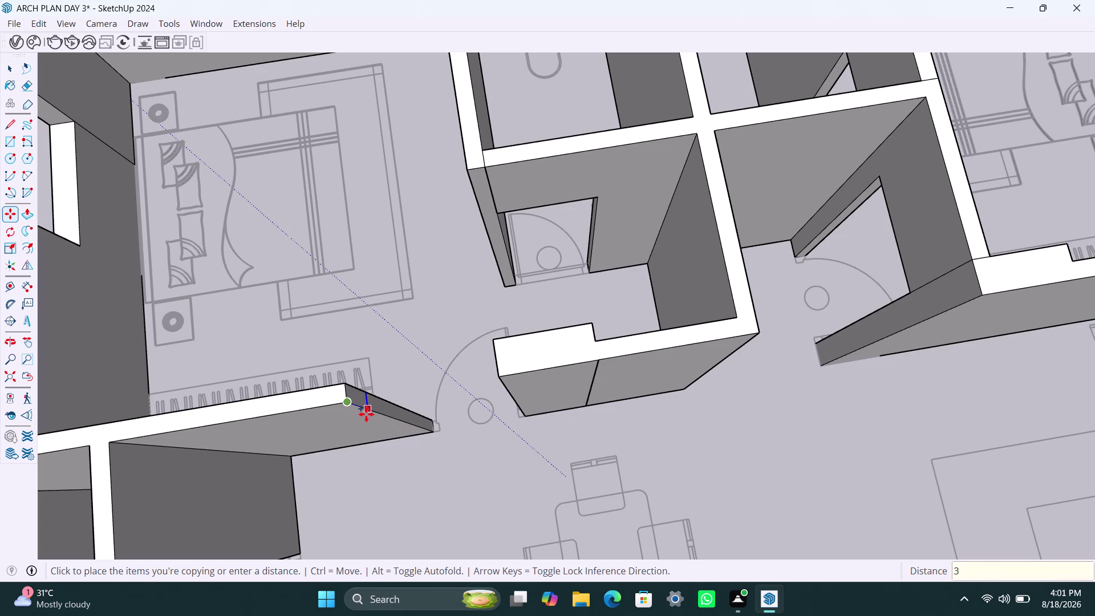
Confirm the 3' end-edge copy and pull the new end face to the neighbouring wall.
key(Return)
key(space)
click(368, 405)
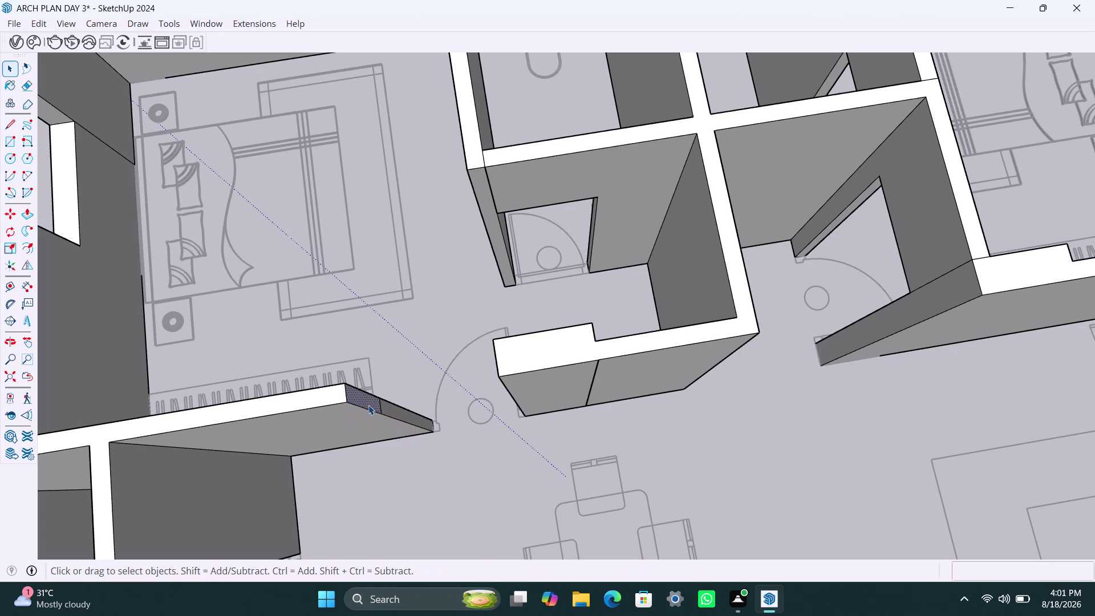
key(p)
click(368, 405)
click(502, 374)
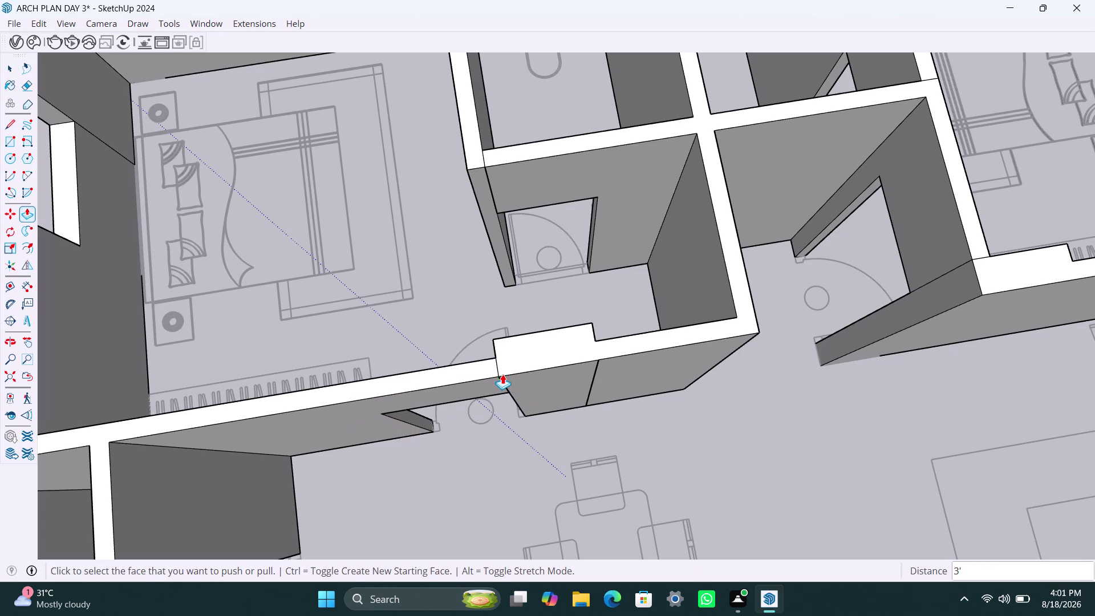
Zoom and orbit around to inspect the joined wall.
scroll(down, 3)
middle_drag(463, 400, 528, 312)
scroll(up, 3)
scroll(down, 3)
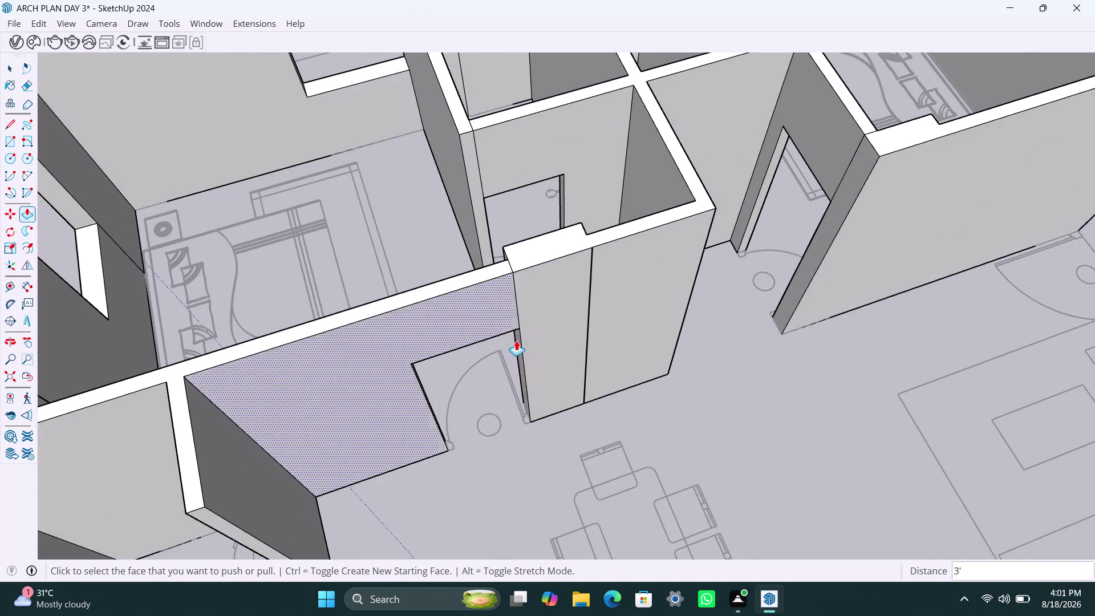
scroll(down, 3)
scroll(down, 3)
scroll(up, 3)
scroll(up, 3)
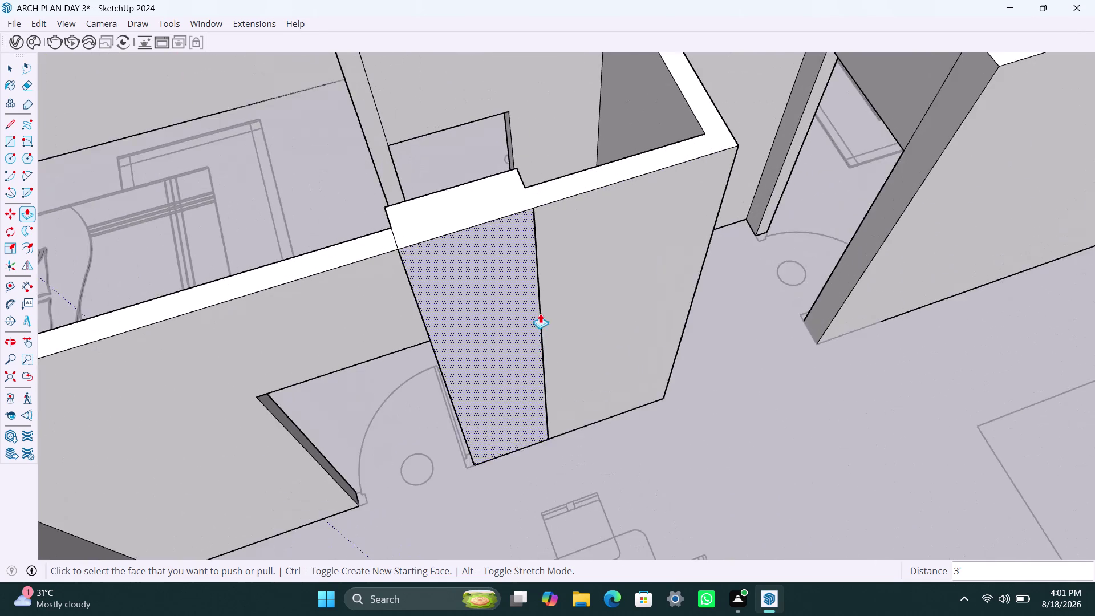
scroll(up, 3)
scroll(down, 3)
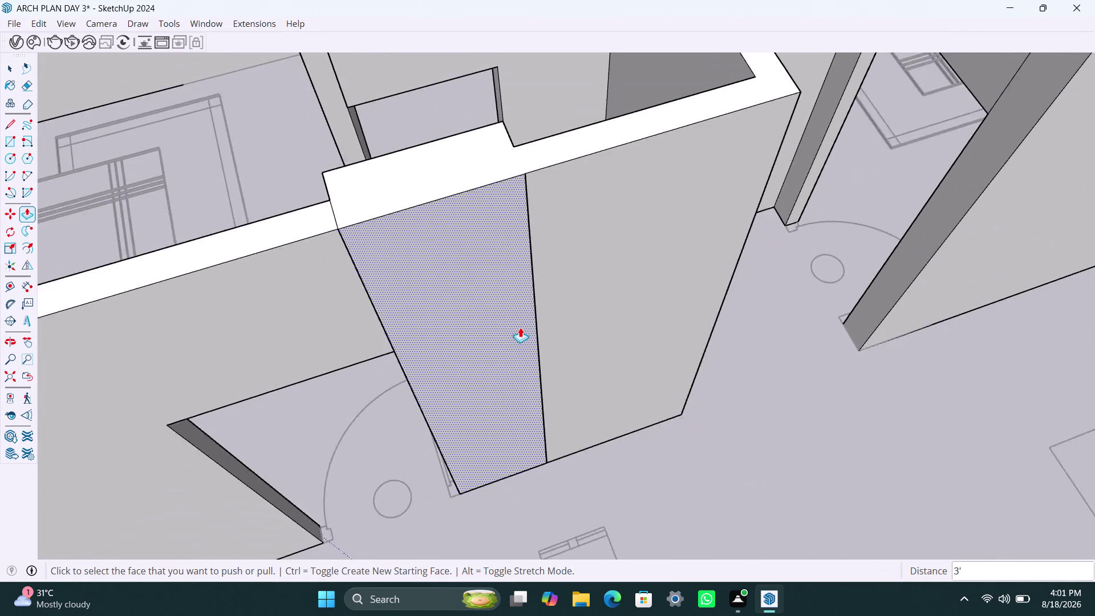
scroll(down, 3)
key(space)
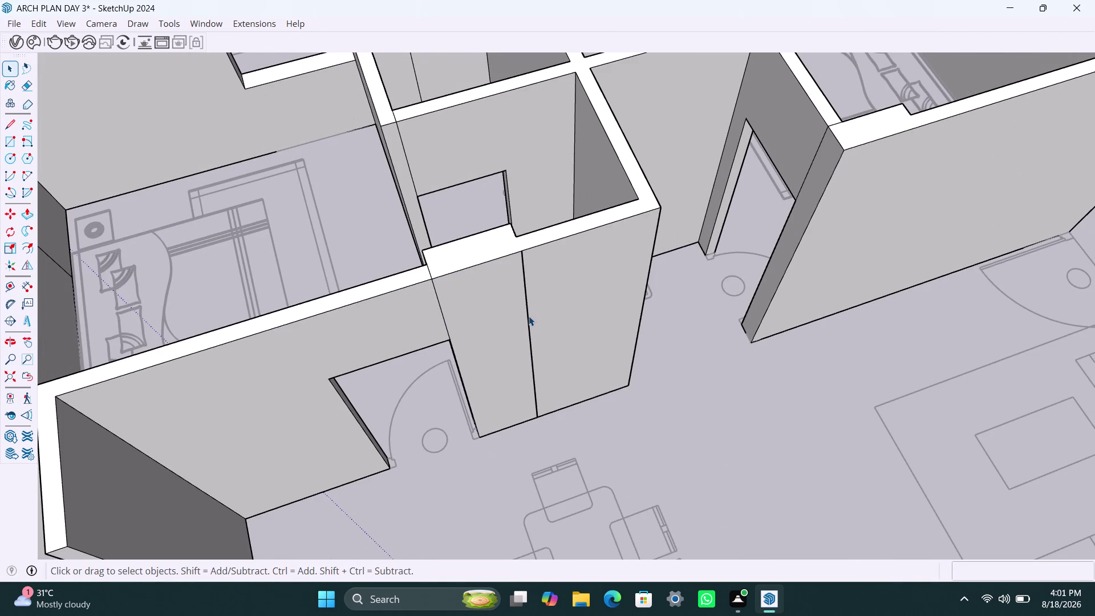
Try deleting the extended wall's narrow face, undo it, and zoom in on the joint.
click(529, 316)
key(Delete)
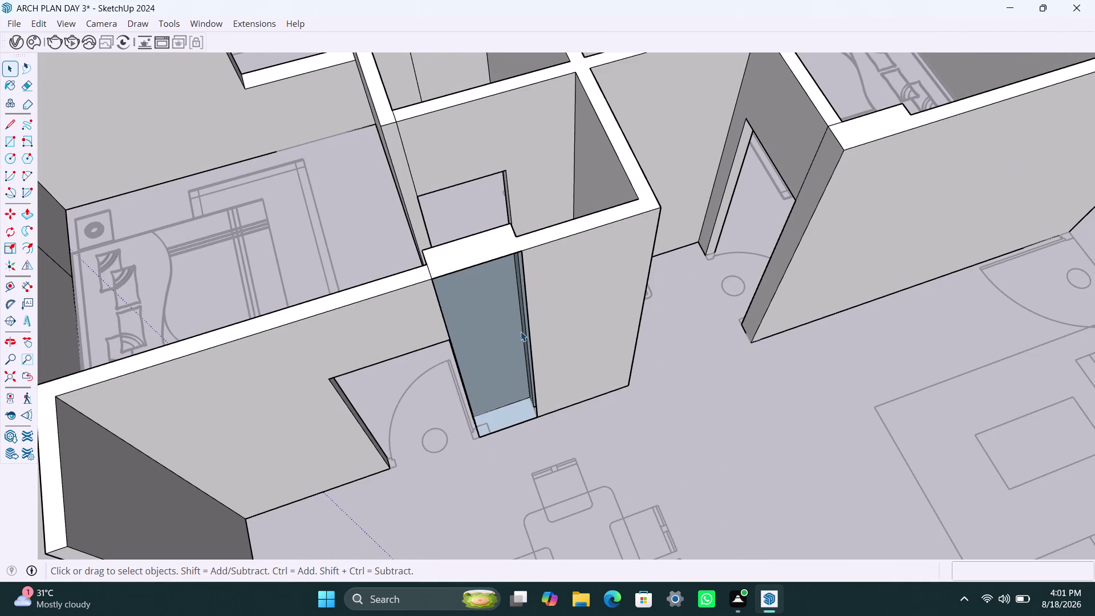
key(ctrl+z)
scroll(up, 3)
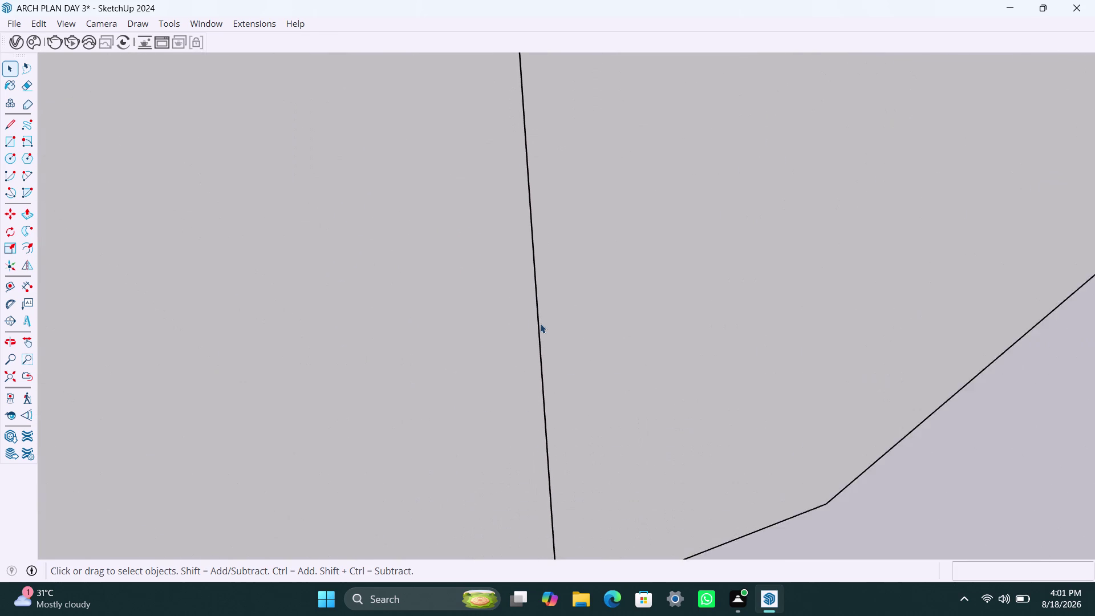
scroll(up, 3)
scroll(up, 3)
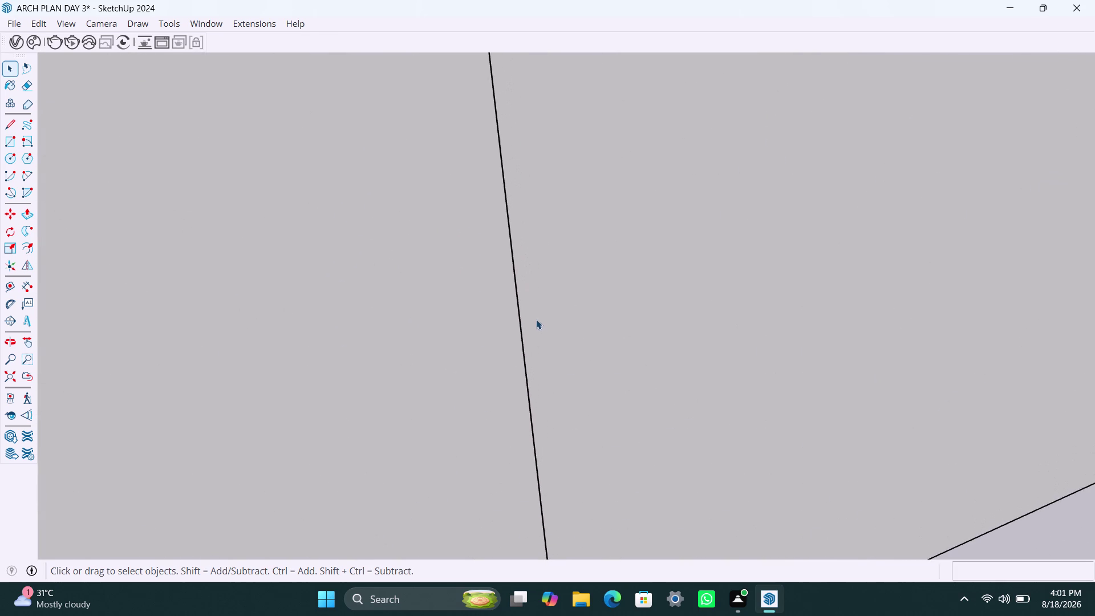
scroll(up, 3)
middle_drag(530, 322, 484, 341)
scroll(up, 3)
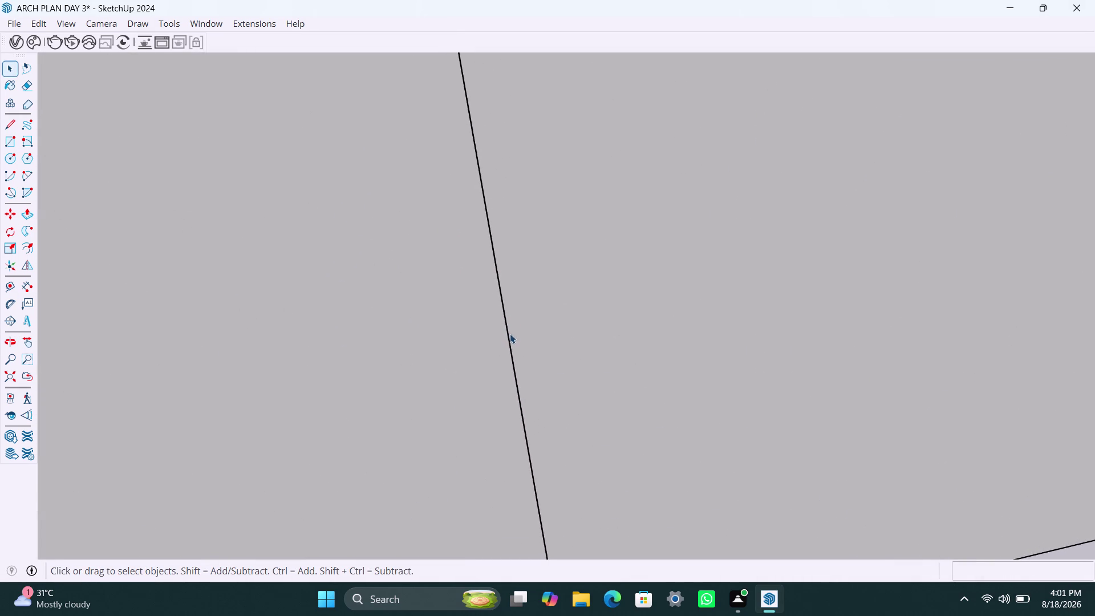
scroll(up, 3)
scroll(down, 3)
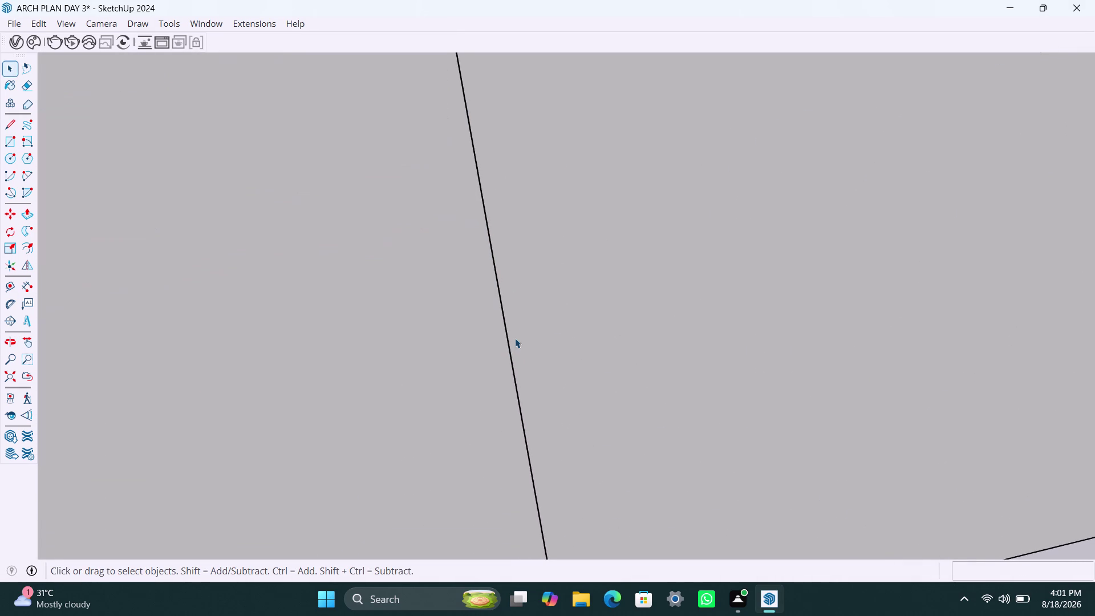
scroll(down, 3)
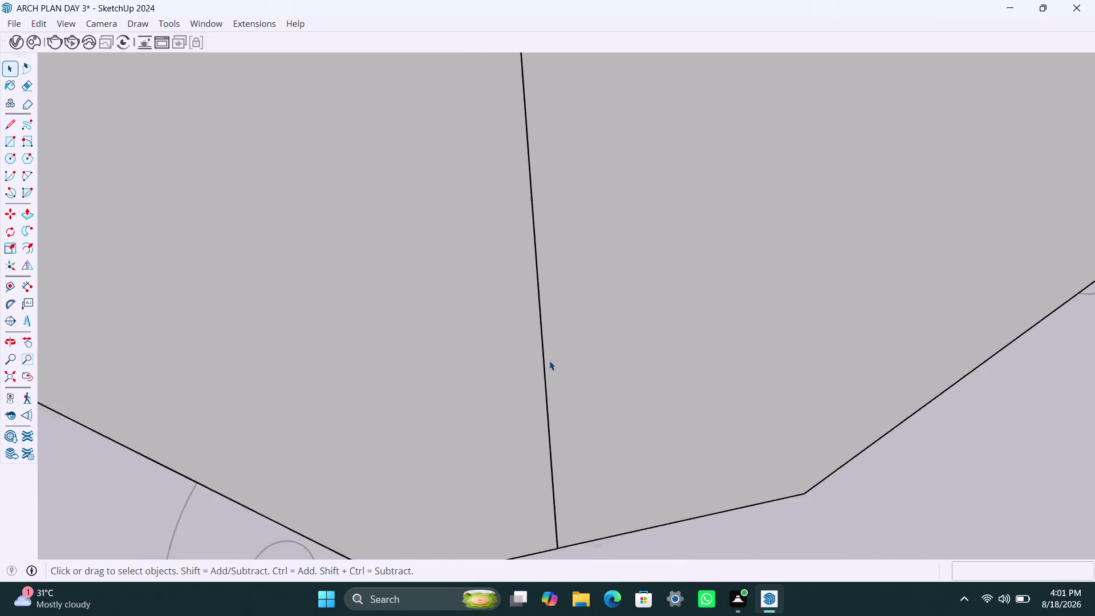
scroll(down, 3)
scroll(up, 3)
scroll(up, 3)
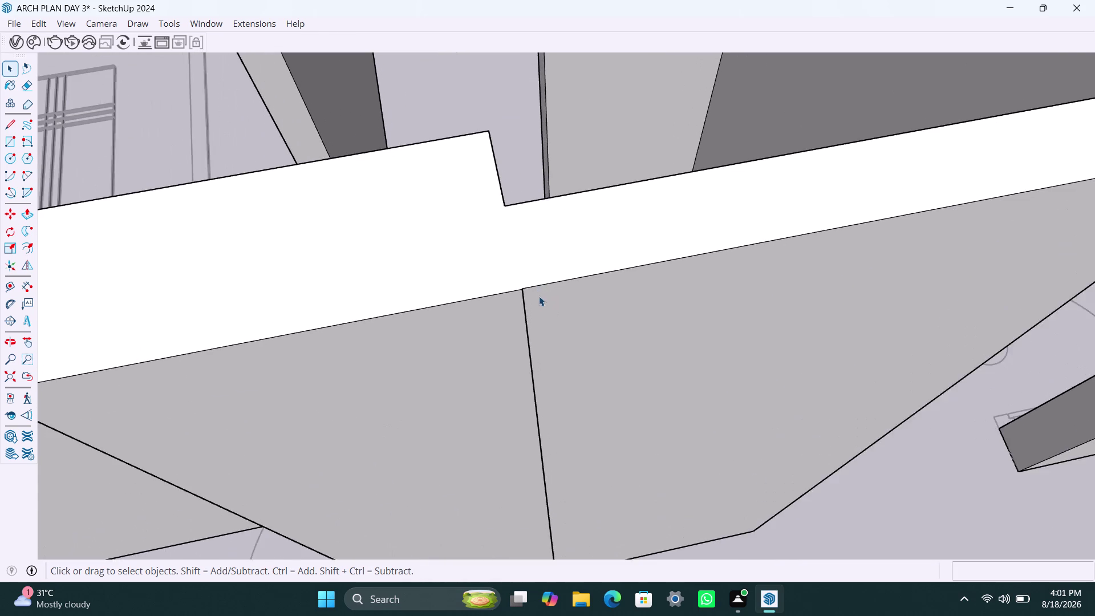
scroll(up, 3)
Push/Pull the face at the joint, then delete the first leftover seam line.
click(534, 294)
key(p)
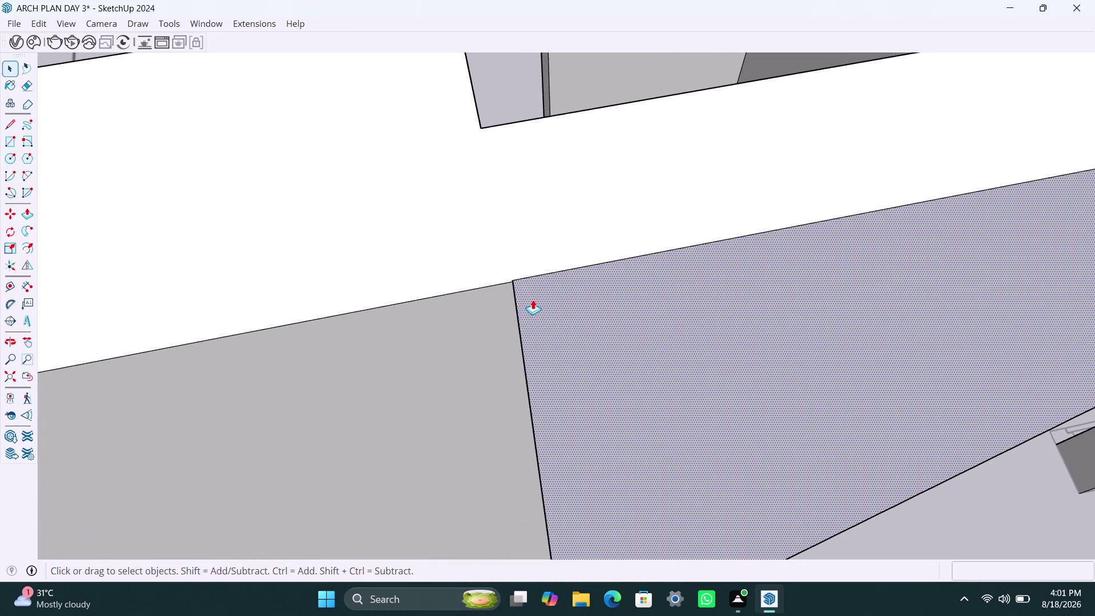
click(533, 300)
click(498, 314)
key(space)
click(519, 311)
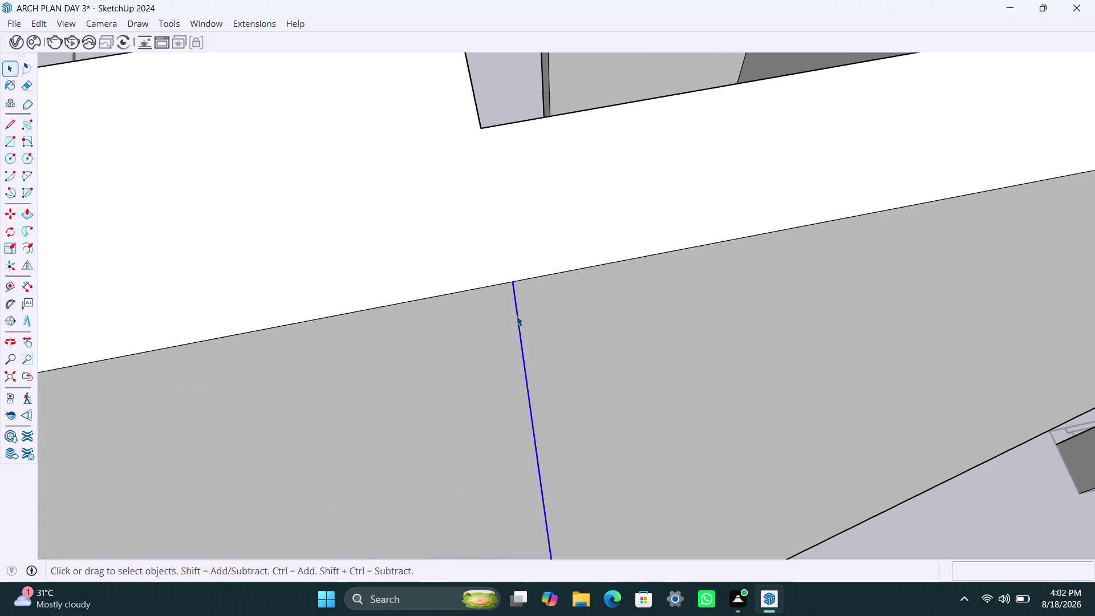
key(Delete)
Orbit to the joint's other side, try deleting the adjoining faces, then undo.
scroll(down, 3)
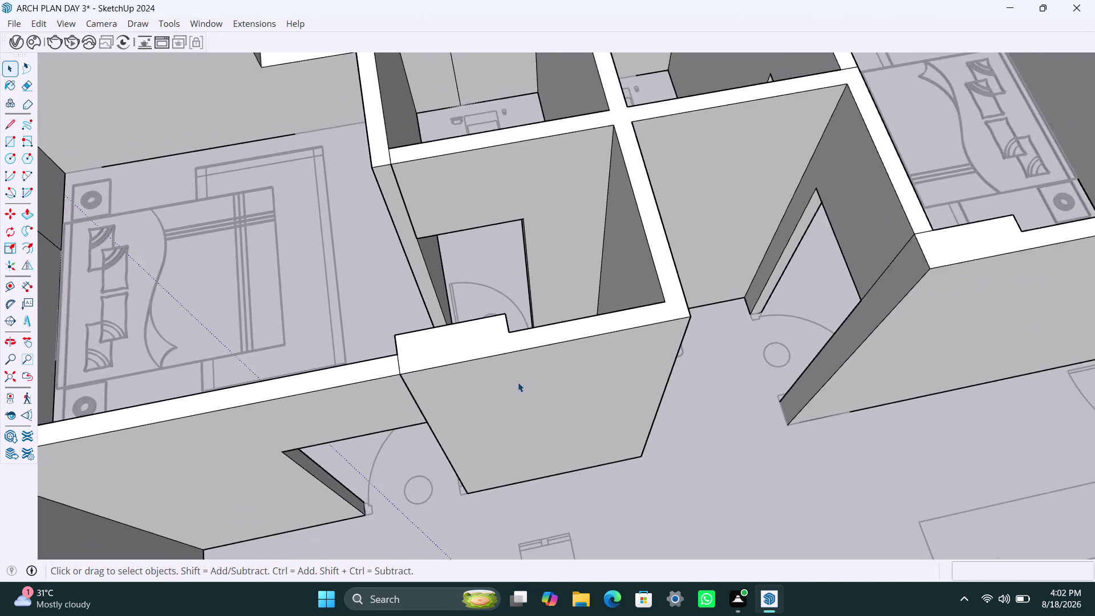
scroll(down, 3)
middle_drag(476, 397, 518, 369)
scroll(up, 3)
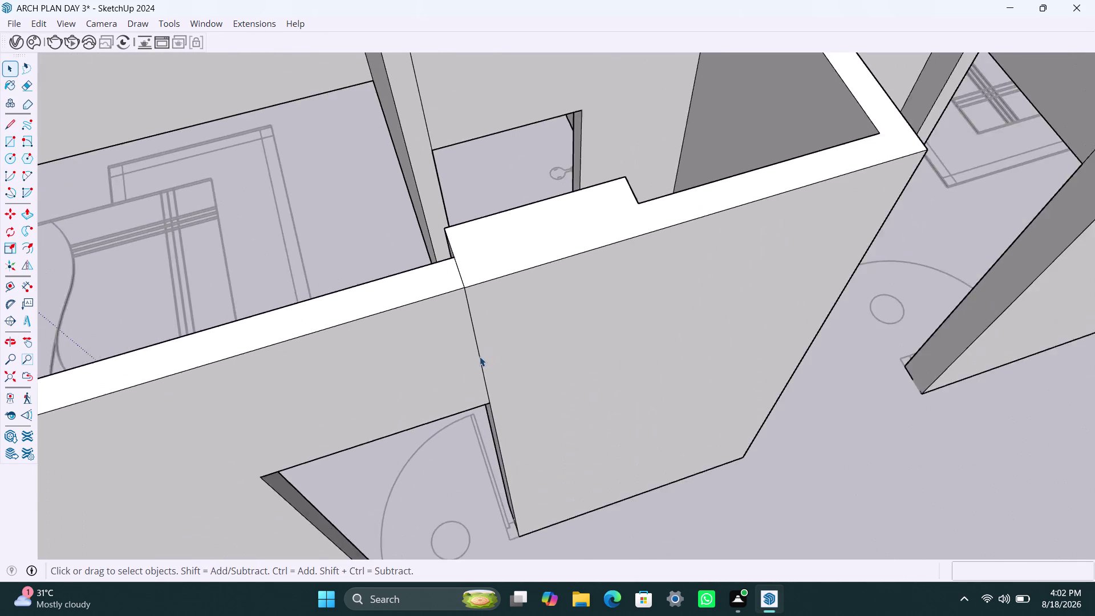
scroll(up, 3)
click(478, 348)
key(Delete)
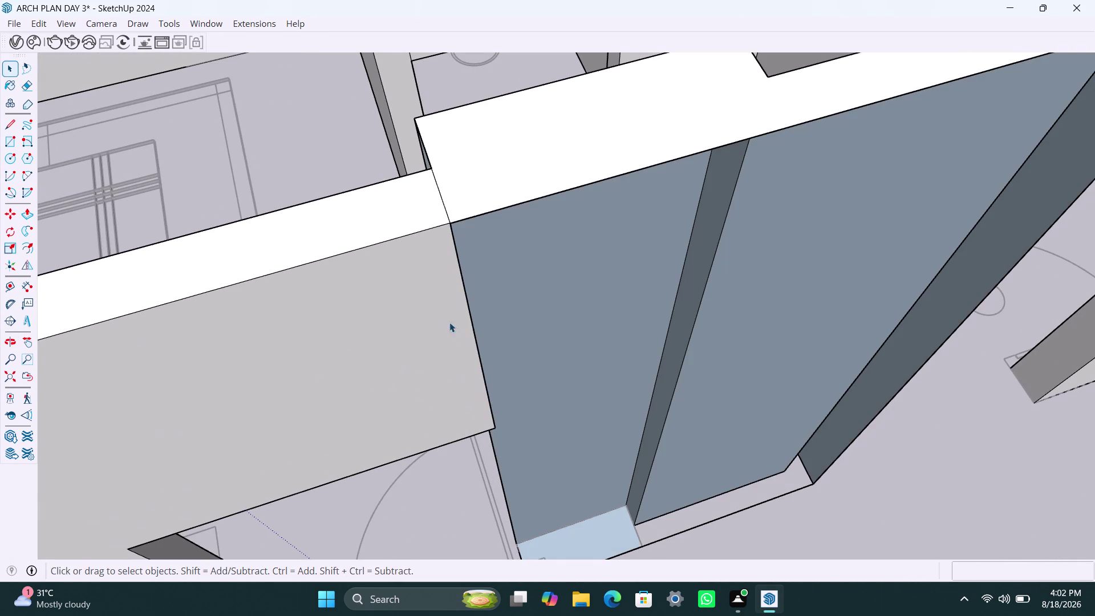
key(ctrl+z)
Push/Pull the second joint face and delete the second leftover seam line.
click(511, 335)
key(p)
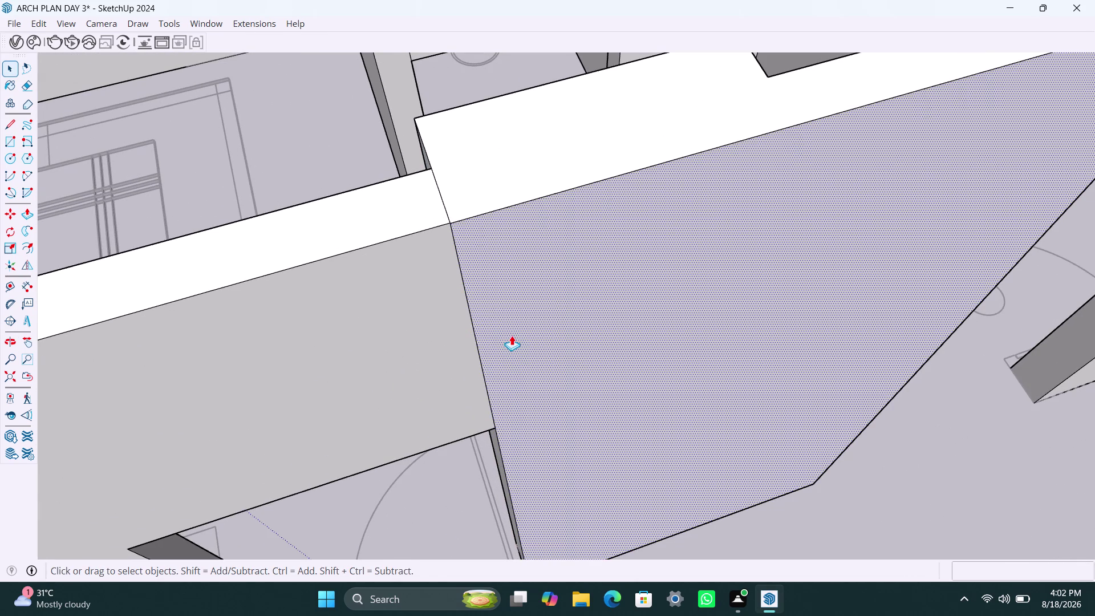
click(512, 335)
click(448, 348)
key(space)
click(459, 265)
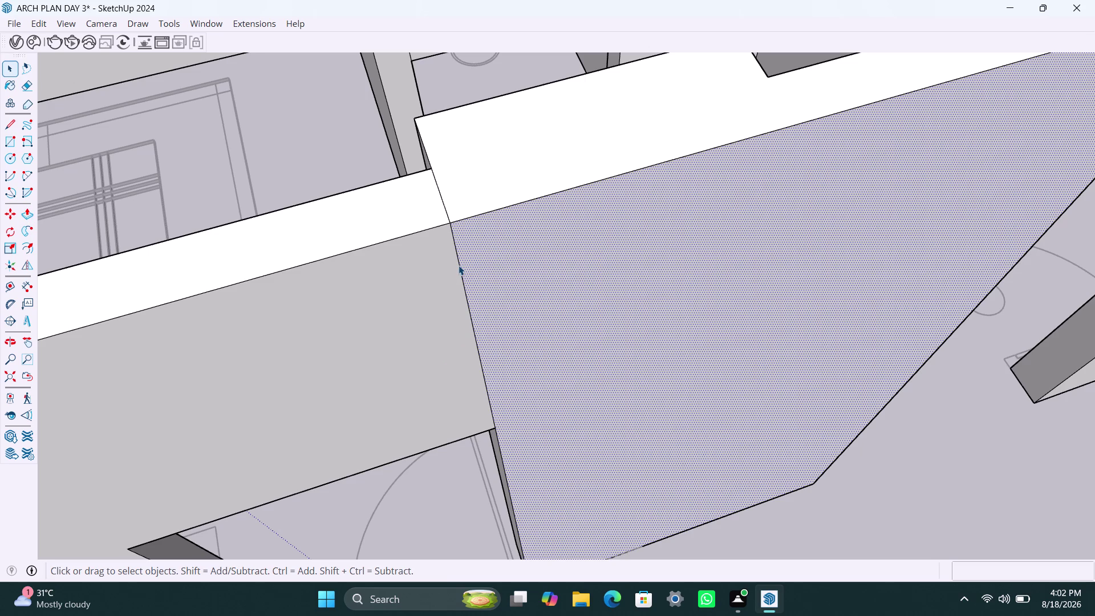
key(Delete)
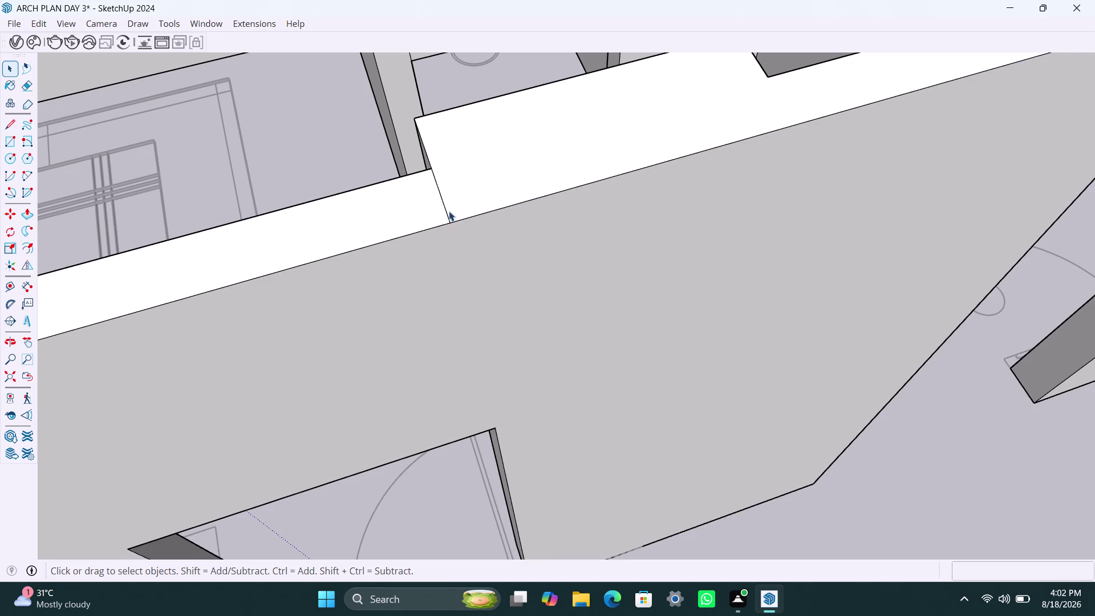
click(446, 212)
key(Delete)
scroll(down, 3)
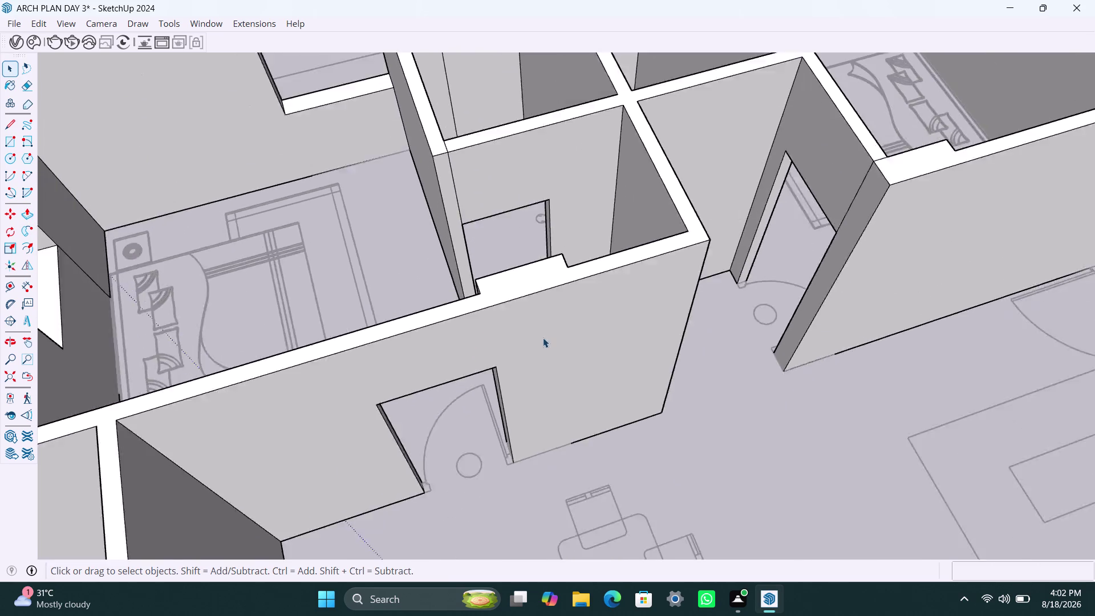
Orbit and pan to centre the view on the two wall ends above the dining area.
scroll(down, 3)
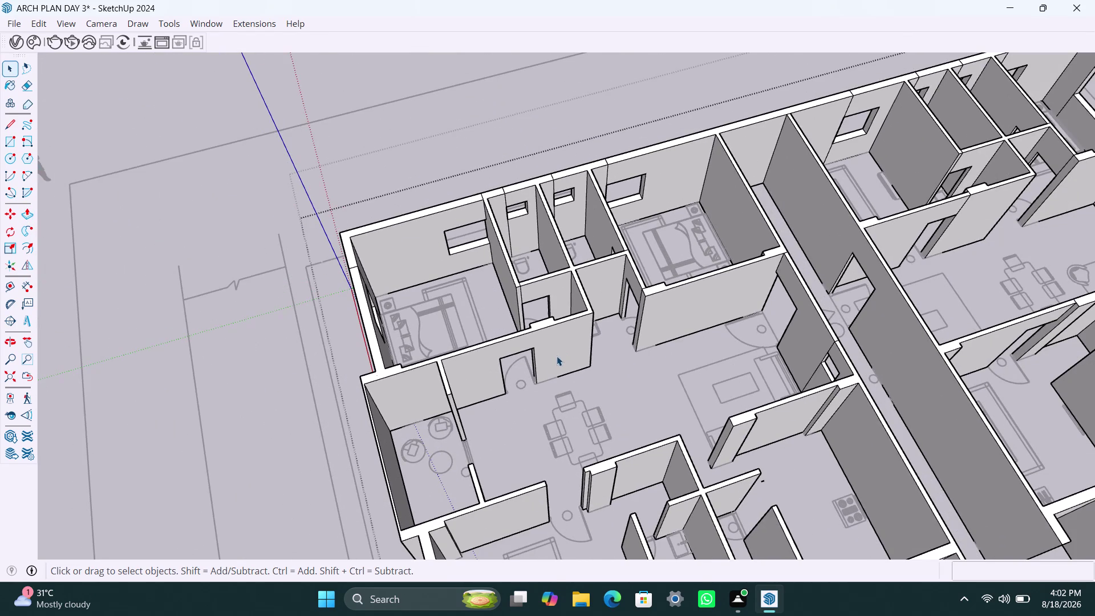
scroll(down, 3)
middle_drag(568, 373, 543, 351)
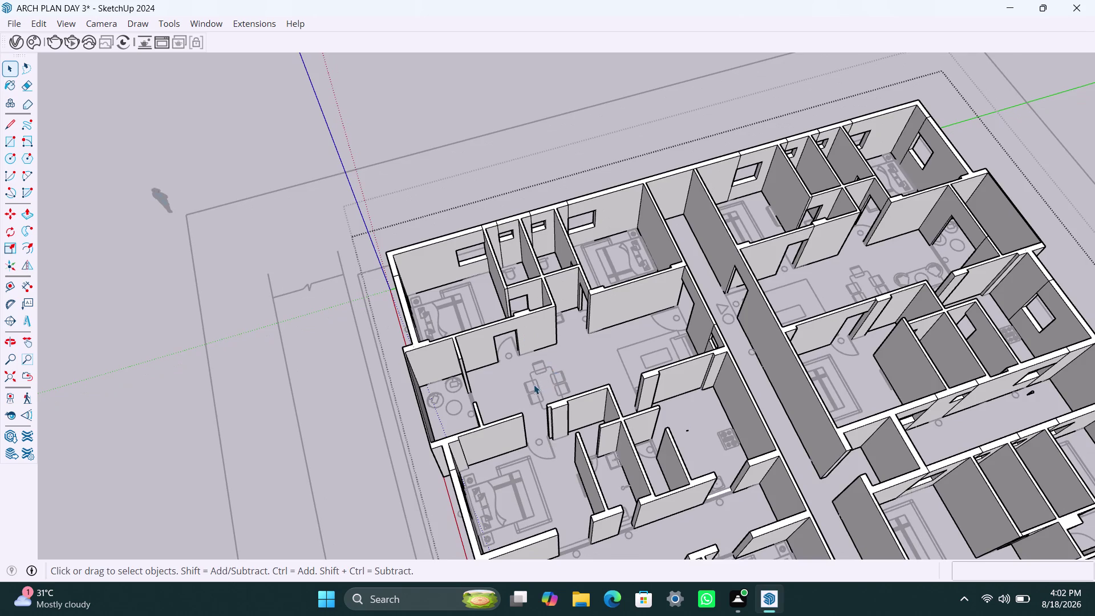
middle_drag(539, 388, 304, 406)
scroll(up, 3)
middle_drag(502, 350, 343, 371)
scroll(down, 3)
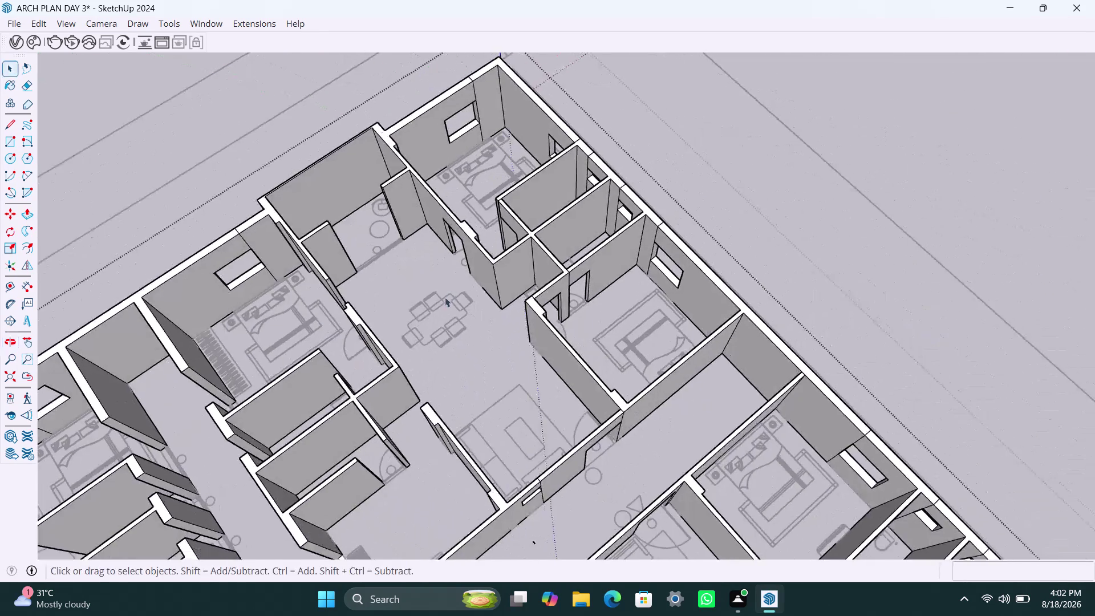
scroll(down, 3)
middle_drag(433, 301, 332, 334)
scroll(up, 3)
middle_drag(428, 223, 347, 287)
scroll(up, 3)
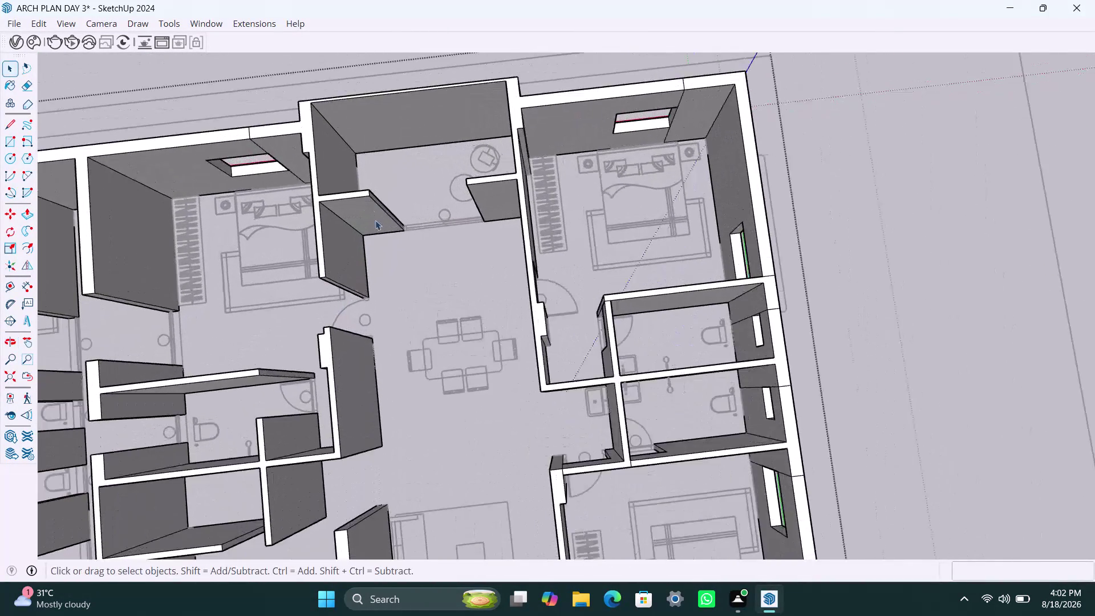
middle_drag(382, 233, 345, 243)
scroll(up, 3)
Copy the left wall's end edge 3' with Move.
click(372, 198)
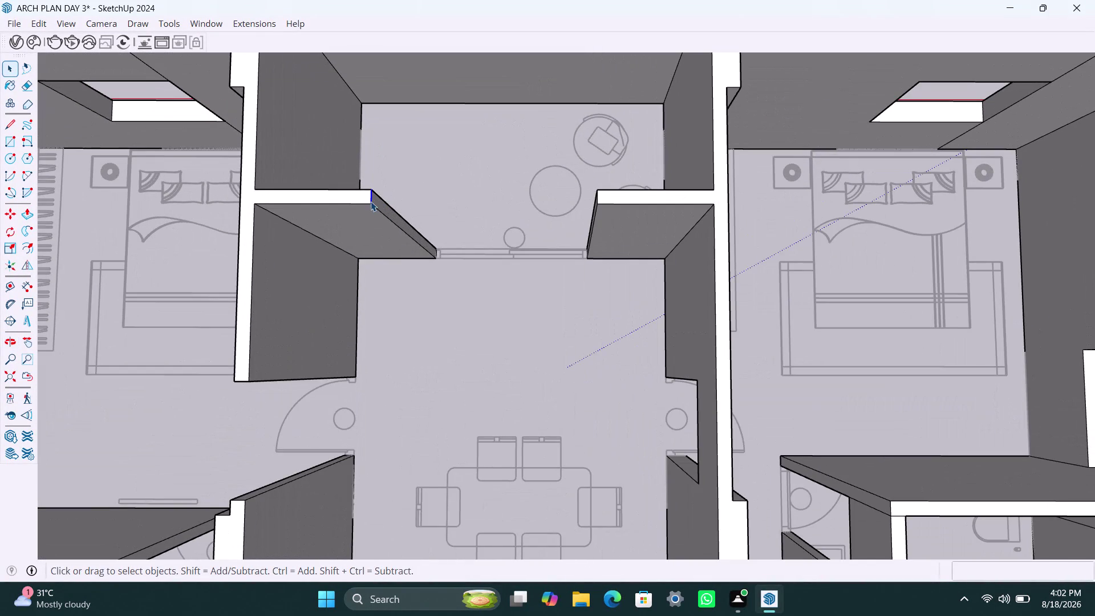
key(m)
click(375, 205)
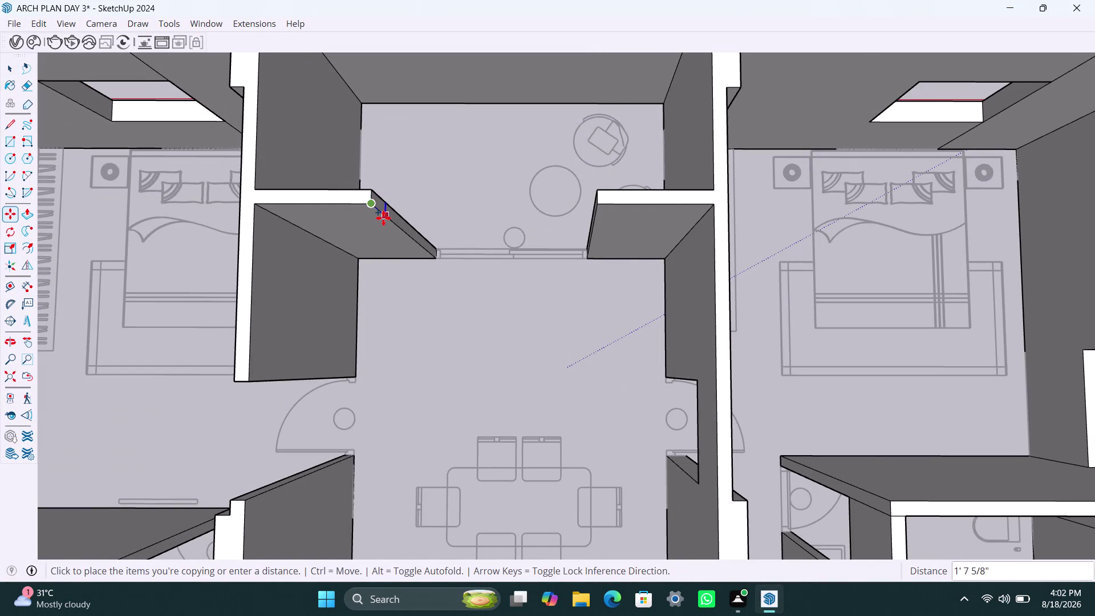
text(3')
key(Return)
Push/Pull the new end face across the gap to the opposite wall.
key(space)
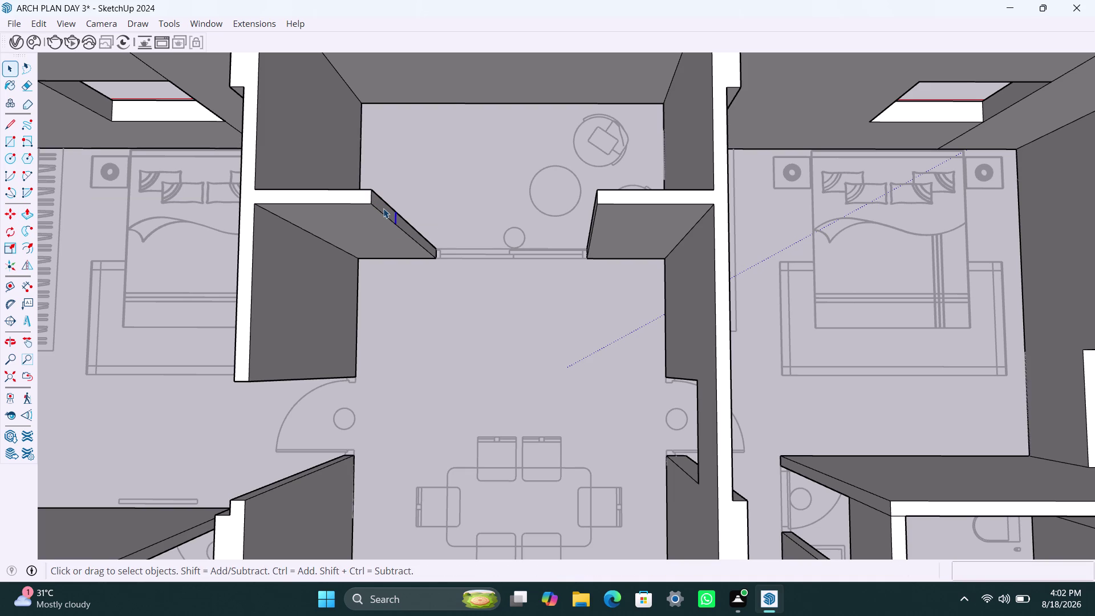
click(383, 208)
key(p)
click(384, 208)
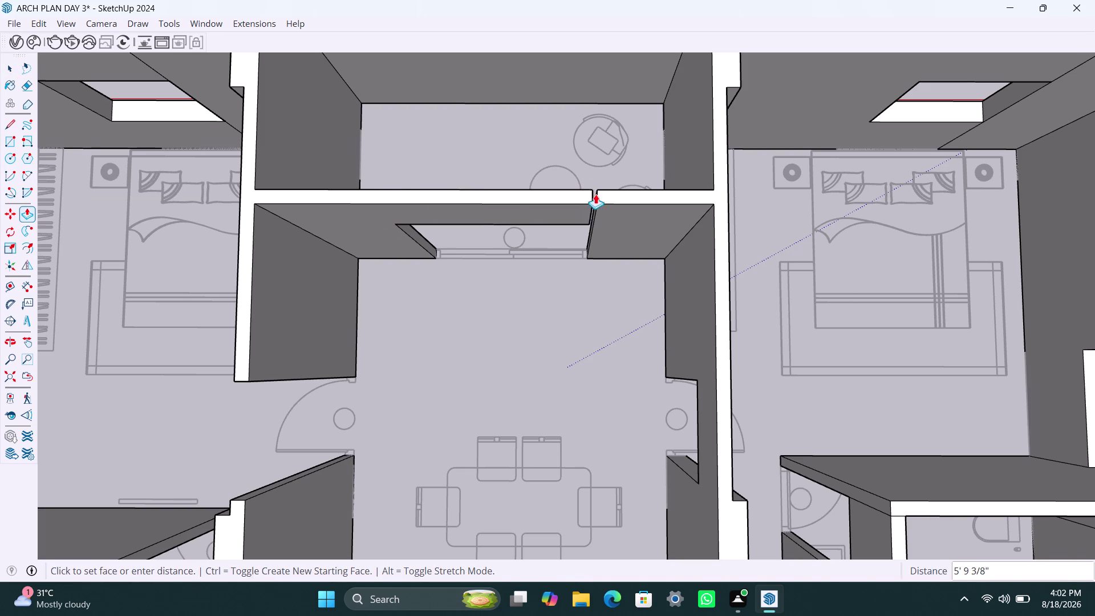
click(597, 199)
scroll(down, 3)
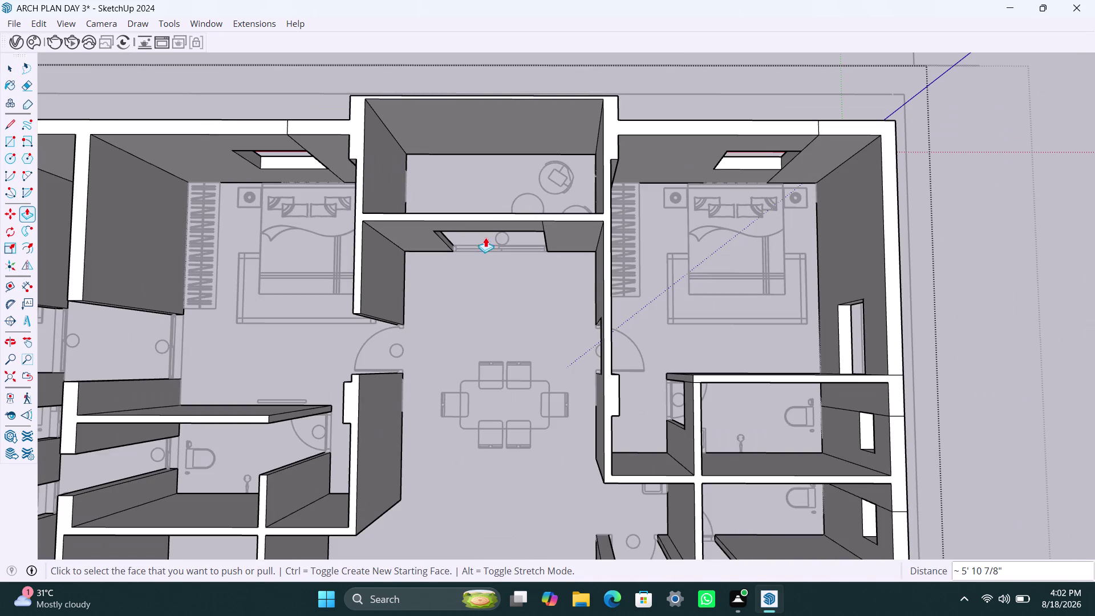
scroll(down, 3)
middle_drag(509, 241, 398, 312)
Orbit around the plan to the building's left end and along the exterior wall.
middle_drag(397, 312, 396, 303)
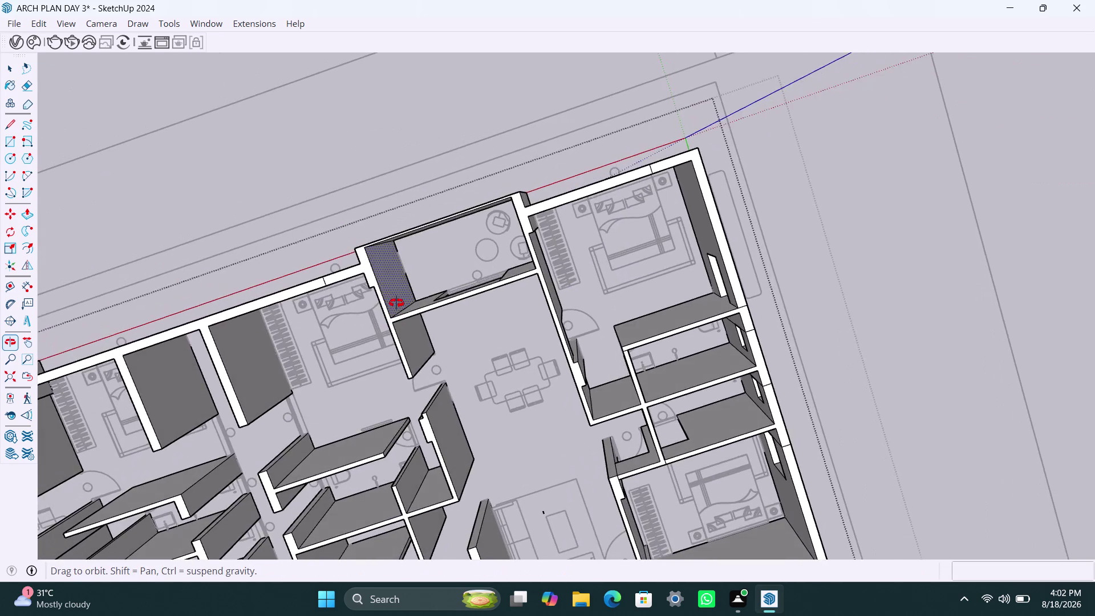
middle_drag(396, 303, 514, 229)
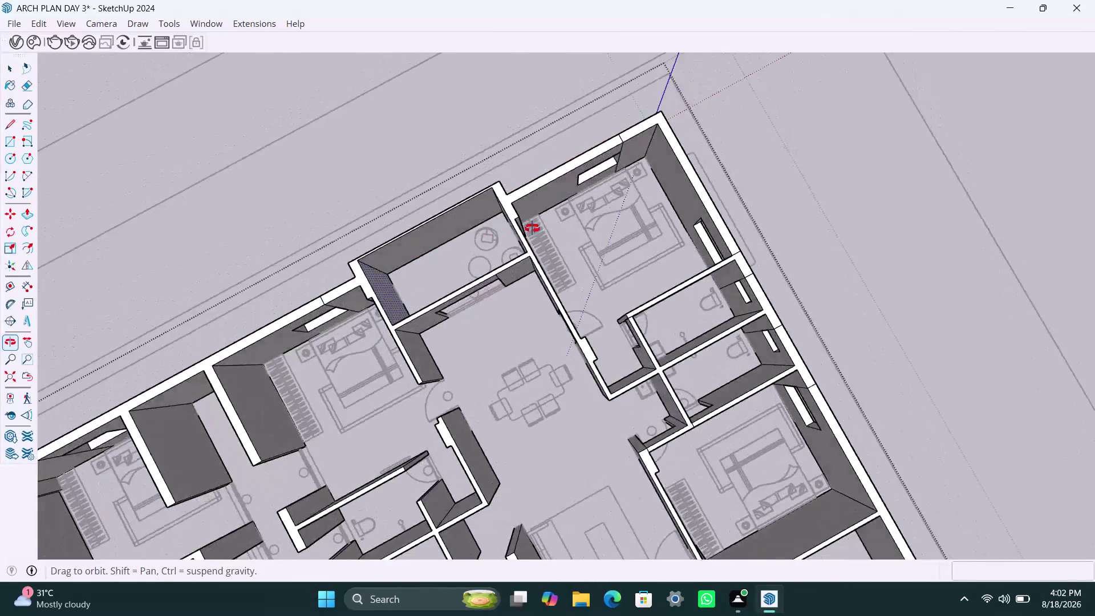
middle_drag(514, 228, 255, 289)
scroll(down, 3)
middle_drag(461, 348, 355, 371)
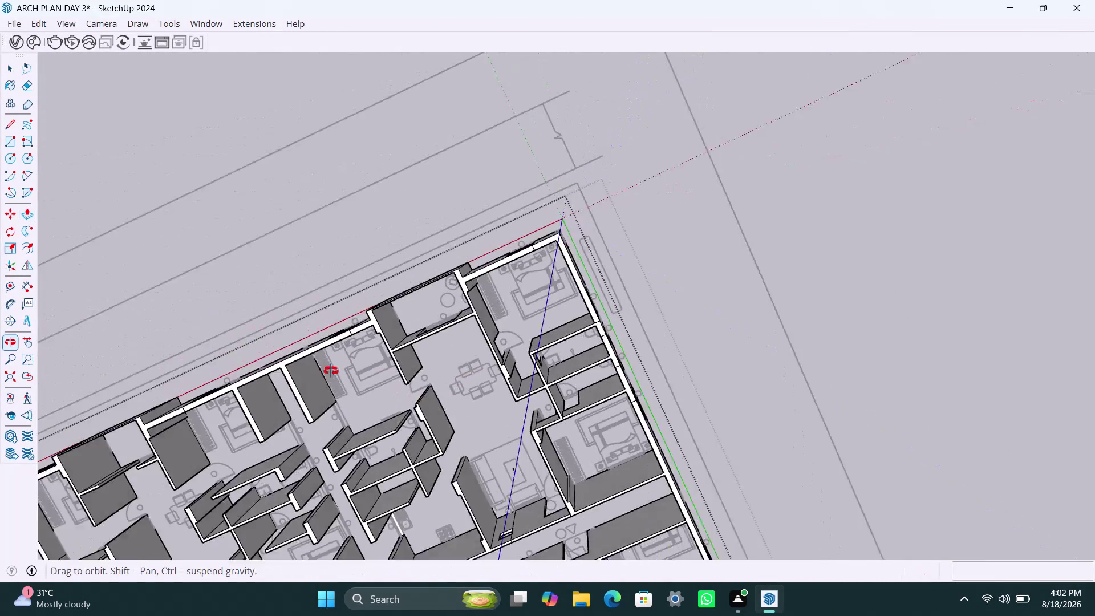
middle_drag(355, 371, 791, 294)
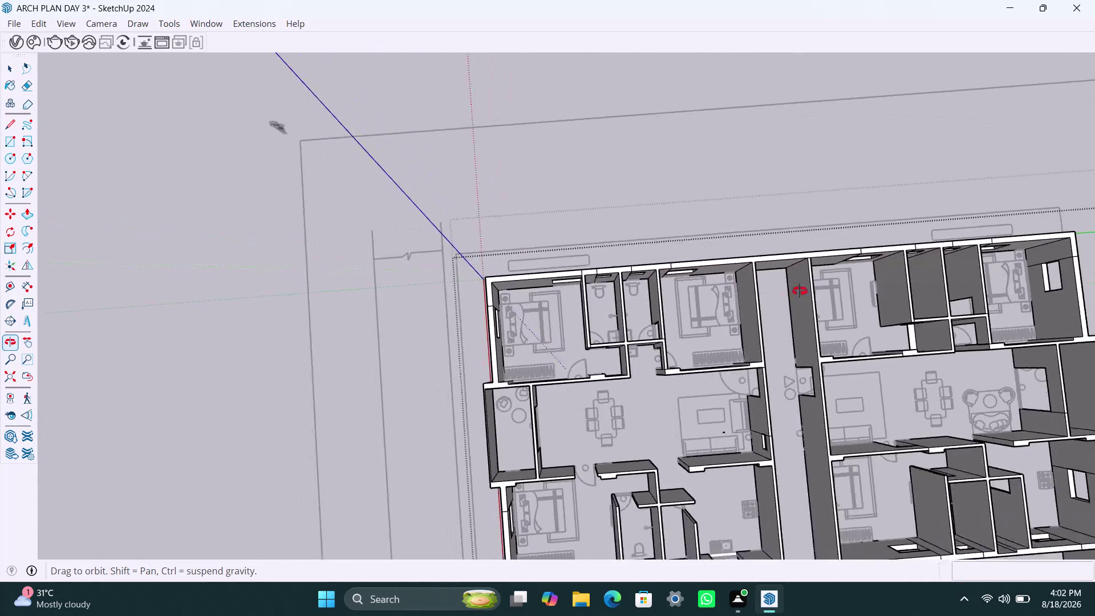
middle_drag(791, 294, 885, 269)
scroll(down, 3)
middle_drag(596, 378, 942, 315)
scroll(up, 3)
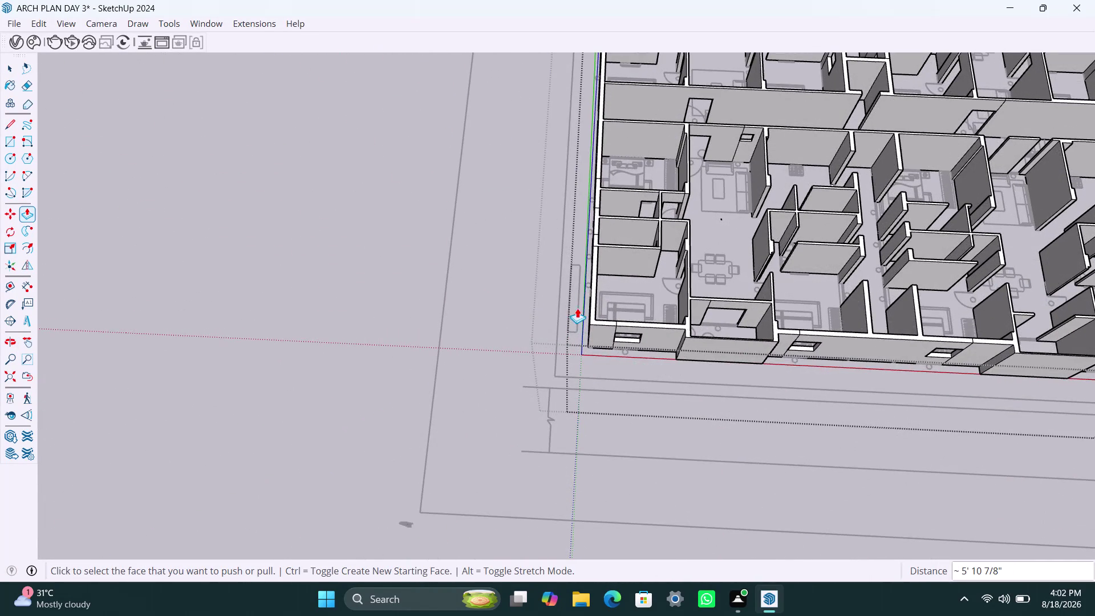
middle_drag(594, 280, 435, 324)
scroll(up, 3)
Zoom in over the corridor and bathroom walls to the interior wall end.
middle_drag(563, 327, 916, 280)
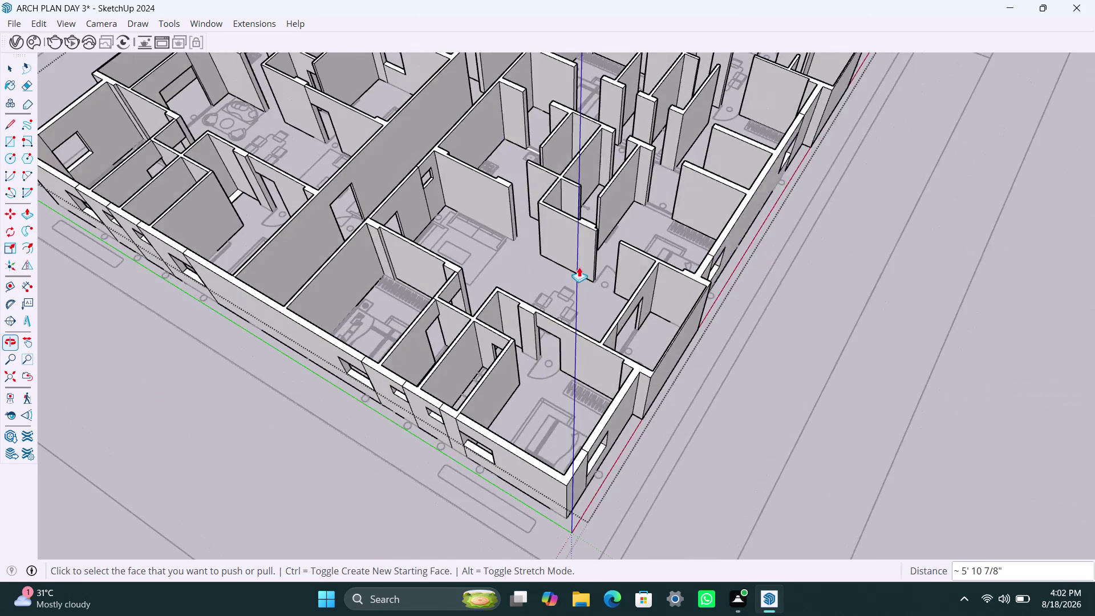
scroll(up, 3)
middle_drag(470, 279, 676, 268)
middle_drag(518, 238, 334, 337)
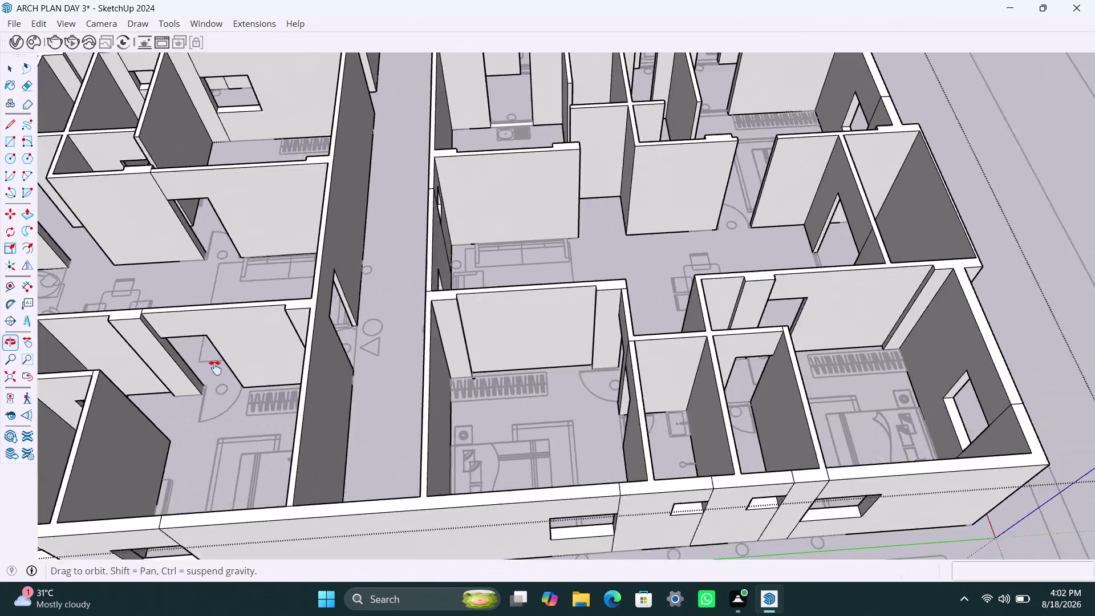
middle_drag(334, 337, 130, 375)
scroll(up, 3)
key(space)
scroll(up, 3)
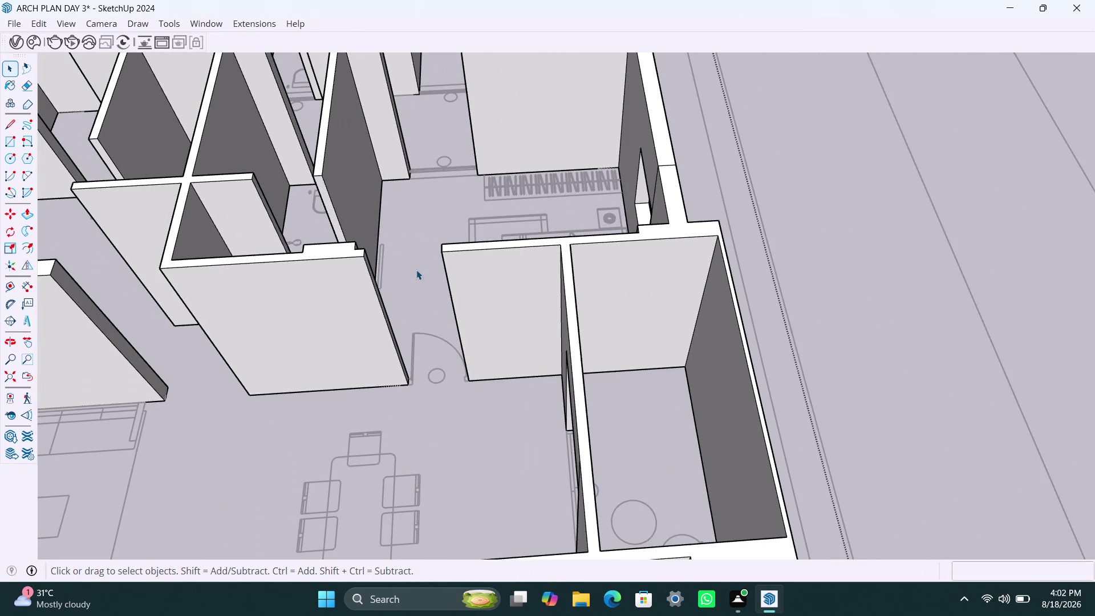
middle_drag(433, 269, 506, 264)
scroll(up, 3)
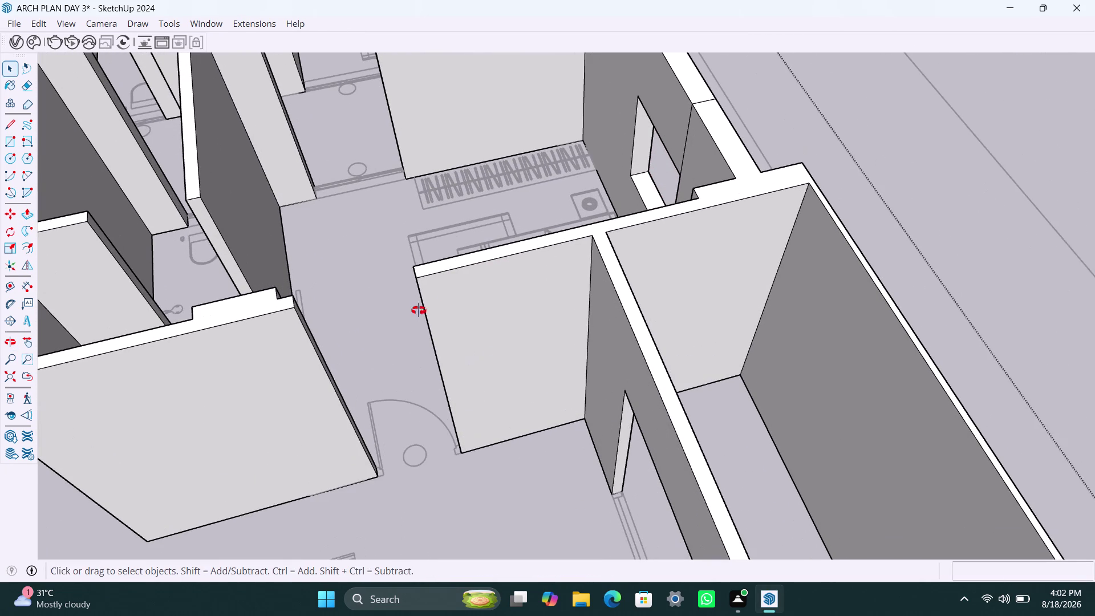
middle_drag(419, 310, 547, 261)
scroll(up, 3)
Copy the wall end's top edge 3' down with Move.
click(438, 290)
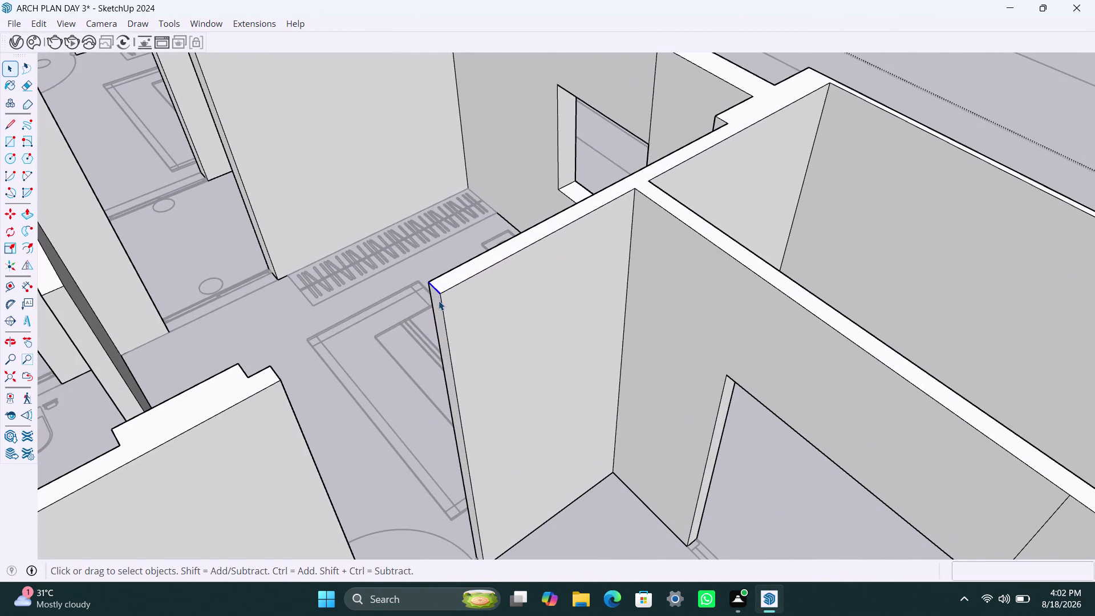
key(m)
click(443, 298)
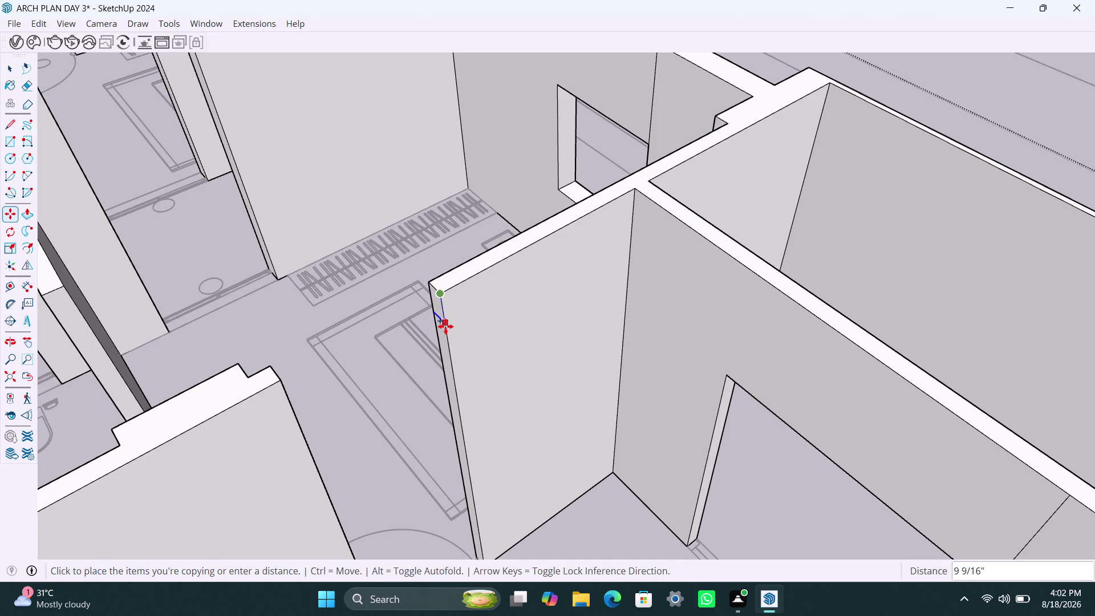
text(3')
key(Return)
Push/Pull the upper wall-end face across the gap to the neighbouring wall.
key(space)
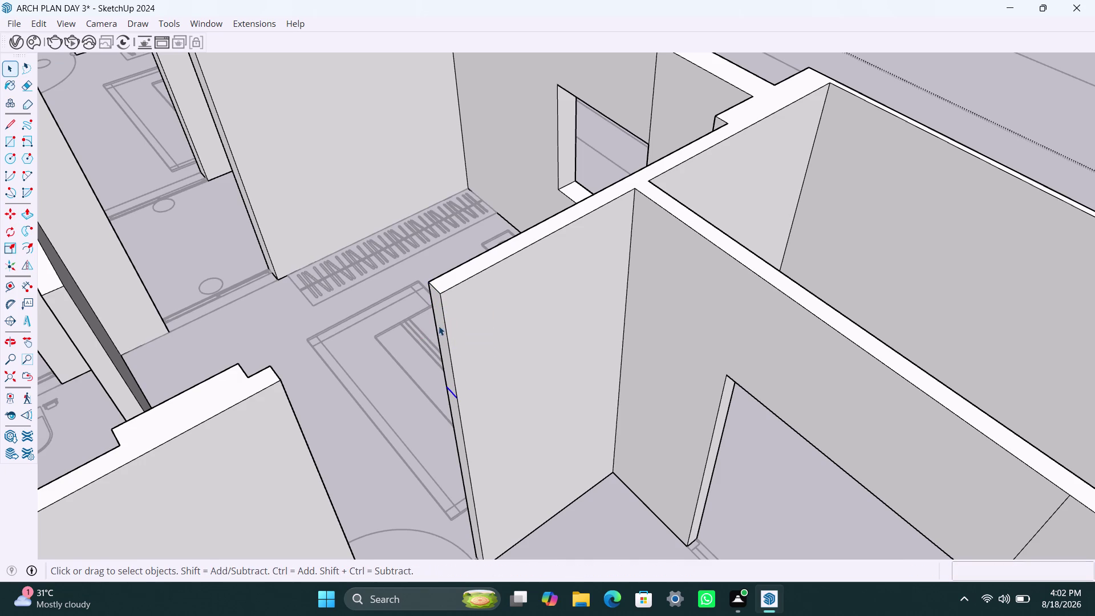
click(439, 325)
key(p)
click(441, 326)
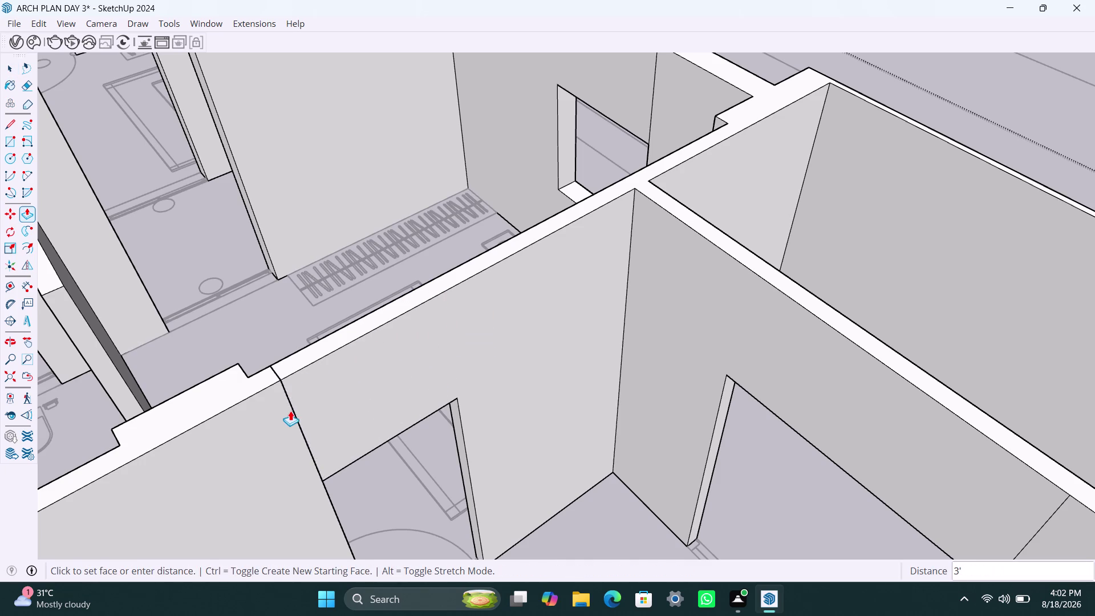
click(295, 418)
Orbit out to check the new wall section, then move to the next wall end.
scroll(down, 3)
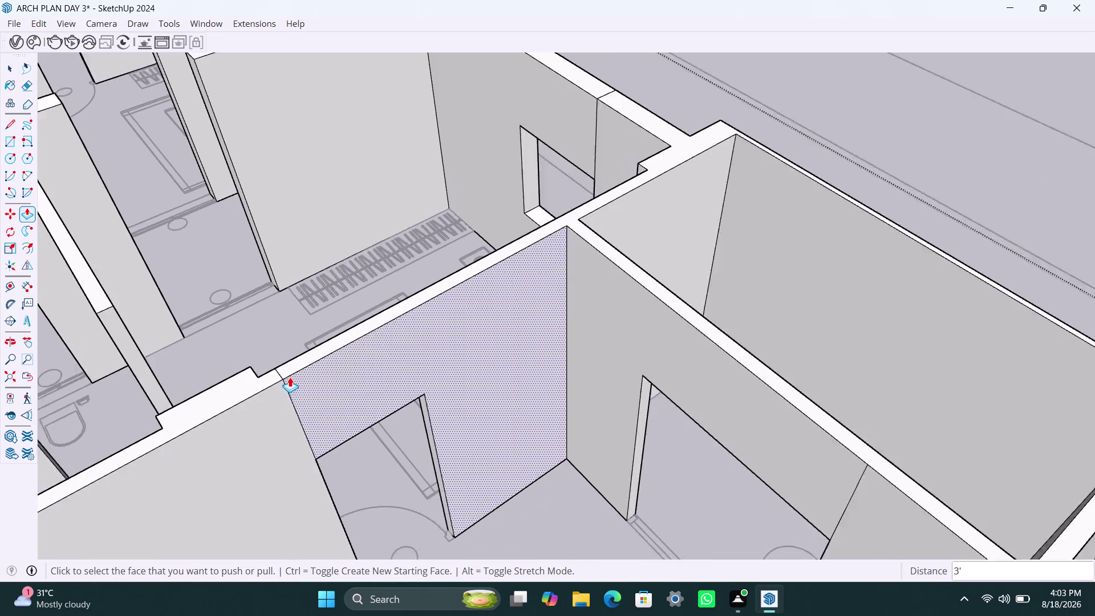
scroll(down, 3)
scroll(down, 3)
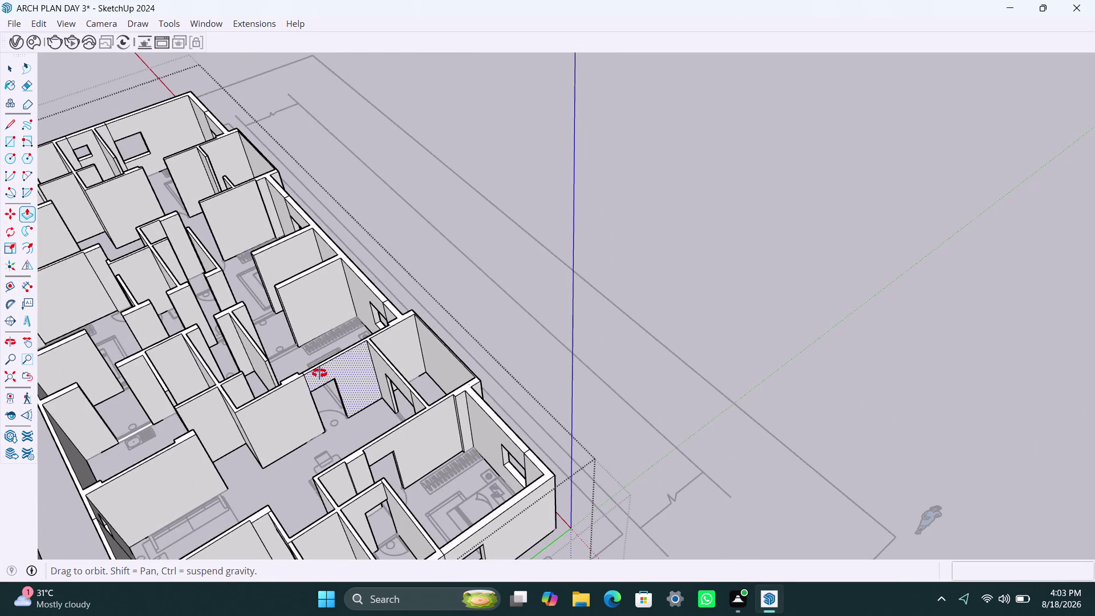
scroll(up, 3)
middle_drag(317, 377, 290, 393)
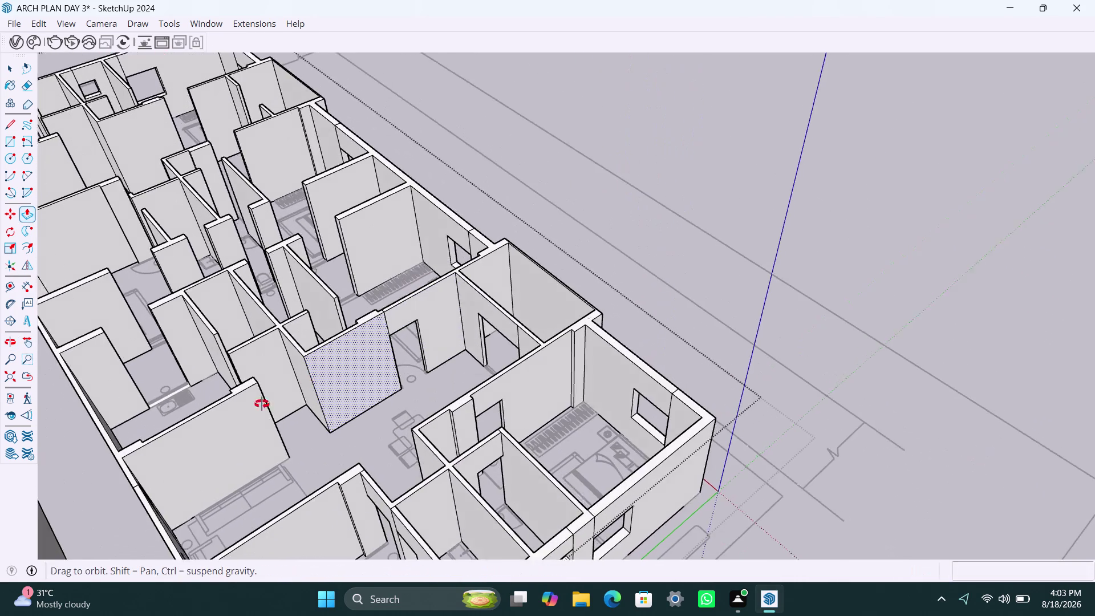
middle_drag(290, 394, 68, 449)
scroll(up, 3)
middle_drag(187, 291, 180, 380)
scroll(up, 3)
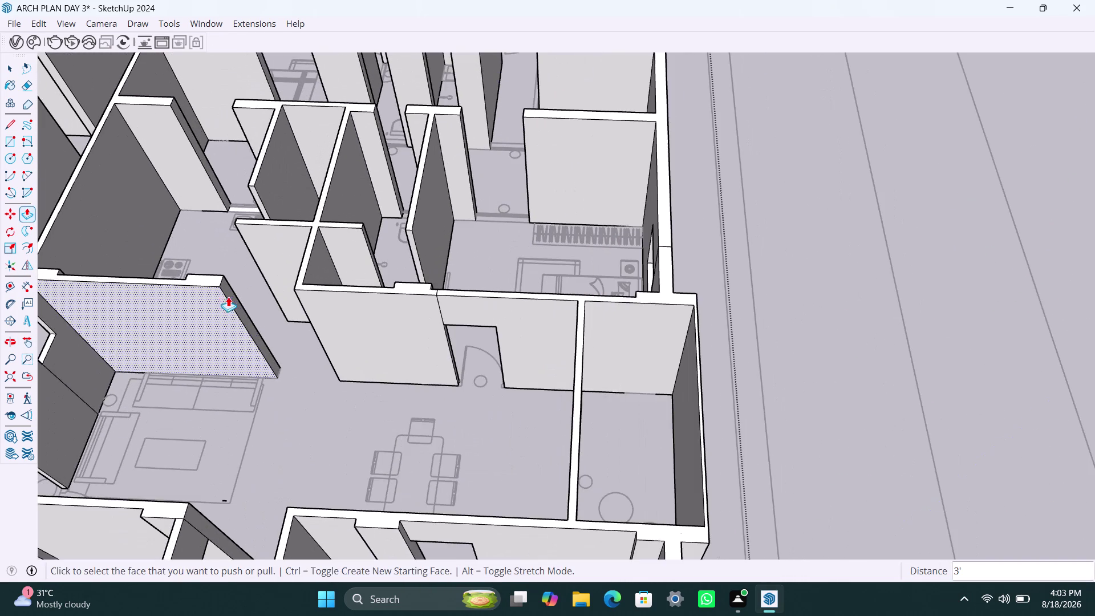
middle_drag(229, 297, 481, 278)
scroll(down, 3)
middle_drag(124, 393, 231, 346)
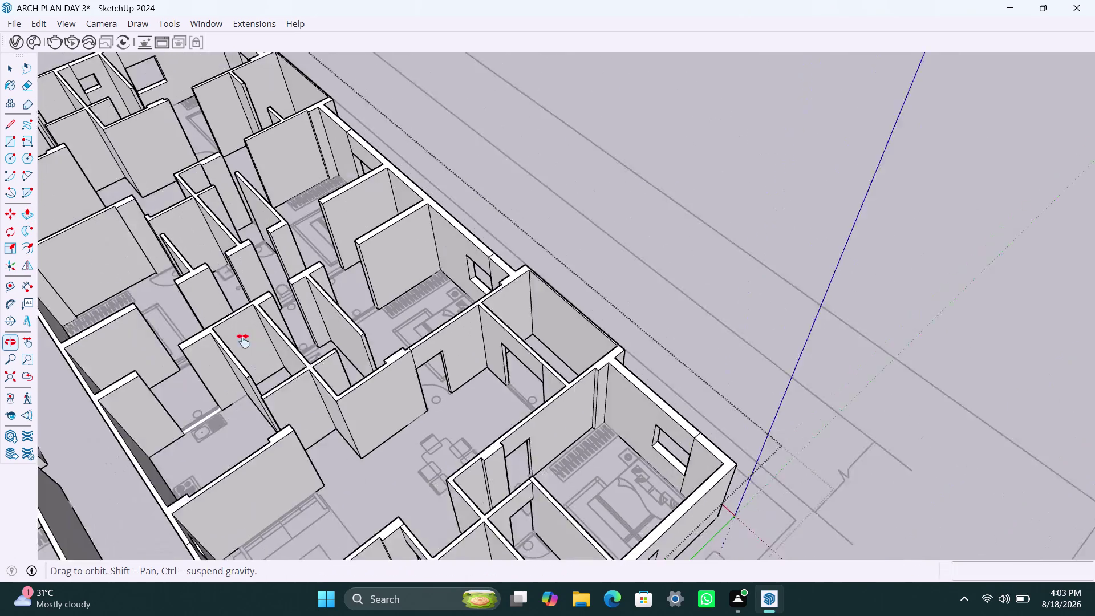
middle_drag(230, 346, 297, 326)
scroll(up, 3)
key(space)
Copy the wall end's top edge down 3' and 4' to mark its sections.
scroll(up, 3)
click(306, 288)
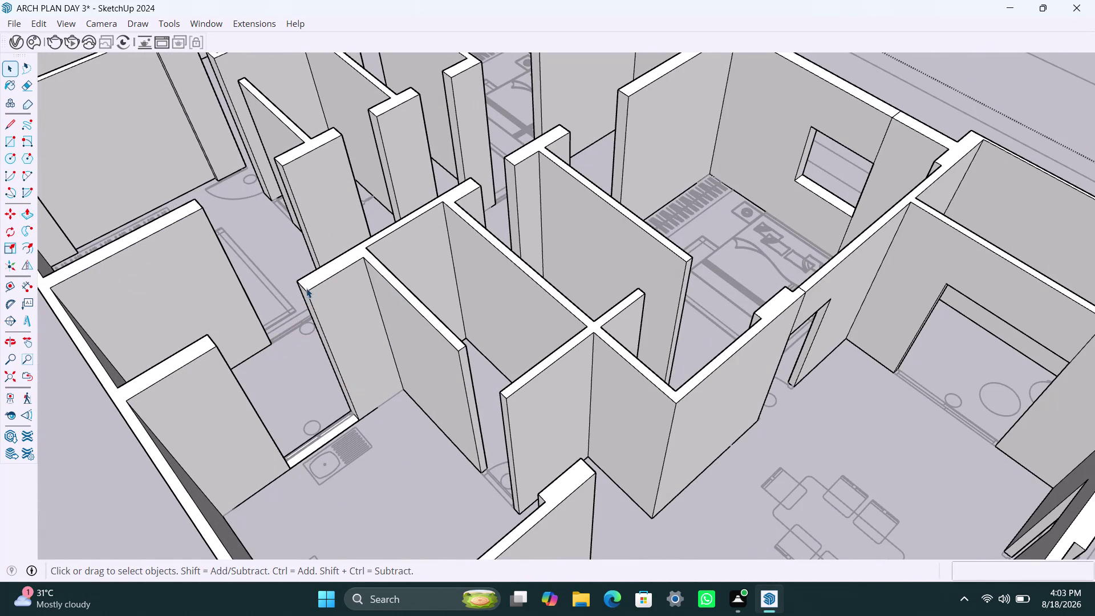
key(m)
click(306, 295)
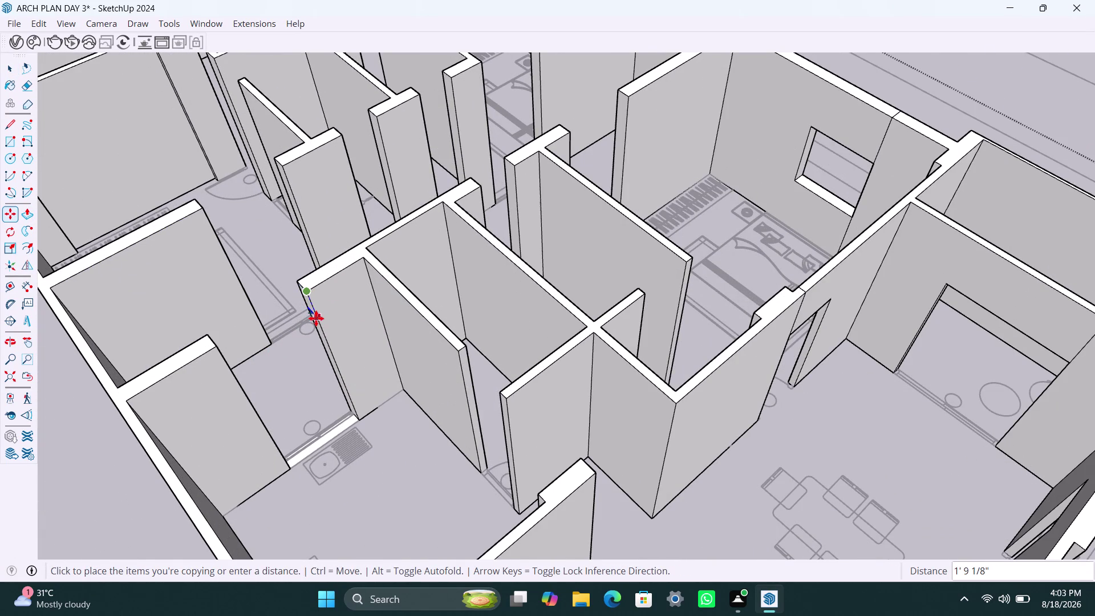
text(3')
key(Return)
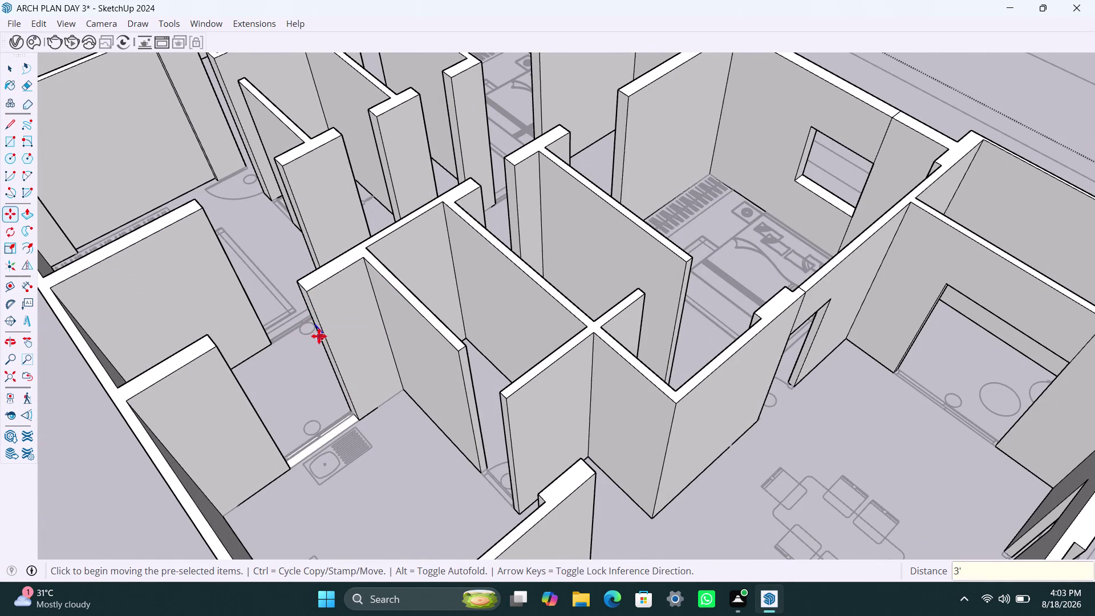
key(m)
click(323, 334)
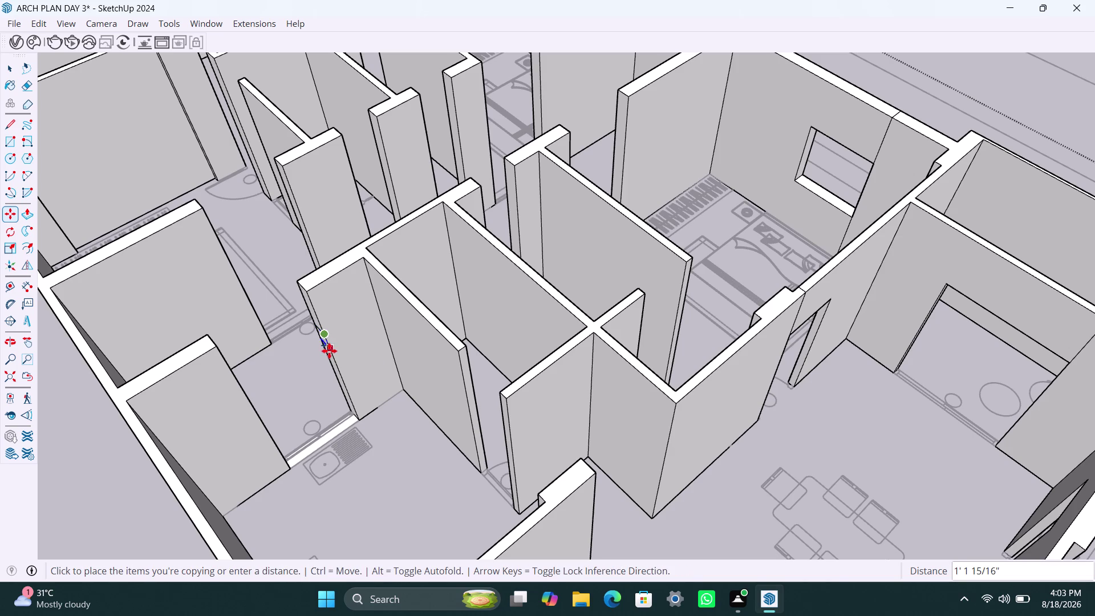
text(4')
key(Return)
key(space)
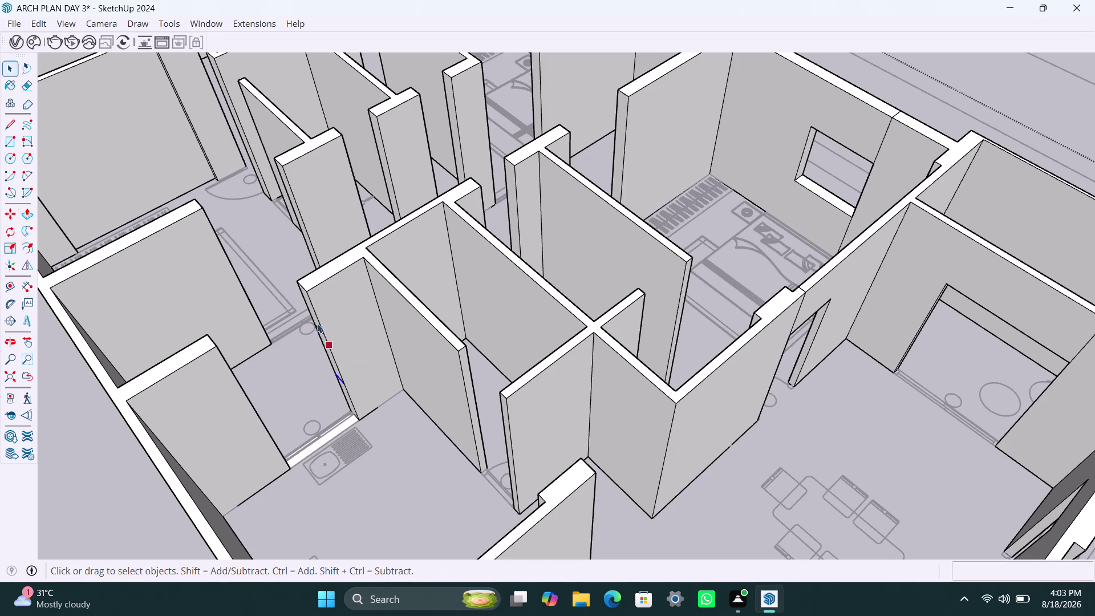
Push the marked wall-end sections across the doorway gap.
click(313, 316)
scroll(up, 3)
click(315, 318)
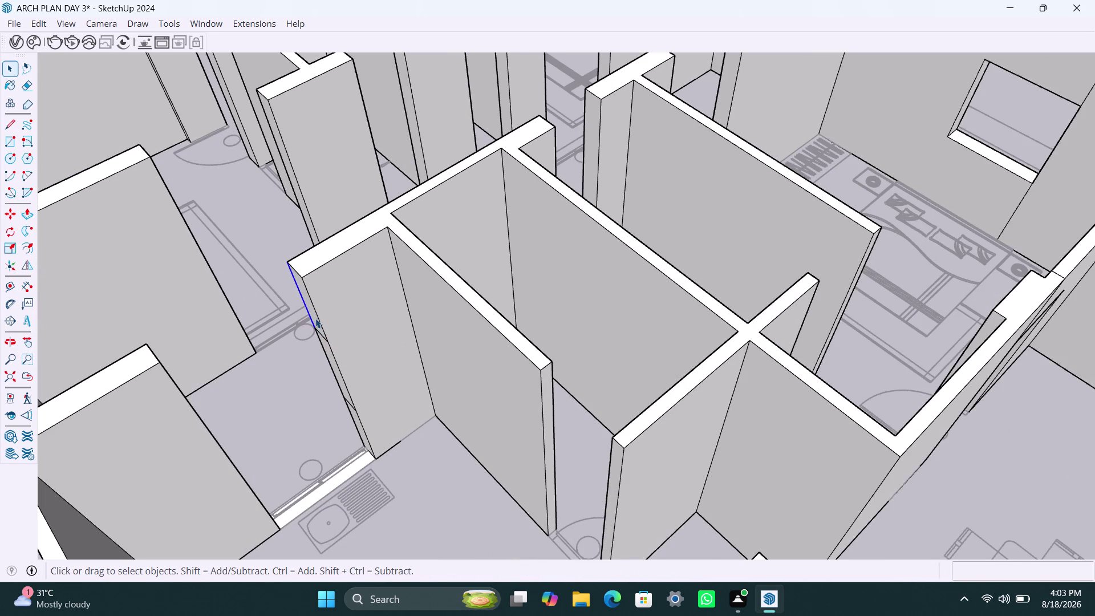
key(p)
click(315, 320)
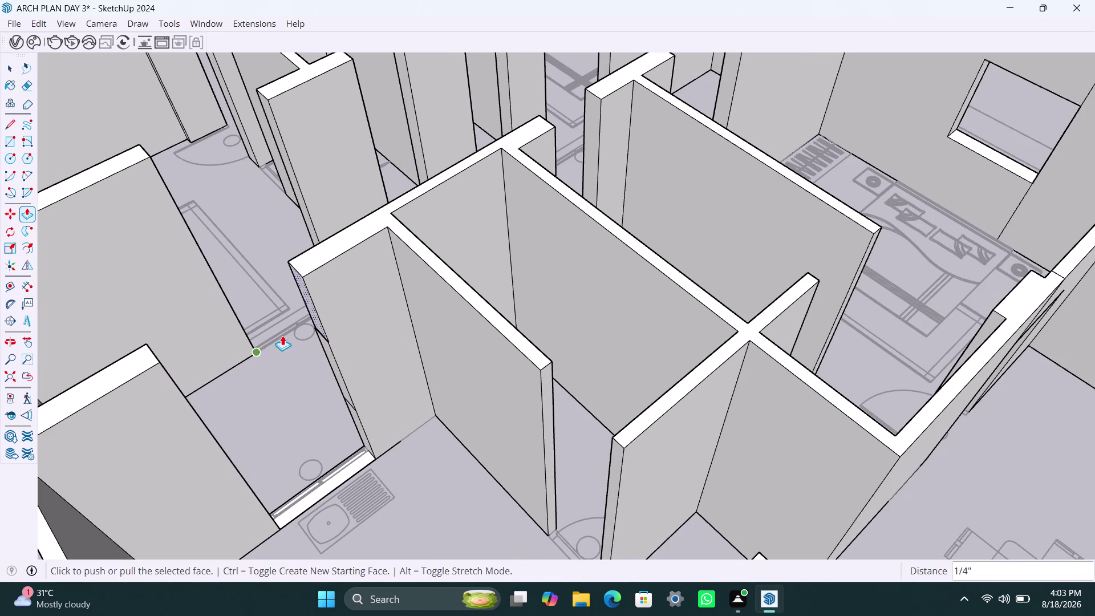
click(321, 321)
click(174, 386)
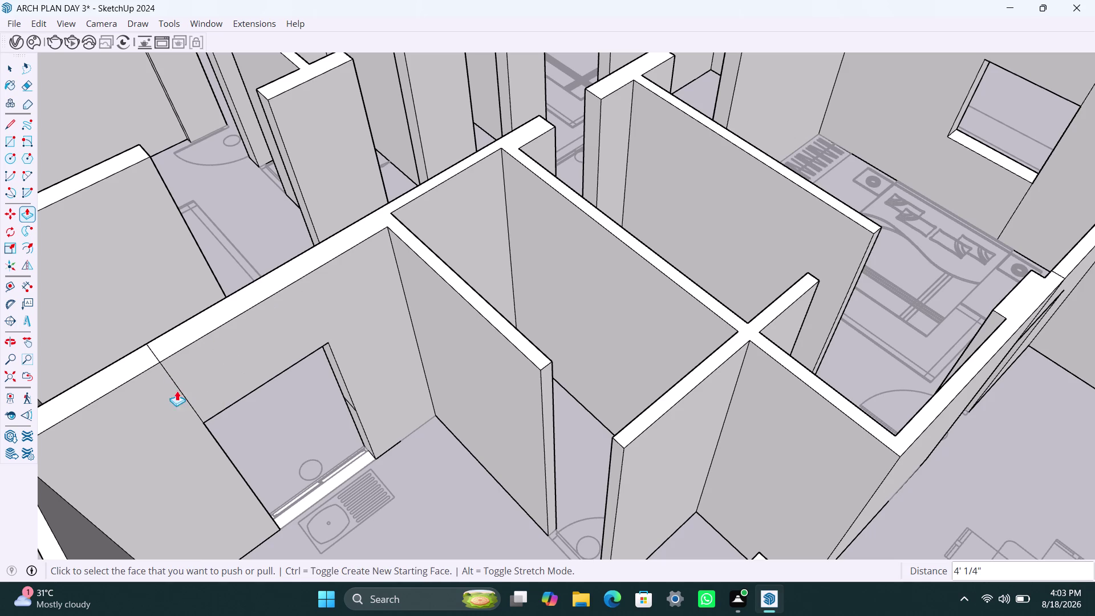
double_click(360, 422)
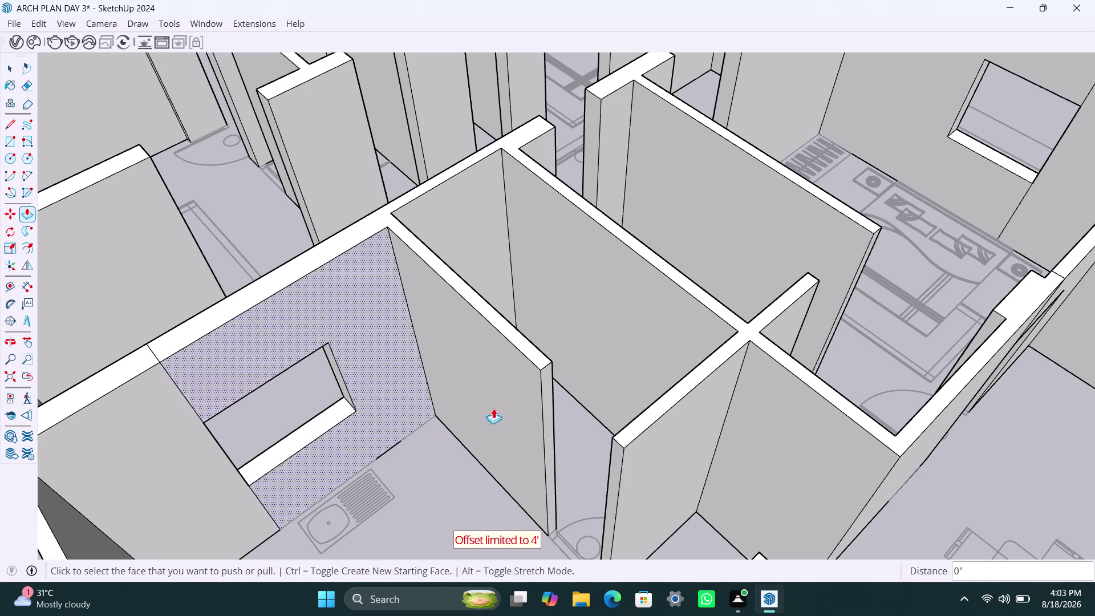
scroll(down, 3)
middle_drag(420, 436, 458, 434)
scroll(up, 3)
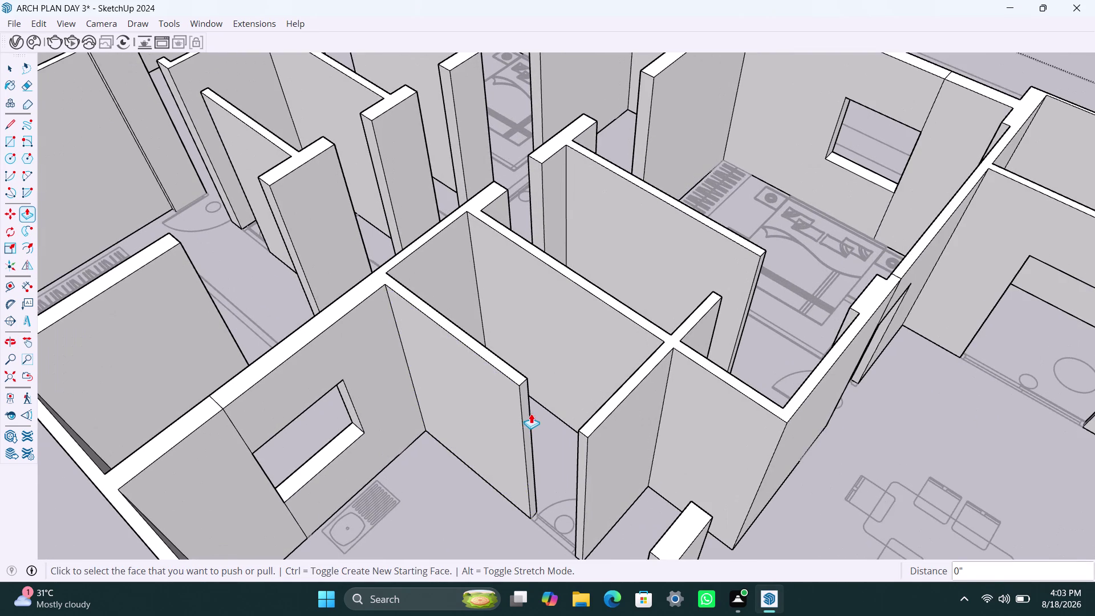
Copy another wall end's top edge 3' downward.
key(space)
click(525, 379)
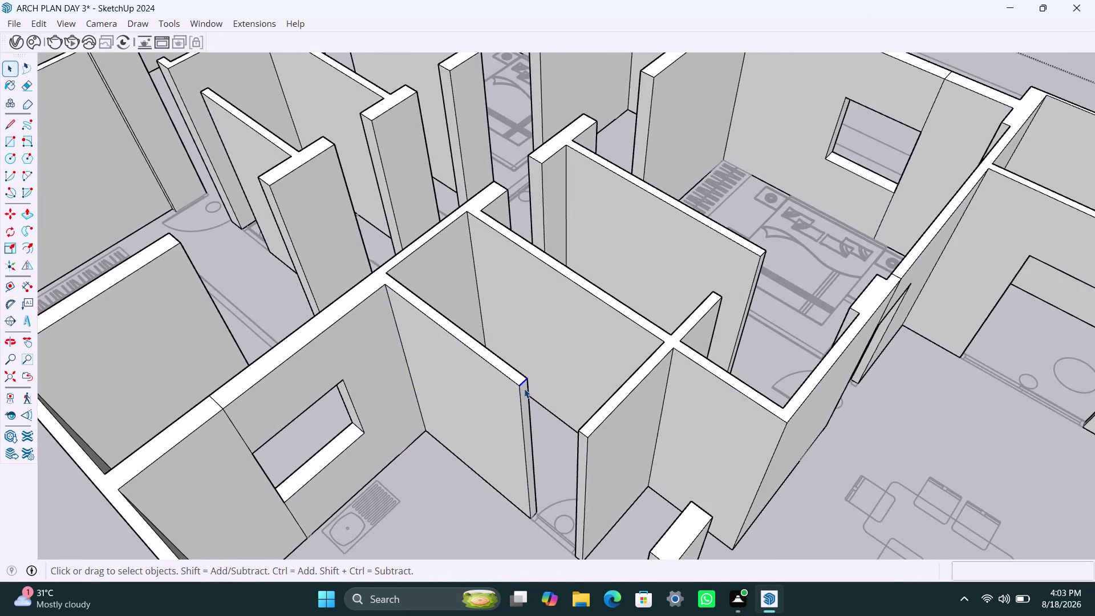
key(m)
click(520, 389)
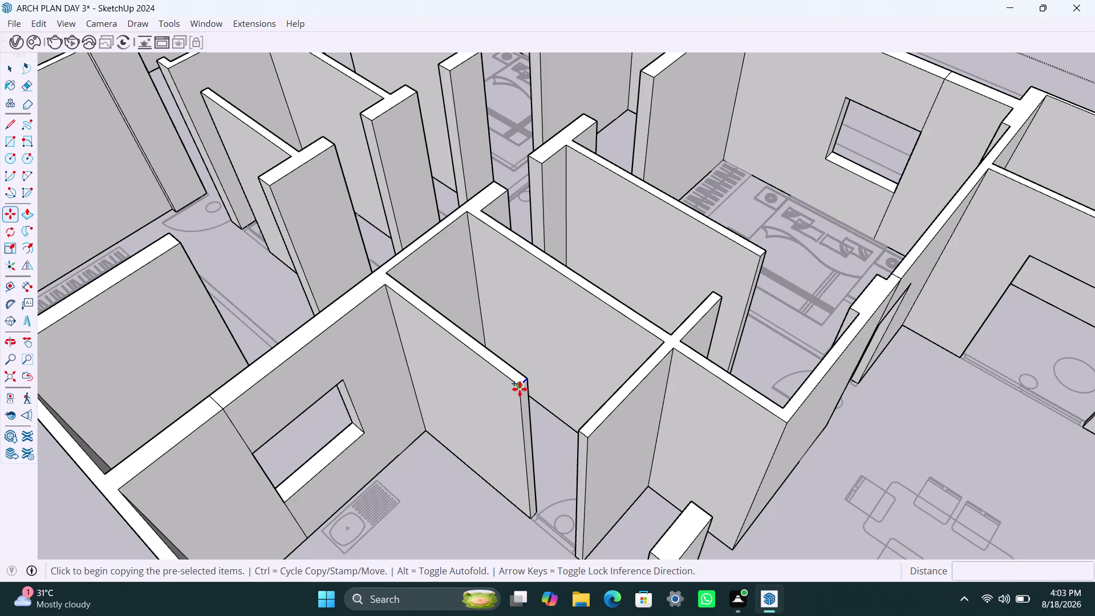
text(3')
key(Return)
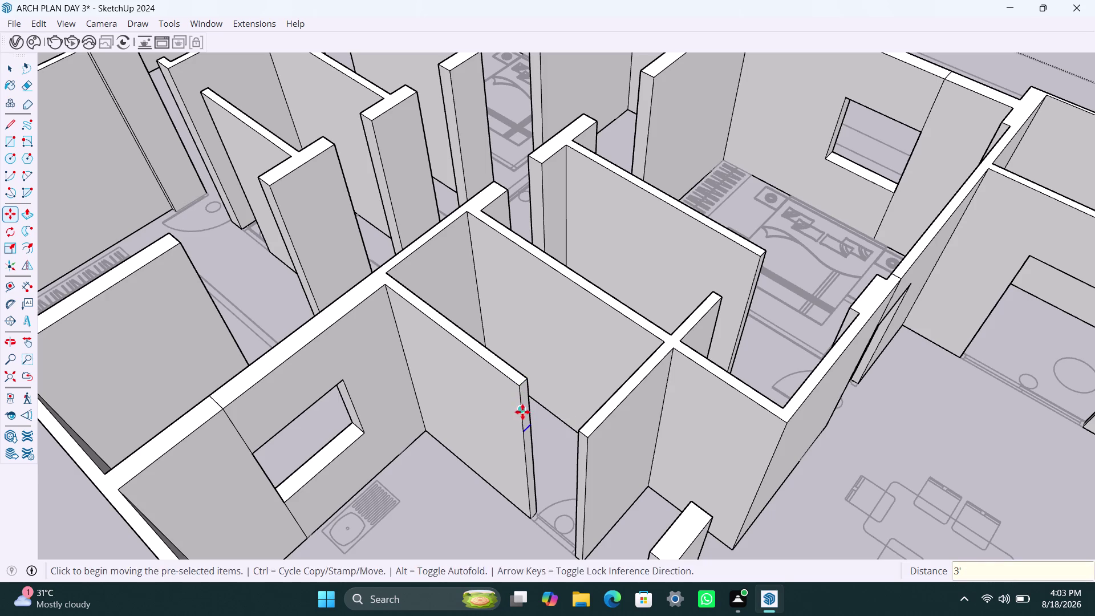
Push that wall end's upper face across to the opposite wall.
key(space)
click(524, 408)
key(p)
click(523, 408)
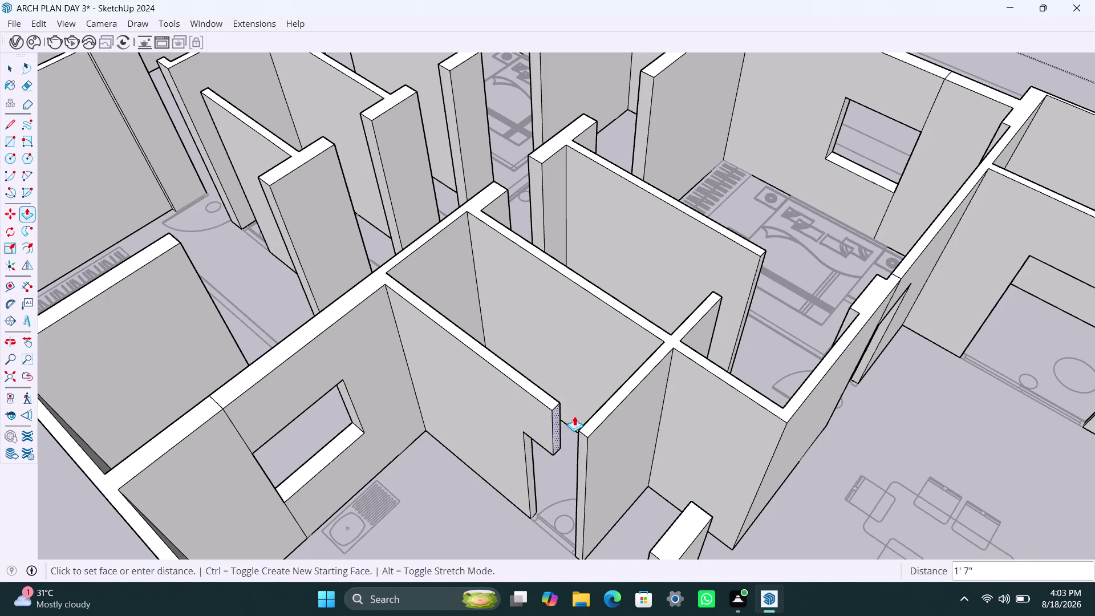
click(581, 444)
scroll(down, 3)
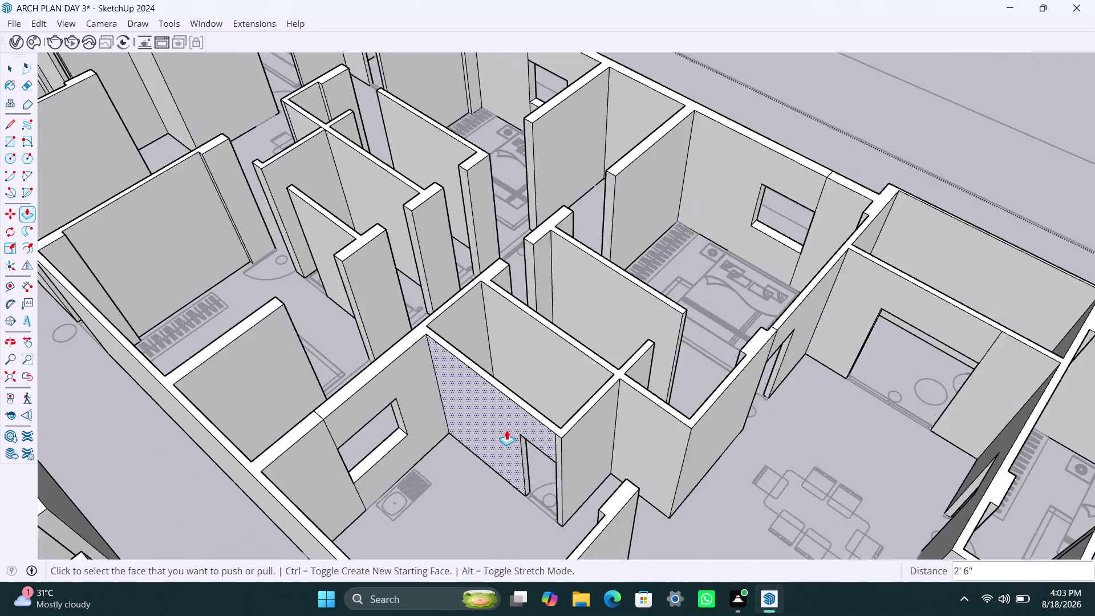
scroll(down, 3)
scroll(down, 3)
Copy the vertical bathroom wall edge twice at a 2' offset.
middle_drag(549, 411, 319, 432)
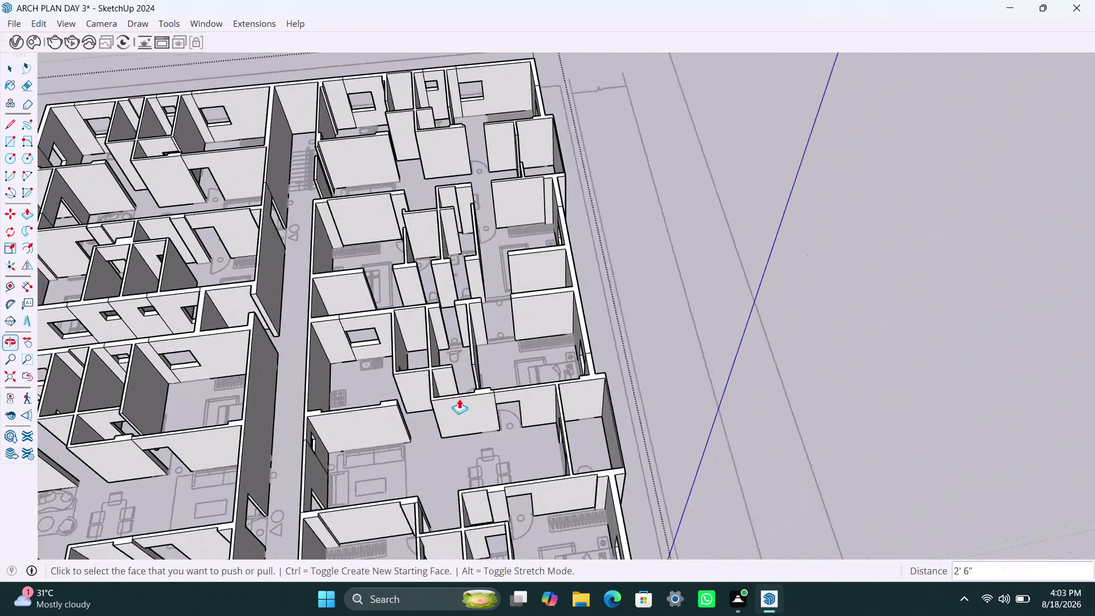
scroll(up, 3)
middle_drag(470, 382, 393, 389)
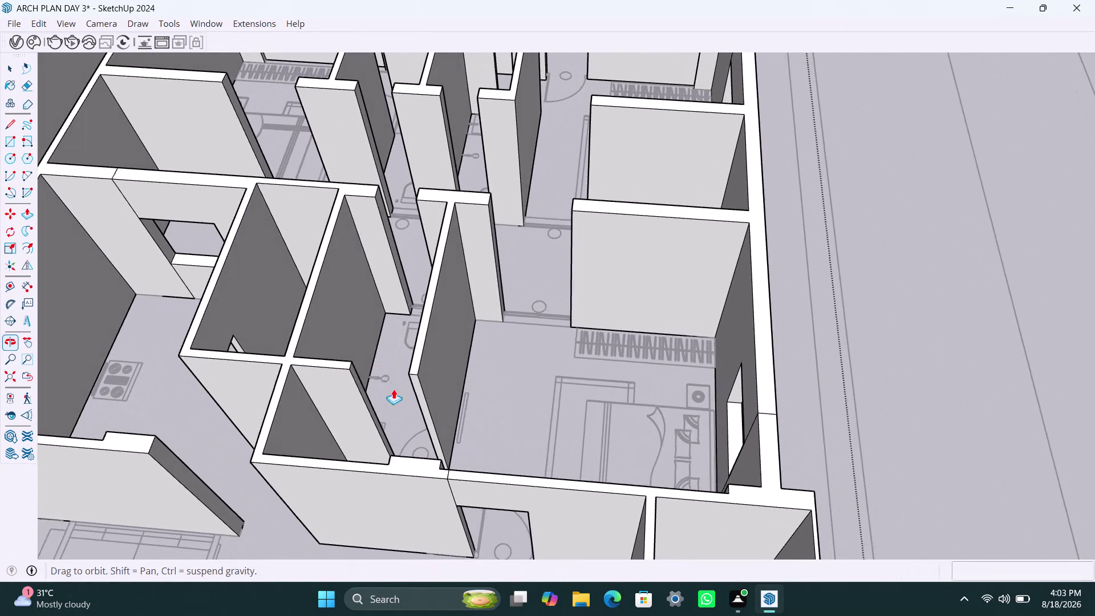
key(space)
click(377, 191)
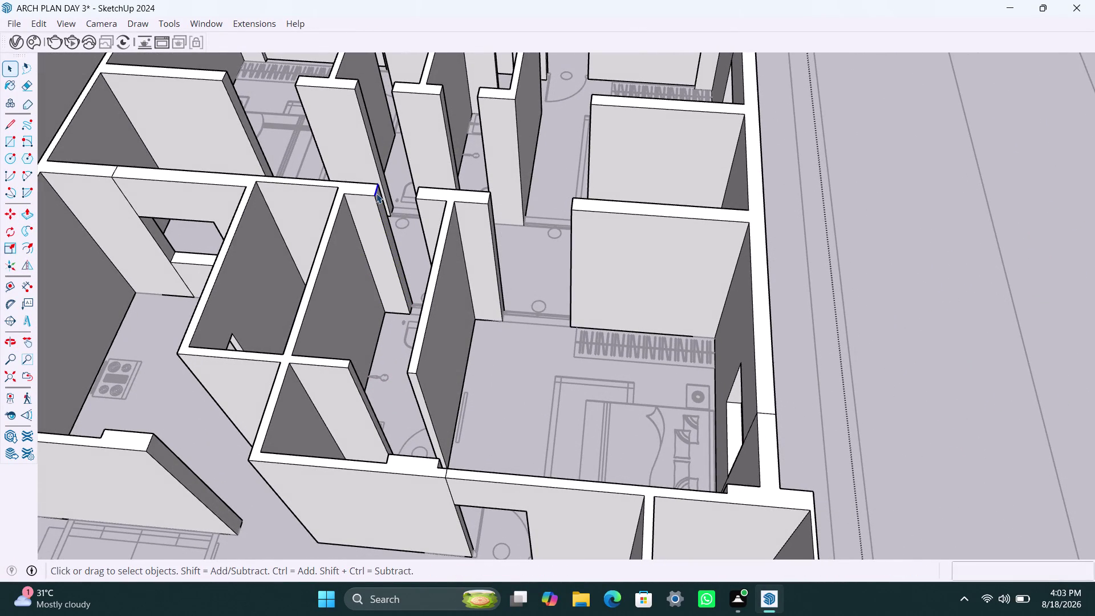
key(m)
click(374, 201)
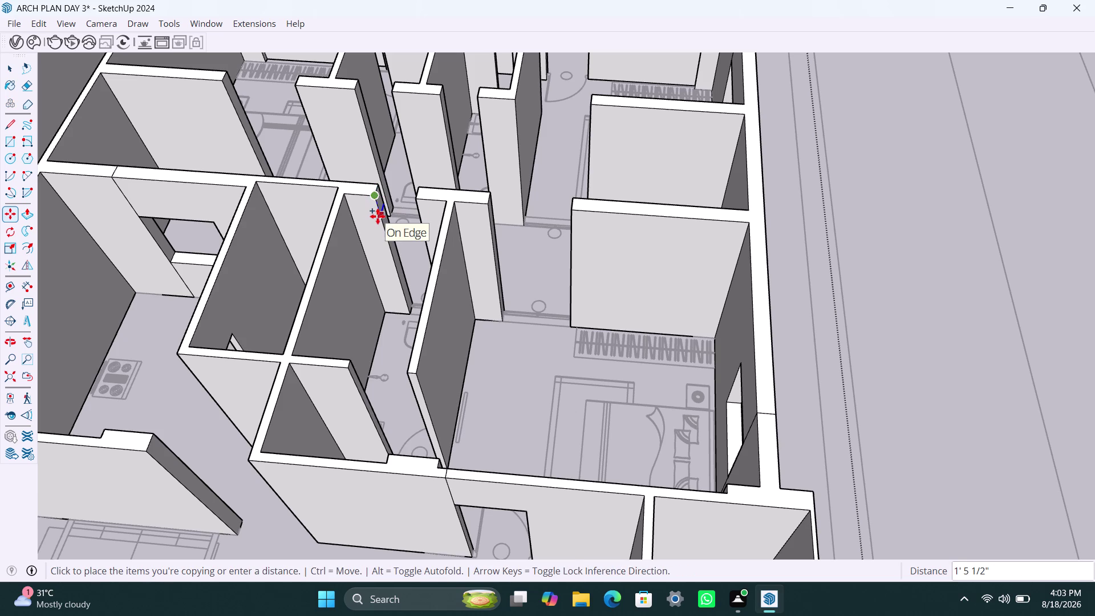
key(2)
key(apostrophe)
key(Return)
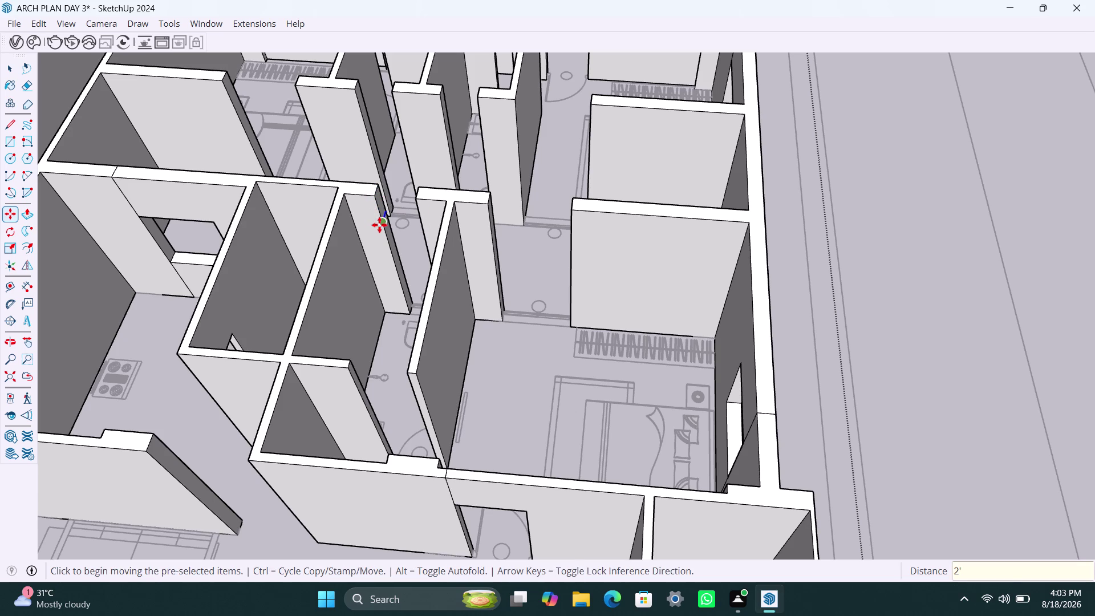
key(m)
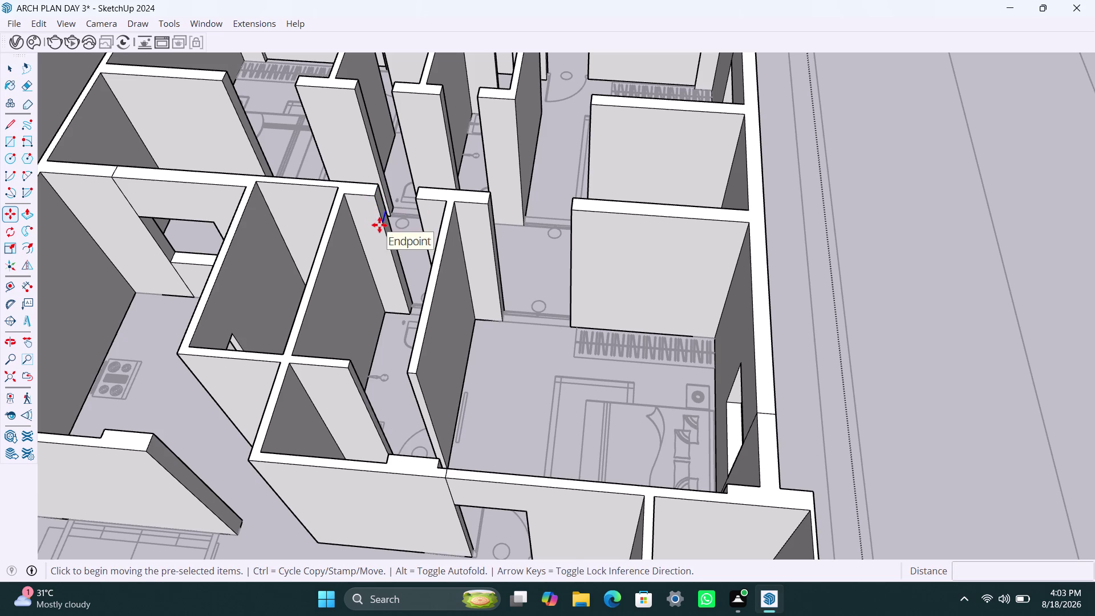
click(381, 228)
text(2')
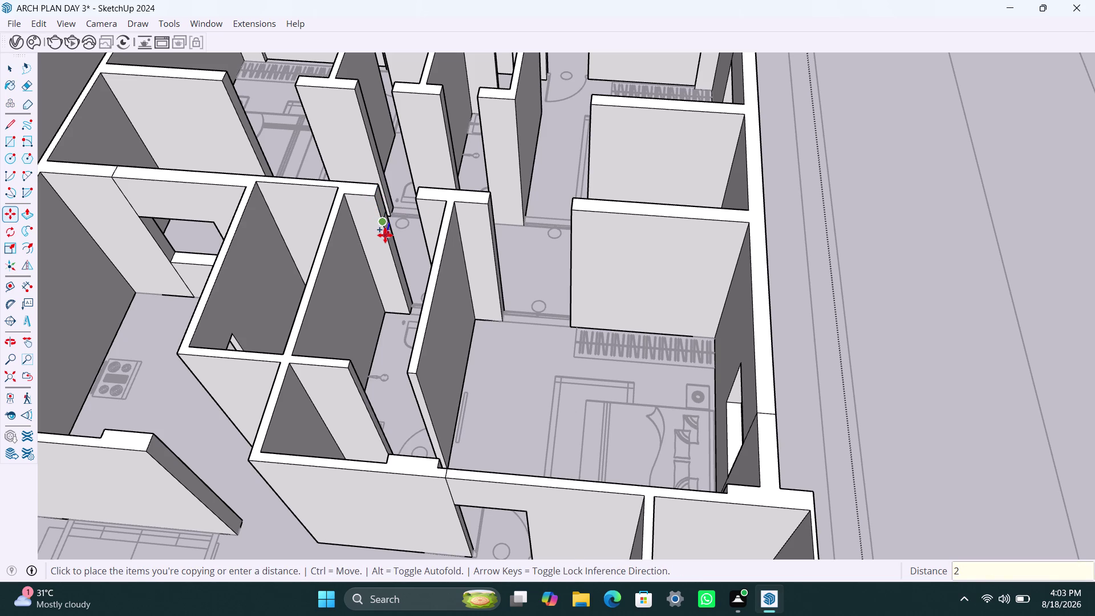
key(Return)
Push the 2' strip through the wall, repeating on the adjacent faces.
key(space)
scroll(up, 3)
click(381, 208)
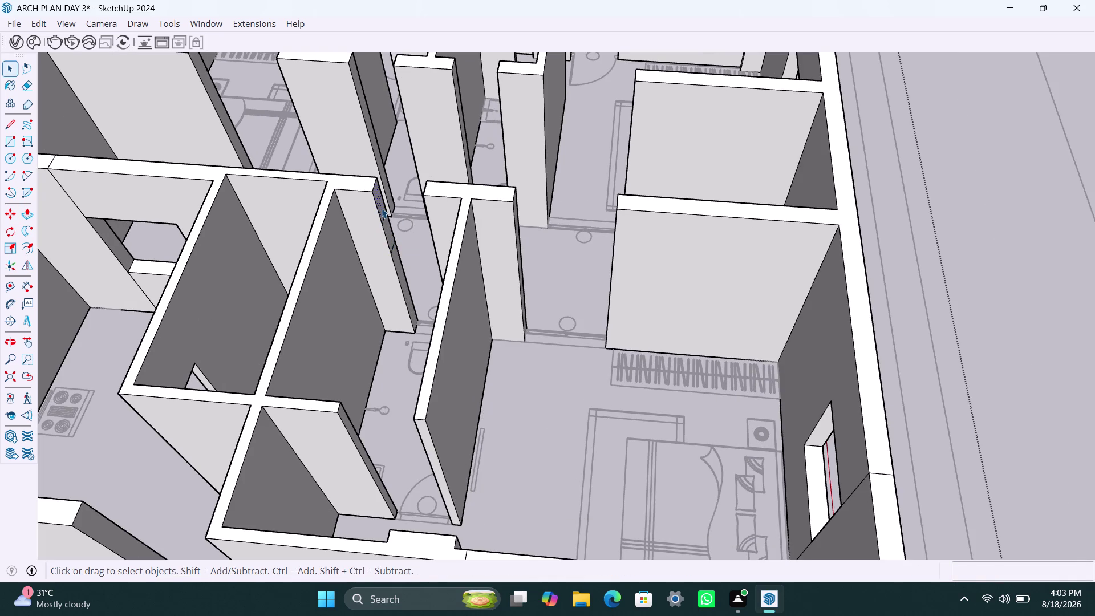
key(p)
click(381, 208)
click(431, 206)
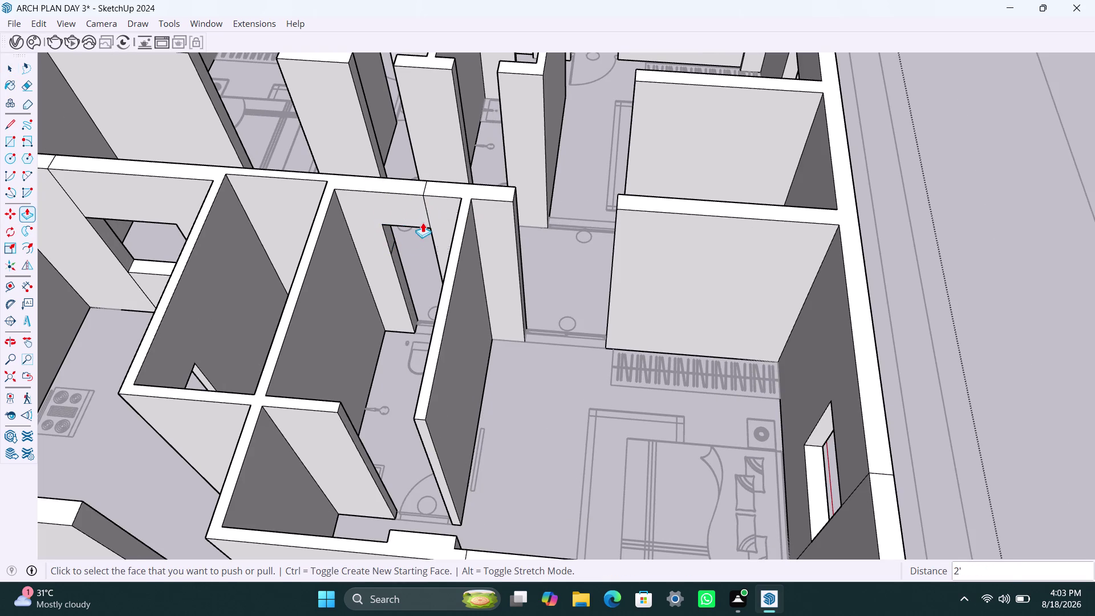
double_click(406, 277)
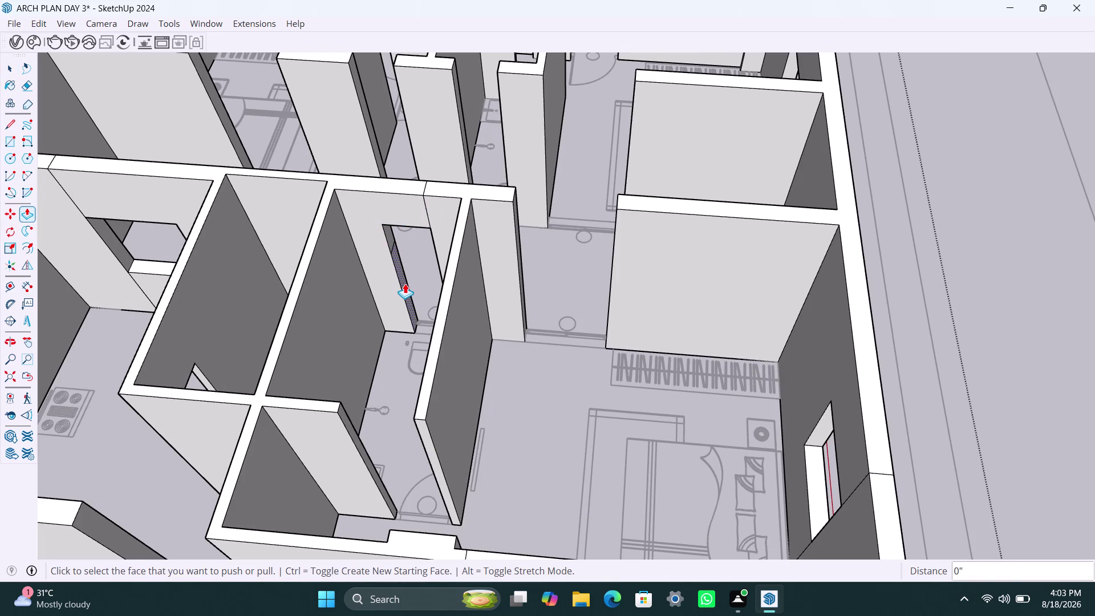
double_click(405, 283)
scroll(down, 3)
middle_drag(380, 283, 255, 285)
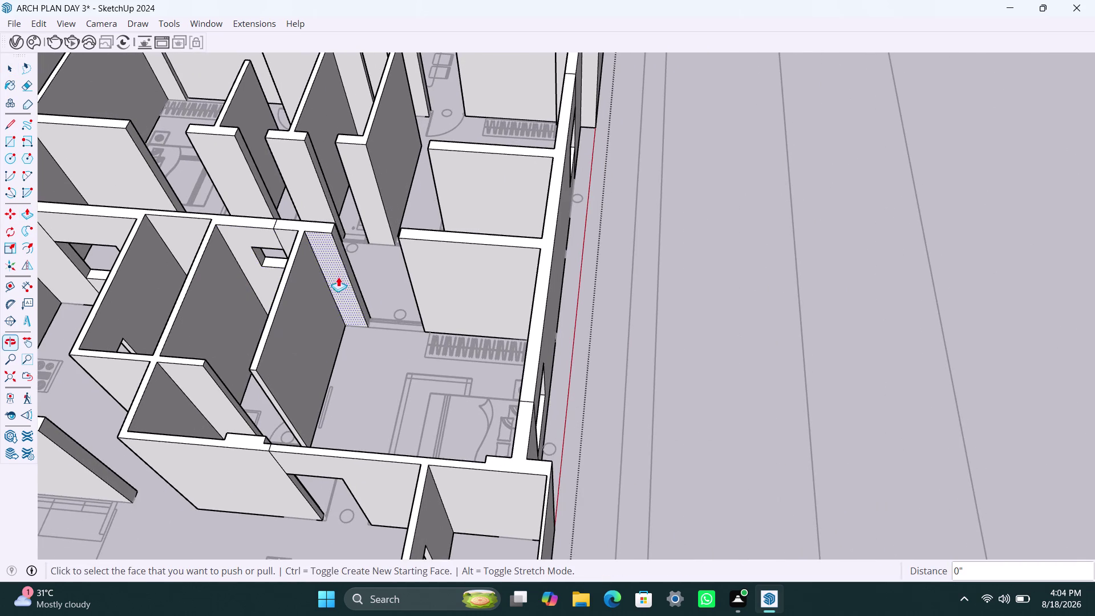
Copy the bathroom-bedroom wall edge down at 3' and 4' offsets.
key(space)
click(335, 230)
key(m)
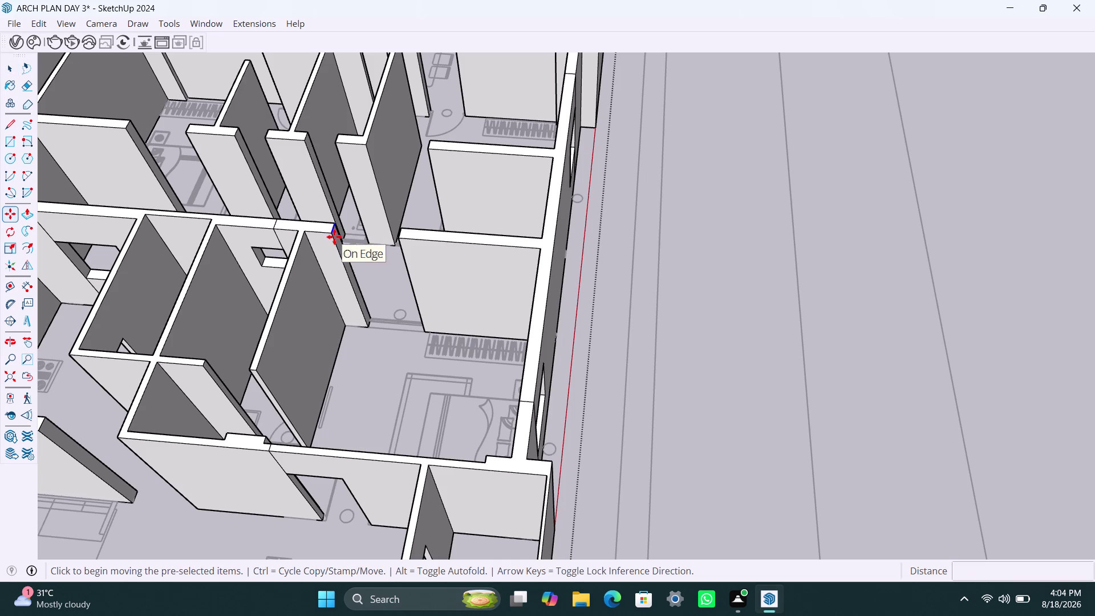
click(334, 237)
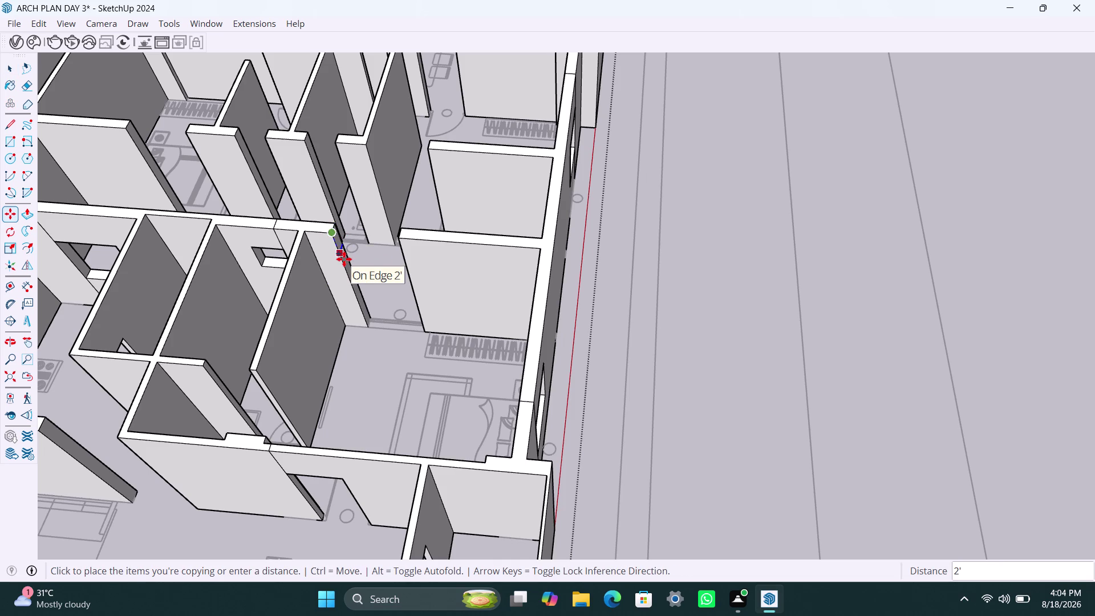
text(3')
key(Return)
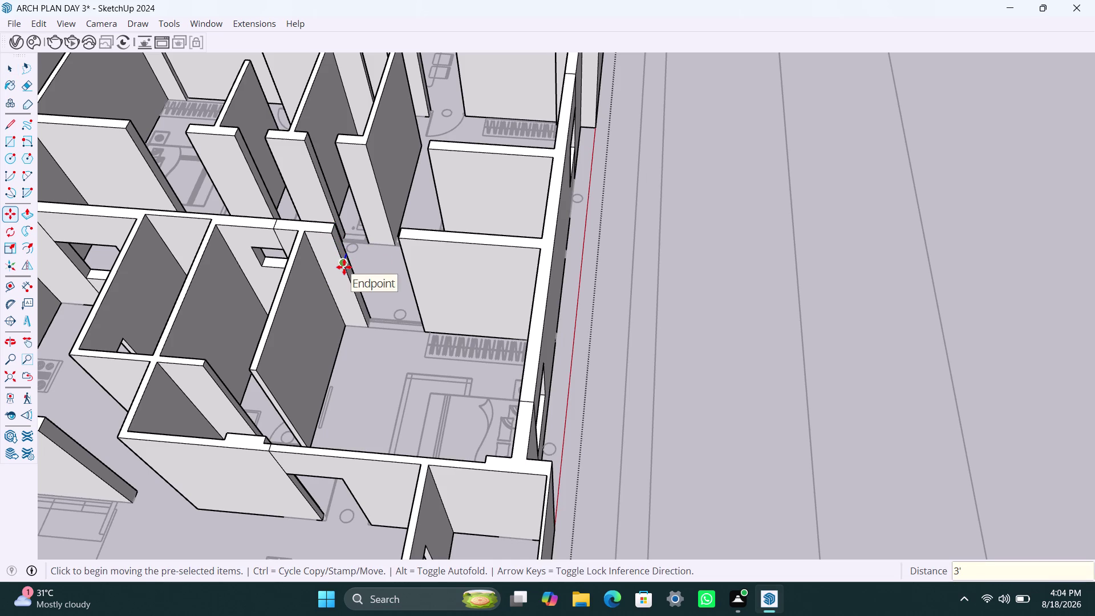
key(m)
click(342, 273)
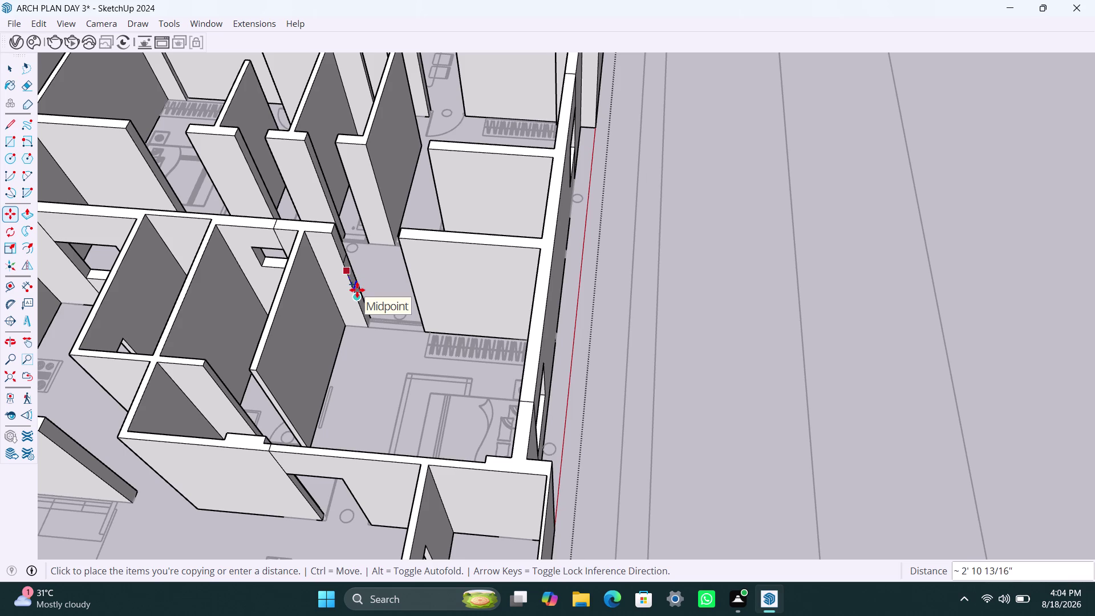
text(4')
key(Return)
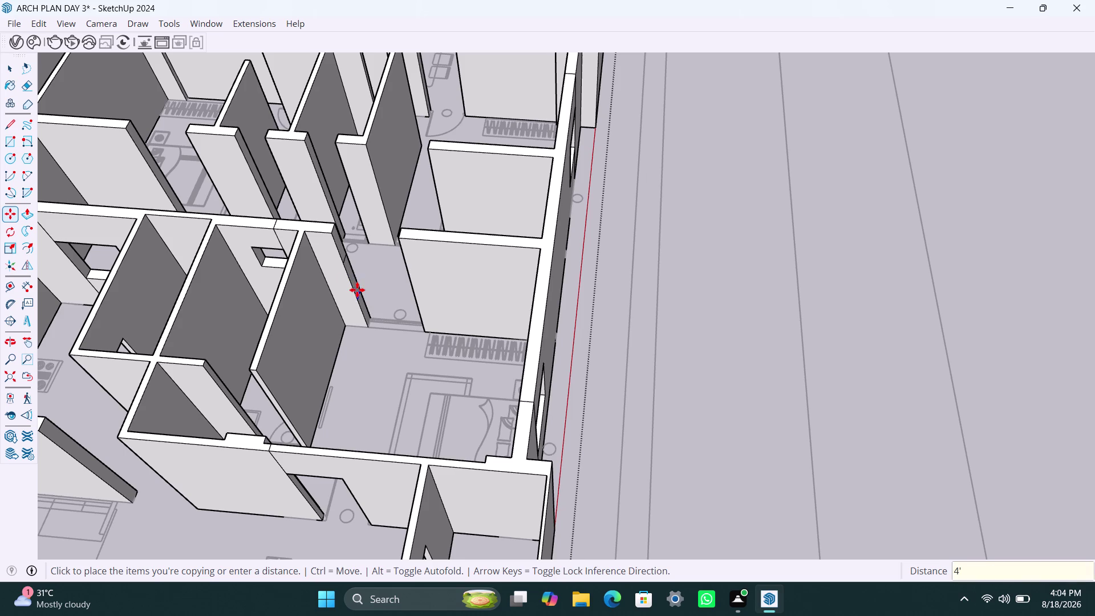
Push the outlined wall face 4' across the gap, repeating on the remaining face.
key(space)
click(340, 247)
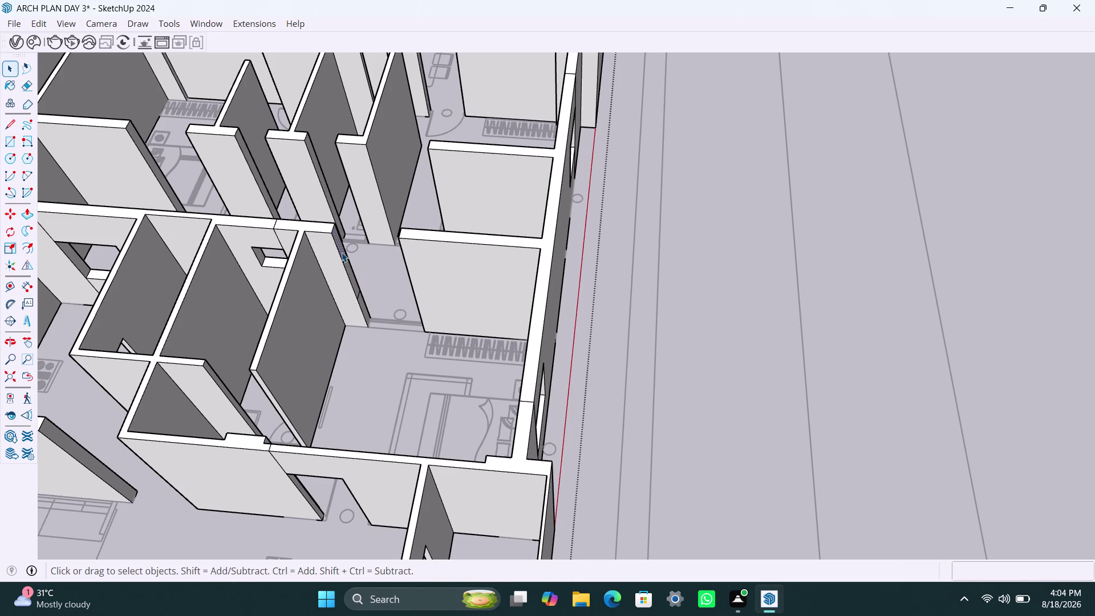
key(p)
click(341, 252)
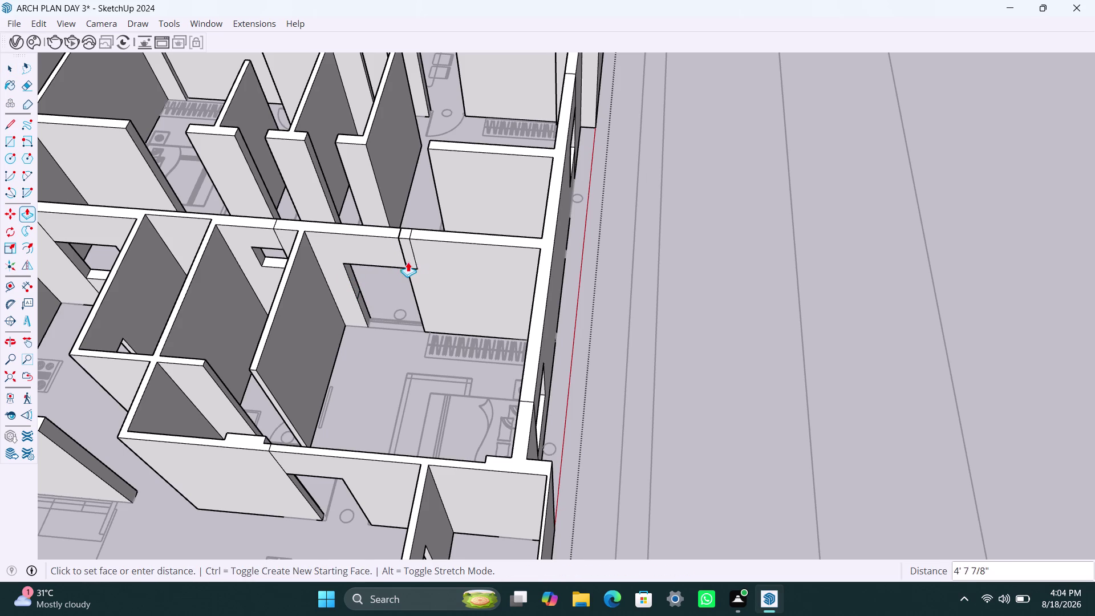
click(404, 263)
scroll(up, 3)
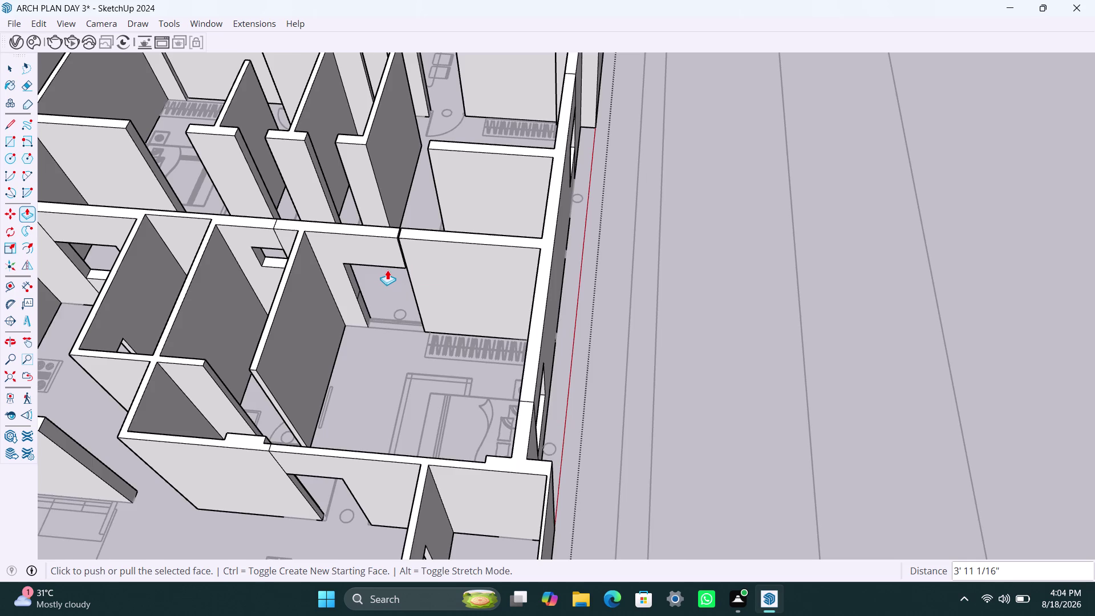
key(ctrl+z)
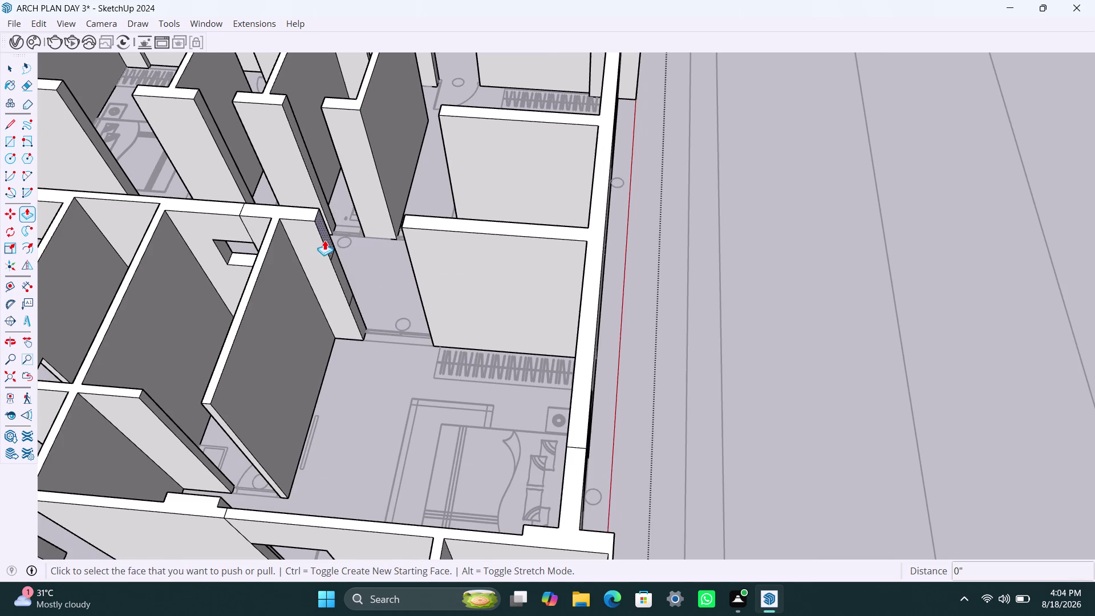
click(326, 240)
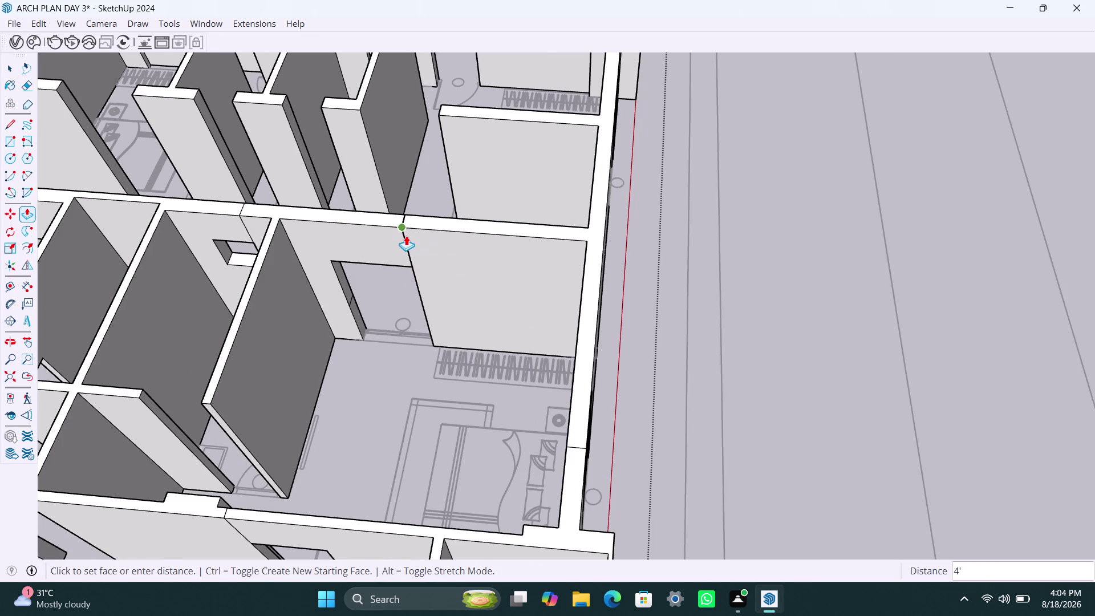
scroll(up, 3)
click(410, 250)
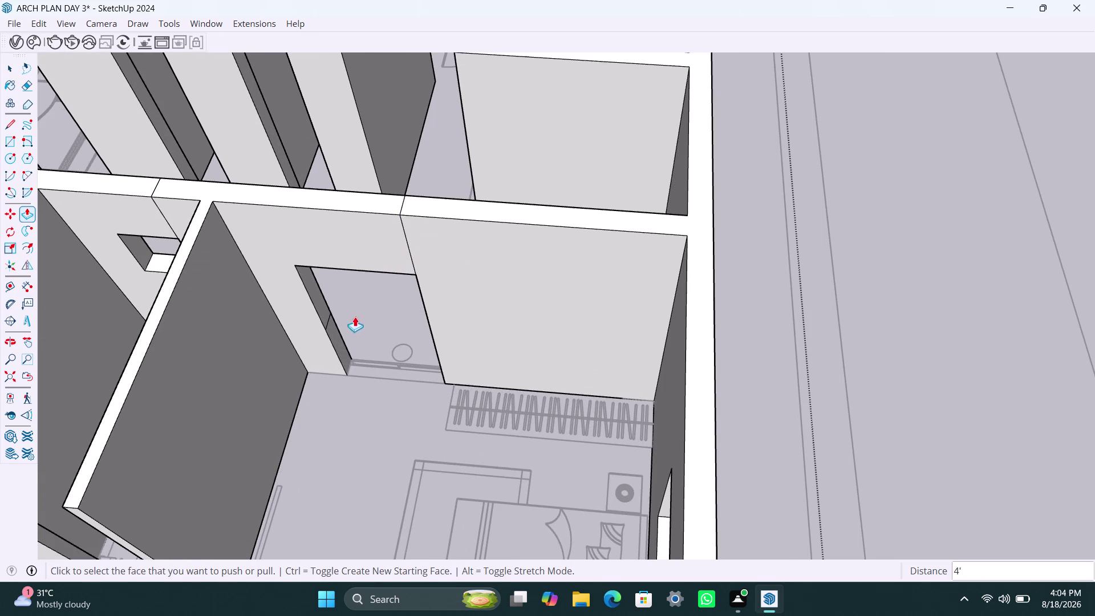
double_click(338, 337)
scroll(down, 3)
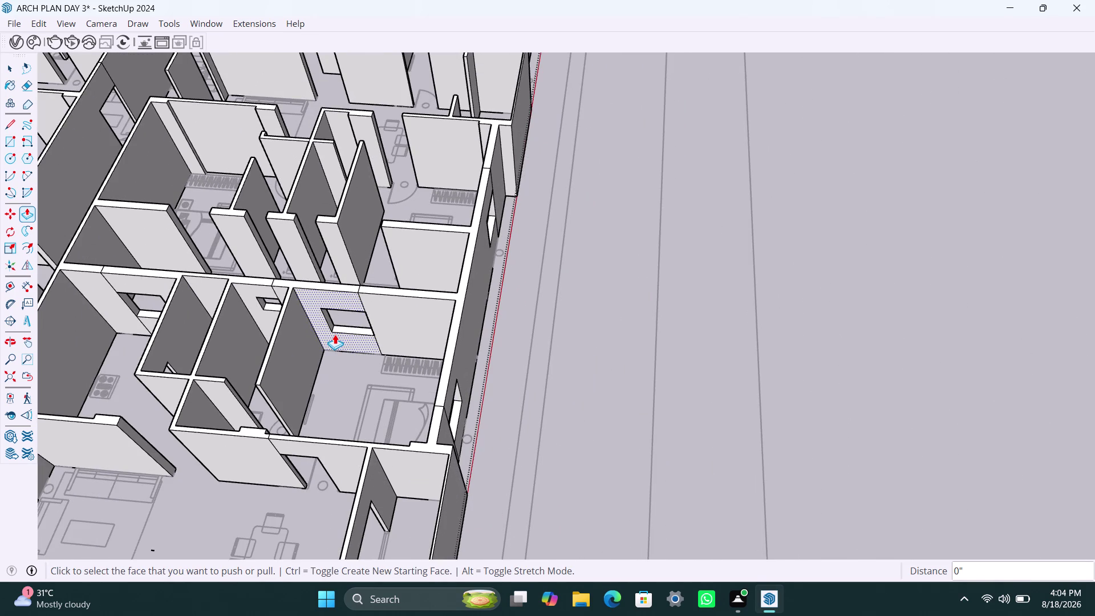
middle_drag(335, 334, 464, 258)
Copy the bathroom wall edge down 3'.
scroll(up, 3)
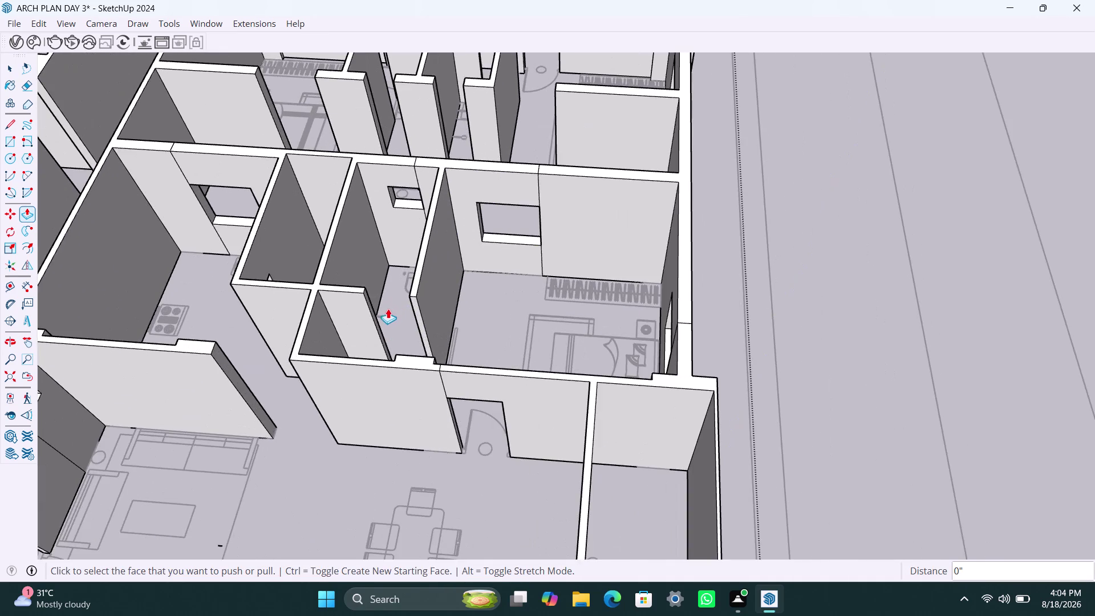
scroll(up, 3)
key(space)
click(353, 283)
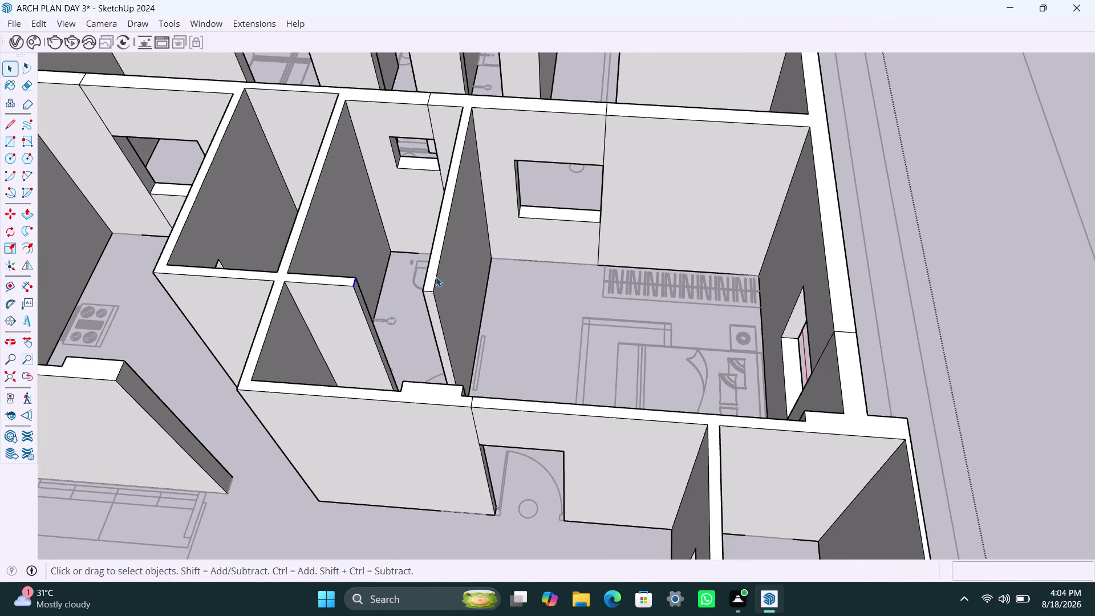
key(m)
click(353, 289)
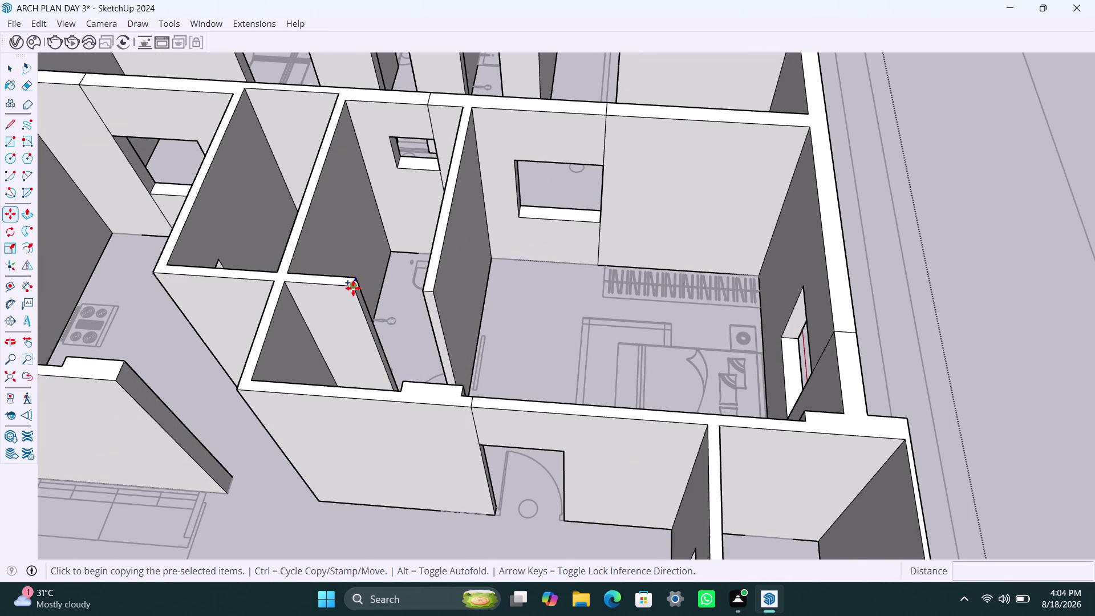
key(3)
key(apostrophe)
key(Return)
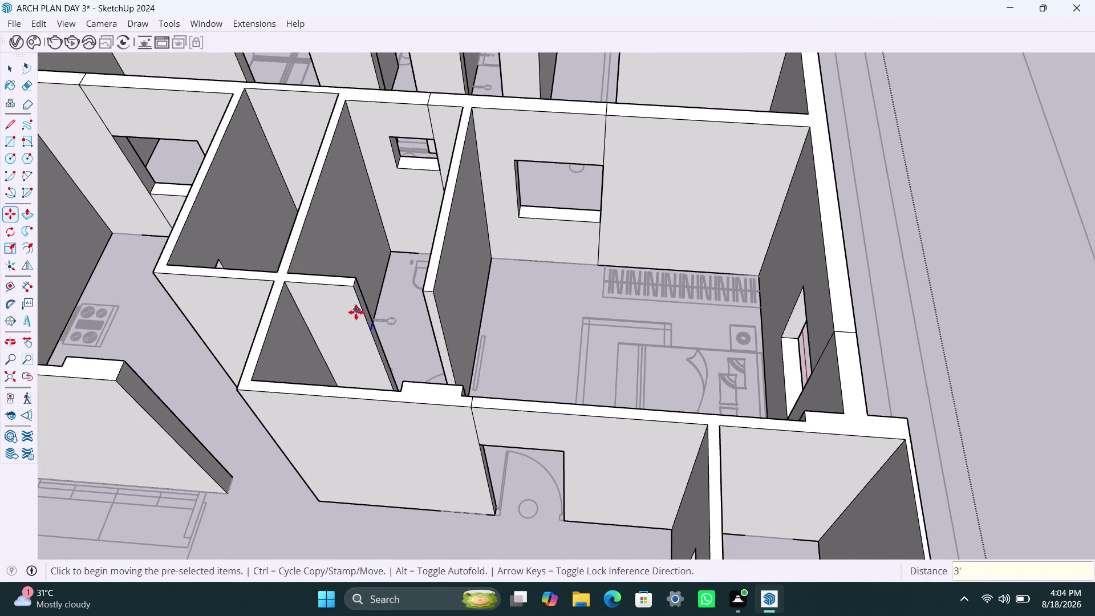
Push the new bathroom wall face 2'6" across the gap.
scroll(up, 3)
key(space)
scroll(up, 3)
click(360, 306)
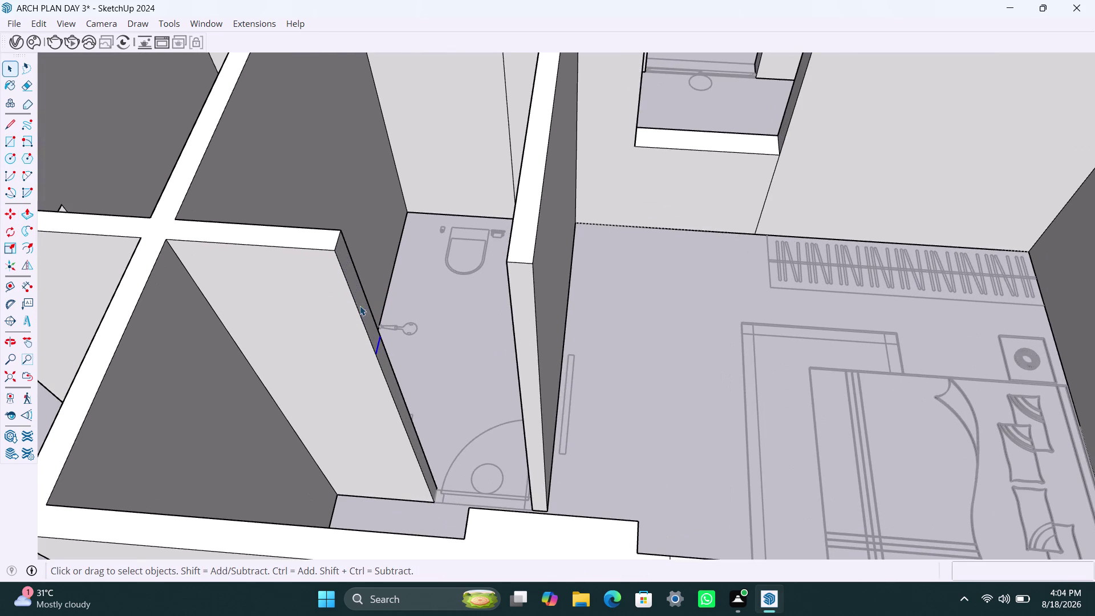
key(p)
click(362, 304)
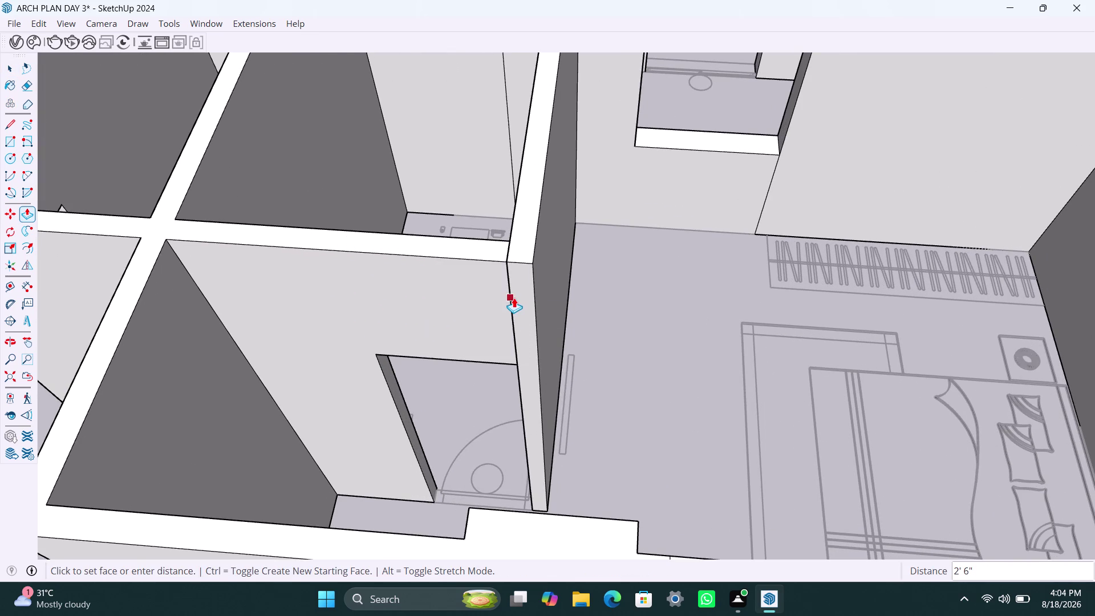
click(513, 298)
scroll(down, 3)
scroll(down, 3)
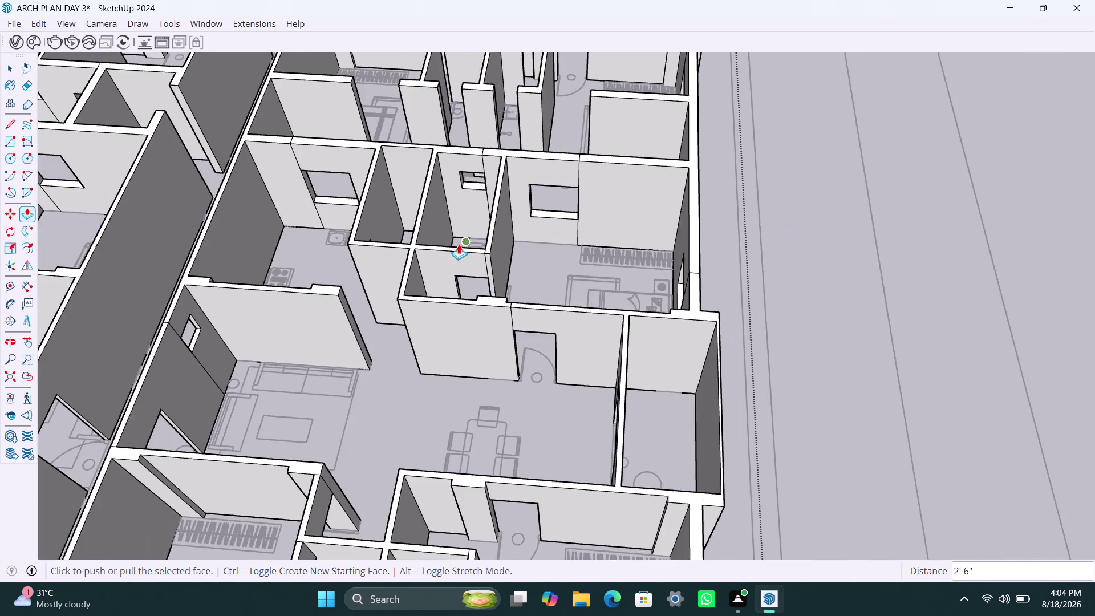
scroll(down, 3)
Orbit over to the corridor walls and select the next wall face.
middle_drag(479, 212, 474, 258)
scroll(up, 3)
middle_drag(481, 232, 456, 312)
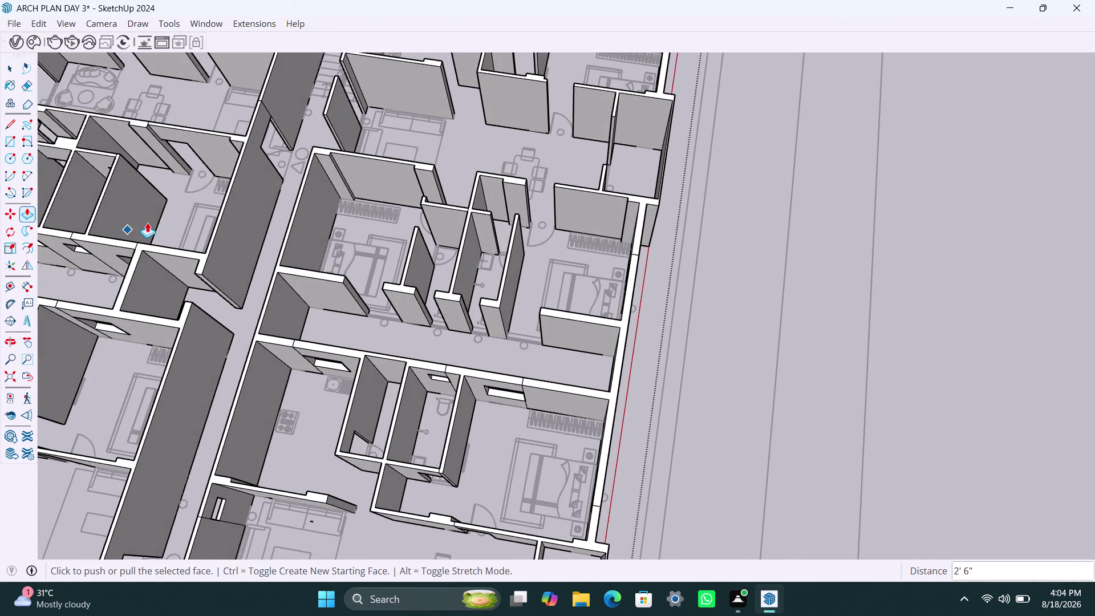
key(space)
scroll(up, 3)
middle_drag(336, 282, 301, 302)
scroll(up, 3)
click(353, 209)
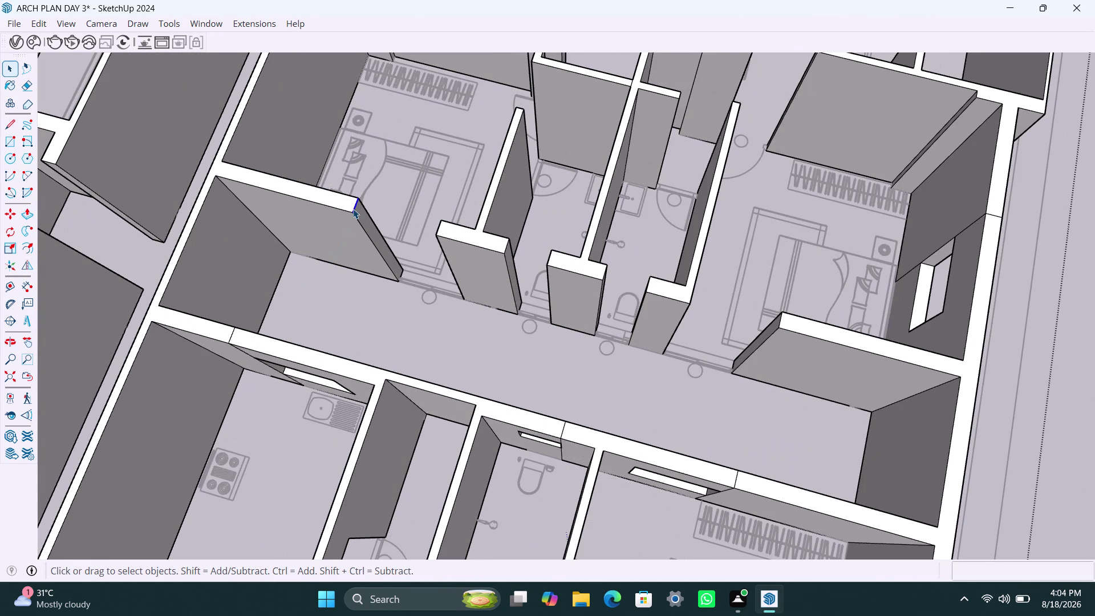
Copy the corridor wall edge at 3', then 4' along the wall.
scroll(down, 3)
key(m)
click(353, 213)
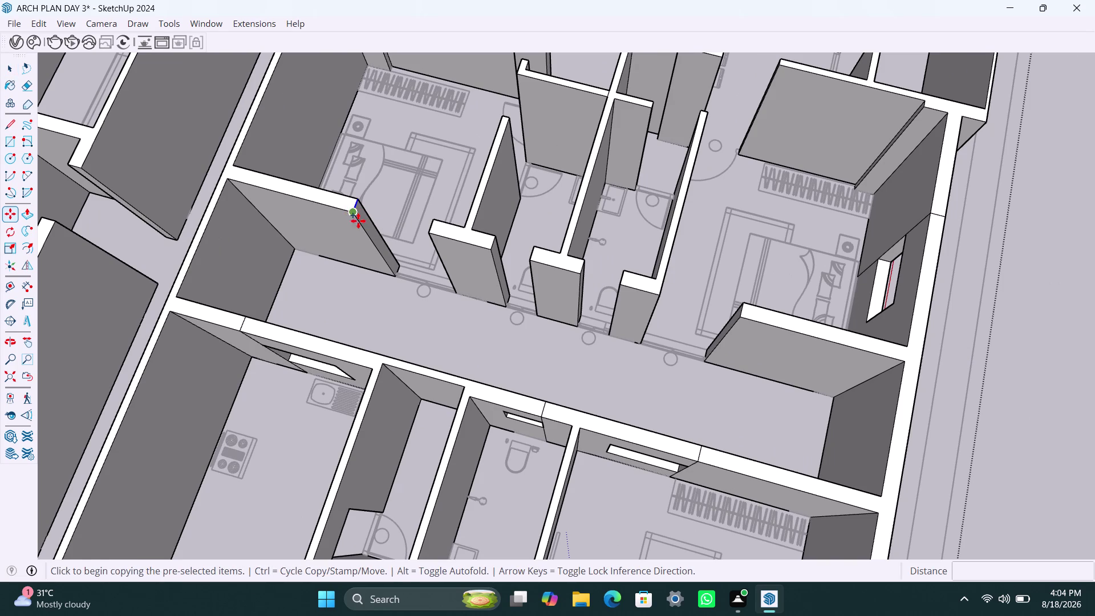
key(3)
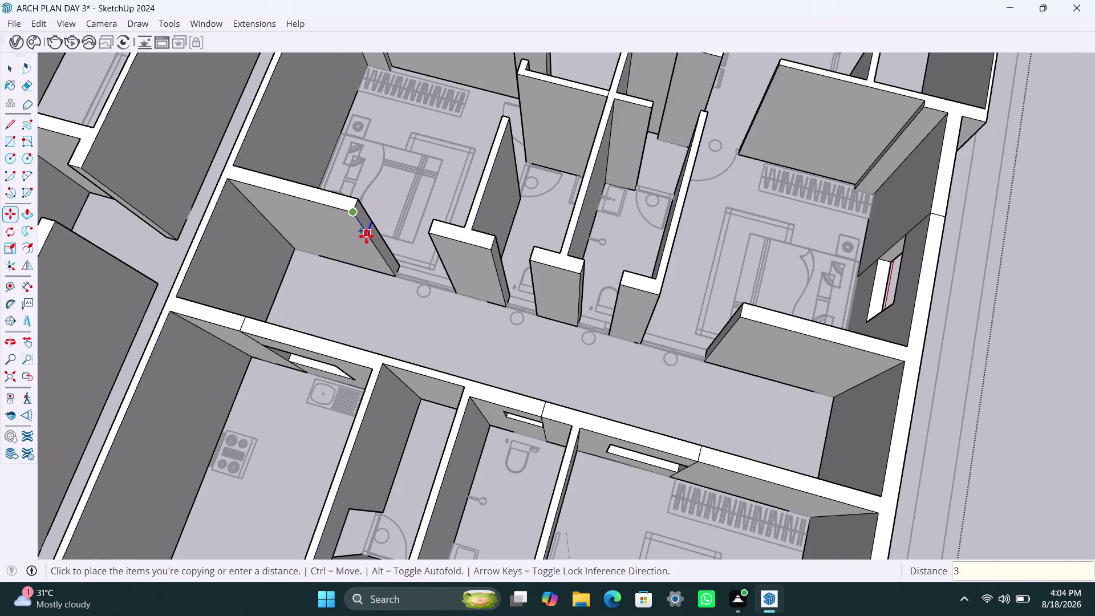
key(apostrophe)
key(Return)
key(m)
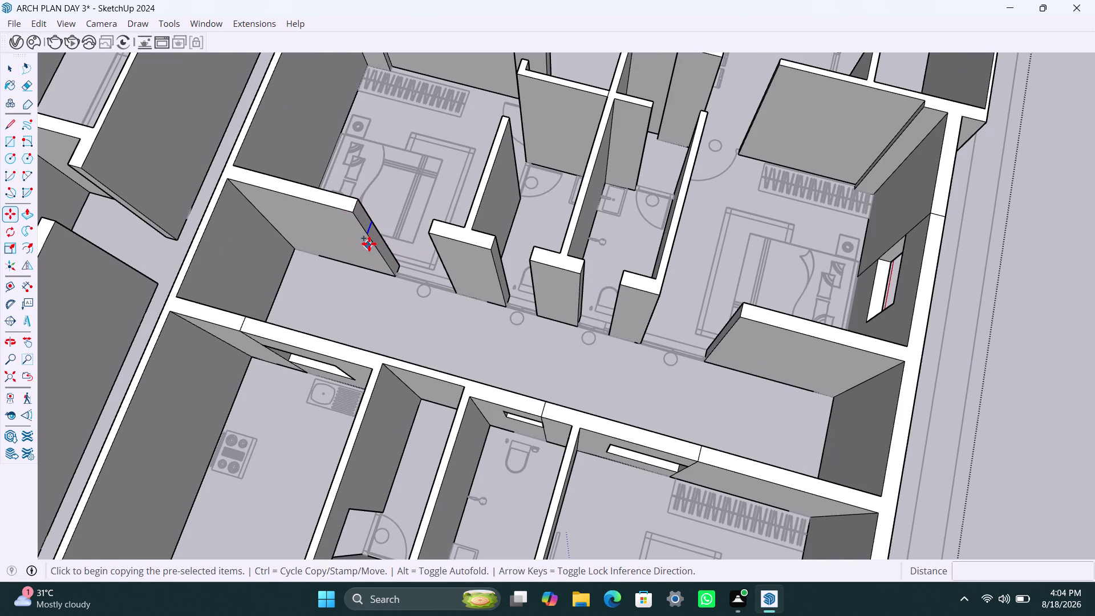
click(371, 235)
text(4)
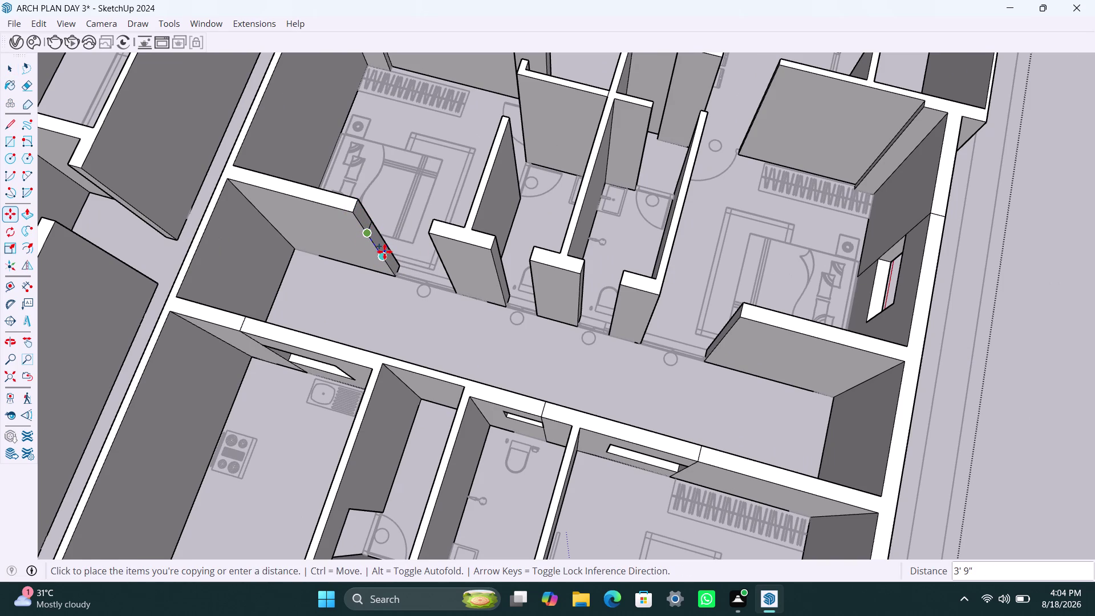
text(')
key(Return)
Push the window face between the lines fully through the wall.
key(space)
click(358, 215)
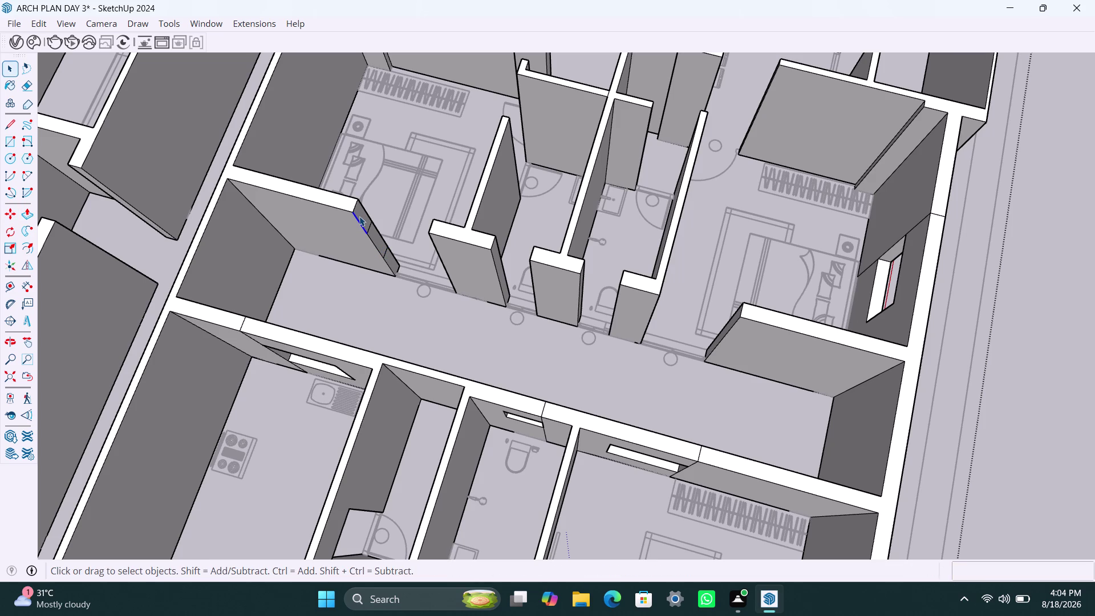
click(360, 216)
key(p)
click(360, 216)
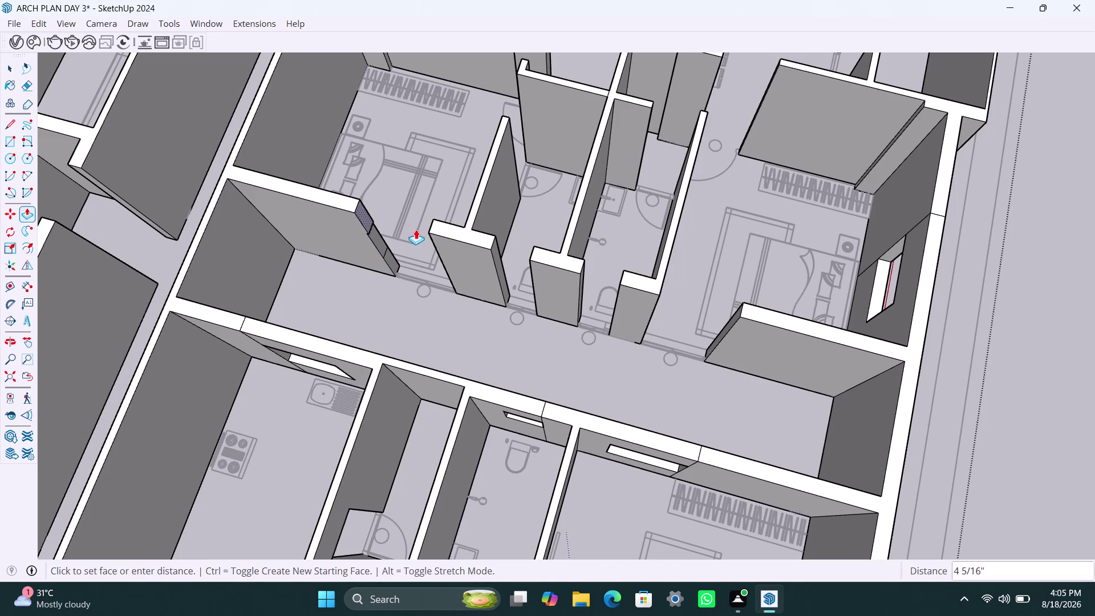
click(435, 247)
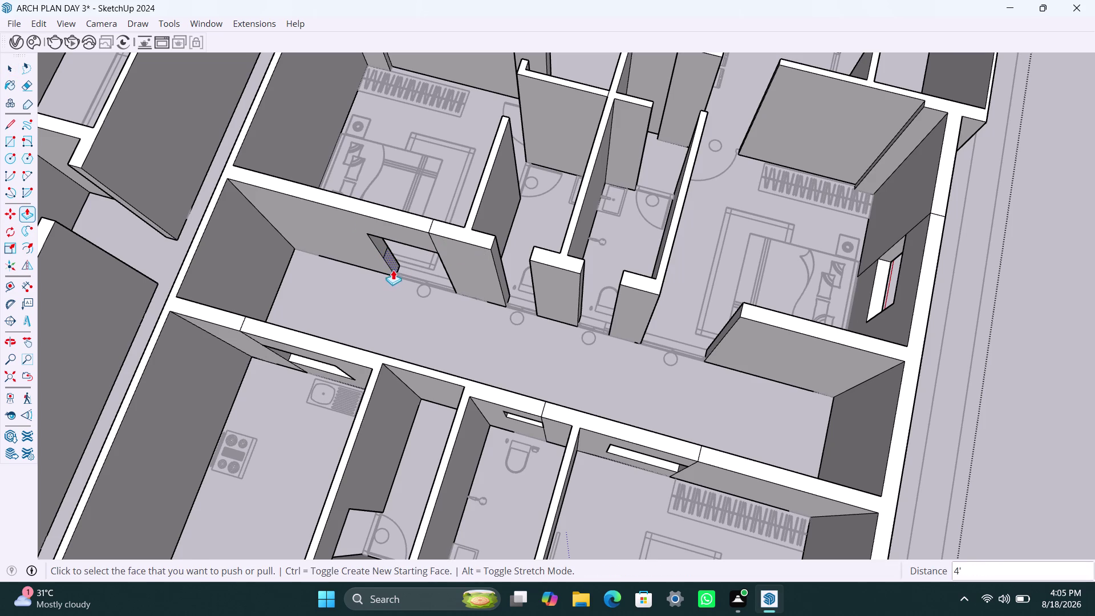
double_click(393, 266)
scroll(down, 3)
middle_drag(434, 305, 362, 327)
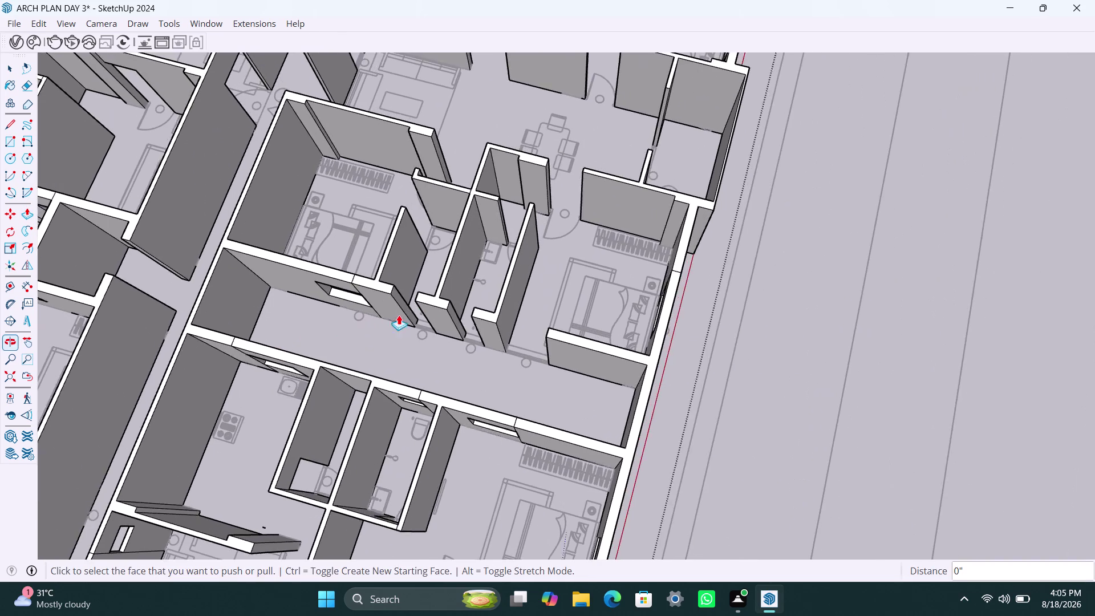
Copy the next wall section's edge 2' along to mark the second window opening.
scroll(up, 3)
scroll(up, 3)
key(space)
click(372, 288)
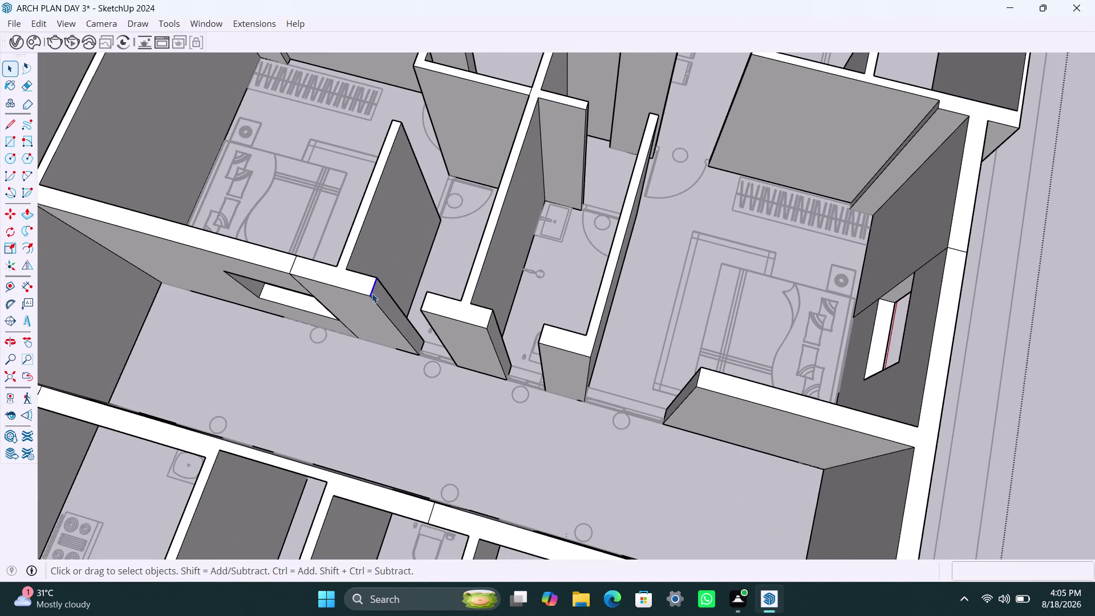
key(m)
click(373, 296)
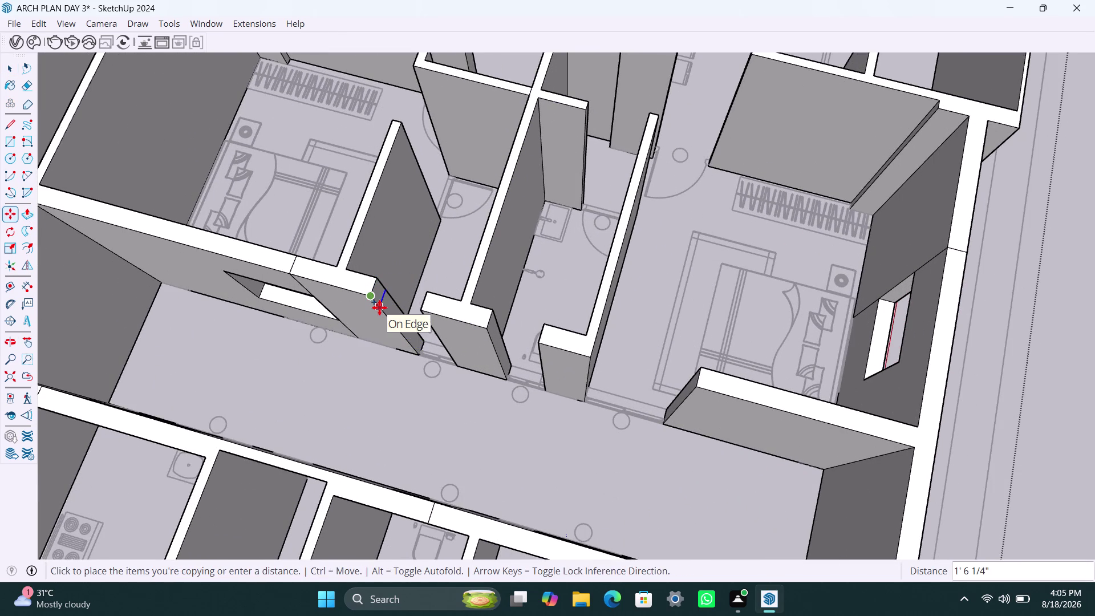
key(2)
key(apostrophe)
key(Return)
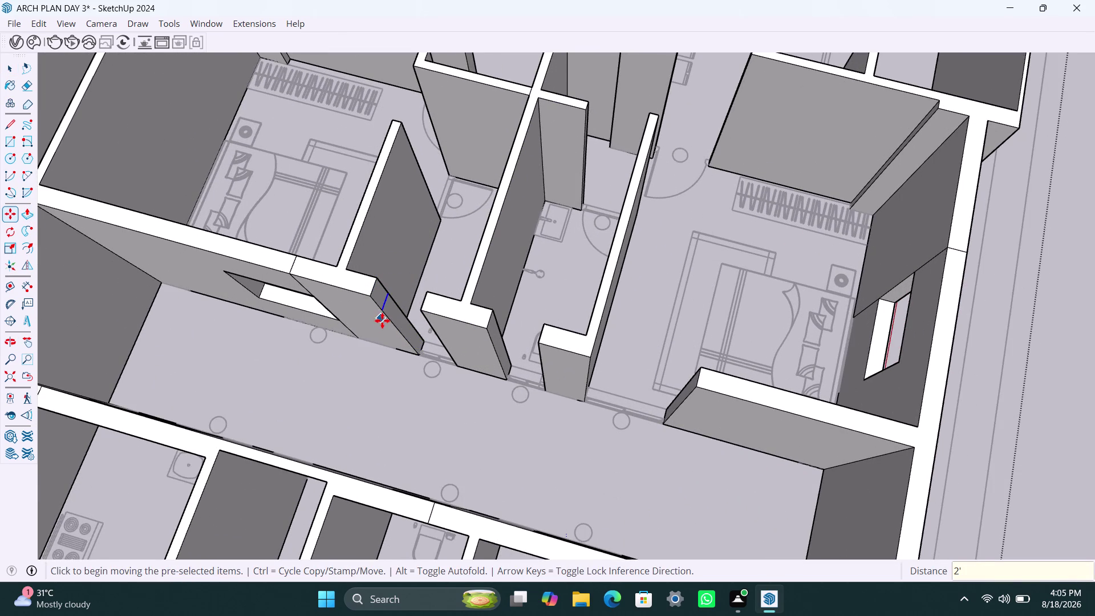
key(n)
key(BackSpace)
key(m)
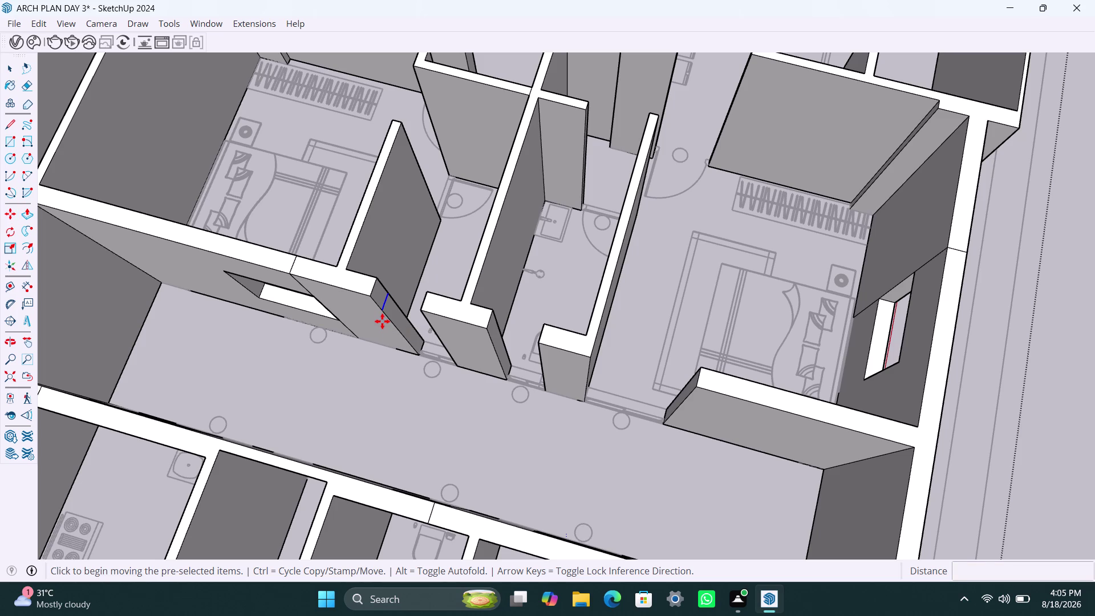
click(383, 311)
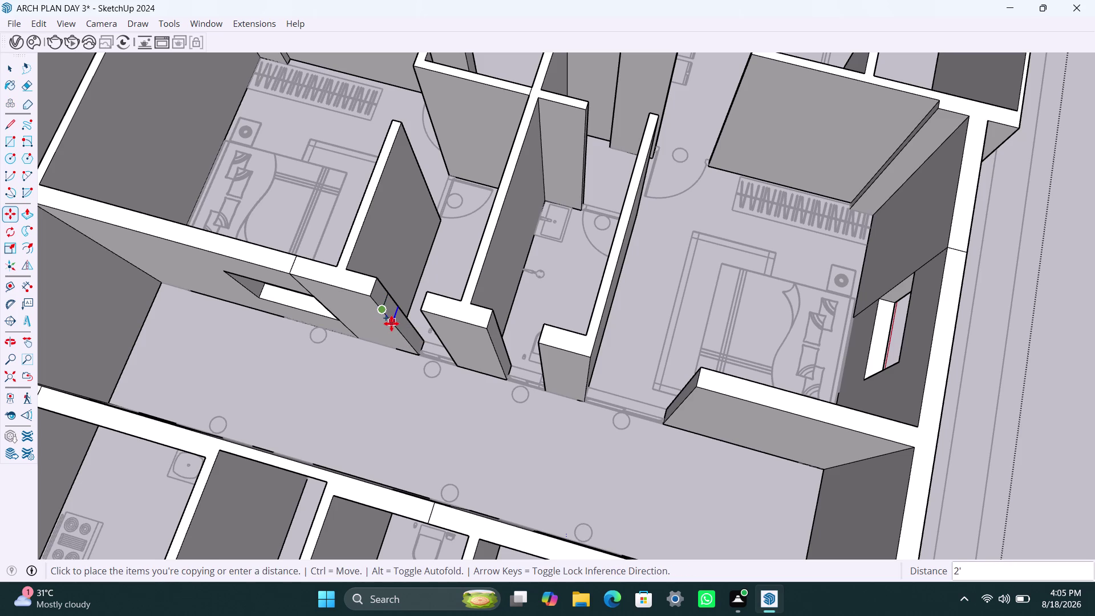
text(2')
key(Return)
key(space)
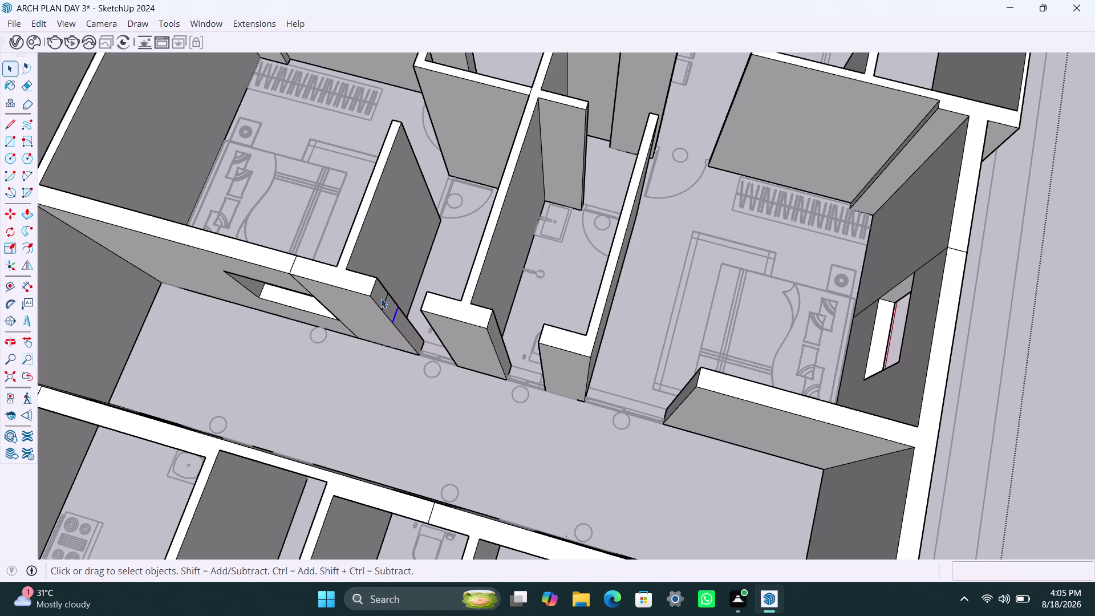
click(380, 298)
Push/Pull the marked face through the wall to cut the second window opening.
key(p)
click(380, 300)
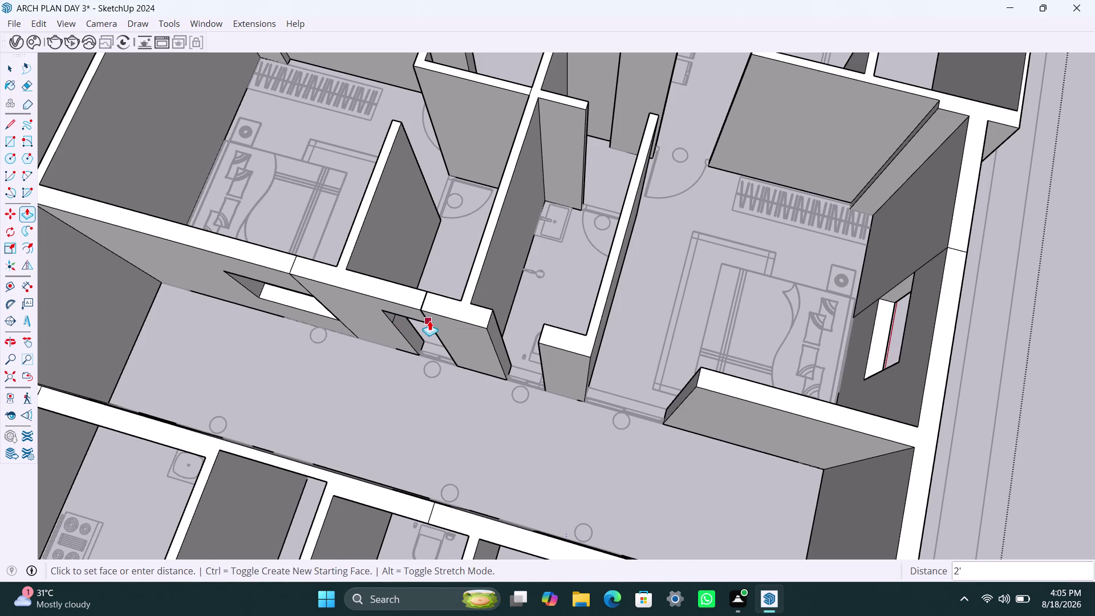
click(429, 320)
double_click(412, 336)
Copy the third wall section's edge 2' along to mark the third window opening.
scroll(down, 3)
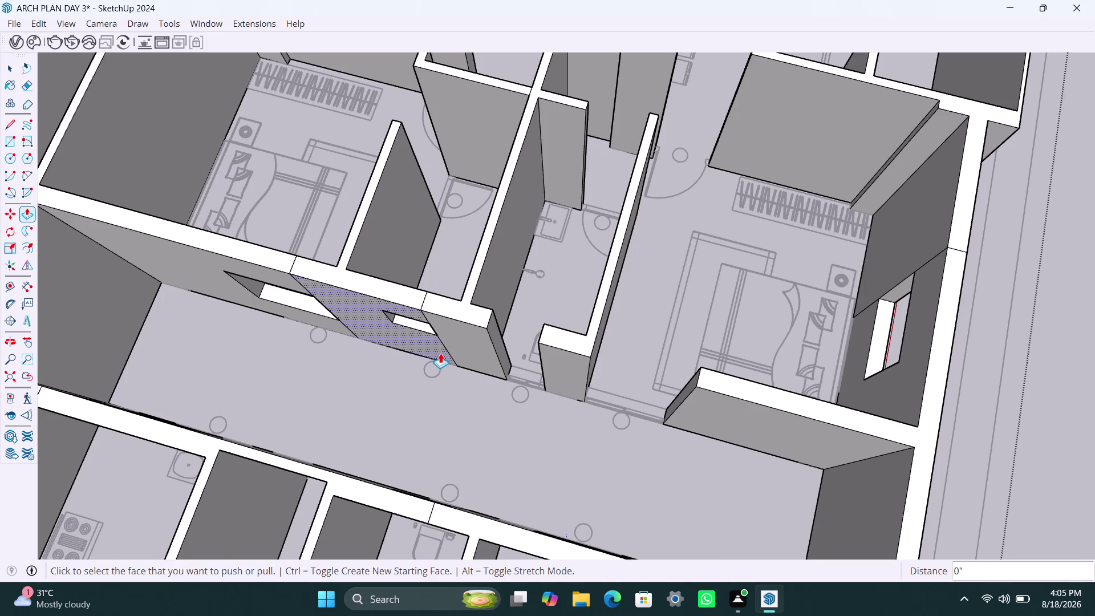
middle_drag(426, 354, 364, 366)
scroll(up, 3)
key(space)
click(408, 339)
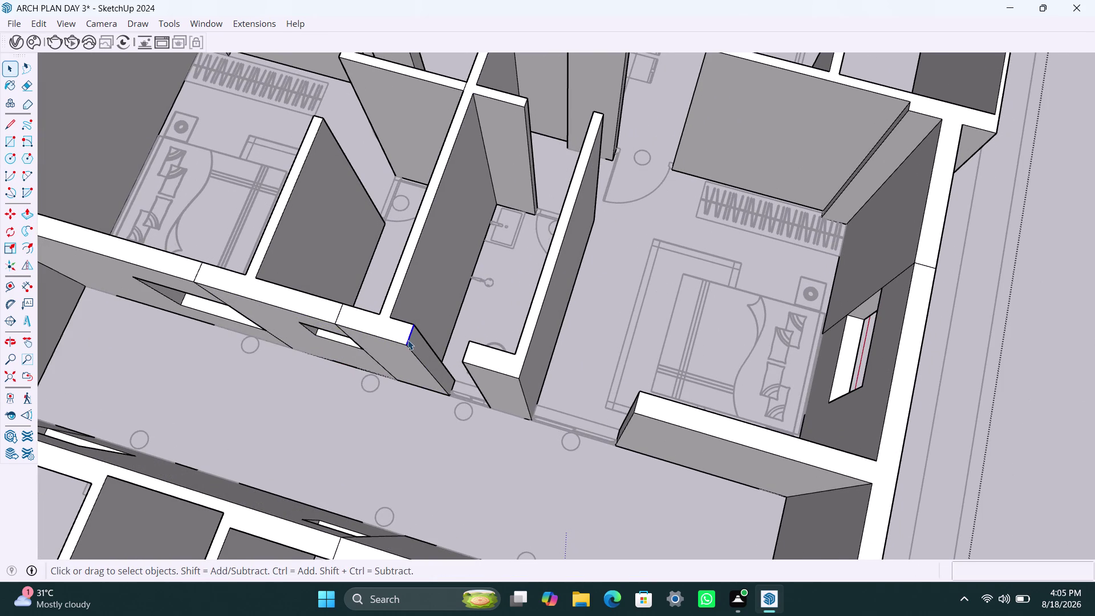
key(m)
click(409, 348)
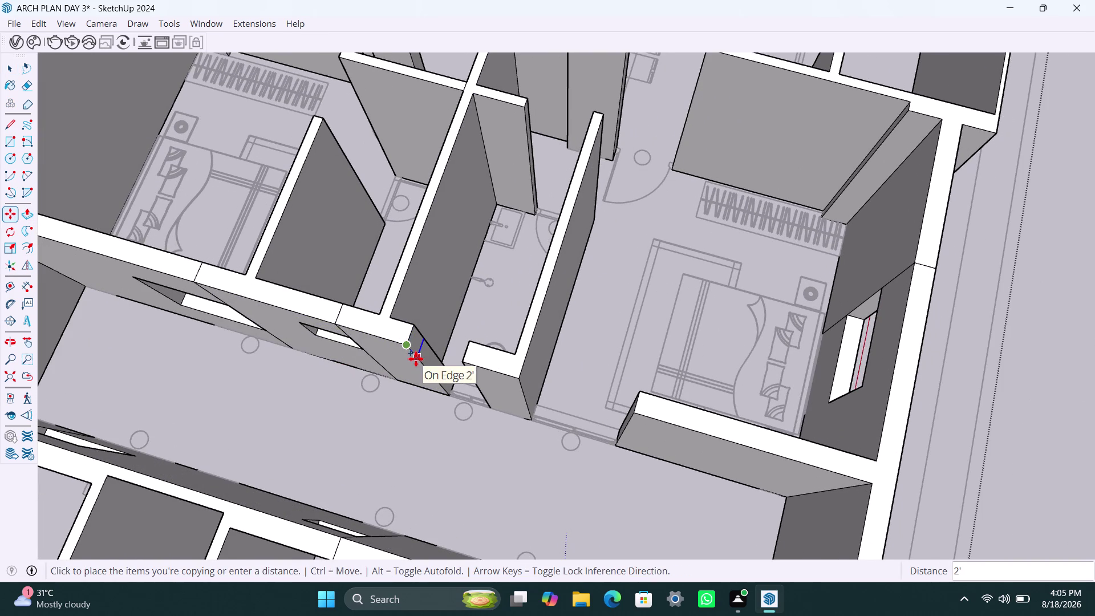
key(2)
key(apostrophe)
key(Return)
key(m)
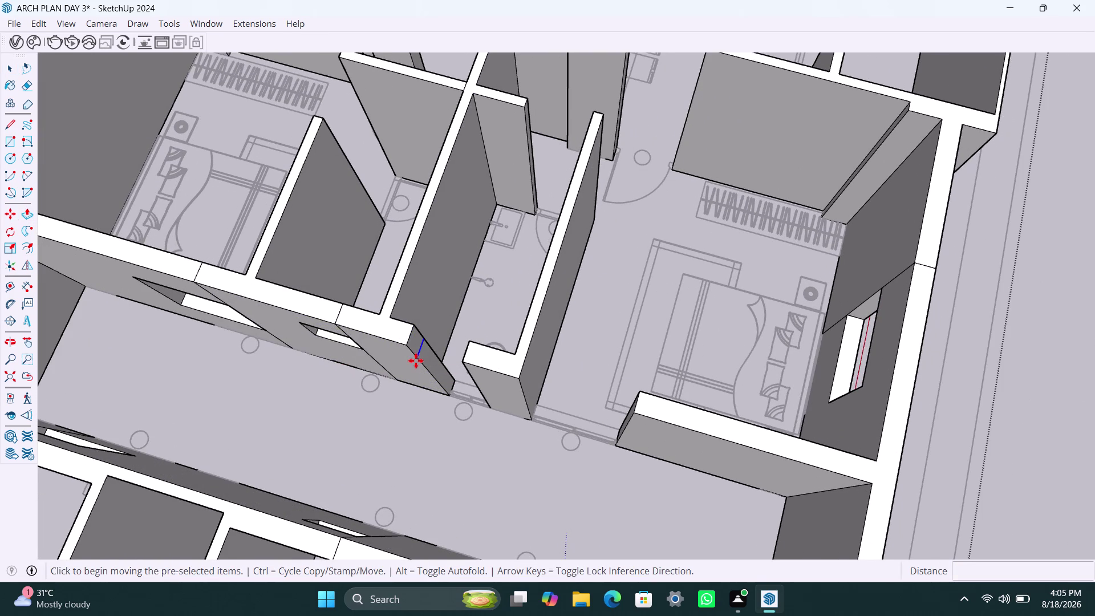
click(416, 362)
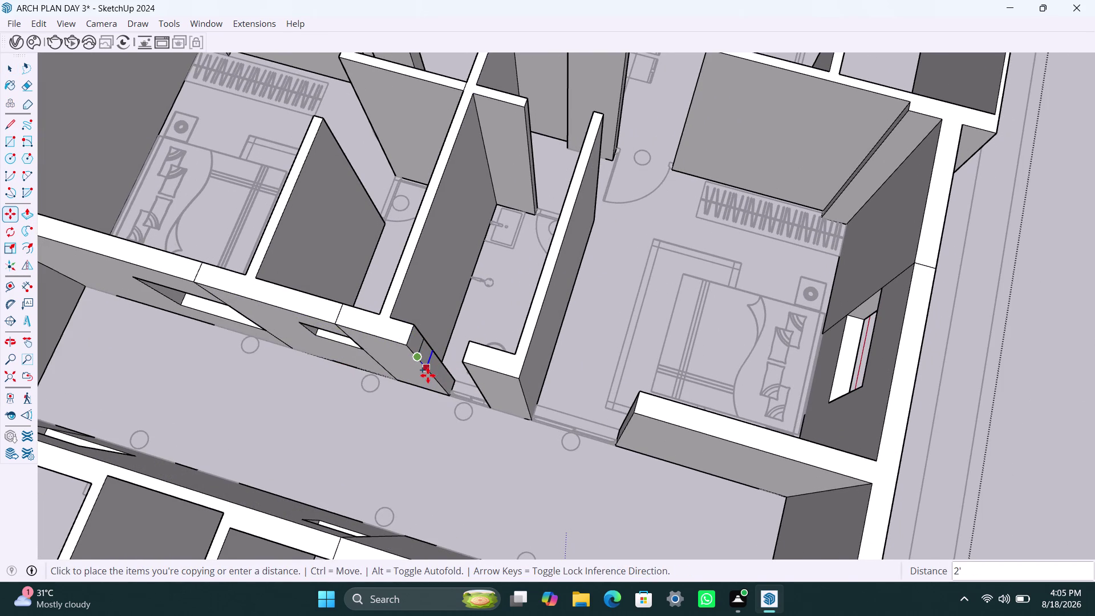
text(2')
key(Return)
Start pushing the third window face with Push/Pull.
key(space)
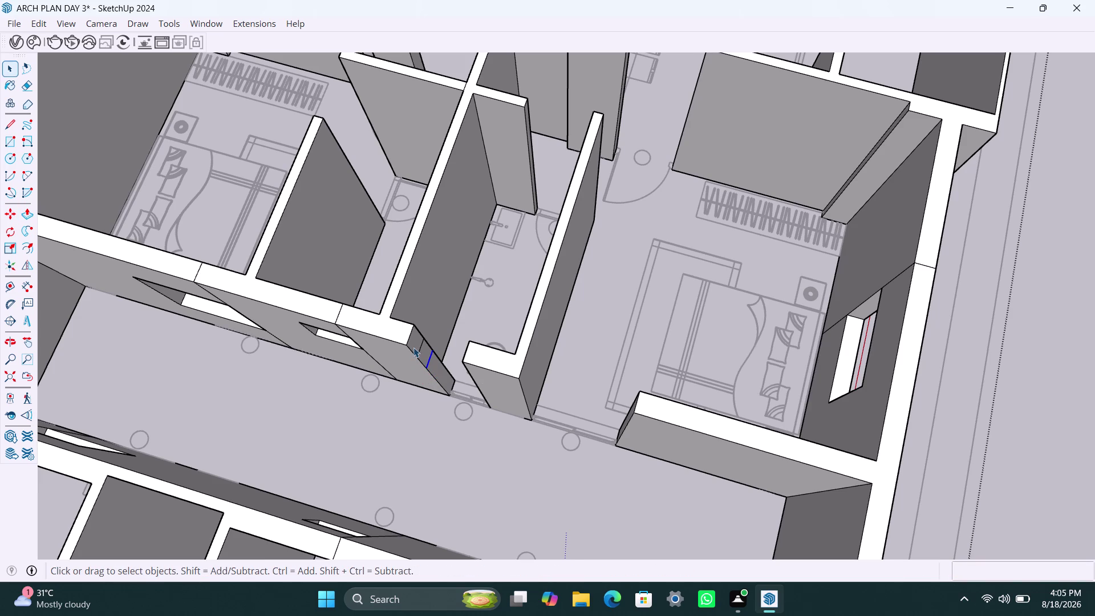
click(414, 348)
key(p)
click(414, 348)
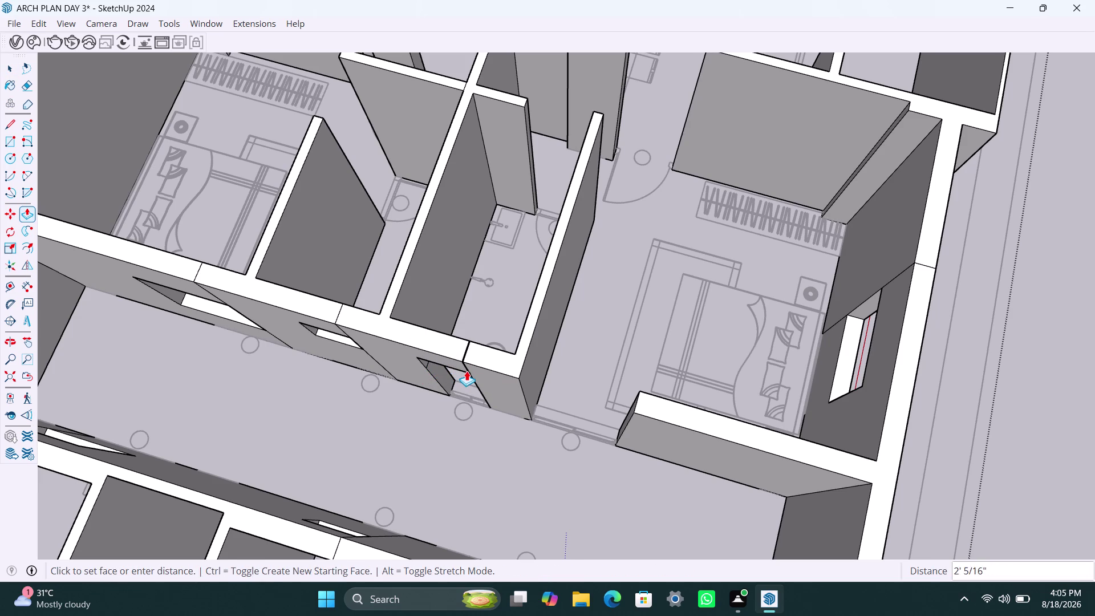
Push the third window face through the wall to cut the third opening.
scroll(up, 3)
middle_drag(470, 373, 506, 293)
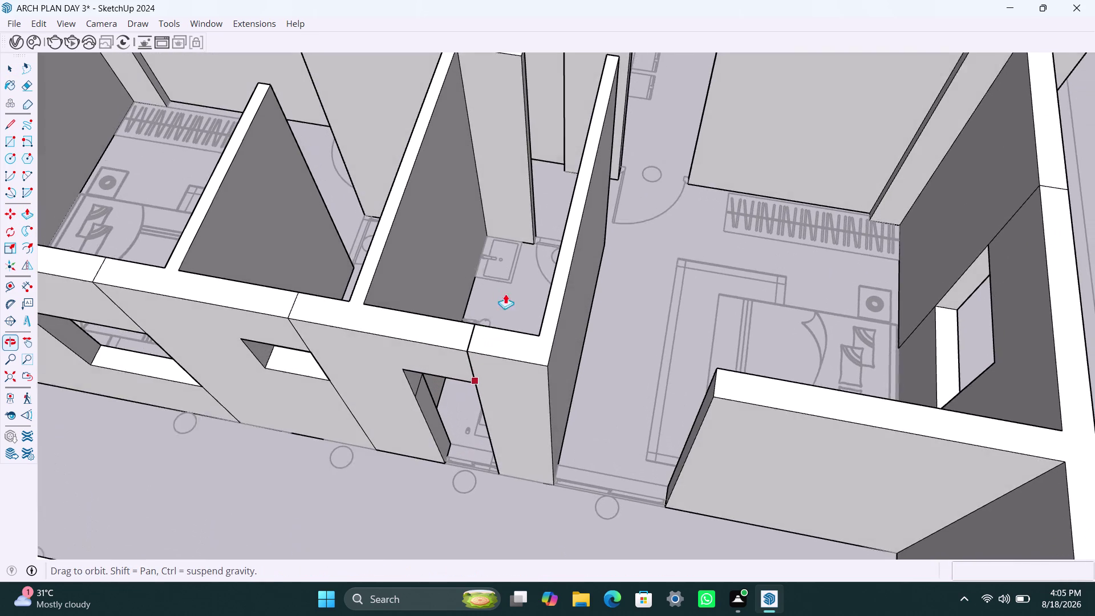
click(474, 369)
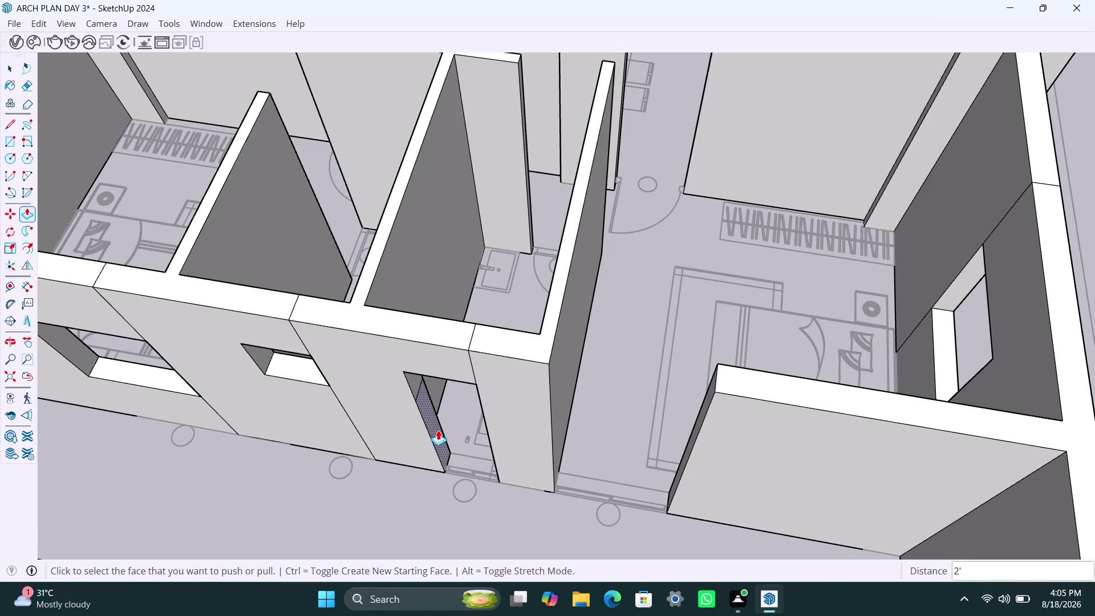
double_click(438, 430)
scroll(down, 3)
middle_drag(439, 433, 396, 435)
Copy the bedroom wall's end edge 4' along to mark its window opening.
key(space)
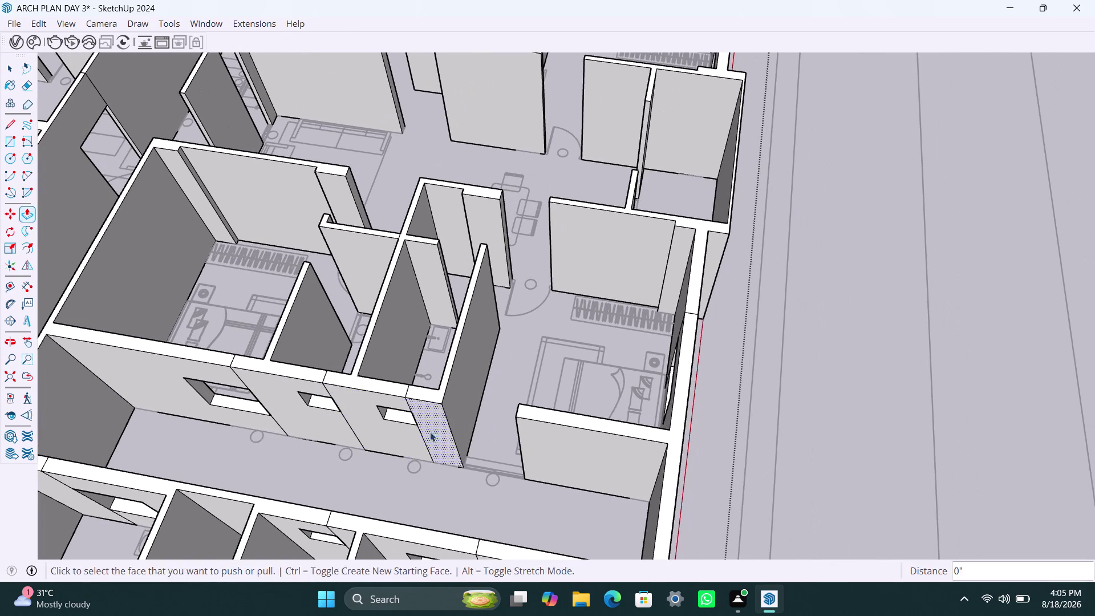
scroll(up, 3)
middle_drag(478, 460, 580, 449)
click(765, 332)
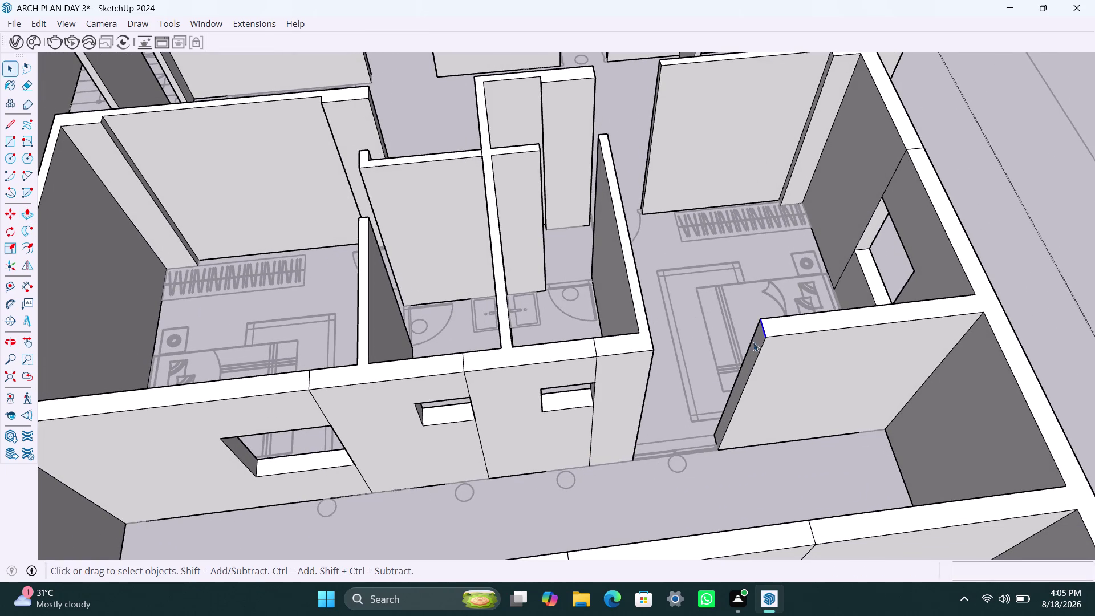
key(m)
click(768, 342)
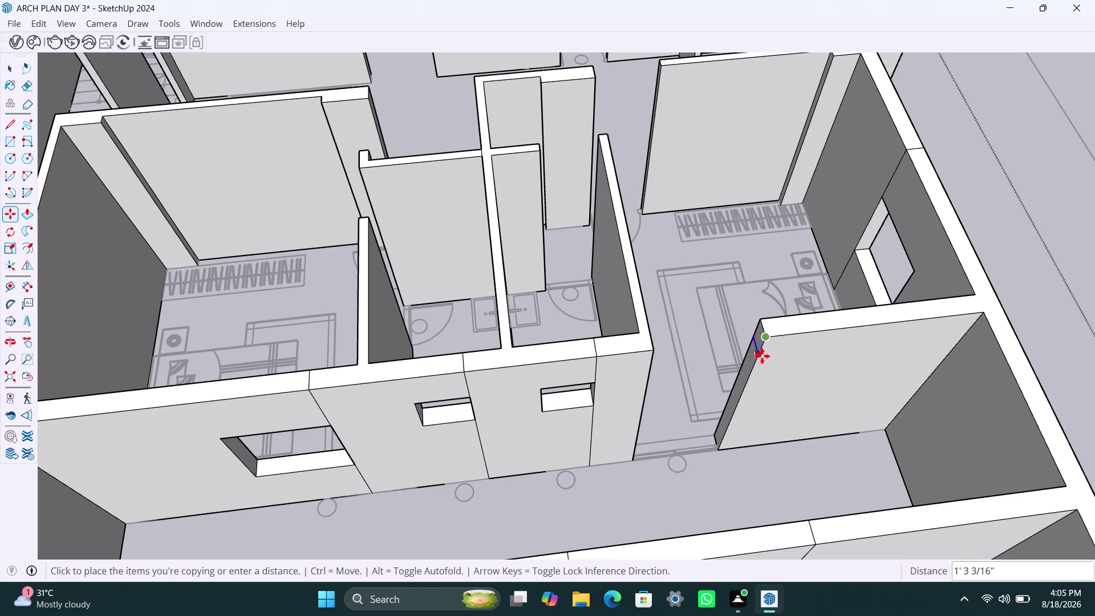
key(3)
key(apostrophe)
key(Return)
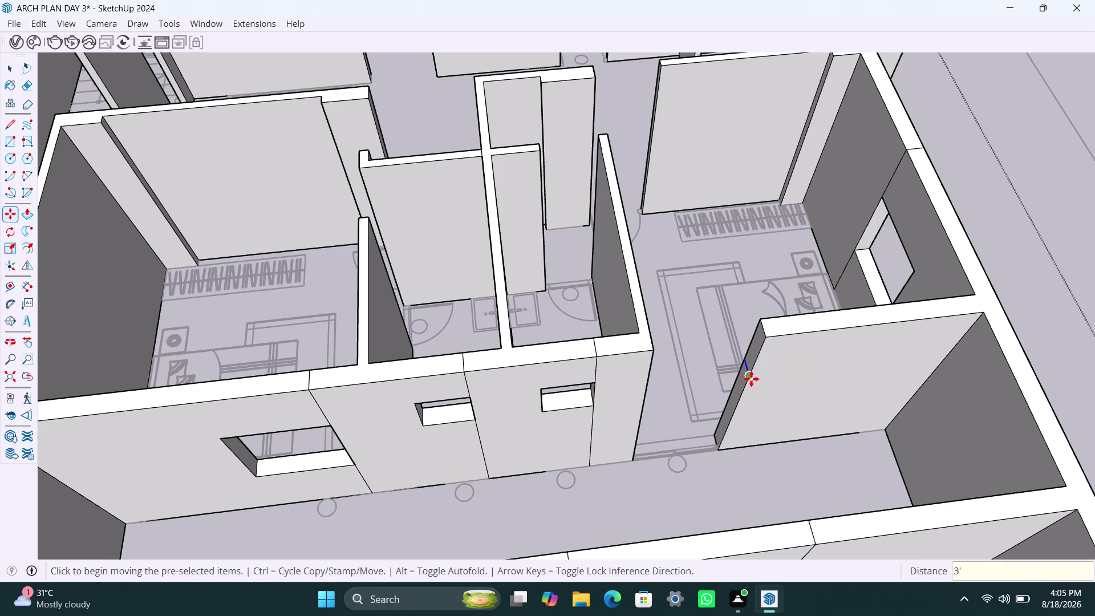
key(m)
click(751, 378)
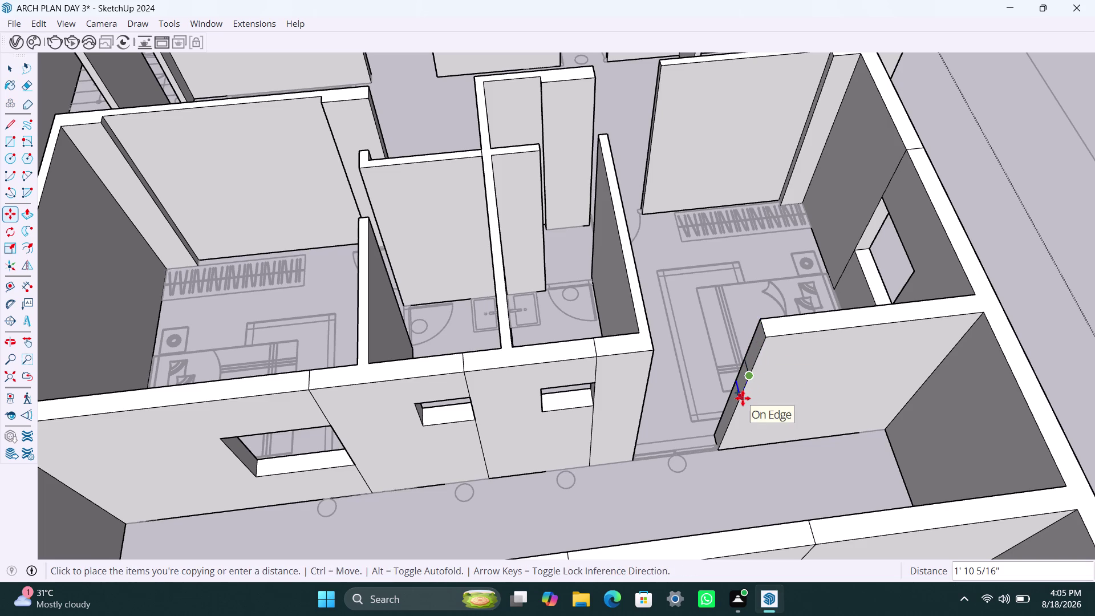
text(4')
key(Return)
key(space)
click(756, 352)
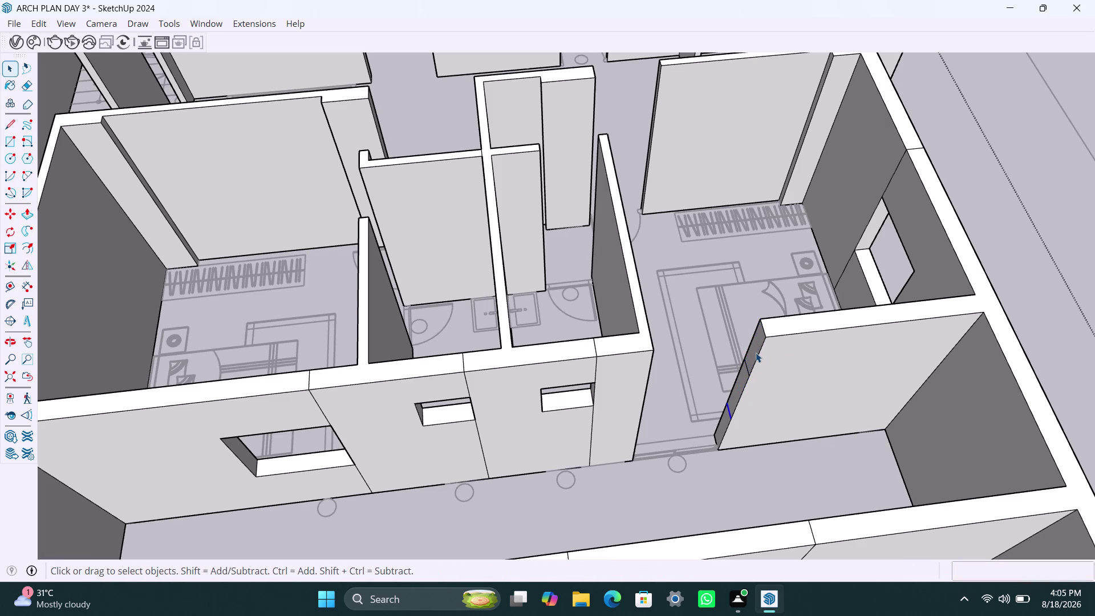
Push the remaining opening face through, repeating the previous depth.
key(p)
click(756, 352)
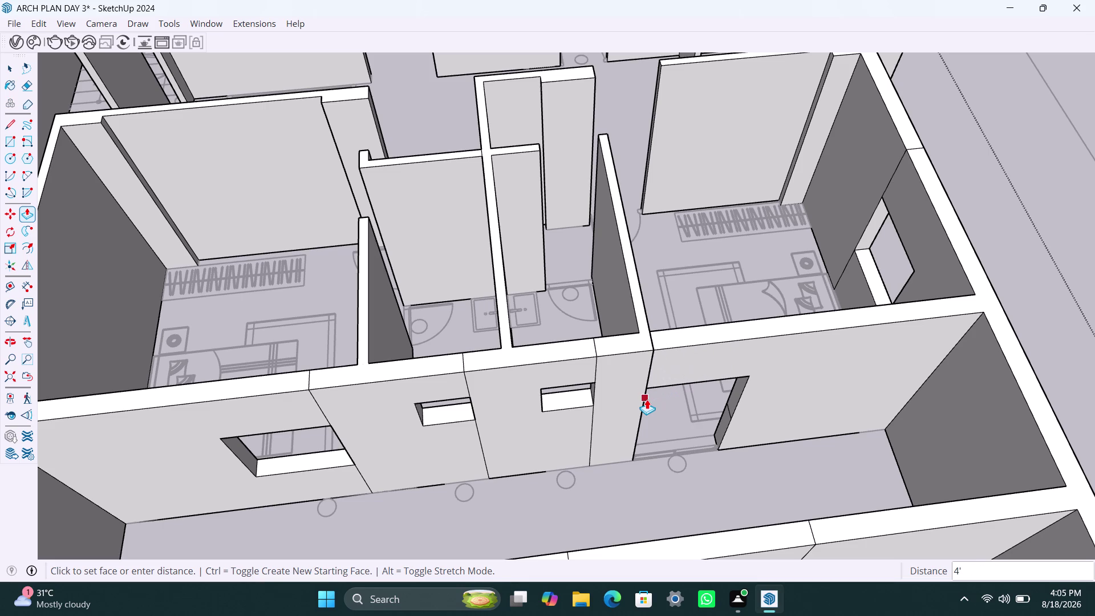
click(647, 399)
double_click(724, 421)
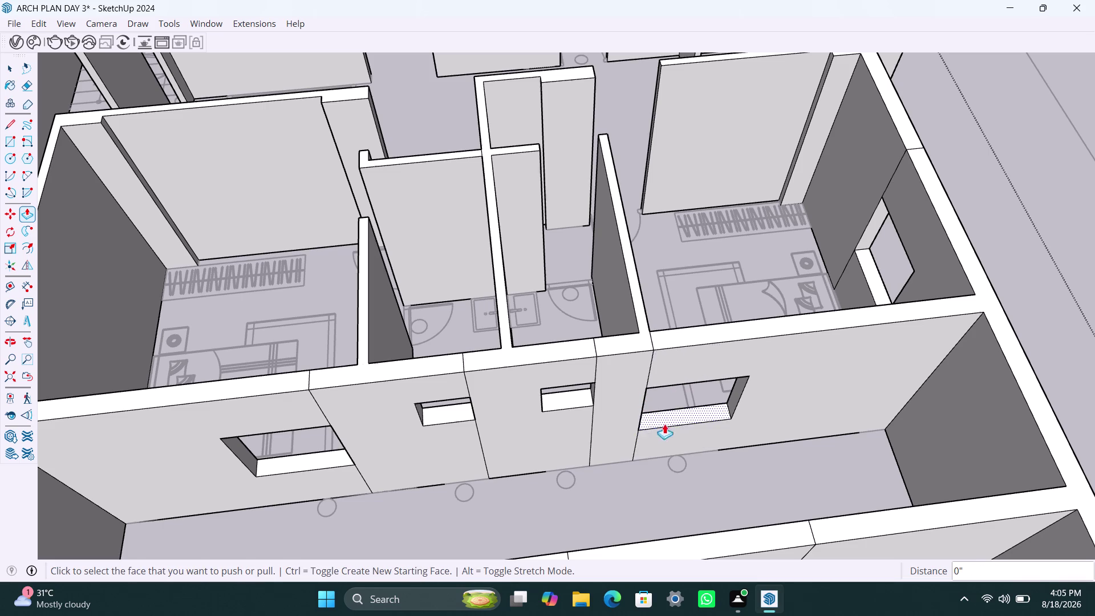
scroll(down, 3)
scroll(down, 3)
middle_drag(660, 316, 172, 390)
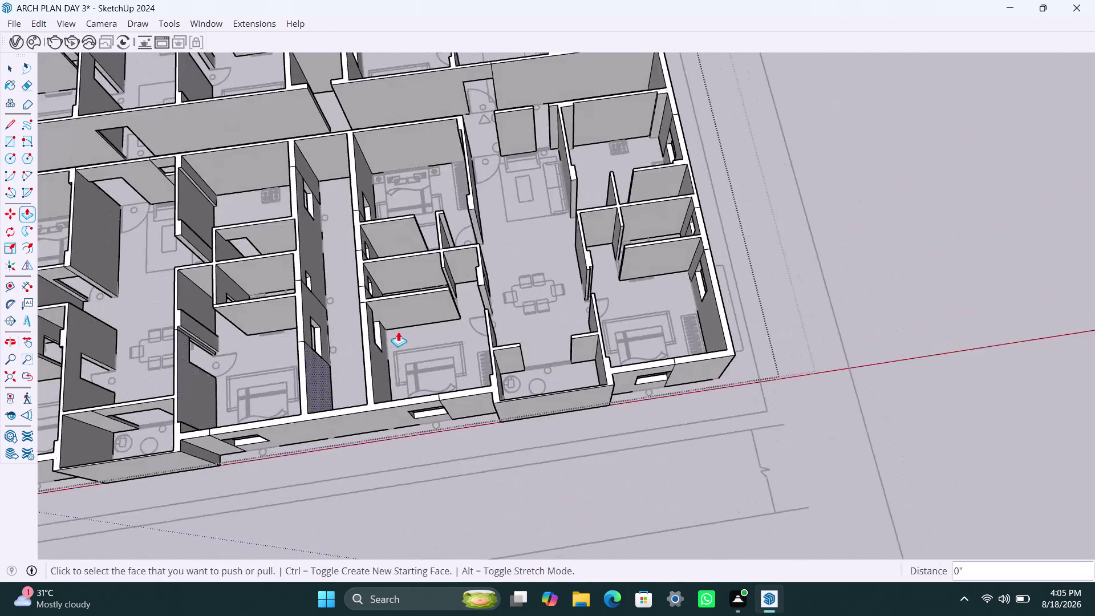
Copy the dining doorway wall end's top edge 3' down.
scroll(up, 3)
middle_drag(501, 318, 224, 349)
scroll(up, 3)
middle_drag(534, 299, 342, 308)
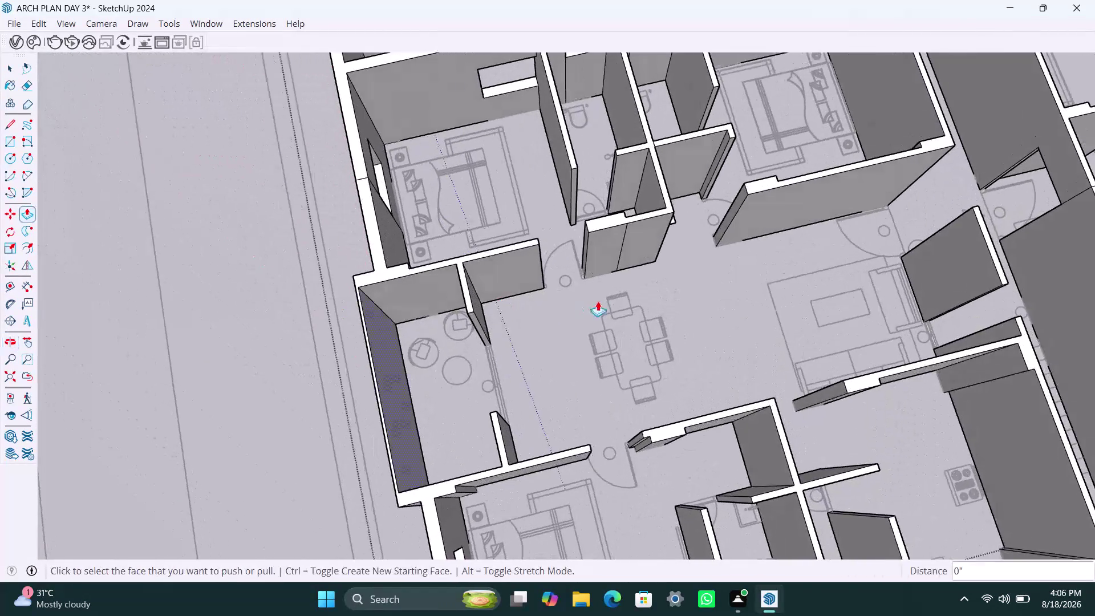
scroll(down, 3)
middle_drag(616, 311, 536, 313)
scroll(up, 3)
key(space)
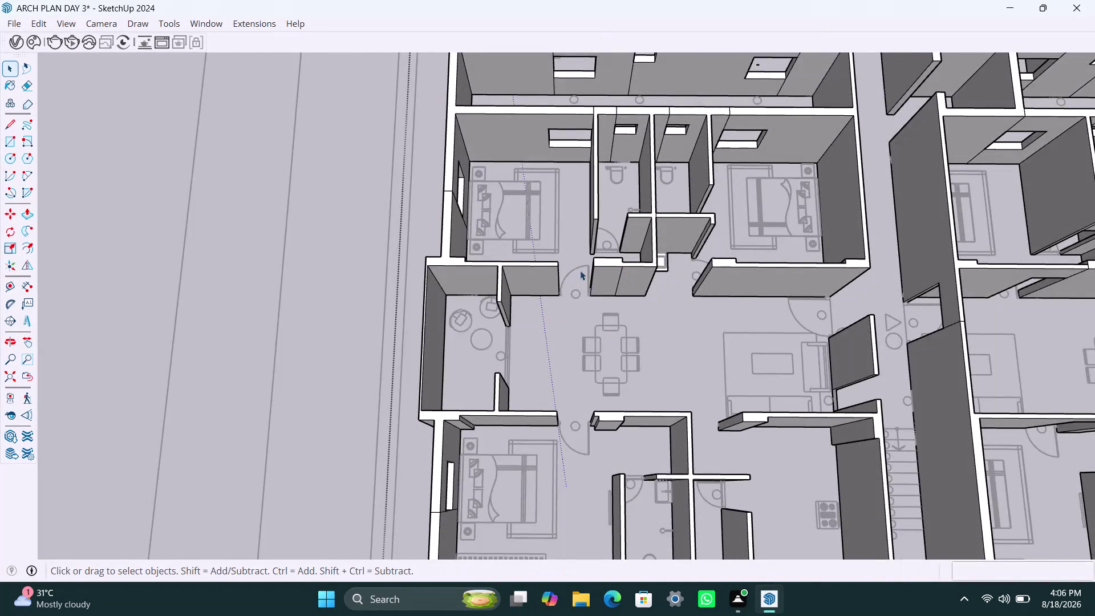
scroll(up, 3)
middle_drag(538, 292, 467, 302)
scroll(up, 3)
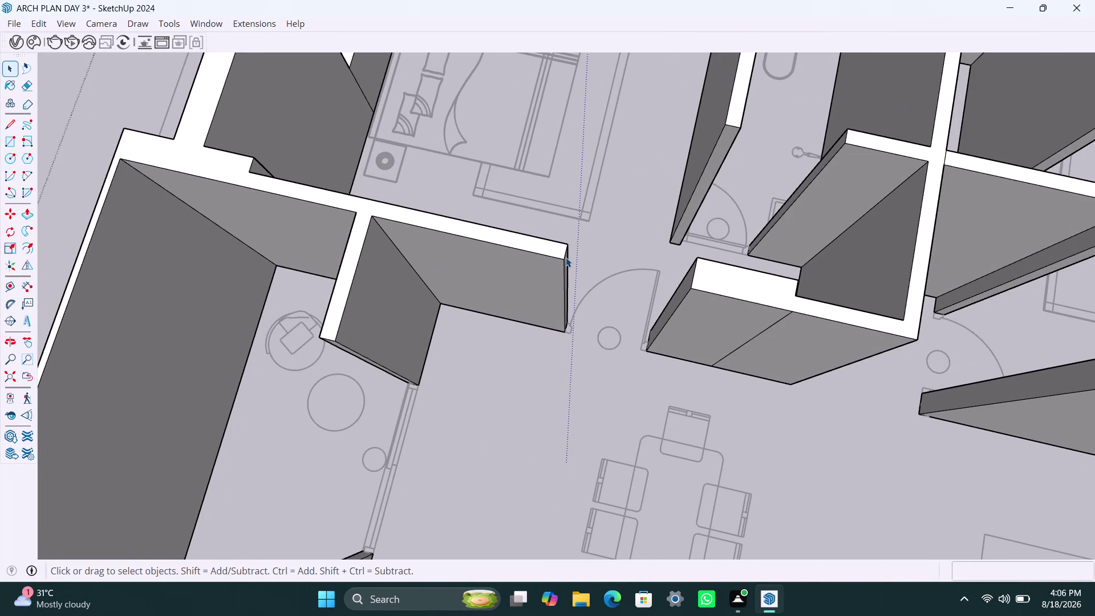
click(566, 257)
key(m)
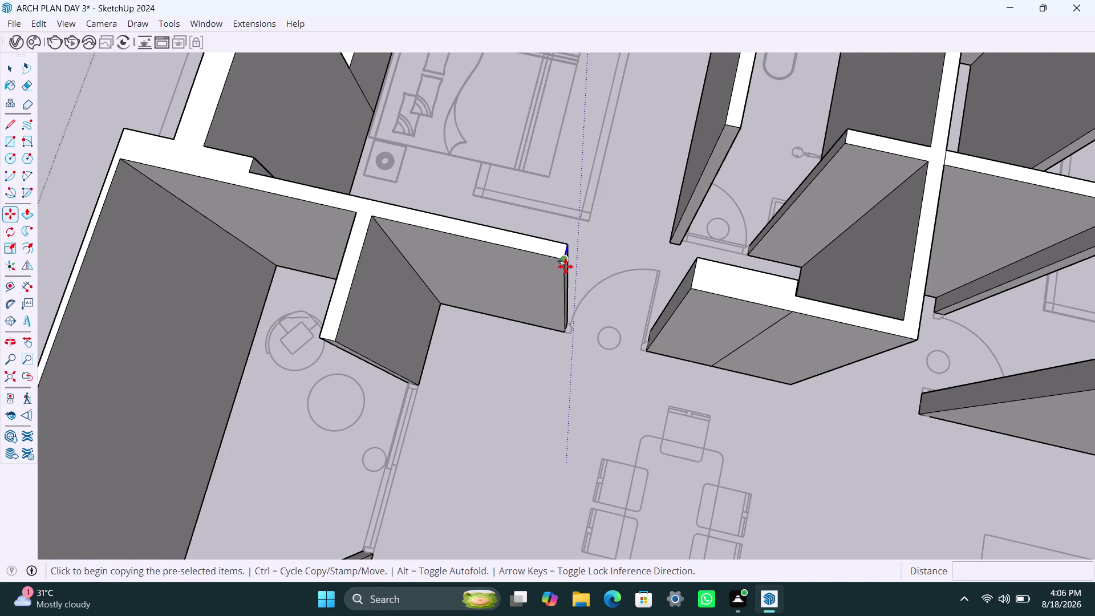
click(565, 266)
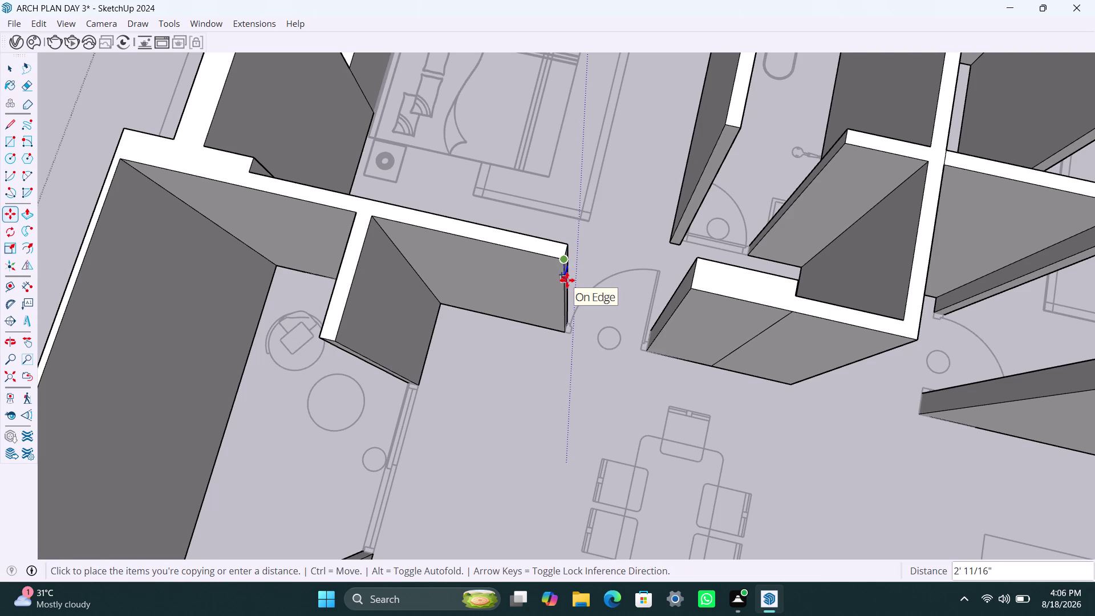
key(3)
key(apostrophe)
key(Return)
Pull the upper wall-end face across the doorway to form the first header.
scroll(up, 3)
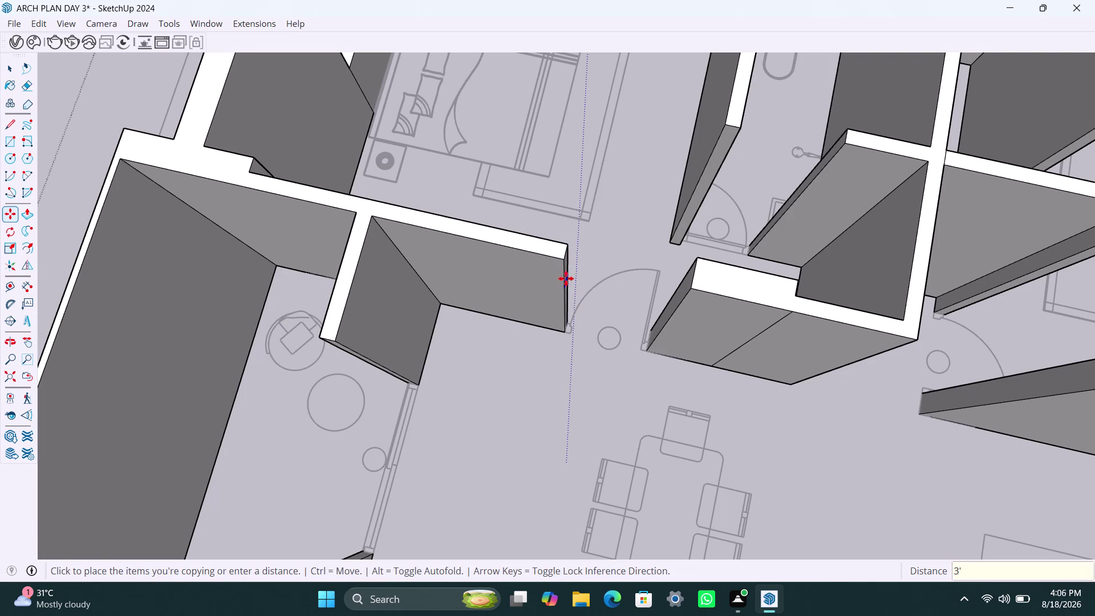
scroll(up, 3)
key(space)
click(564, 260)
click(568, 257)
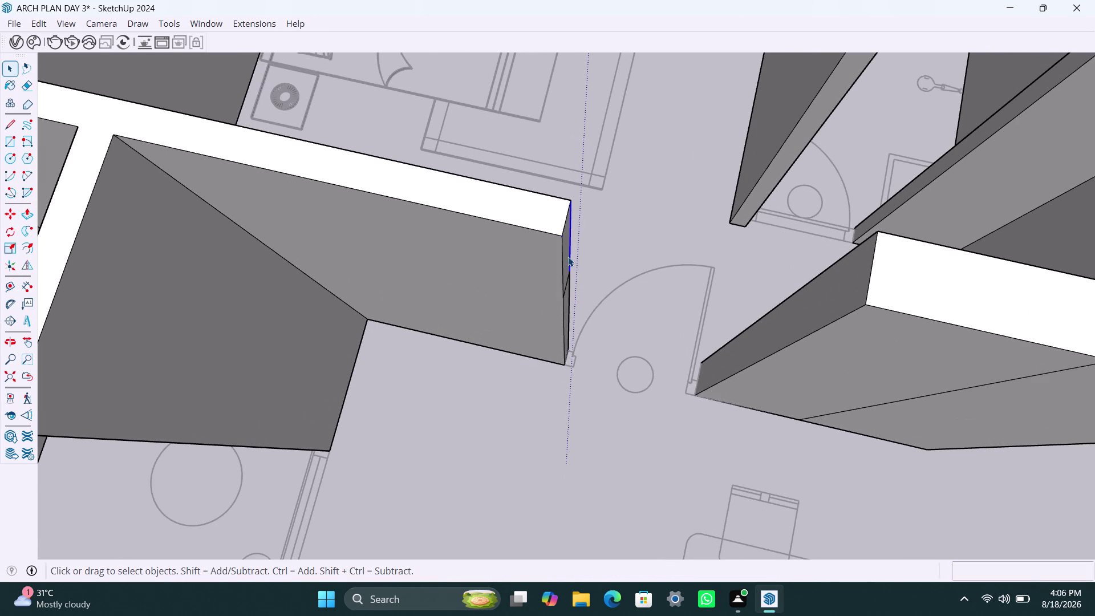
click(567, 256)
key(p)
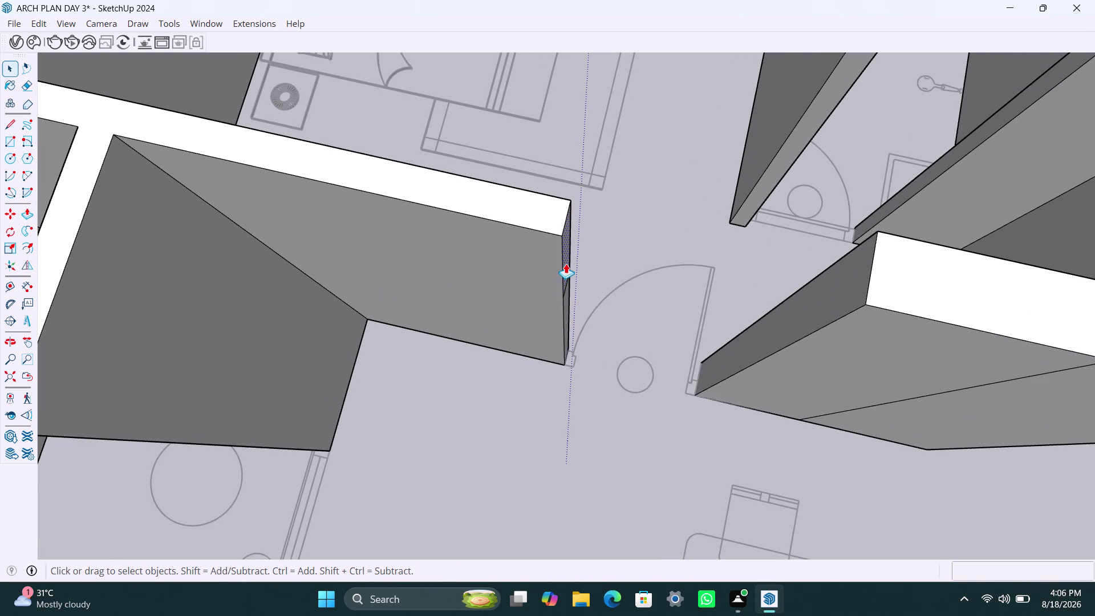
click(566, 264)
click(864, 297)
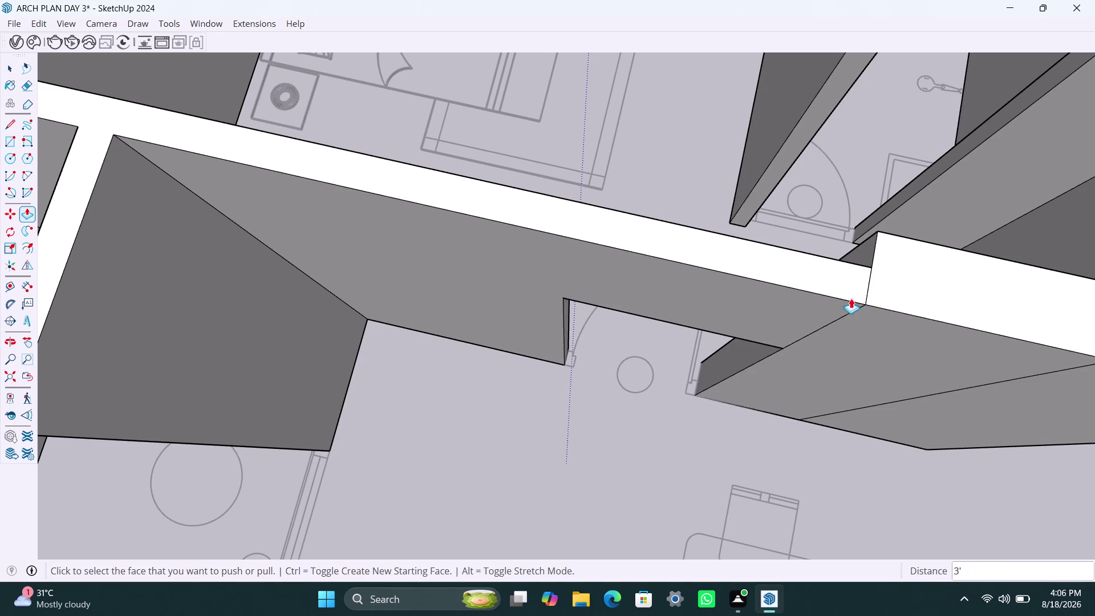
scroll(down, 3)
scroll(down, 3)
middle_drag(712, 342, 592, 323)
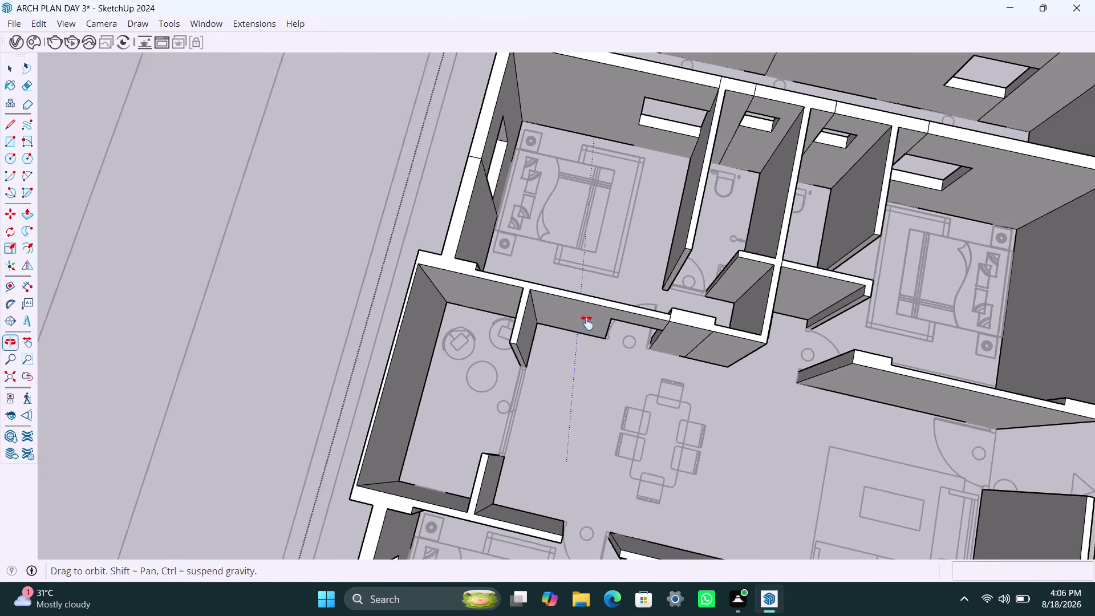
Copy the bathroom doorway wall end's top edge 3' down.
middle_drag(592, 323, 585, 322)
scroll(up, 3)
middle_drag(709, 341, 763, 348)
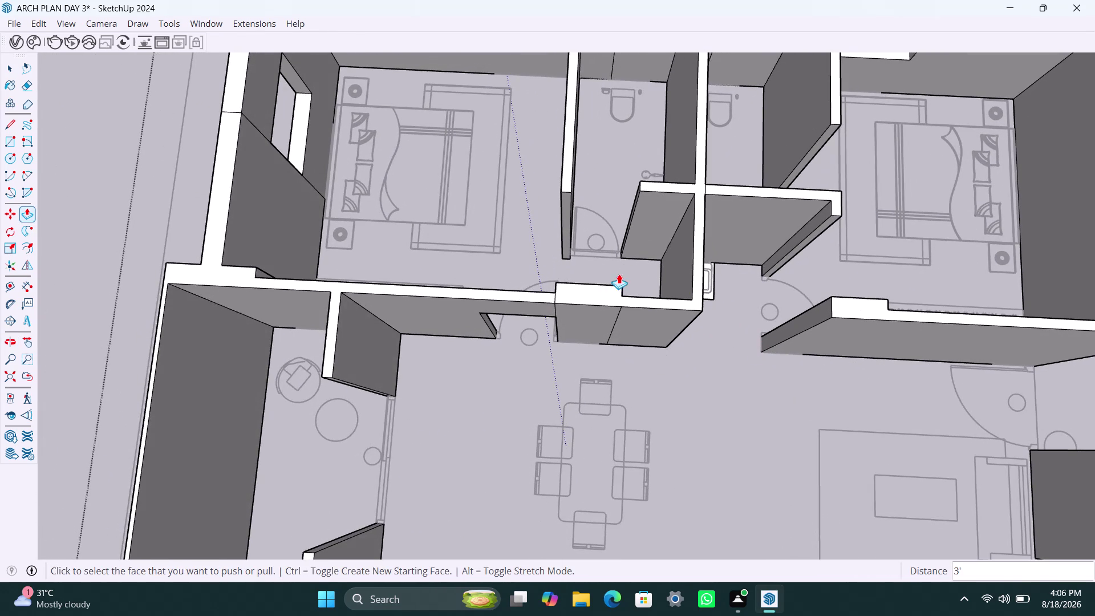
middle_drag(618, 233, 654, 239)
scroll(up, 3)
key(space)
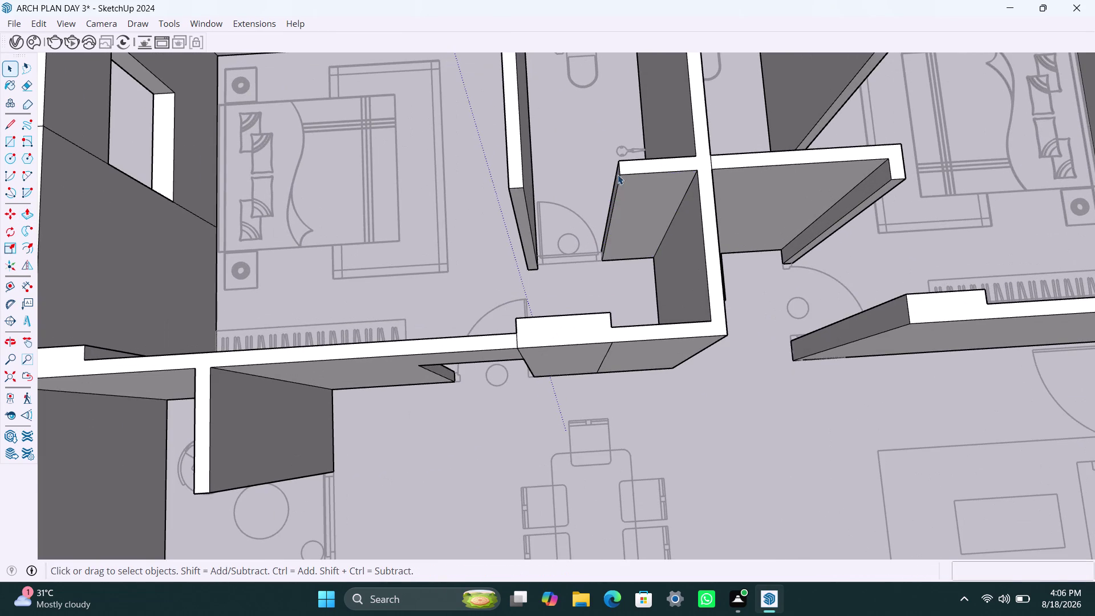
click(620, 170)
key(m)
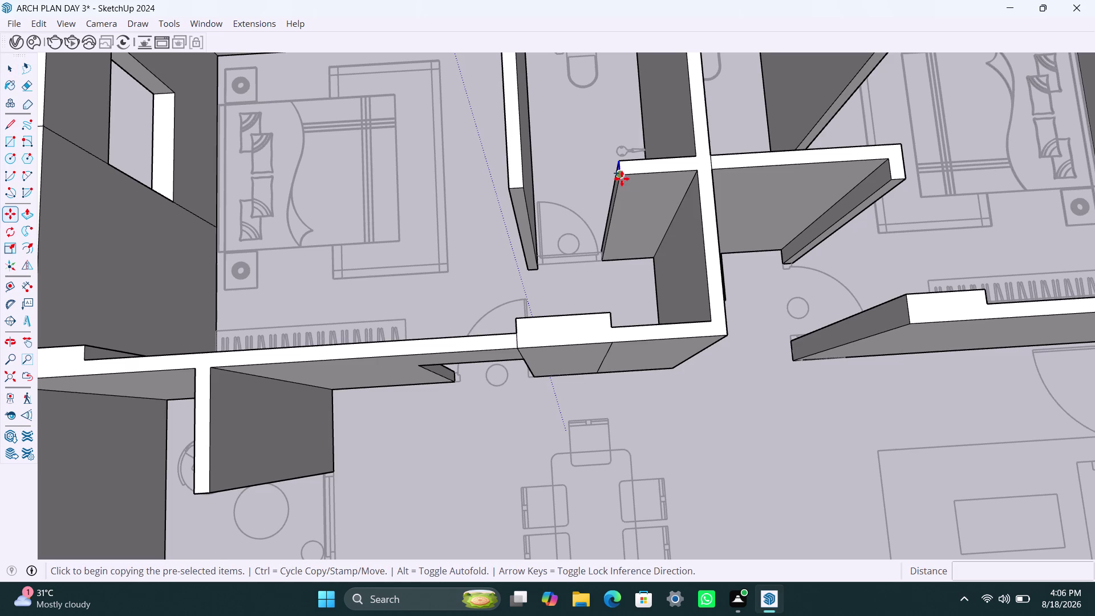
click(621, 179)
text(3')
key(Return)
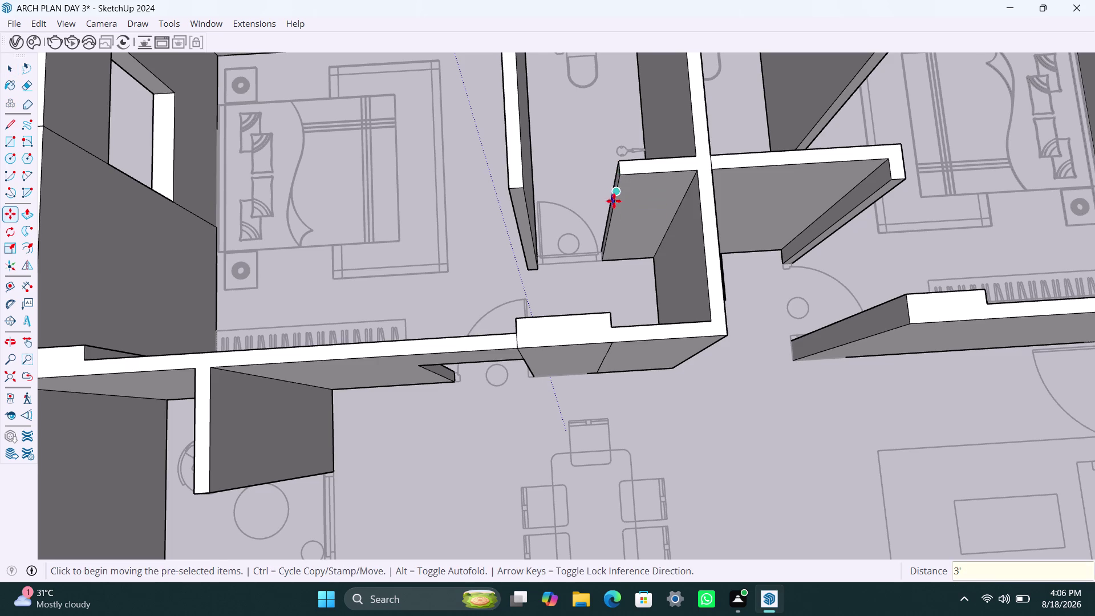
Pull the bathroom wall end's upper face 2'6" across to the facing wall.
scroll(up, 3)
middle_drag(612, 207, 652, 214)
key(space)
click(605, 180)
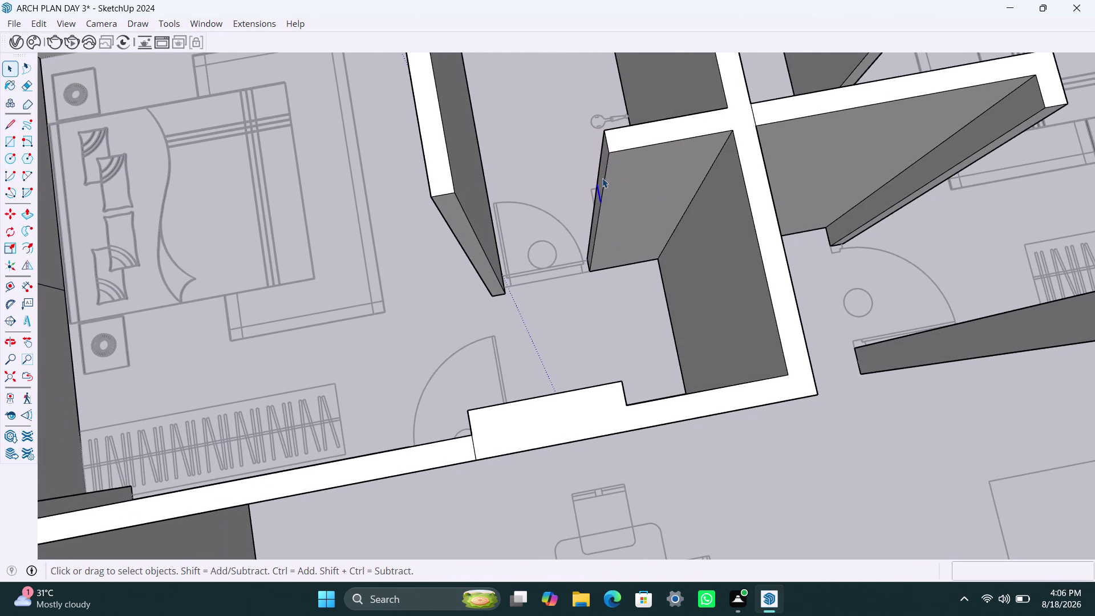
click(603, 172)
click(602, 170)
key(p)
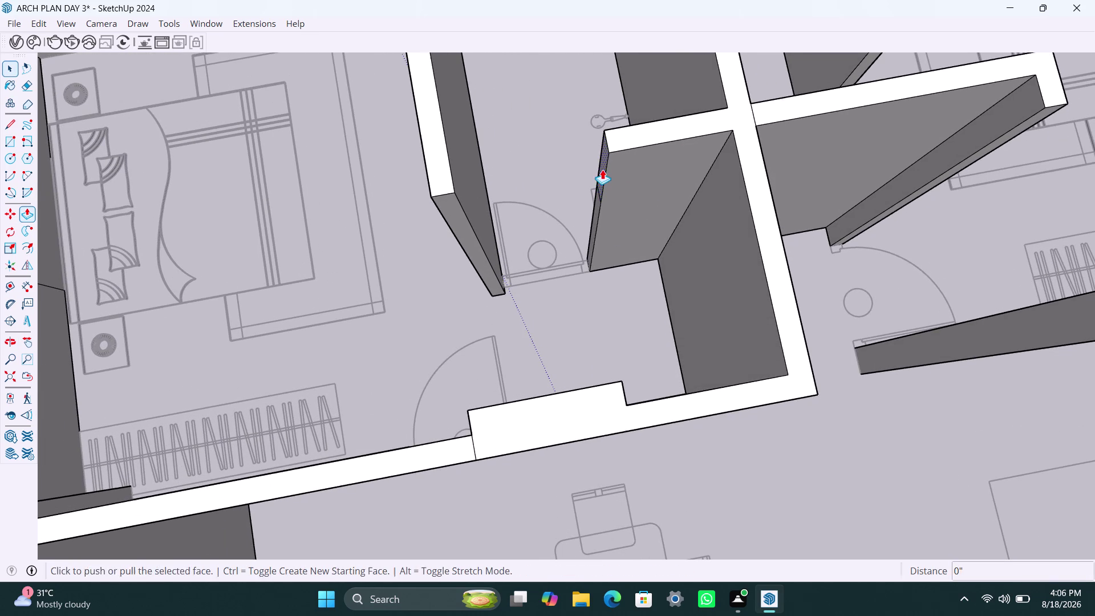
click(603, 170)
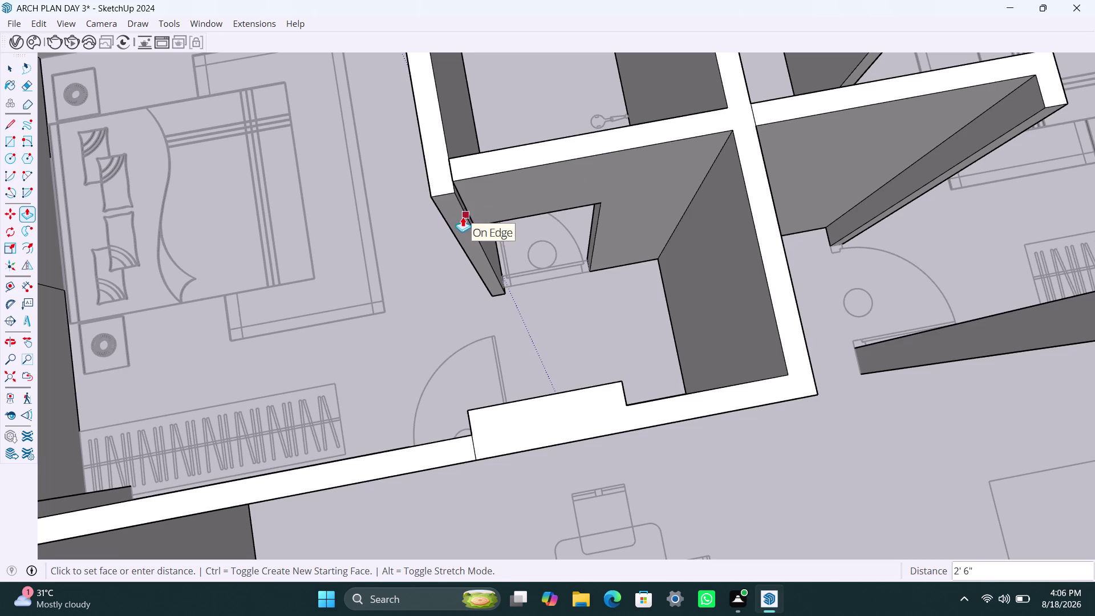
click(461, 215)
scroll(down, 3)
scroll(down, 3)
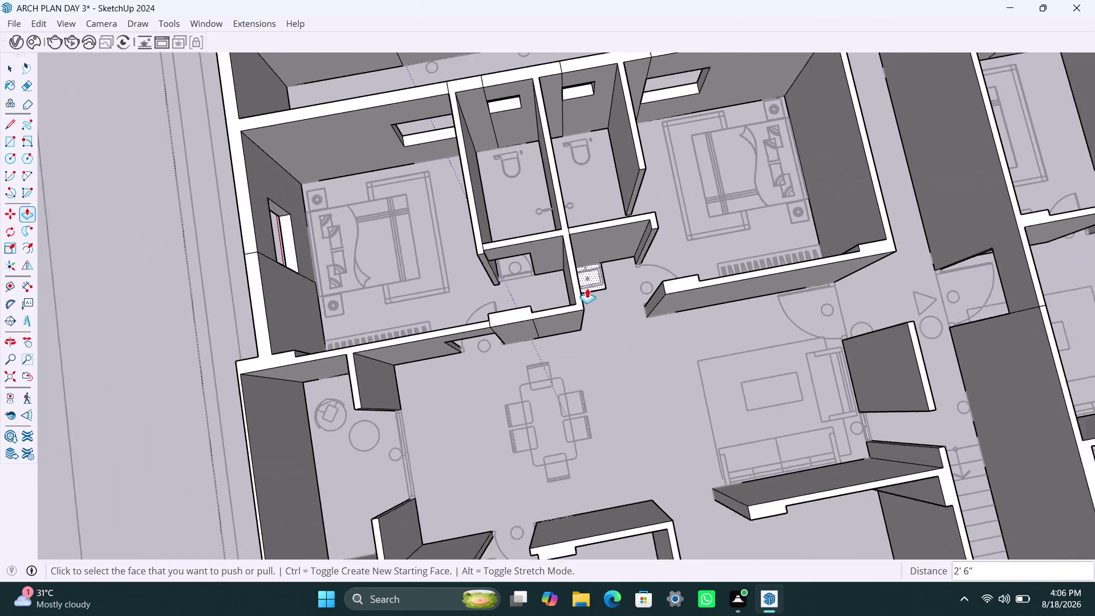
middle_drag(595, 292, 810, 329)
scroll(up, 3)
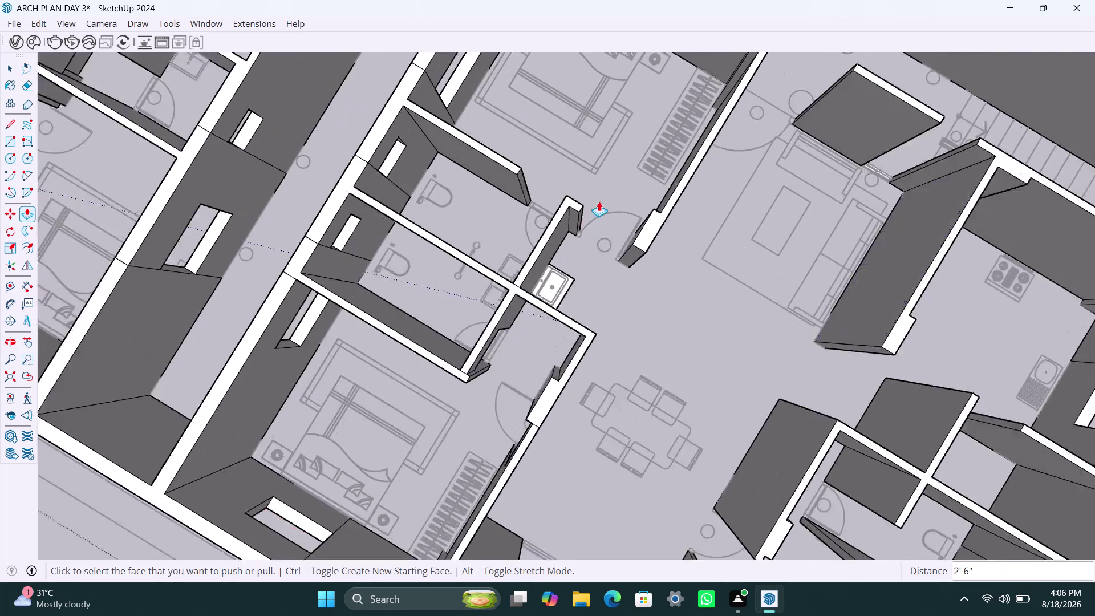
scroll(up, 3)
middle_drag(595, 247, 464, 193)
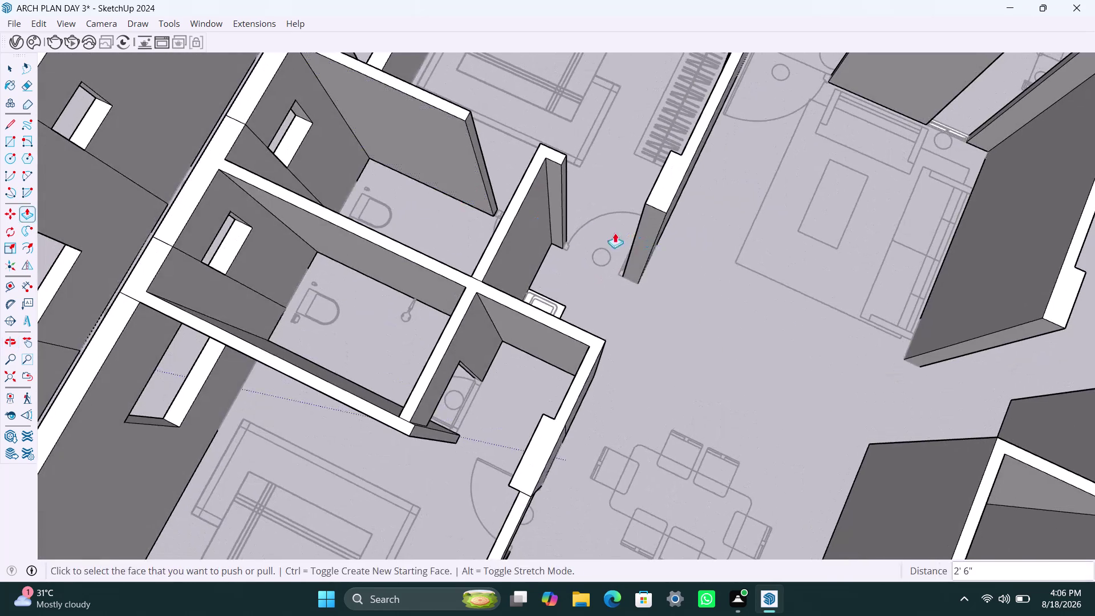
scroll(up, 3)
middle_drag(596, 252, 479, 247)
key(space)
scroll(down, 3)
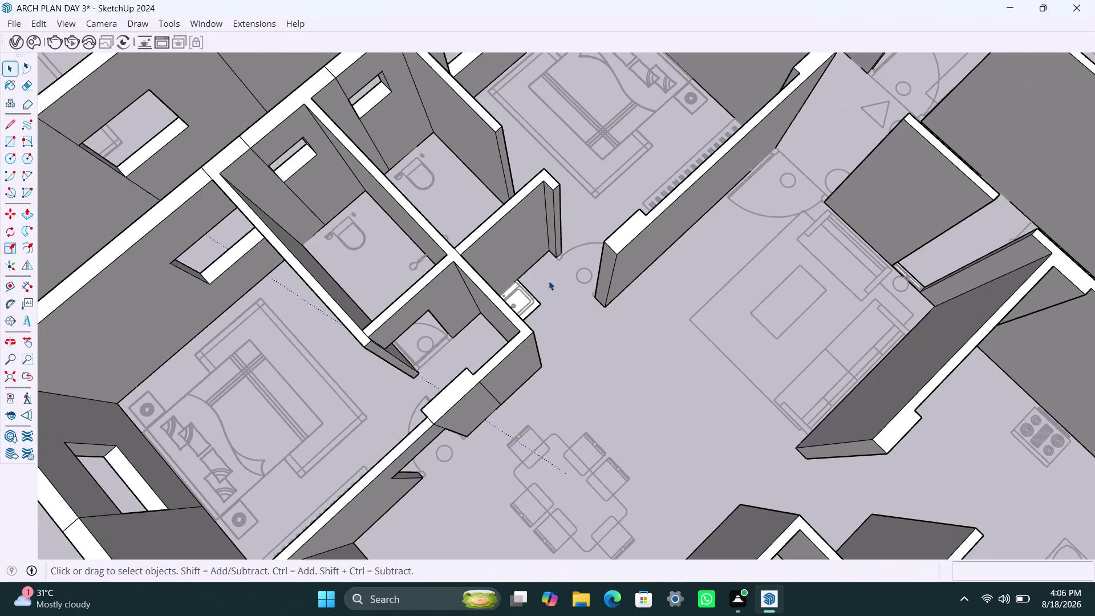
Copy the top edge of the wall end beside the sink 3' down.
middle_drag(548, 284, 517, 332)
scroll(up, 3)
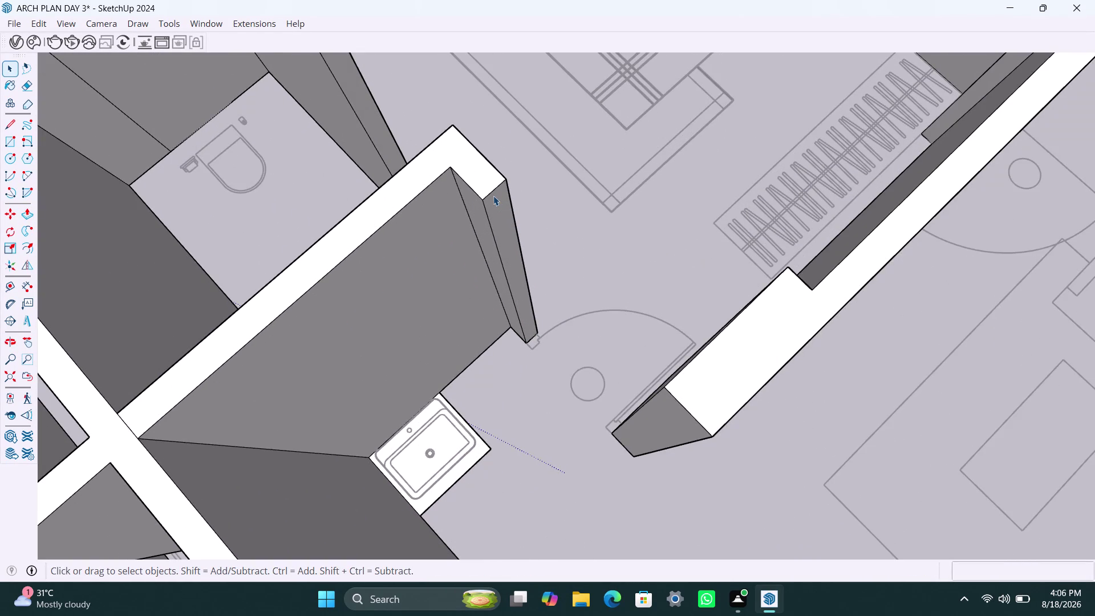
click(492, 193)
key(m)
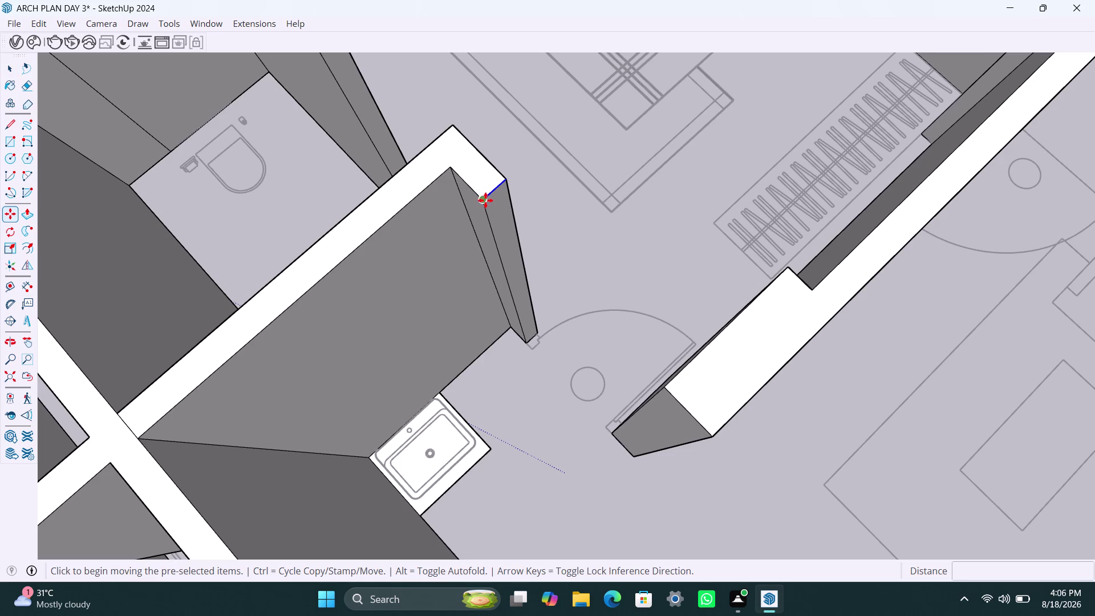
drag(486, 202, 485, 211)
text(3')
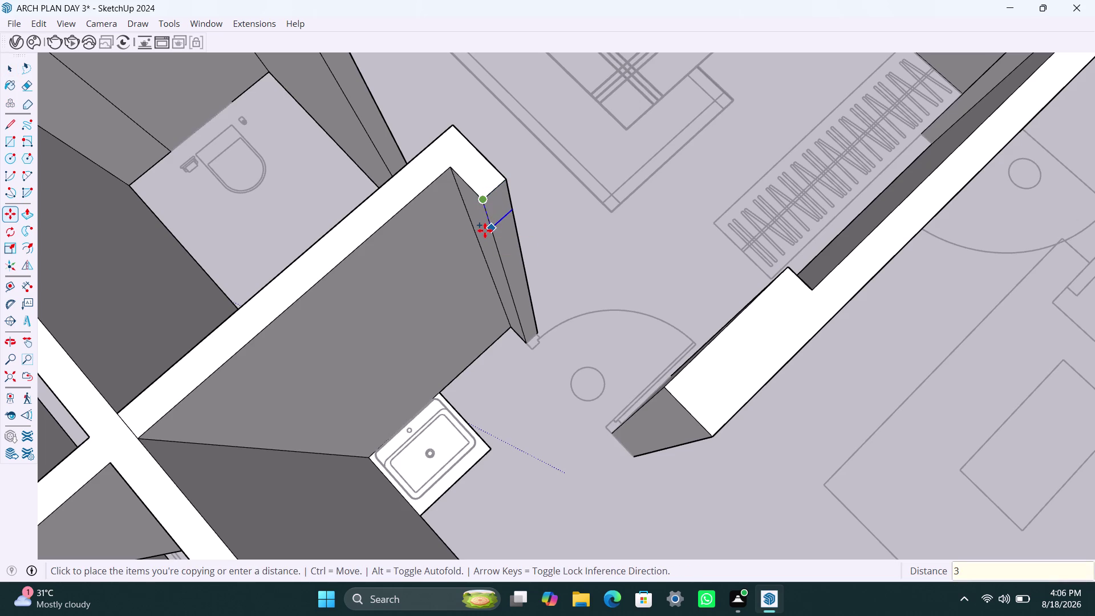
key(Return)
key(space)
Push/Pull the 3' upper band across the doorway to the opposite wall.
click(498, 229)
key(p)
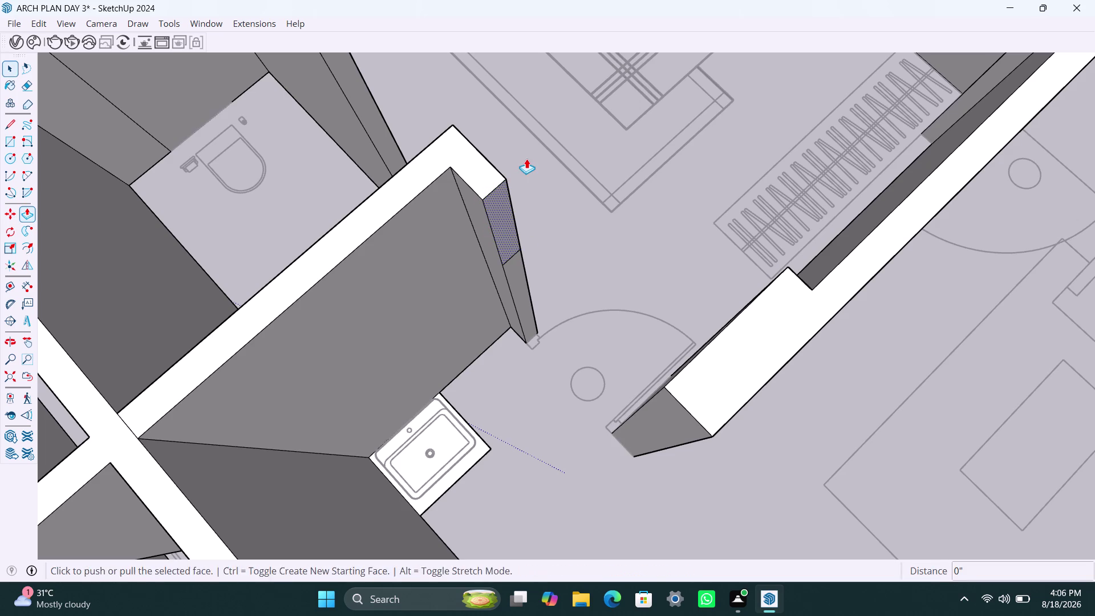
click(527, 159)
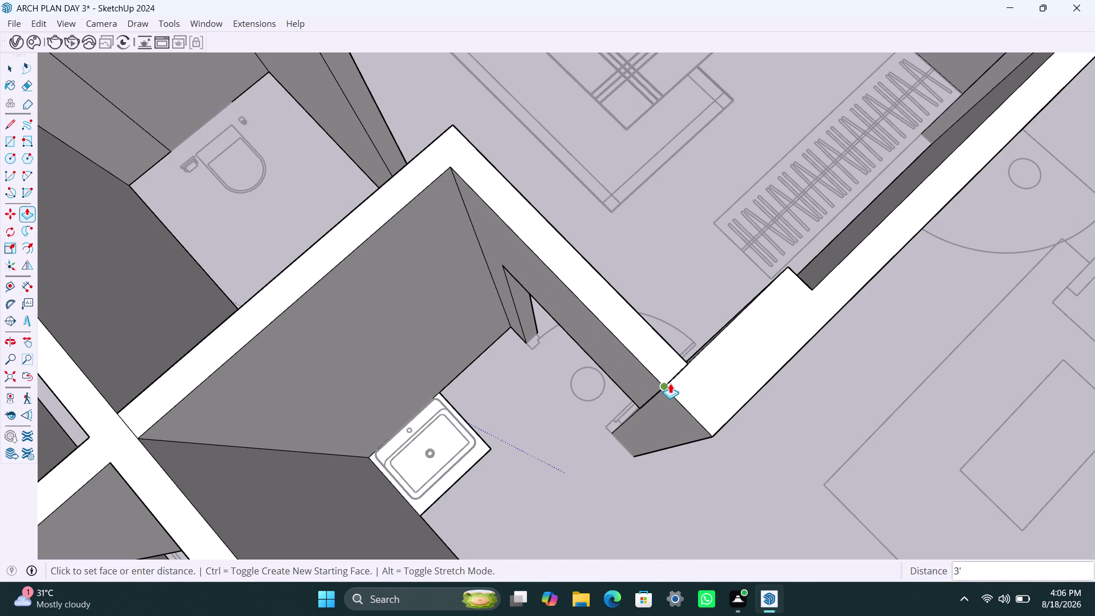
scroll(up, 3)
middle_drag(668, 389, 853, 365)
scroll(up, 3)
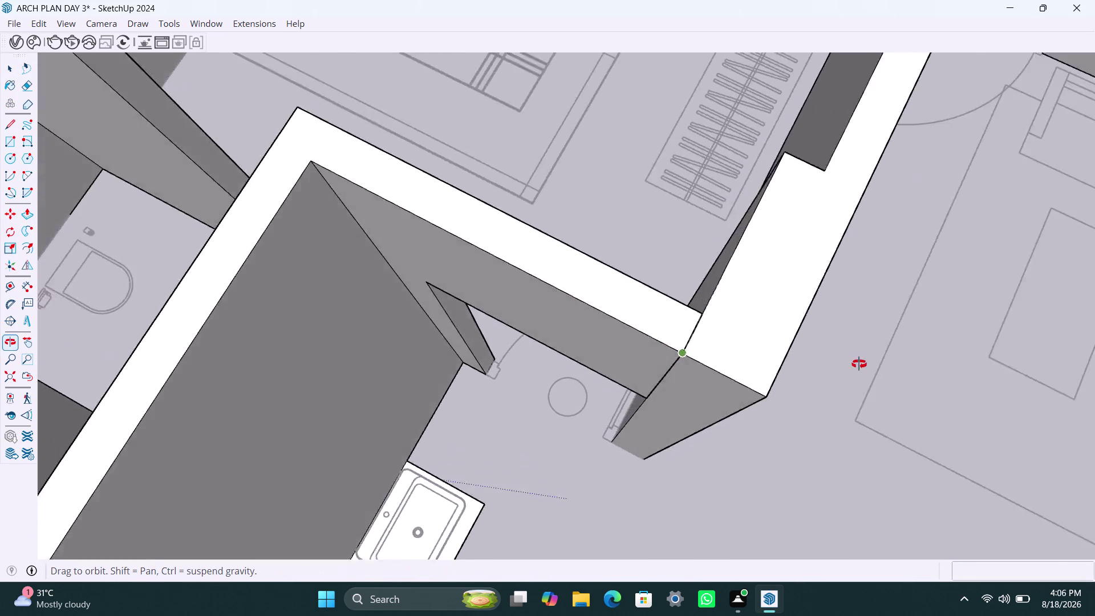
middle_drag(852, 365, 922, 343)
click(695, 288)
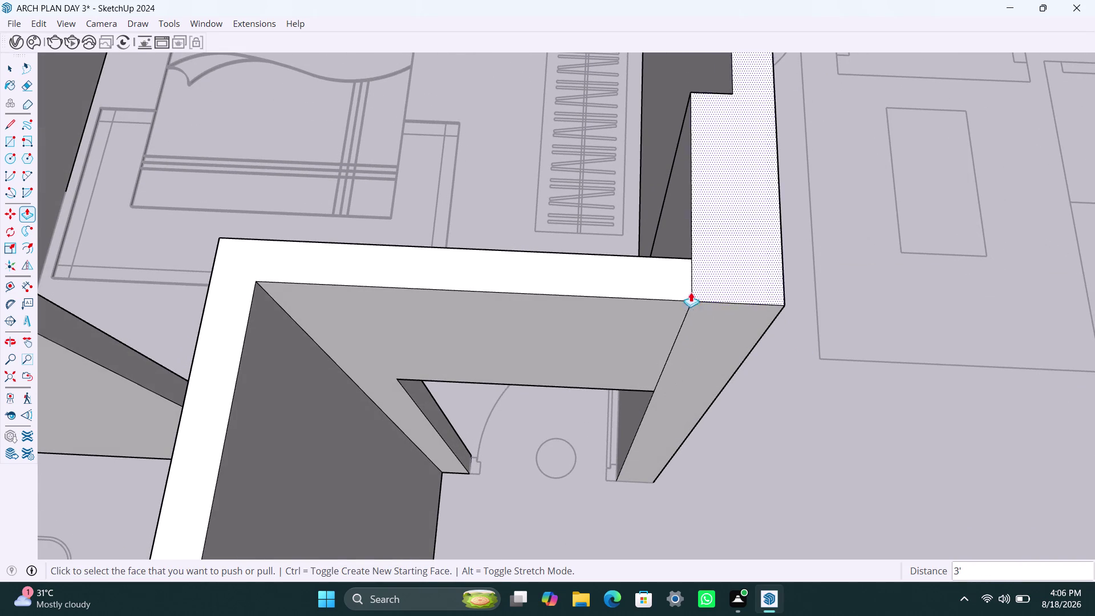
Zoom out and swing the view across the whole apartment.
scroll(down, 3)
middle_drag(505, 176, 158, 212)
scroll(down, 3)
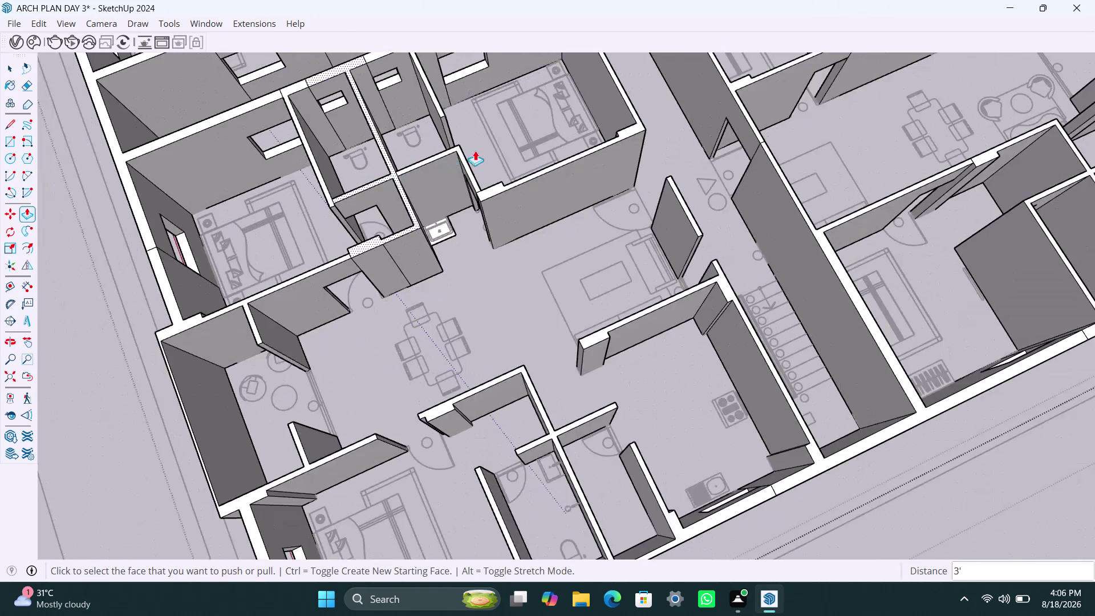
middle_drag(478, 150, 280, 176)
scroll(down, 3)
middle_drag(572, 155, 299, 171)
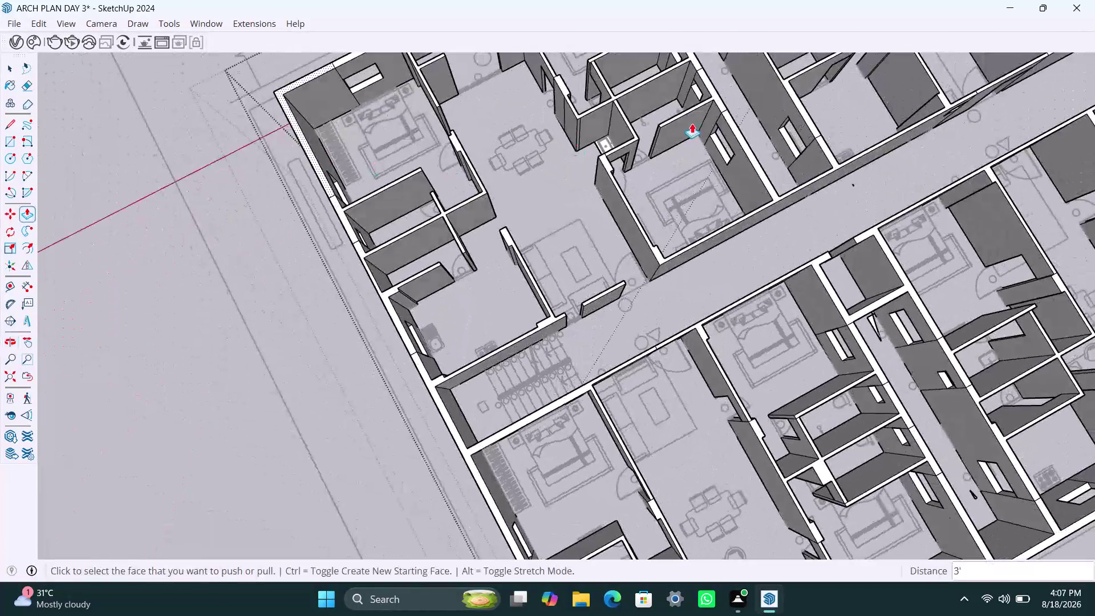
scroll(up, 3)
Copy the top edge of the bedroom doorway wall end 3' down.
key(space)
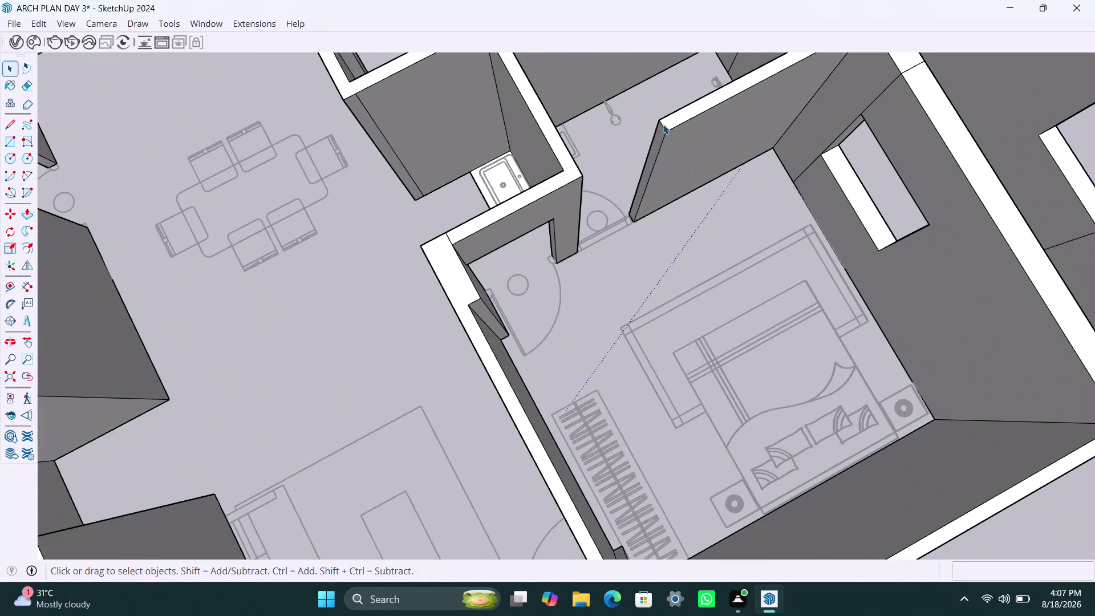
click(664, 124)
scroll(up, 3)
key(m)
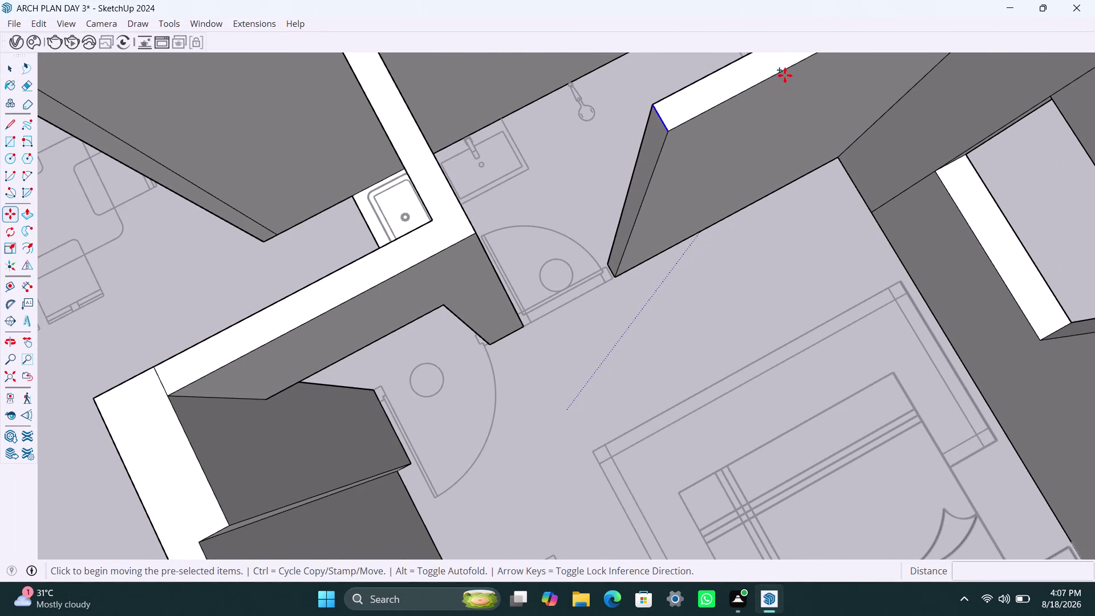
click(665, 134)
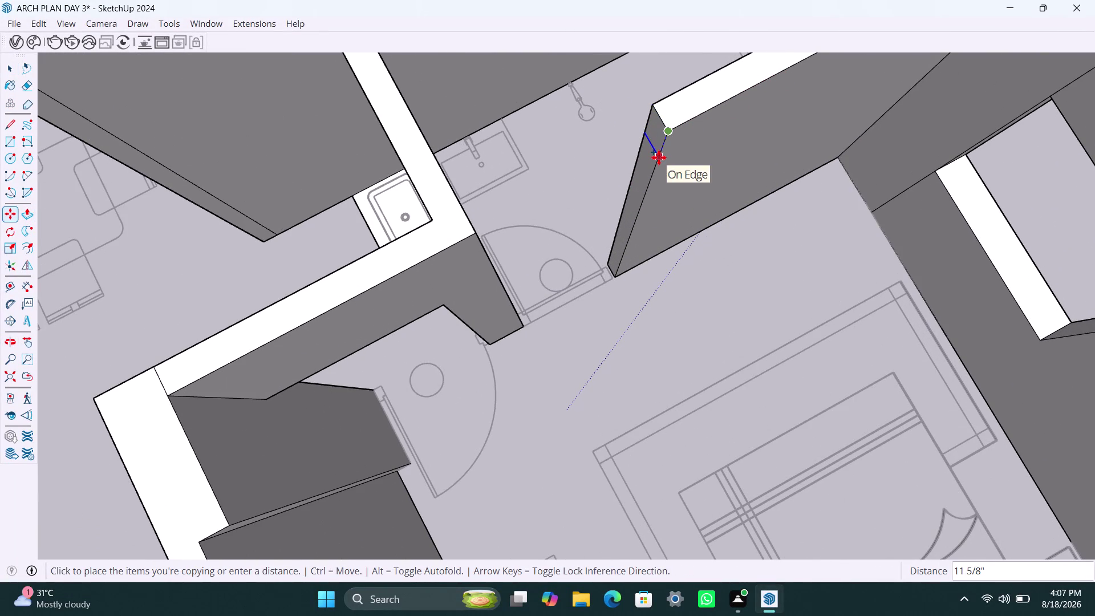
text(3')
key(Return)
key(space)
Push/Pull the upper band about 2'6" across to the facing wall.
click(653, 148)
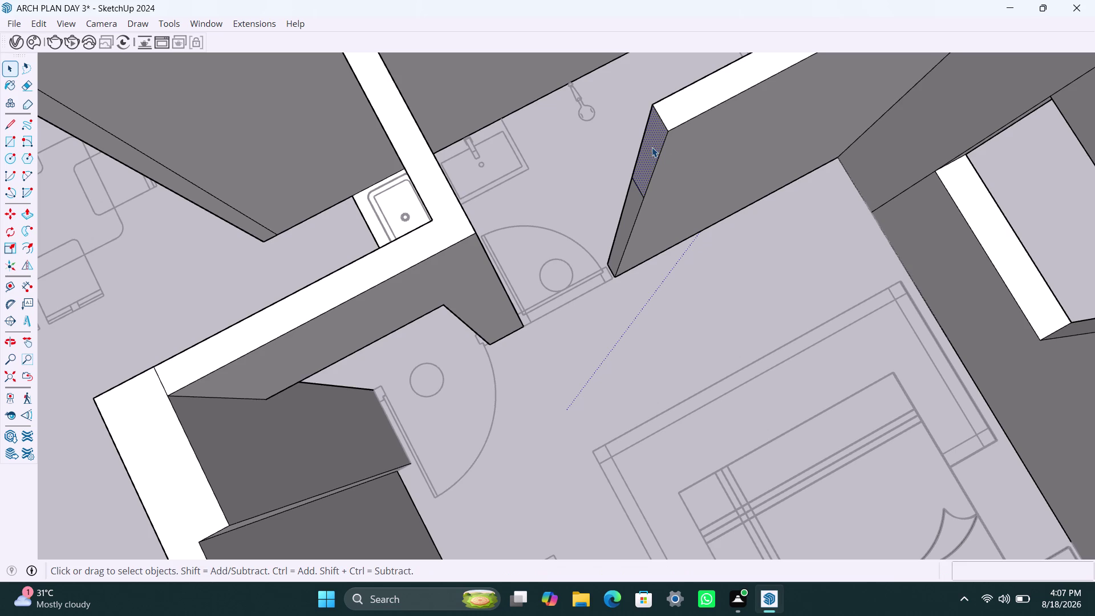
key(p)
click(652, 147)
click(466, 220)
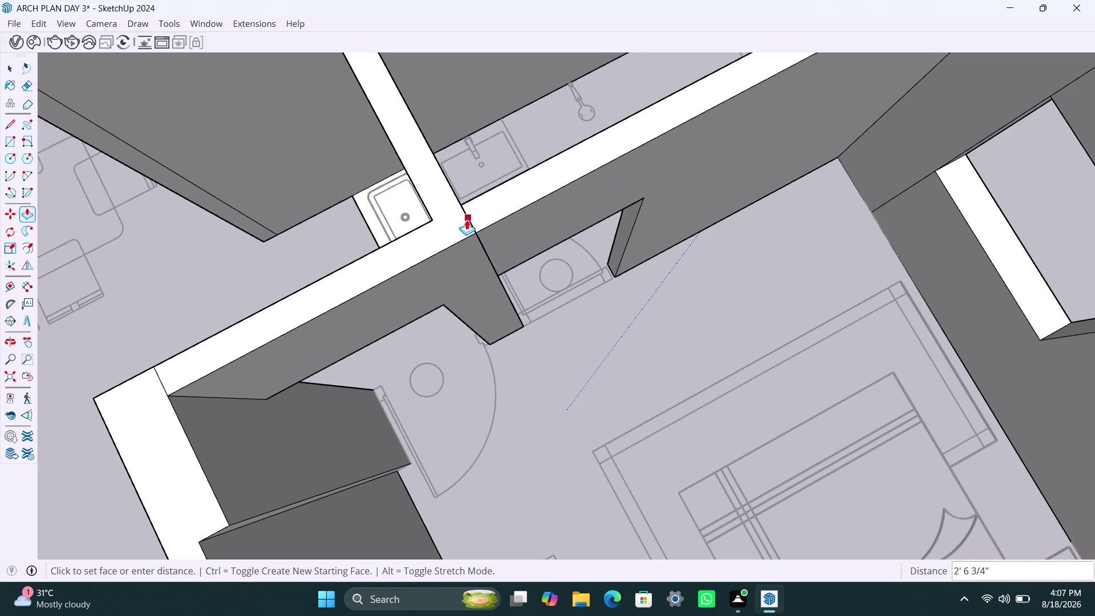
Orbit out from the new header toward the corridor doorways.
scroll(down, 3)
scroll(down, 3)
middle_drag(505, 236, 507, 236)
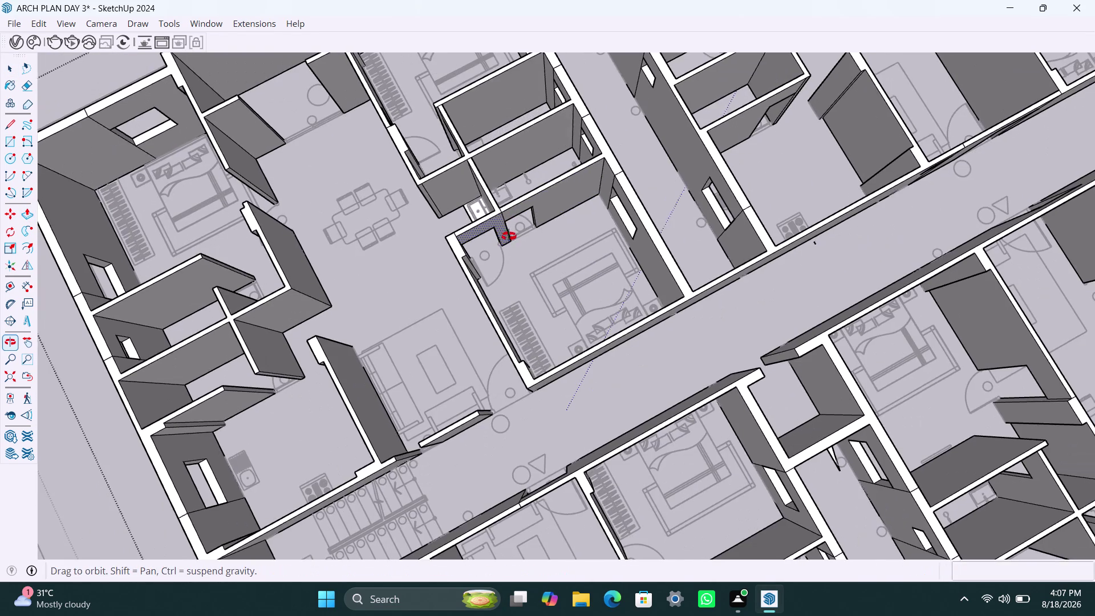
middle_drag(508, 236, 421, 237)
scroll(down, 3)
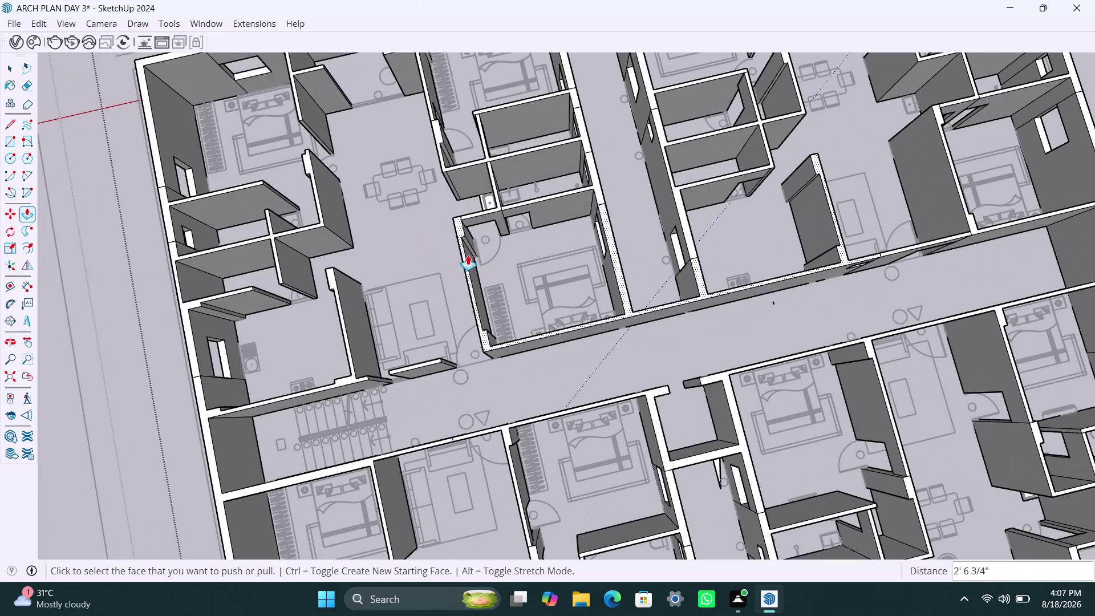
middle_drag(470, 252, 500, 159)
scroll(up, 3)
middle_drag(500, 261, 416, 222)
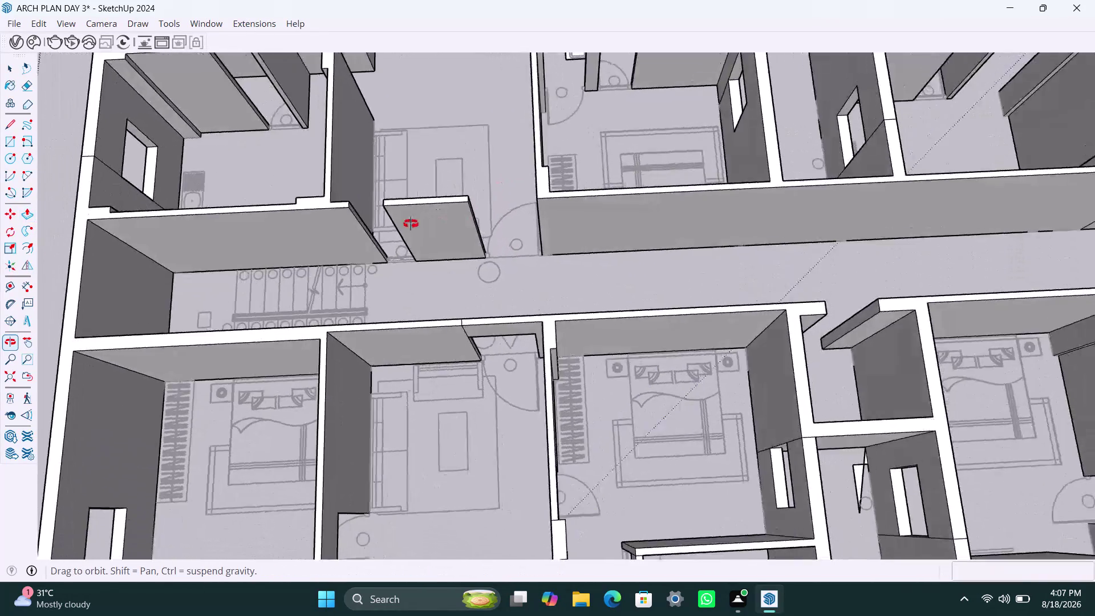
Copy the top edge of the corridor wall end 3' down.
middle_drag(416, 222, 407, 225)
scroll(up, 3)
middle_drag(485, 242, 410, 242)
scroll(up, 3)
key(space)
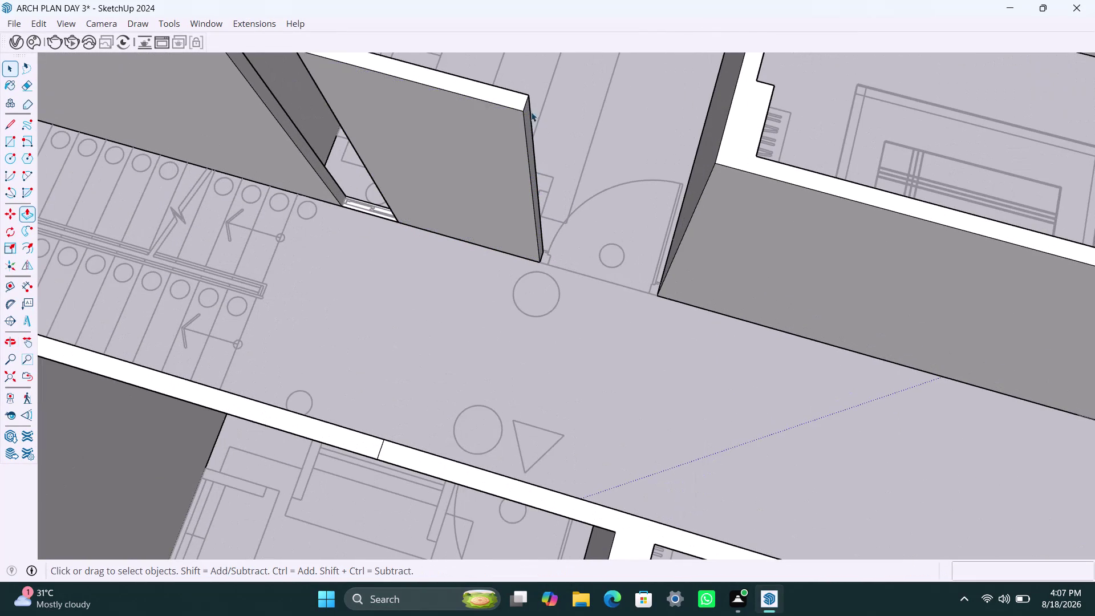
click(522, 108)
click(524, 109)
click(524, 105)
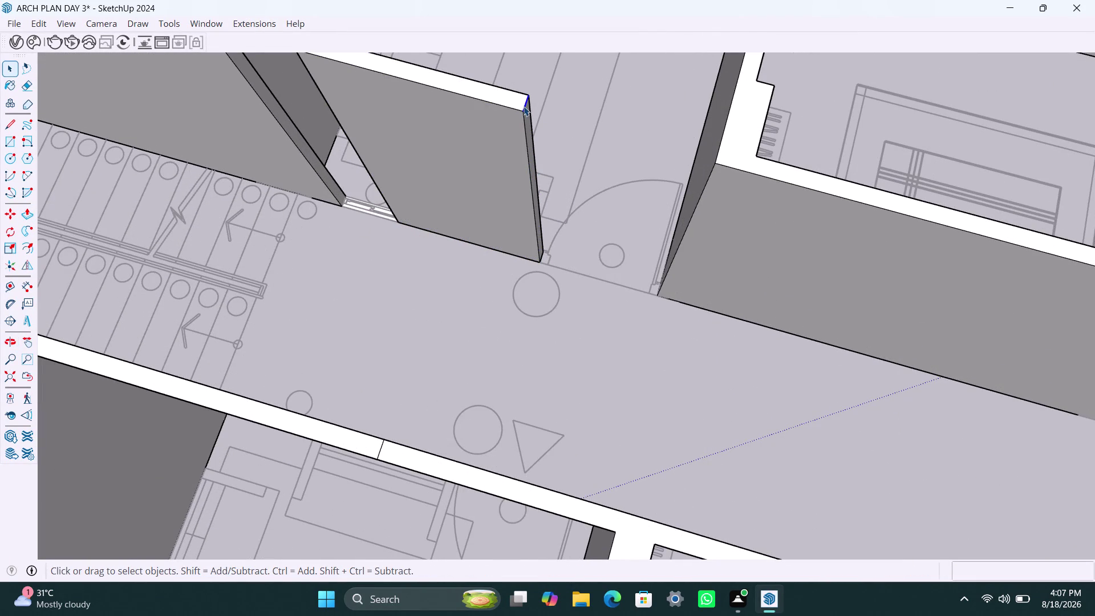
key(m)
click(524, 113)
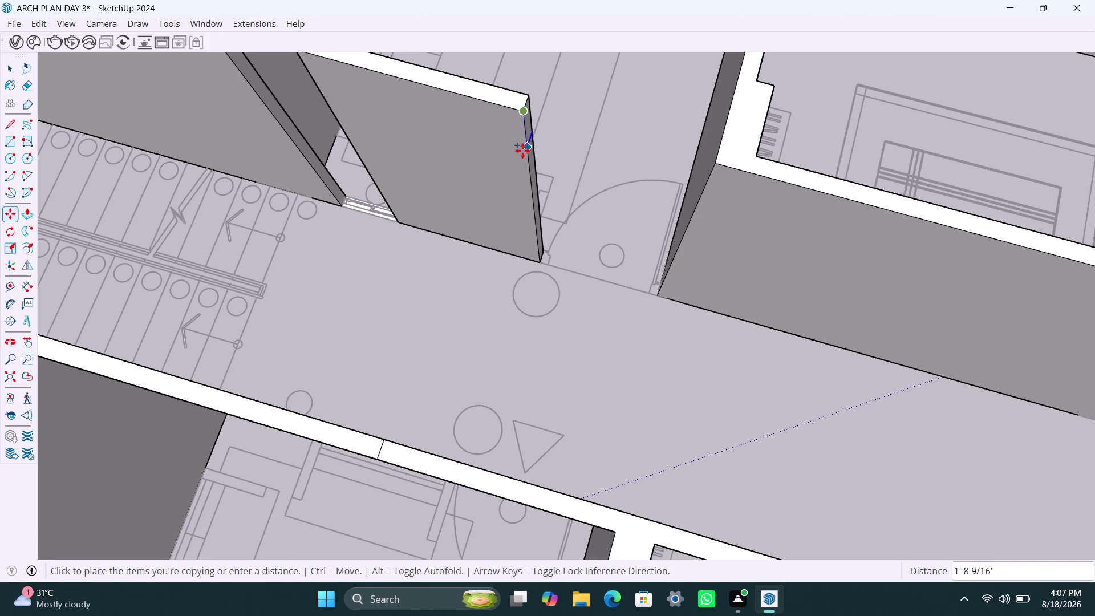
text(3')
key(Return)
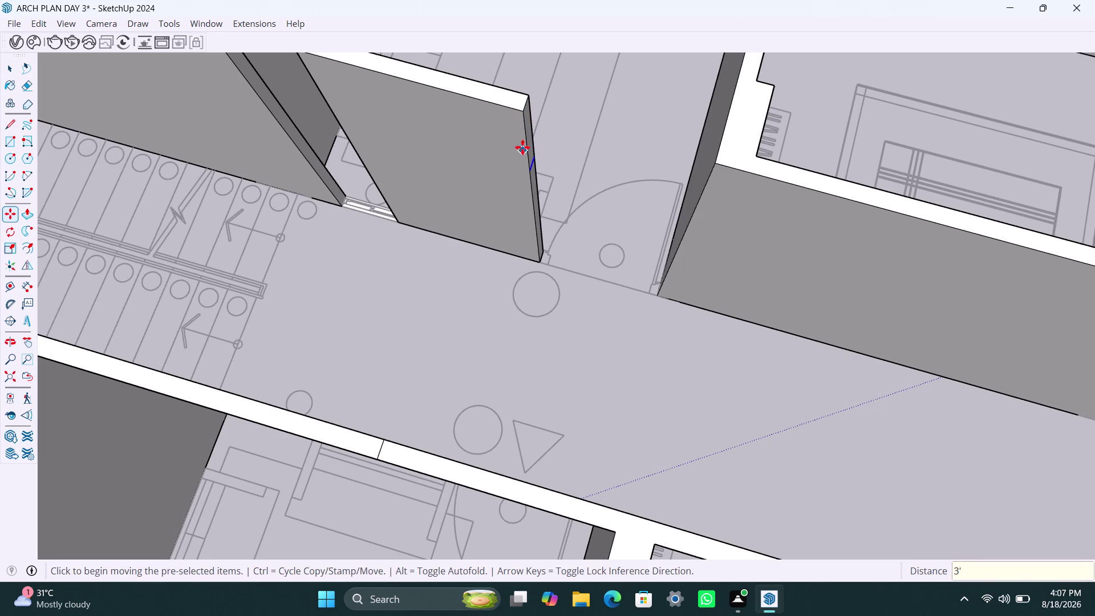
scroll(up, 3)
Push/Pull the upper band 4' to the opposite wall.
key(space)
click(530, 132)
key(p)
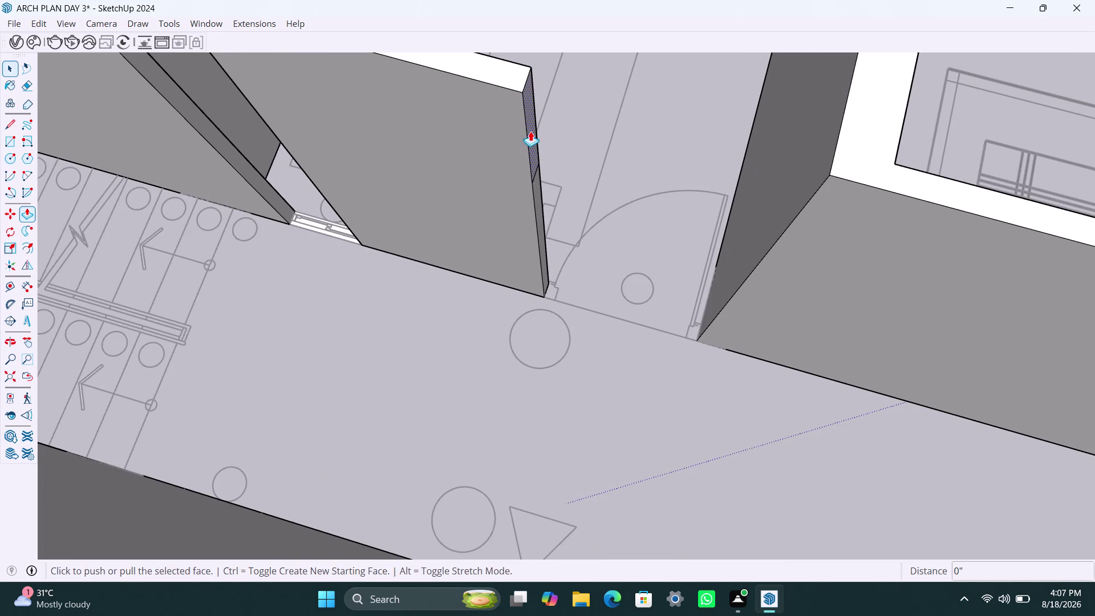
click(530, 132)
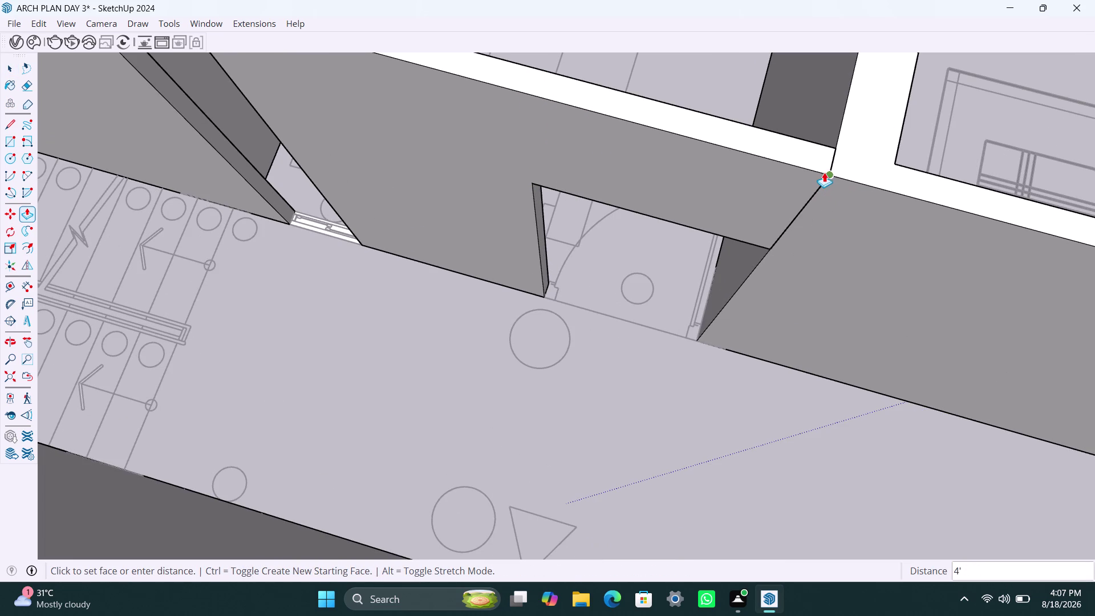
click(830, 166)
Orbit out to check the header, then turn toward the staircase doorway.
scroll(down, 3)
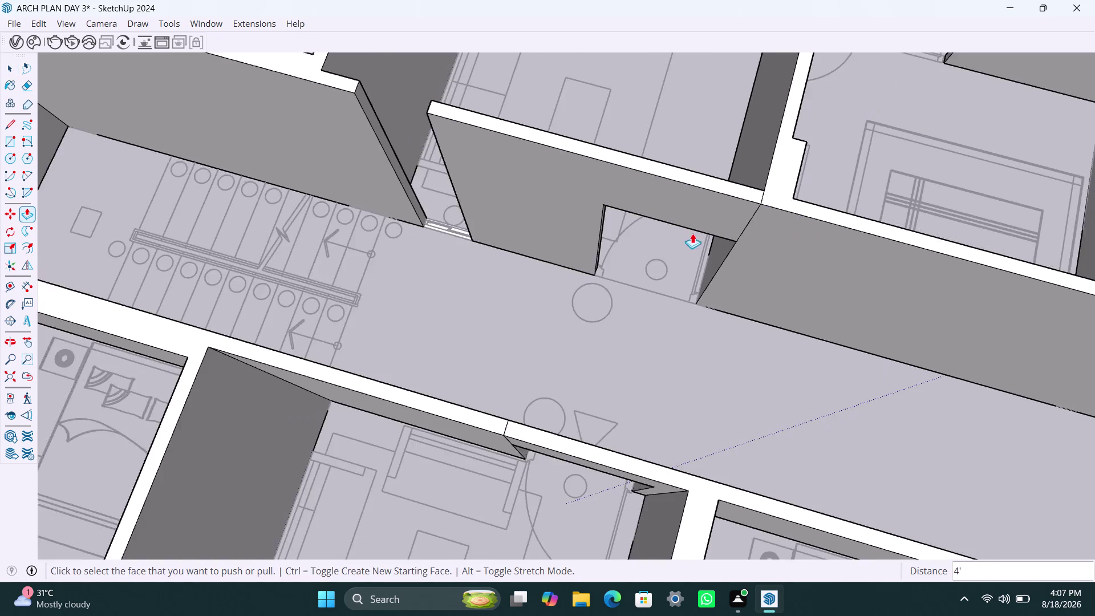
scroll(down, 3)
middle_drag(681, 245, 797, 259)
scroll(up, 3)
middle_drag(669, 219, 574, 244)
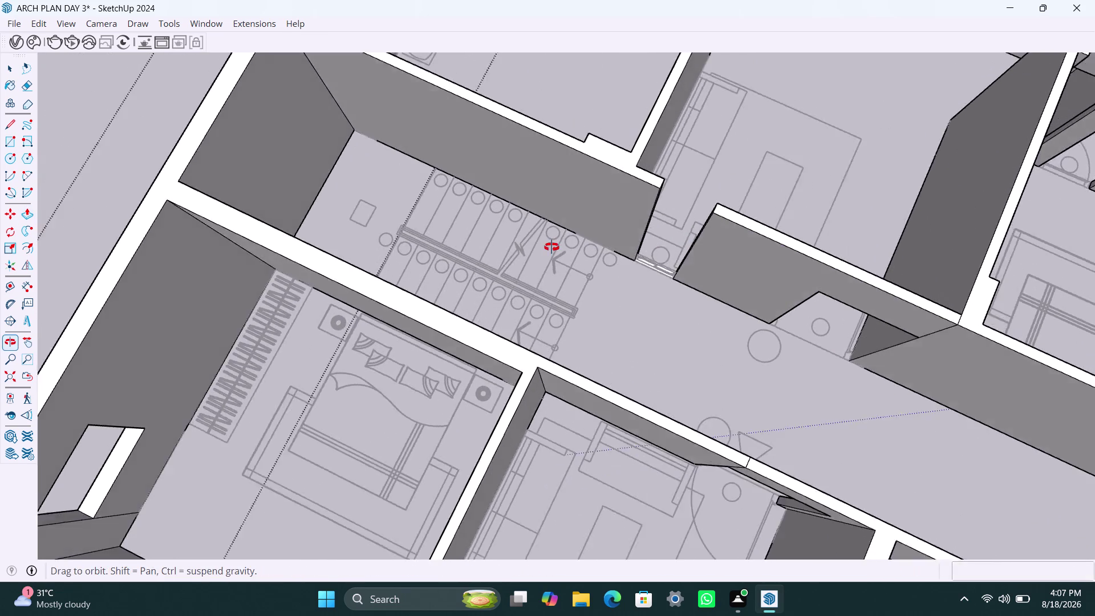
Copy the top edge of the wall end by the stairs 3' down.
middle_drag(574, 244, 552, 247)
scroll(up, 3)
middle_drag(635, 236, 575, 232)
scroll(up, 3)
scroll(up, 3)
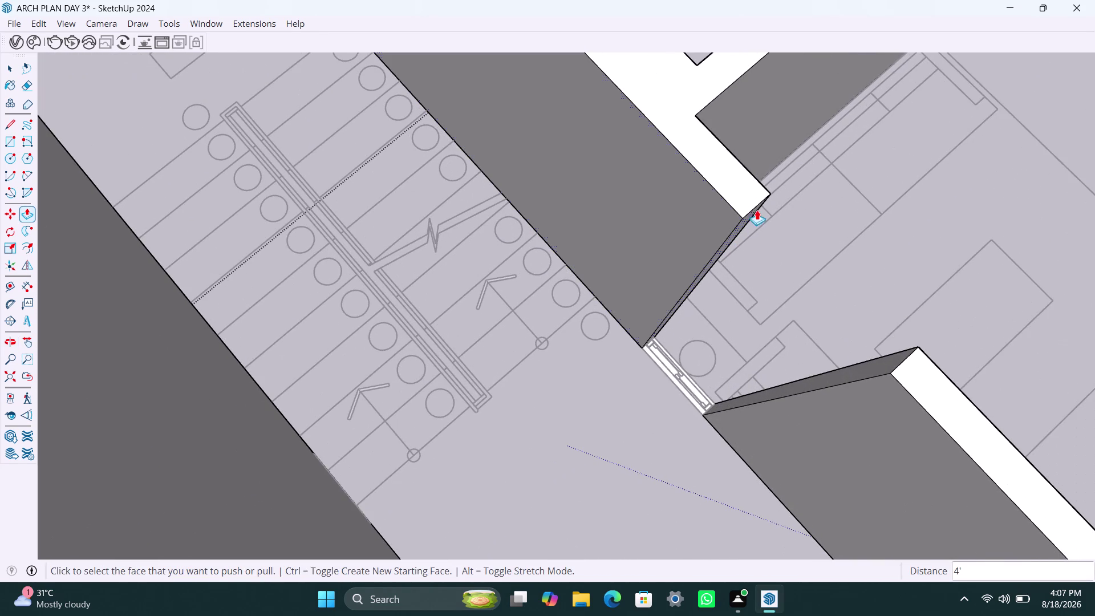
key(space)
click(753, 211)
key(m)
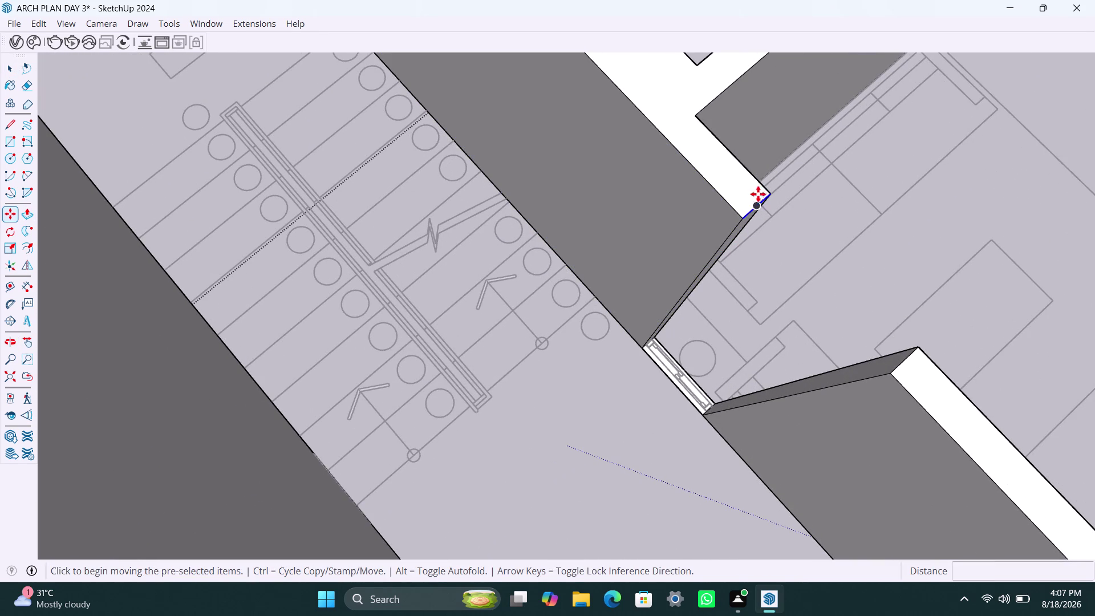
click(741, 221)
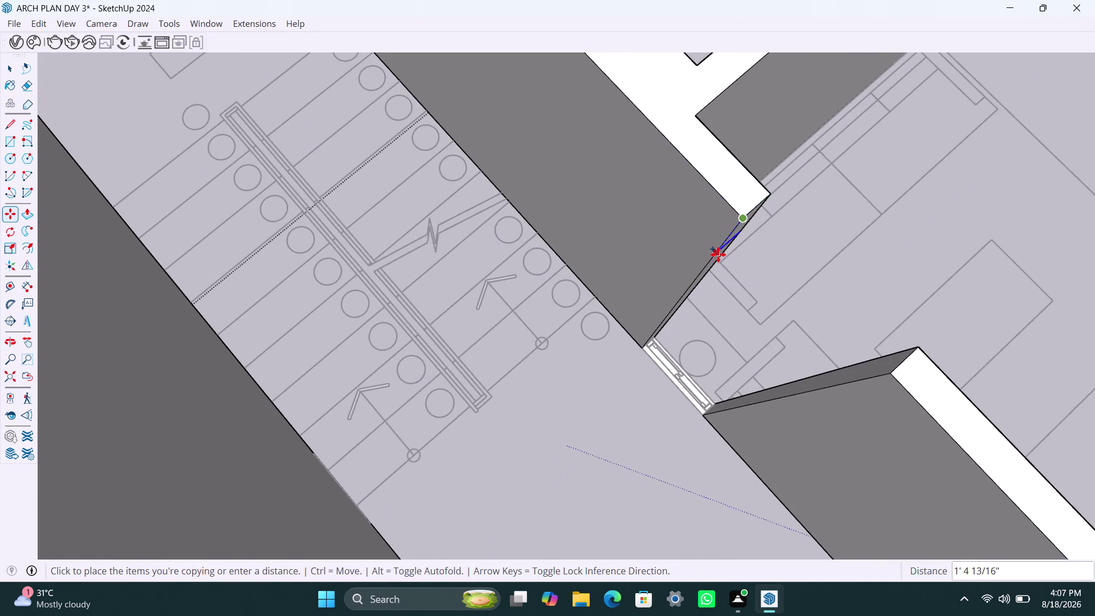
text(3')
key(Return)
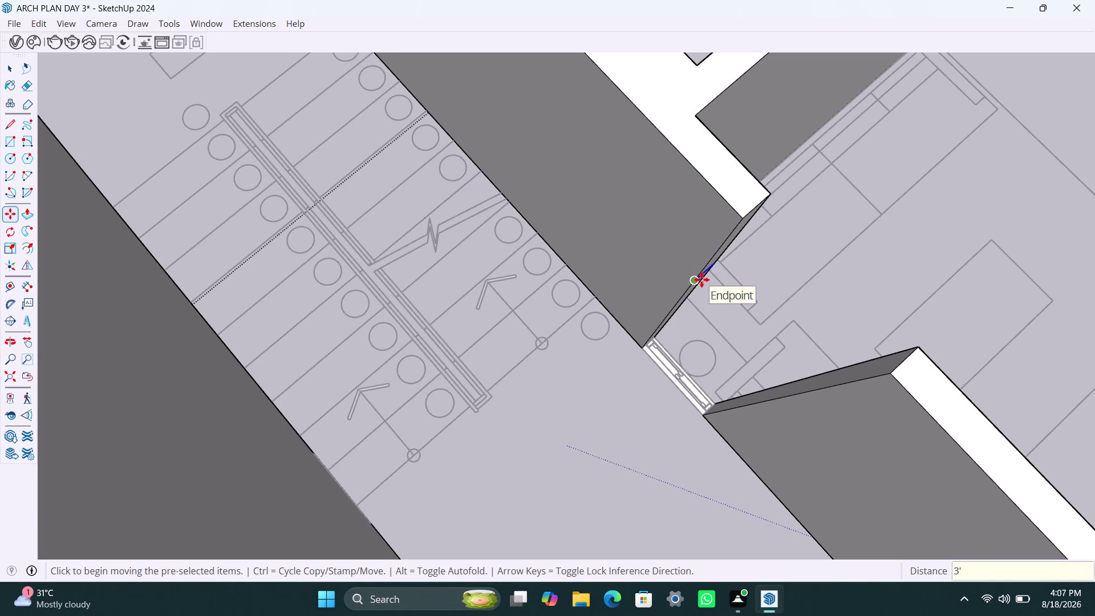
Make a second edge copy 4' from the endpoint.
key(m)
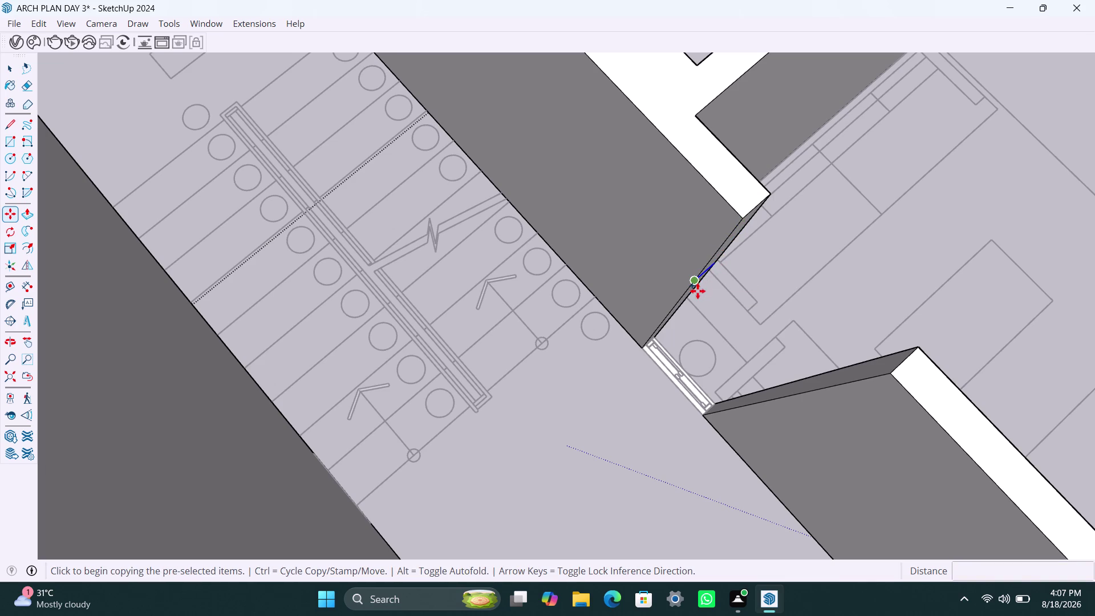
click(697, 281)
key(4)
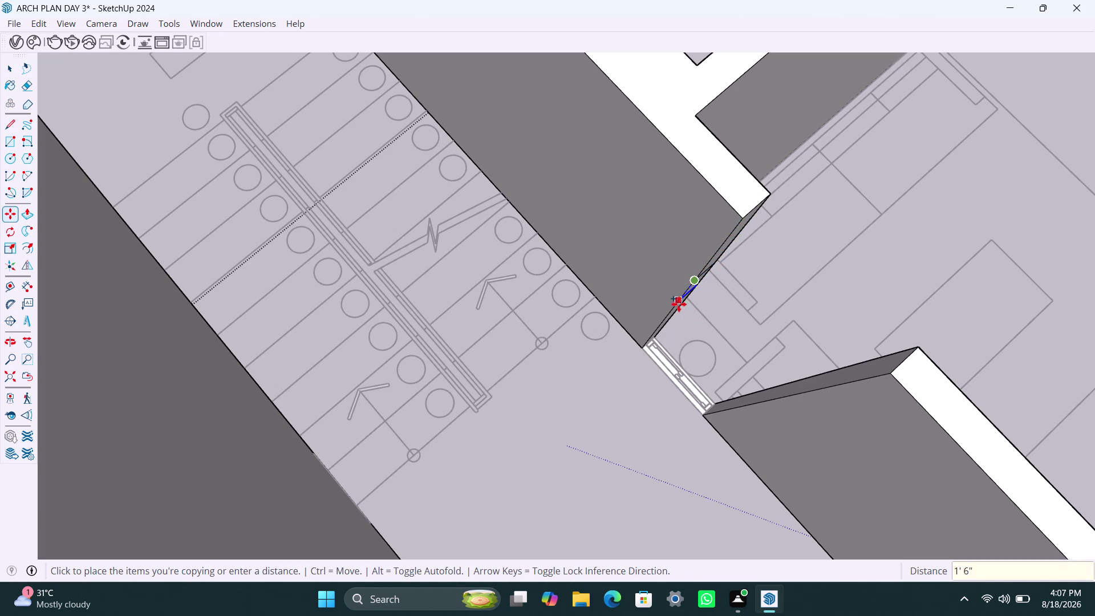
key(apostrophe)
key(Return)
scroll(up, 3)
middle_drag(700, 262, 653, 220)
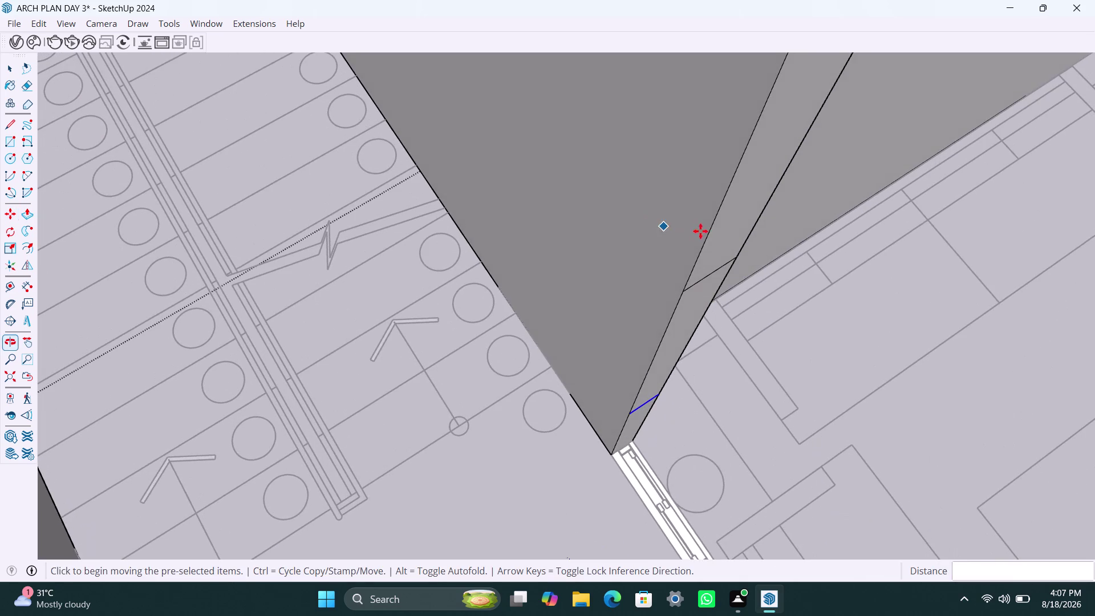
scroll(down, 3)
Push/Pull the upper band 2' to the far wall's corner.
key(space)
click(734, 200)
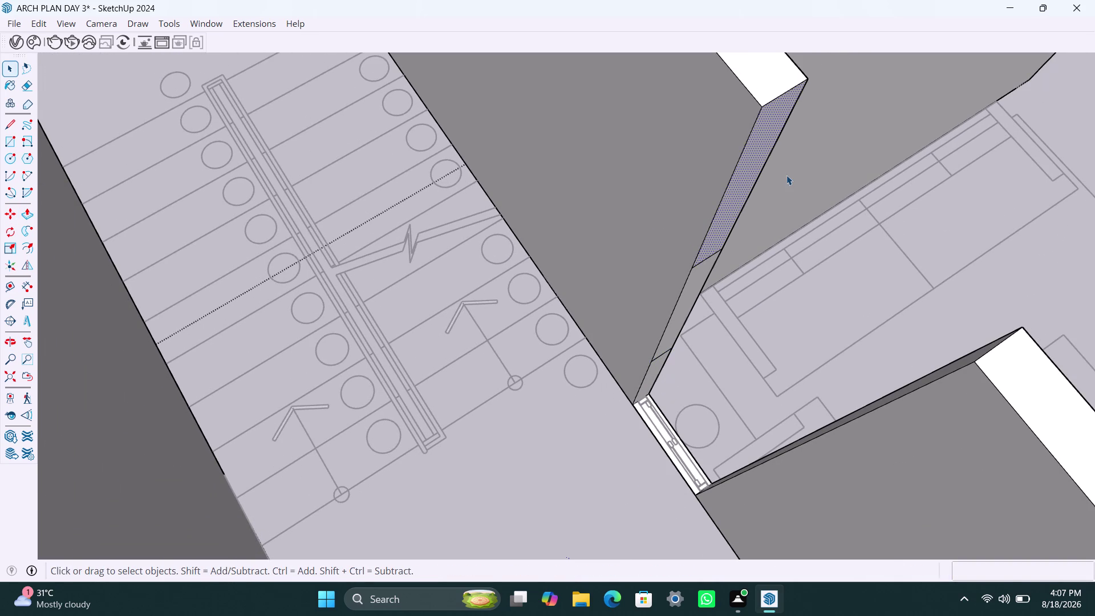
key(p)
click(787, 176)
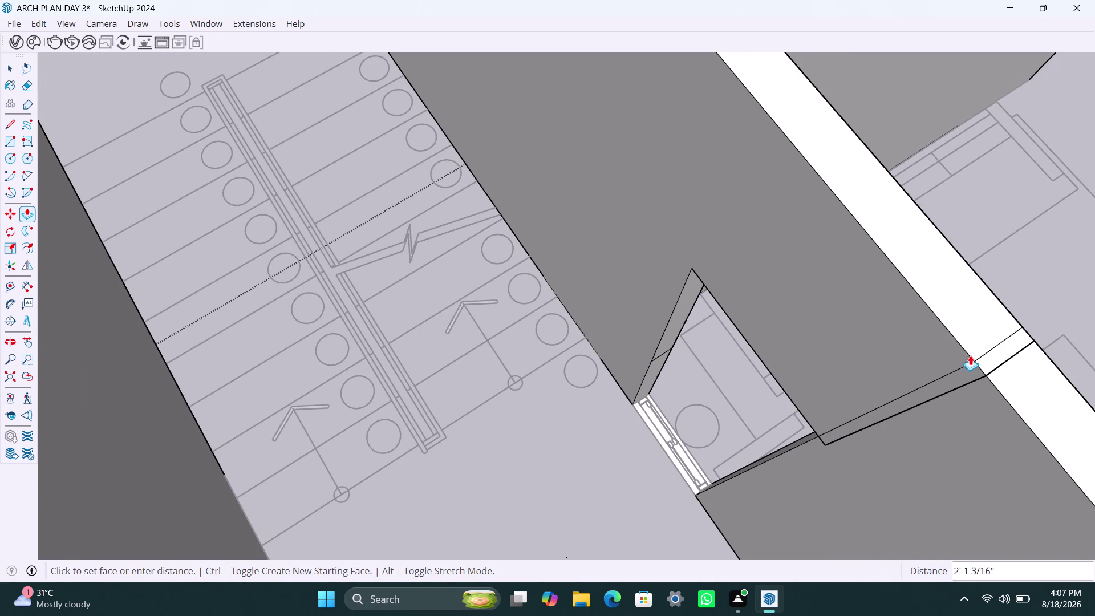
scroll(down, 3)
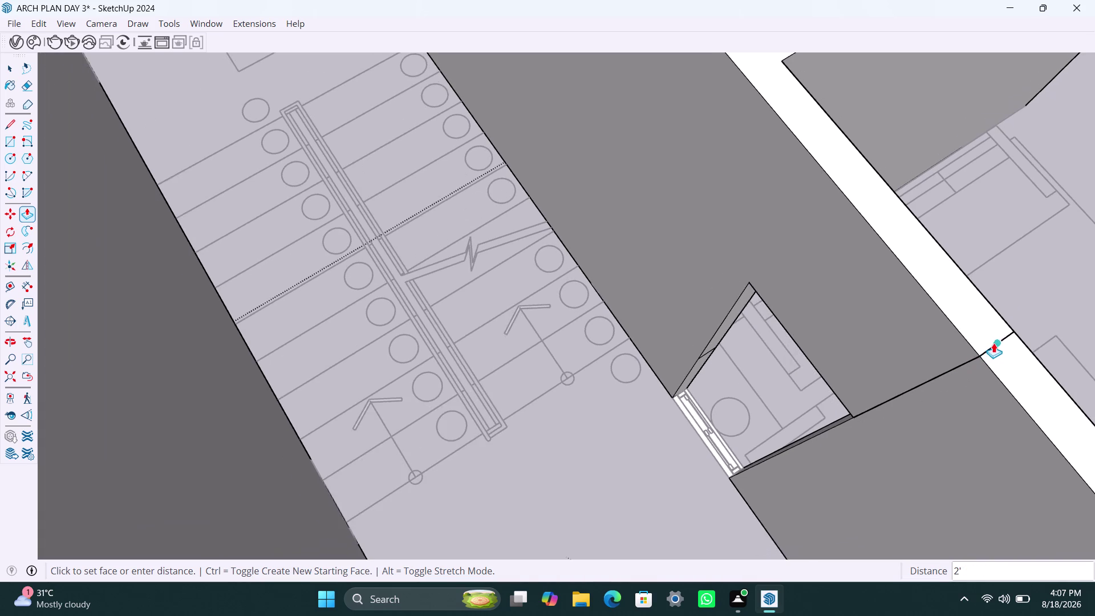
middle_drag(993, 343, 945, 295)
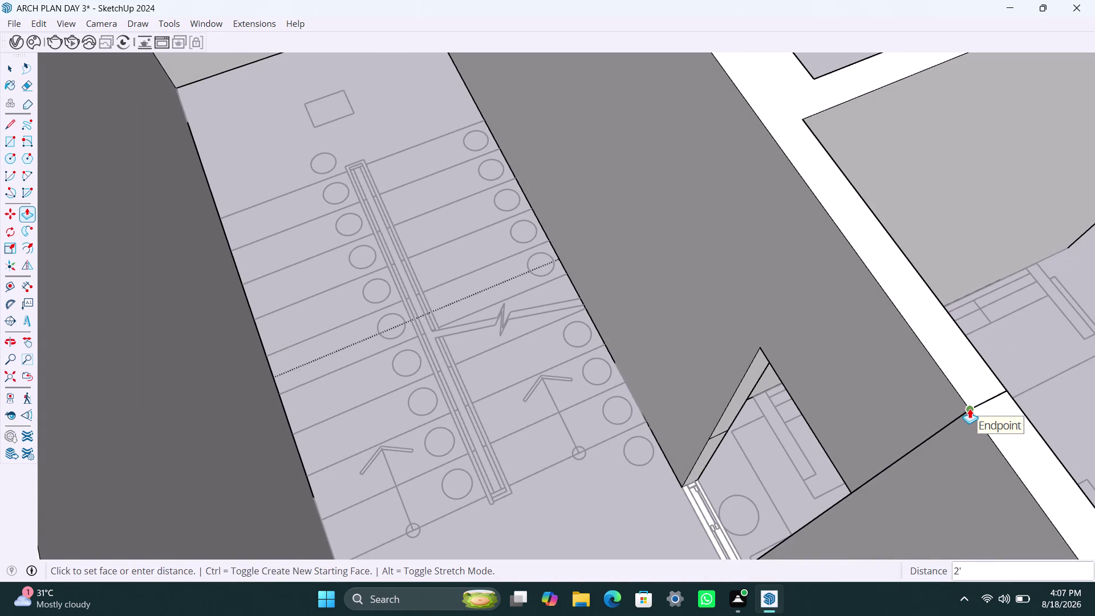
click(970, 408)
double_click(711, 449)
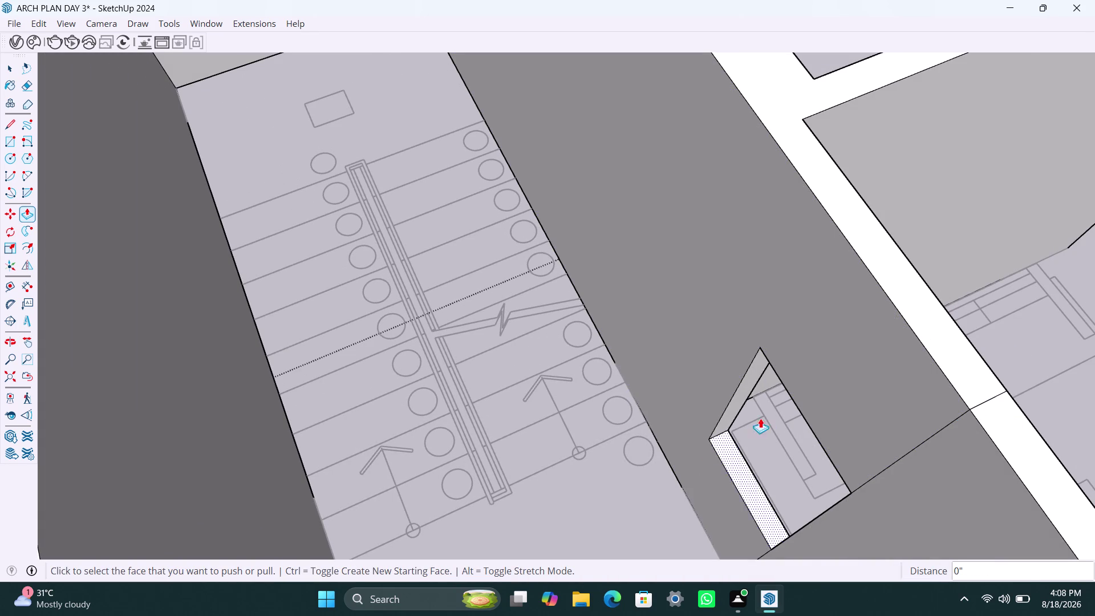
Orbit across the apartment to the kitchen wall end by the doorway.
scroll(down, 3)
scroll(down, 3)
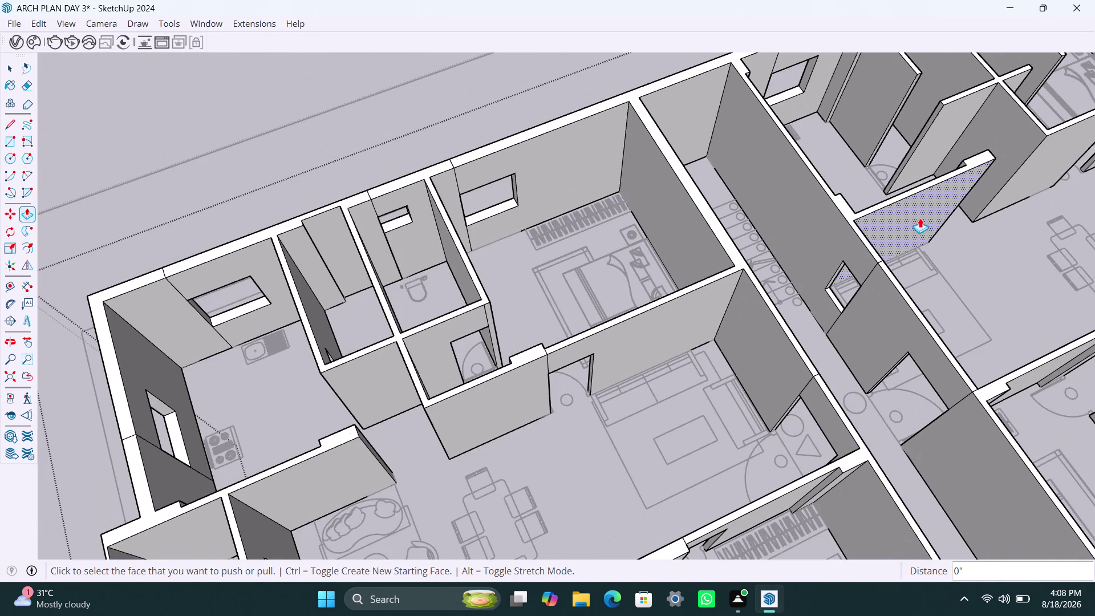
middle_drag(920, 218, 753, 230)
scroll(up, 3)
middle_drag(847, 256, 751, 219)
scroll(up, 3)
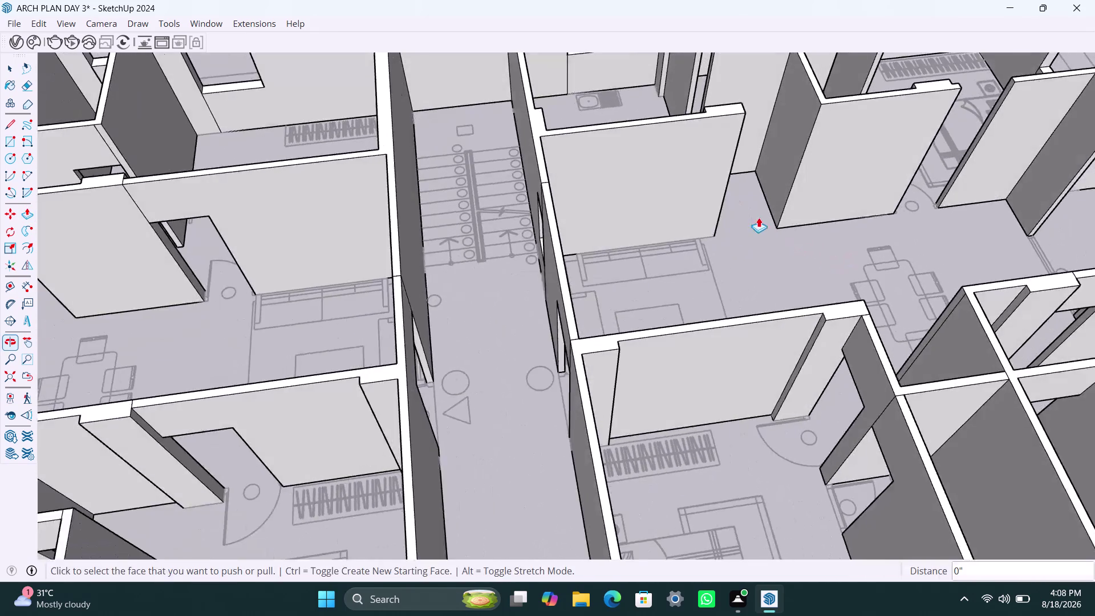
scroll(down, 3)
middle_drag(764, 214, 729, 270)
scroll(up, 3)
middle_drag(717, 246, 904, 309)
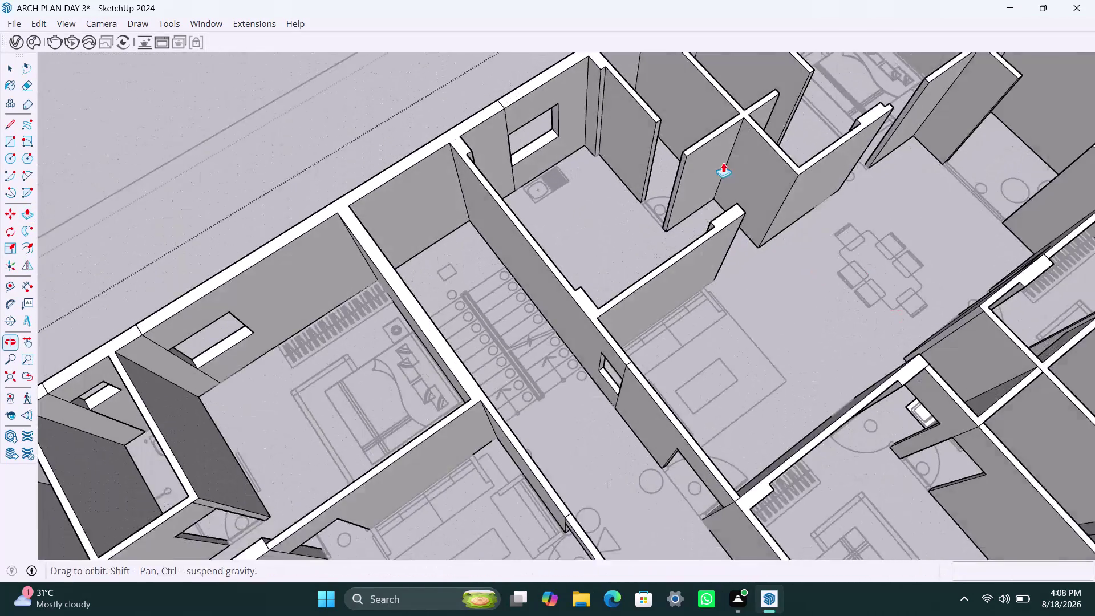
scroll(up, 3)
middle_drag(596, 130, 643, 183)
scroll(up, 3)
middle_drag(620, 213, 685, 226)
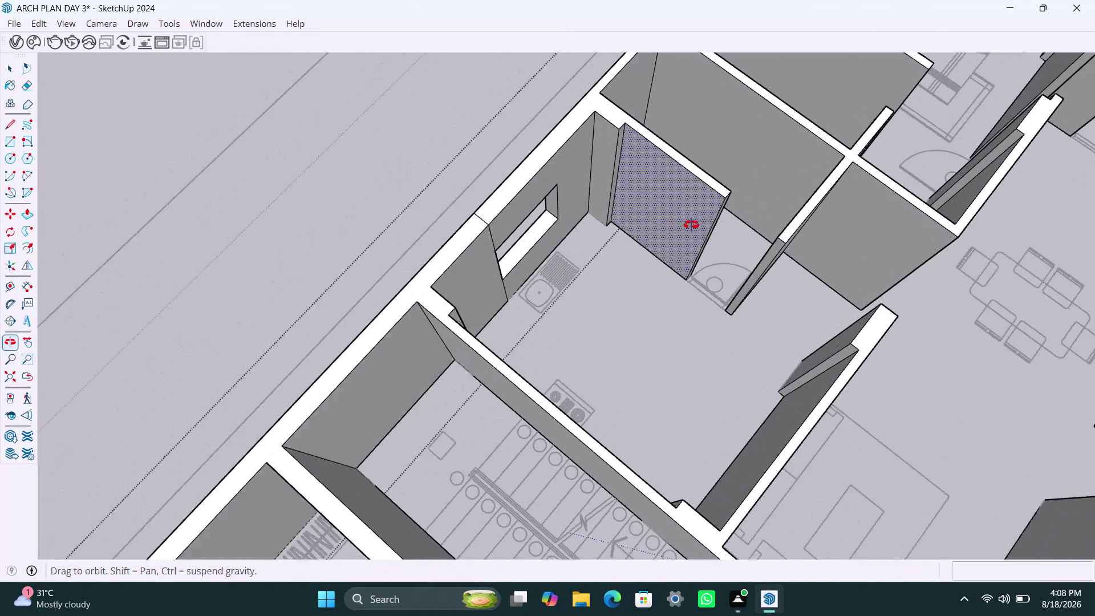
middle_drag(684, 226, 700, 219)
scroll(down, 3)
middle_drag(665, 178, 583, 178)
Copy the top edge of the kitchen doorway wall end 3' down.
key(space)
scroll(up, 3)
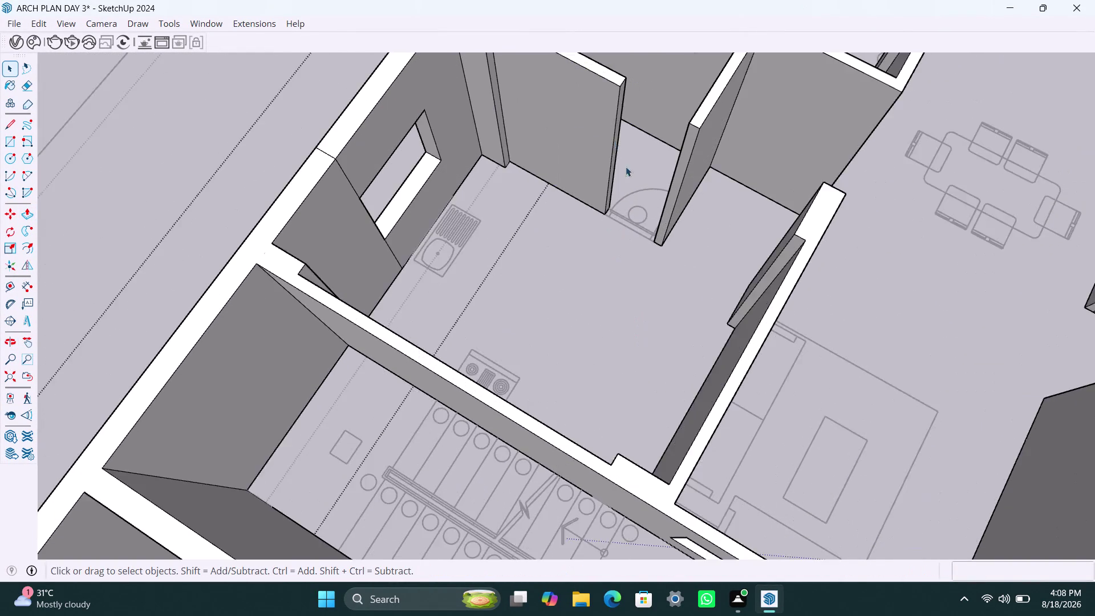
scroll(up, 3)
middle_drag(611, 162, 576, 264)
scroll(up, 3)
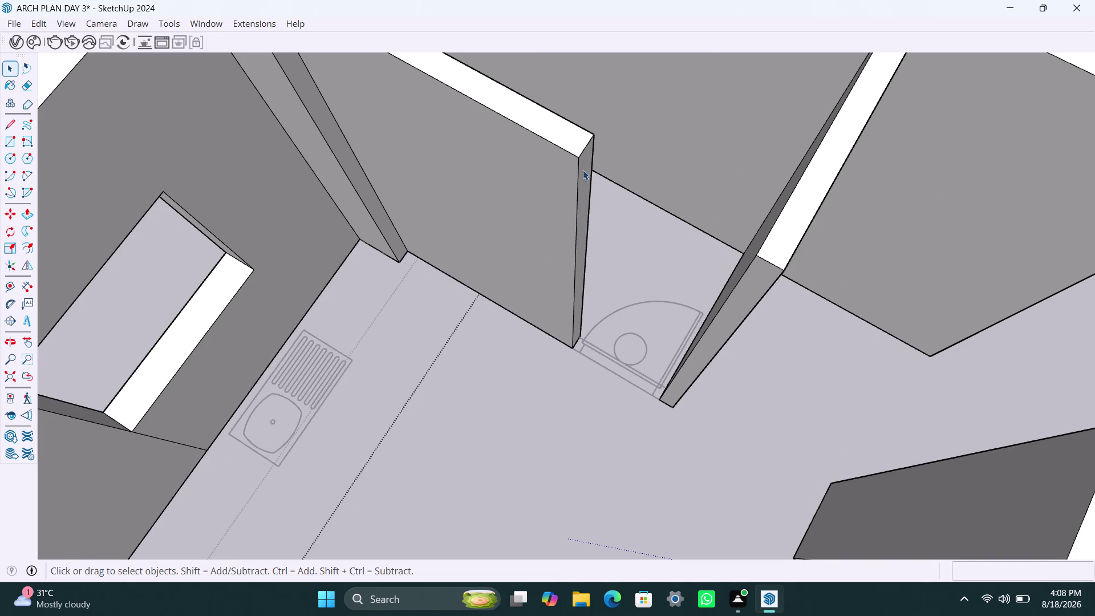
click(583, 153)
key(m)
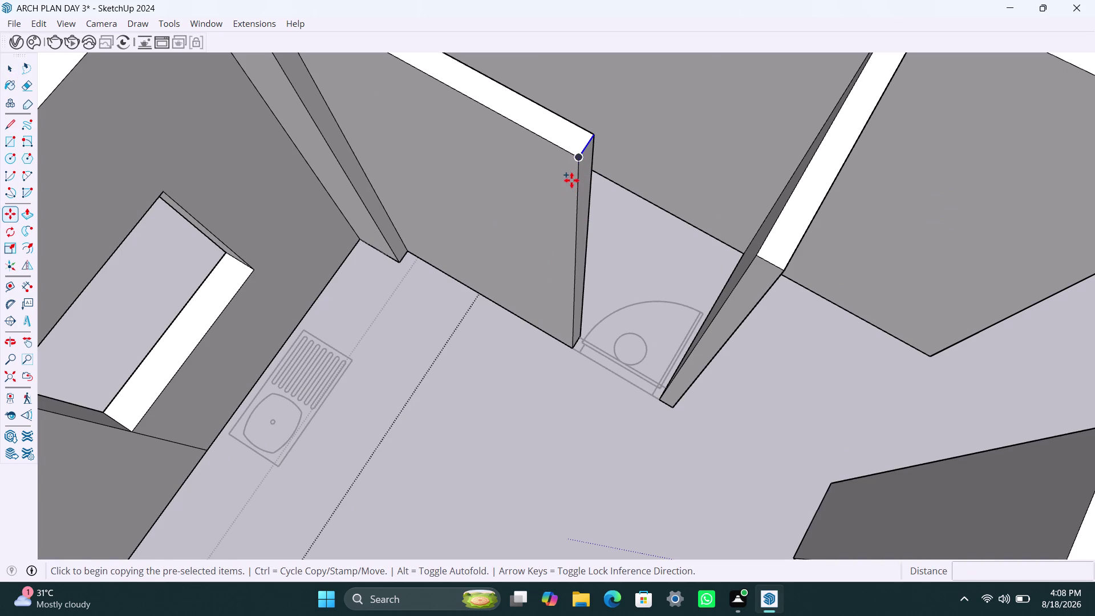
click(578, 159)
text(3)
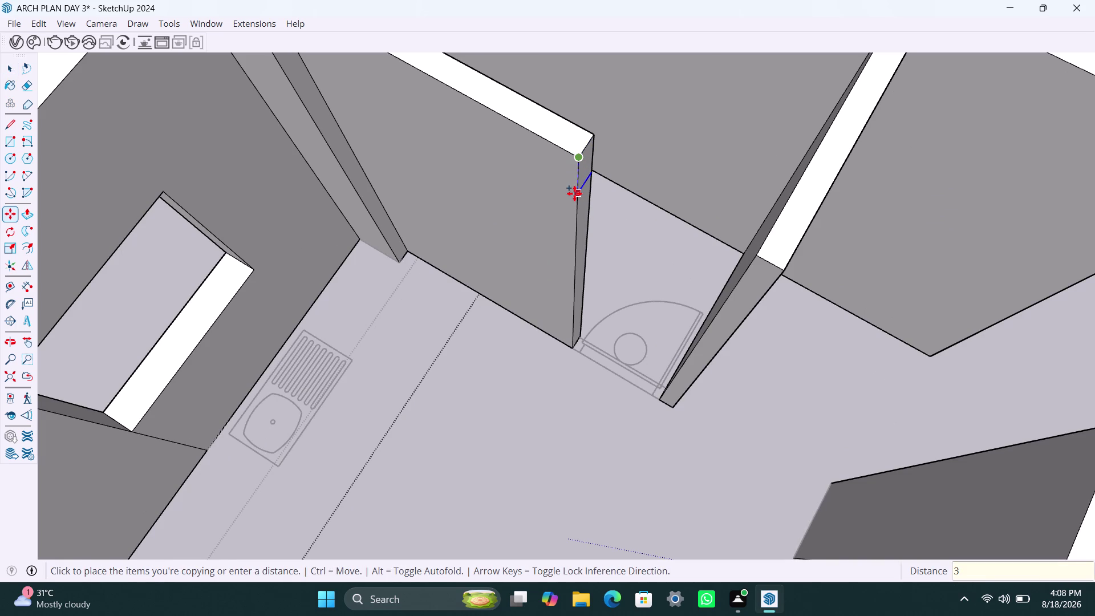
text(')
key(Return)
key(space)
Push/Pull the upper face 2'6" across the doorway.
click(583, 183)
key(p)
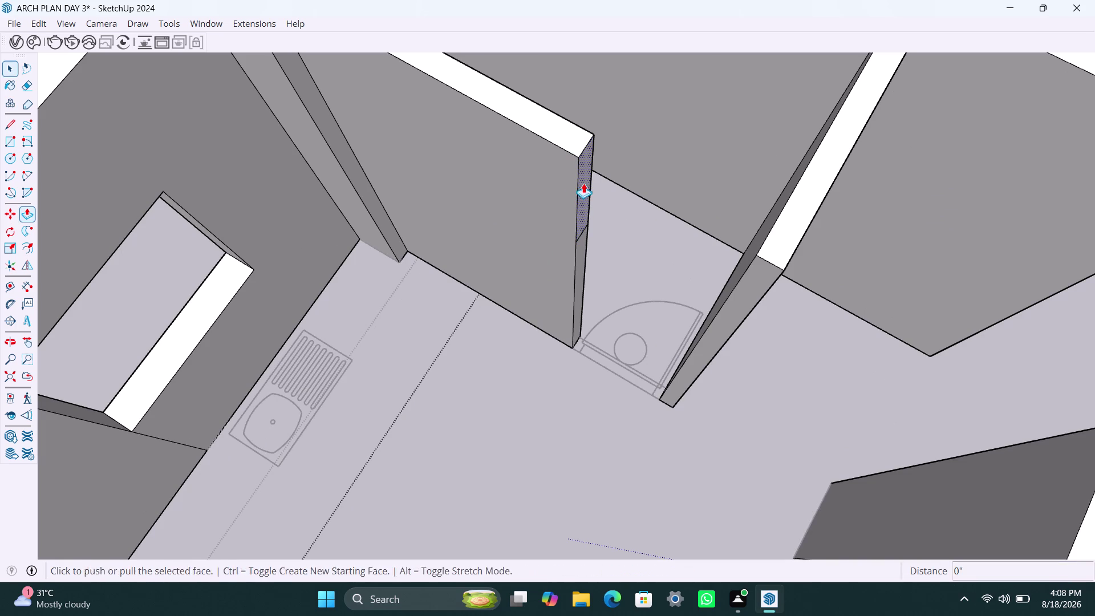
click(583, 183)
click(746, 274)
scroll(down, 3)
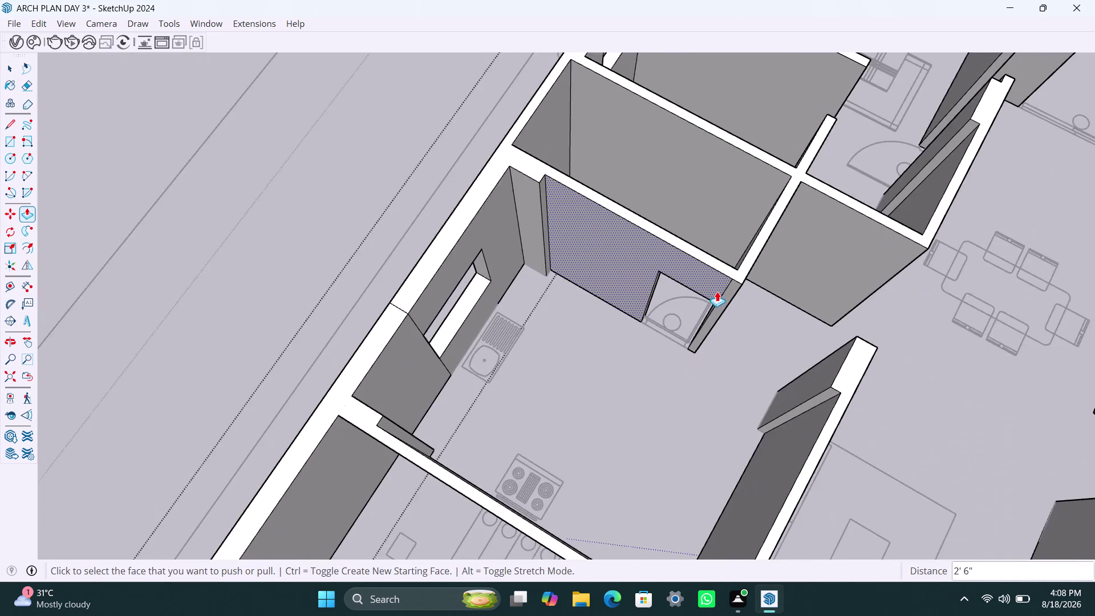
scroll(down, 3)
scroll(down, 3)
Orbit over the plan to the next doorway in the top-left bedroom area.
middle_drag(724, 287, 563, 275)
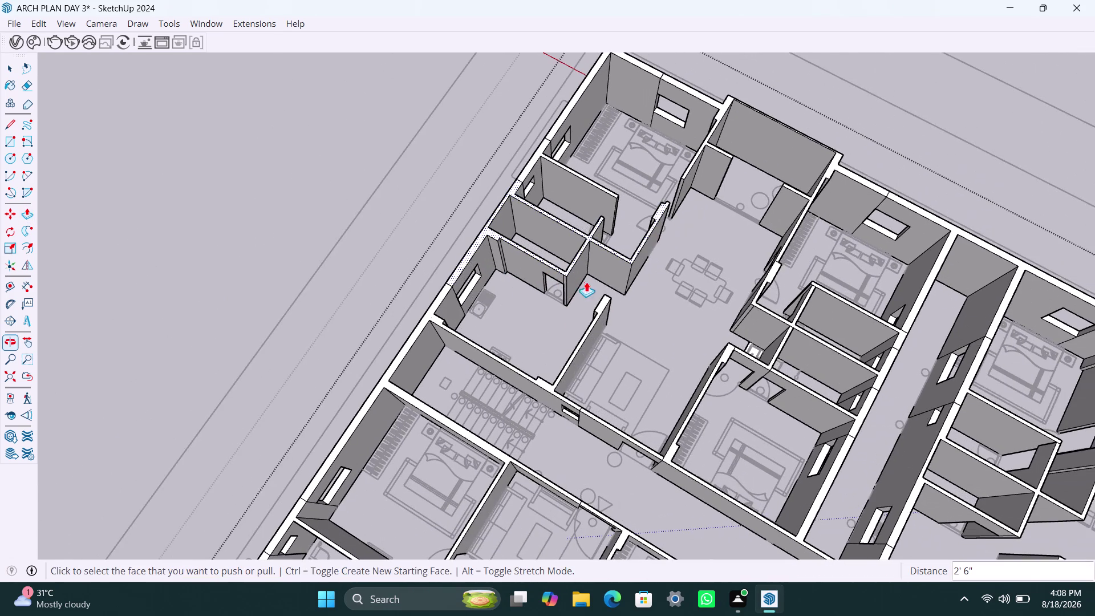
middle_drag(663, 285, 580, 328)
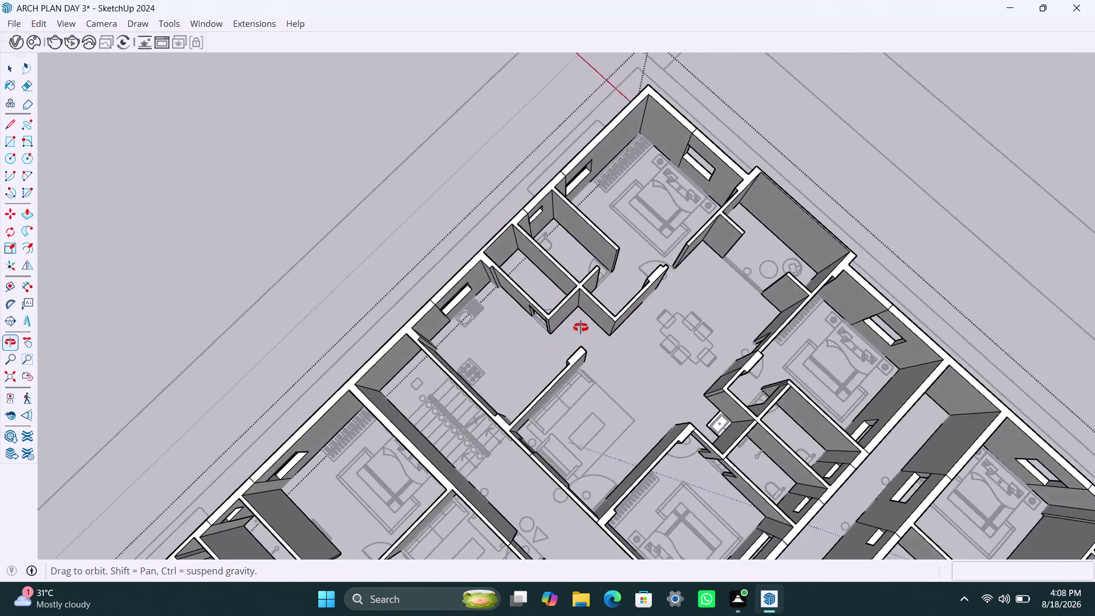
middle_drag(581, 327, 791, 296)
scroll(down, 3)
middle_drag(553, 168, 444, 254)
scroll(up, 3)
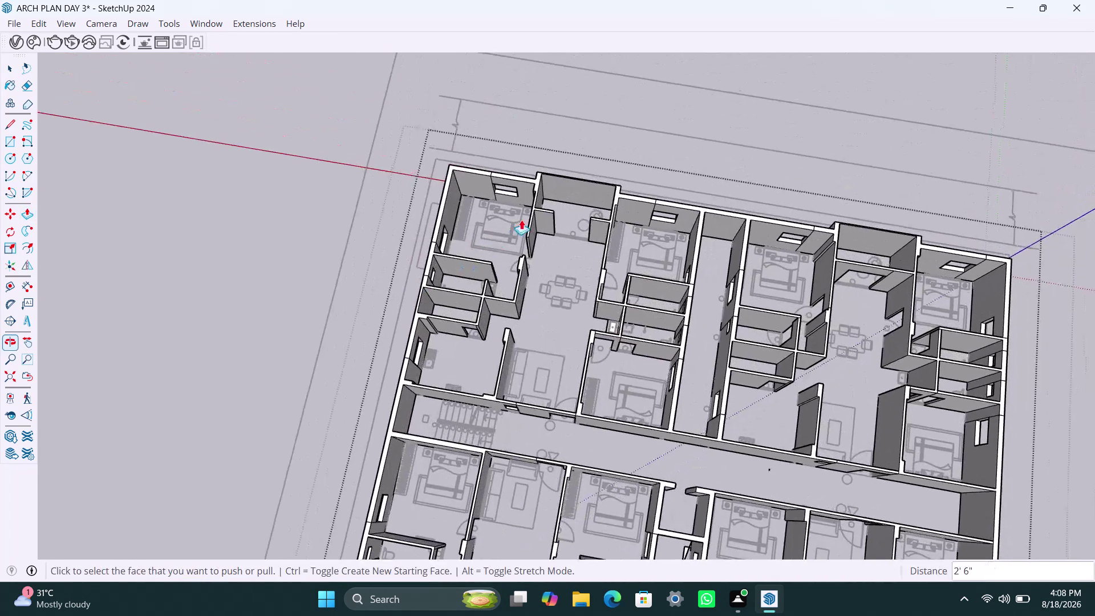
scroll(up, 3)
middle_drag(560, 215, 461, 257)
Copy the wall end's top edge 3' down.
scroll(up, 3)
key(space)
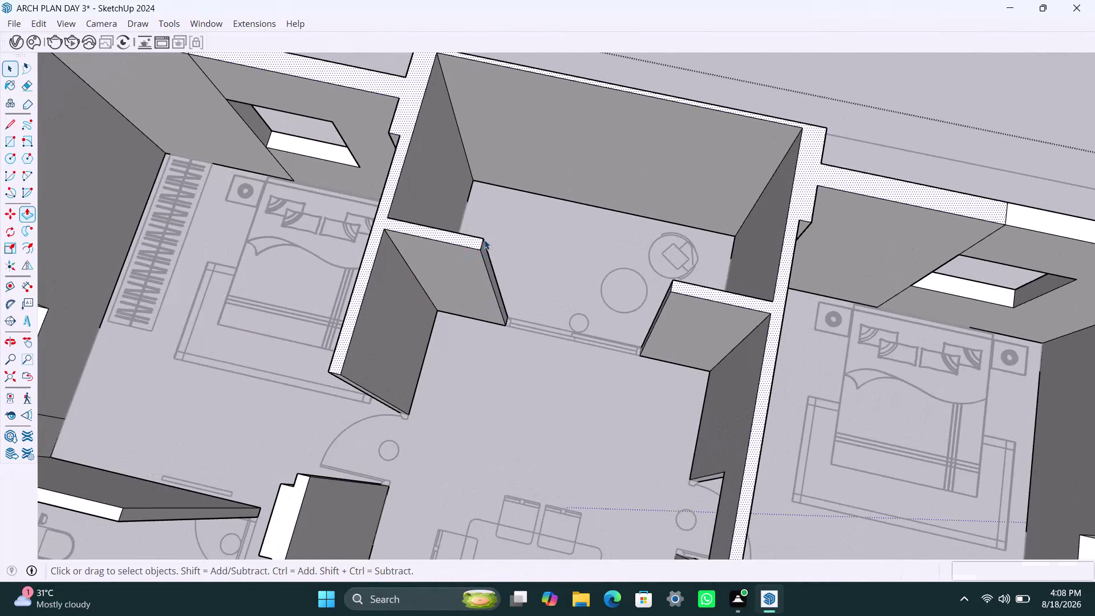
click(481, 245)
key(m)
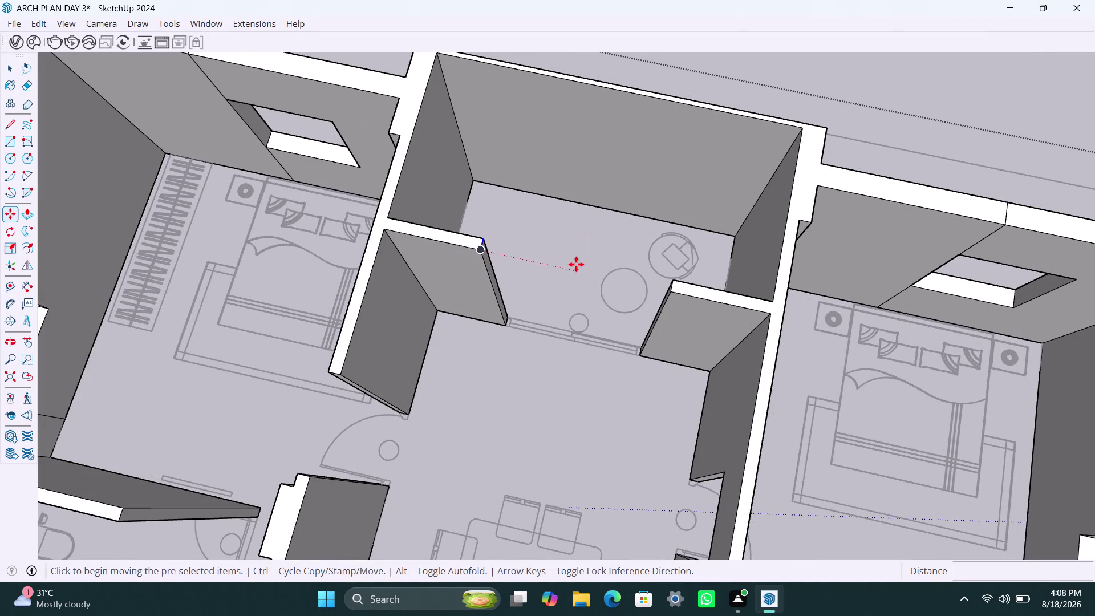
click(480, 251)
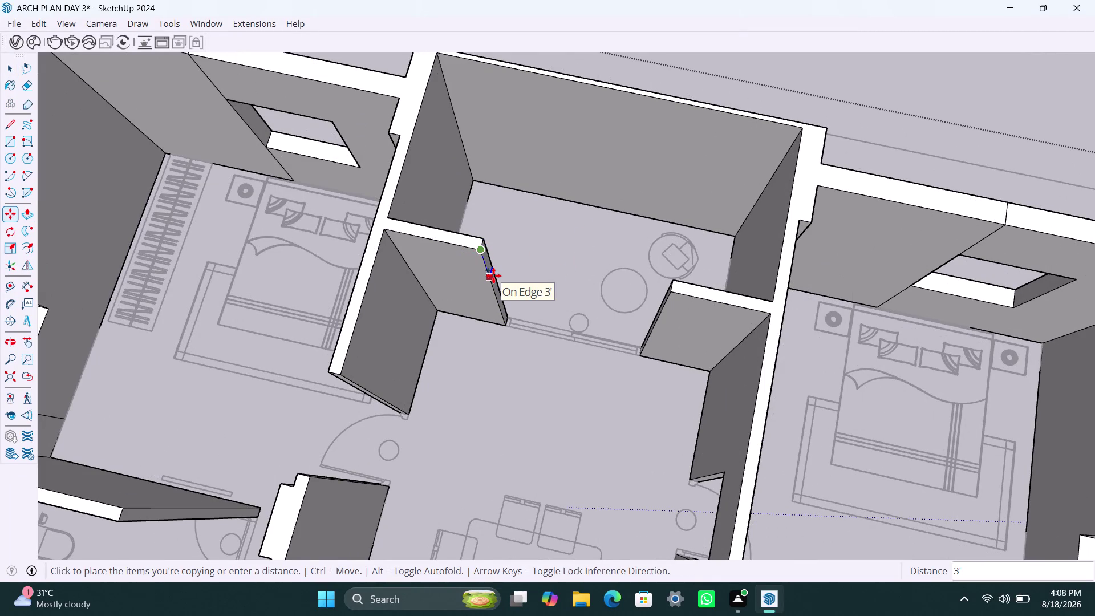
text(3')
key(Return)
Push/Pull the upper wall-end face about 5' 10 7/8" across the opening.
scroll(up, 3)
key(space)
click(482, 258)
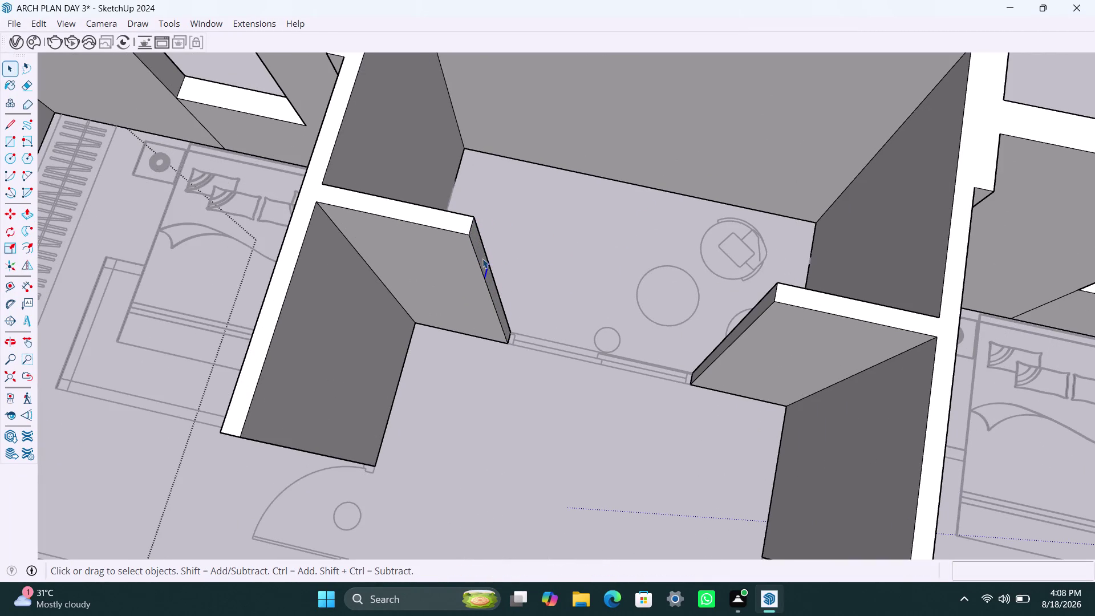
key(p)
click(480, 259)
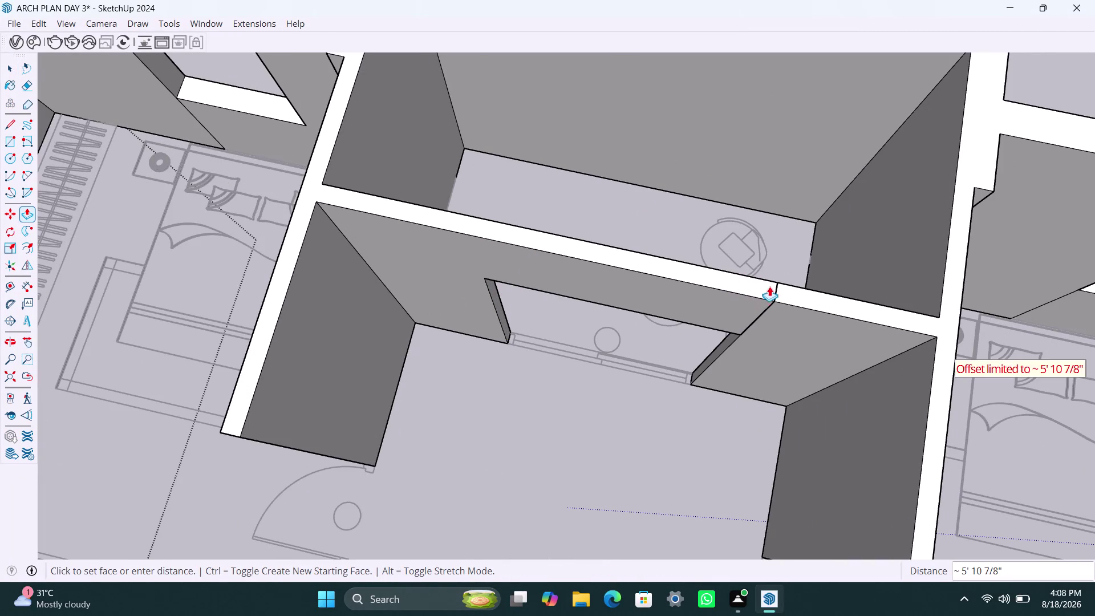
click(777, 296)
Zoom out to check the header, then orbit to the wall end beside the dining-area doorway.
scroll(down, 3)
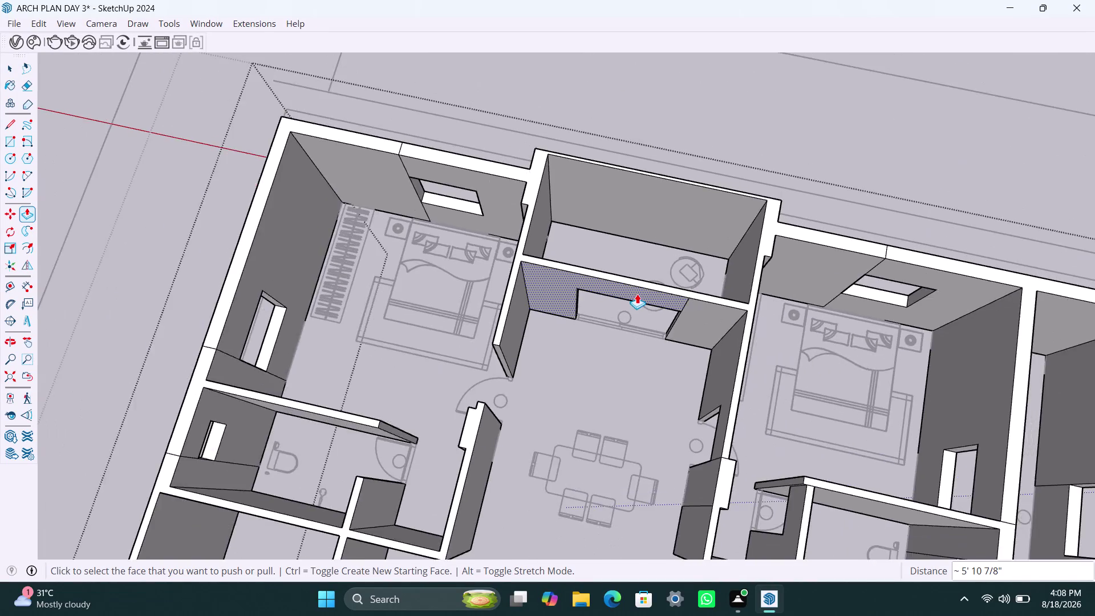
scroll(down, 3)
scroll(down, 3)
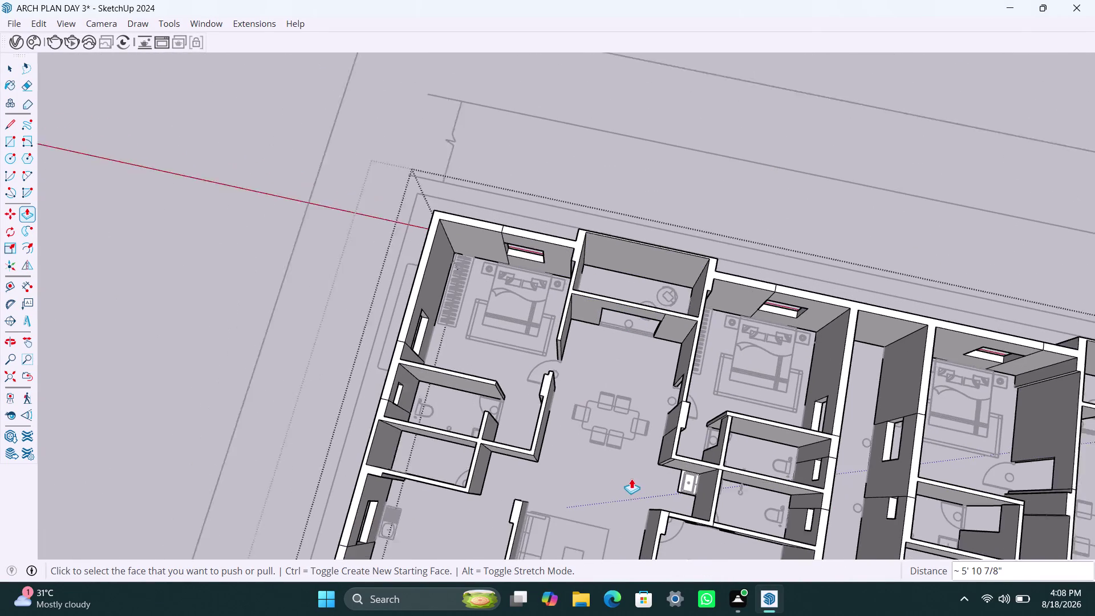
scroll(down, 3)
middle_drag(651, 477, 483, 455)
scroll(up, 3)
middle_drag(486, 438, 408, 429)
scroll(up, 3)
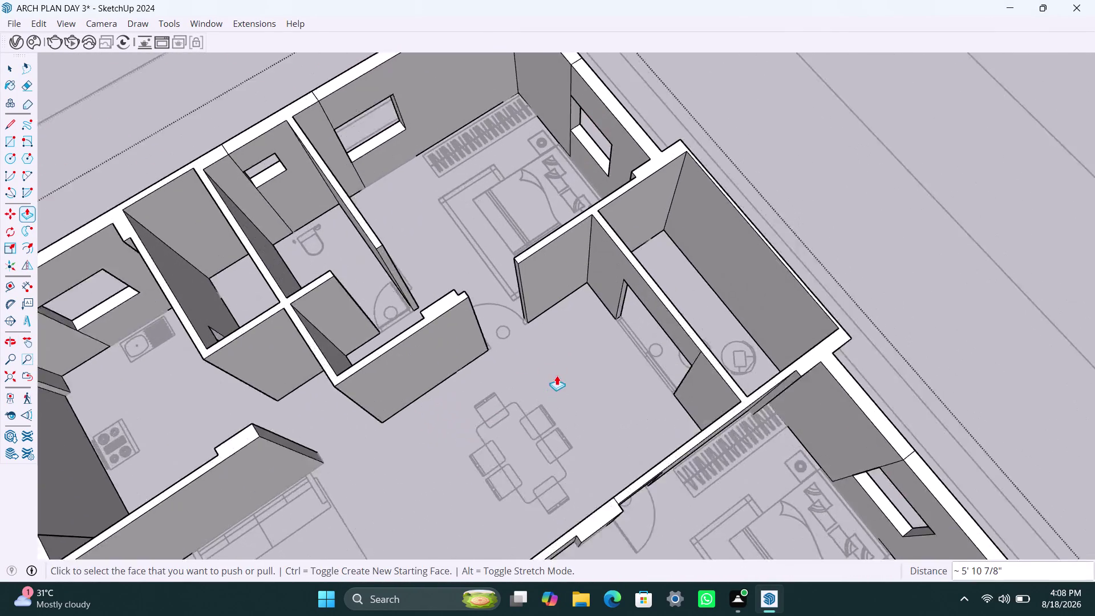
middle_drag(558, 378, 468, 389)
scroll(down, 3)
middle_drag(490, 339, 615, 331)
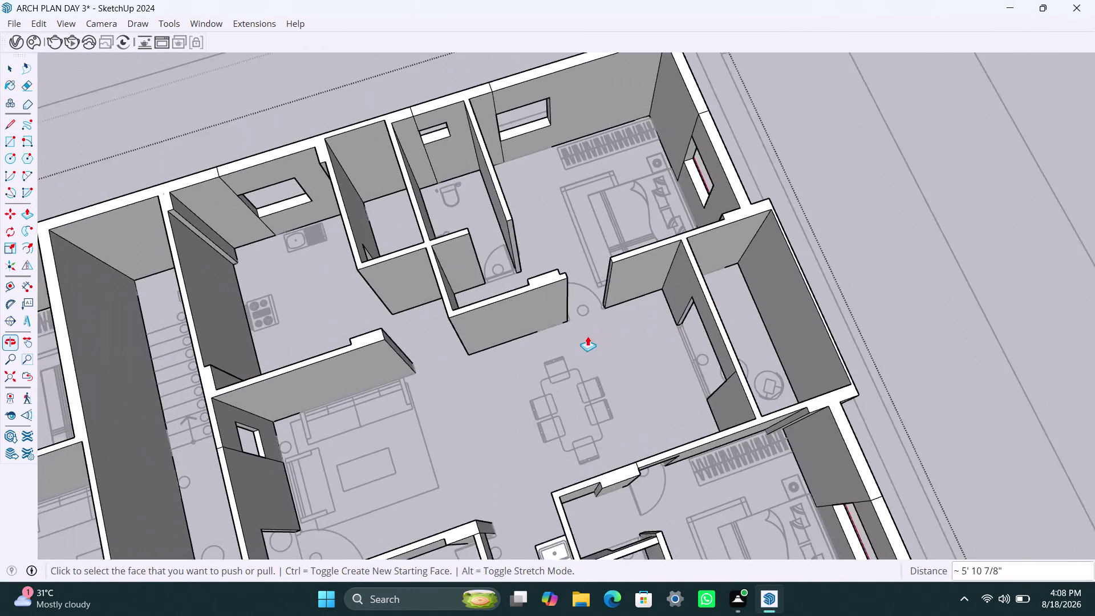
scroll(up, 3)
middle_drag(609, 331, 515, 340)
scroll(up, 3)
middle_drag(555, 305, 636, 306)
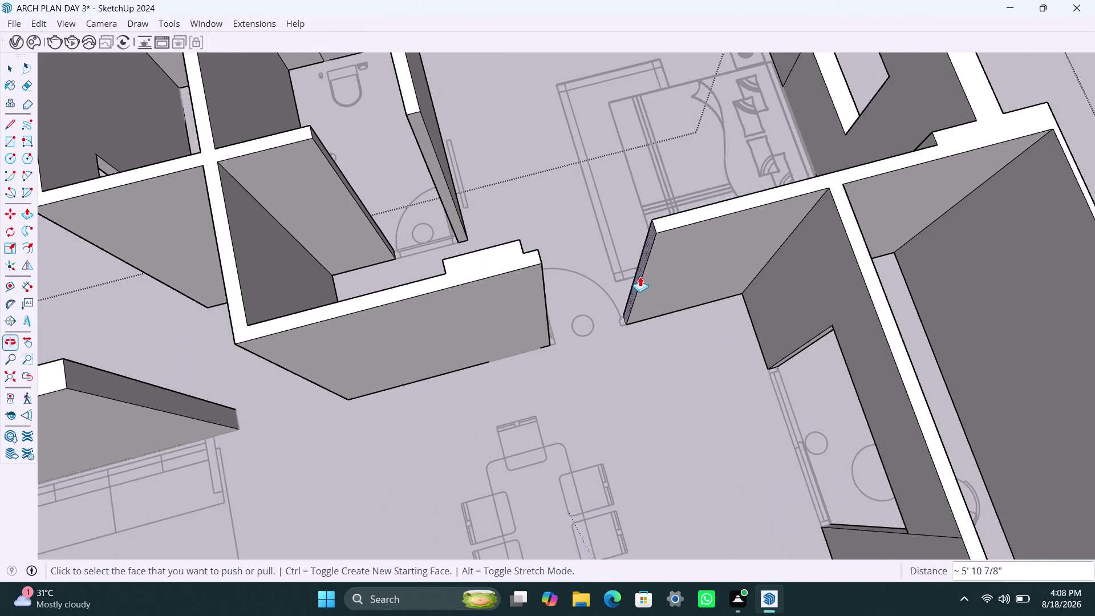
scroll(up, 3)
middle_drag(629, 275, 661, 286)
scroll(up, 3)
Copy the wall end's top edge 3' down, then undo the misplaced copy.
key(space)
click(707, 271)
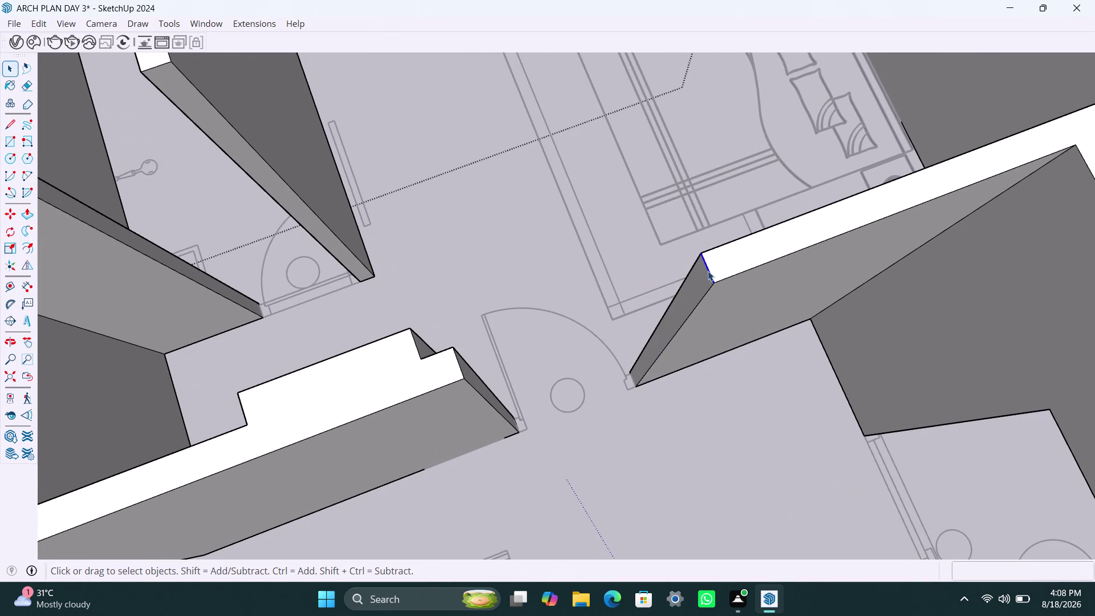
key(m)
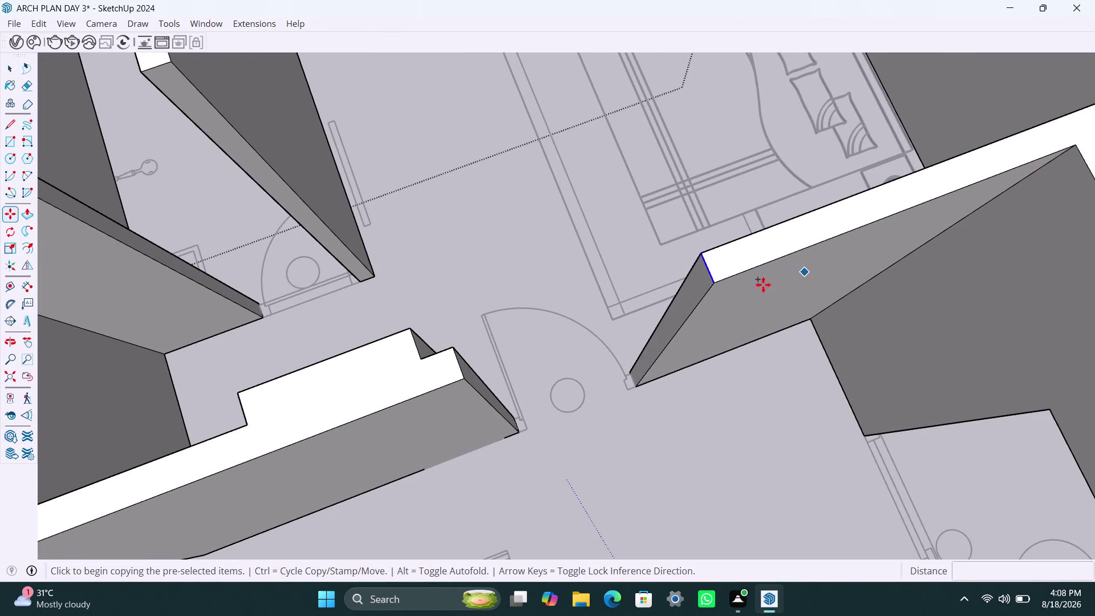
click(714, 285)
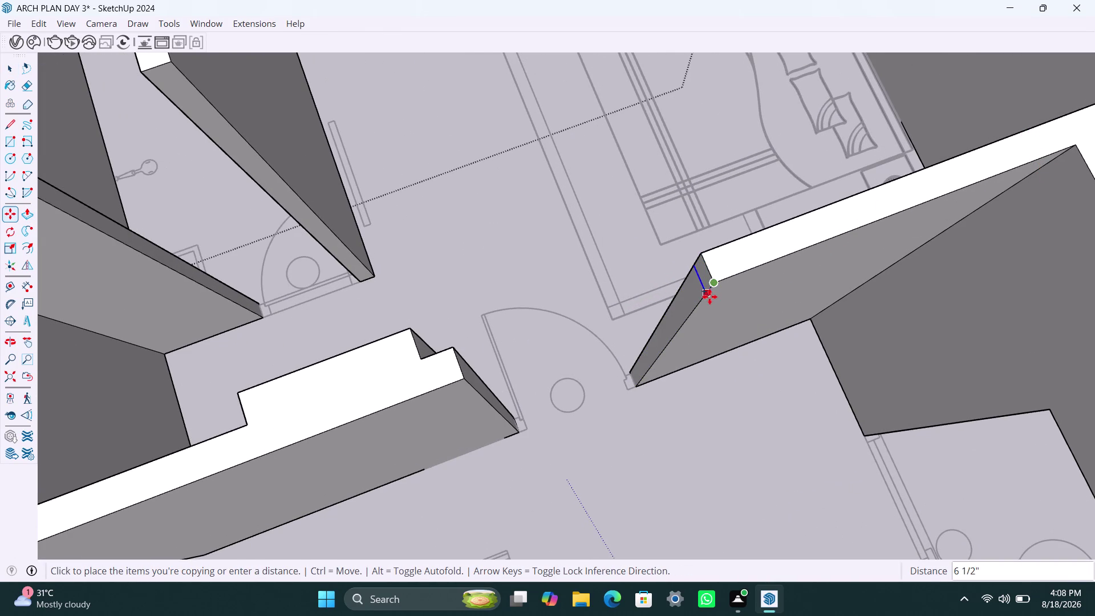
text(3')
key(Return)
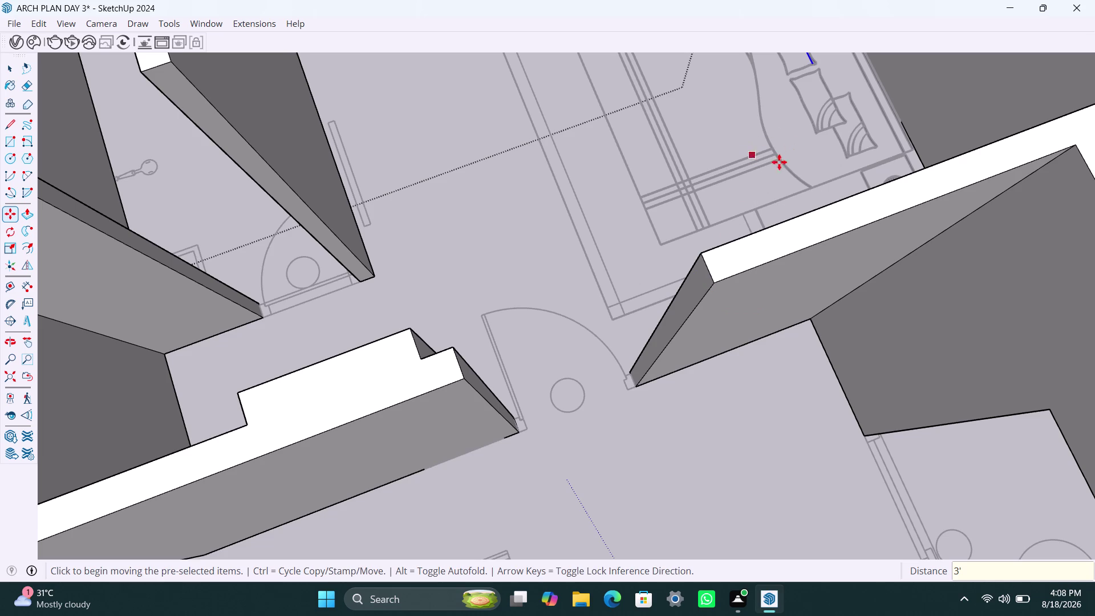
key(ctrl+z)
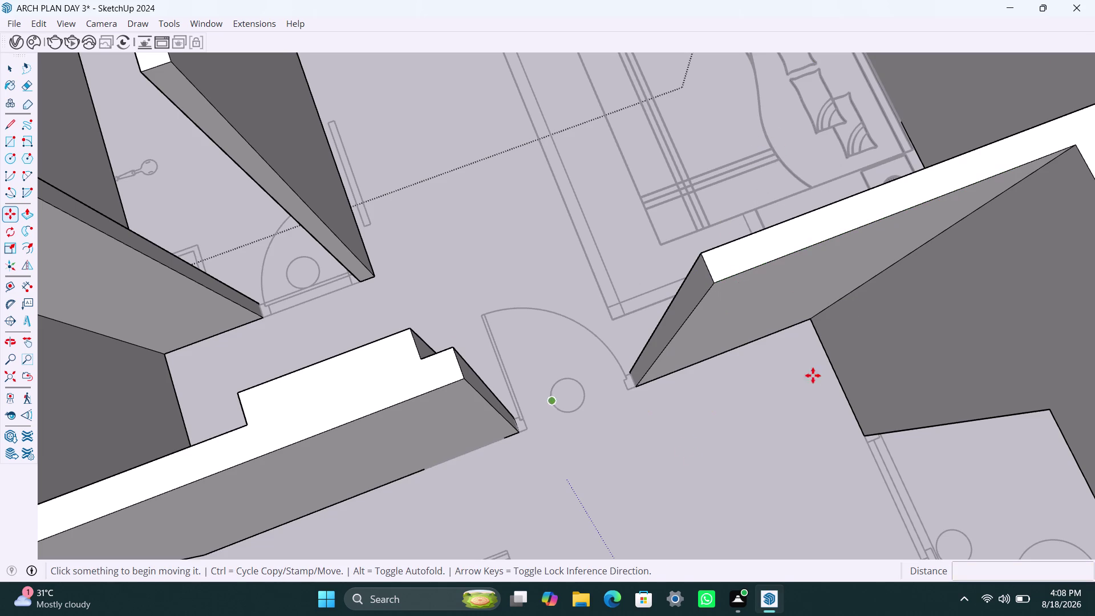
Recopy the wall end's top edge 3' down from its top corner.
key(space)
click(710, 271)
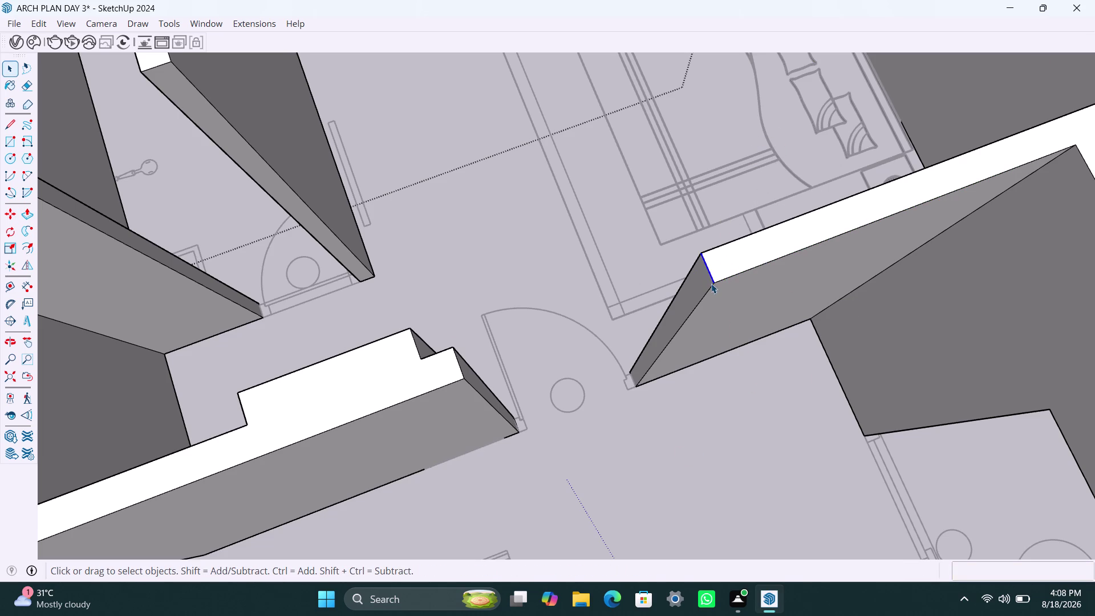
key(m)
click(712, 286)
text(3)
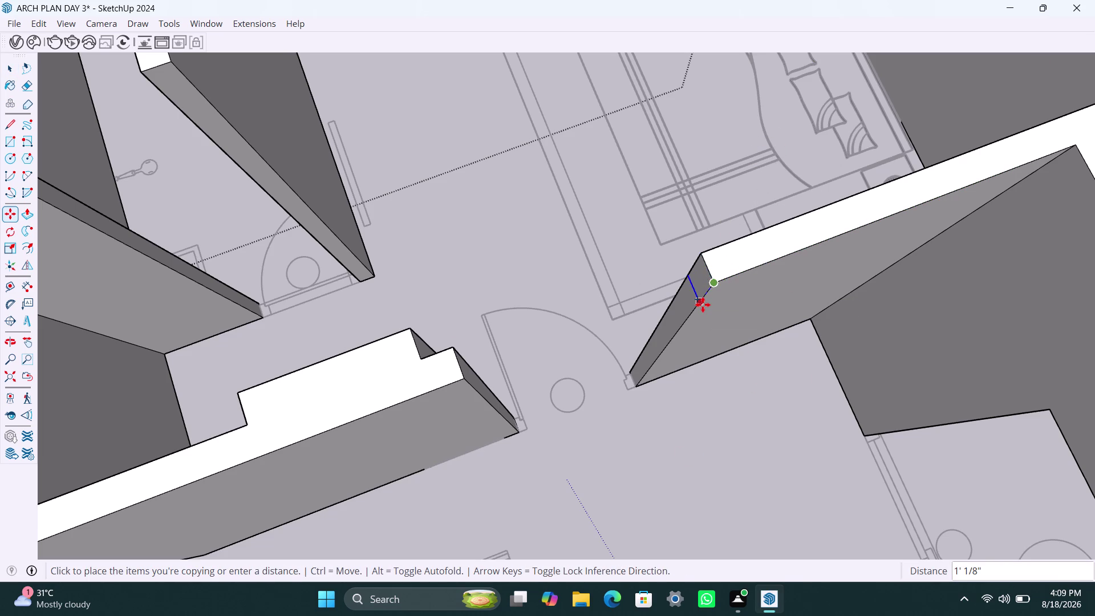
text(')
key(Return)
Pull the upper wall-end face across to the opposite wall as a header.
key(space)
click(697, 298)
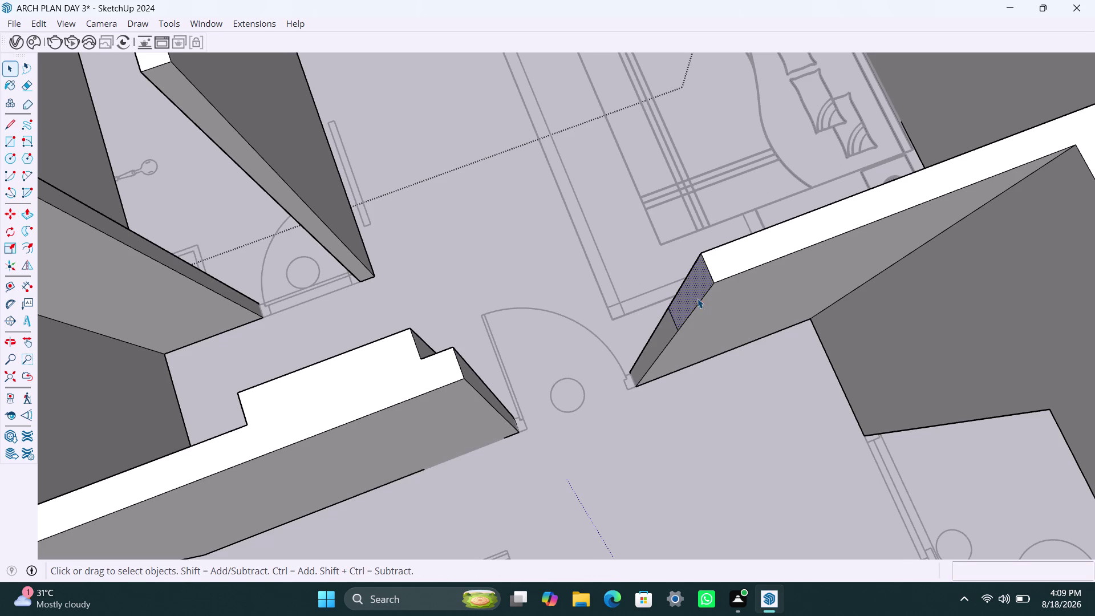
key(p)
click(697, 298)
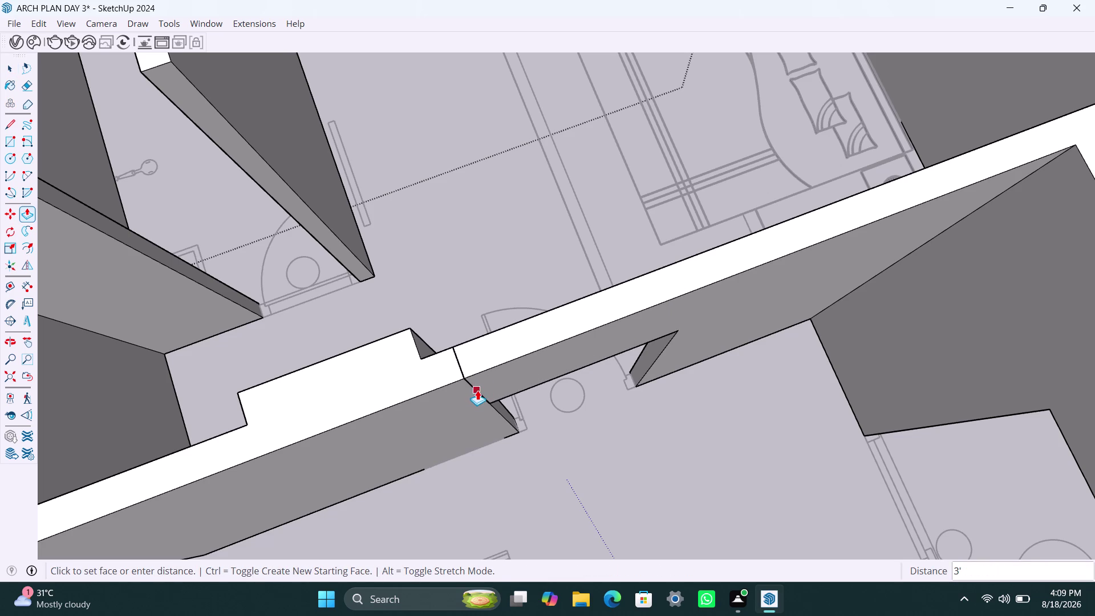
click(477, 390)
Tilt the view down onto the apartment to bring the bathroom walls into view.
scroll(down, 3)
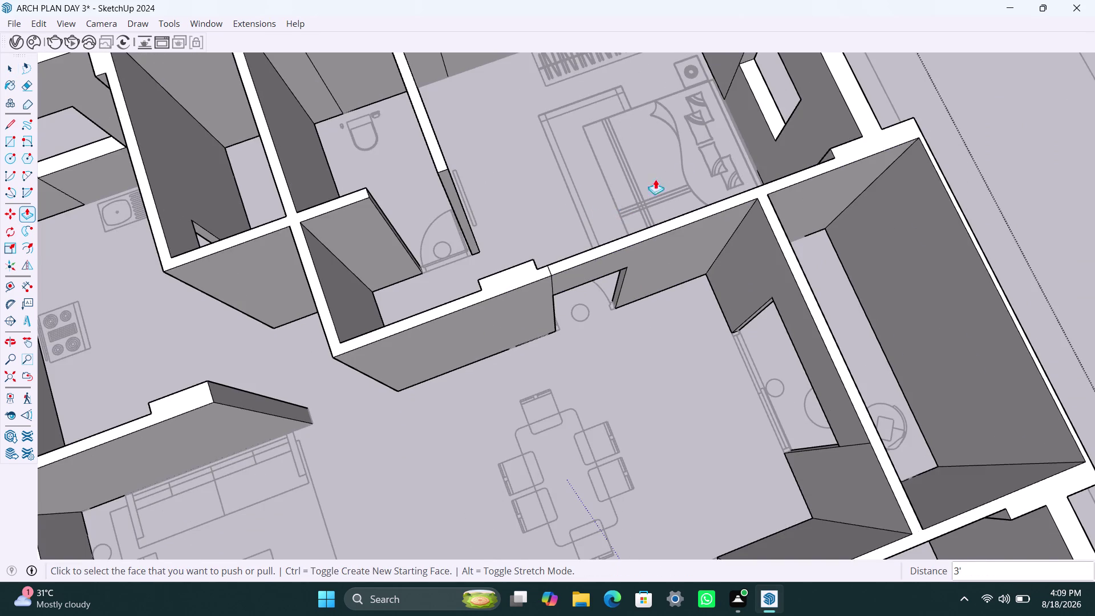
scroll(down, 3)
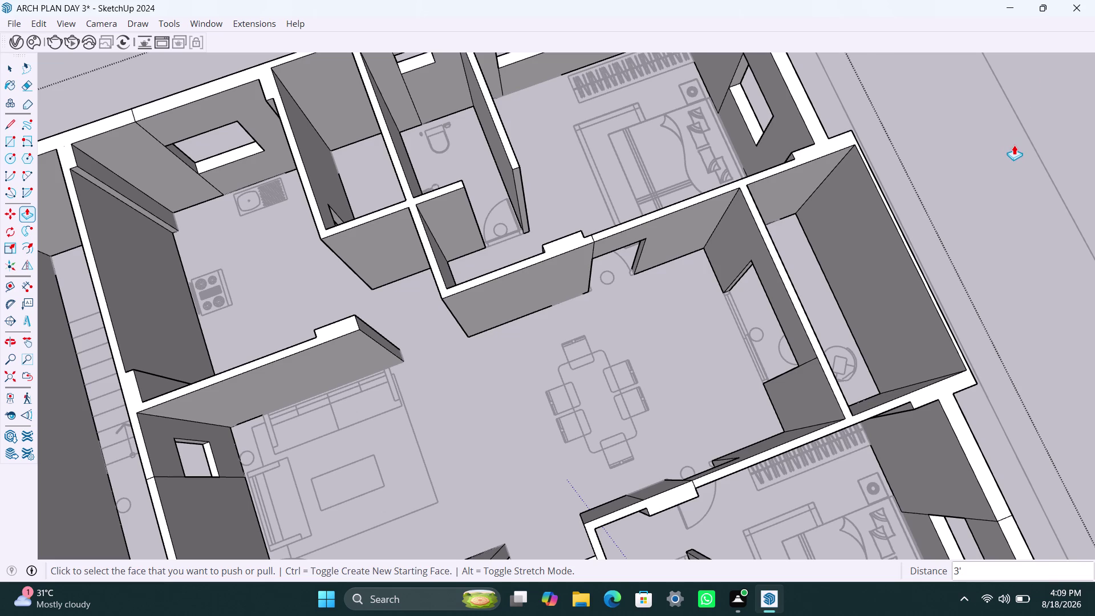
scroll(up, 3)
scroll(down, 3)
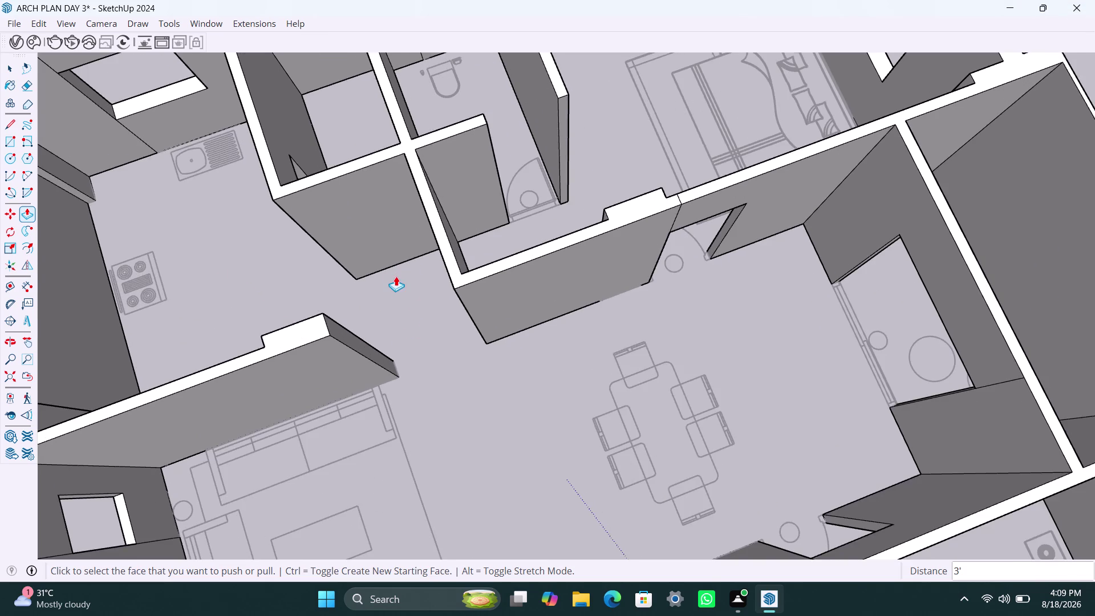
middle_drag(397, 280, 286, 292)
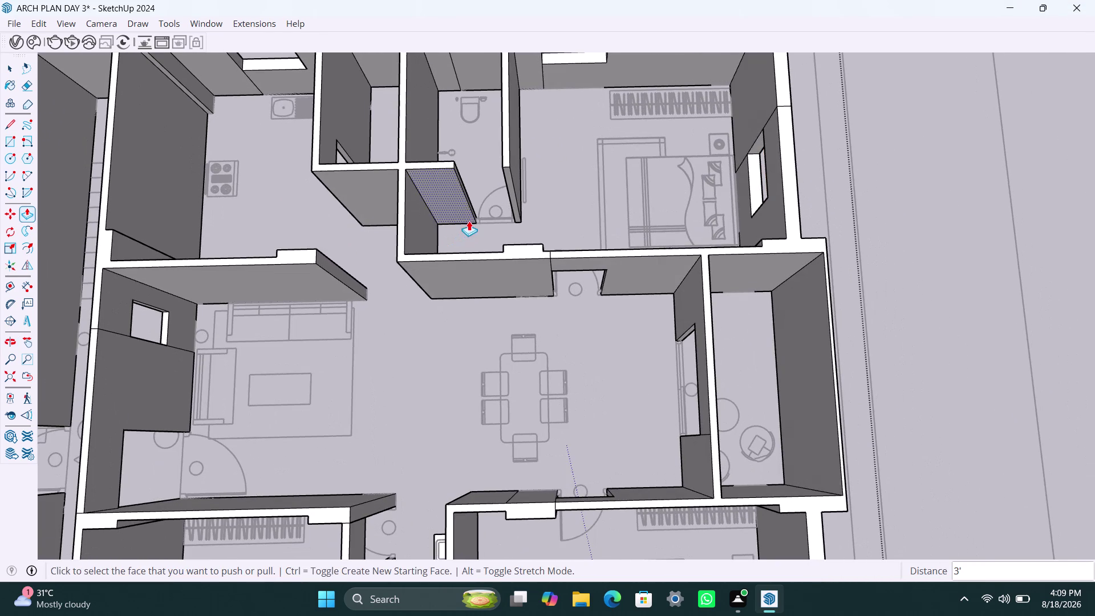
middle_drag(469, 220, 442, 329)
scroll(up, 3)
middle_drag(429, 307, 390, 315)
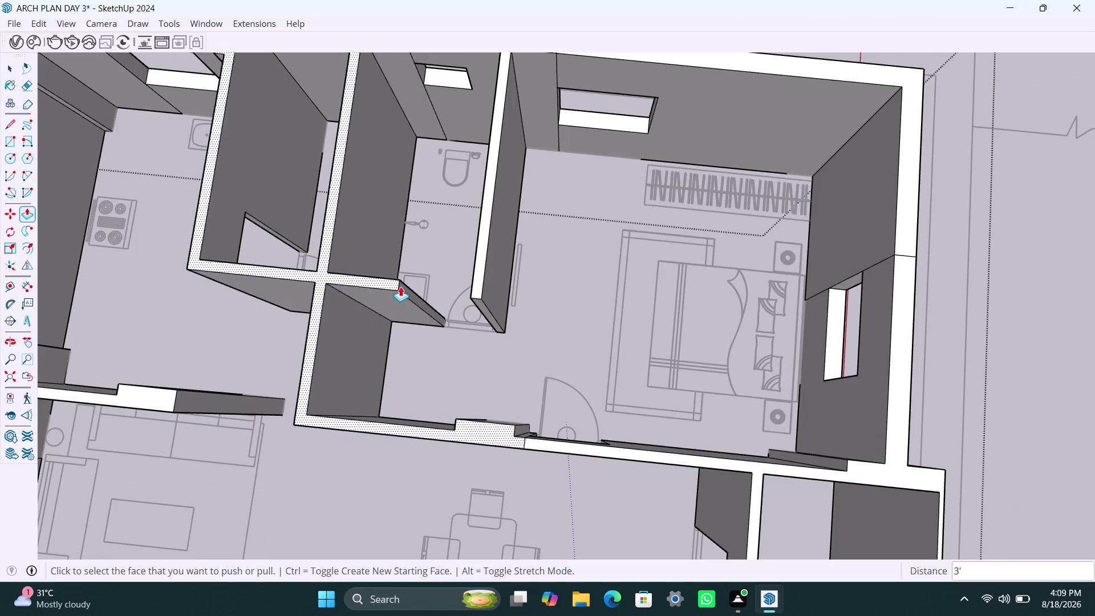
Copy the bathroom wall stub's end edge 3' with Move.
key(space)
scroll(up, 3)
click(394, 292)
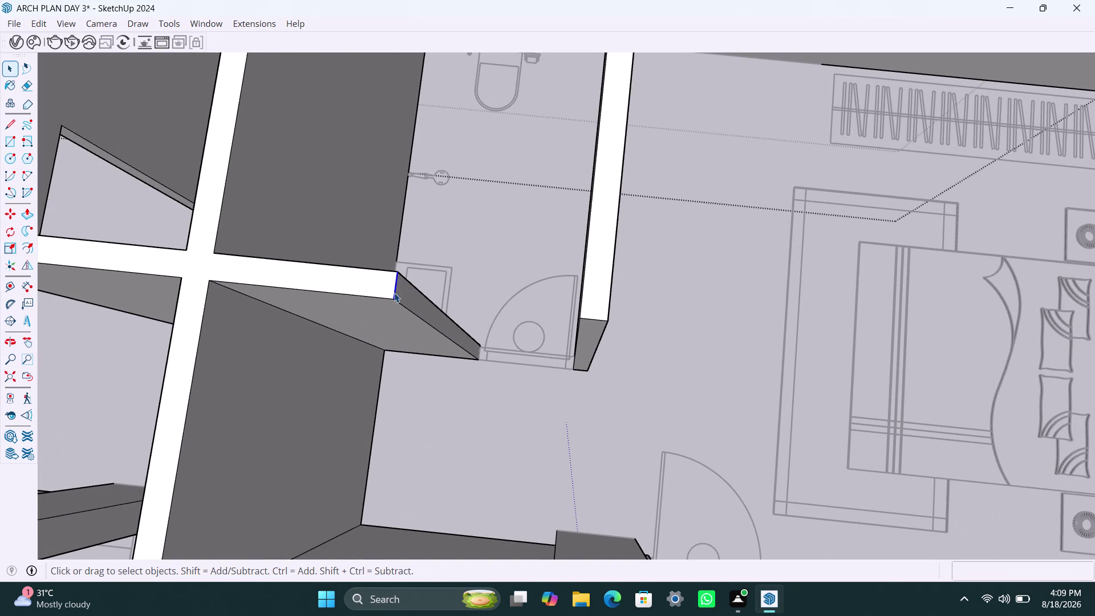
key(space)
key(m)
click(395, 306)
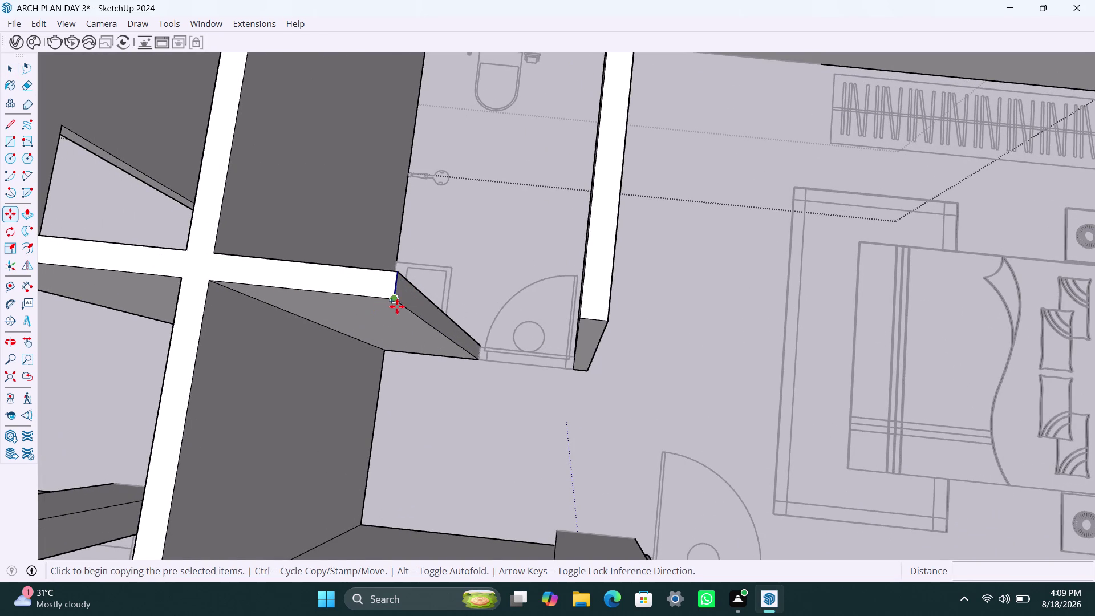
text(3')
key(Return)
Push/Pull the stub's end face 2' 6" to meet the neighbouring wall.
key(space)
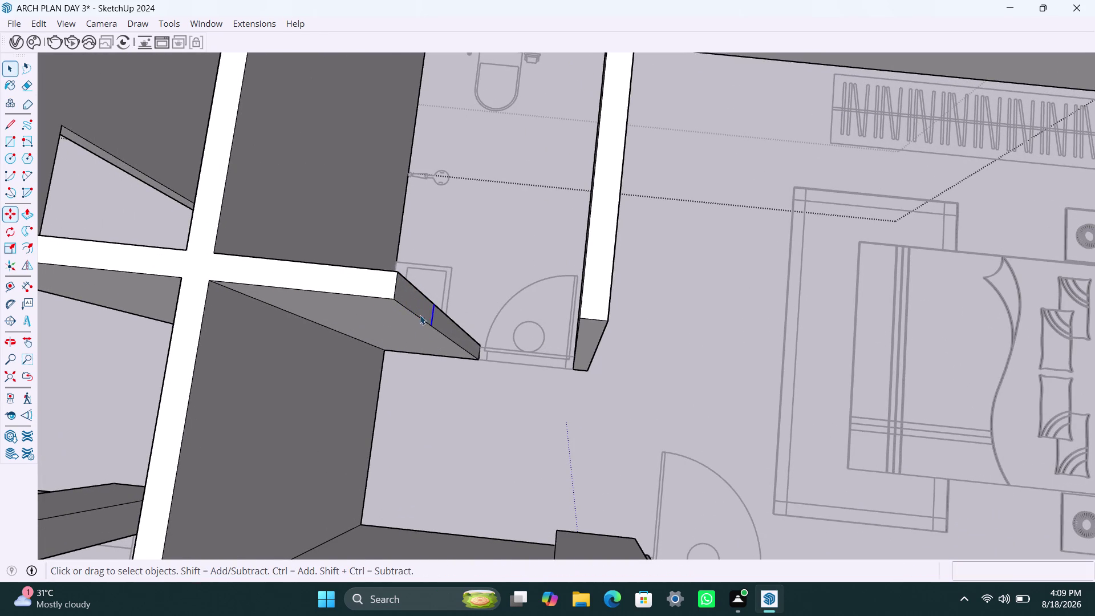
click(407, 302)
key(p)
click(407, 302)
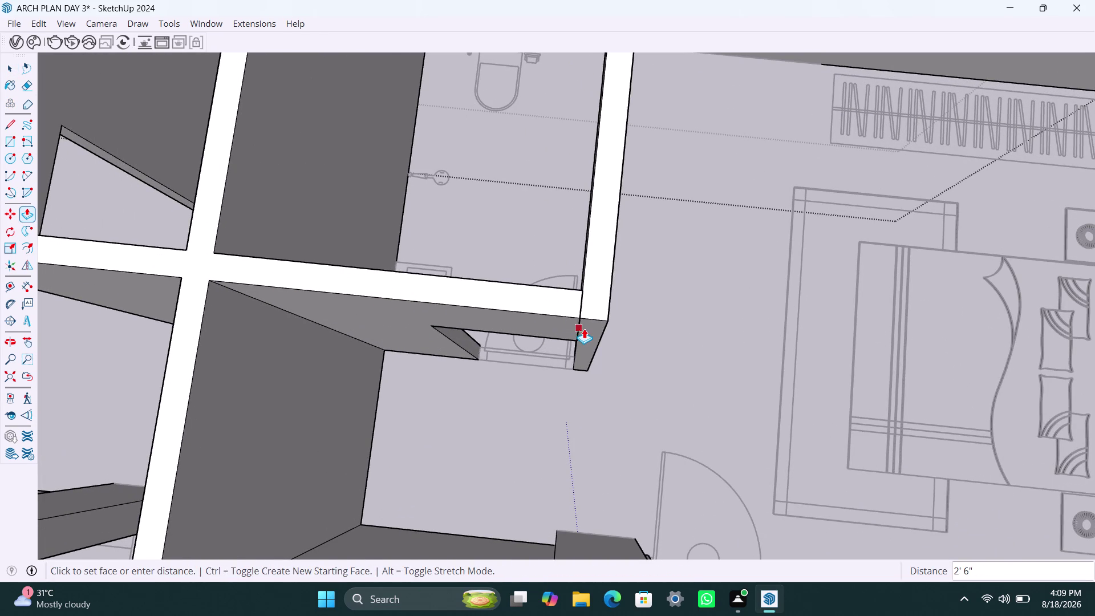
click(577, 330)
Orbit out over the apartment block to view the whole building exterior.
scroll(down, 3)
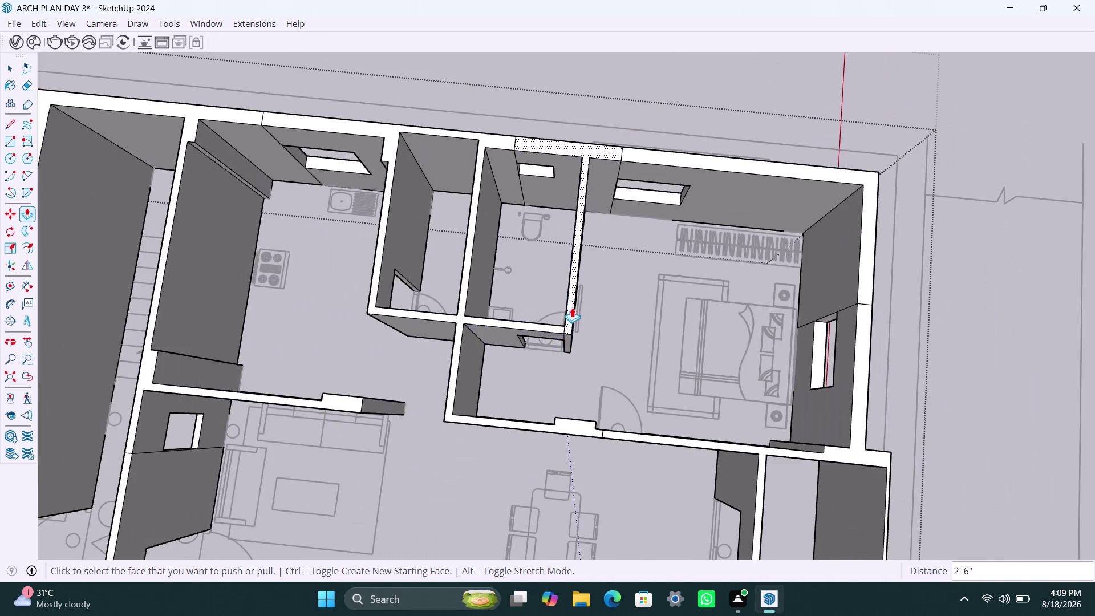
scroll(down, 3)
middle_drag(571, 366, 568, 327)
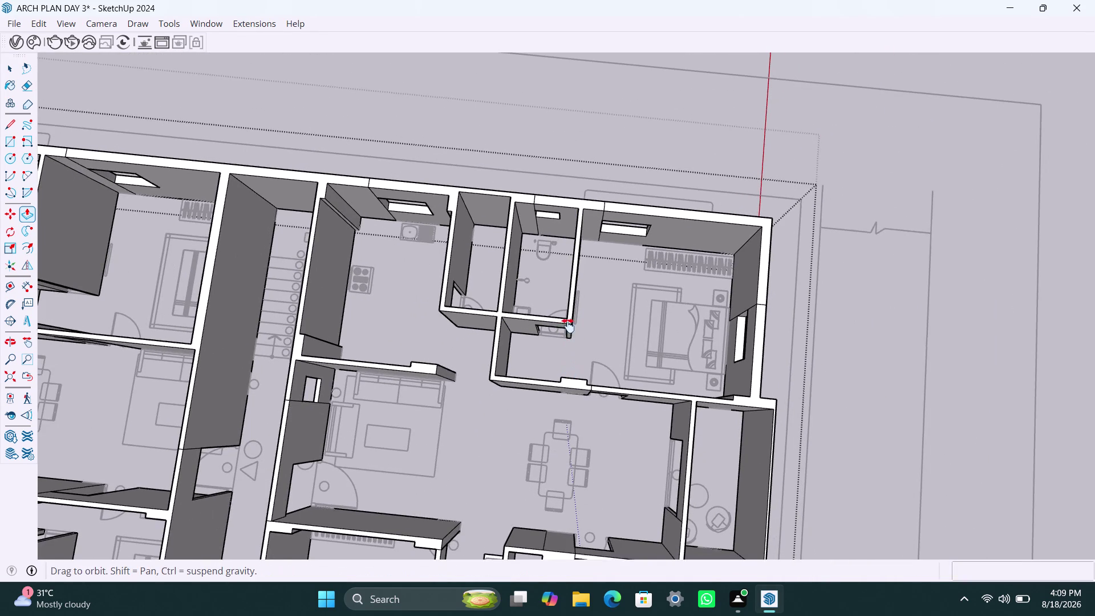
middle_drag(568, 328, 570, 273)
middle_drag(566, 404, 481, 306)
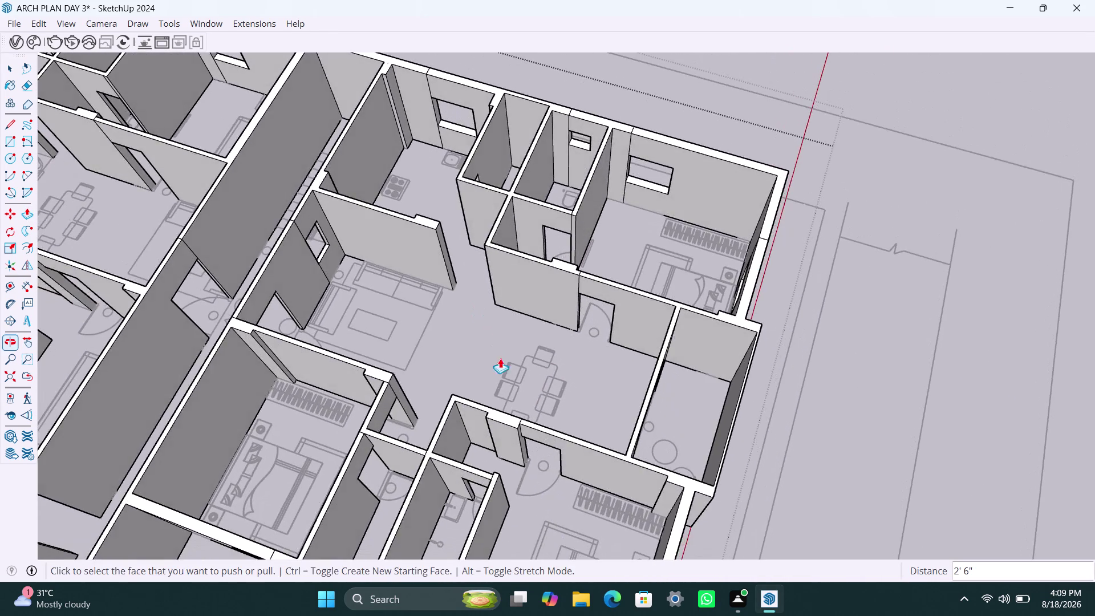
scroll(down, 3)
middle_drag(513, 407, 479, 280)
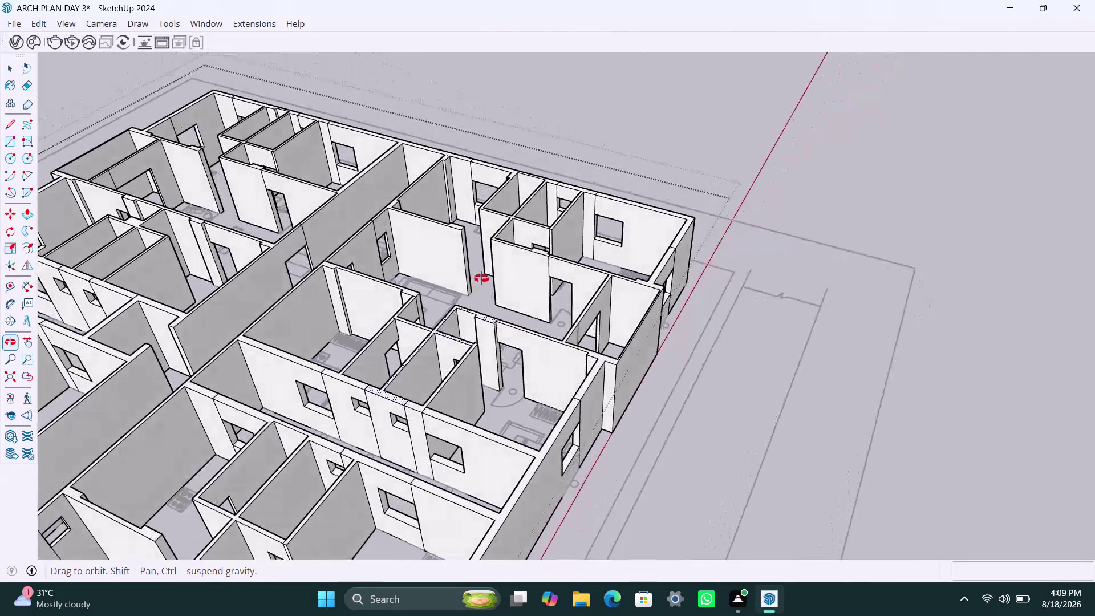
middle_drag(480, 279, 493, 272)
scroll(down, 3)
key(space)
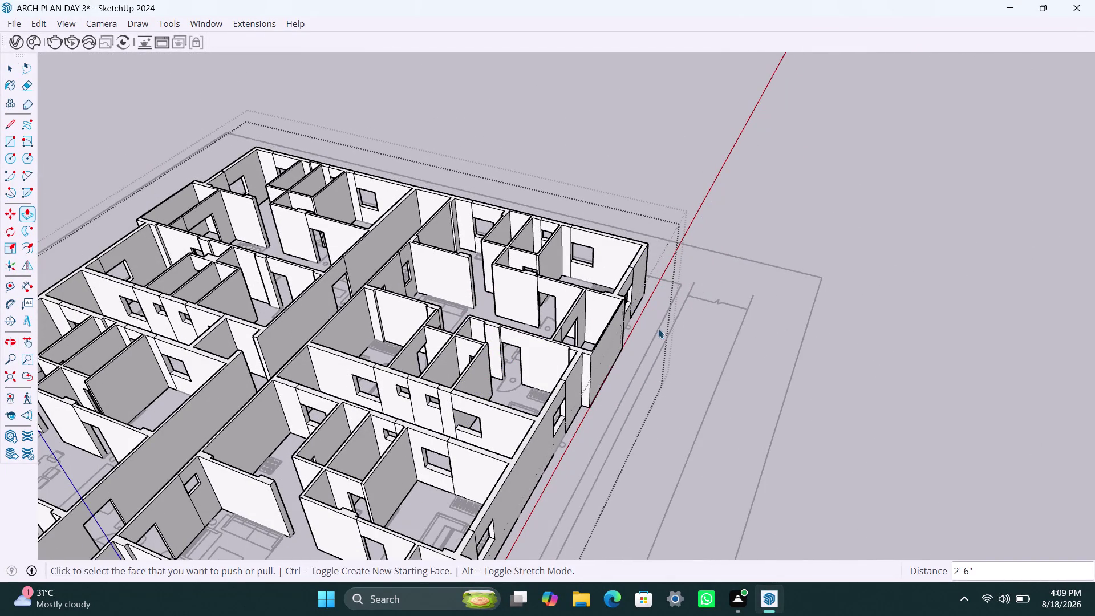
click(667, 332)
click(789, 244)
scroll(down, 3)
middle_drag(728, 321, 320, 351)
middle_drag(531, 303, 621, 341)
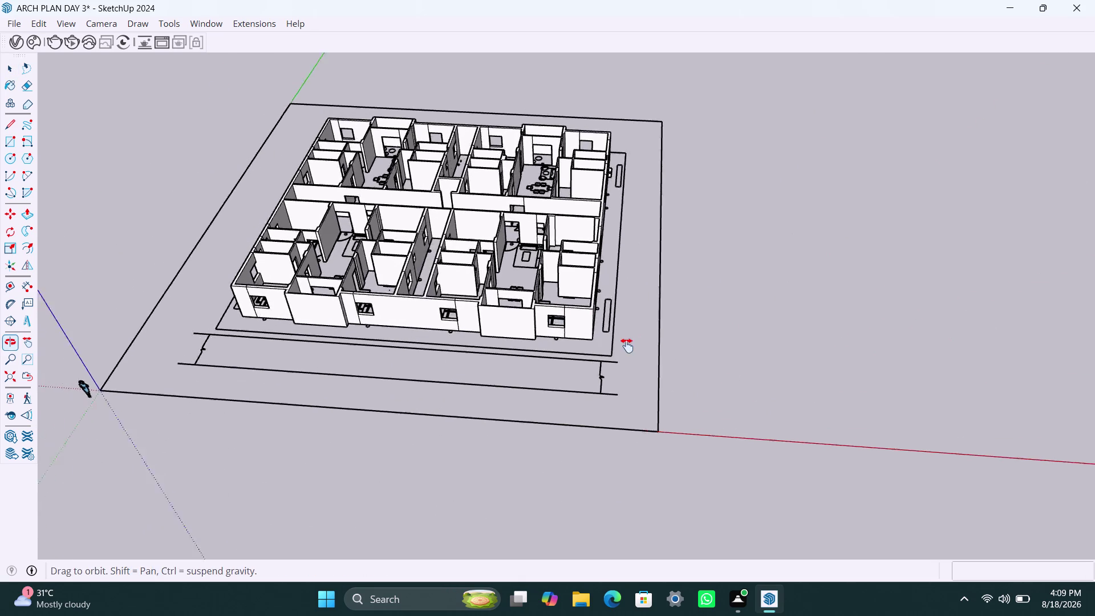
Select the entire building and run FixIt 101, removing 24 internal faces.
middle_drag(621, 342, 628, 351)
click(354, 325)
triple_click(361, 325)
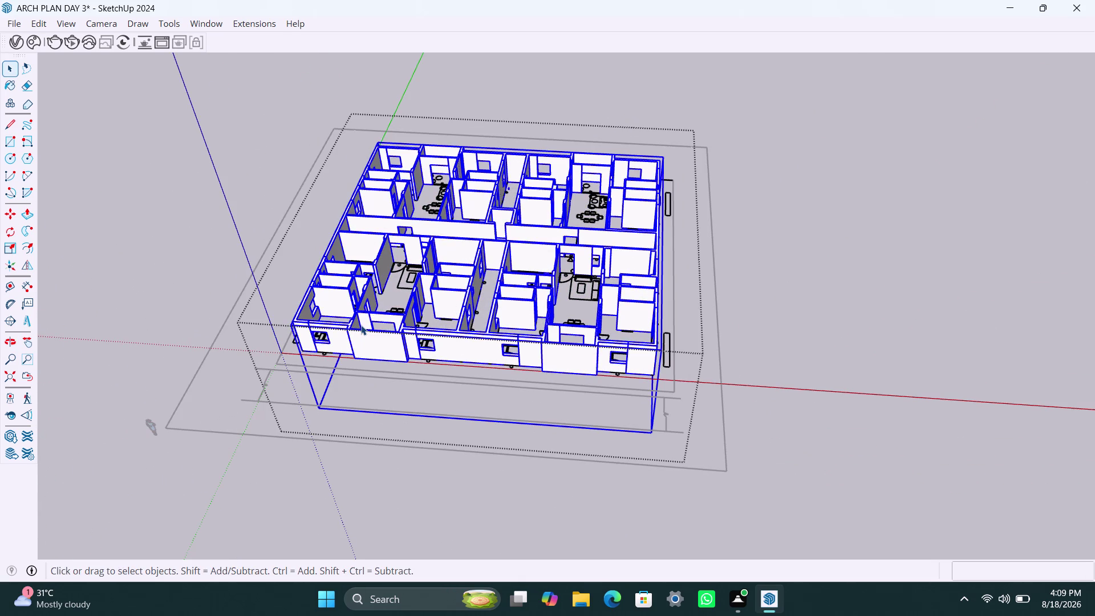
right_click(351, 301)
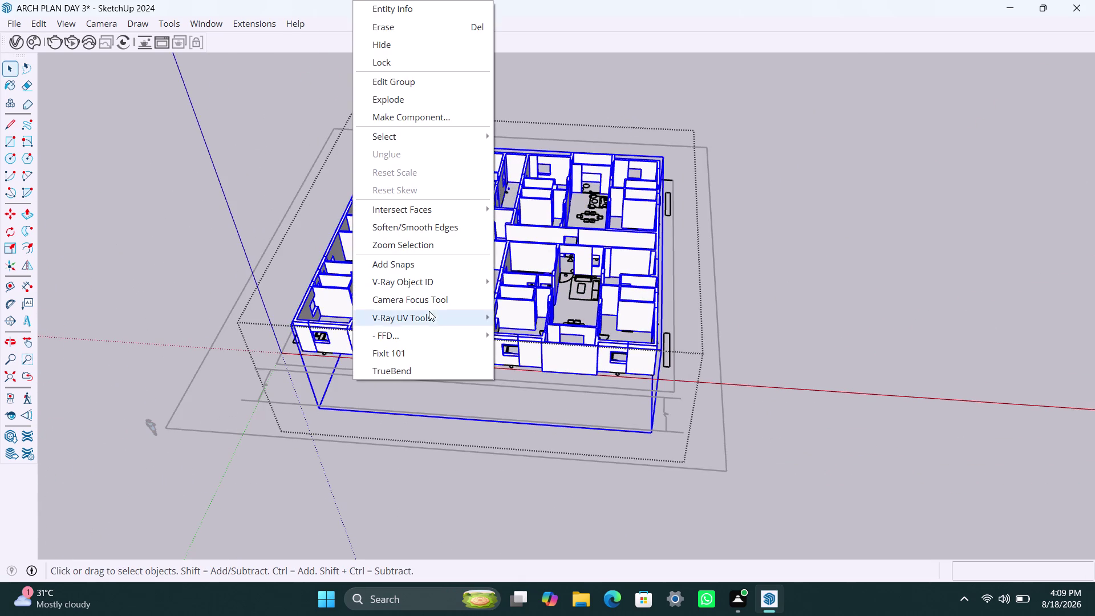
click(437, 348)
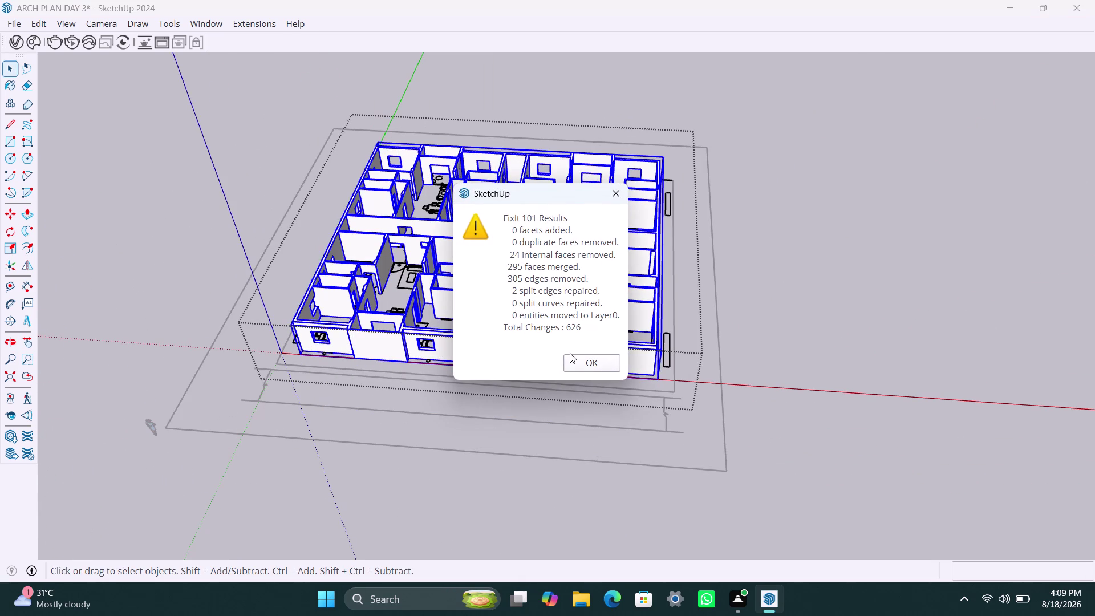
click(577, 353)
Run FixIt 101 on the building again, removing 15 more internal faces.
click(599, 369)
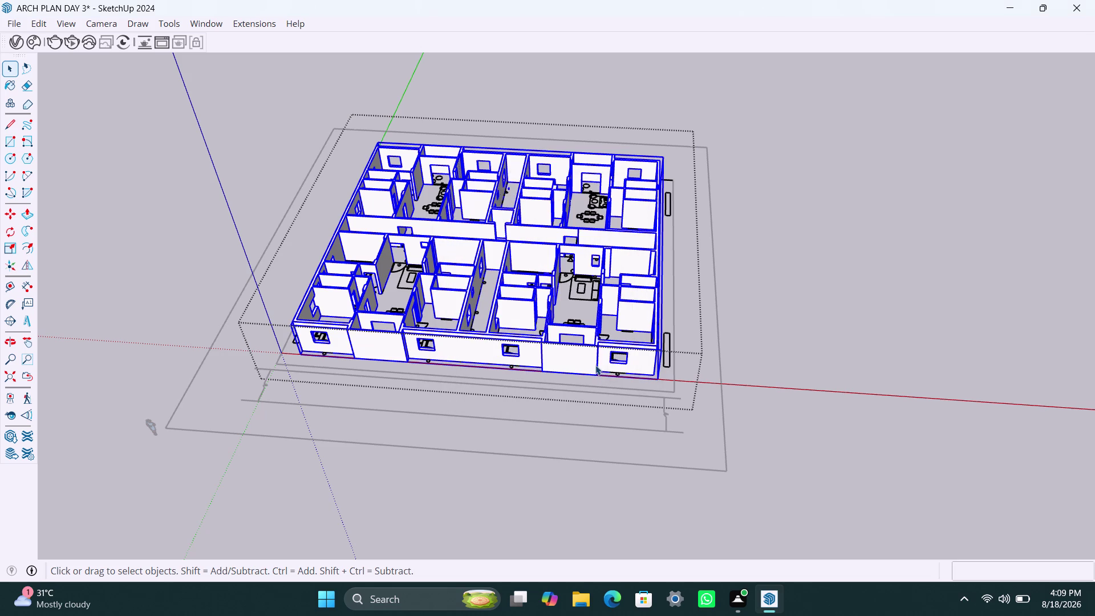
right_click(375, 343)
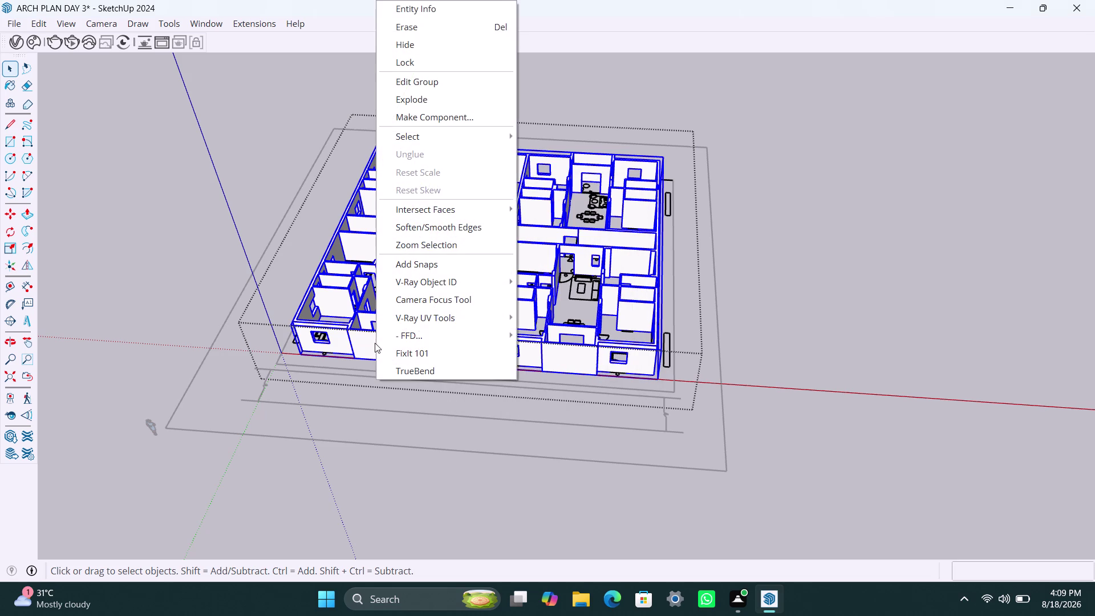
click(447, 350)
click(578, 359)
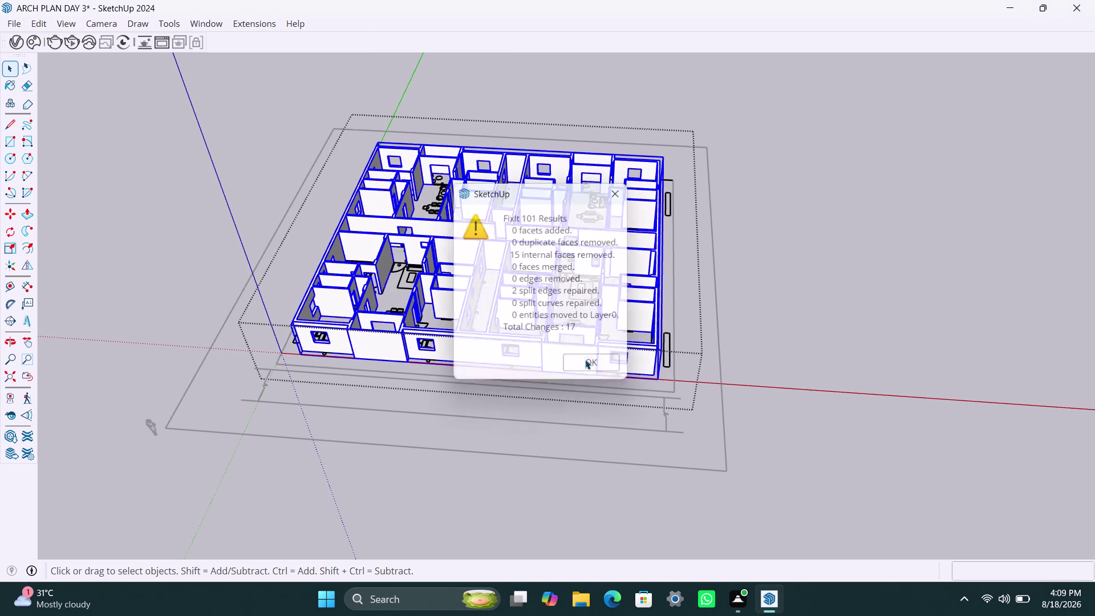
click(760, 296)
scroll(up, 3)
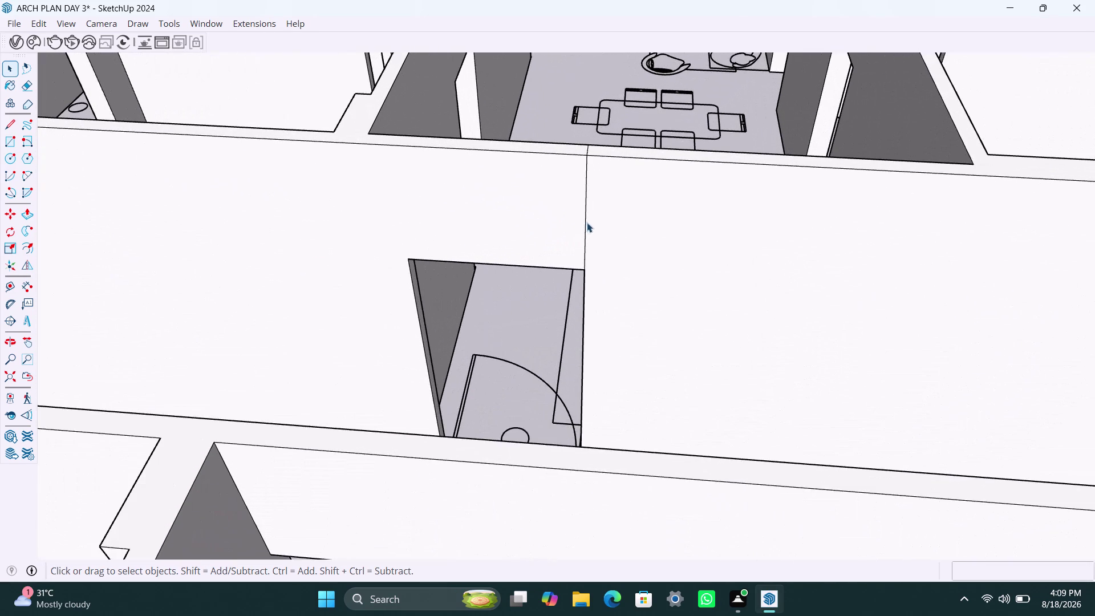
click(585, 223)
triple_click(586, 223)
click(586, 223)
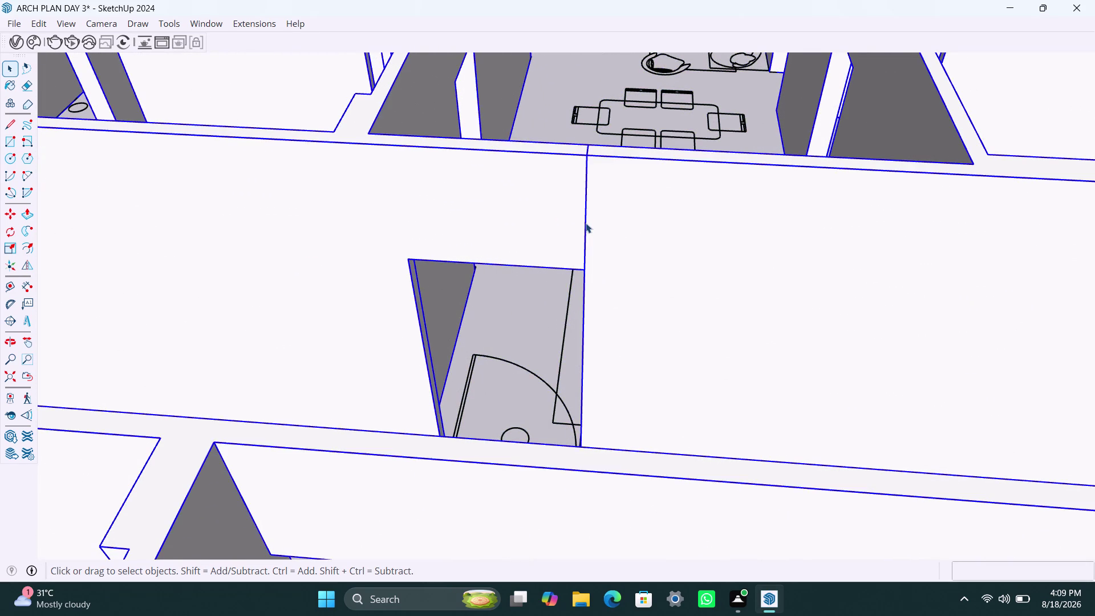
click(587, 223)
key(Delete)
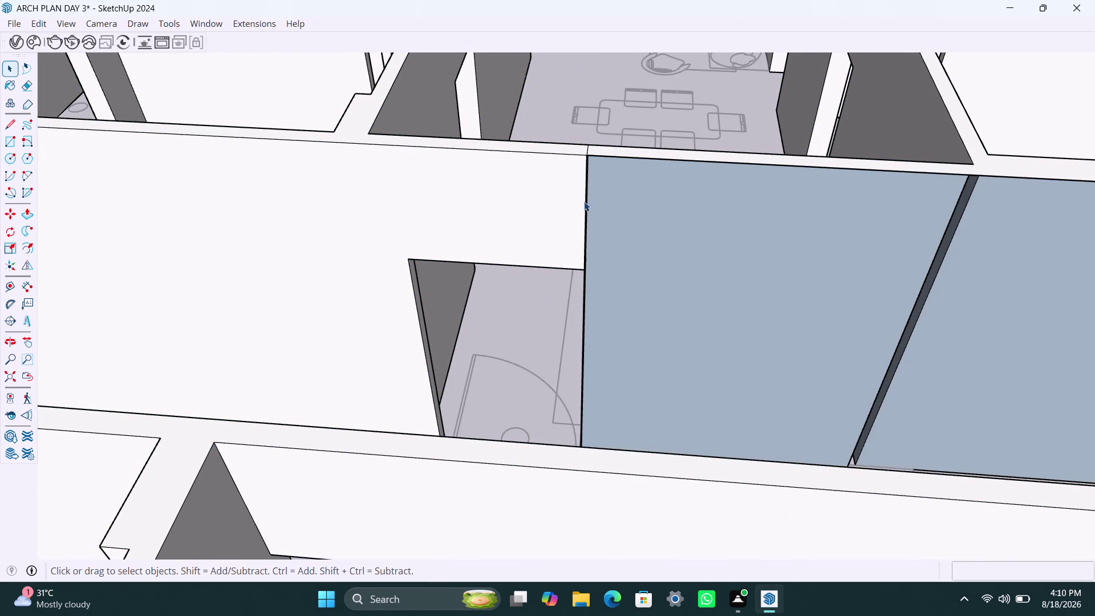
key(ctrl+z)
scroll(up, 3)
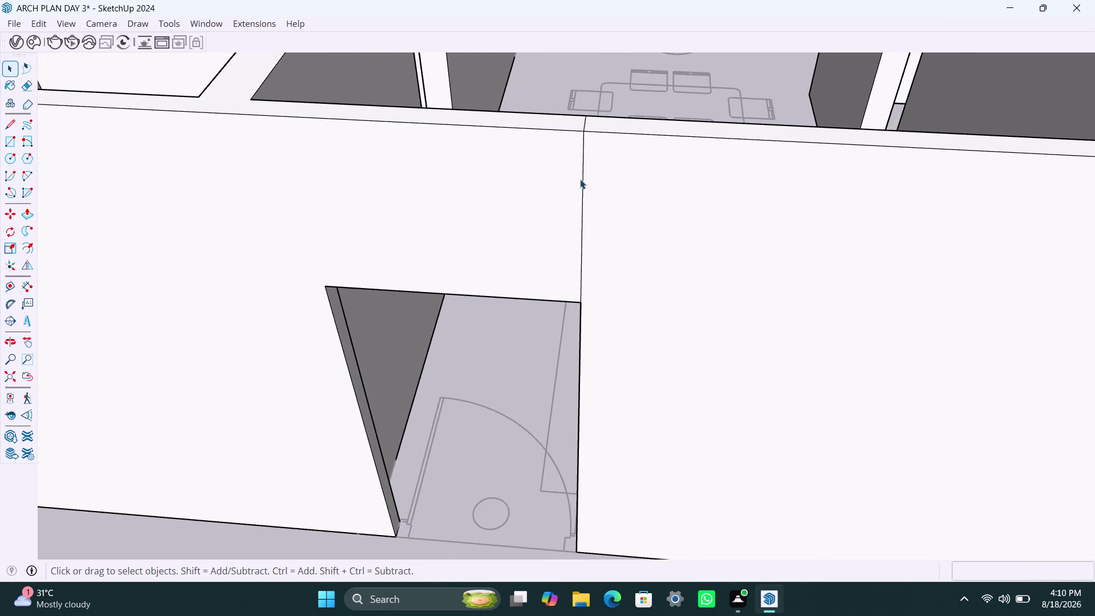
middle_drag(583, 180, 579, 337)
scroll(up, 3)
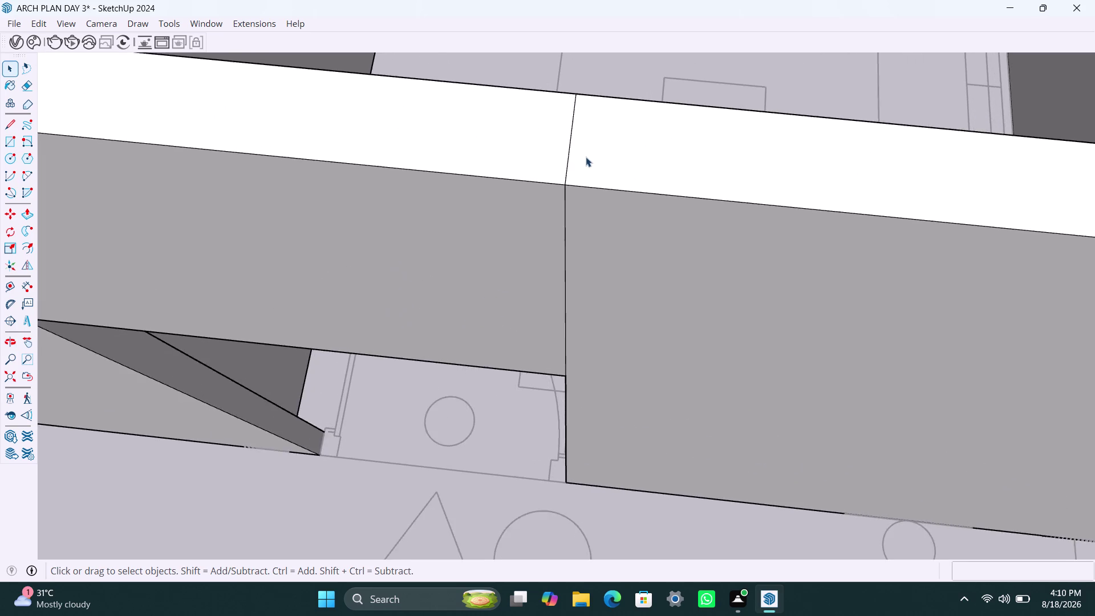
scroll(up, 3)
scroll(up, 3)
click(576, 225)
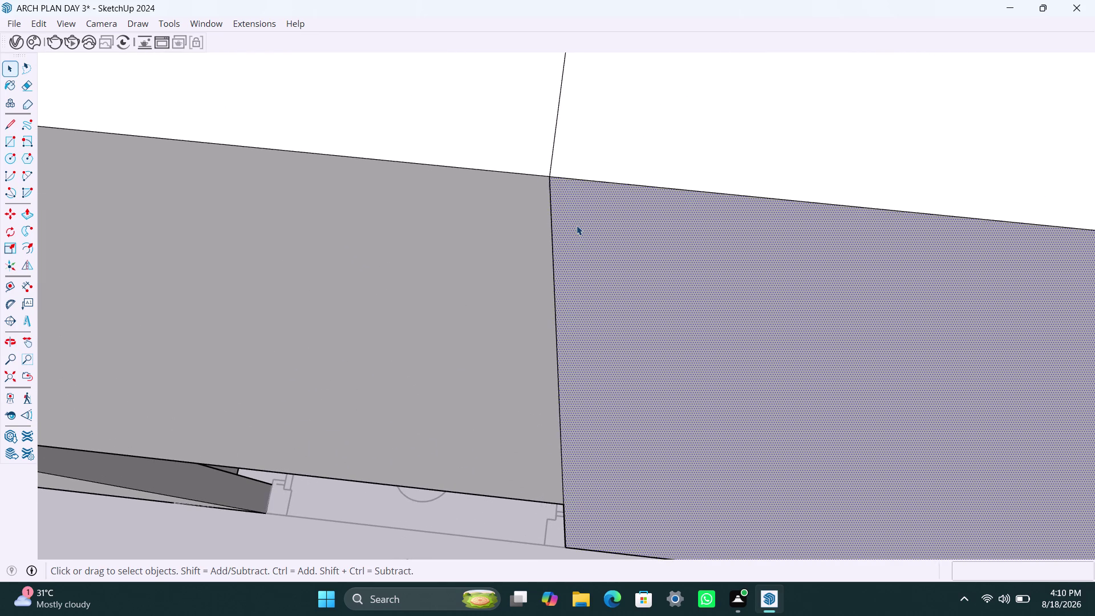
key(p)
click(577, 230)
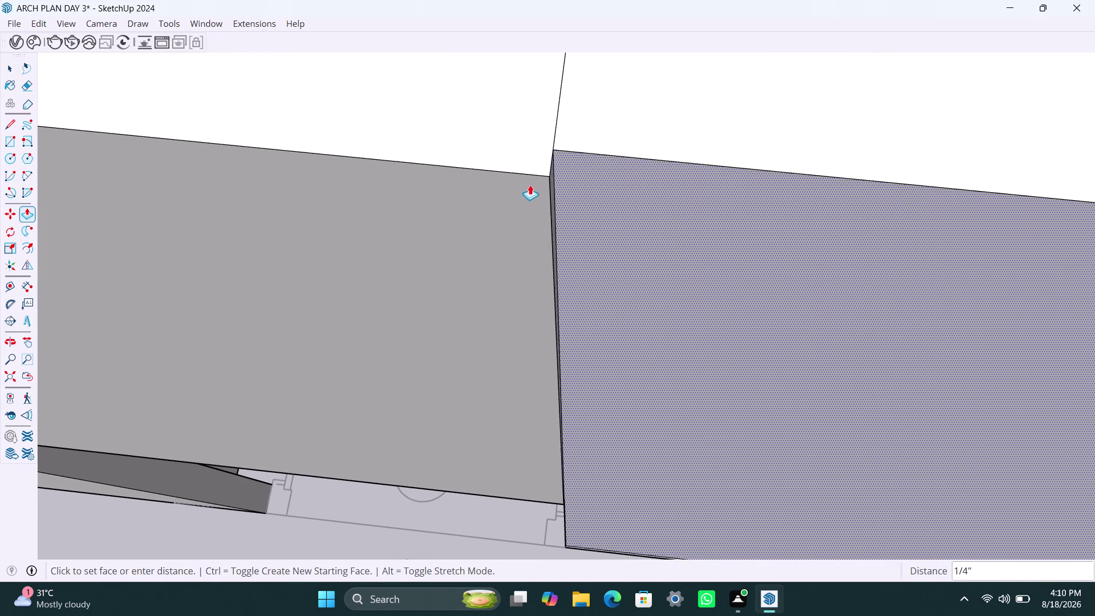
click(535, 177)
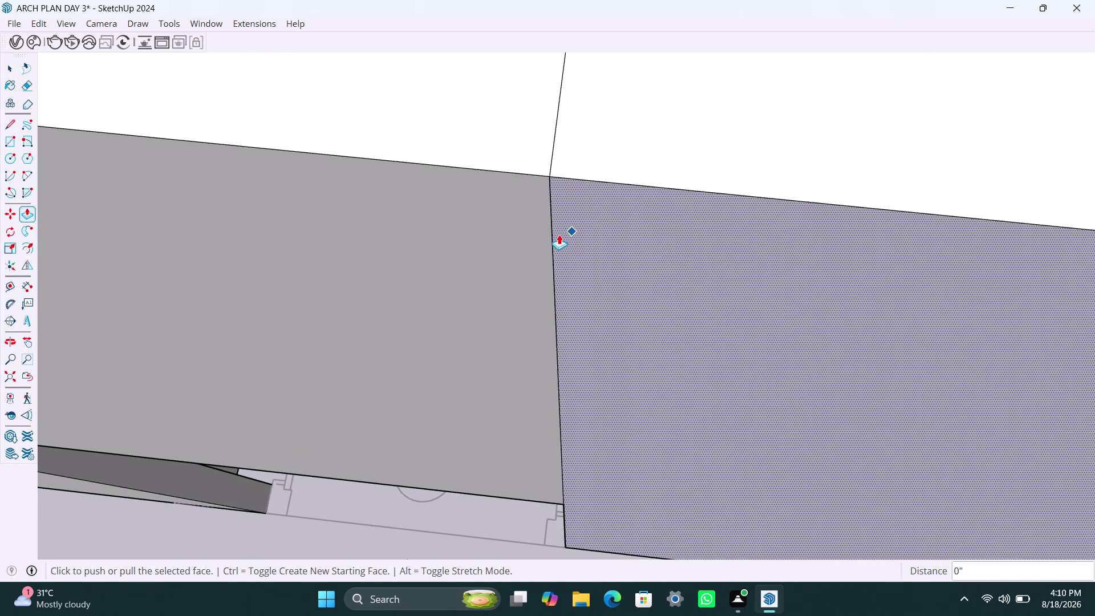
key(space)
scroll(up, 3)
scroll(up, 3)
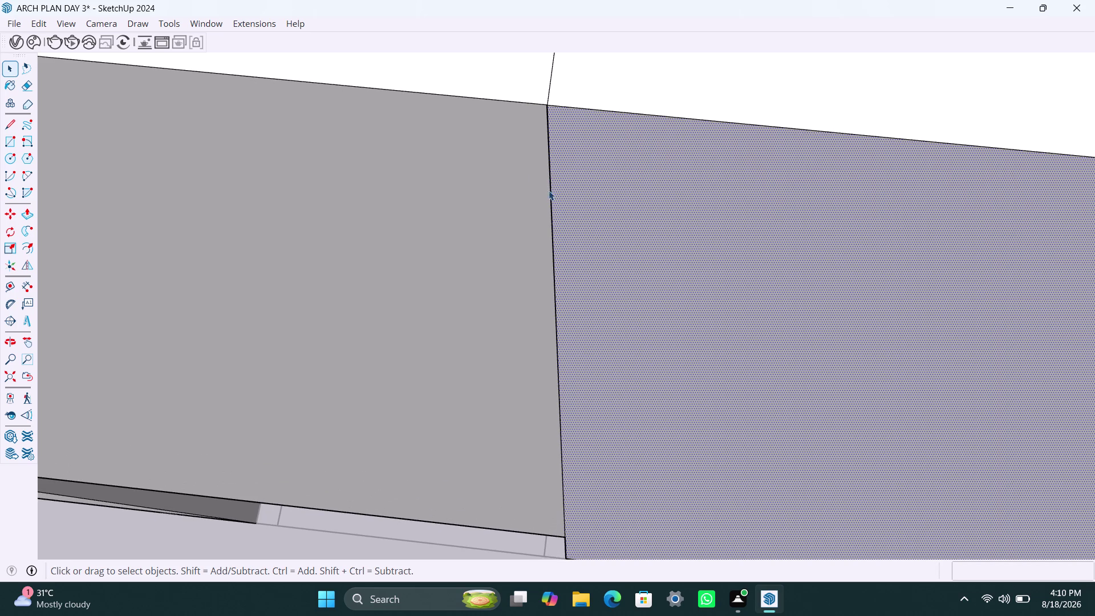
middle_drag(549, 190, 617, 162)
scroll(up, 3)
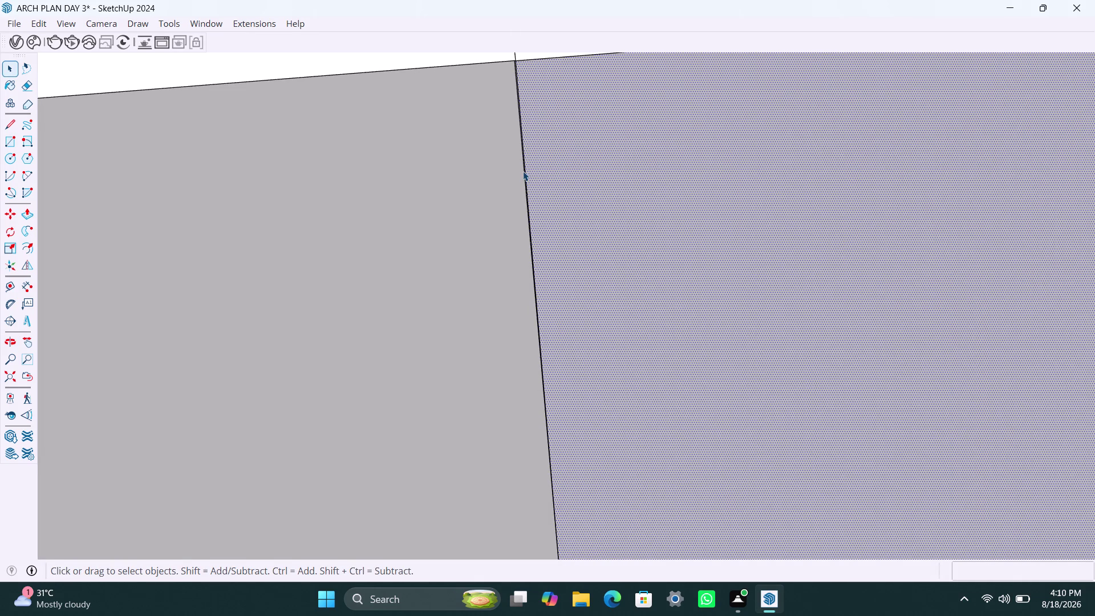
middle_drag(526, 182, 533, 239)
scroll(up, 3)
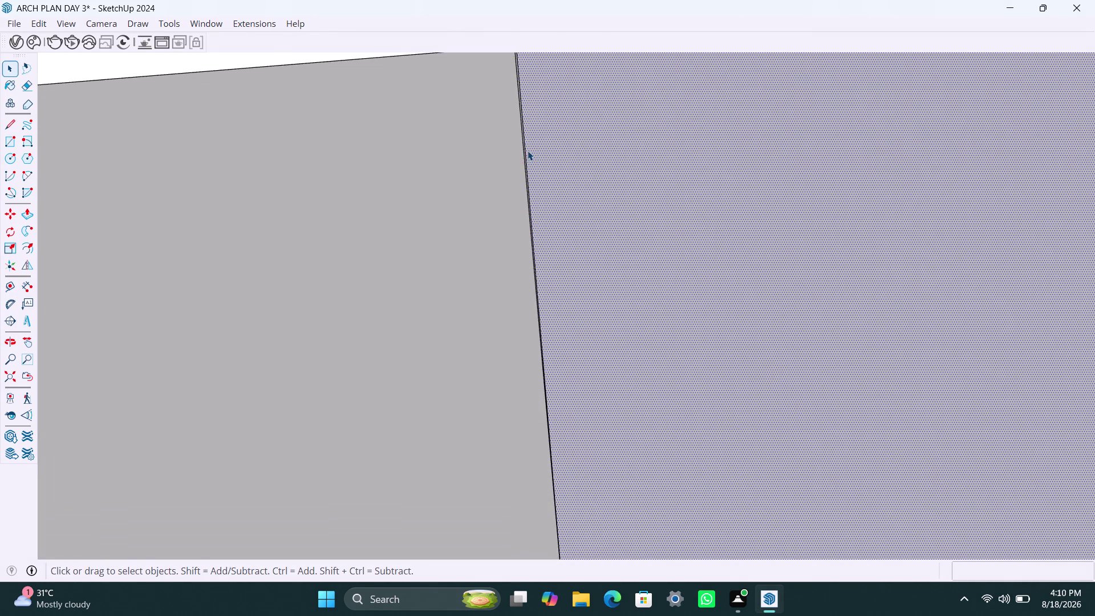
scroll(up, 3)
click(524, 161)
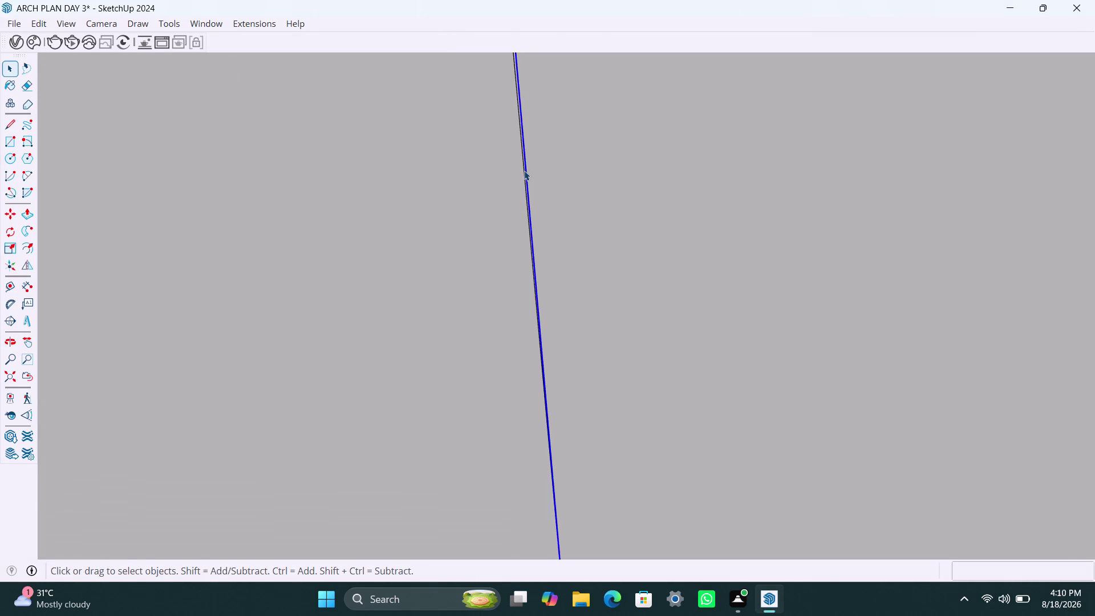
key(Delete)
key(ctrl+z)
scroll(up, 3)
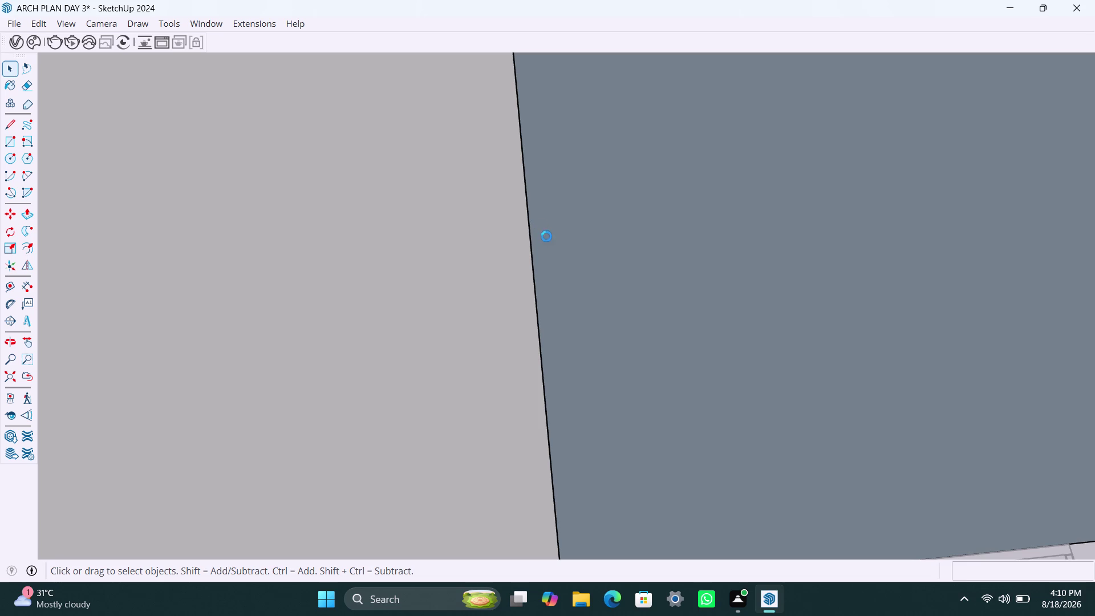
scroll(up, 3)
click(526, 242)
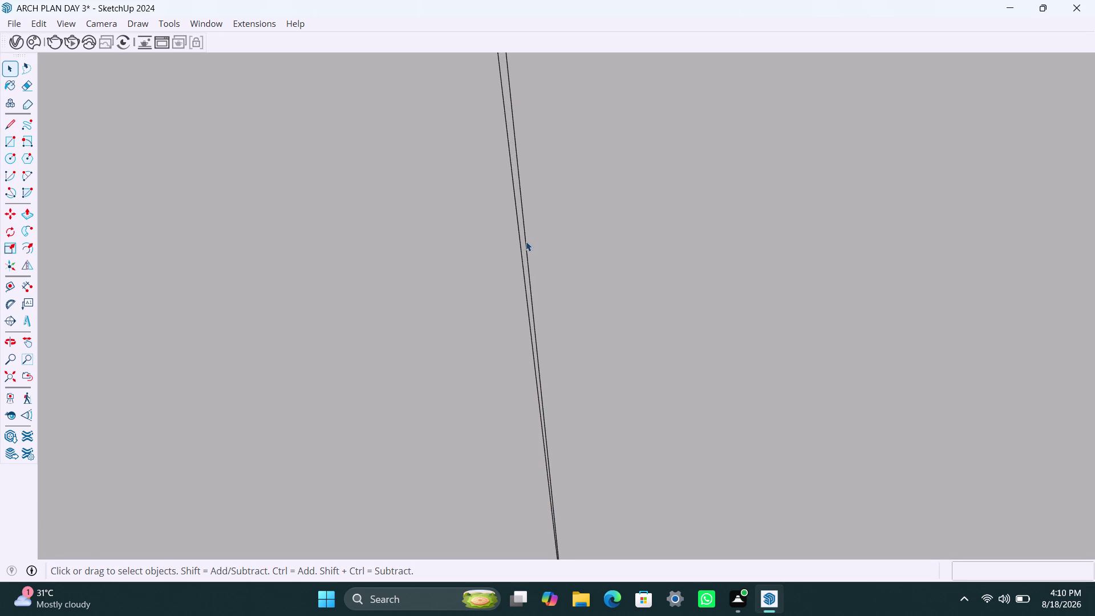
key(Delete)
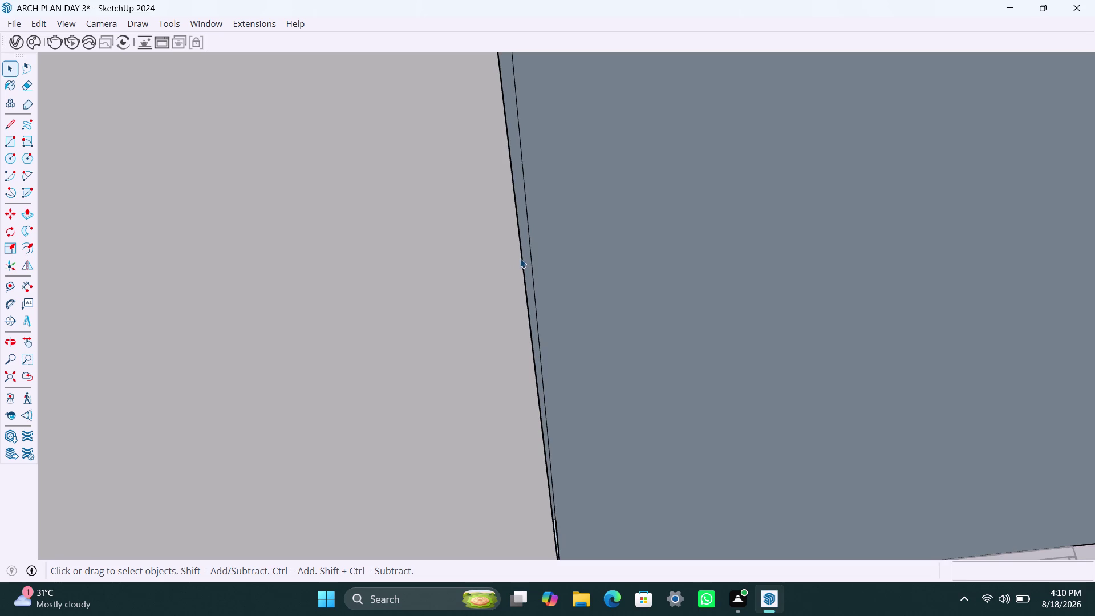
key(ctrl+z)
scroll(up, 3)
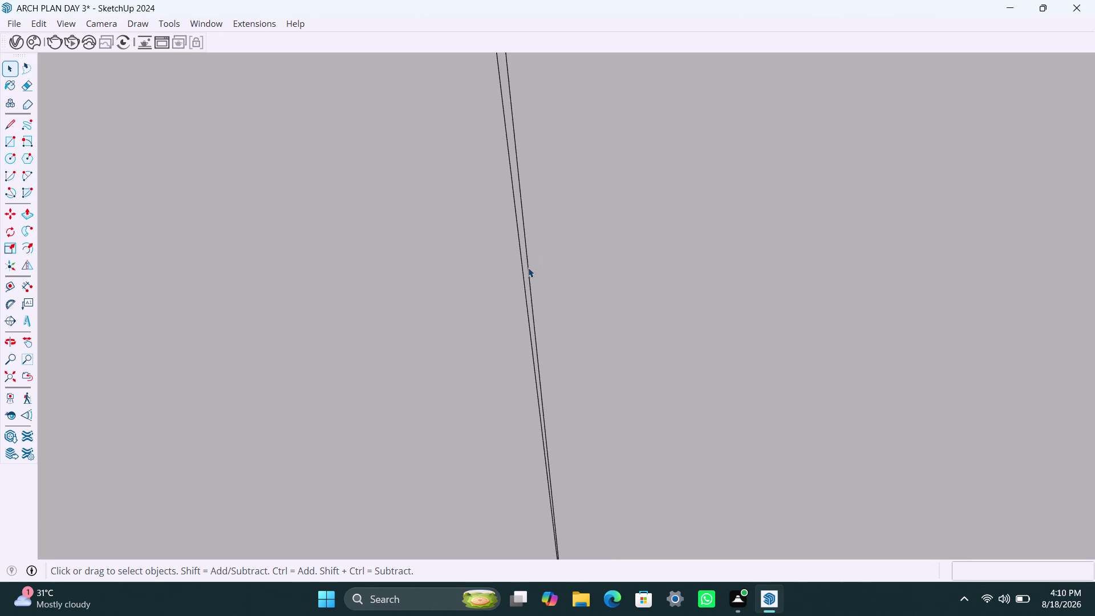
click(523, 272)
key(Delete)
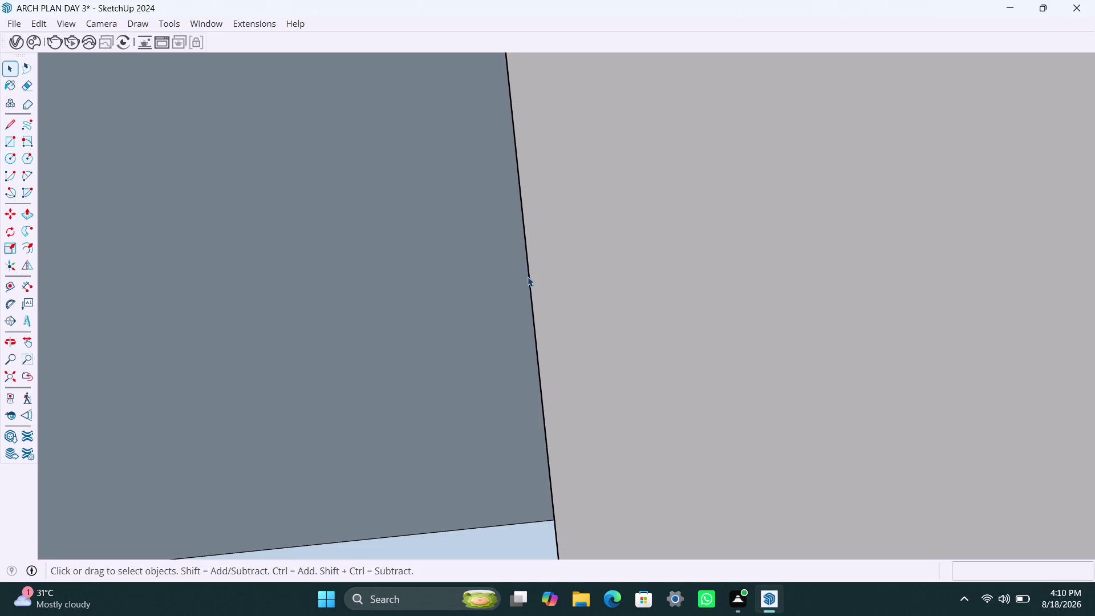
key(ctrl+z)
scroll(down, 3)
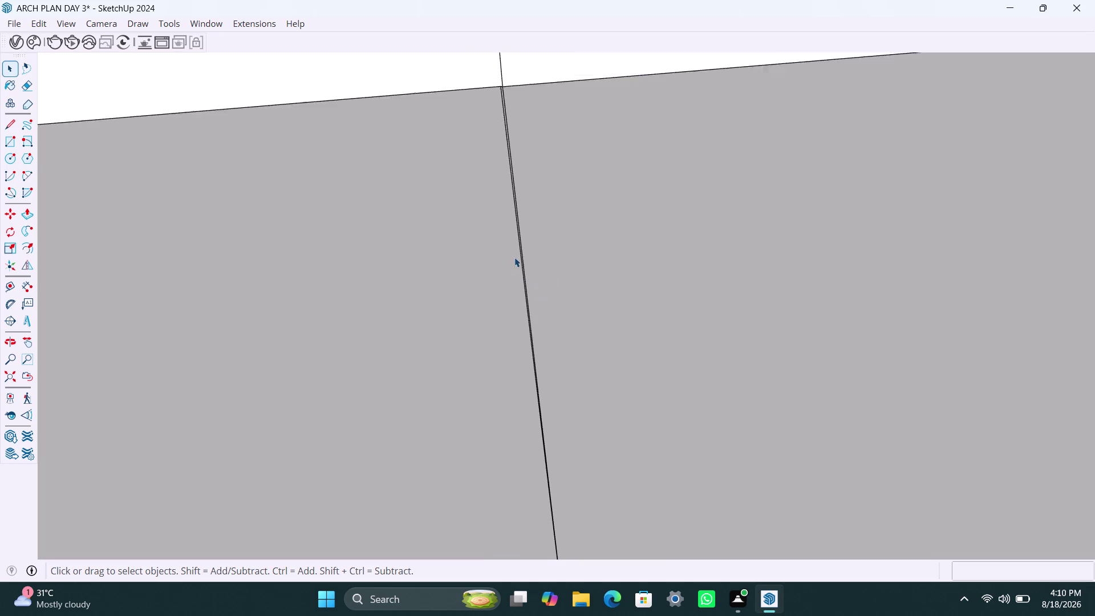
scroll(down, 3)
click(508, 160)
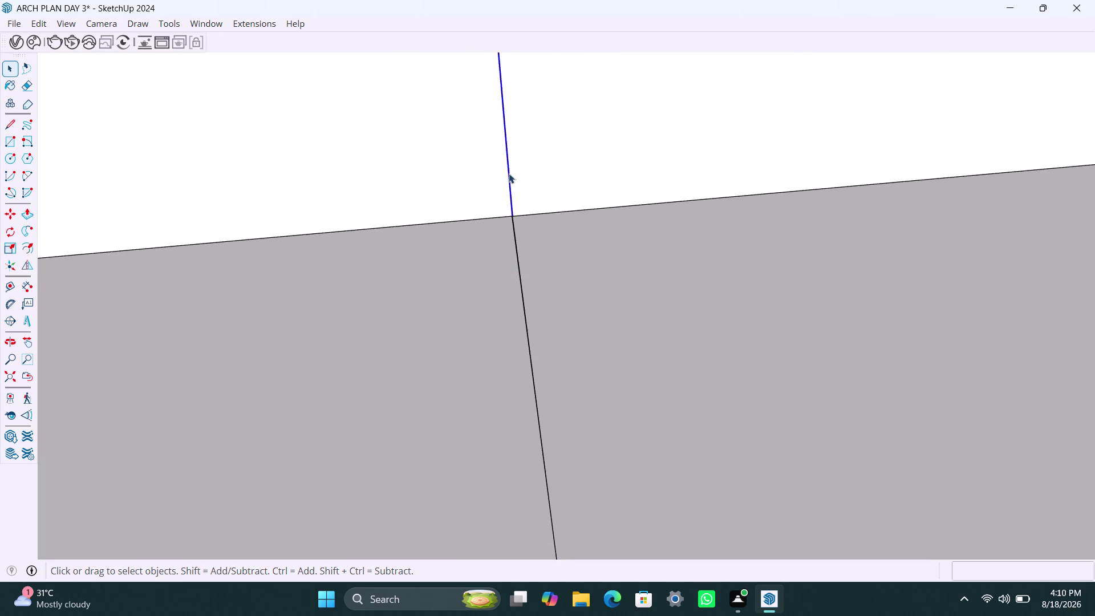
key(Delete)
scroll(down, 3)
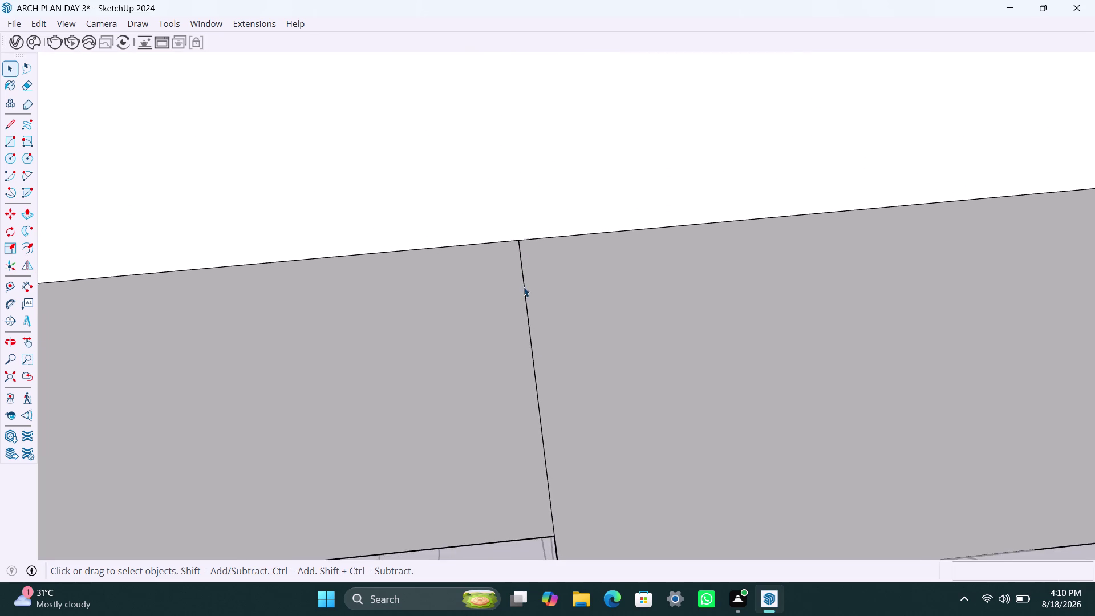
scroll(down, 3)
scroll(down, 3)
middle_drag(510, 388, 523, 348)
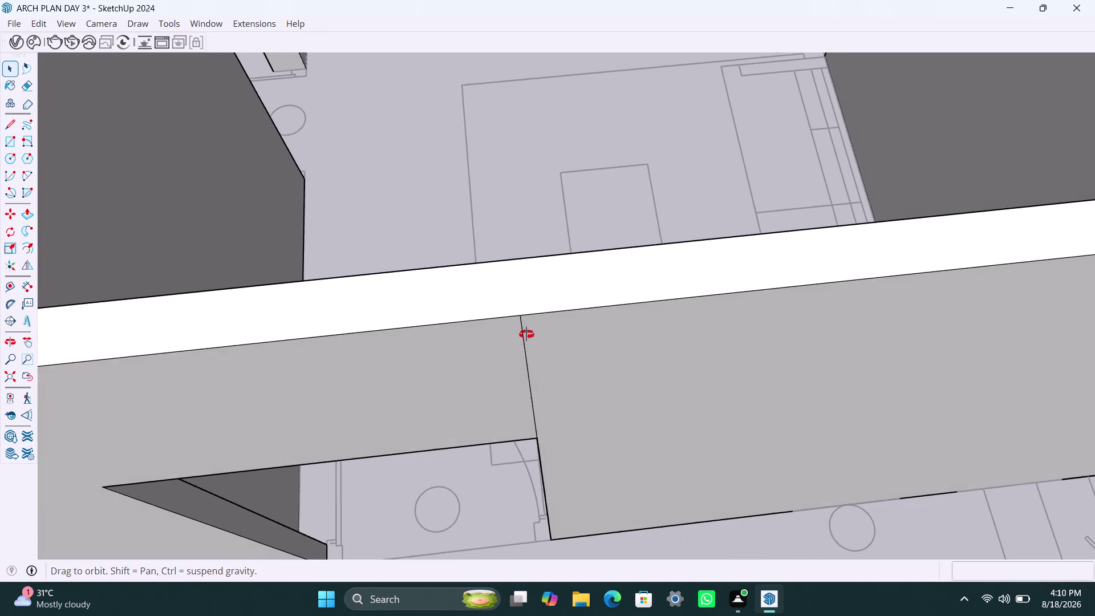
middle_drag(523, 348, 592, 271)
scroll(down, 3)
middle_drag(529, 405, 537, 352)
scroll(up, 3)
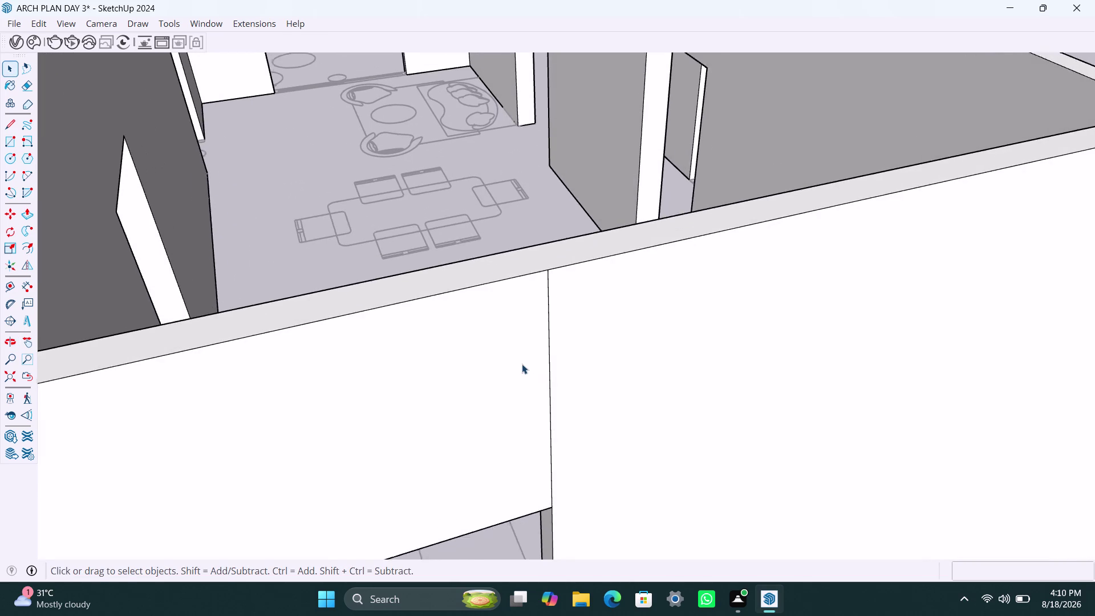
click(509, 362)
click(508, 361)
key(p)
click(508, 362)
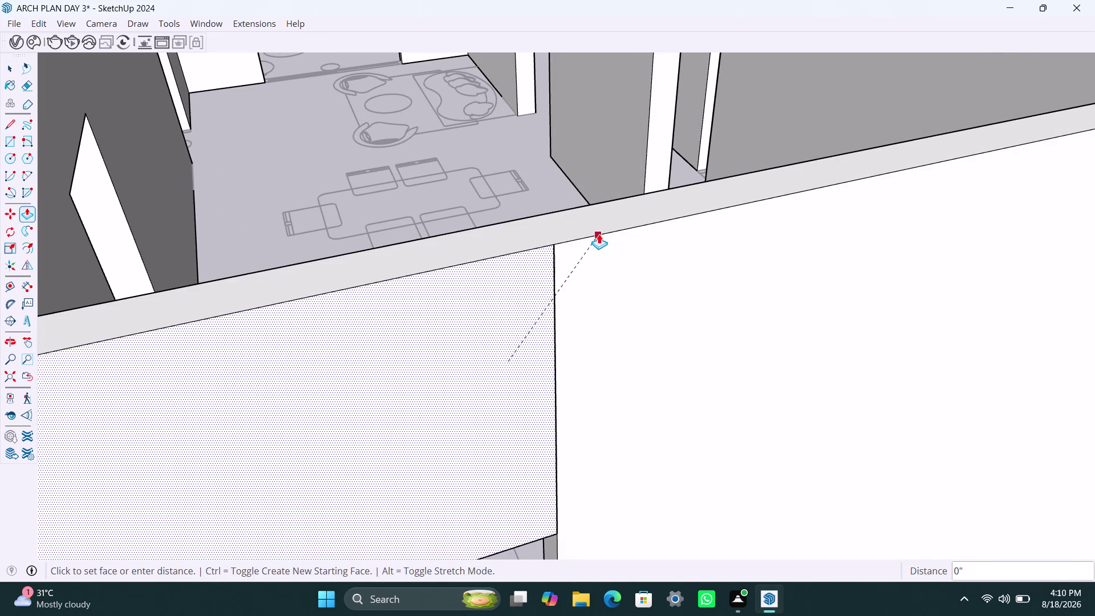
click(599, 234)
key(space)
click(555, 323)
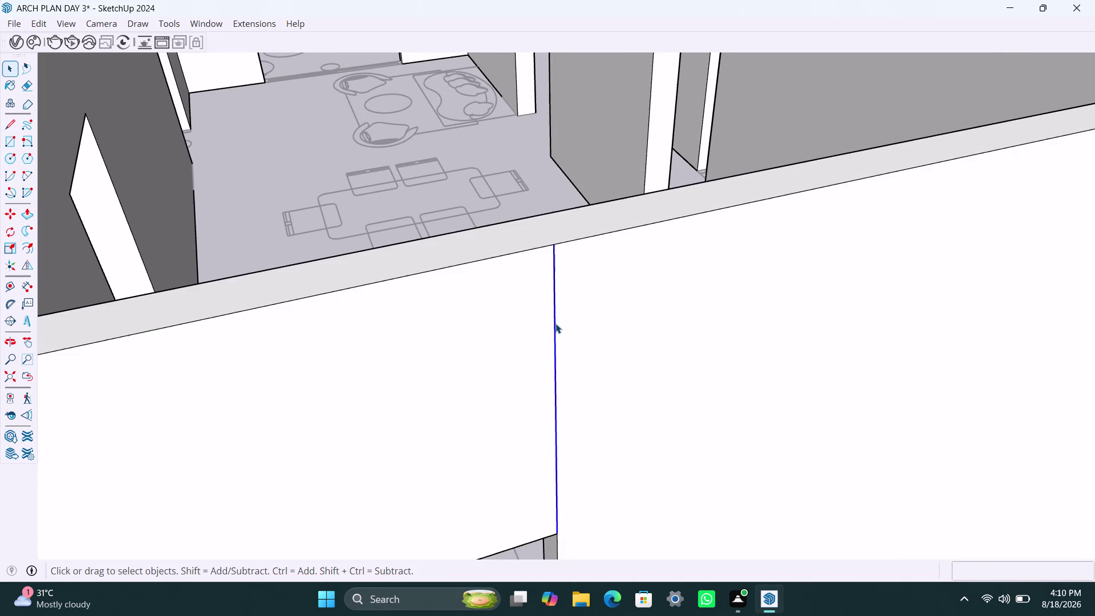
key(Delete)
key(ctrl+z)
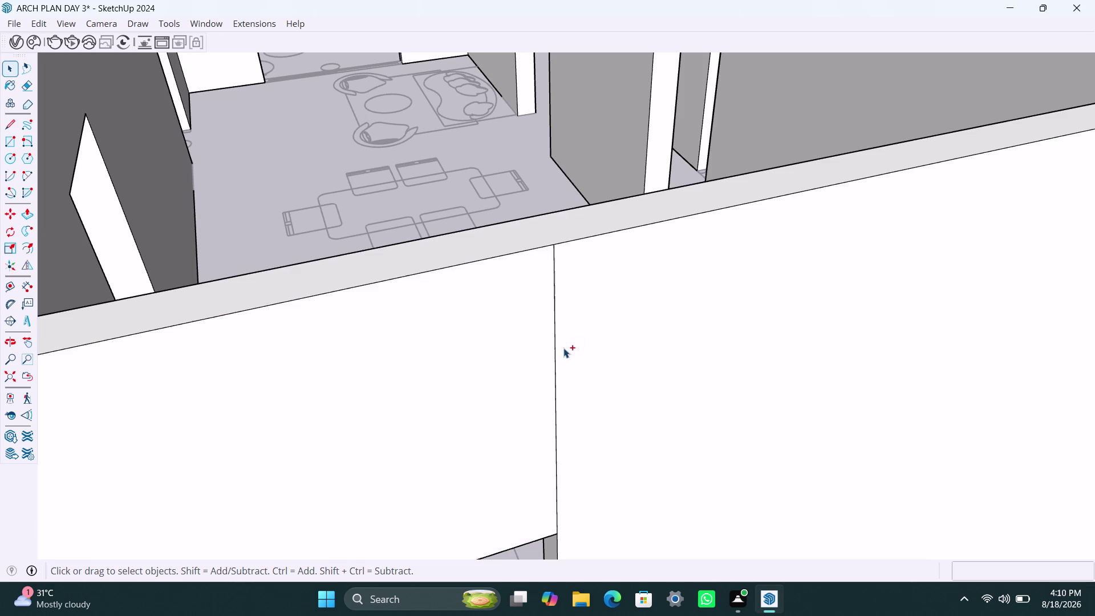
scroll(up, 3)
scroll(up, 3)
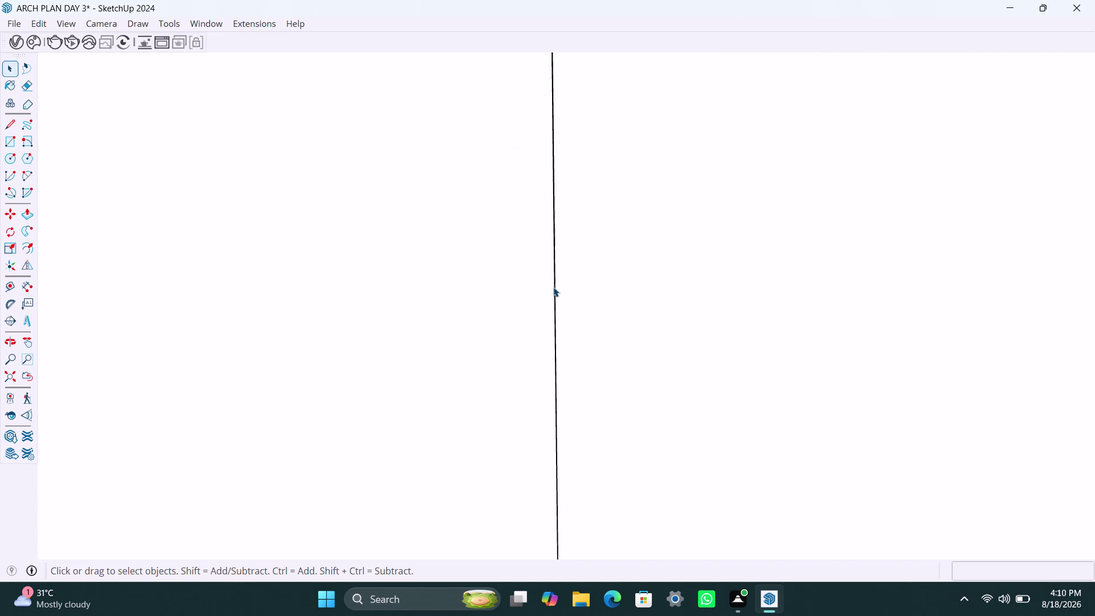
scroll(up, 3)
scroll(down, 3)
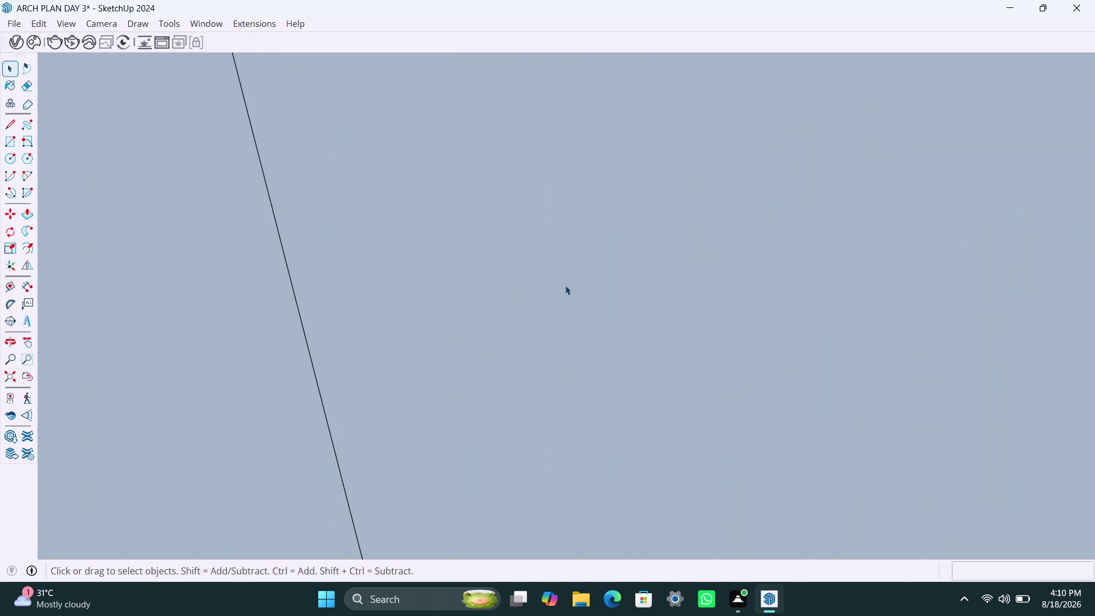
scroll(down, 3)
scroll(up, 3)
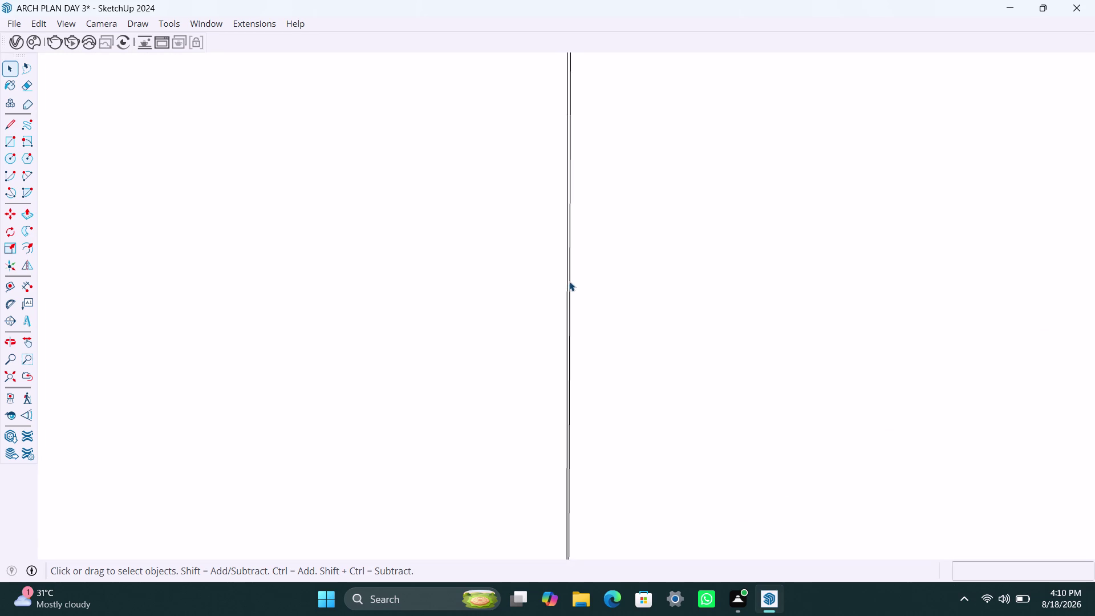
click(570, 279)
scroll(up, 3)
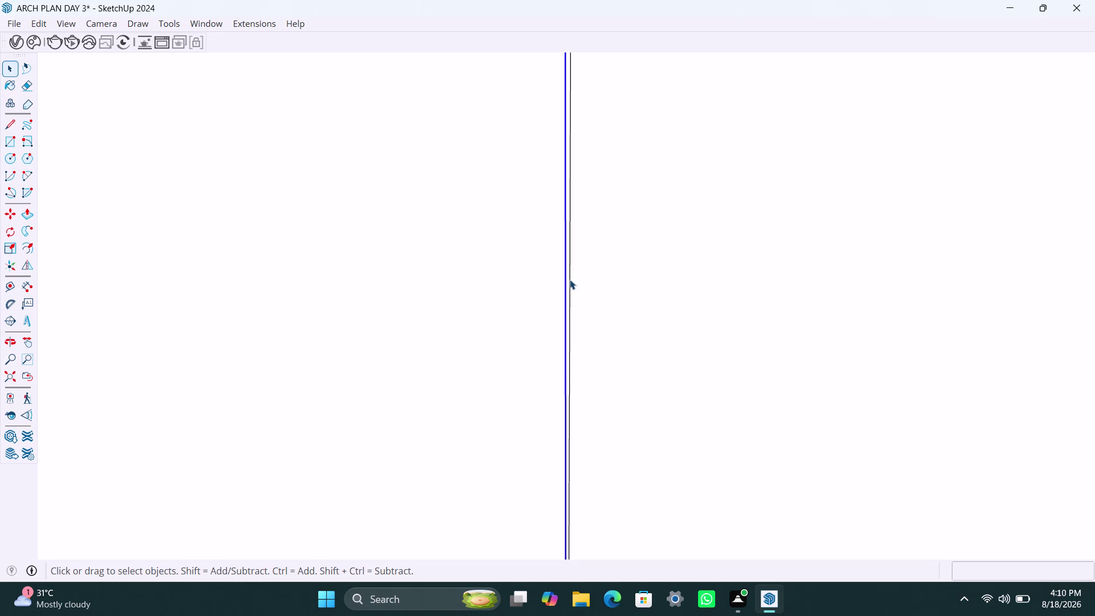
click(570, 278)
key(Delete)
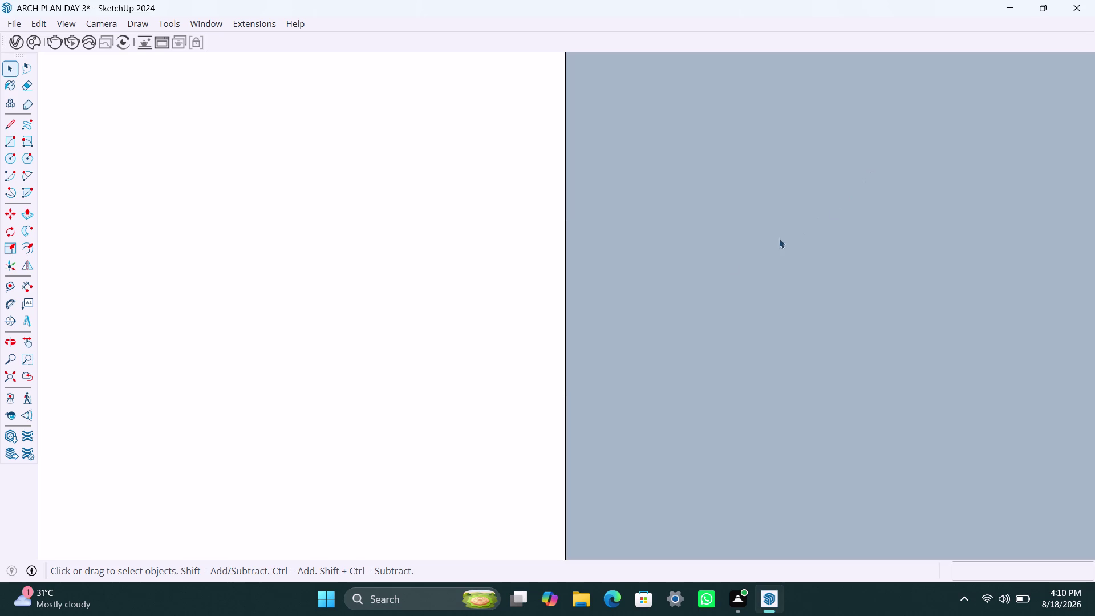
click(566, 309)
key(Delete)
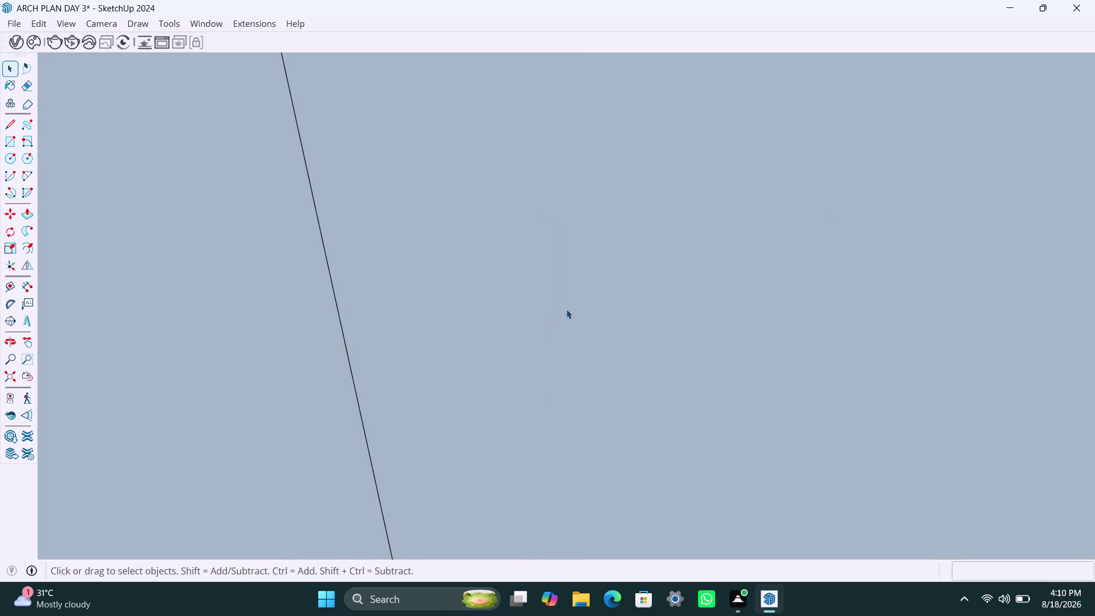
key(ctrl+z)
key(ctrl+z)
scroll(down, 3)
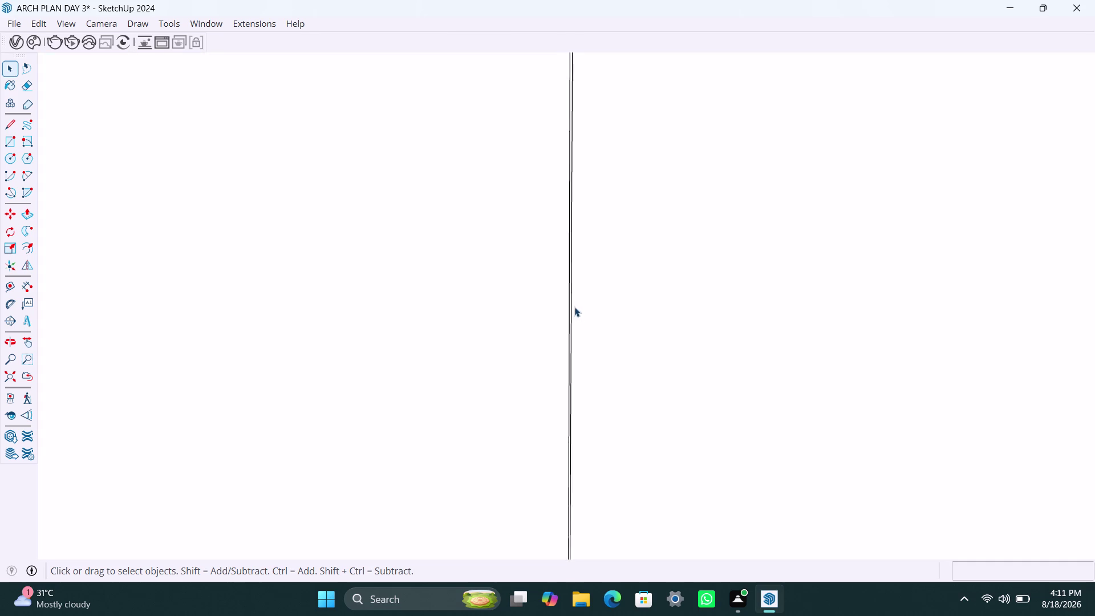
scroll(down, 3)
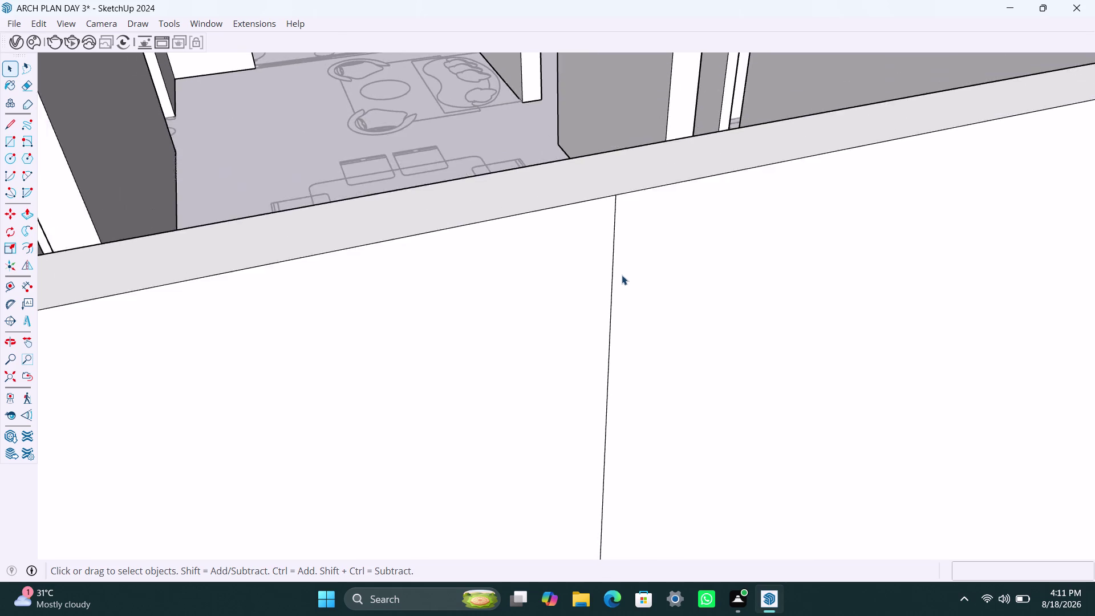
Orbit to the wall seam and pull the left exterior wall face outward.
scroll(down, 3)
middle_drag(627, 315, 607, 277)
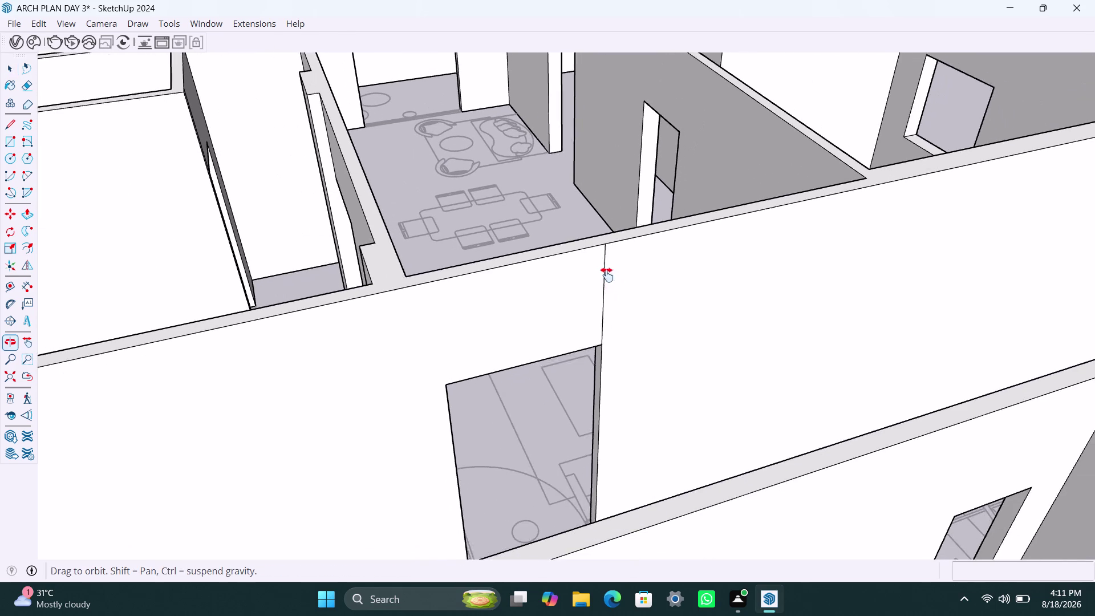
middle_drag(607, 277, 605, 273)
scroll(up, 3)
middle_drag(564, 322, 555, 312)
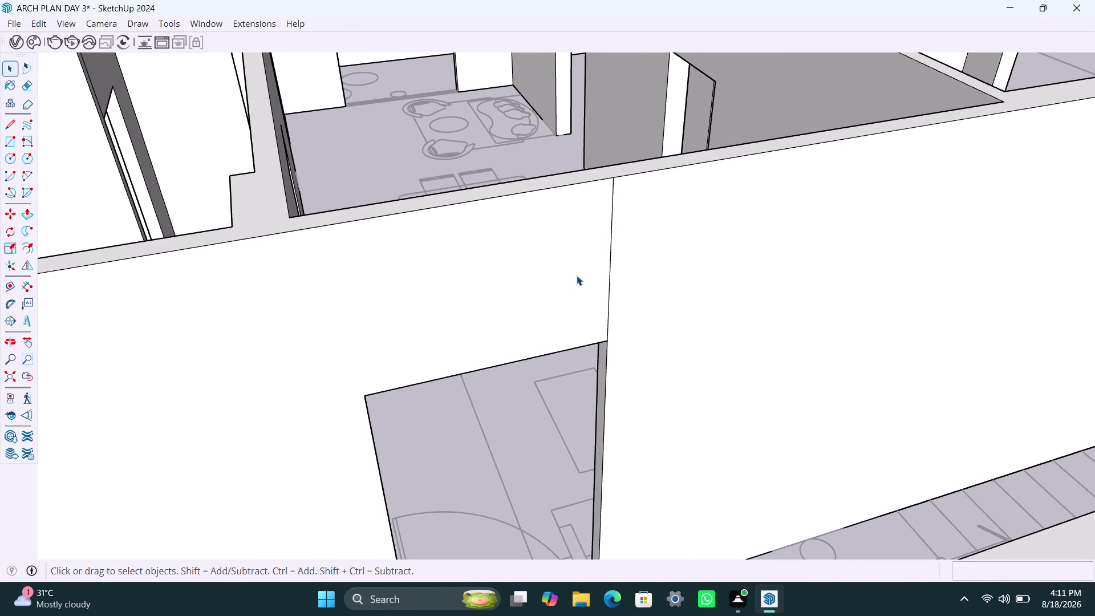
click(562, 330)
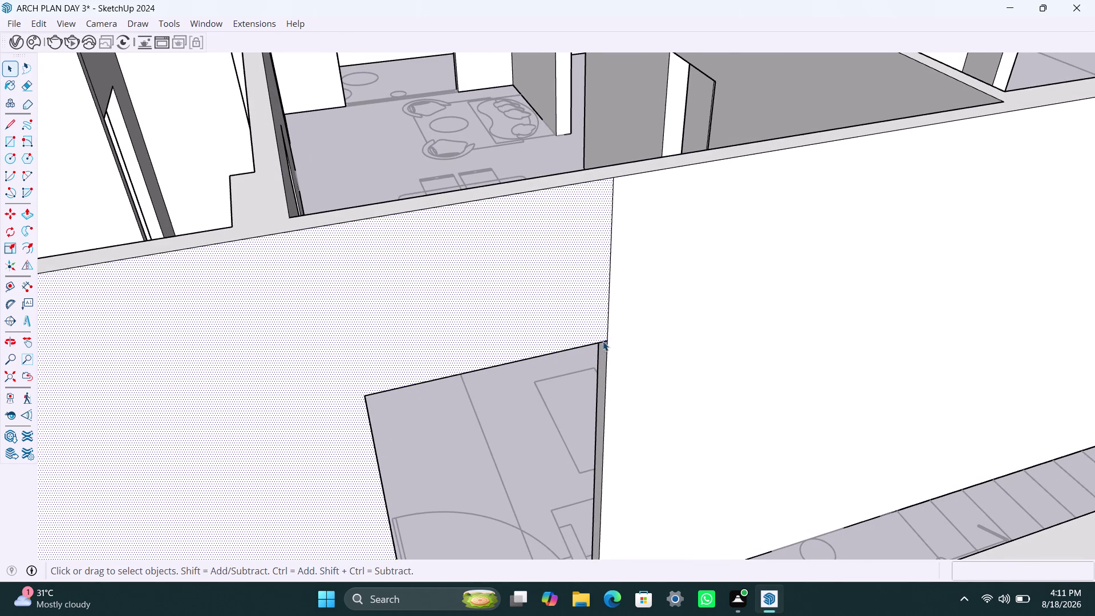
scroll(up, 3)
key(p)
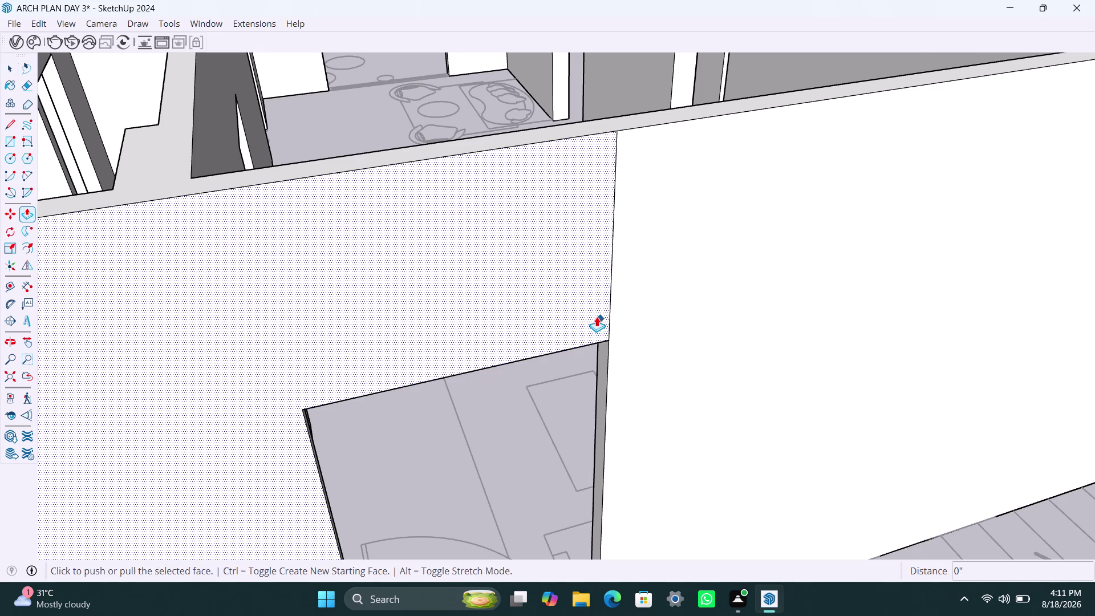
click(597, 317)
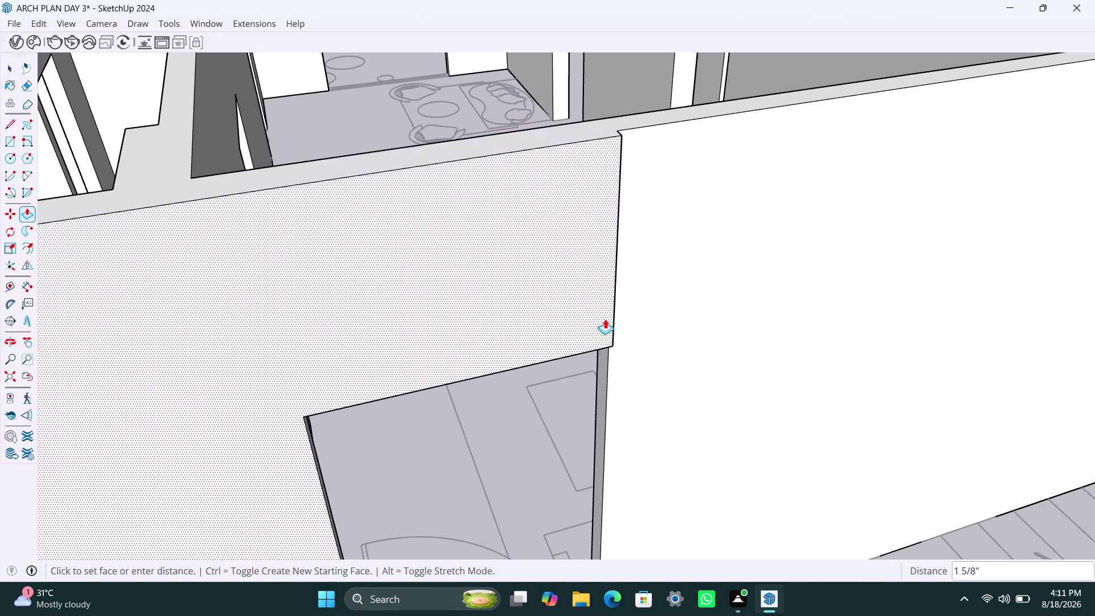
click(593, 311)
key(space)
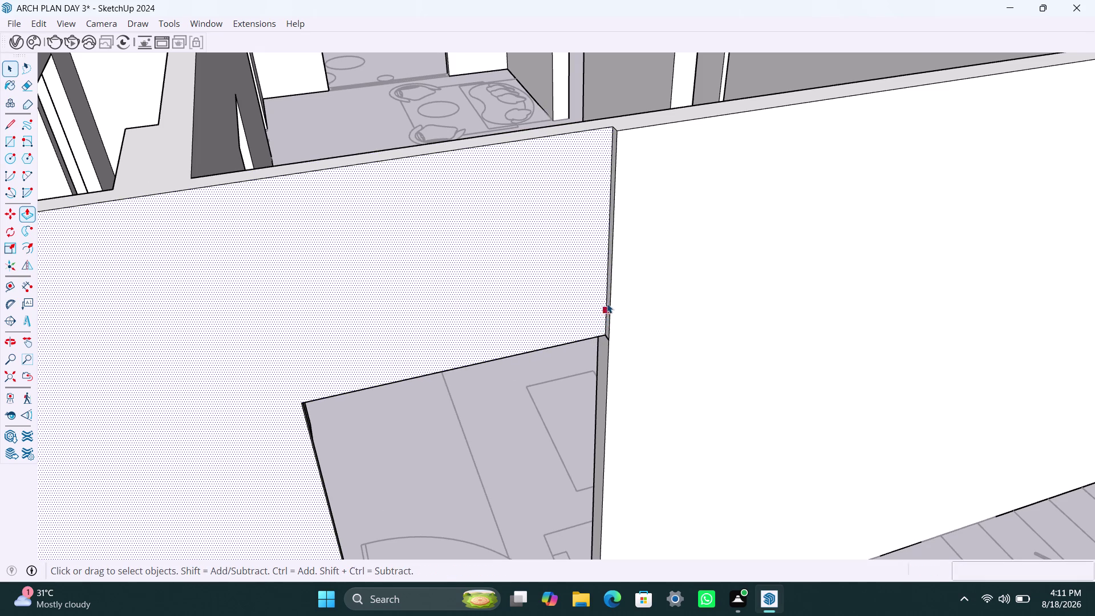
Extend the thin end face at the seam slightly, retrying after one undo.
click(610, 300)
scroll(up, 3)
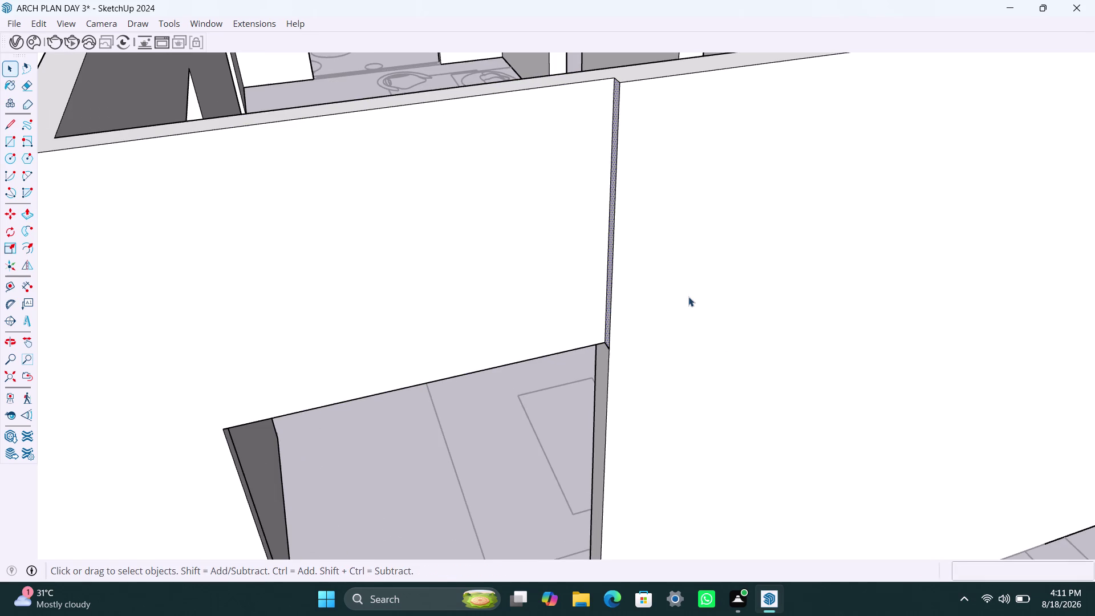
key(p)
click(611, 309)
click(639, 301)
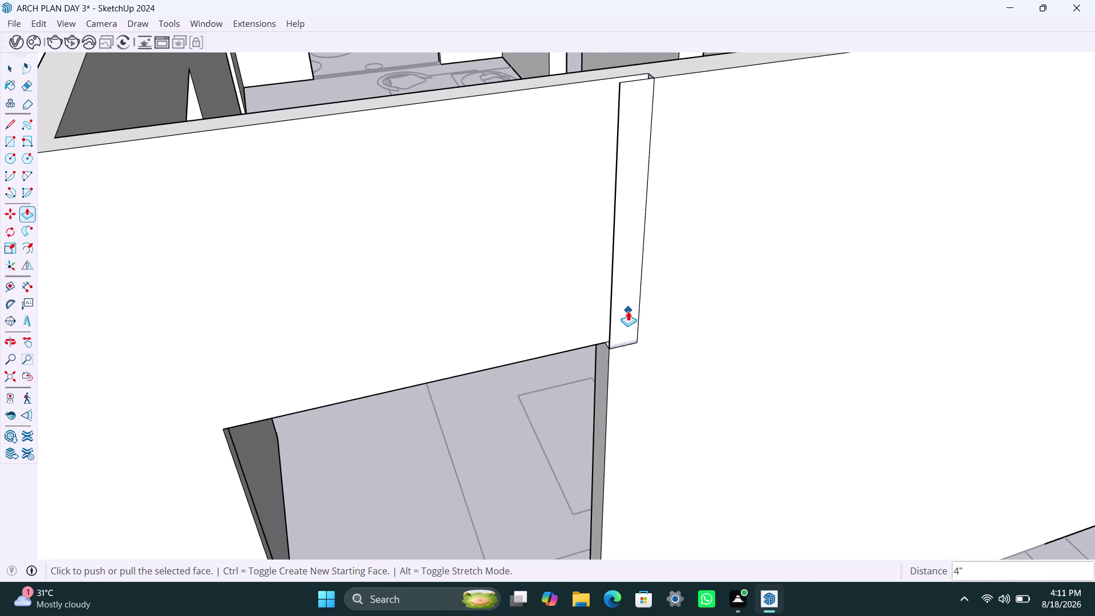
key(ctrl+z)
click(608, 313)
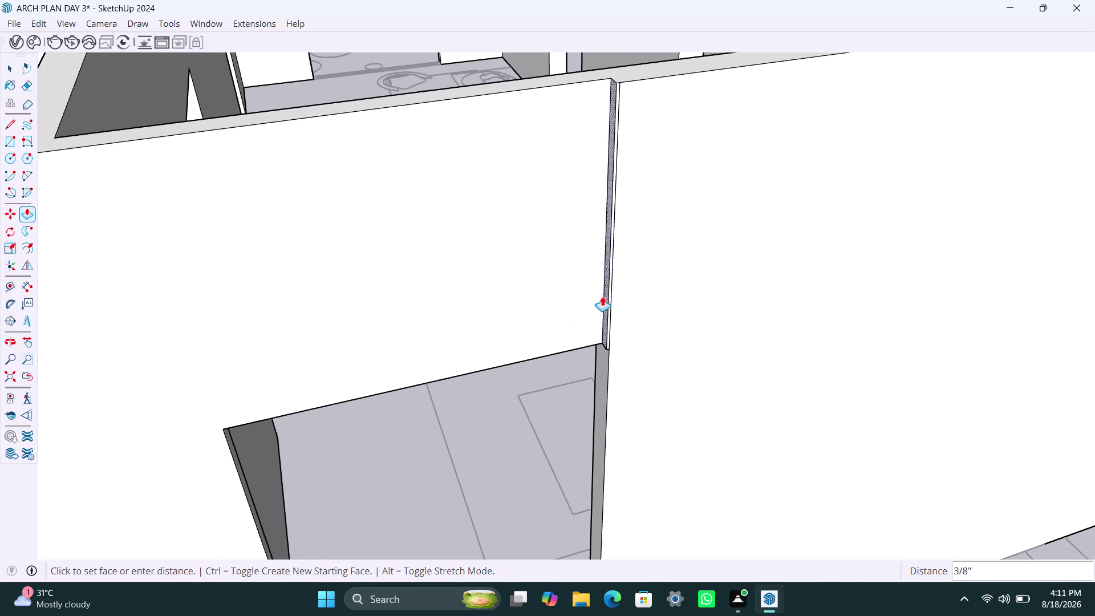
click(597, 297)
key(space)
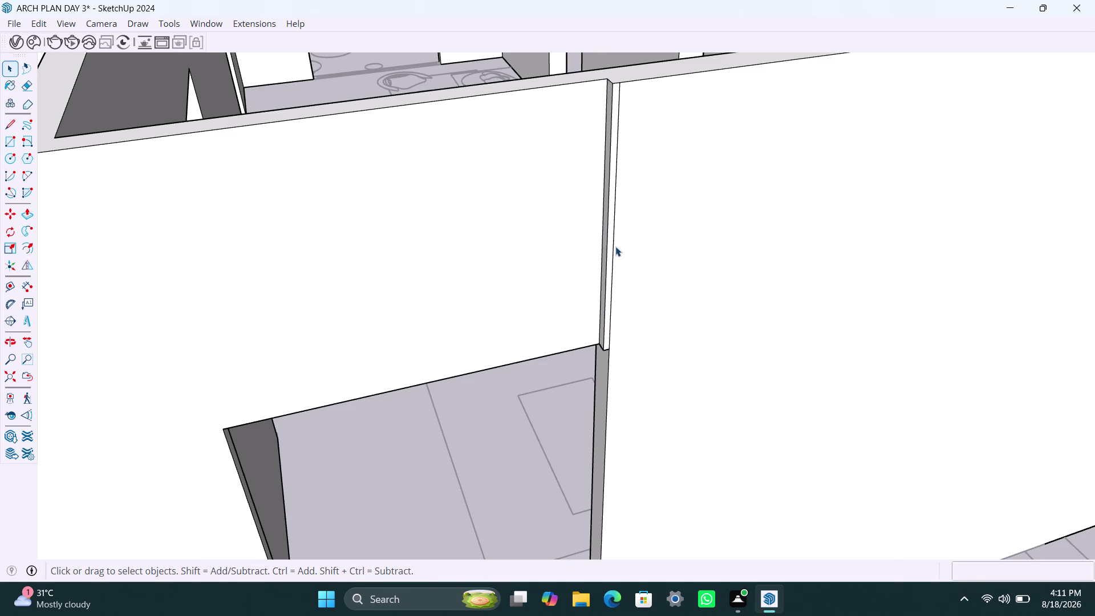
Delete the new strip's edge, then undo that and the earlier push/pull edits.
click(612, 251)
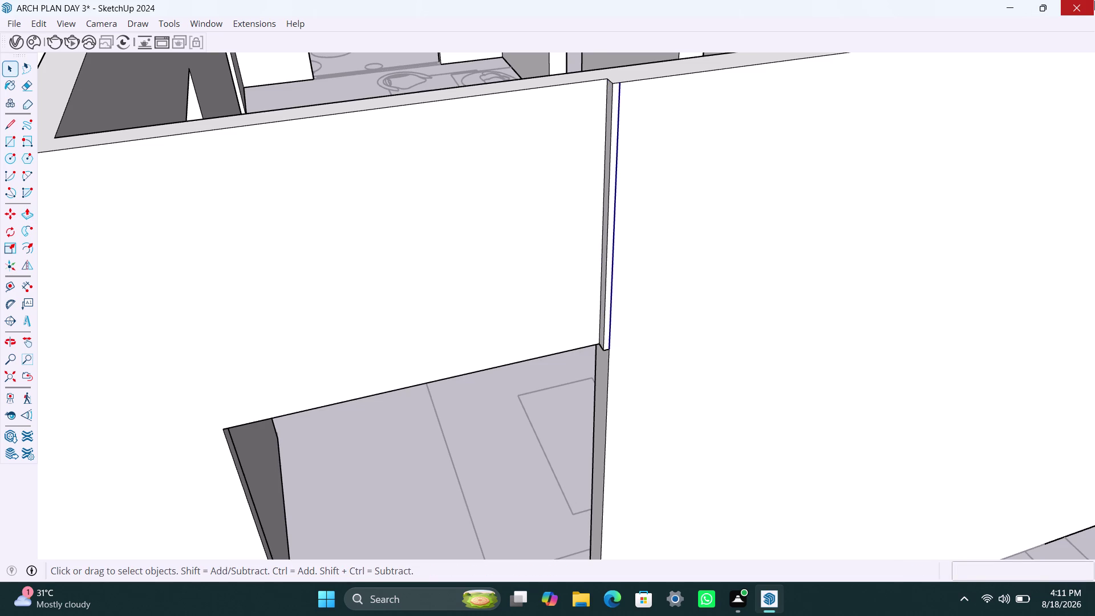
key(Delete)
key(ctrl+z)
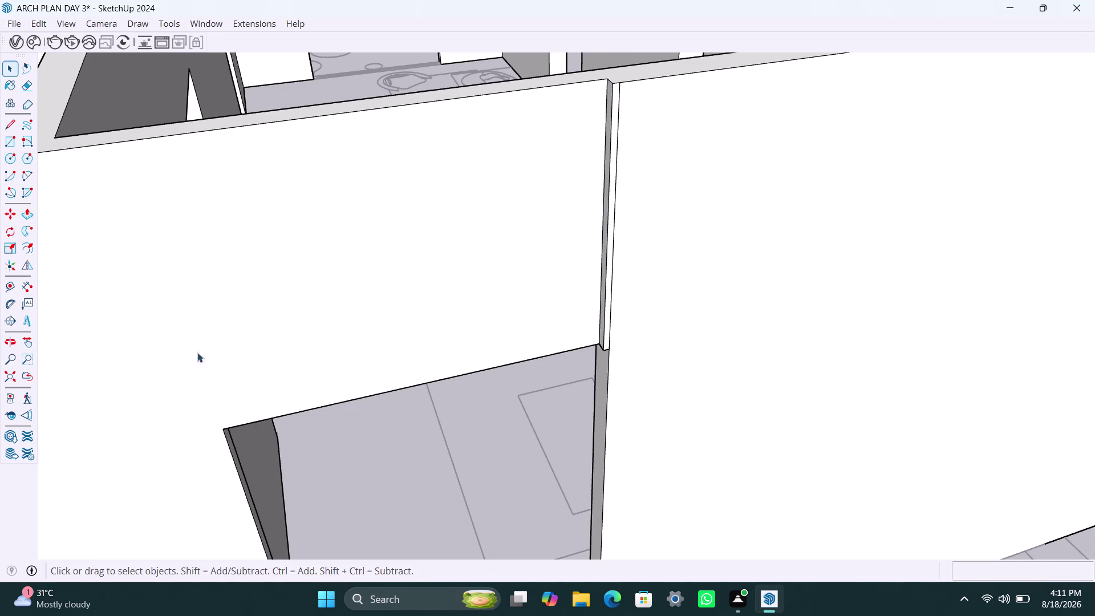
scroll(up, 3)
scroll(up, 3)
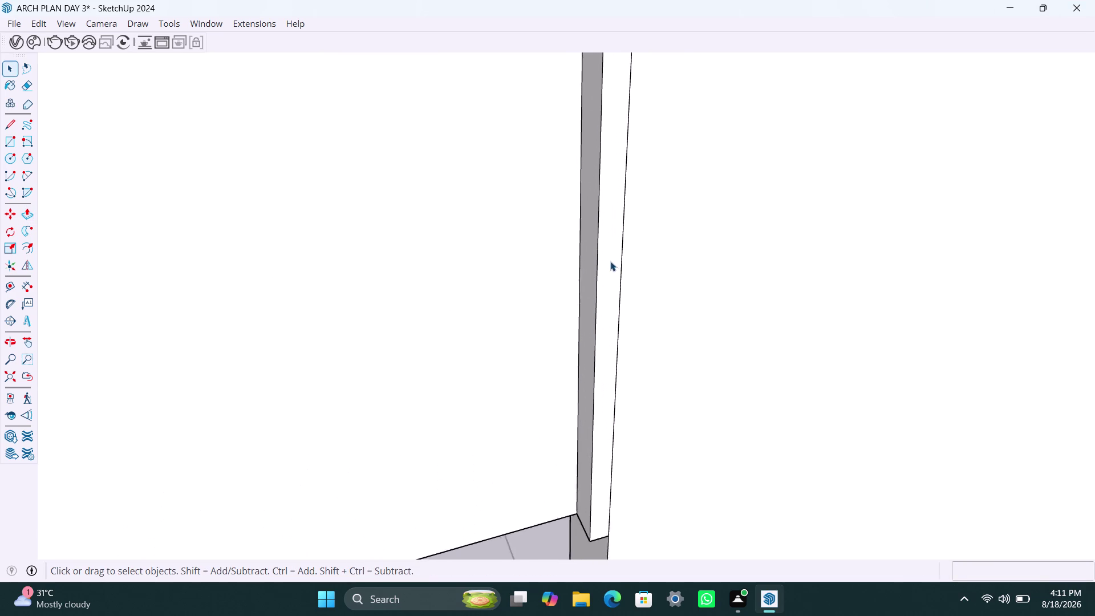
scroll(down, 3)
scroll(down, 3)
scroll(down, 3)
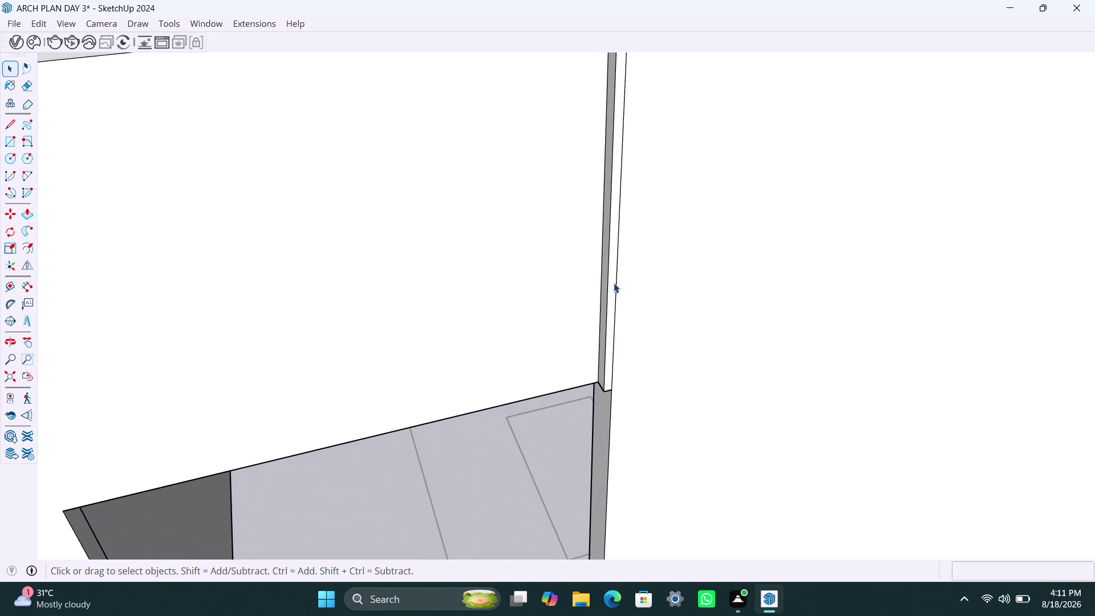
key(ctrl+z)
key(ctrl+z)
Orbit around the wall junction to the opening below and undo two more edits.
scroll(down, 3)
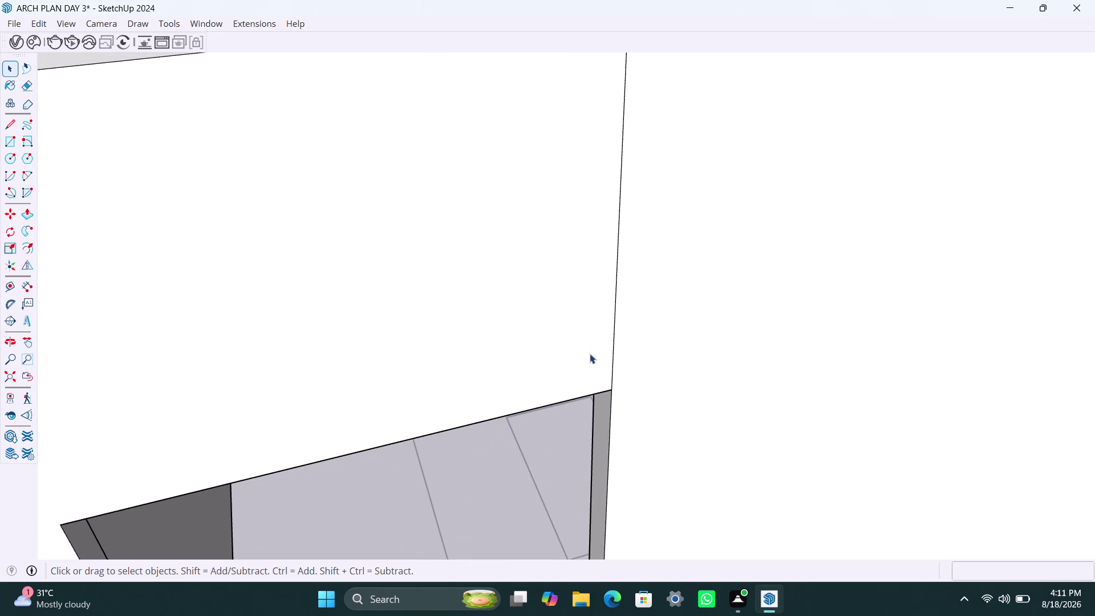
scroll(down, 3)
scroll(down, 3)
middle_drag(553, 351, 483, 294)
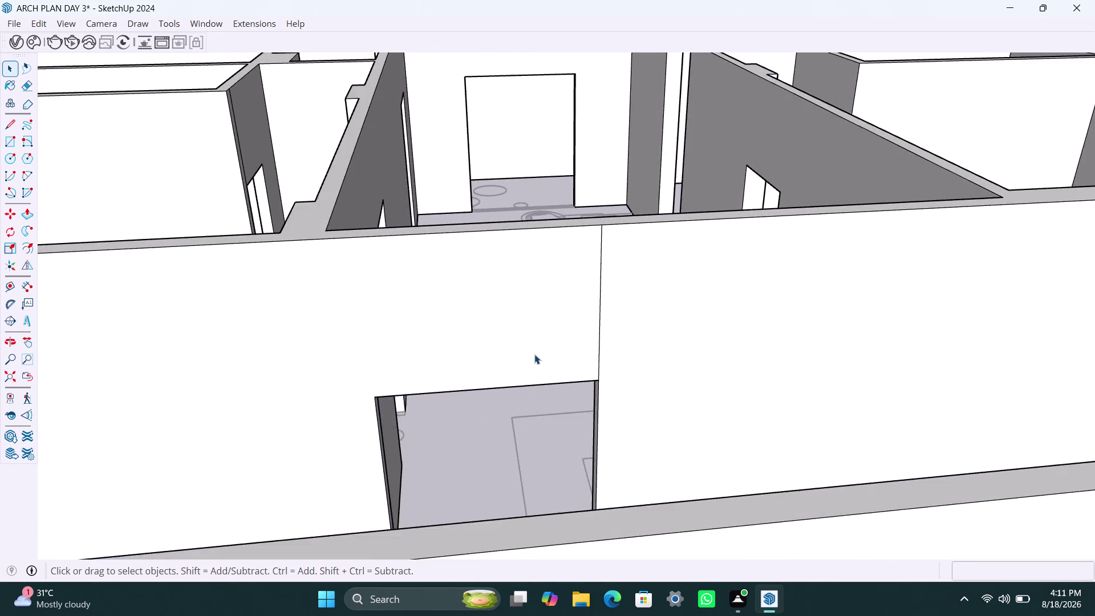
scroll(up, 3)
middle_drag(546, 373, 725, 325)
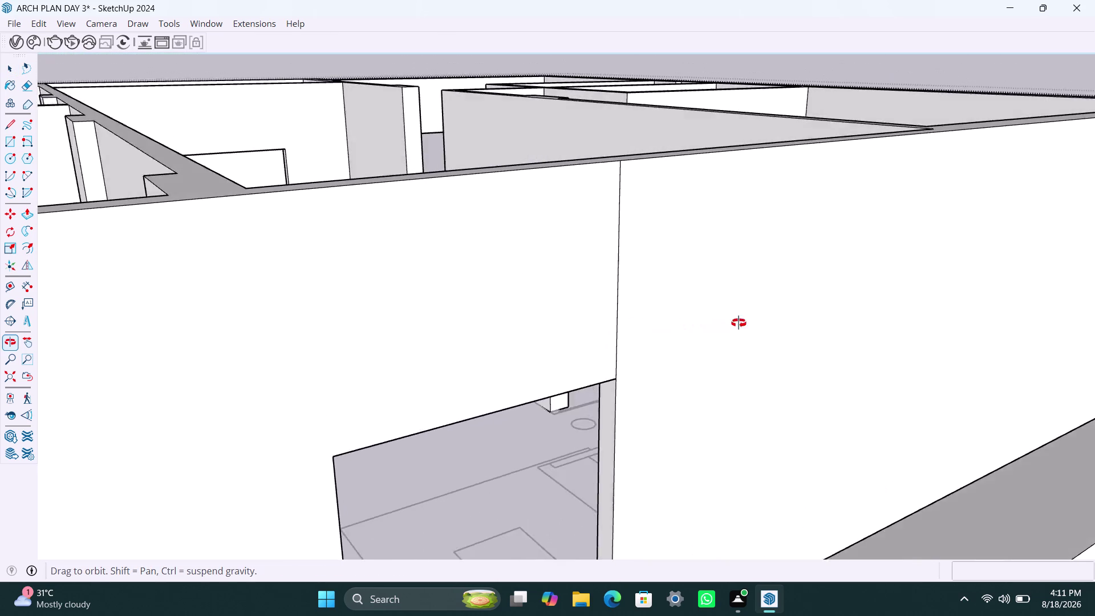
middle_drag(726, 324, 791, 321)
middle_drag(566, 359, 603, 406)
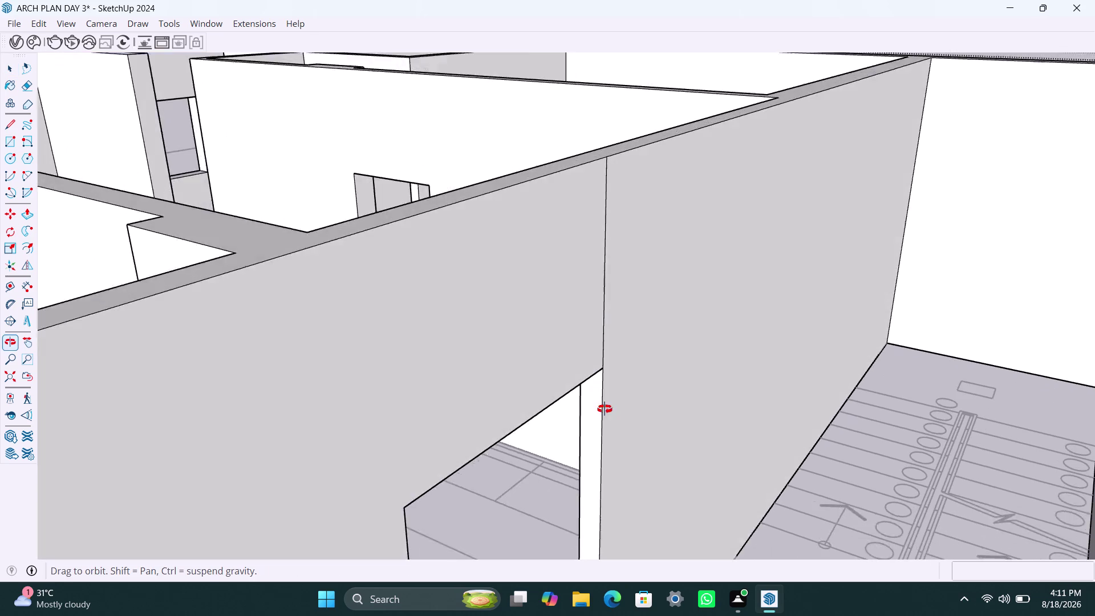
middle_drag(603, 406, 616, 426)
key(ctrl+z)
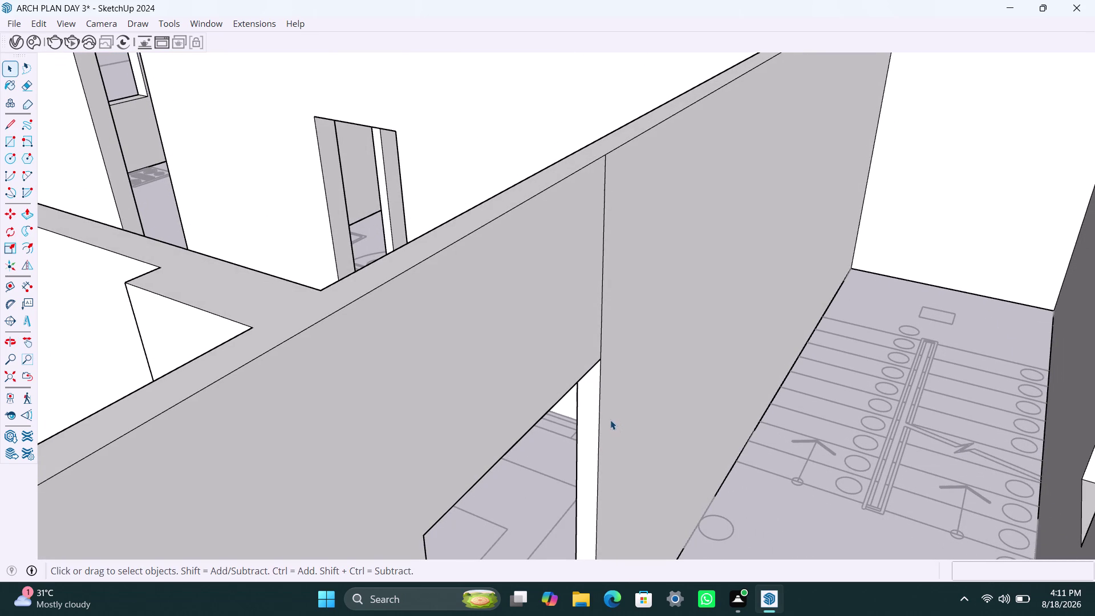
key(ctrl+z)
Select the narrow sliver face below the joint and push/pull it twice.
click(573, 344)
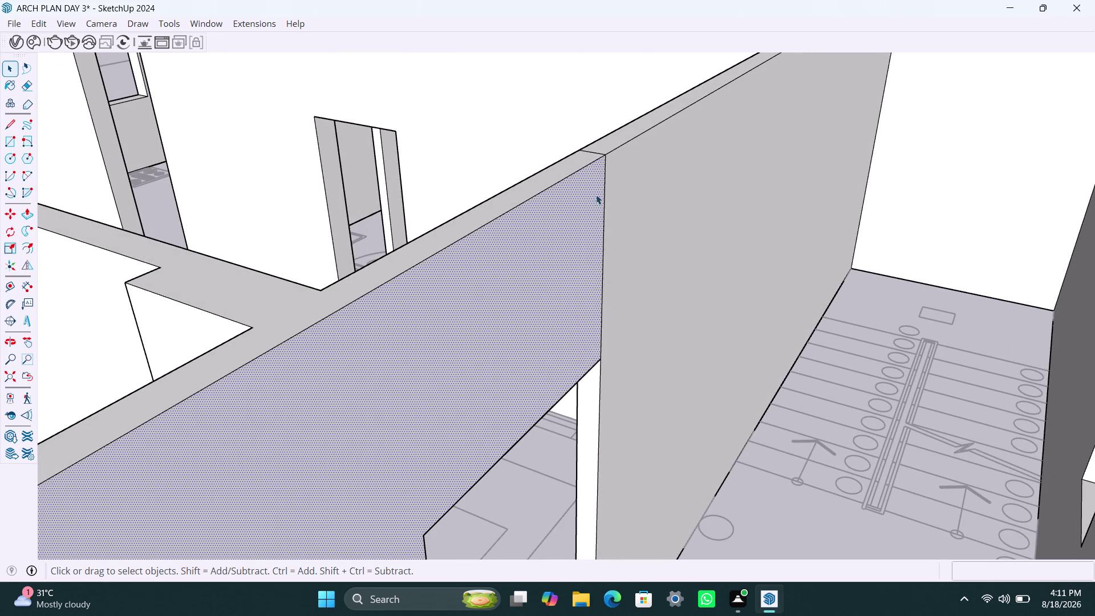
scroll(down, 3)
middle_drag(601, 269, 583, 273)
click(595, 363)
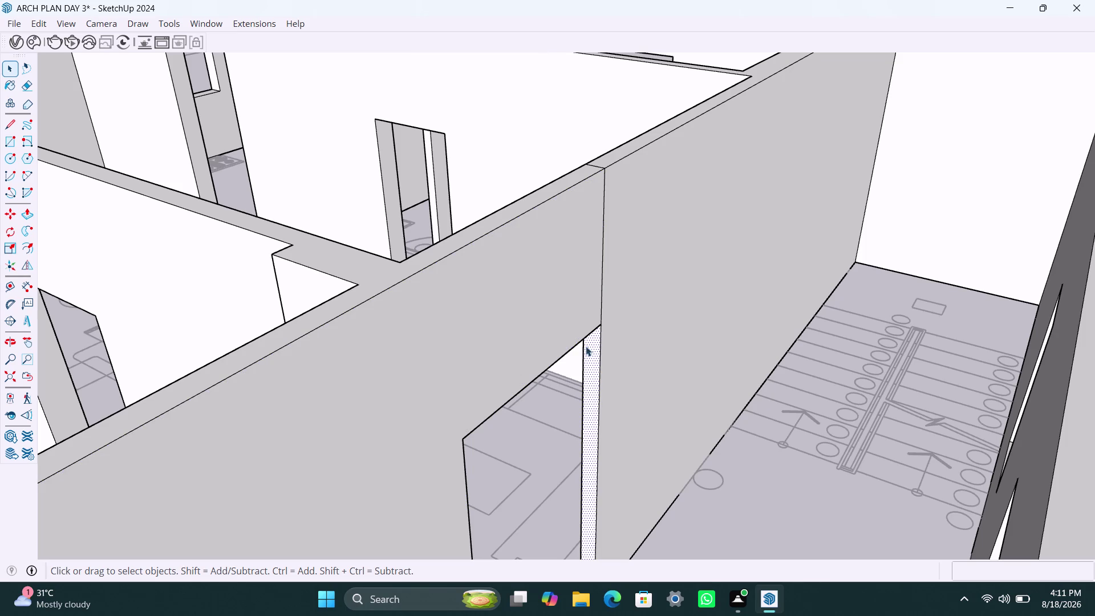
key(p)
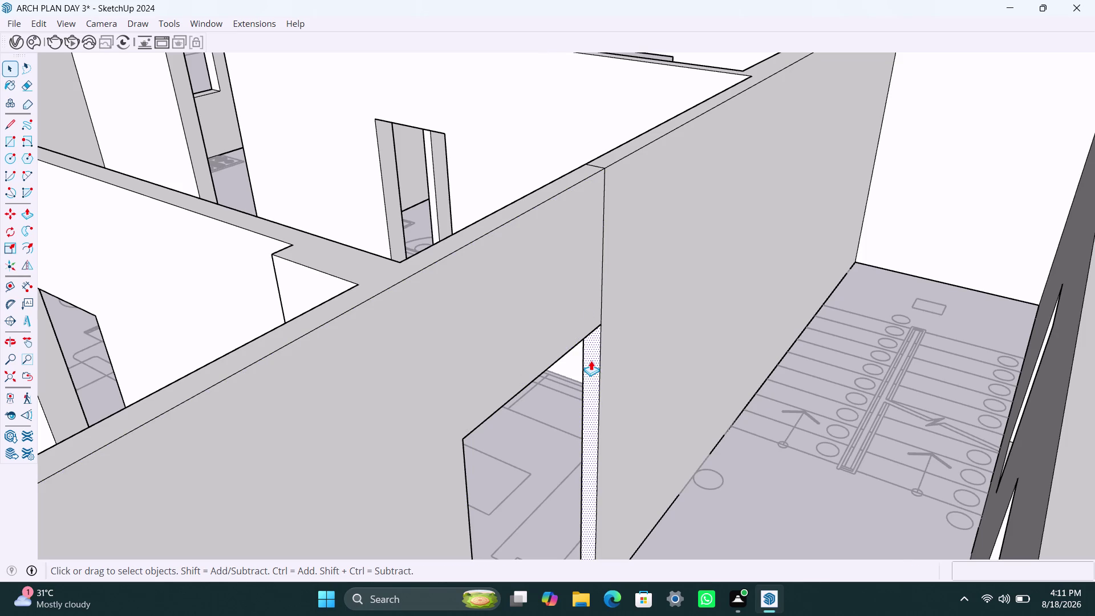
click(591, 361)
click(589, 360)
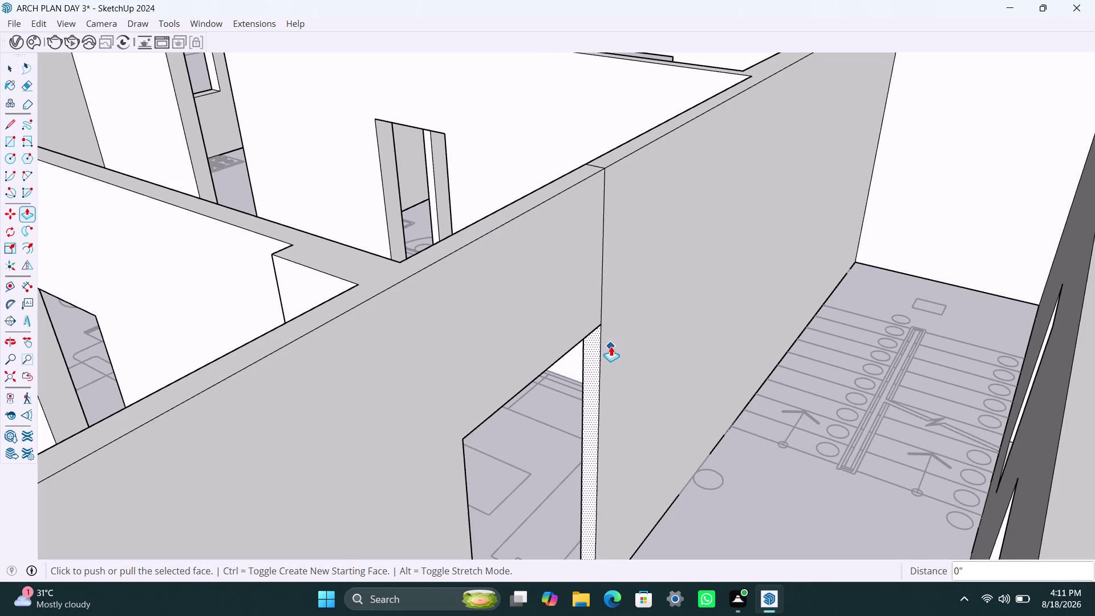
key(space)
key(p)
click(591, 386)
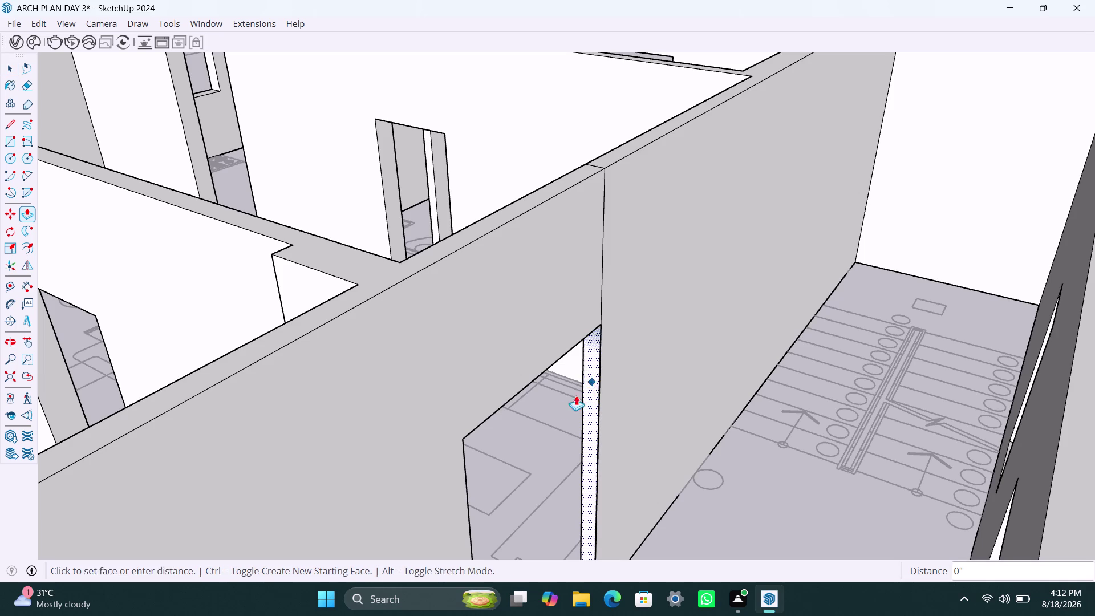
click(596, 384)
key(space)
Push/pull the sliver face once more, then orbit out to the whole apartment.
double_click(593, 375)
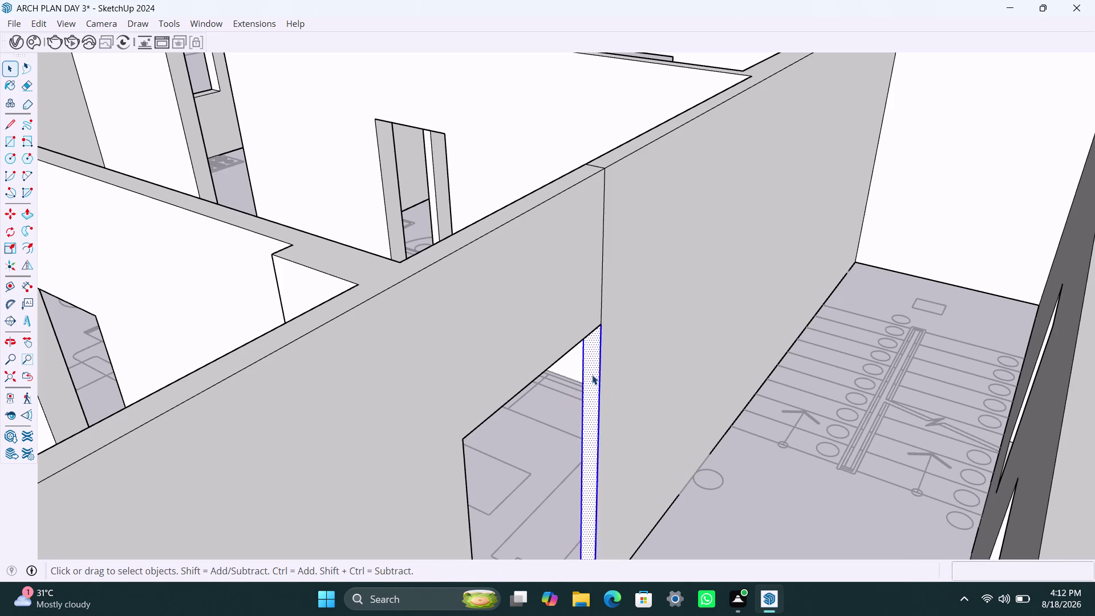
click(591, 375)
key(p)
click(591, 374)
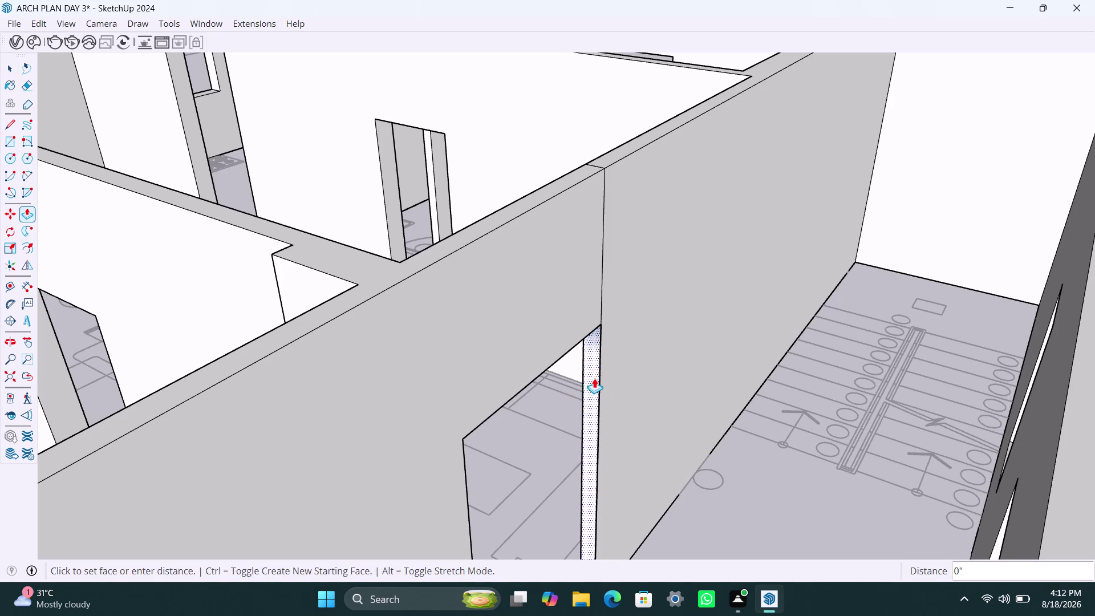
key(space)
scroll(down, 3)
middle_drag(579, 420, 552, 416)
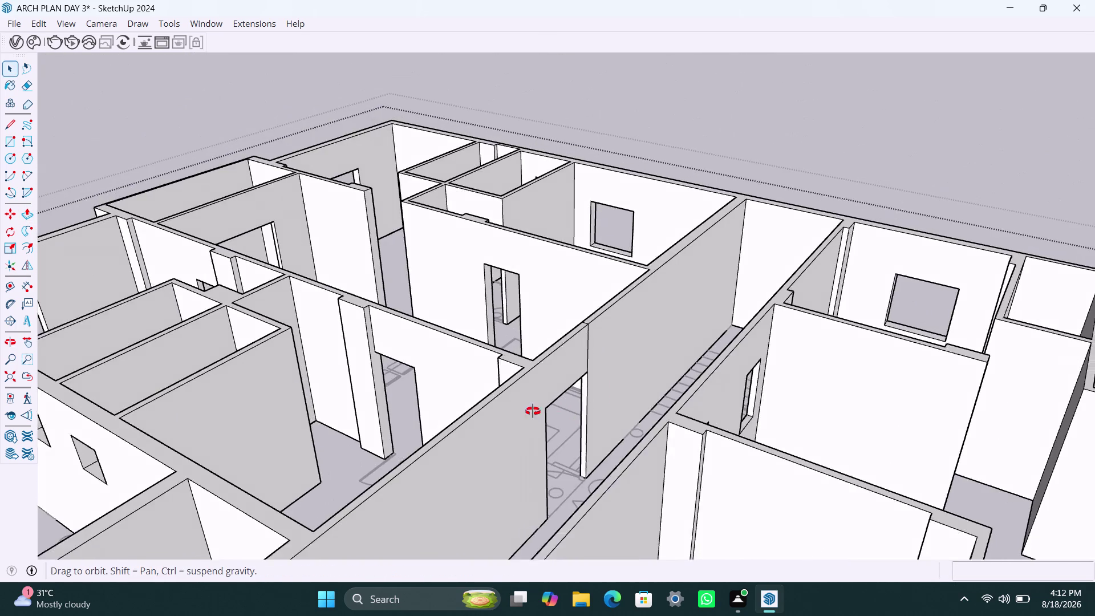
Move the view to the corridor wall and select the seam edge between its two faces.
middle_drag(551, 416, 410, 458)
scroll(up, 3)
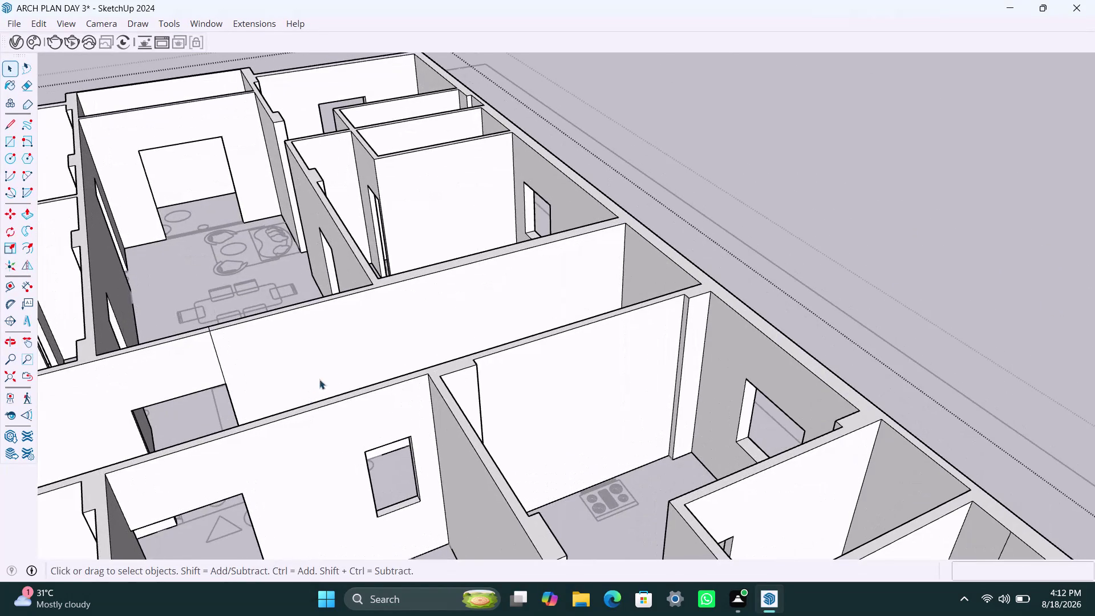
middle_drag(346, 366, 209, 524)
scroll(up, 3)
middle_drag(291, 335, 272, 363)
middle_drag(256, 312, 442, 297)
scroll(up, 3)
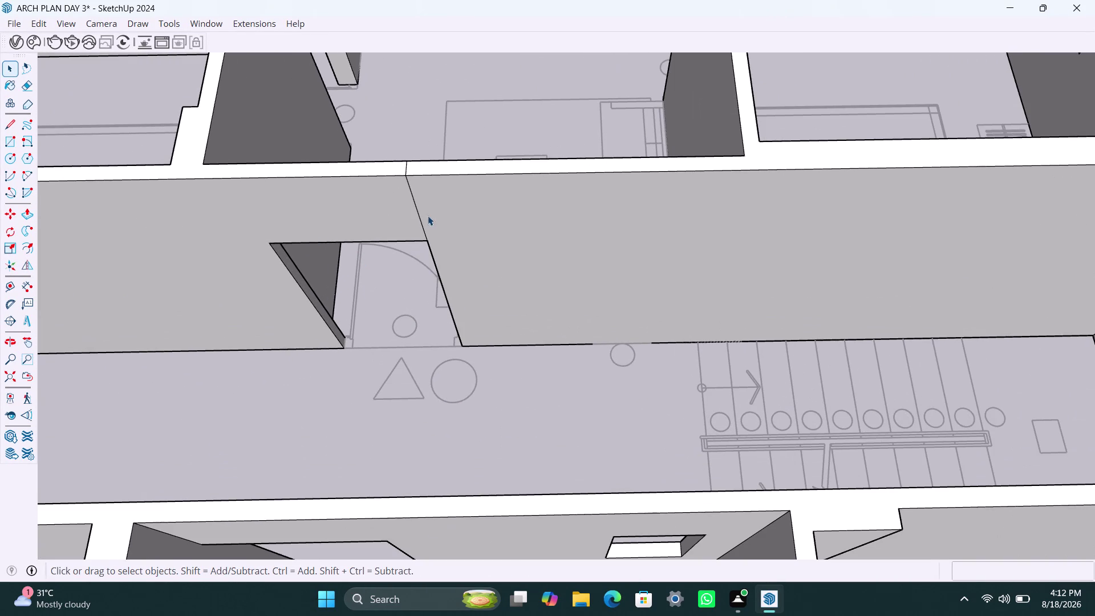
click(420, 219)
scroll(up, 3)
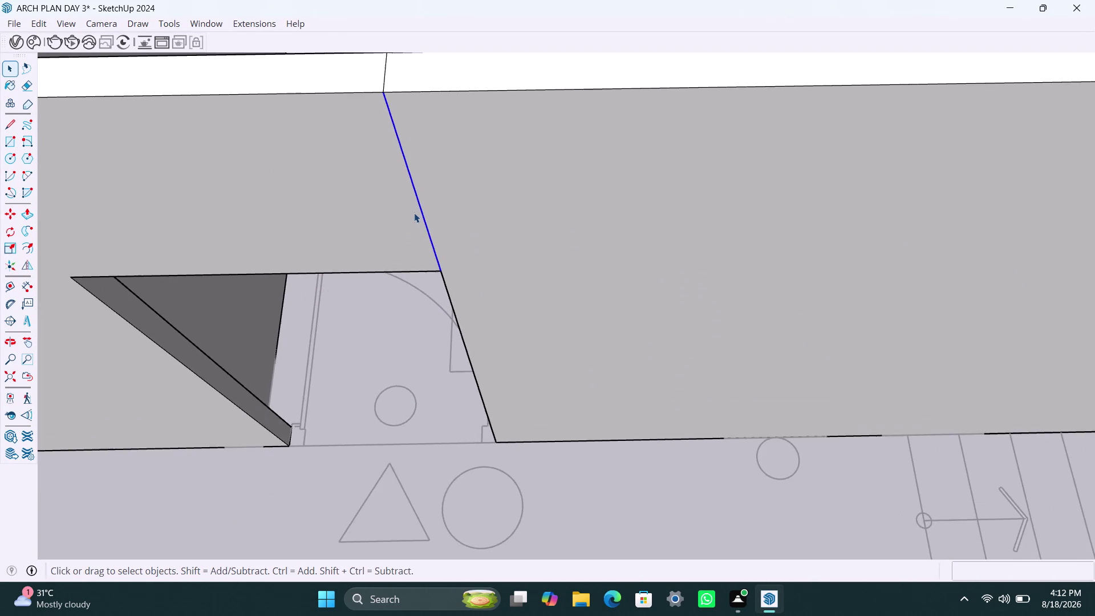
scroll(down, 3)
Orbit around the corridor wall seam until both wall faces are in view.
middle_drag(414, 208, 379, 386)
middle_drag(441, 99, 432, 166)
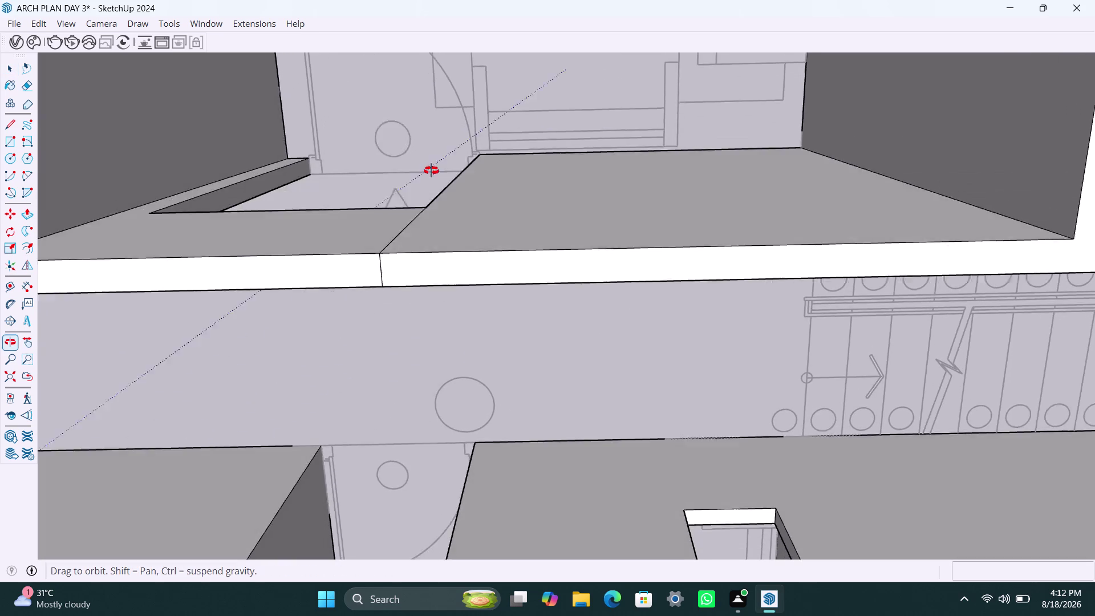
middle_drag(432, 166, 424, 213)
scroll(up, 3)
middle_drag(378, 328, 390, 325)
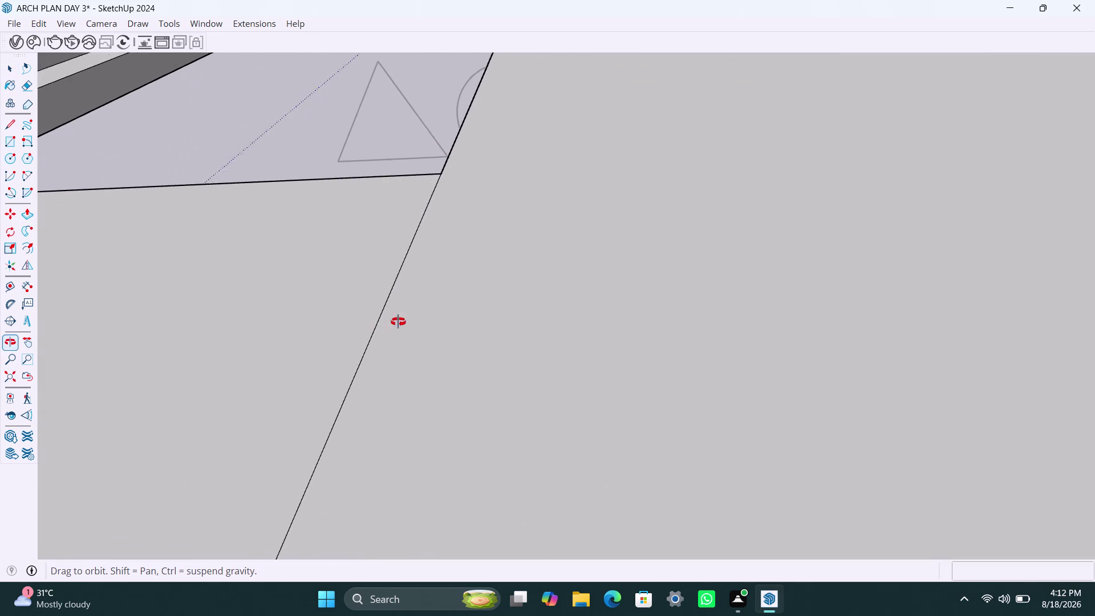
middle_drag(390, 325, 598, 302)
scroll(up, 3)
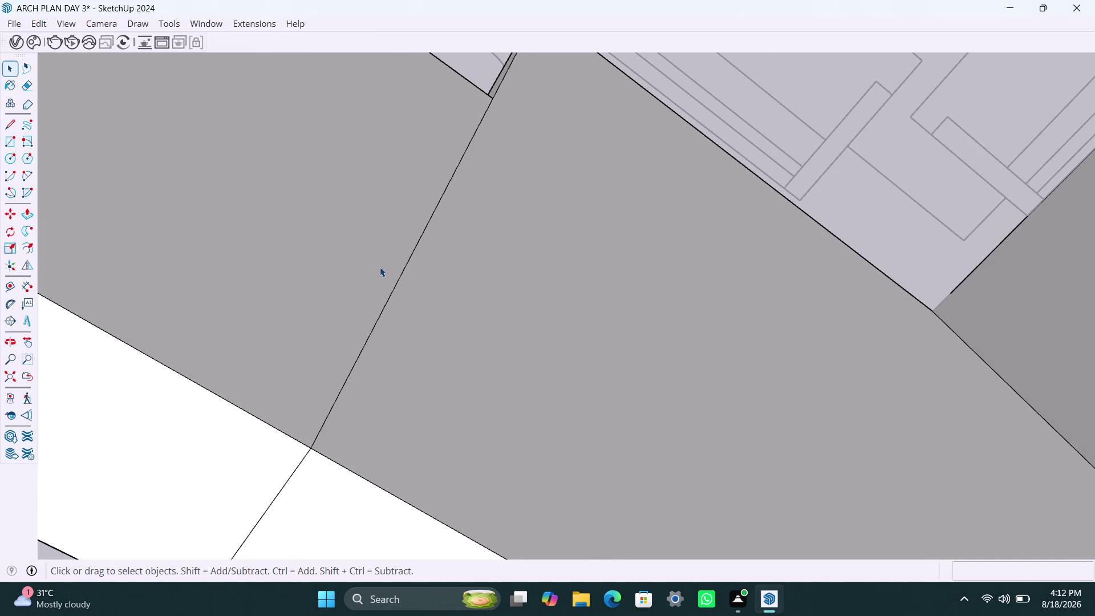
Pull the left wall face until it sits flush with its neighbour.
click(377, 240)
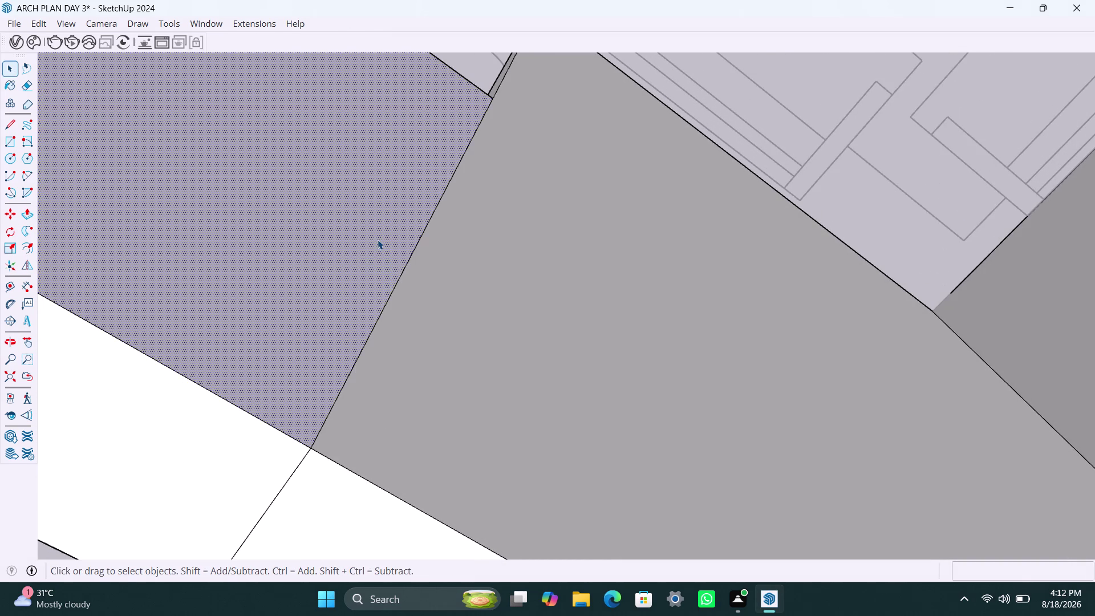
key(p)
click(378, 240)
click(438, 311)
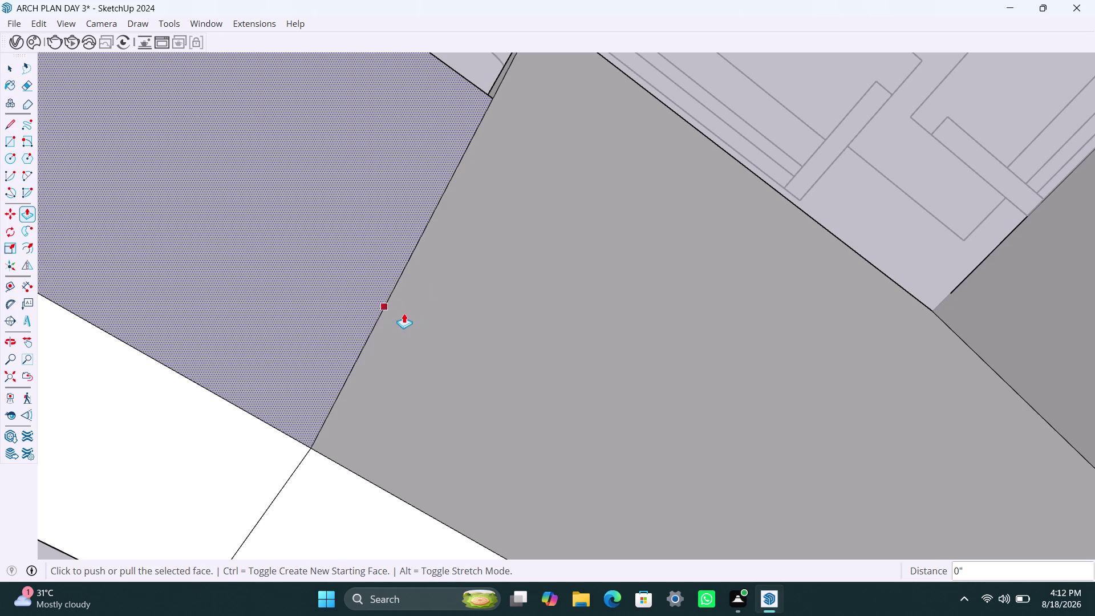
key(space)
click(416, 319)
key(p)
click(414, 319)
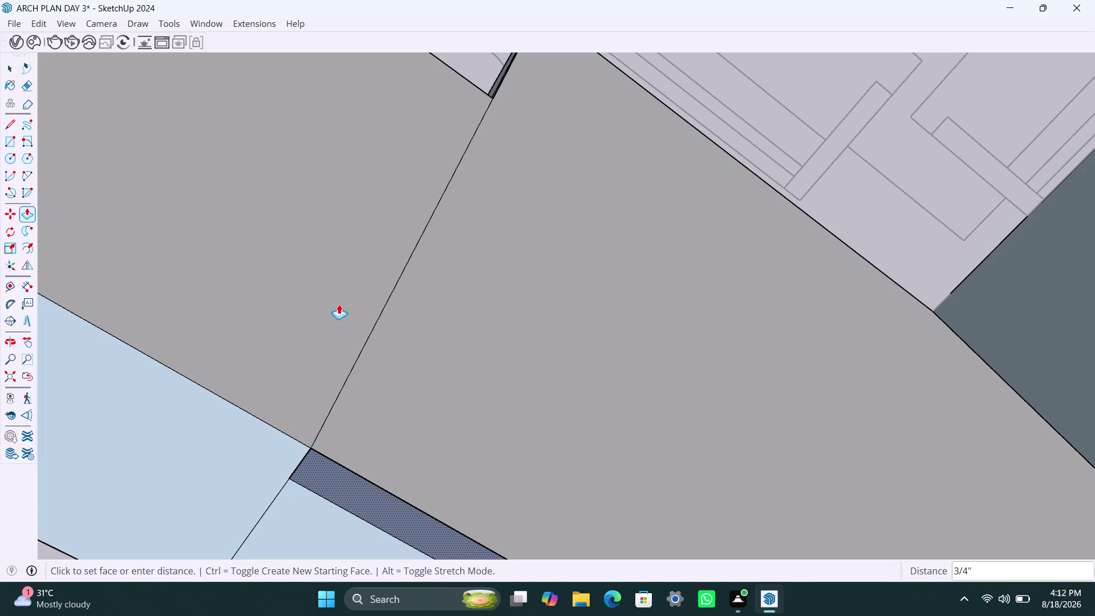
click(372, 324)
key(space)
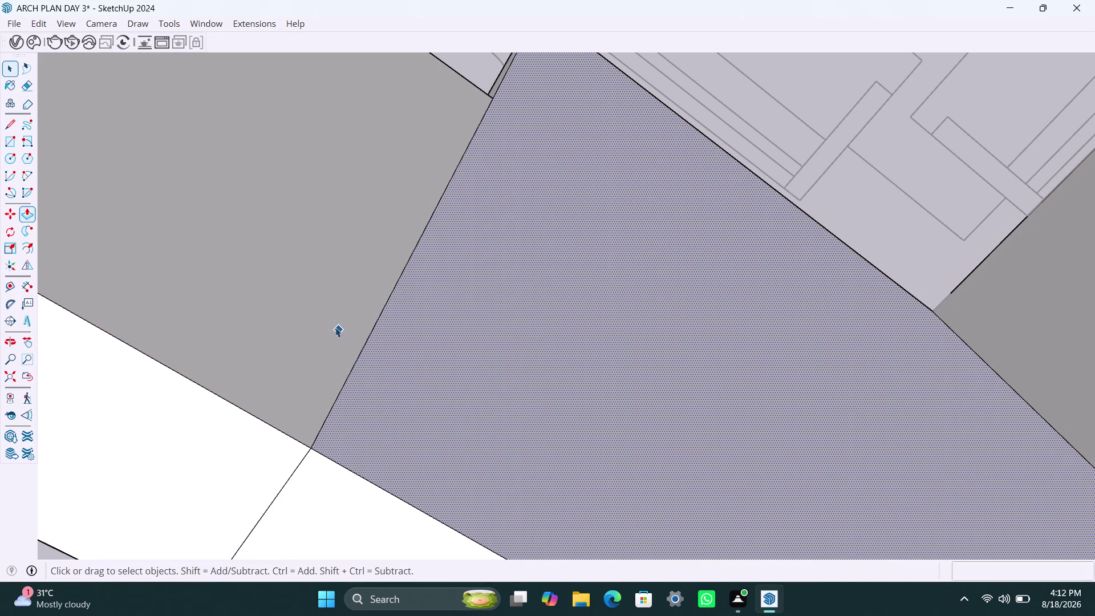
Delete the seam edge so the two faces merge into one.
click(353, 369)
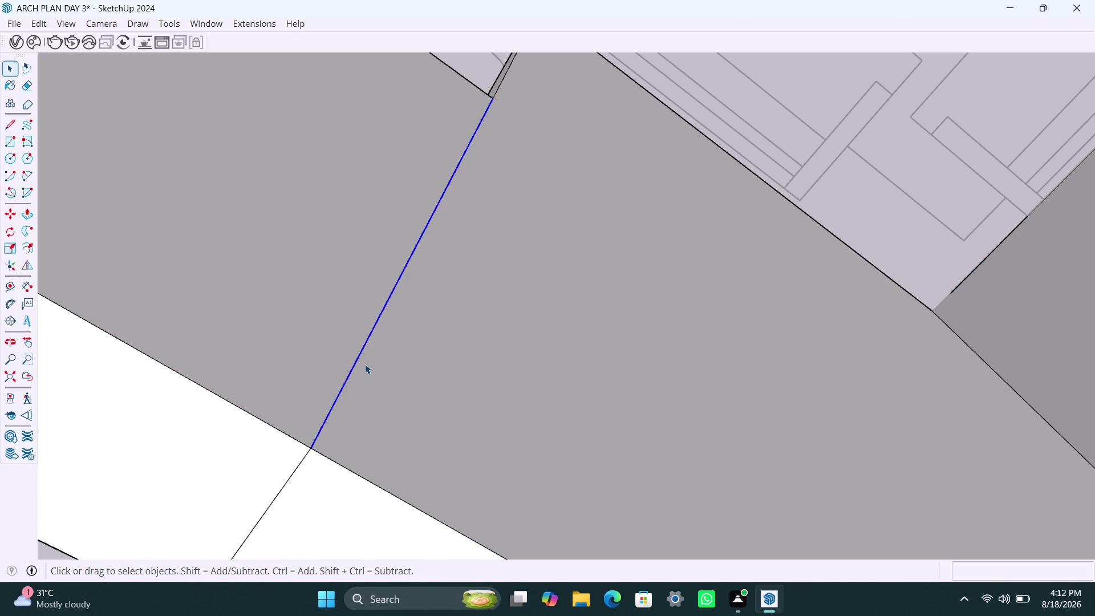
key(Delete)
scroll(down, 3)
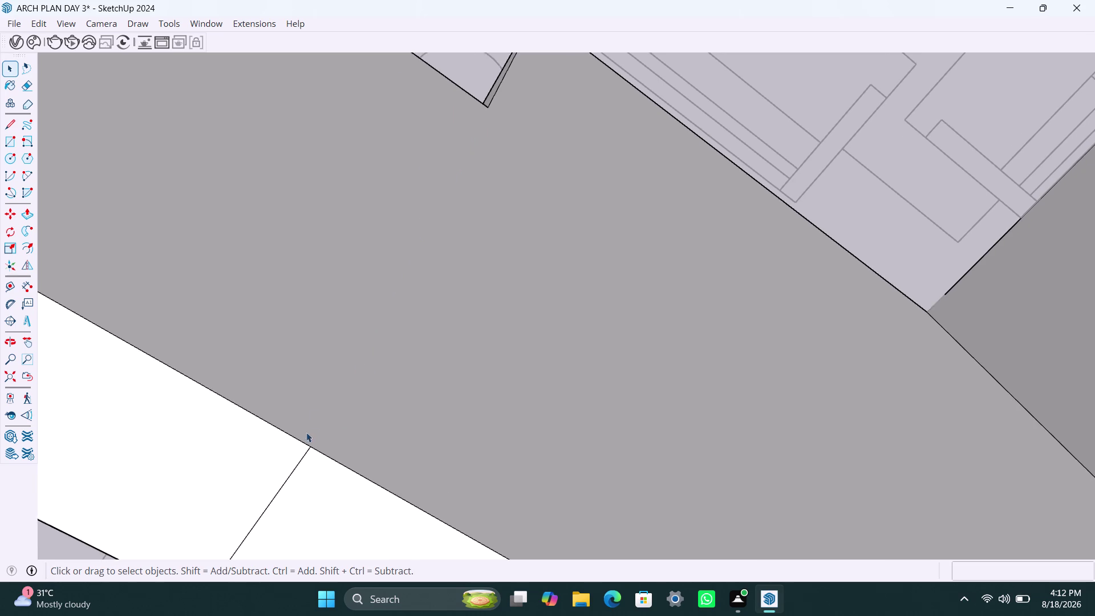
scroll(down, 3)
middle_drag(321, 418, 419, 320)
scroll(up, 3)
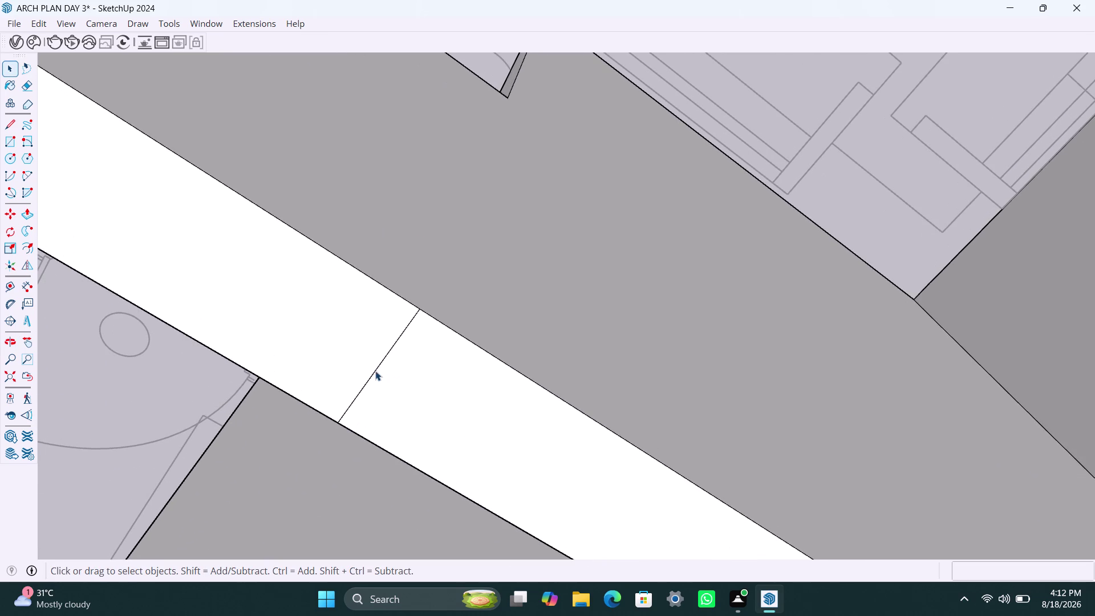
click(375, 370)
key(Delete)
scroll(down, 3)
middle_drag(366, 394, 570, 244)
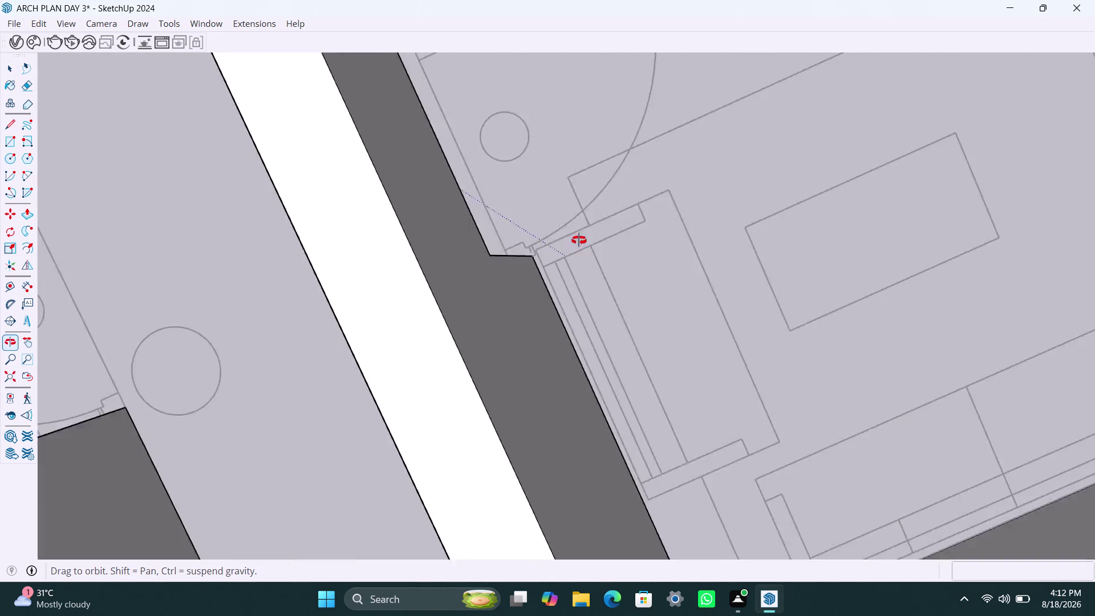
middle_drag(571, 243, 710, 231)
scroll(down, 3)
middle_drag(448, 424, 673, 312)
scroll(up, 3)
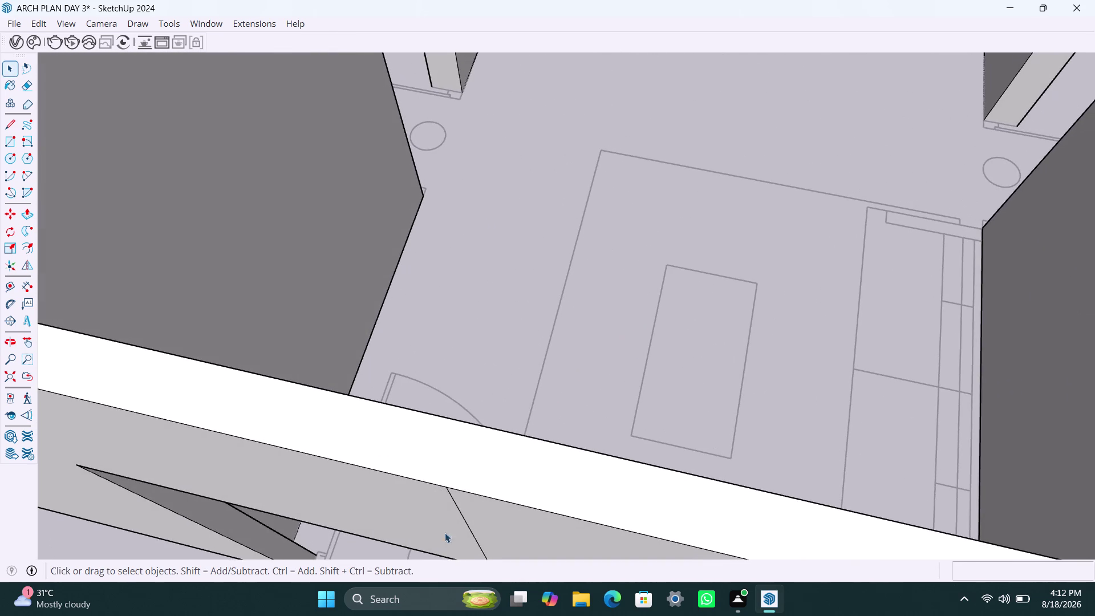
scroll(up, 3)
scroll(up, 3)
middle_drag(463, 509, 542, 278)
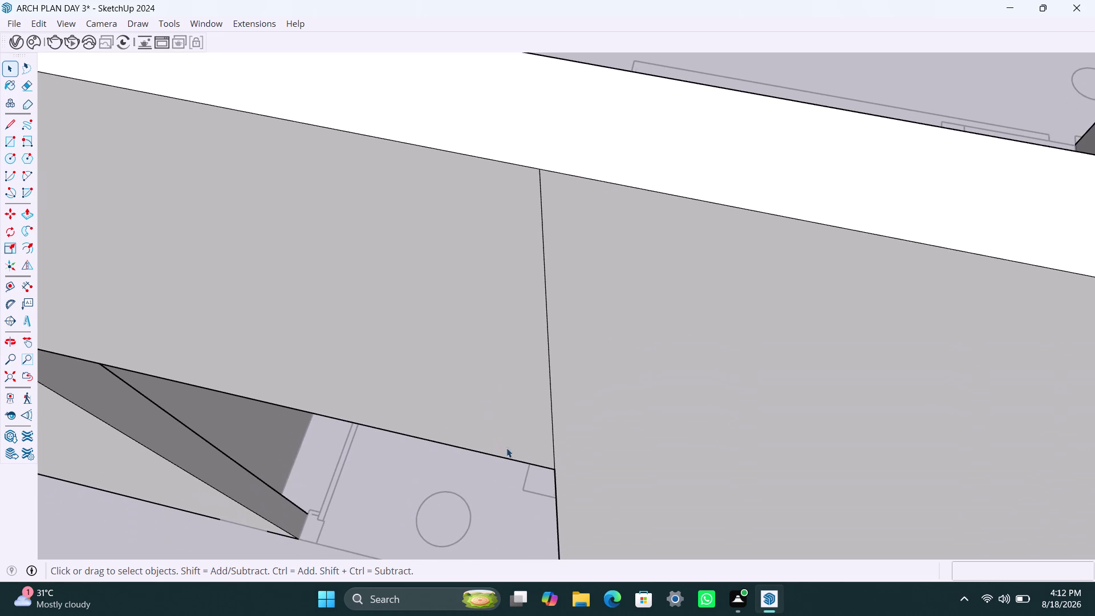
scroll(up, 3)
click(554, 402)
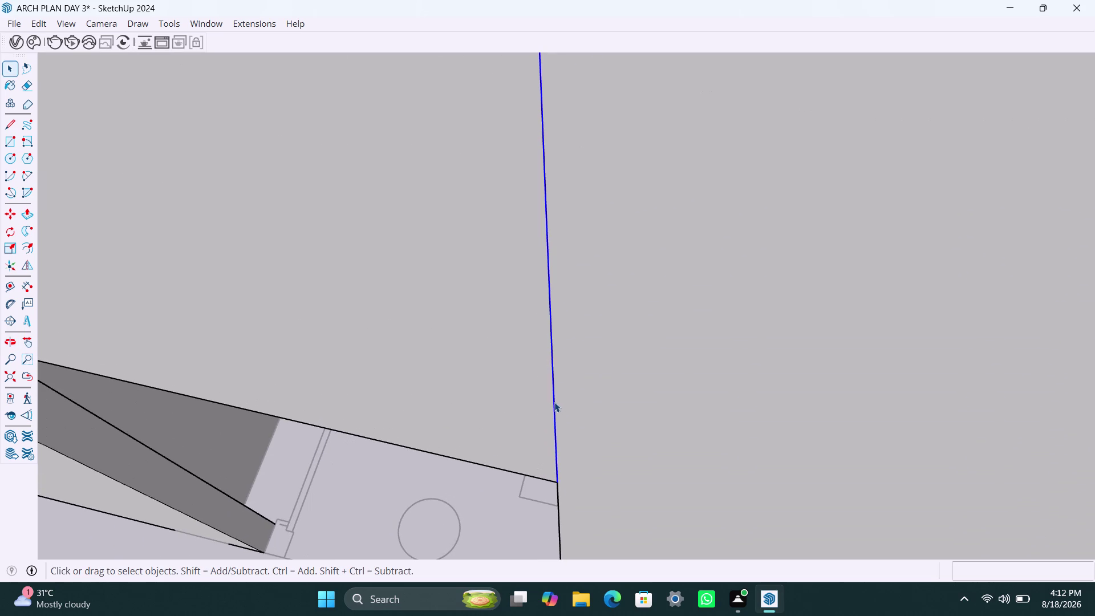
key(Delete)
key(ctrl+z)
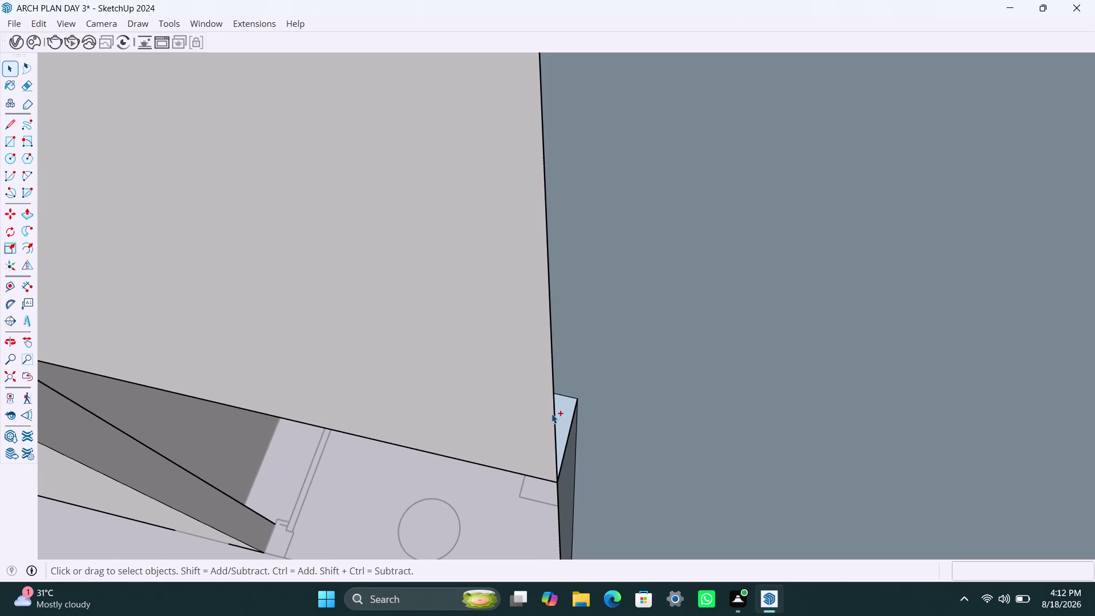
triple_click(554, 408)
triple_click(554, 408)
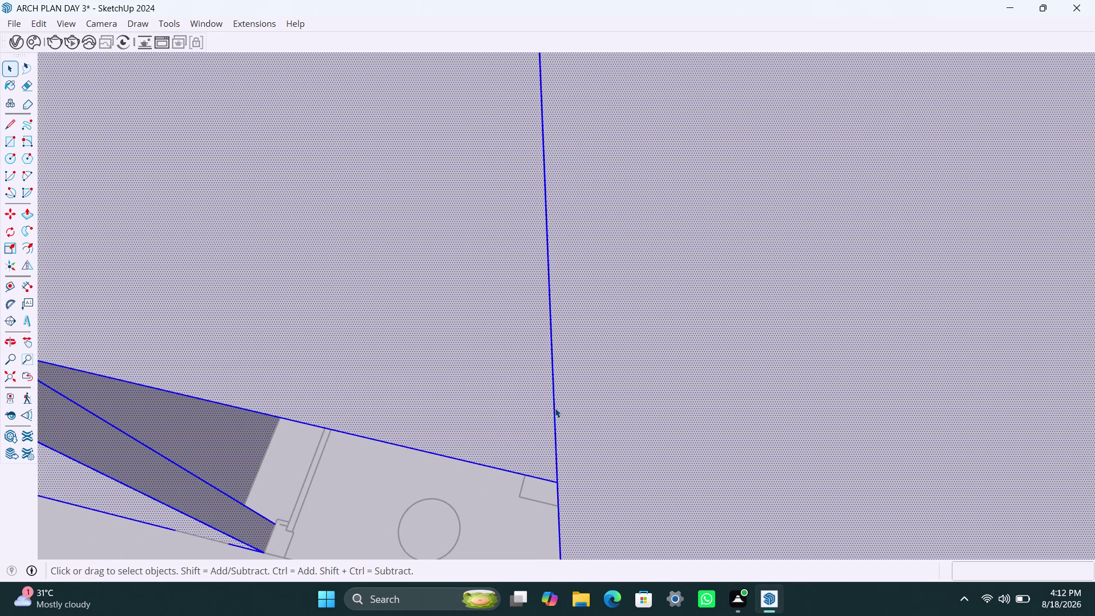
double_click(555, 408)
click(554, 411)
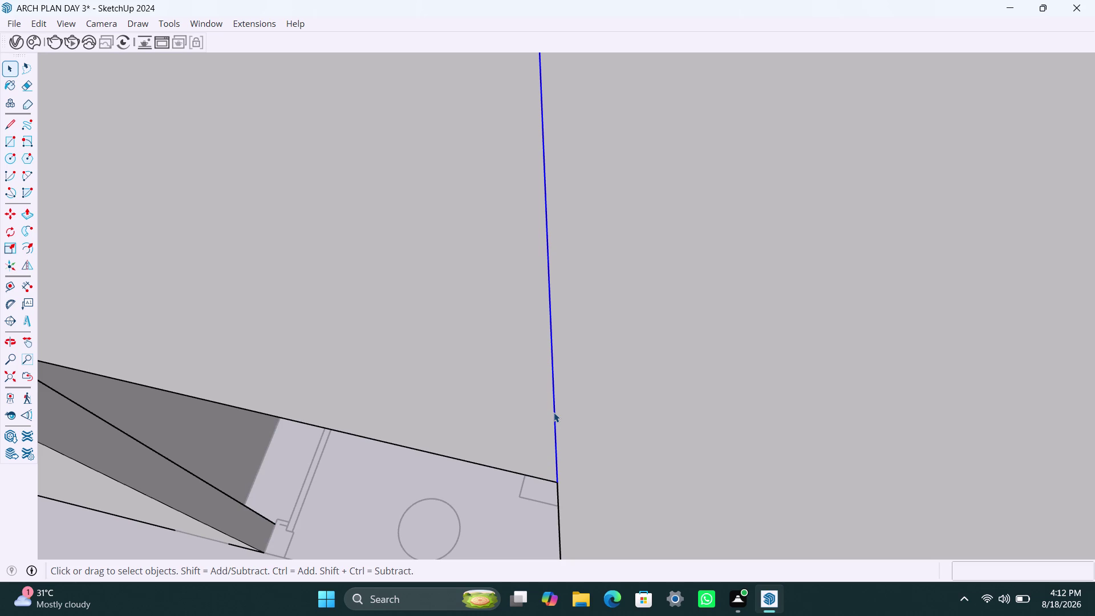
key(Delete)
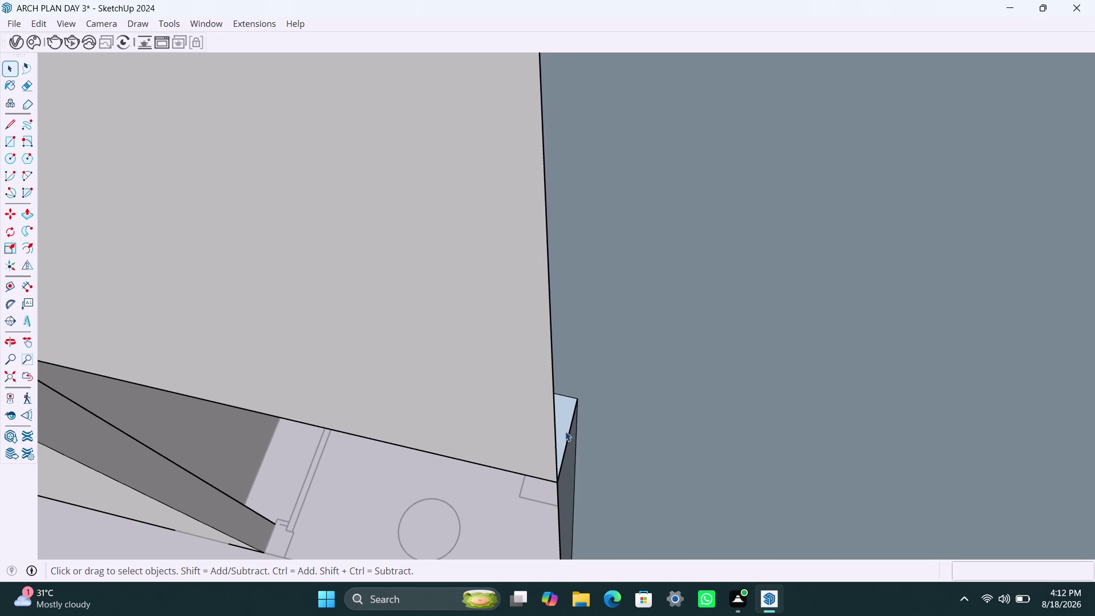
scroll(down, 3)
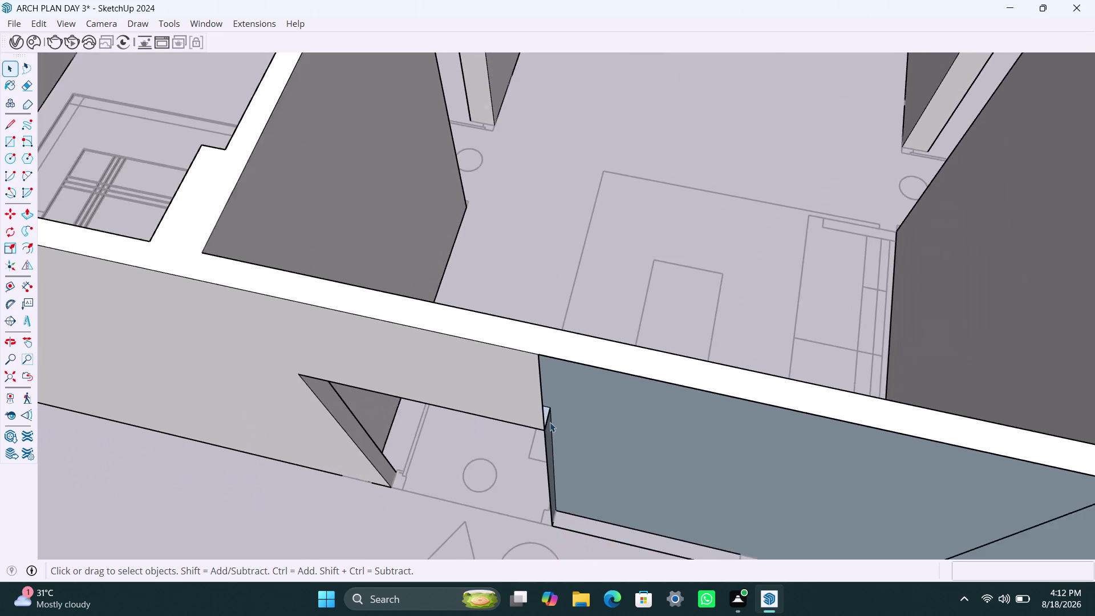
scroll(down, 3)
middle_drag(548, 432, 460, 336)
scroll(down, 3)
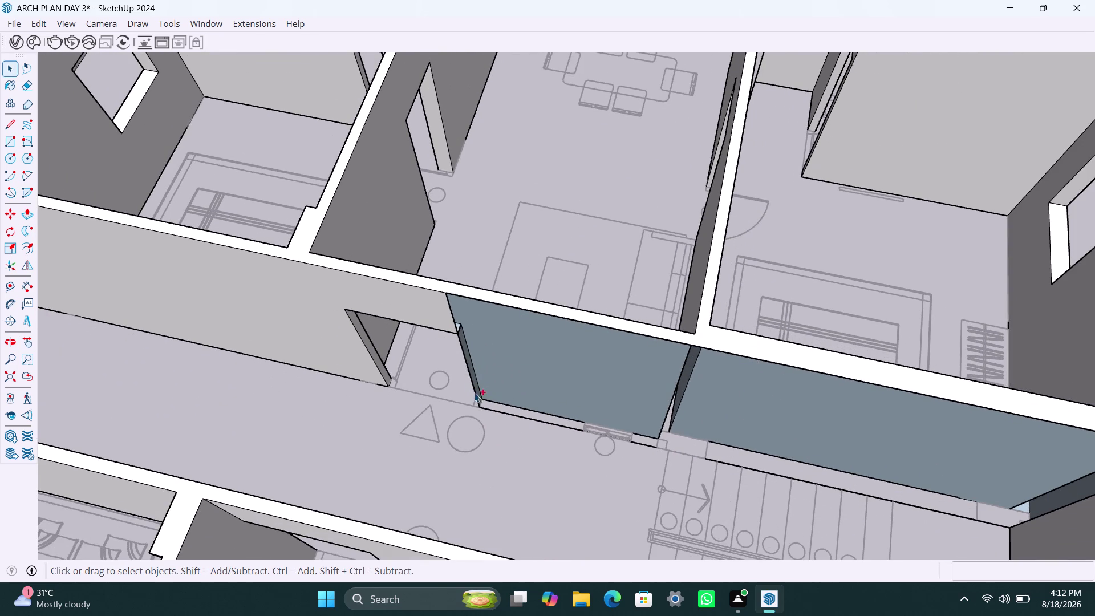
key(ctrl+z)
scroll(up, 3)
scroll(up, 3)
click(450, 307)
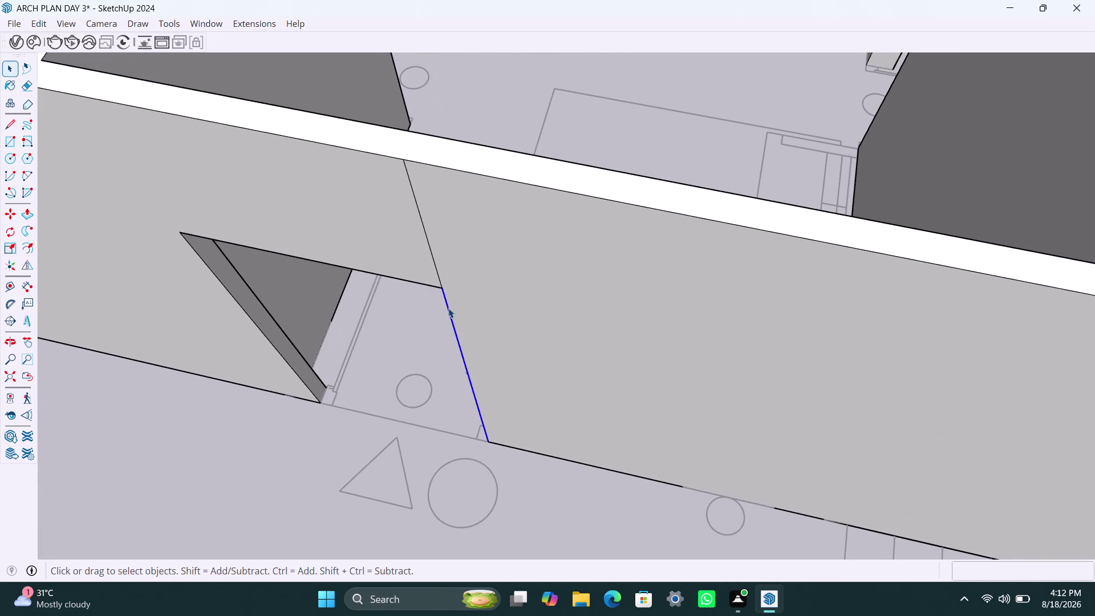
Push/Pull the wall face beside the corner edge at the junction.
scroll(up, 3)
middle_drag(421, 298, 470, 260)
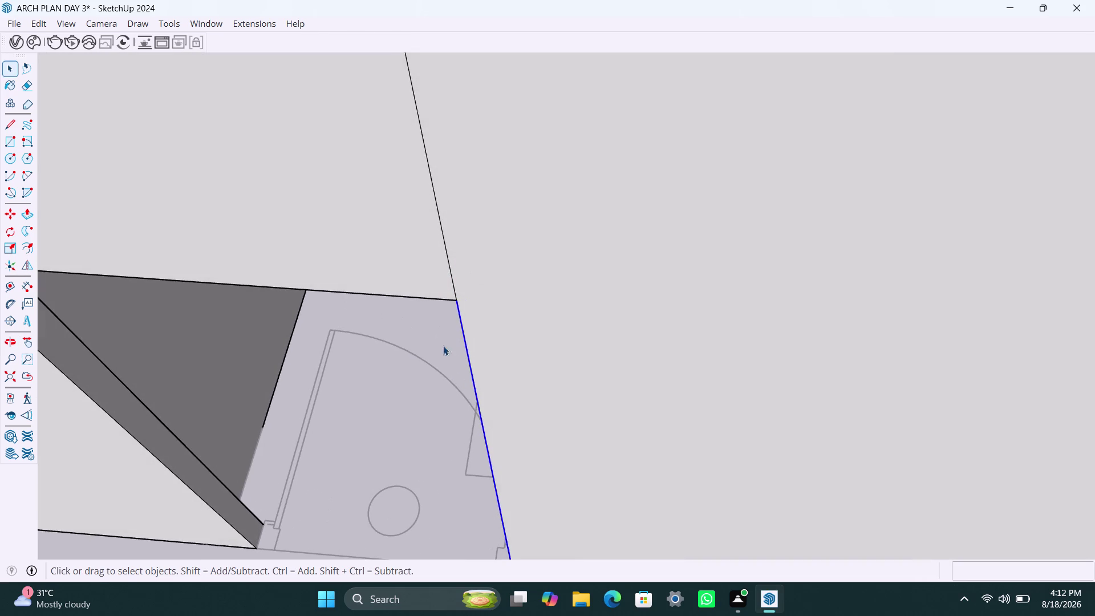
click(505, 368)
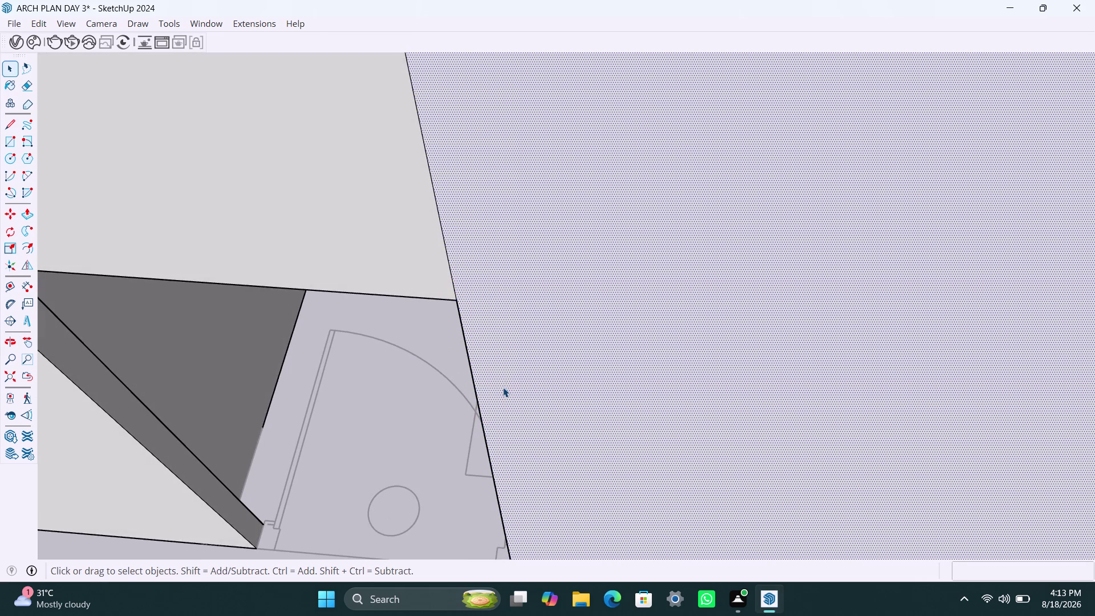
key(p)
click(503, 387)
click(407, 261)
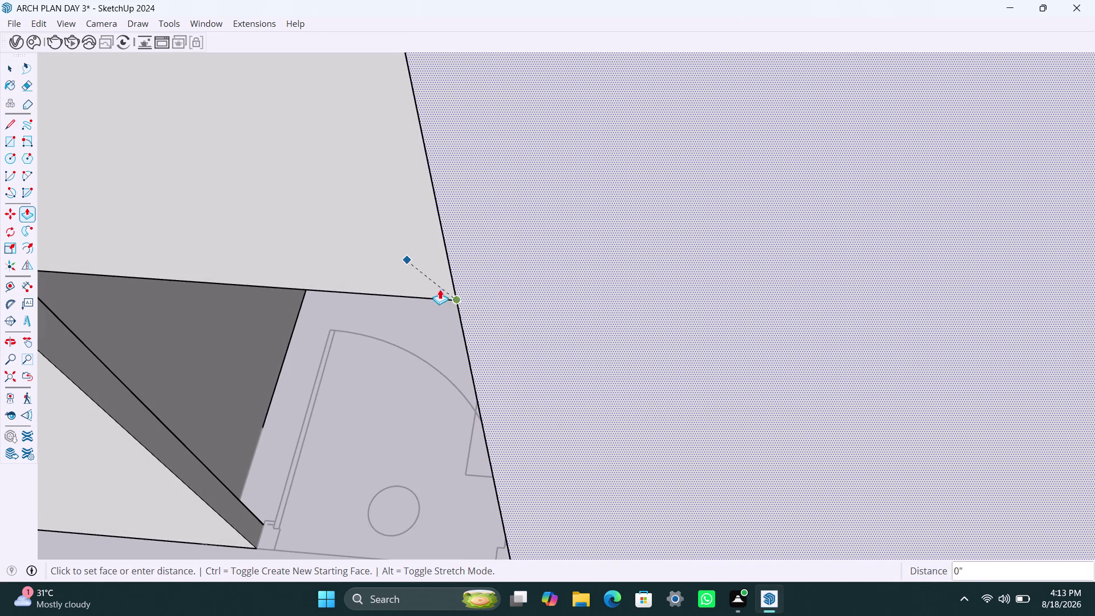
click(434, 276)
scroll(up, 3)
key(space)
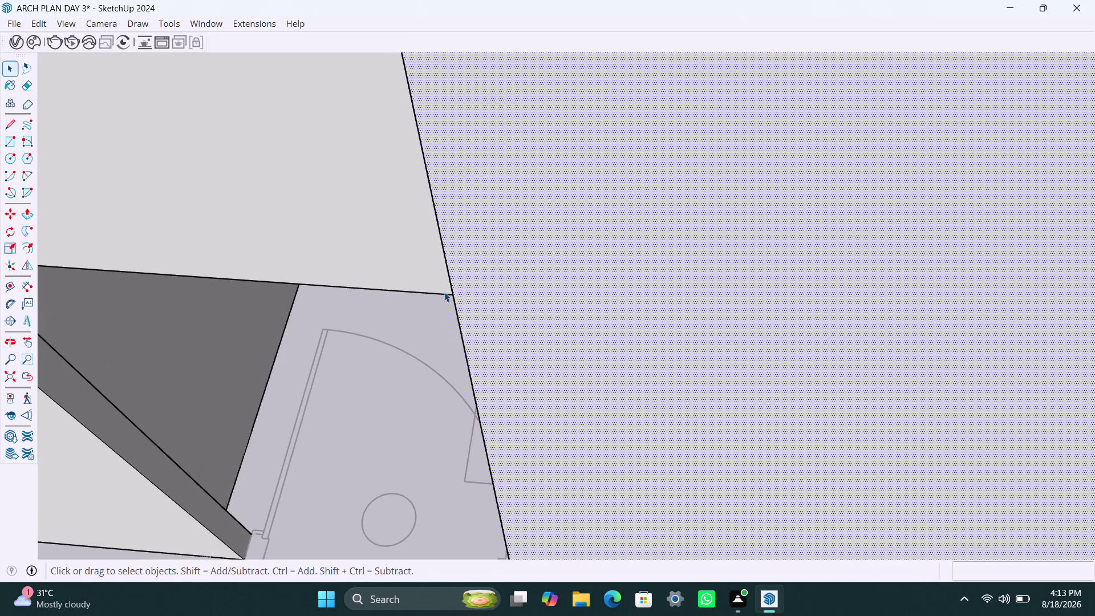
Push/Pull the neighbouring wall face along the edge, then undo a deletion.
scroll(up, 3)
middle_drag(448, 275, 622, 248)
scroll(up, 3)
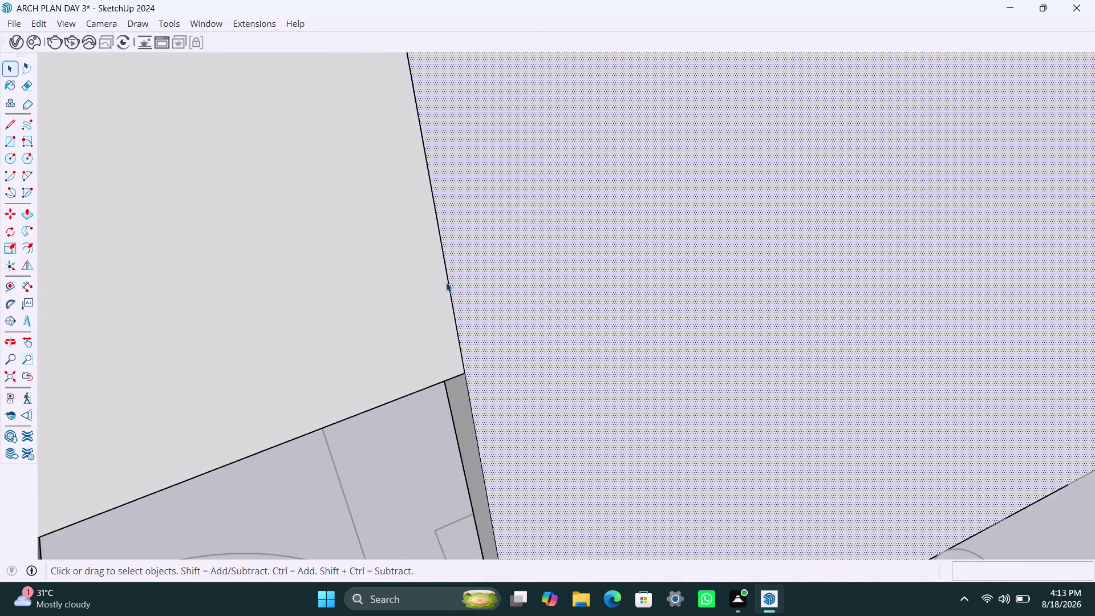
scroll(up, 3)
middle_drag(447, 327, 472, 322)
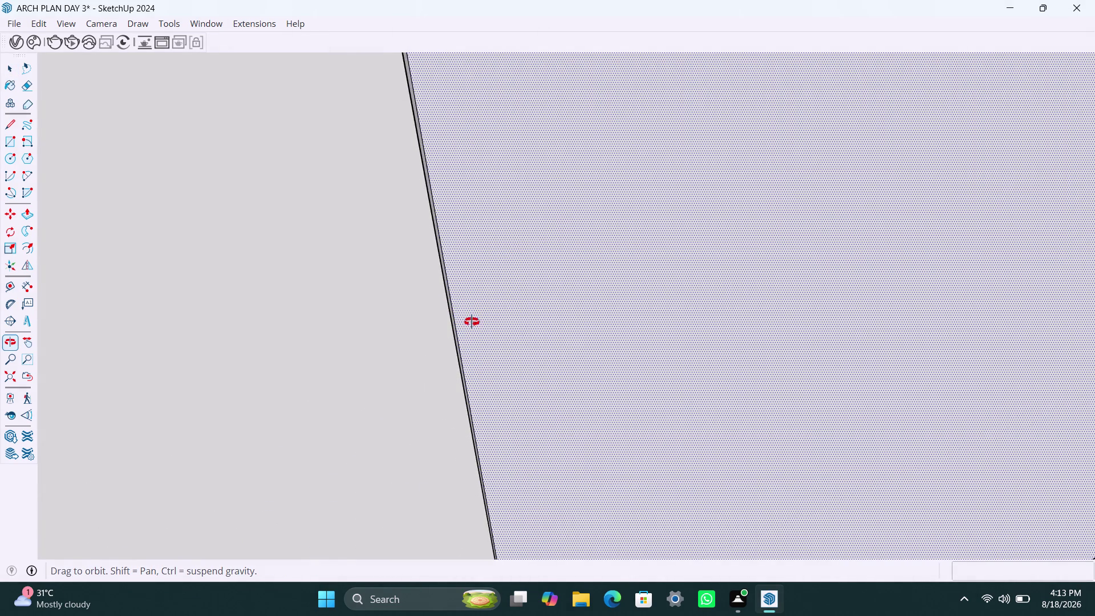
middle_drag(472, 321, 538, 314)
click(418, 317)
key(p)
click(419, 317)
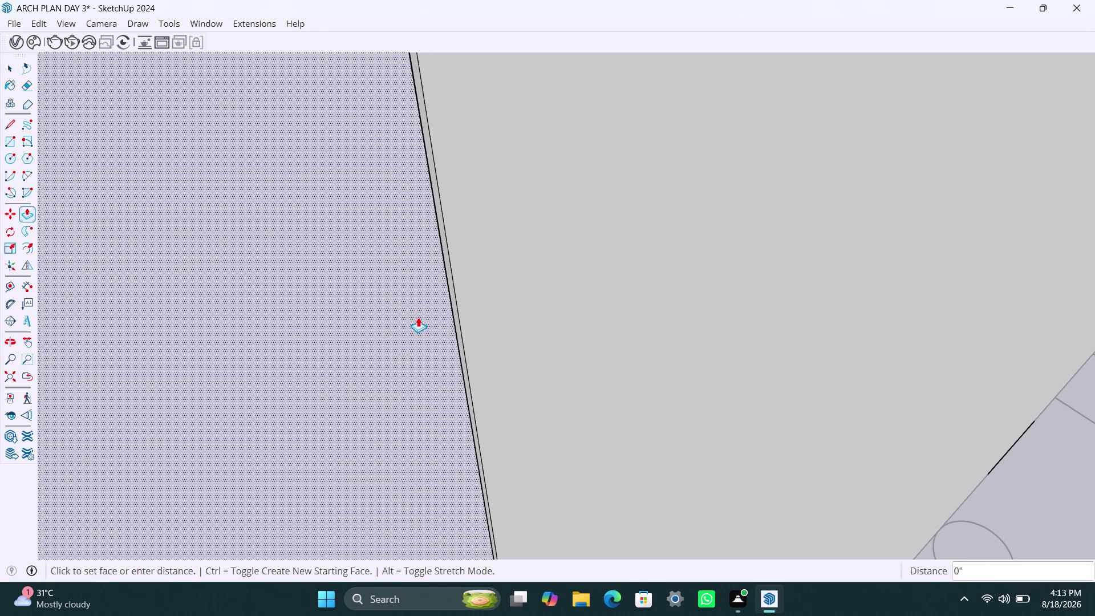
click(503, 322)
key(space)
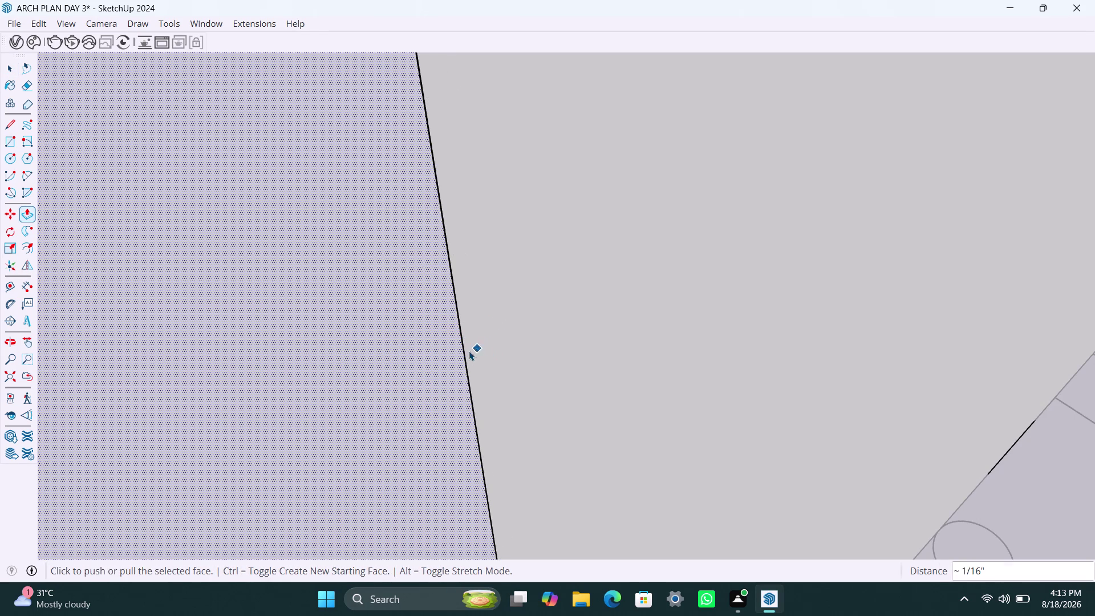
click(463, 355)
key(Delete)
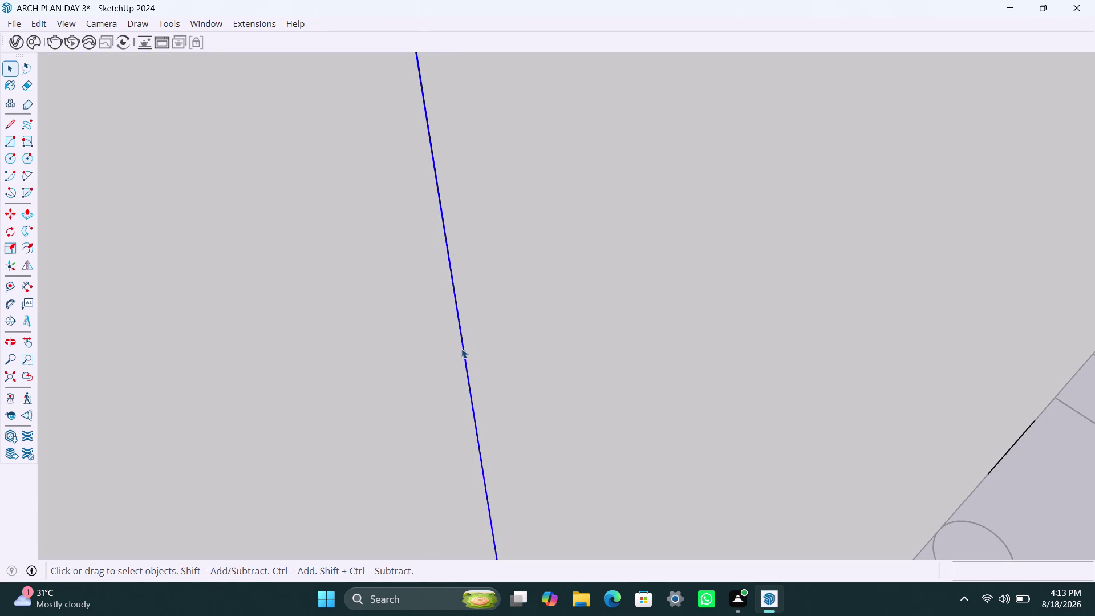
key(ctrl+z)
Orbit beneath the wall junction and select the thin gap face between the walls.
scroll(down, 3)
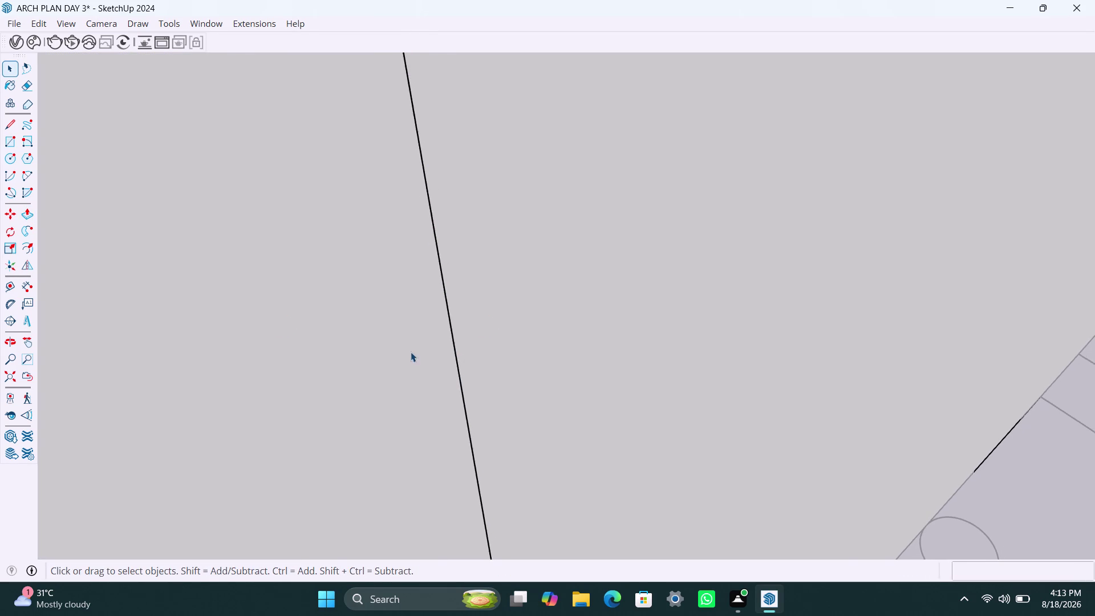
scroll(down, 3)
scroll(up, 3)
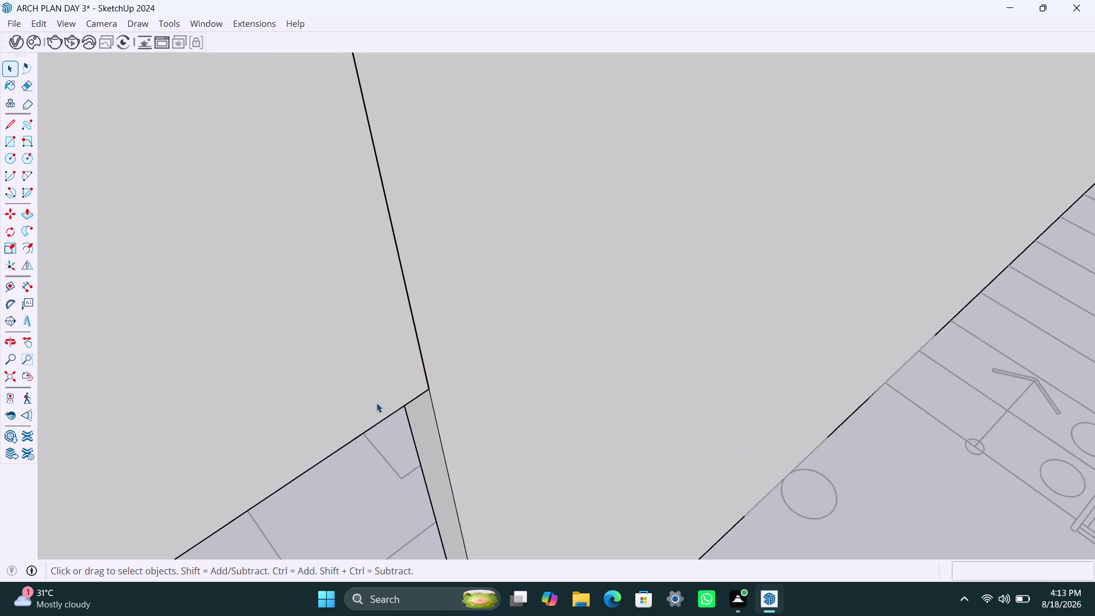
middle_drag(377, 403, 388, 244)
scroll(up, 3)
middle_drag(394, 407, 408, 339)
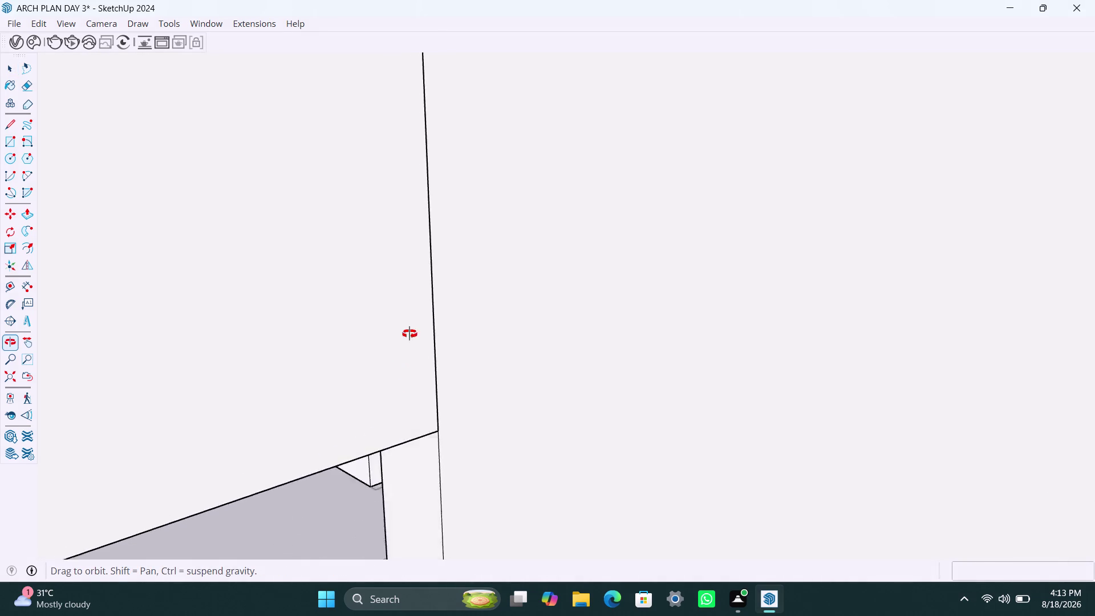
middle_drag(407, 339, 420, 309)
scroll(up, 3)
middle_drag(395, 438, 494, 316)
scroll(up, 3)
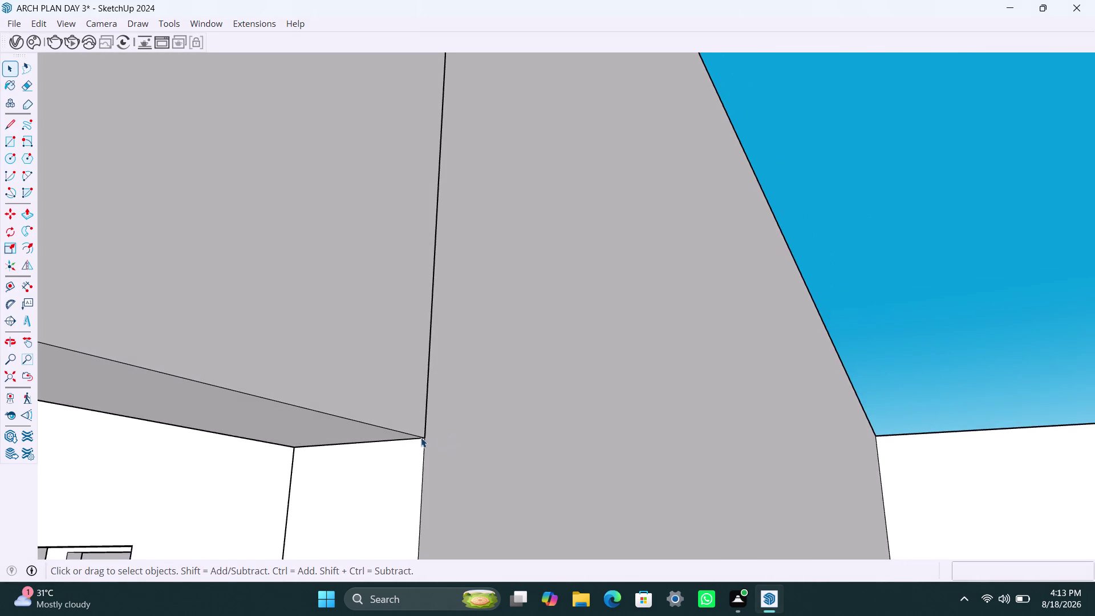
scroll(up, 3)
scroll(up, 3)
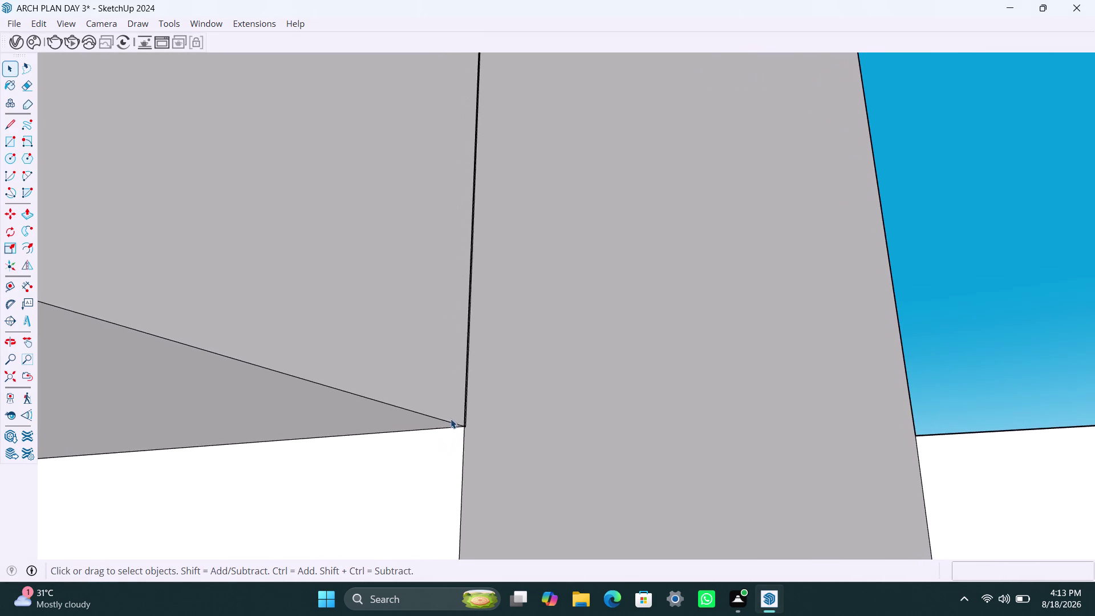
scroll(up, 3)
scroll(up, 3)
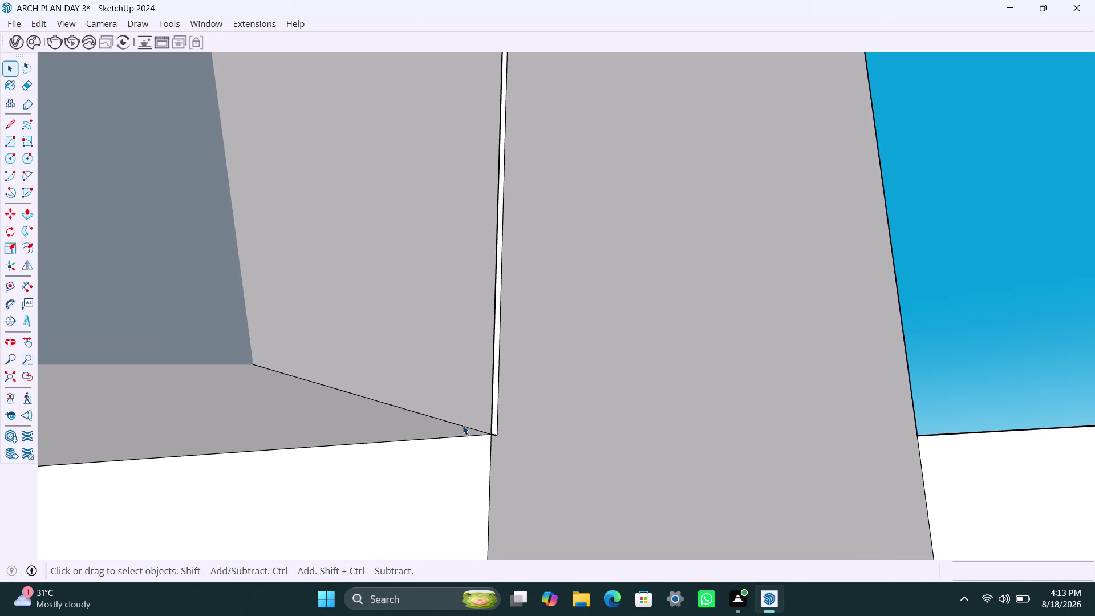
scroll(down, 3)
click(475, 422)
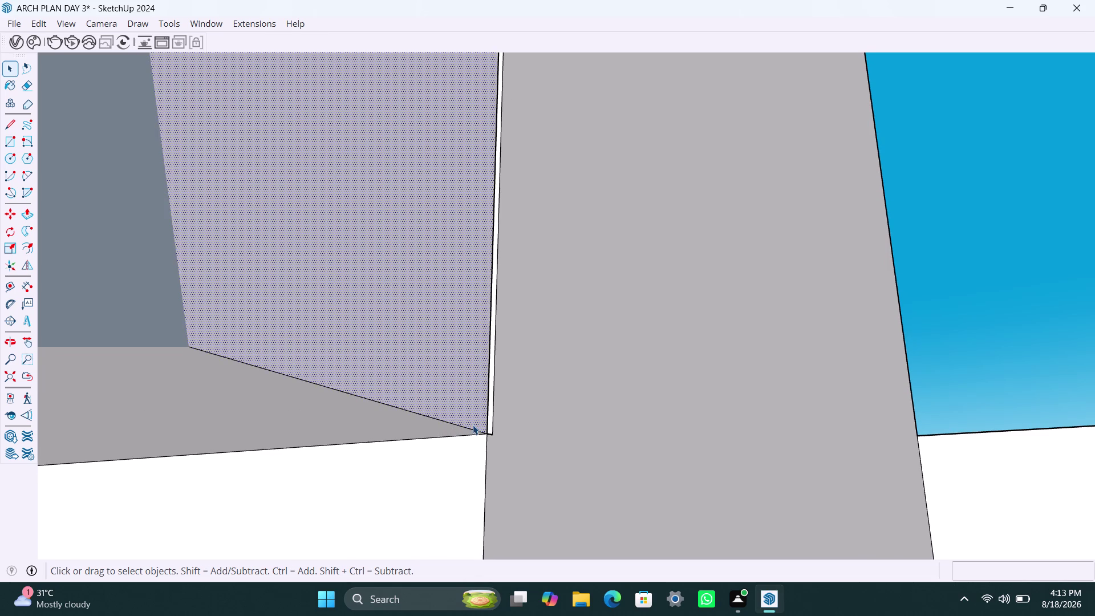
click(489, 429)
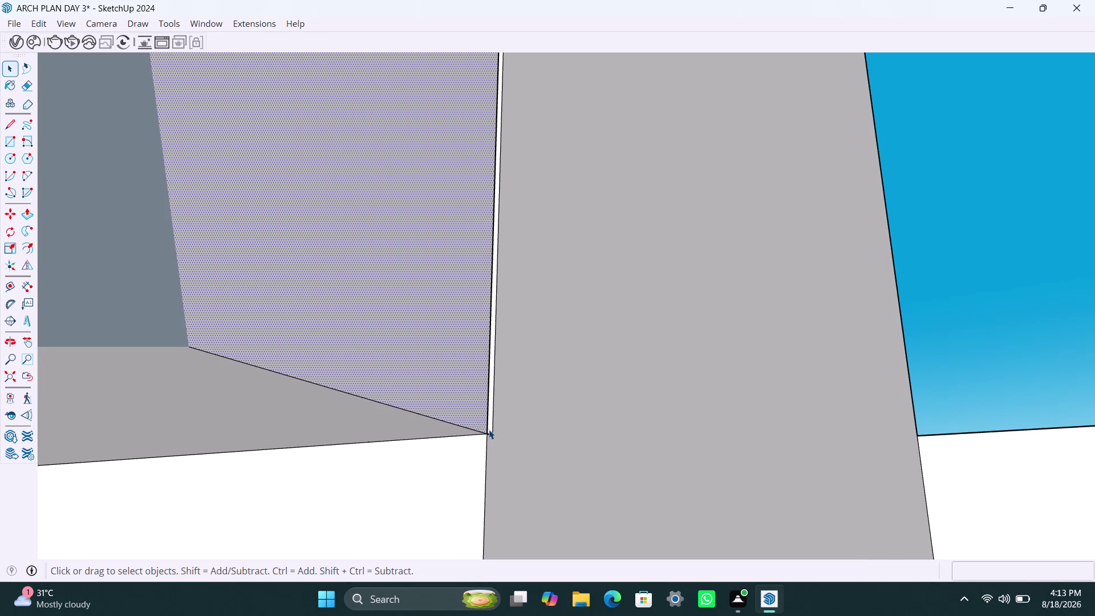
click(489, 428)
click(489, 423)
double_click(492, 421)
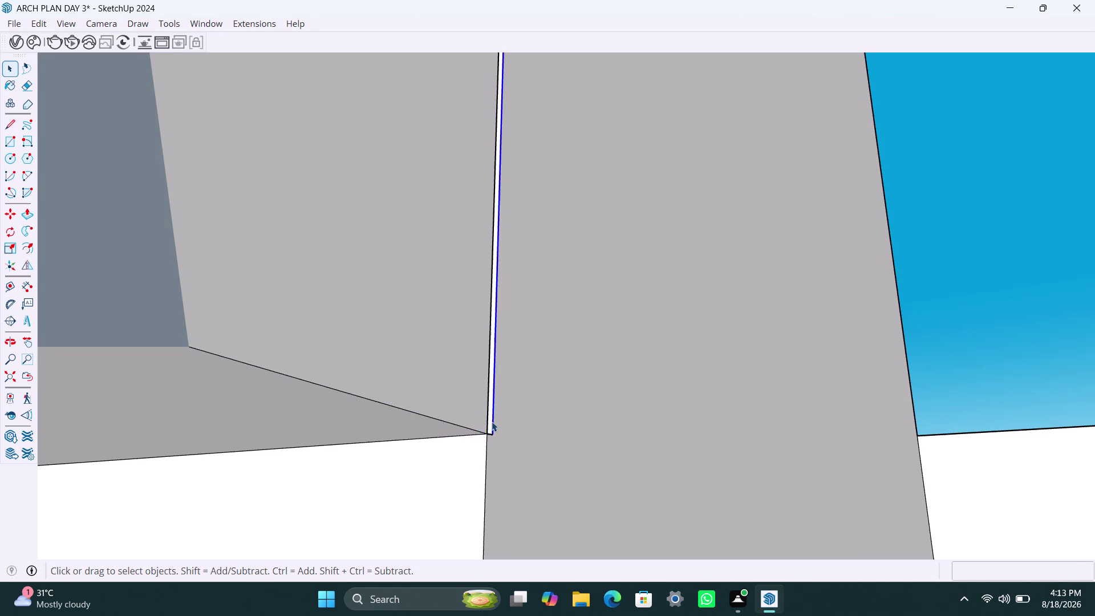
click(490, 424)
click(490, 424)
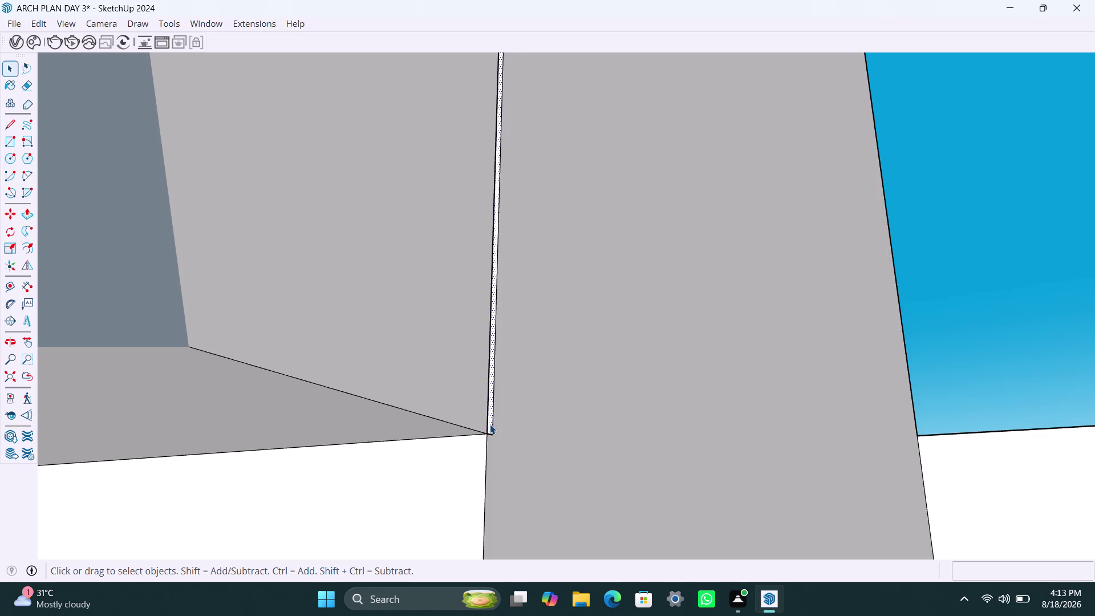
Delete the thin gap sliver, then undo the deletion.
key(Delete)
scroll(up, 3)
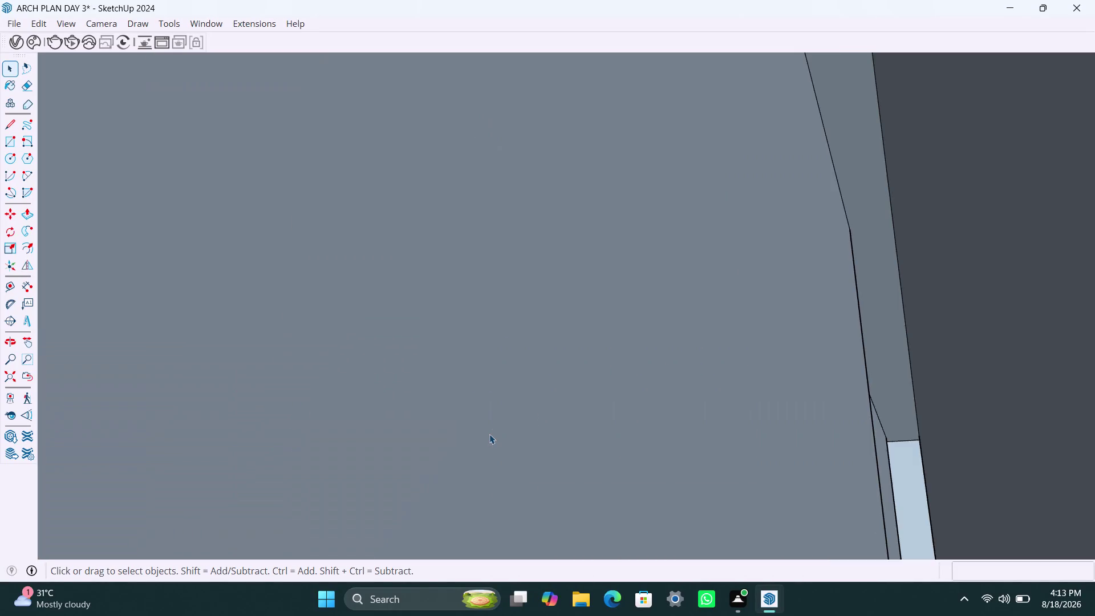
scroll(down, 3)
key(ctrl+z)
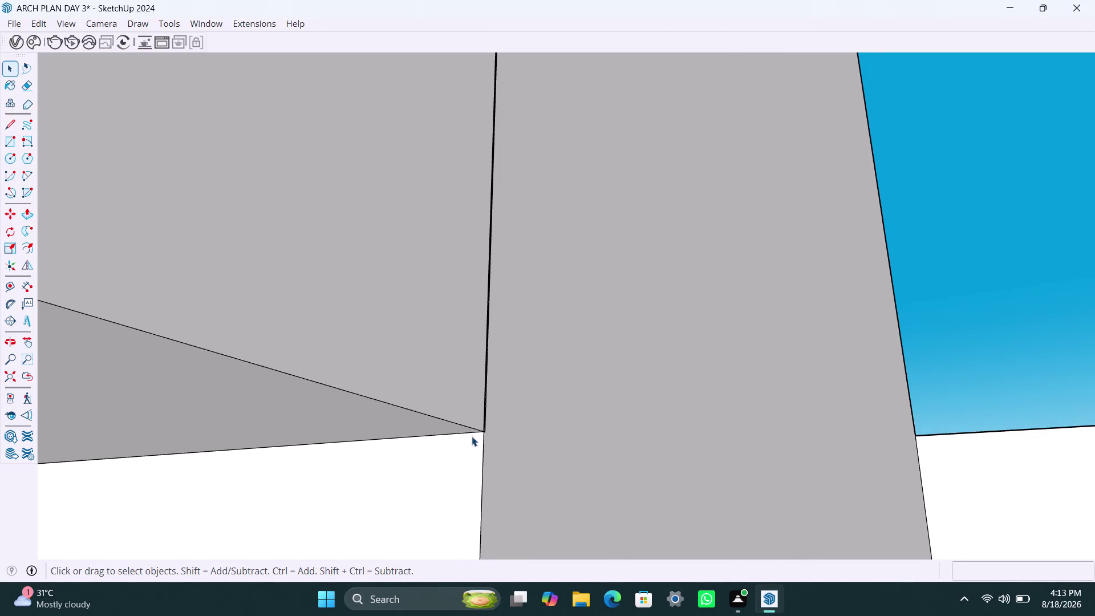
key(ctrl+z)
Select the floor face beside the wall at the junction.
click(473, 444)
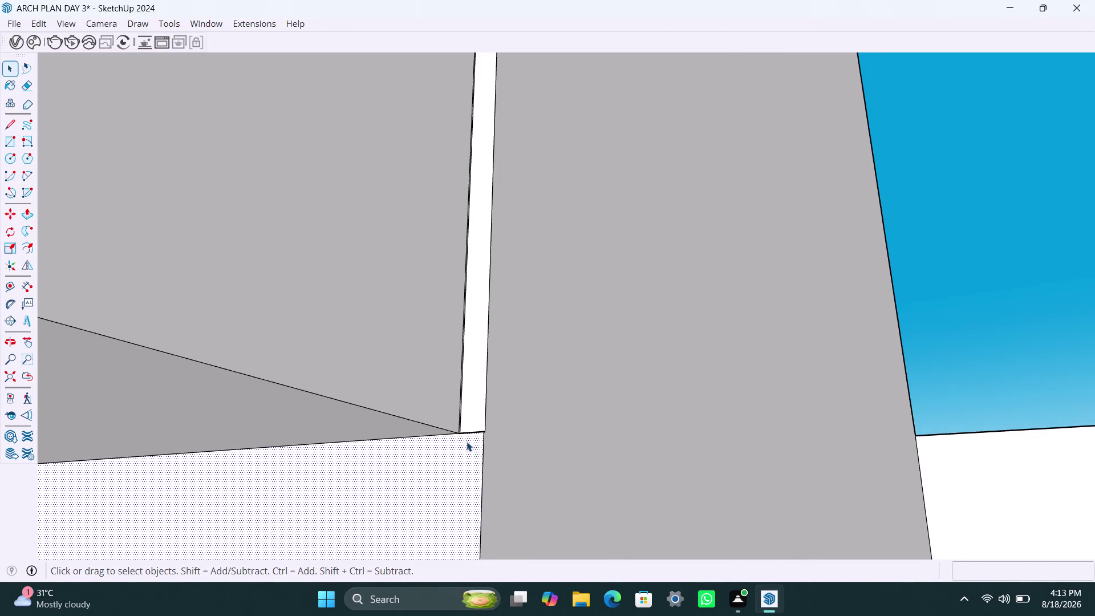
scroll(down, 3)
scroll(down, 3)
scroll(down, 3)
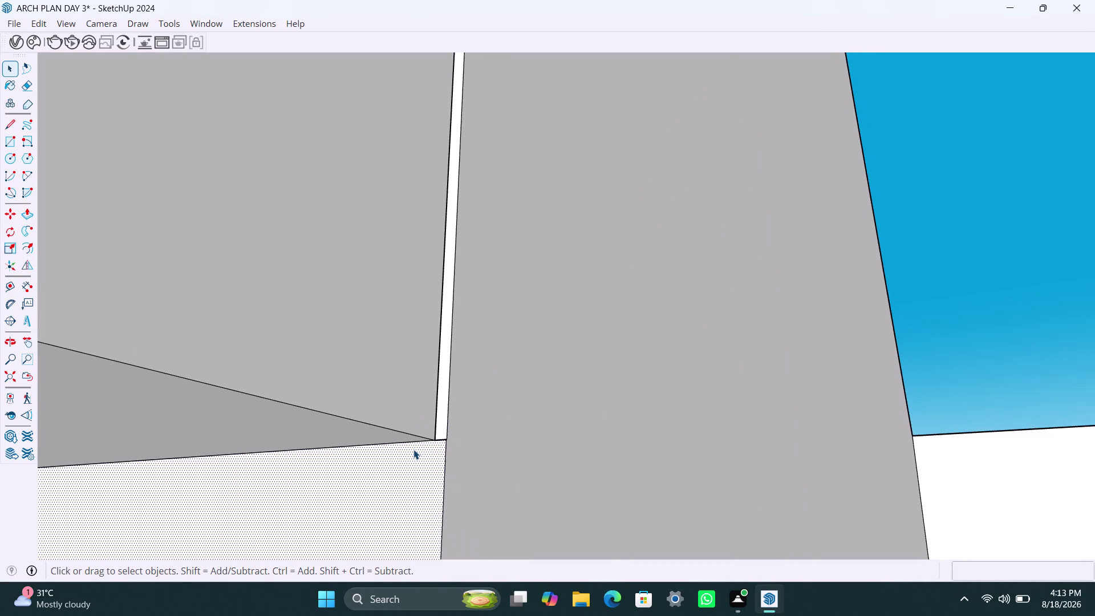
scroll(down, 3)
scroll(up, 3)
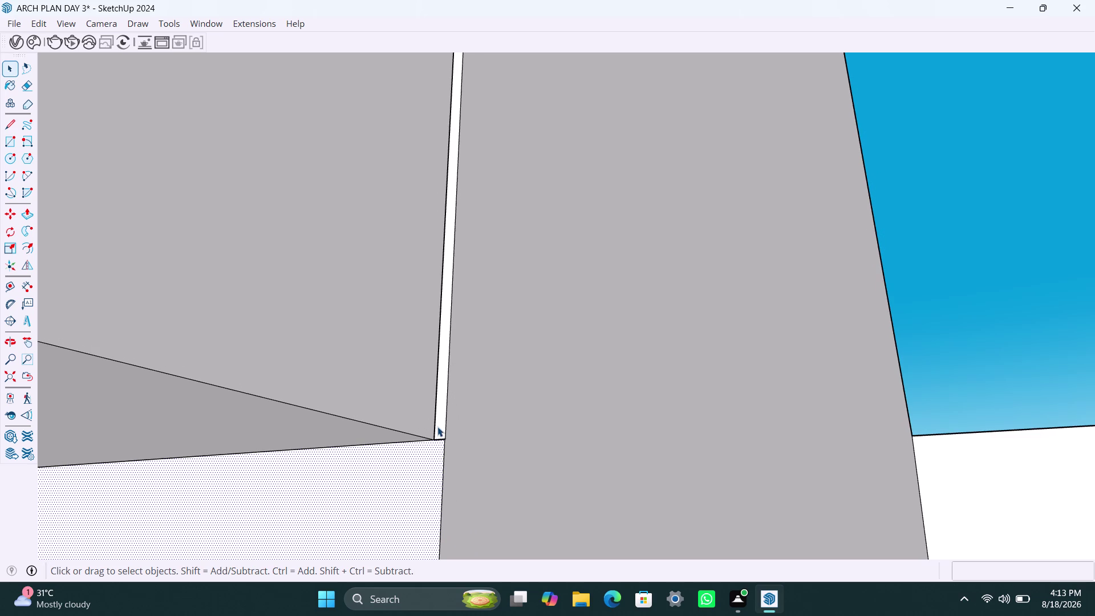
Push/Pull the wall face at the gap to try closing it.
key(p)
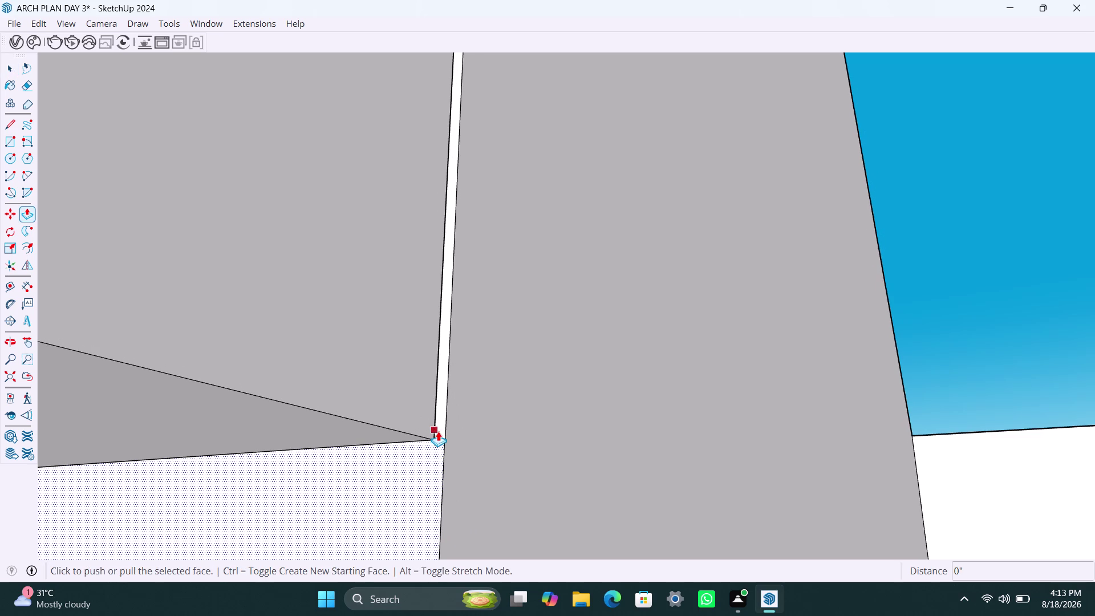
click(437, 431)
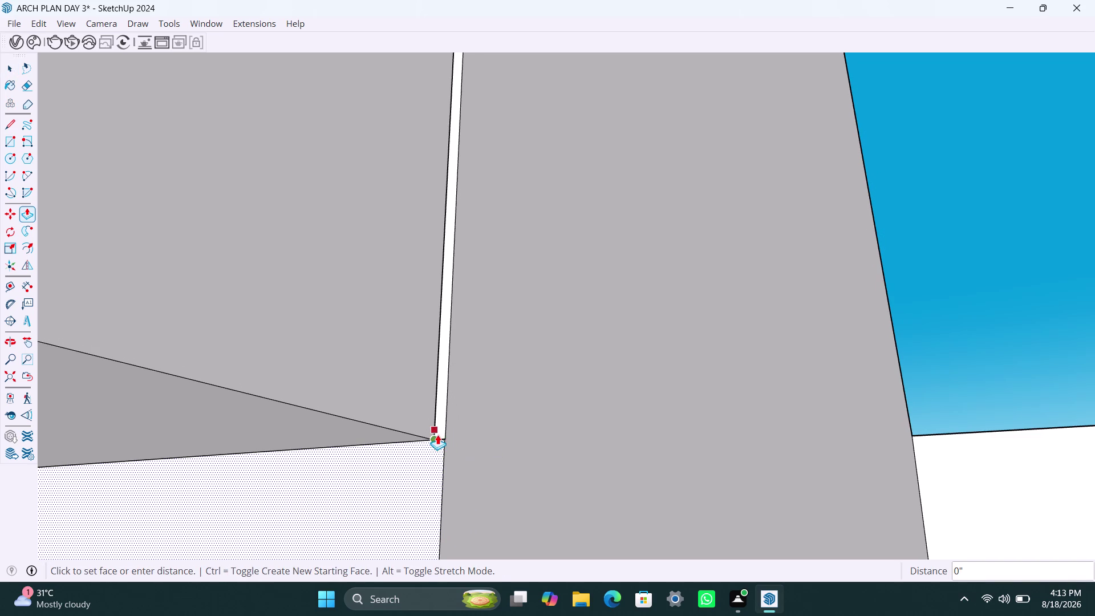
key(Escape)
key(Escape)
key(Escape)
click(421, 420)
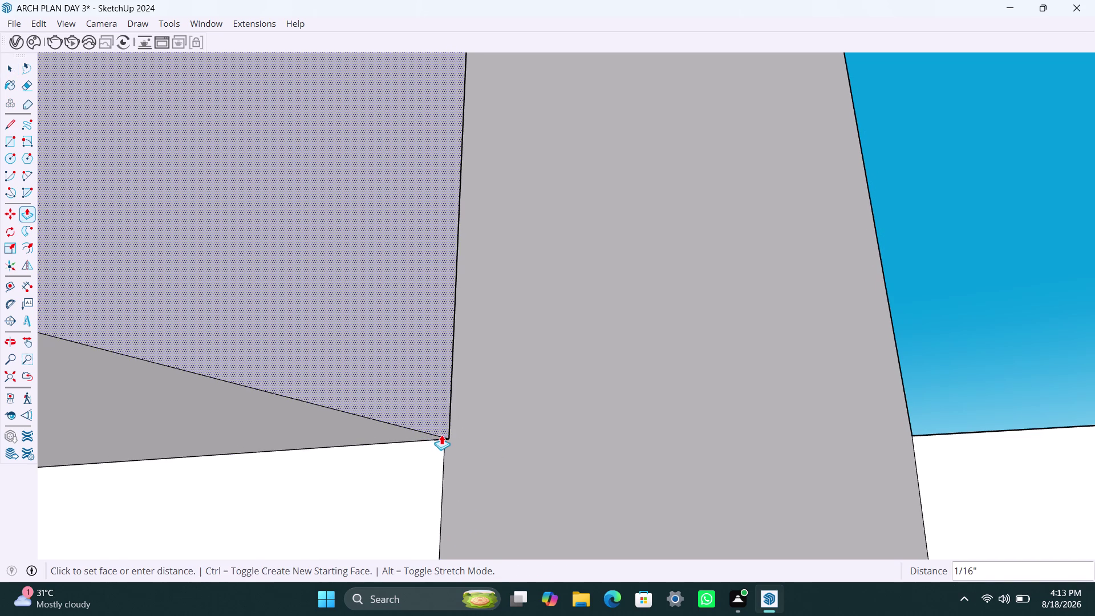
click(453, 437)
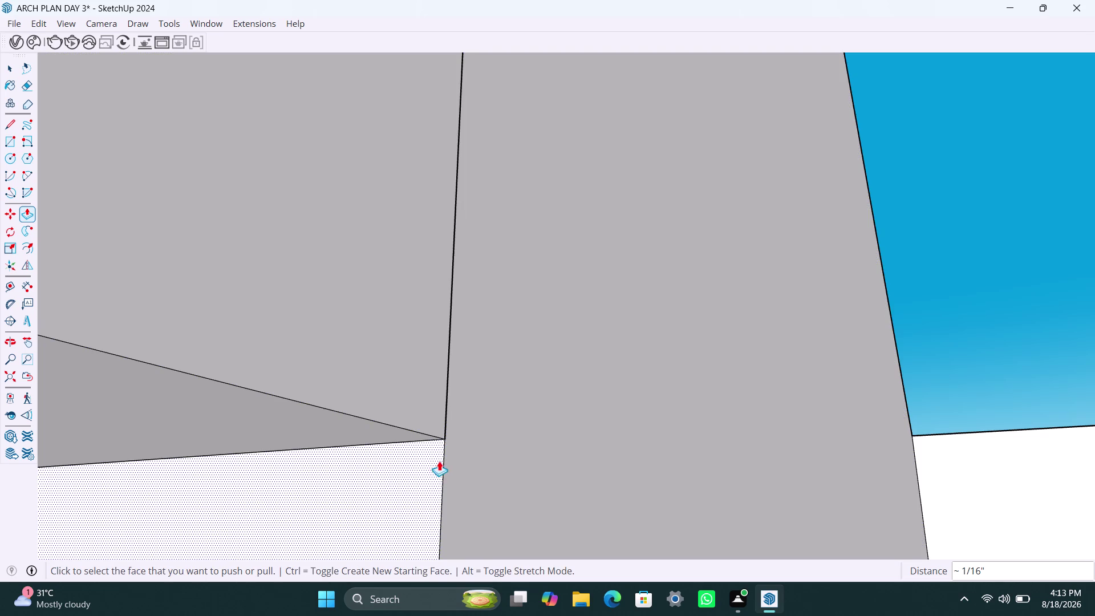
click(429, 462)
click(451, 433)
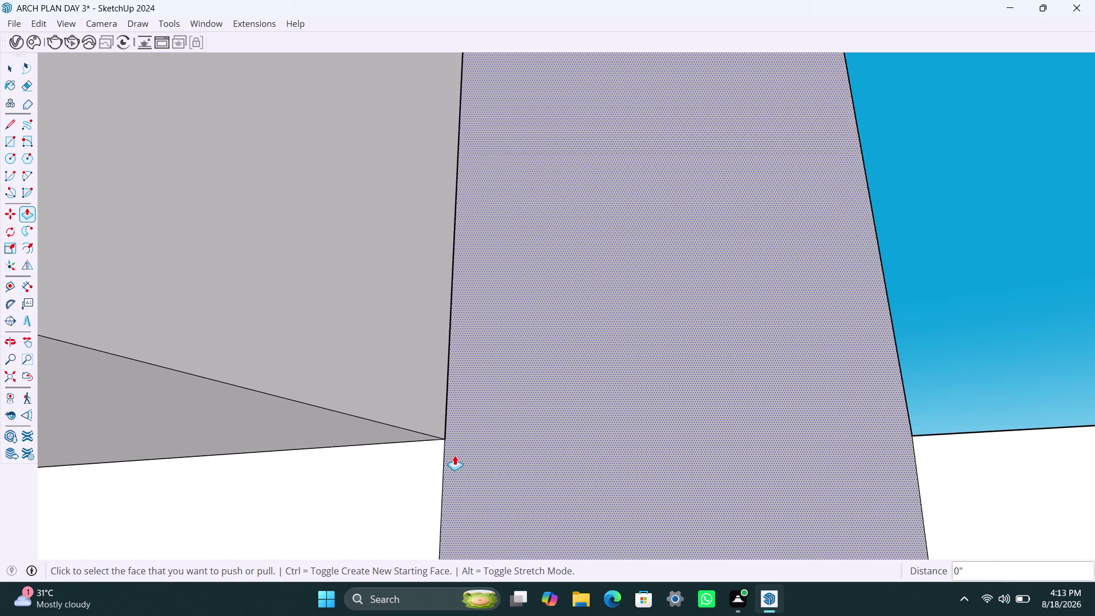
key(space)
Delete the vertical edge at the wall joint, then undo it.
click(446, 432)
key(Delete)
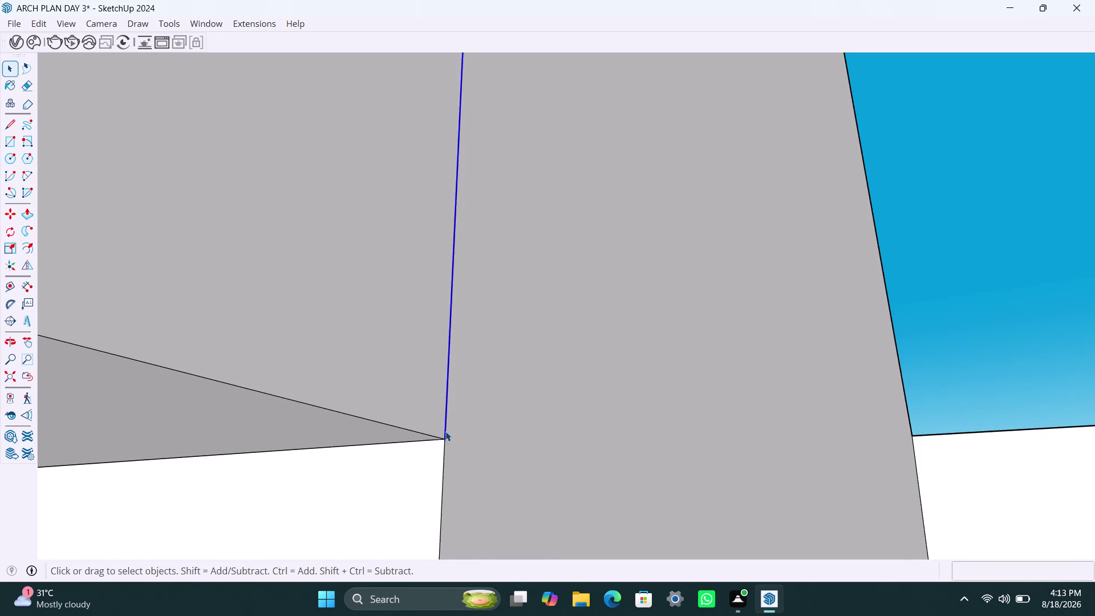
key(ctrl+z)
scroll(up, 3)
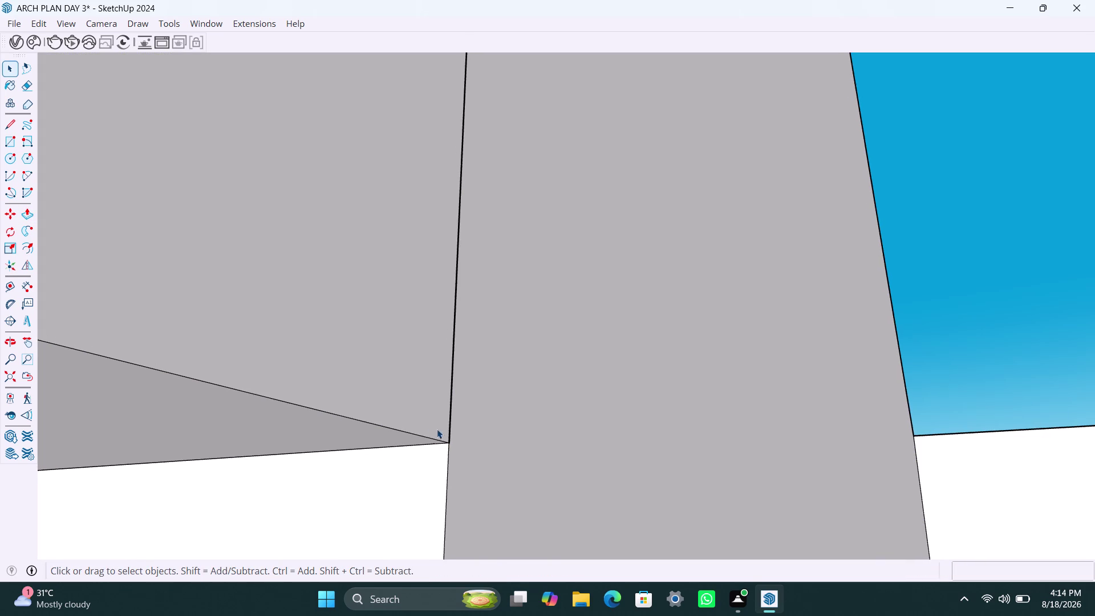
scroll(up, 3)
scroll(up, 3)
scroll(up, 3)
scroll(up, 3)
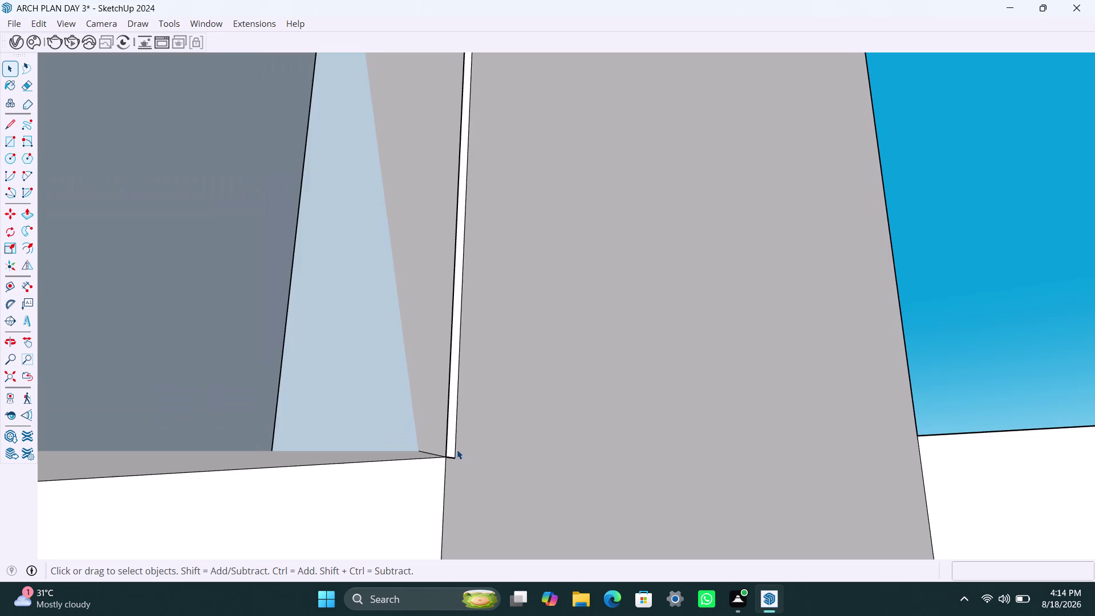
scroll(down, 3)
Push/Pull the thin strip face, then delete it and undo.
click(493, 452)
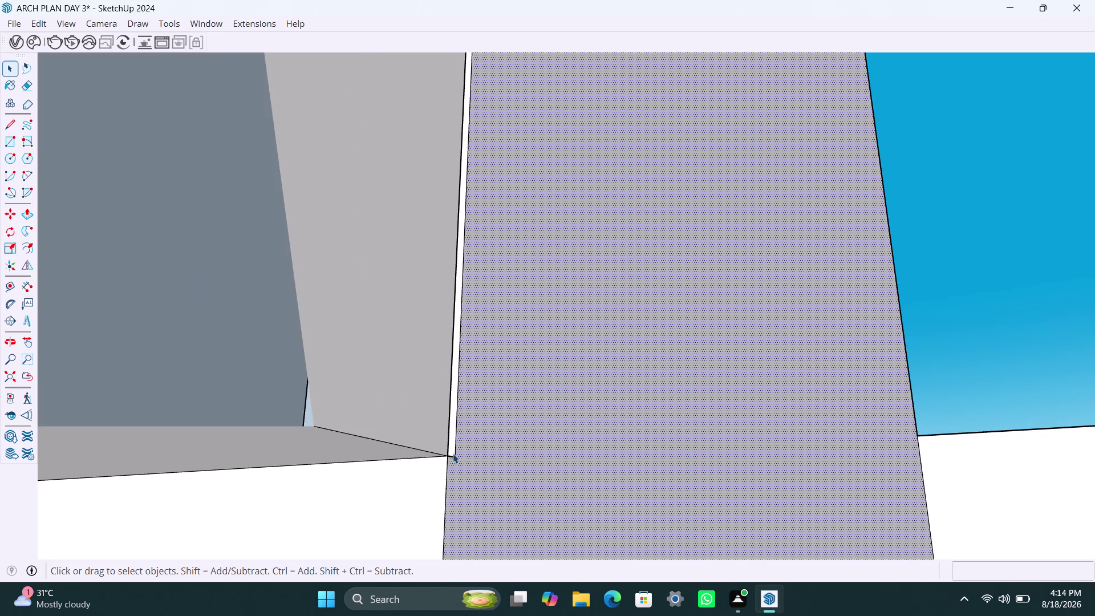
click(453, 453)
key(p)
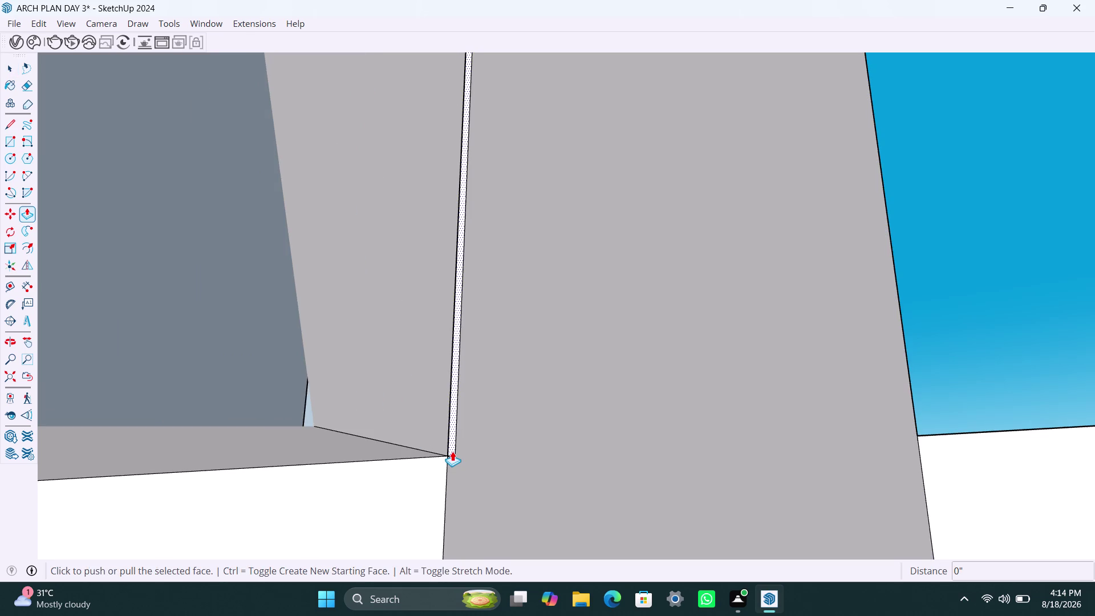
click(456, 451)
click(449, 447)
key(Escape)
key(space)
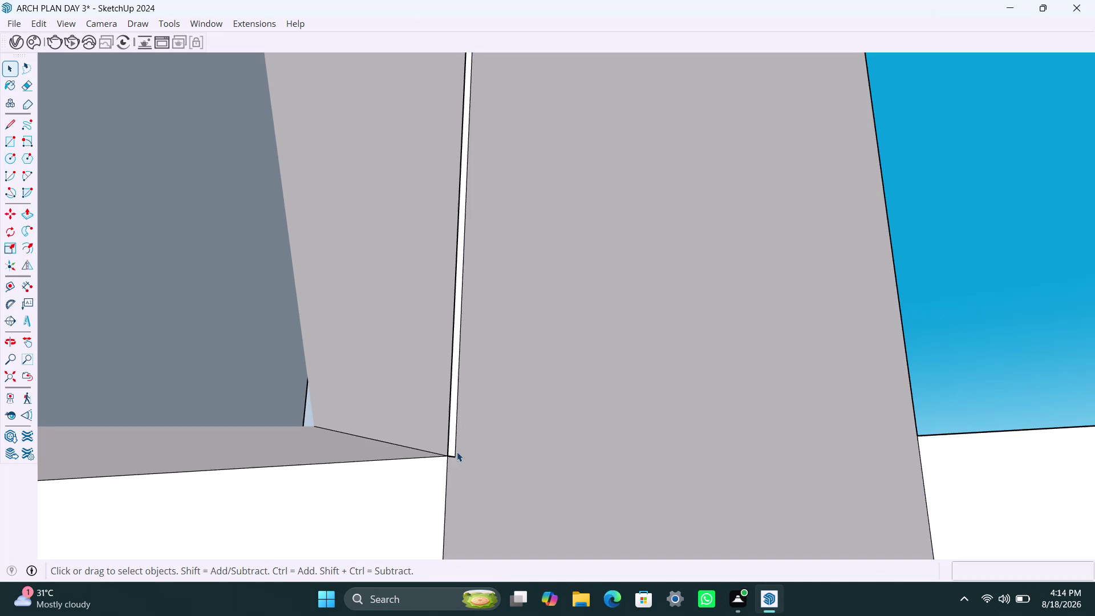
click(455, 449)
key(Delete)
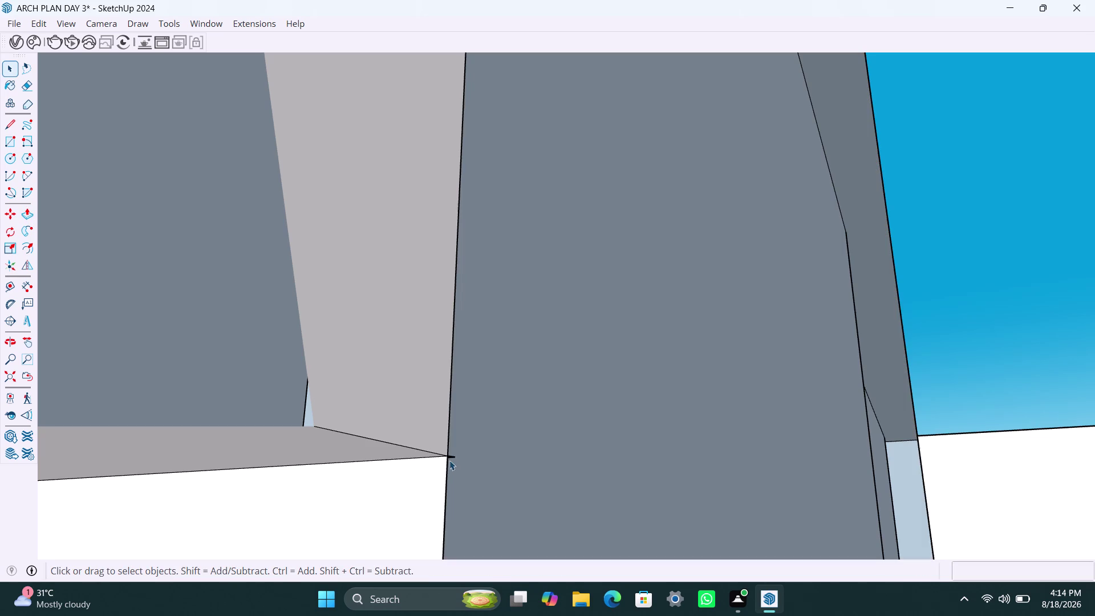
key(ctrl+z)
scroll(up, 3)
scroll(down, 3)
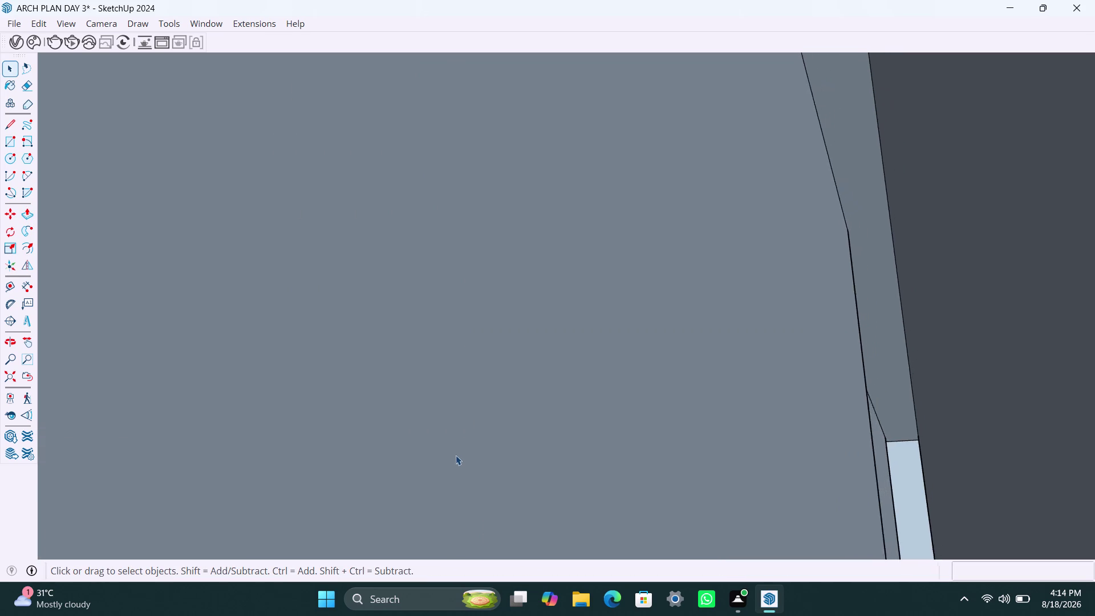
scroll(down, 3)
scroll(up, 3)
scroll(down, 3)
scroll(down, 3)
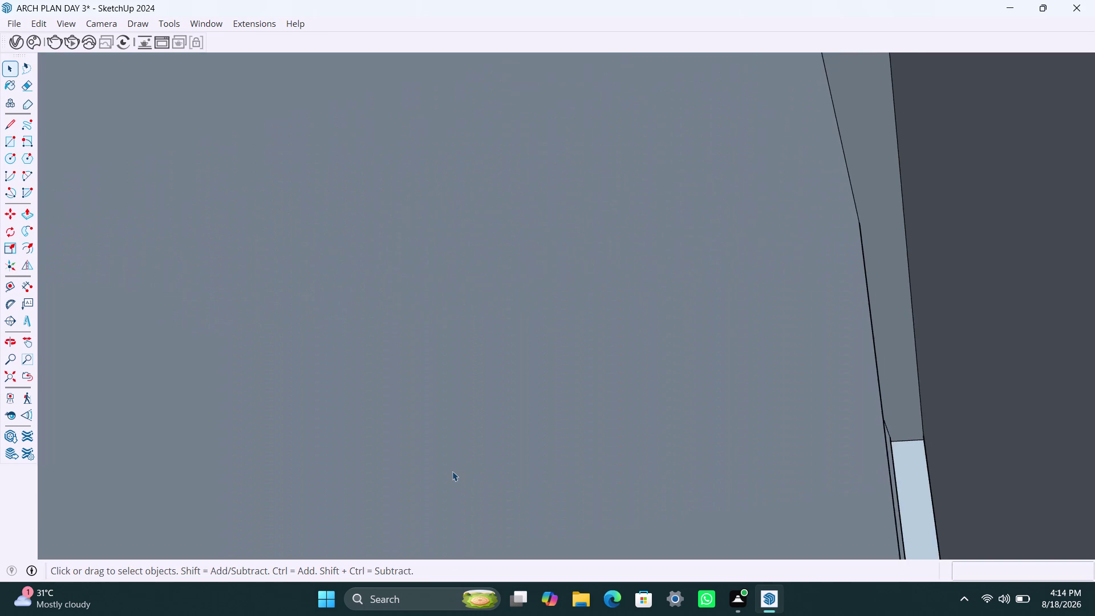
scroll(down, 3)
Zoom to extents and orbit around the whole apartment to the front facade.
click(14, 378)
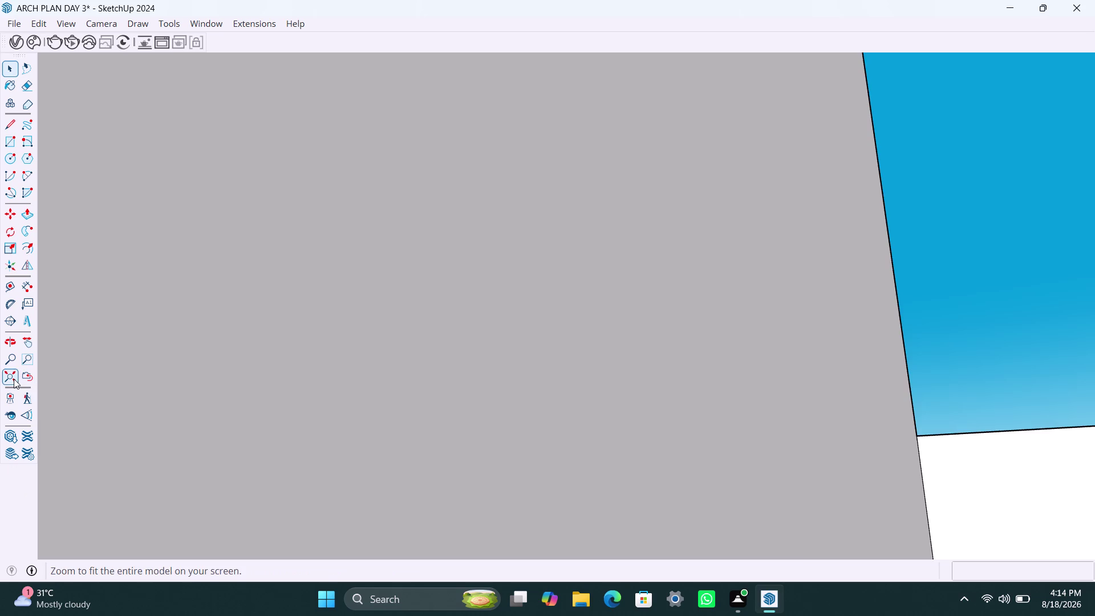
middle_drag(434, 410, 476, 536)
scroll(up, 3)
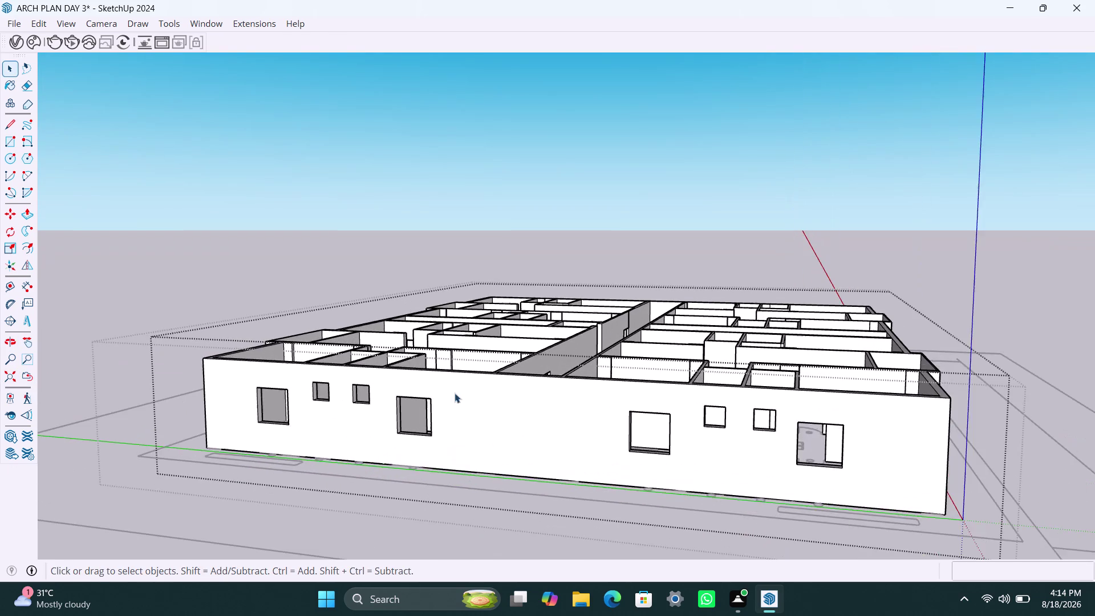
middle_drag(452, 392, 466, 504)
scroll(up, 3)
middle_drag(429, 419, 428, 419)
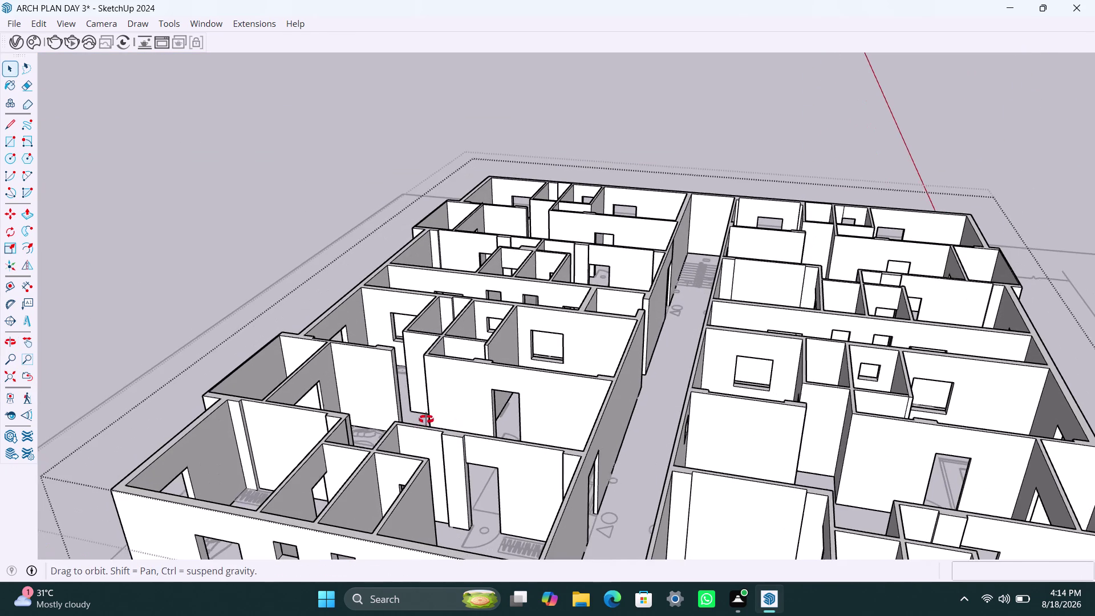
middle_drag(428, 419, 394, 420)
scroll(down, 3)
middle_drag(384, 436, 491, 457)
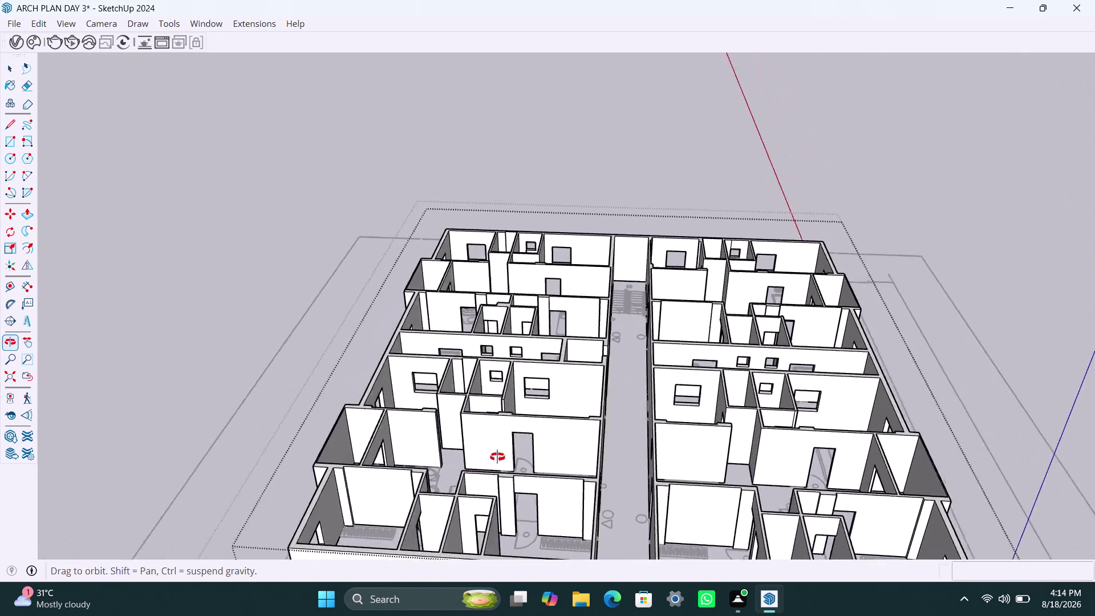
middle_drag(491, 457, 498, 456)
scroll(up, 3)
scroll(down, 3)
middle_drag(408, 394, 316, 386)
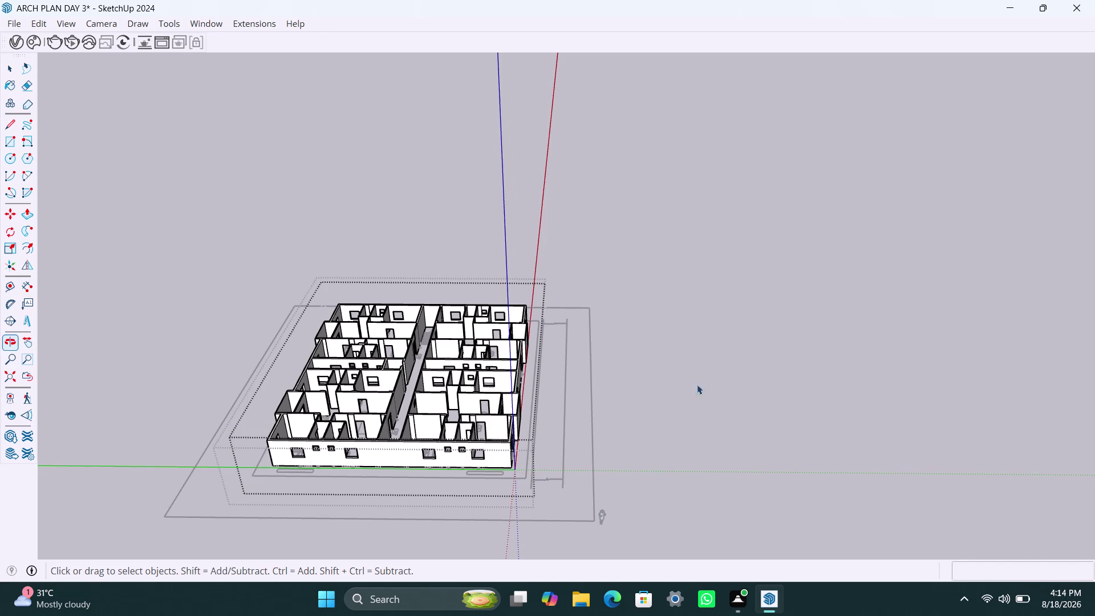
Select the building group and bring up its context menu.
click(731, 370)
scroll(up, 3)
click(404, 421)
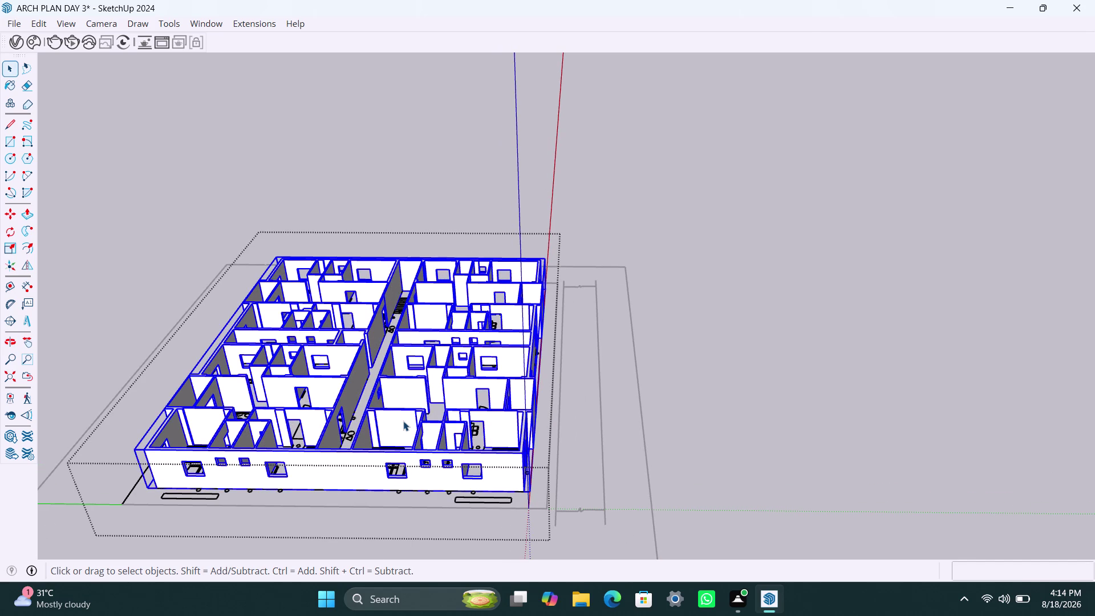
right_click(403, 421)
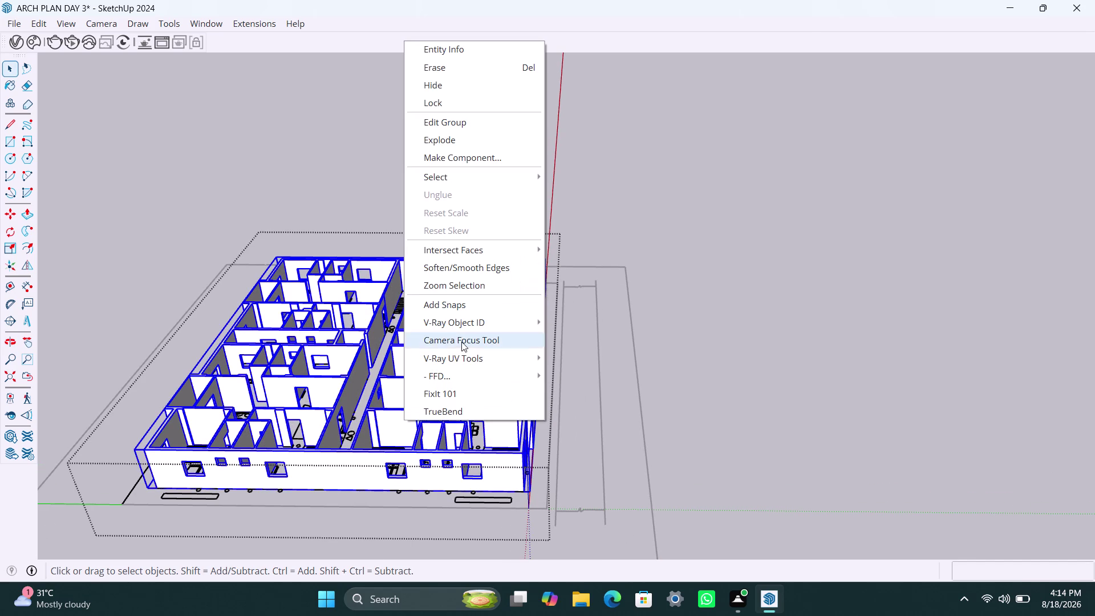
Run FixIt 101 on the building group and dismiss the repair report.
click(459, 390)
click(581, 360)
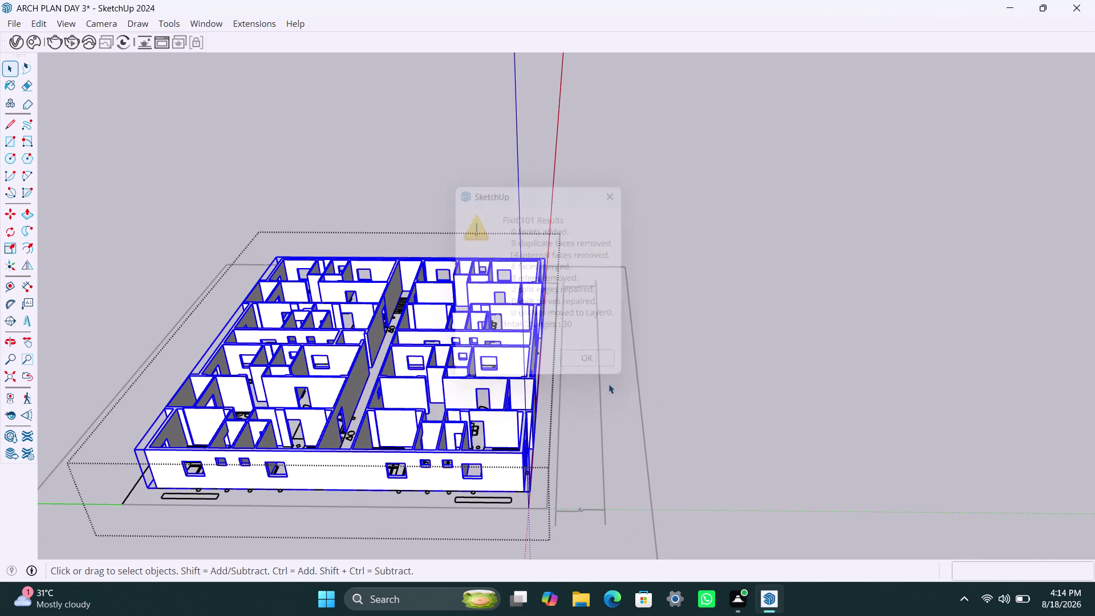
click(660, 391)
Orbit and zoom in toward the front exterior wall near the window.
scroll(up, 3)
middle_drag(448, 424, 449, 424)
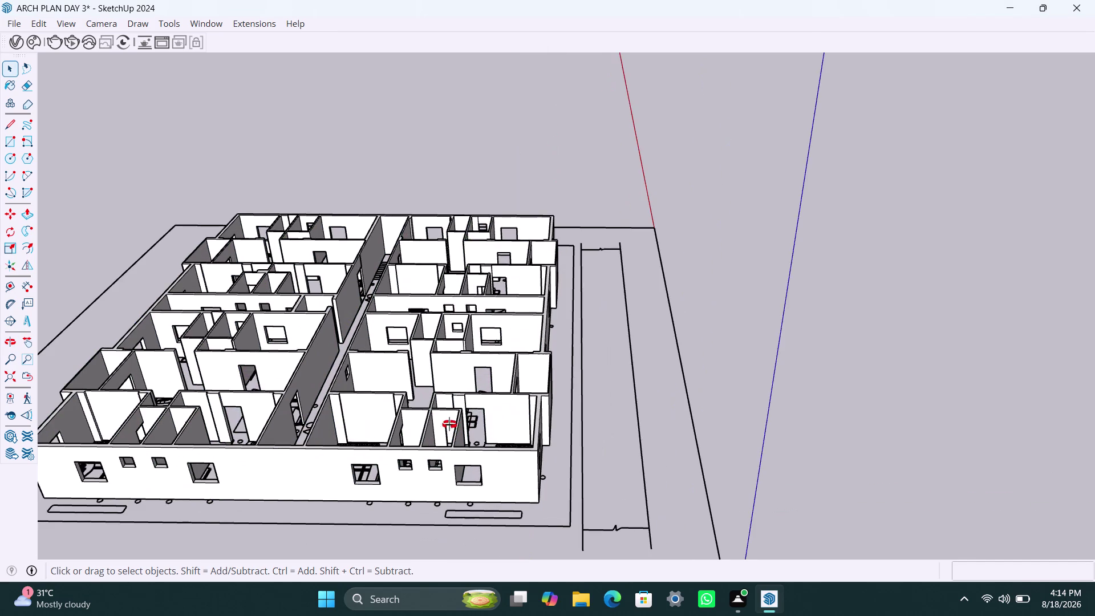
middle_drag(450, 424, 537, 432)
middle_drag(358, 427, 534, 379)
middle_drag(419, 435, 644, 402)
scroll(up, 3)
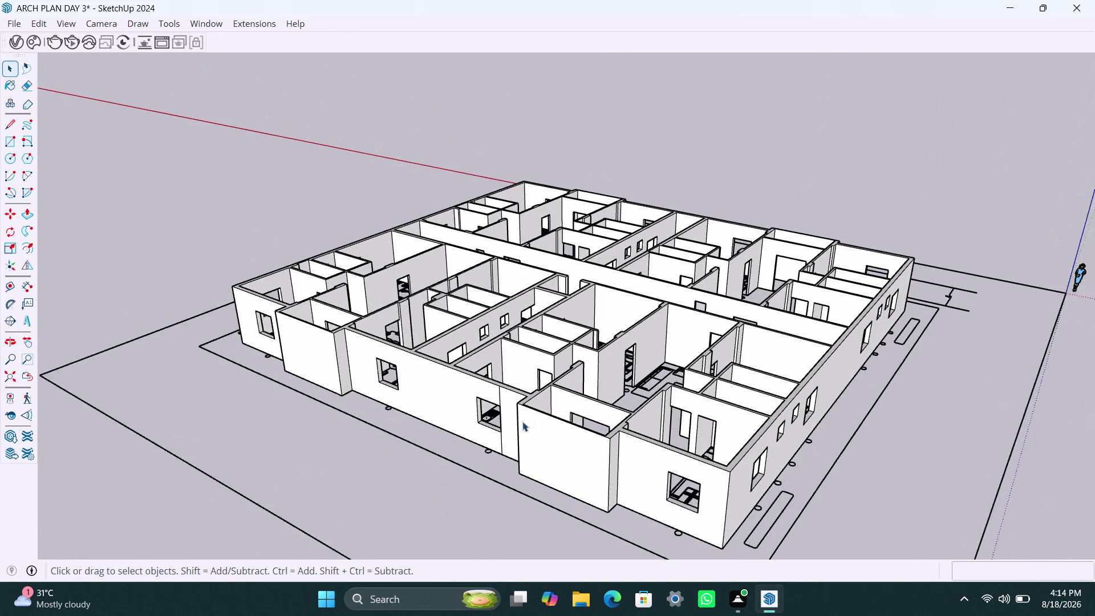
scroll(up, 3)
middle_drag(502, 430, 639, 432)
scroll(up, 3)
middle_drag(650, 387, 620, 392)
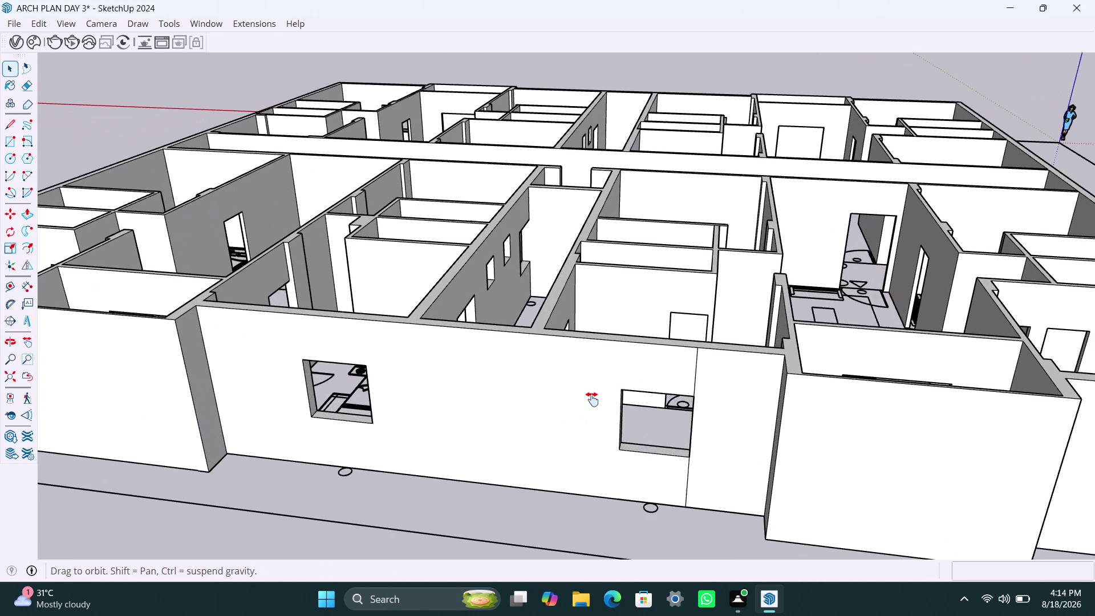
middle_drag(620, 391, 511, 425)
scroll(up, 3)
Select the wall geometry around the joint, trying a delete and undoing it.
click(560, 400)
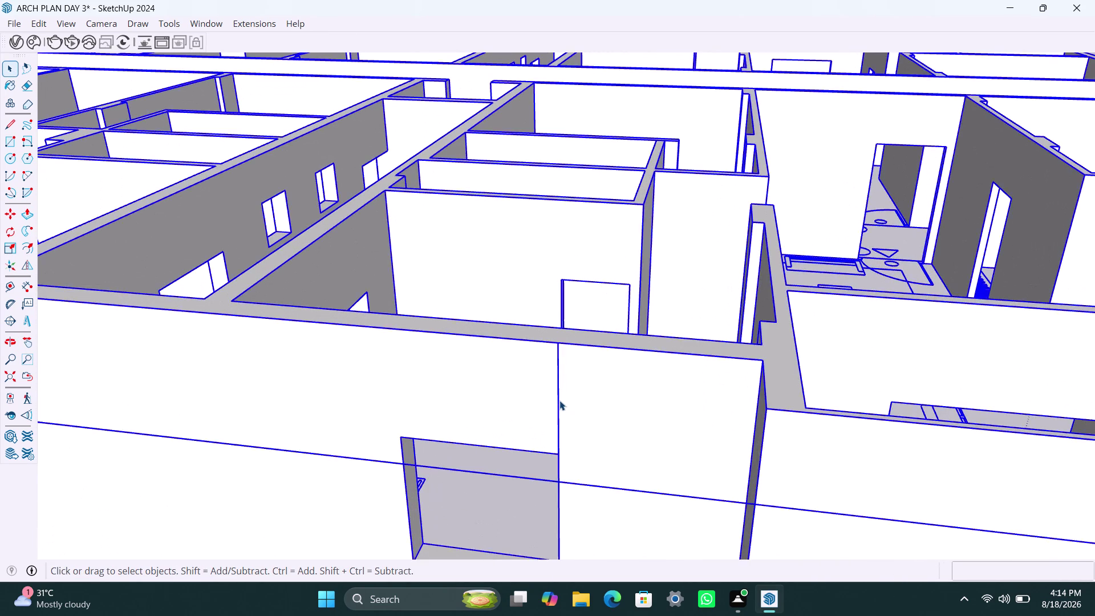
triple_click(559, 400)
click(560, 398)
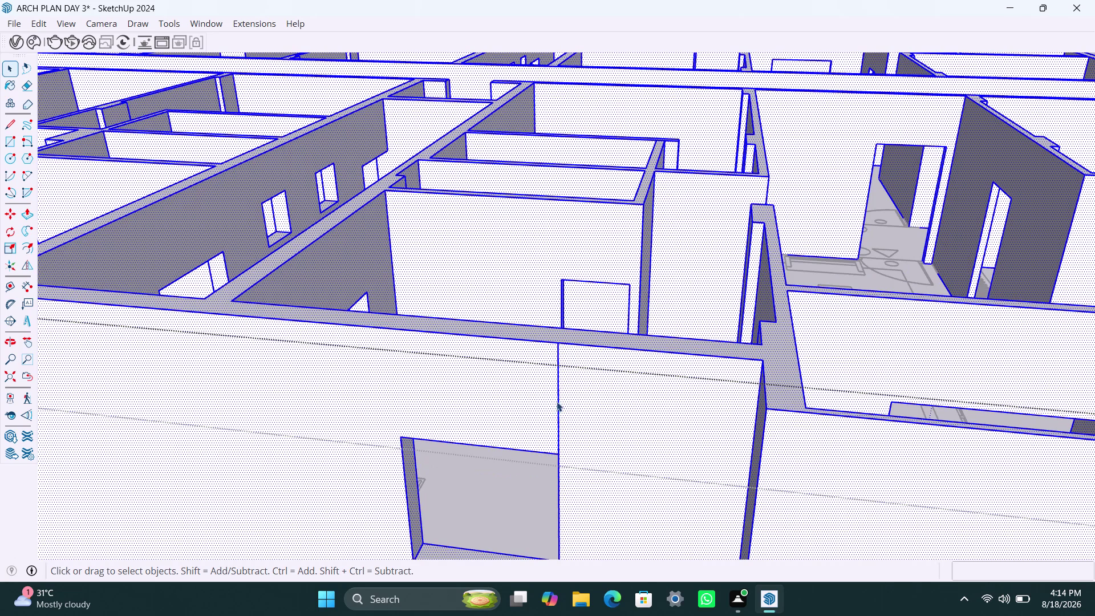
click(557, 400)
key(Delete)
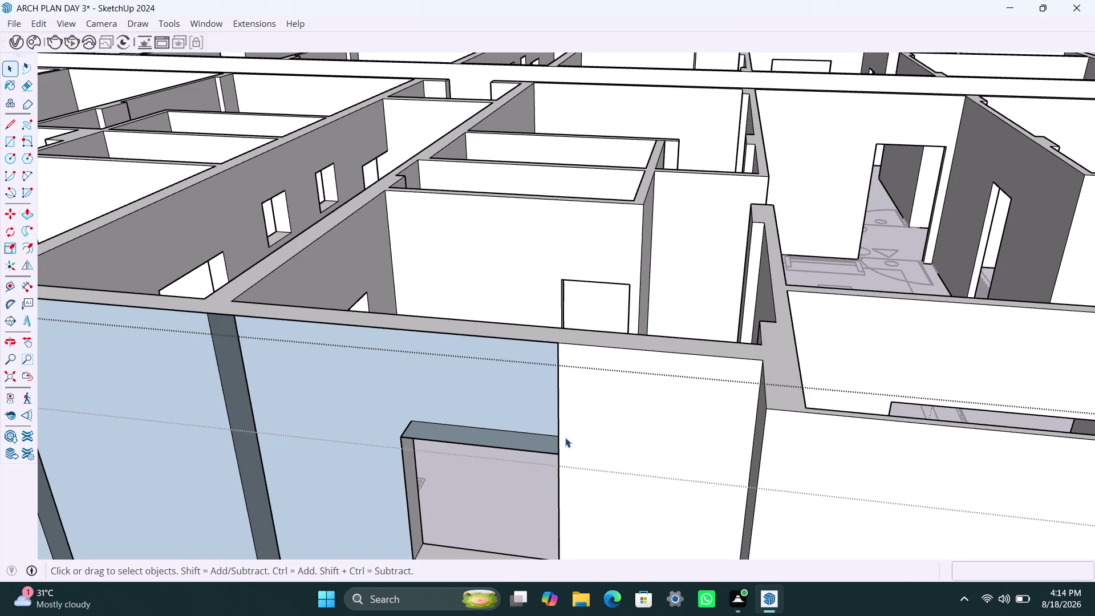
key(ctrl+z)
Zoom in on the wall joint and Push/Pull the wall face right of it.
scroll(up, 3)
scroll(up, 3)
scroll(up, 3)
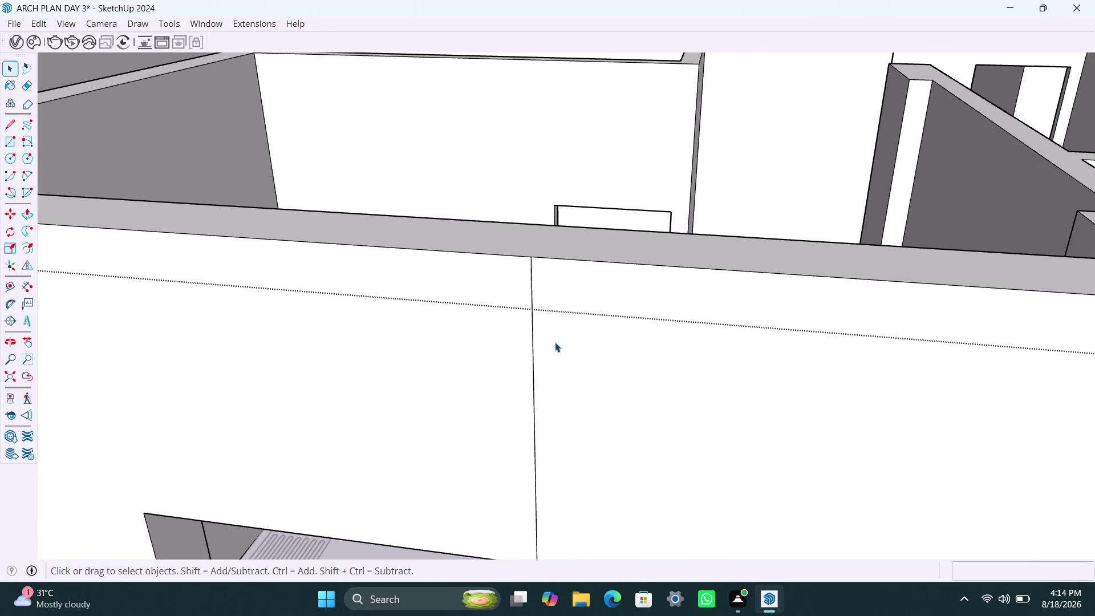
middle_drag(555, 342, 548, 428)
scroll(up, 3)
click(570, 330)
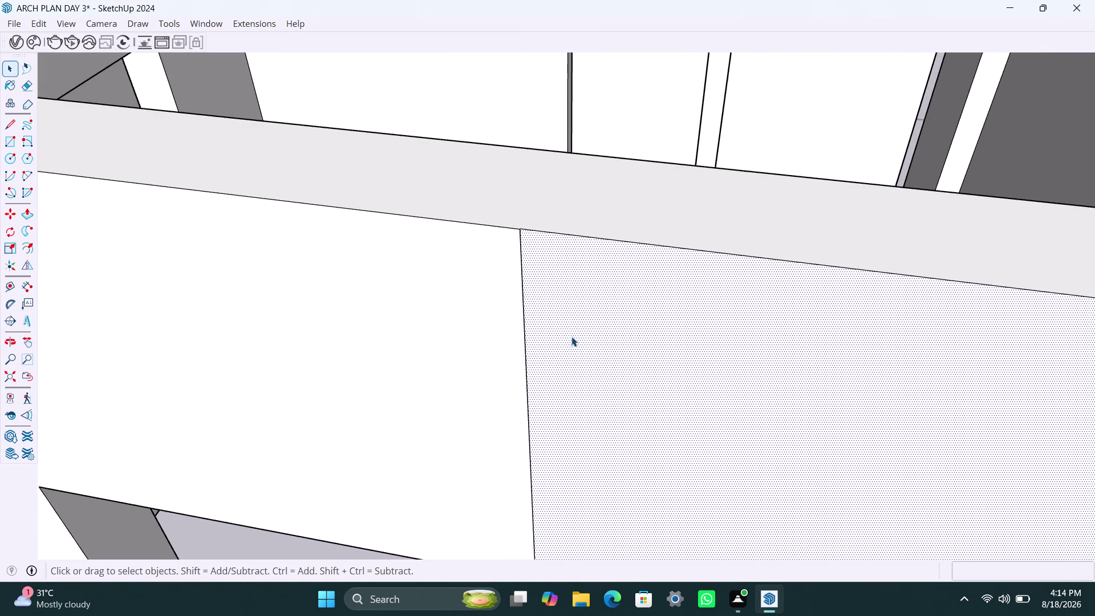
key(p)
click(571, 336)
click(504, 341)
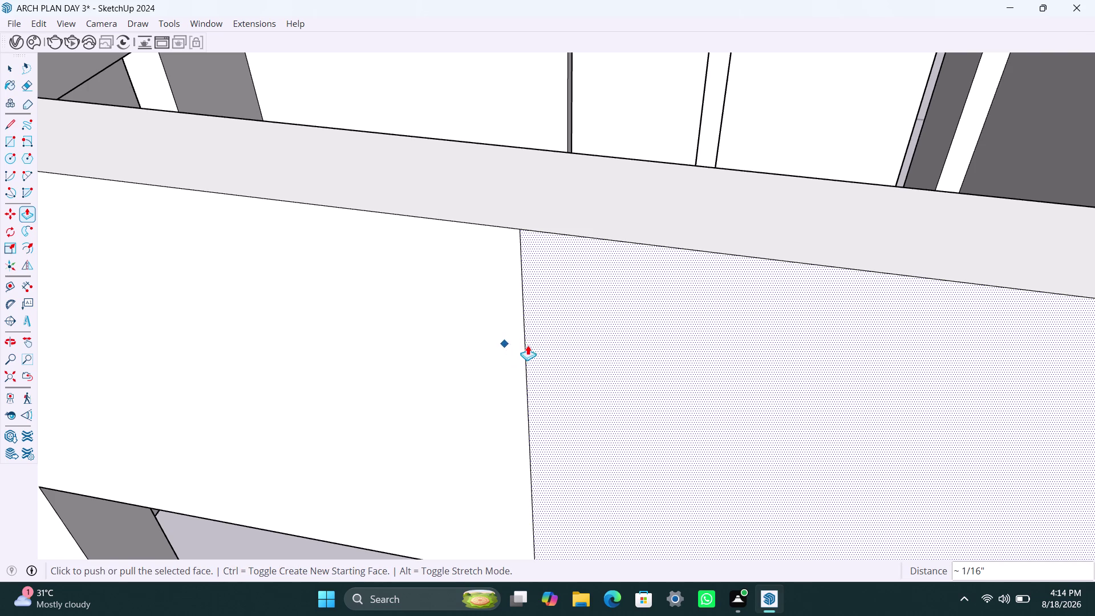
Erase the vertical dividing edge and the edge segment below the window.
key(space)
click(524, 312)
key(Delete)
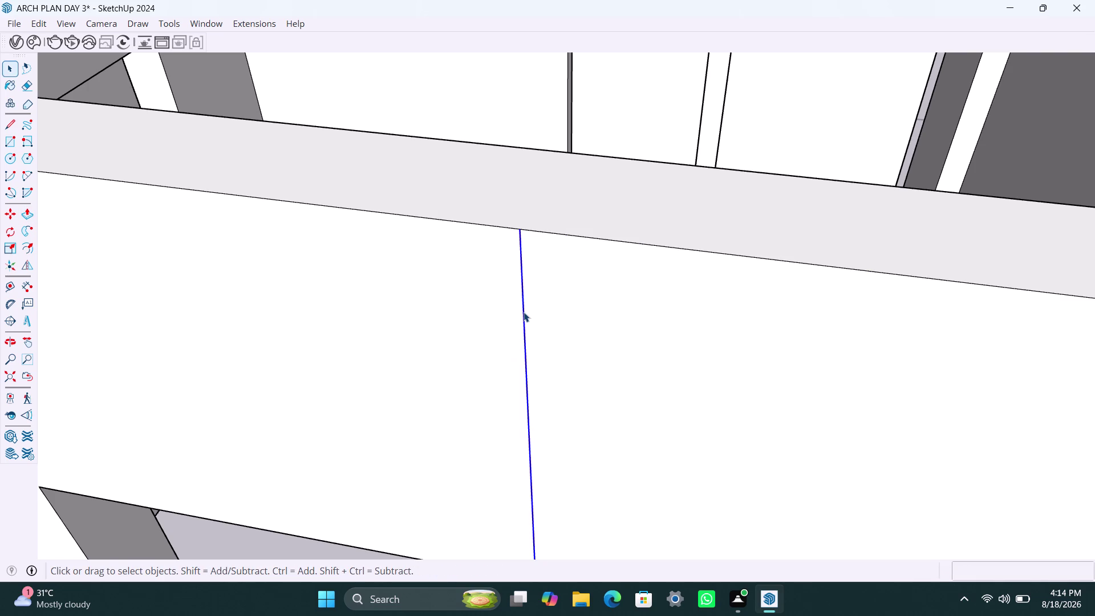
scroll(down, 3)
middle_drag(566, 403, 558, 366)
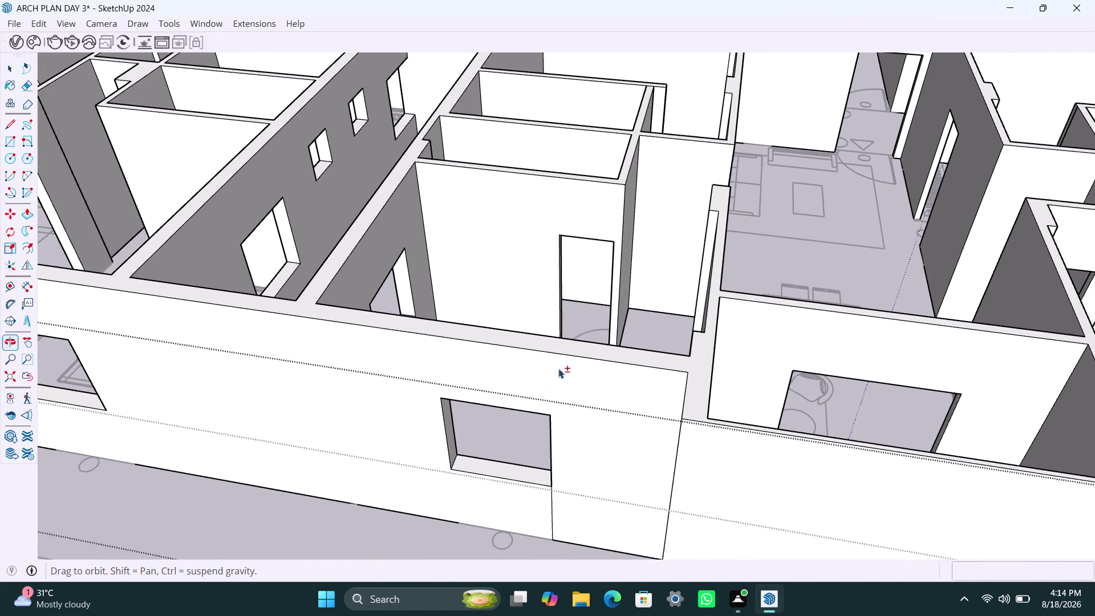
scroll(up, 3)
click(555, 492)
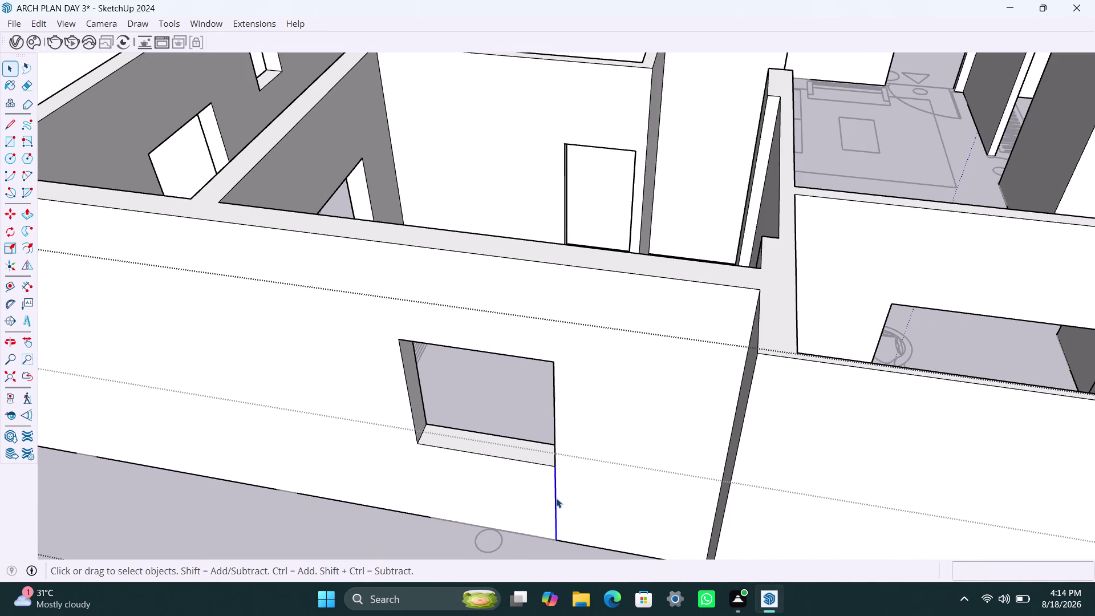
key(Delete)
Orbit out to view the whole apartment model.
scroll(down, 3)
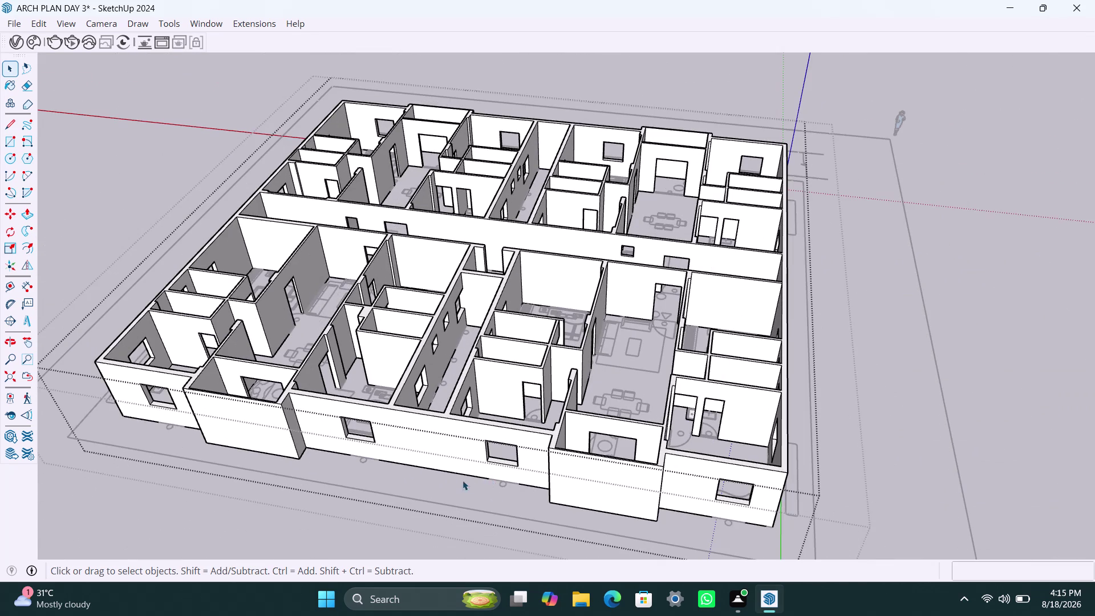
middle_drag(315, 444, 613, 394)
scroll(up, 3)
Orbit around the apartment to face the front facade and look down into the rooms.
middle_drag(459, 437, 737, 468)
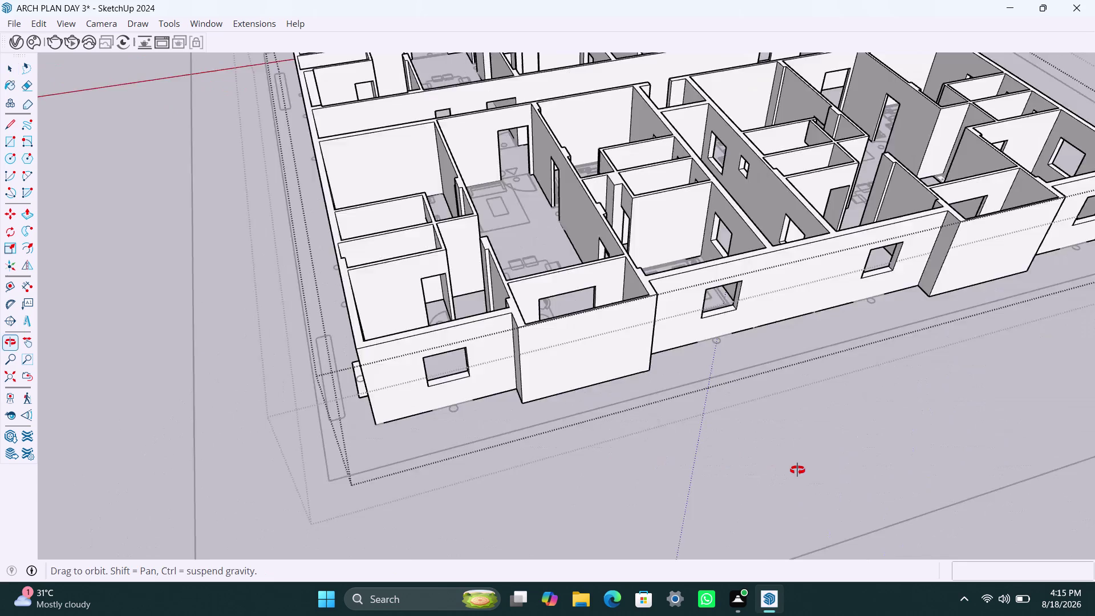
middle_drag(737, 468, 809, 469)
scroll(up, 3)
middle_drag(342, 403, 523, 327)
scroll(down, 3)
middle_drag(321, 446, 323, 446)
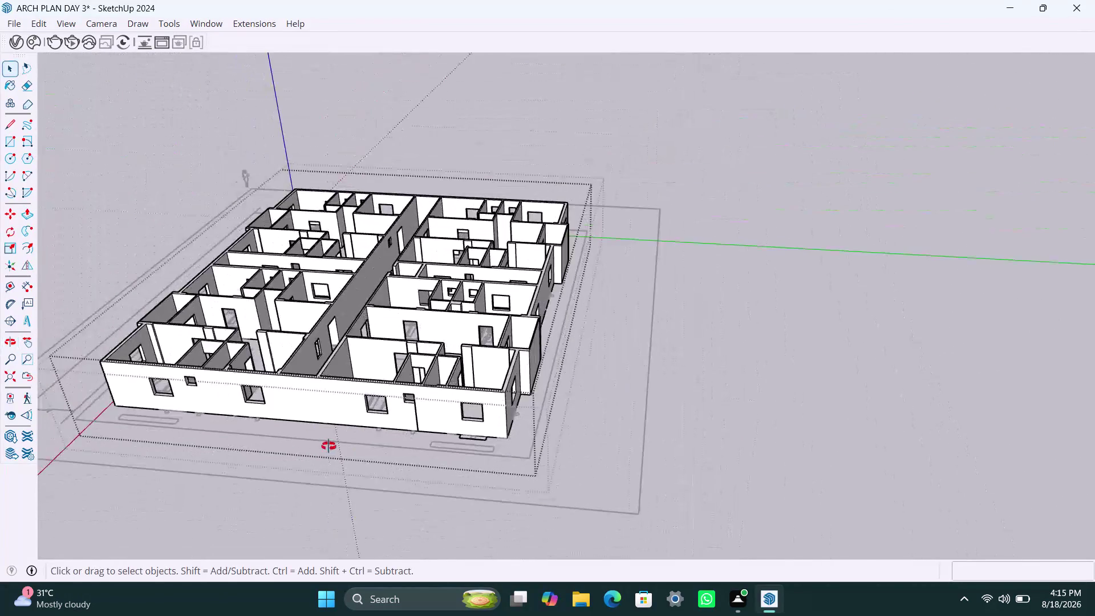
middle_drag(323, 446, 444, 414)
scroll(up, 3)
middle_drag(230, 440, 523, 367)
middle_drag(424, 377, 417, 391)
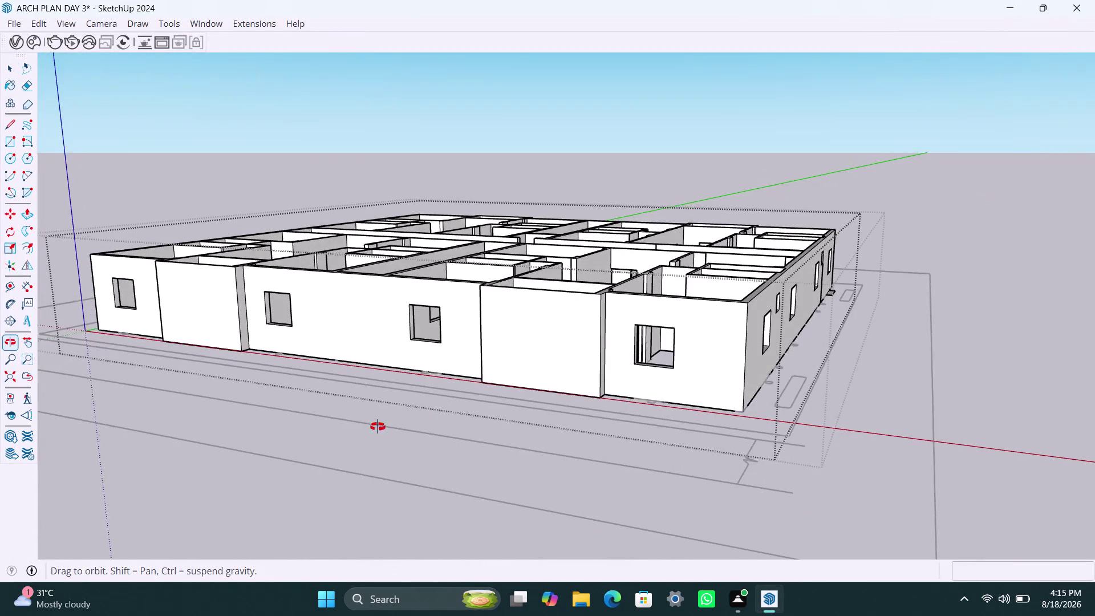
middle_drag(418, 390, 193, 483)
middle_drag(498, 375, 296, 389)
scroll(up, 3)
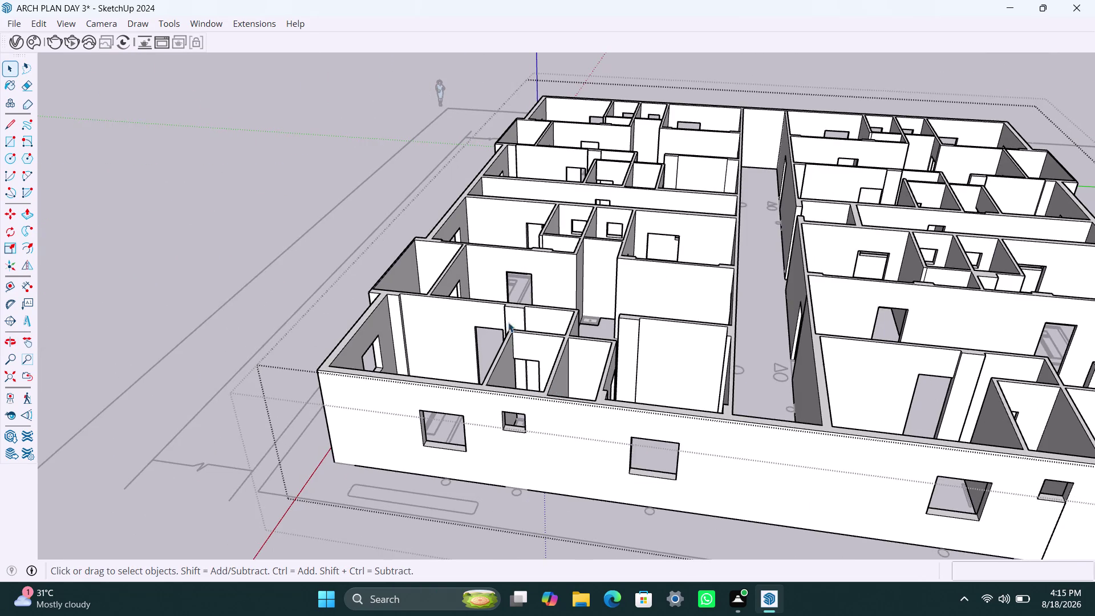
scroll(up, 3)
Pan along the central corridor and view the whole floor plan from above.
middle_drag(494, 318, 328, 357)
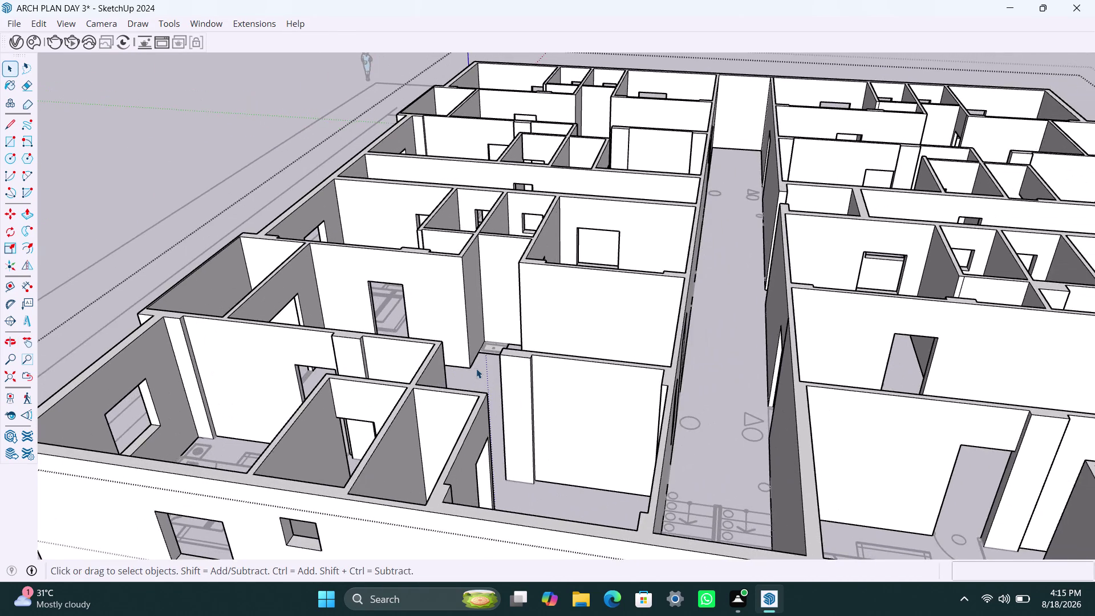
scroll(down, 3)
middle_drag(482, 358, 494, 421)
scroll(up, 3)
middle_drag(548, 391, 526, 390)
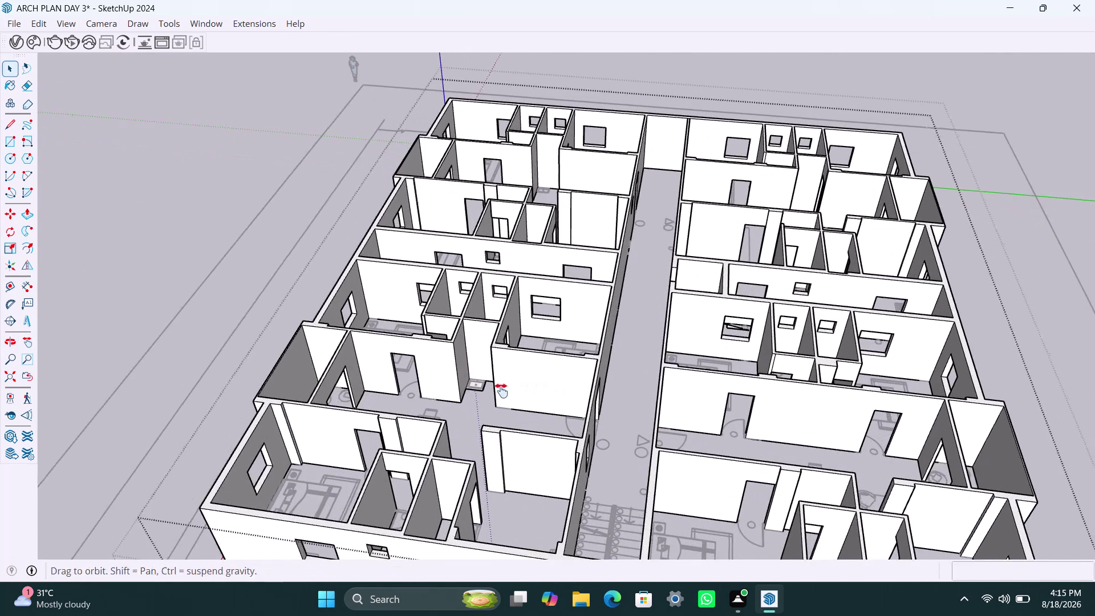
middle_drag(525, 391, 499, 390)
scroll(down, 3)
middle_drag(546, 388, 557, 457)
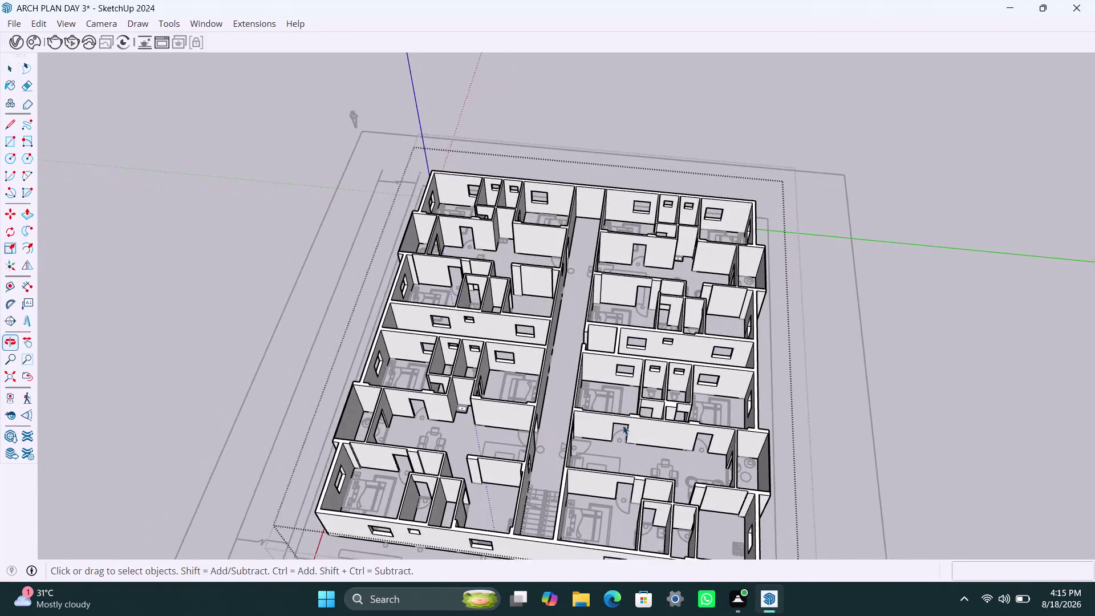
scroll(up, 3)
middle_drag(610, 368, 494, 365)
Zoom toward the right-hand block, return to the overview, and save the model.
scroll(up, 3)
scroll(up, 3)
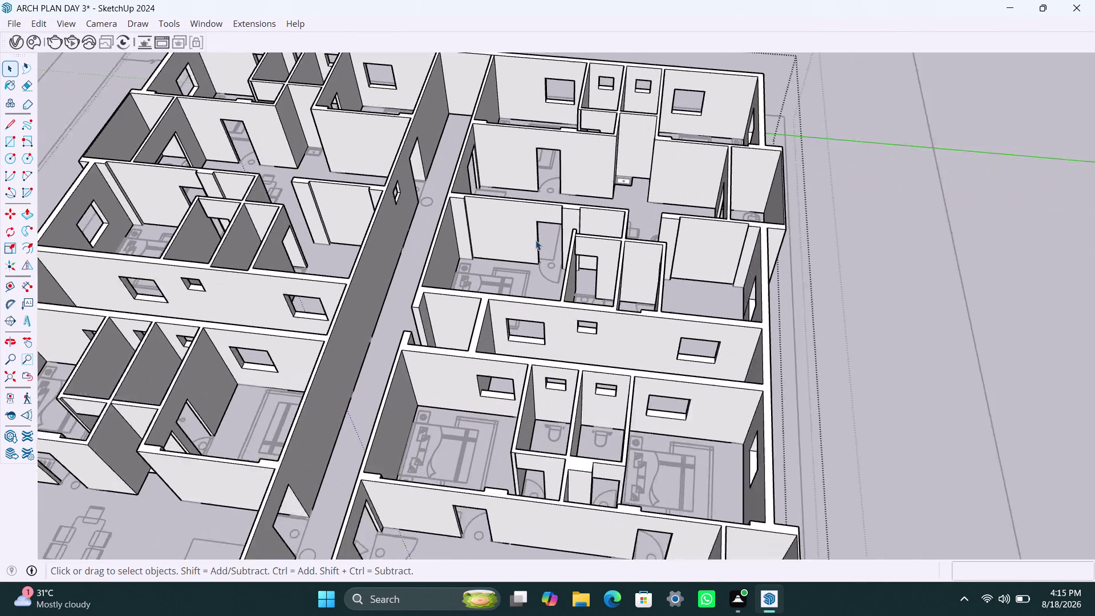
scroll(up, 3)
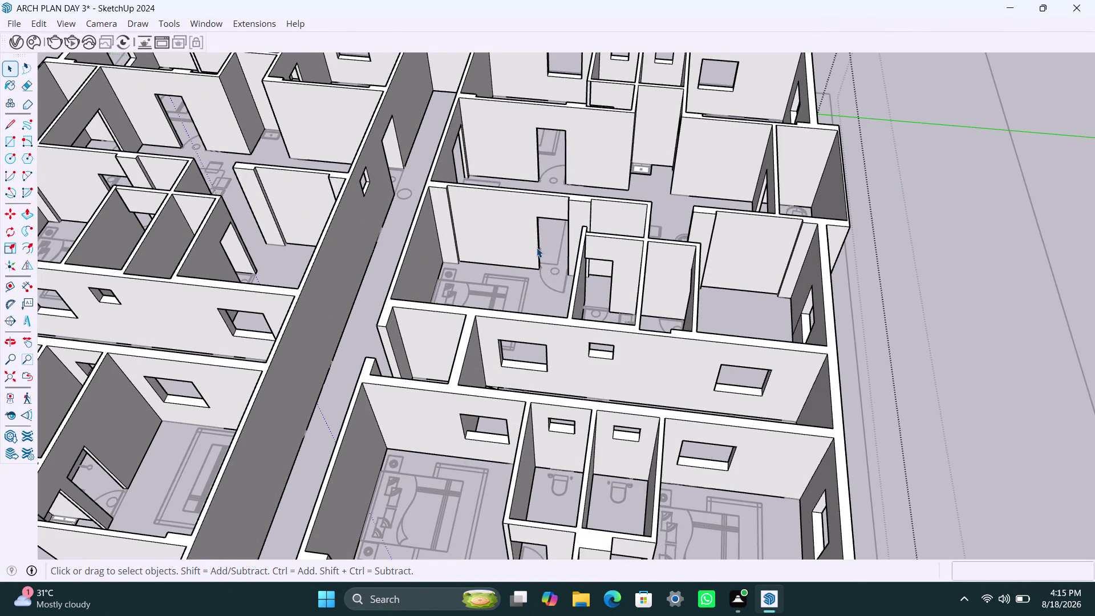
scroll(down, 3)
scroll(down, 3)
middle_drag(495, 323, 522, 319)
click(772, 232)
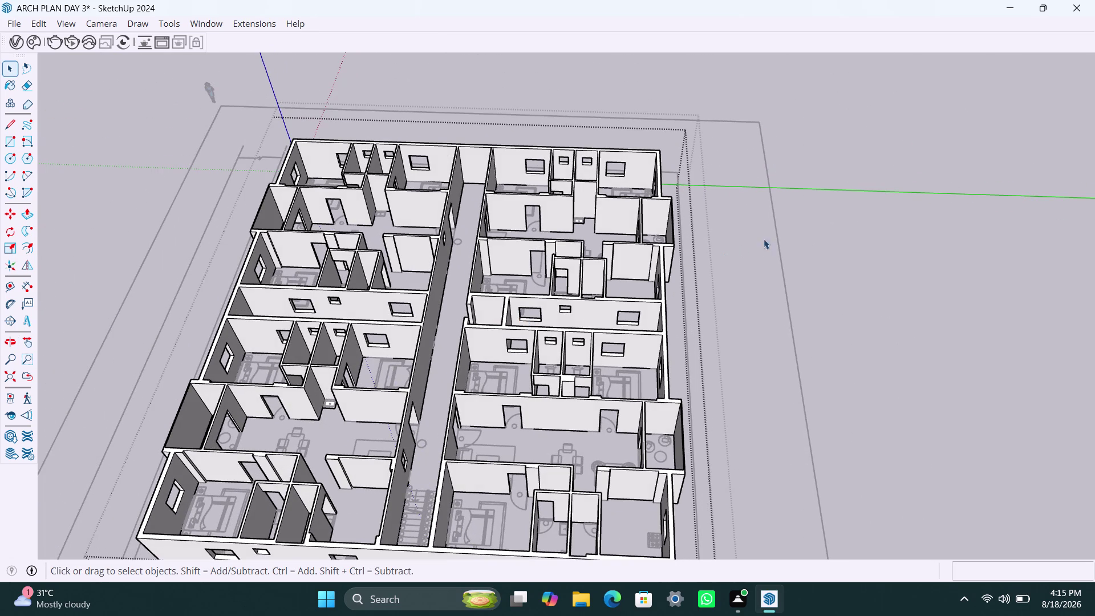
key(ctrl+s)
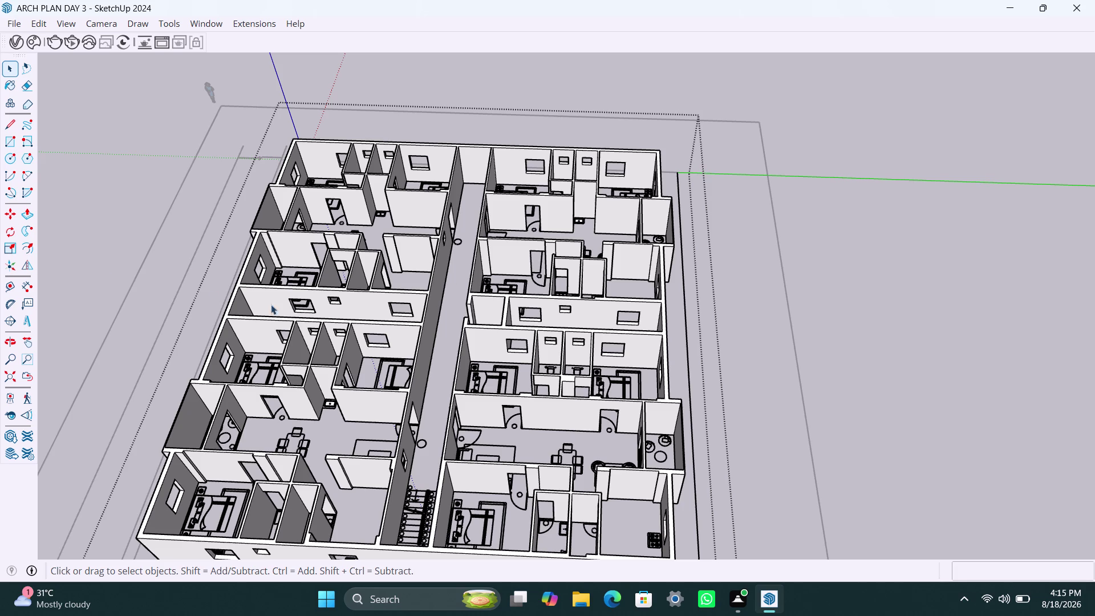
Orbit to the front facade and bring its windows closer.
scroll(down, 3)
scroll(down, 3)
middle_drag(494, 396, 480, 272)
scroll(up, 3)
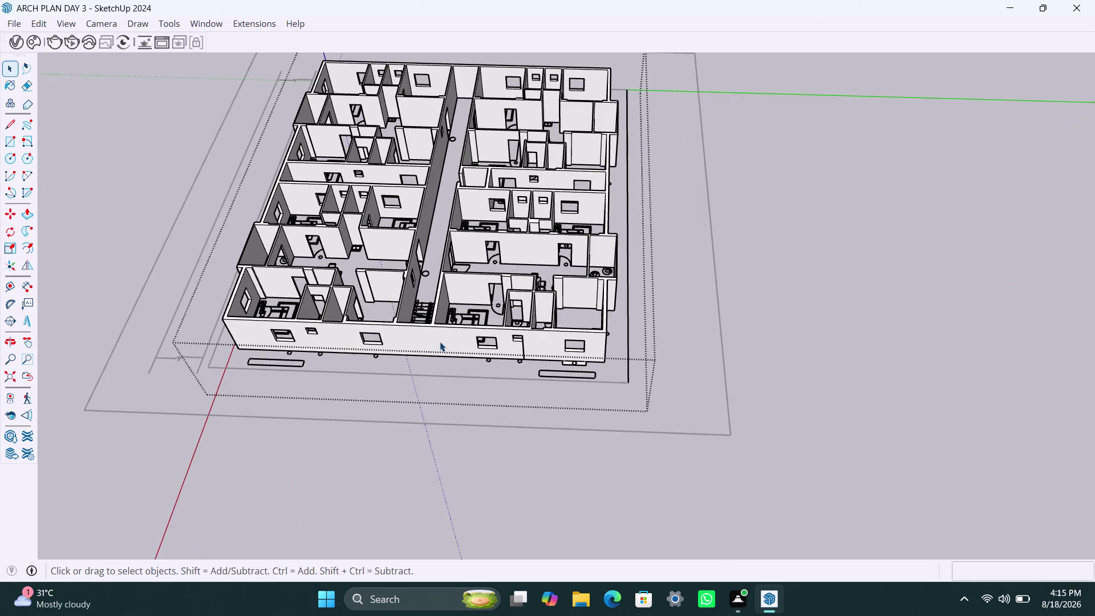
middle_drag(440, 342, 572, 353)
scroll(up, 3)
middle_drag(419, 347, 491, 360)
scroll(up, 3)
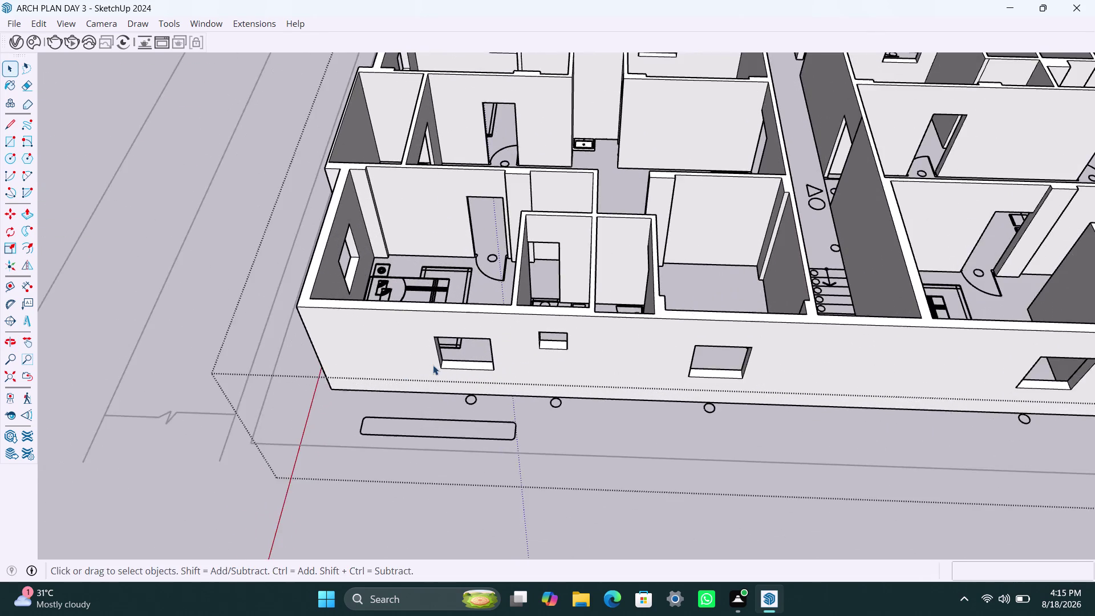
Close in on the left window opening and face it squarely.
middle_drag(435, 367, 455, 375)
scroll(up, 3)
middle_drag(448, 352, 454, 308)
scroll(up, 3)
middle_drag(423, 362, 425, 337)
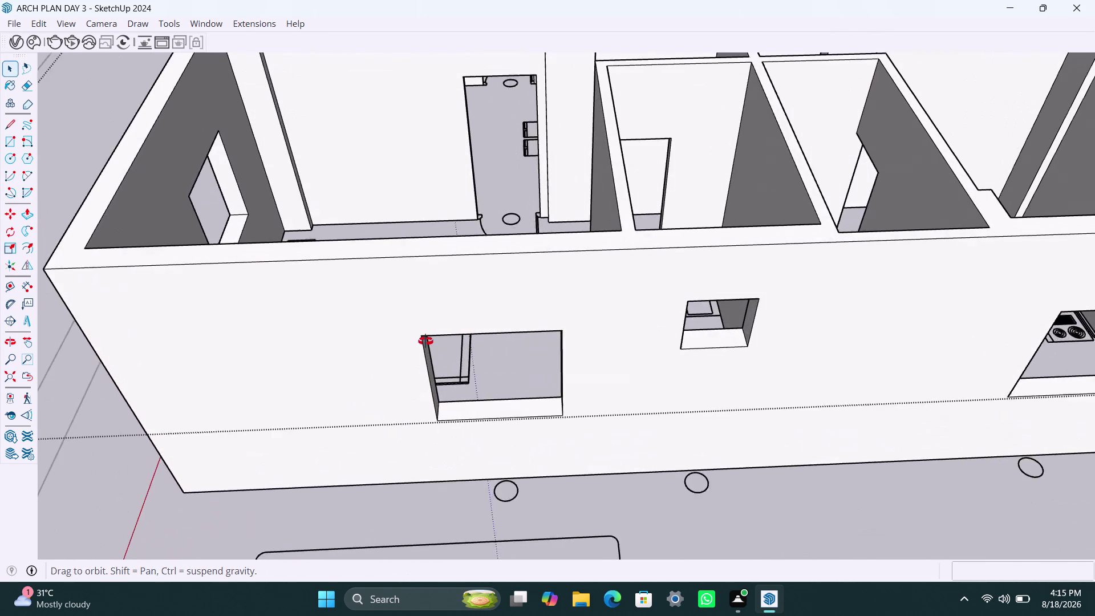
middle_drag(426, 337, 426, 298)
scroll(down, 3)
middle_drag(443, 421, 415, 390)
scroll(up, 3)
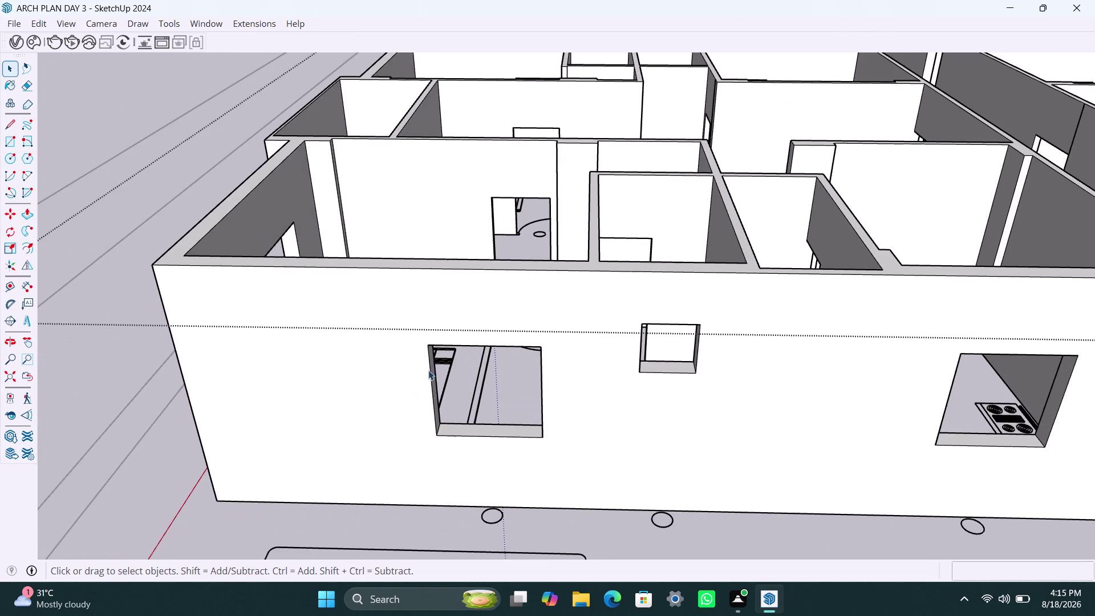
Draw a rectangle covering the front-wall window opening and select its face.
key(r)
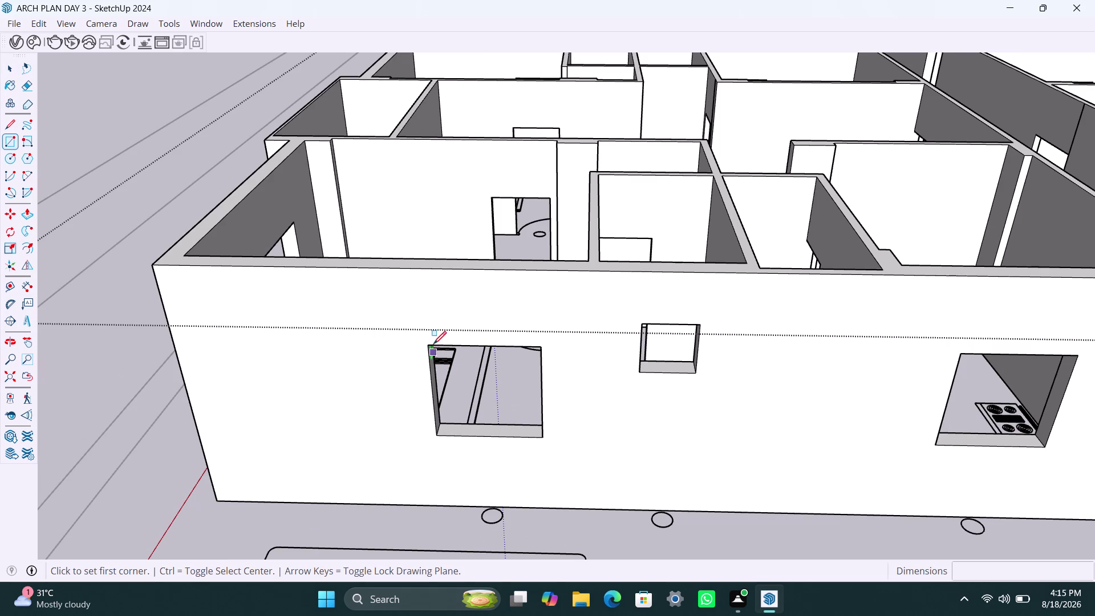
click(433, 344)
click(543, 434)
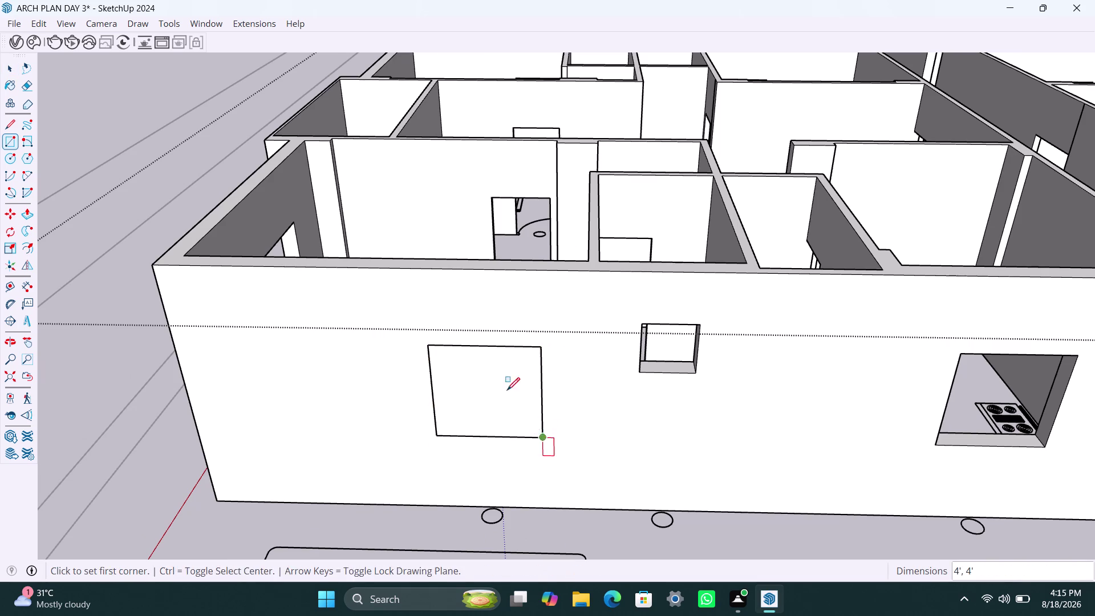
key(space)
double_click(507, 389)
right_click(507, 388)
click(566, 180)
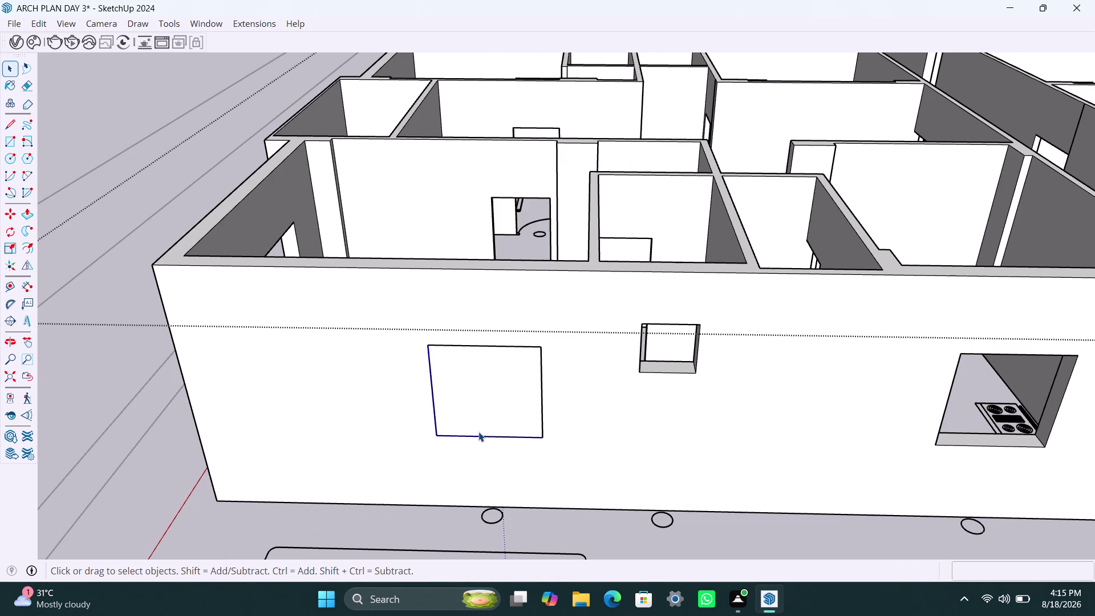
double_click(477, 414)
click(478, 410)
Offset the rectangle 2" inward and delete the inner face to reopen the window.
key(f)
click(466, 393)
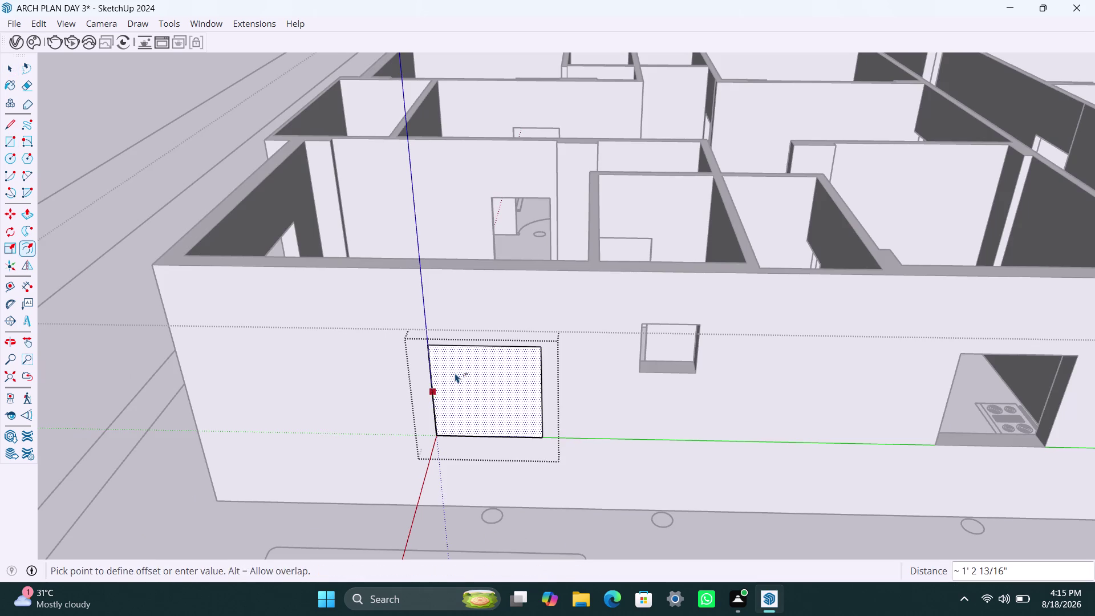
text(2")
key(Return)
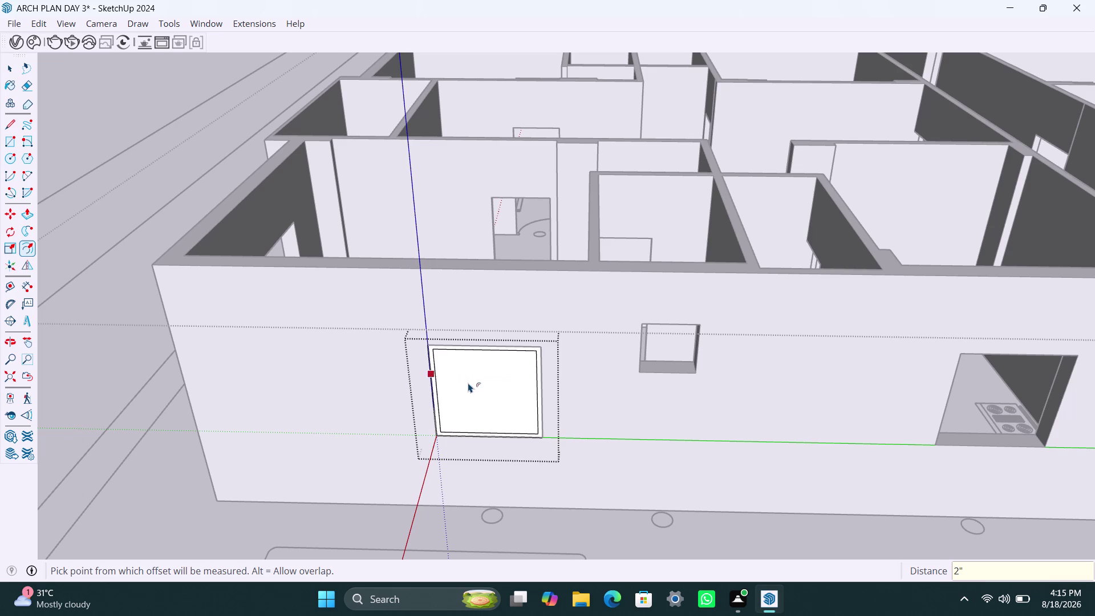
key(space)
click(469, 383)
key(Delete)
Push/Pull the frame ring 1.5" out from the wall.
scroll(up, 3)
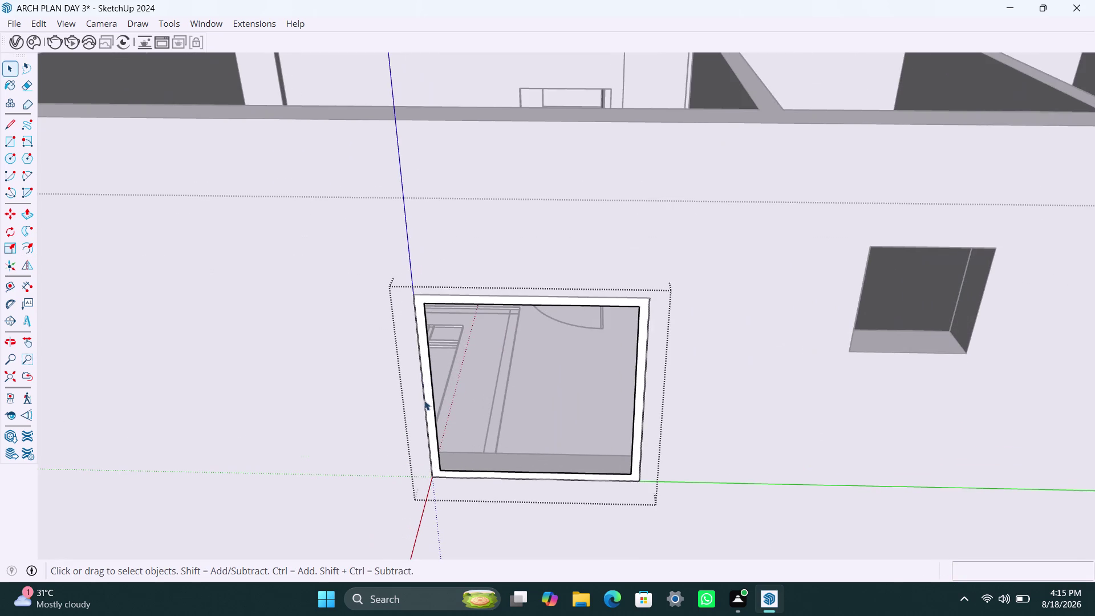
click(430, 394)
key(p)
click(416, 359)
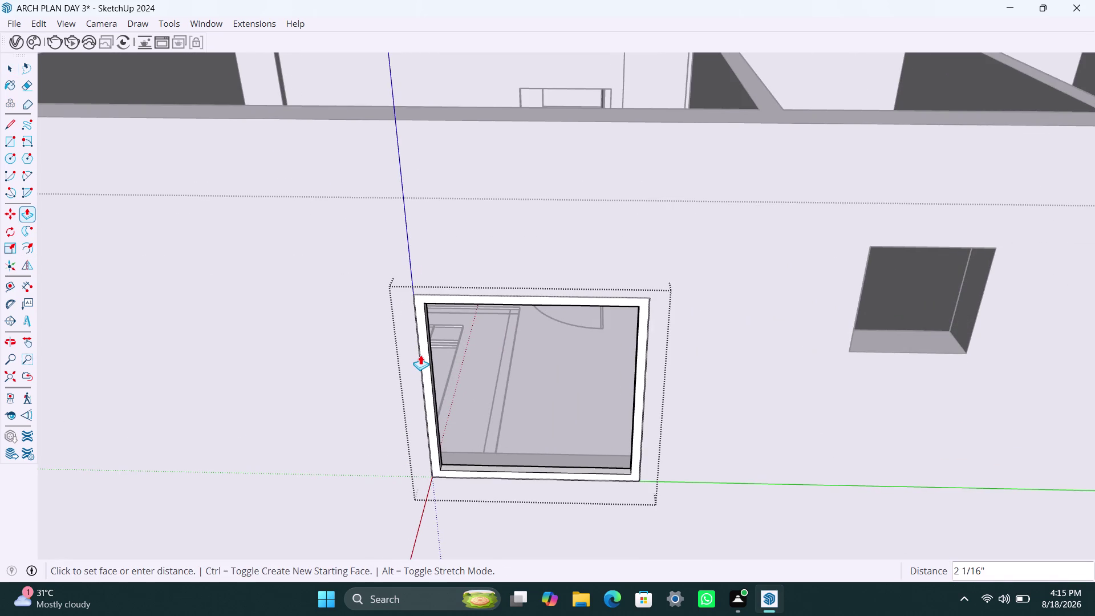
text(1.5)
key(shift+quotedbl)
key(Return)
click(424, 378)
text(1)
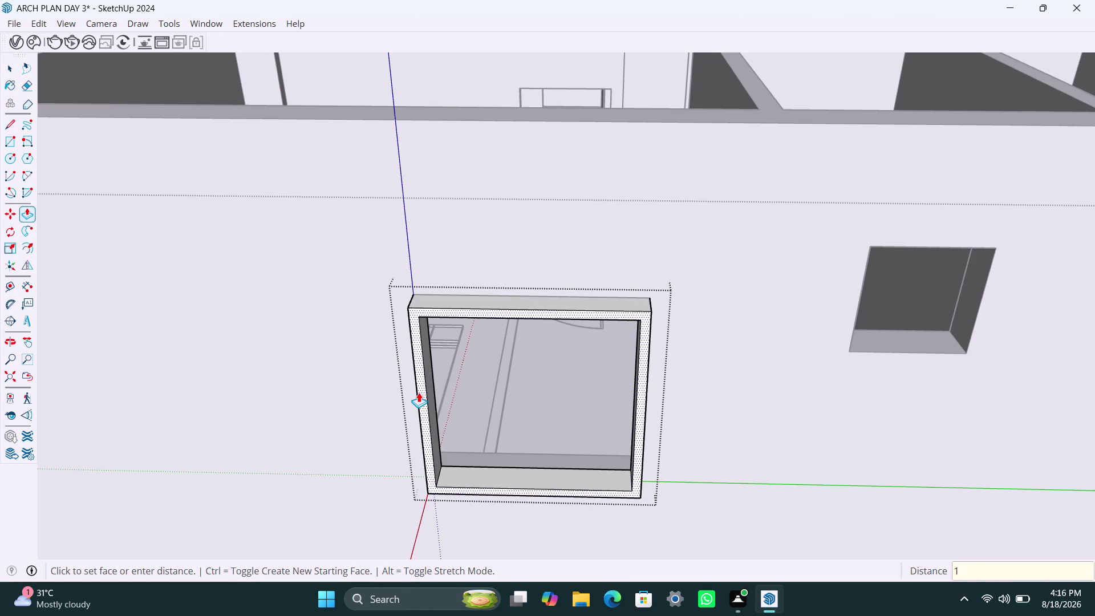
text(.5")
key(Return)
key(space)
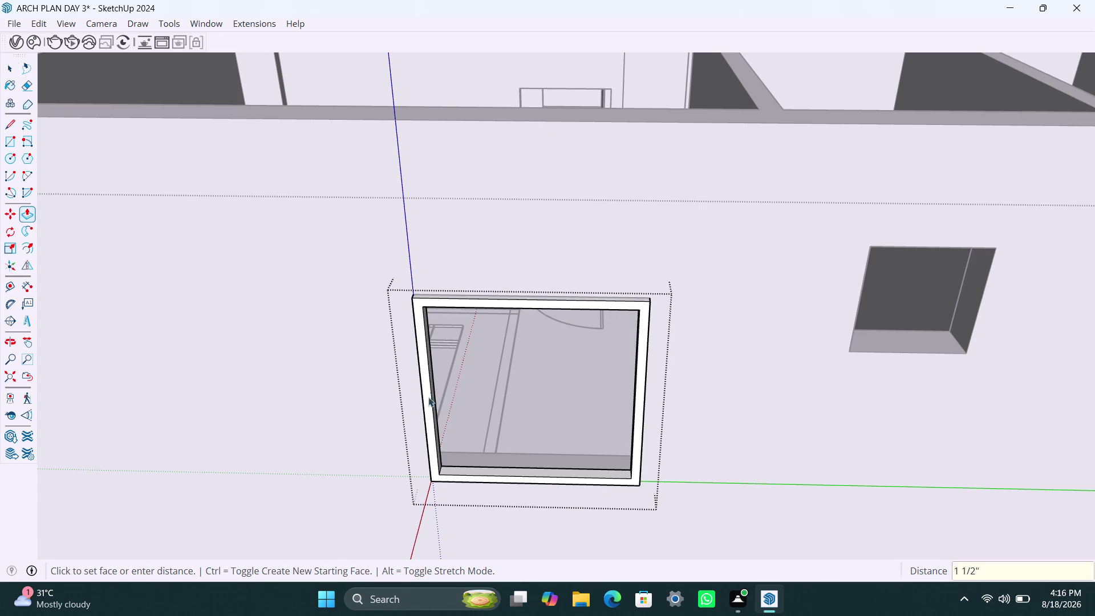
key(r)
click(424, 308)
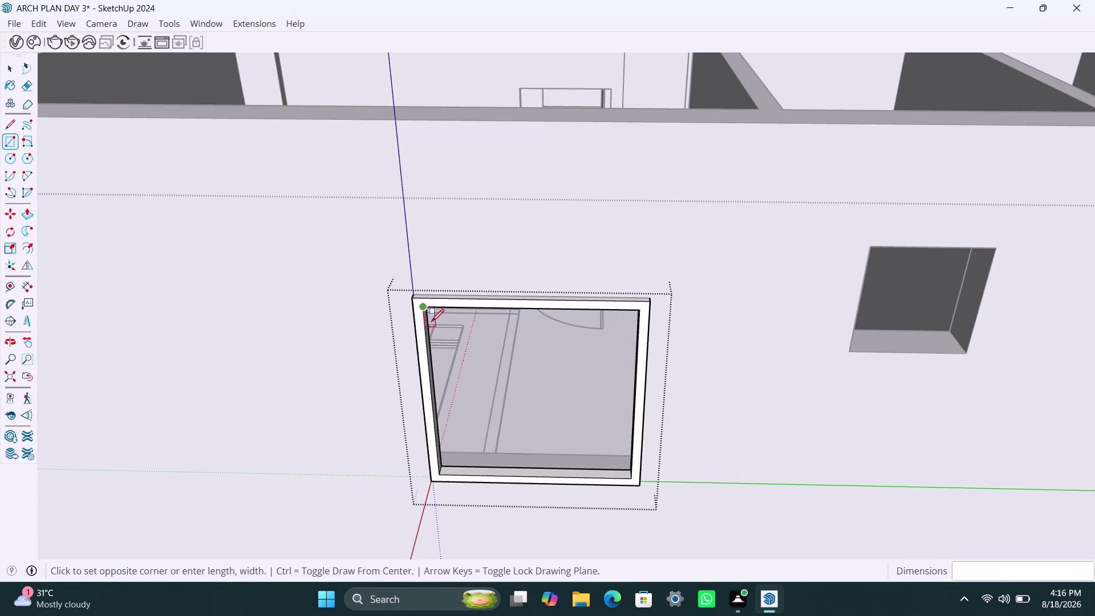
Finish the sash panel rectangle inside the window frame and delete an unwanted element.
click(535, 478)
key(space)
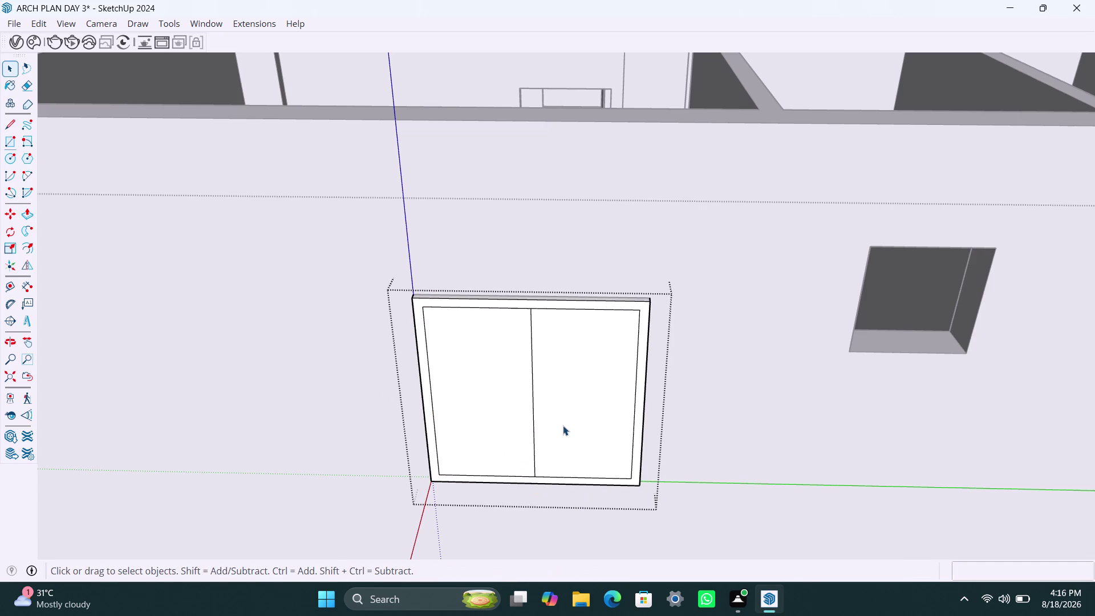
click(574, 424)
key(Delete)
click(534, 415)
Thicken the left sash panel to 18 mm with Push/Pull.
double_click(506, 405)
right_click(506, 406)
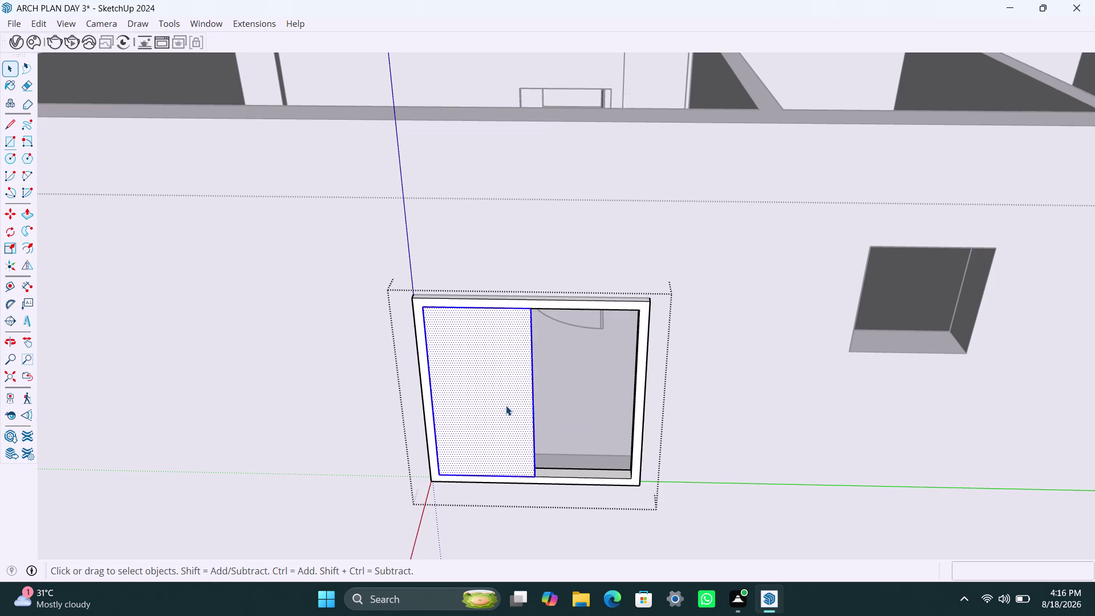
click(573, 196)
triple_click(510, 407)
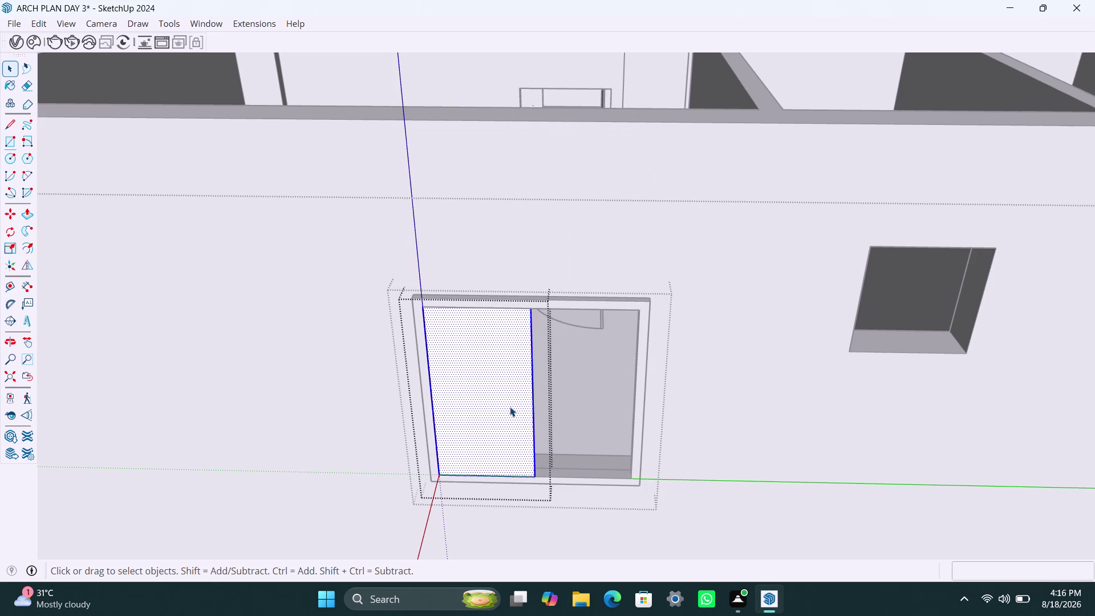
key(p)
click(510, 407)
text(18)
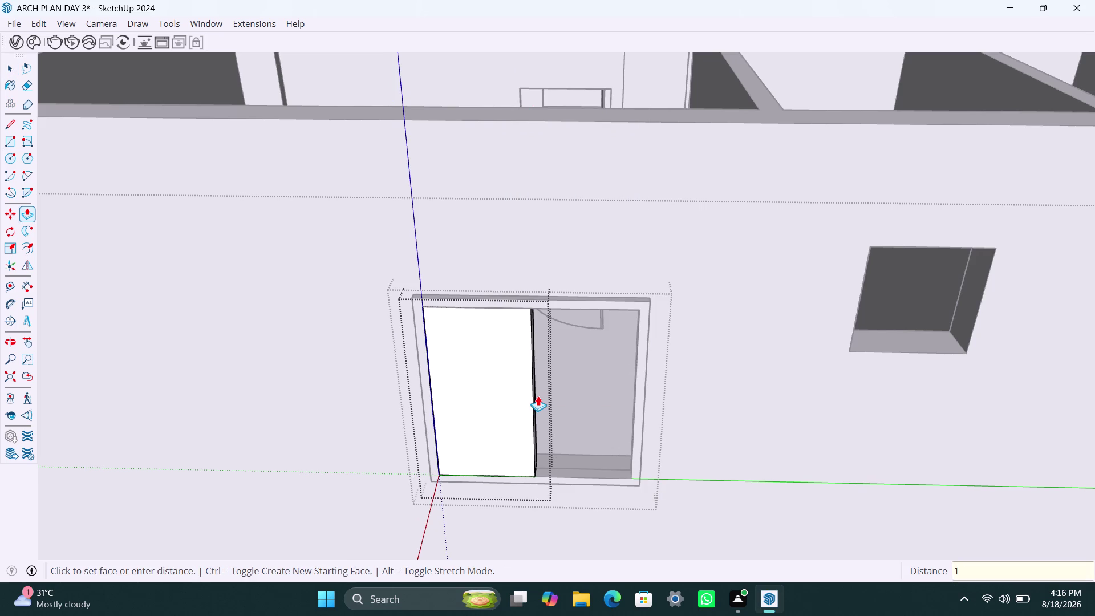
text(mm)
key(Return)
key(space)
click(473, 262)
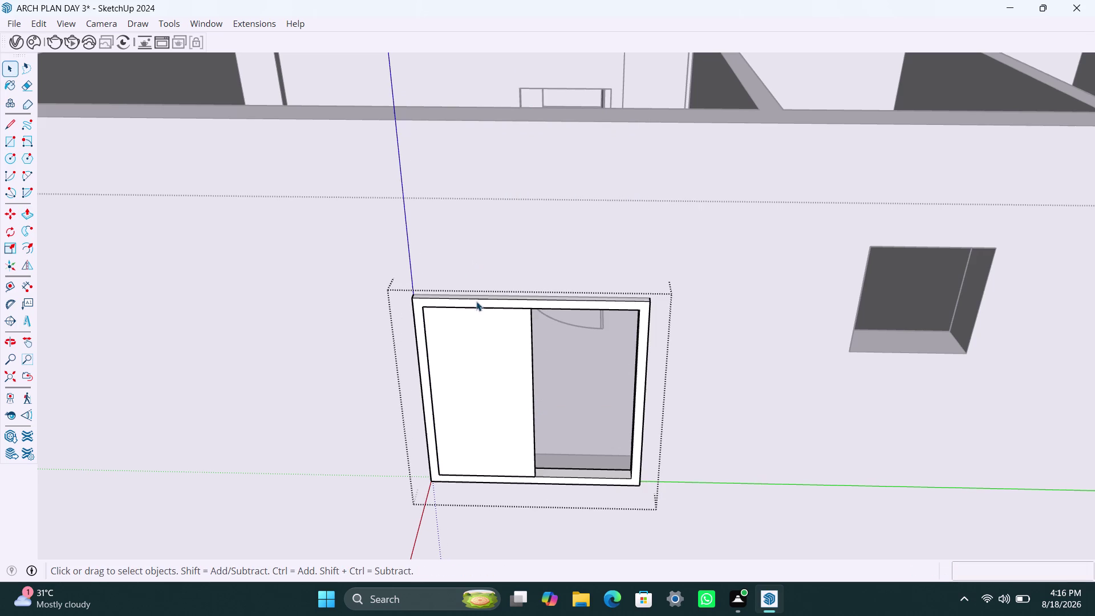
Copy the left sash pane to sit beside the original.
click(451, 318)
key(m)
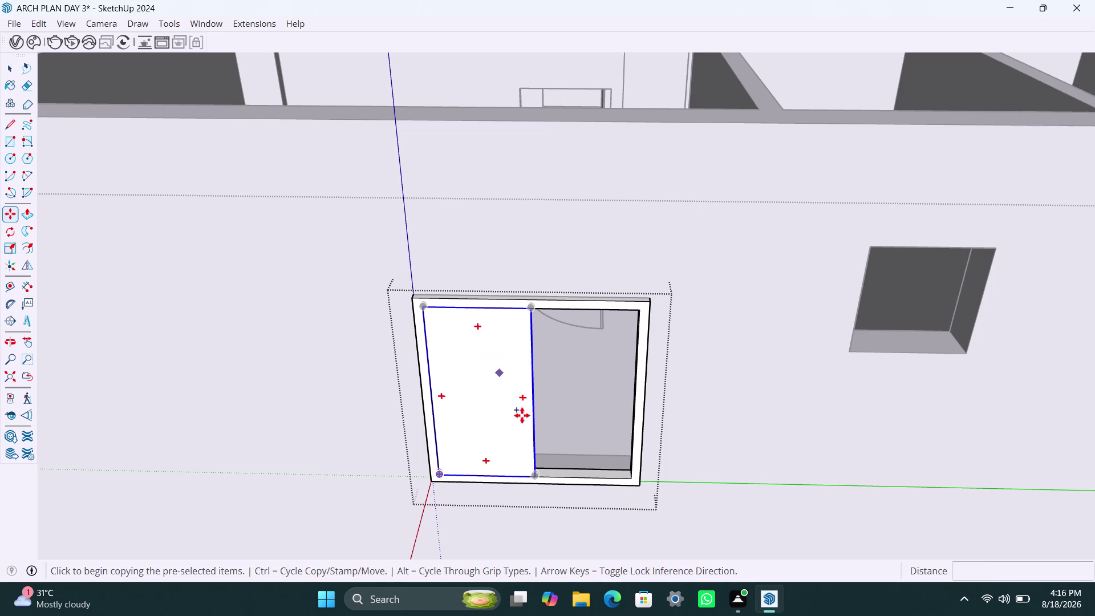
click(534, 475)
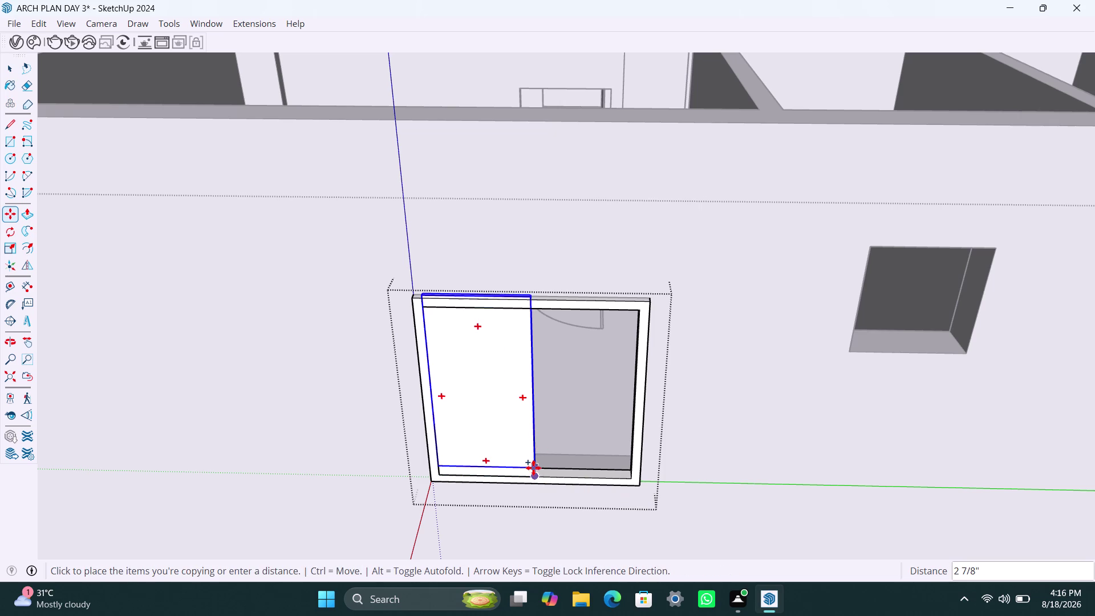
key(Escape)
scroll(up, 3)
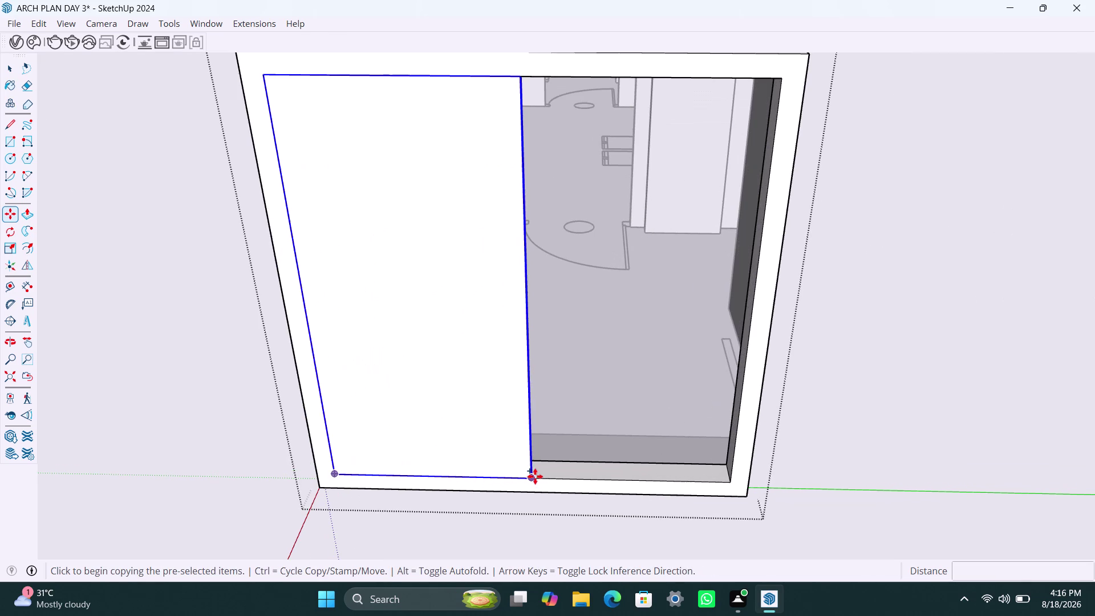
click(530, 478)
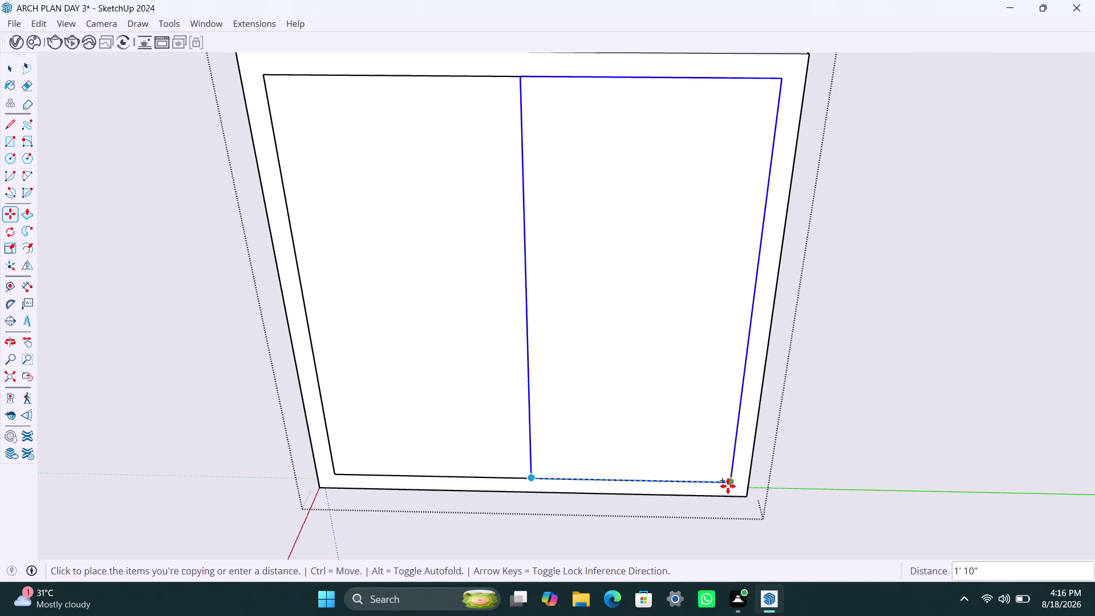
key(Escape)
key(space)
key(space)
key(space)
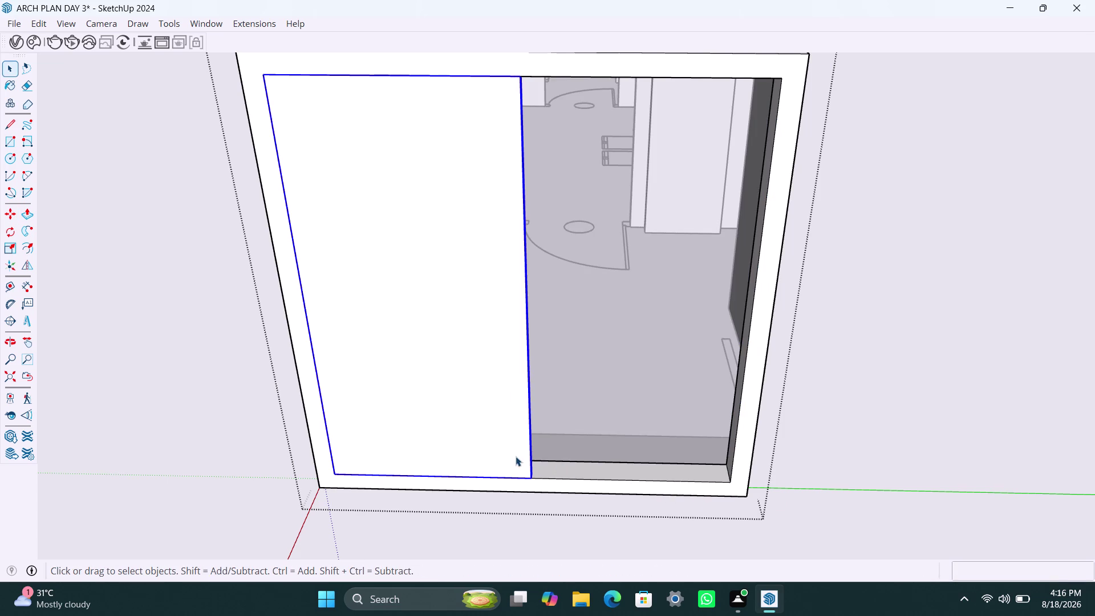
Shift the left pane slightly inward and set the right pane against it.
key(m)
click(528, 476)
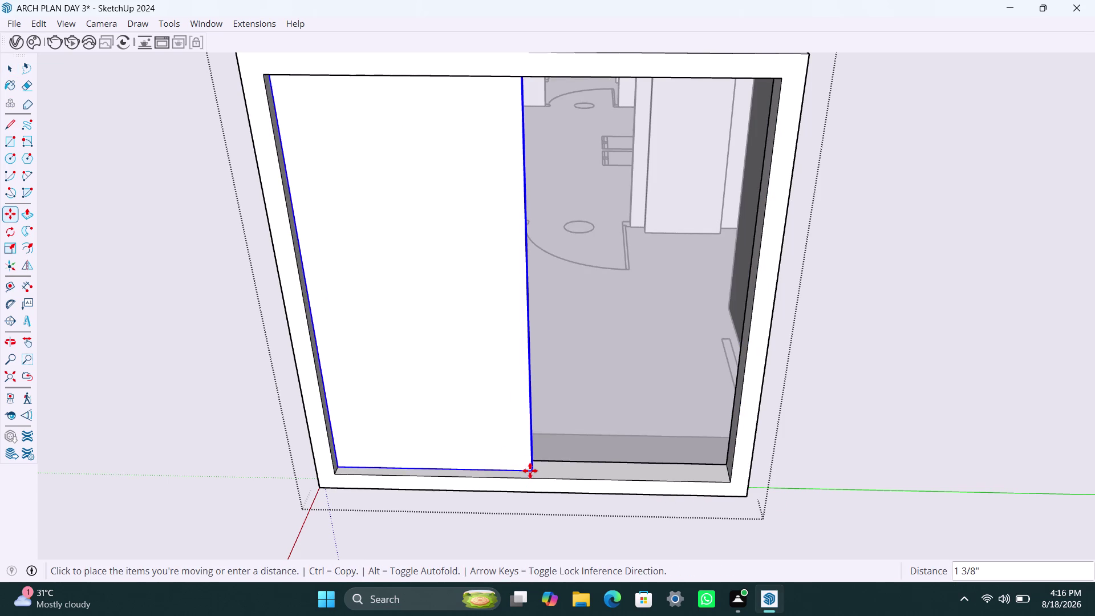
click(530, 468)
key(m)
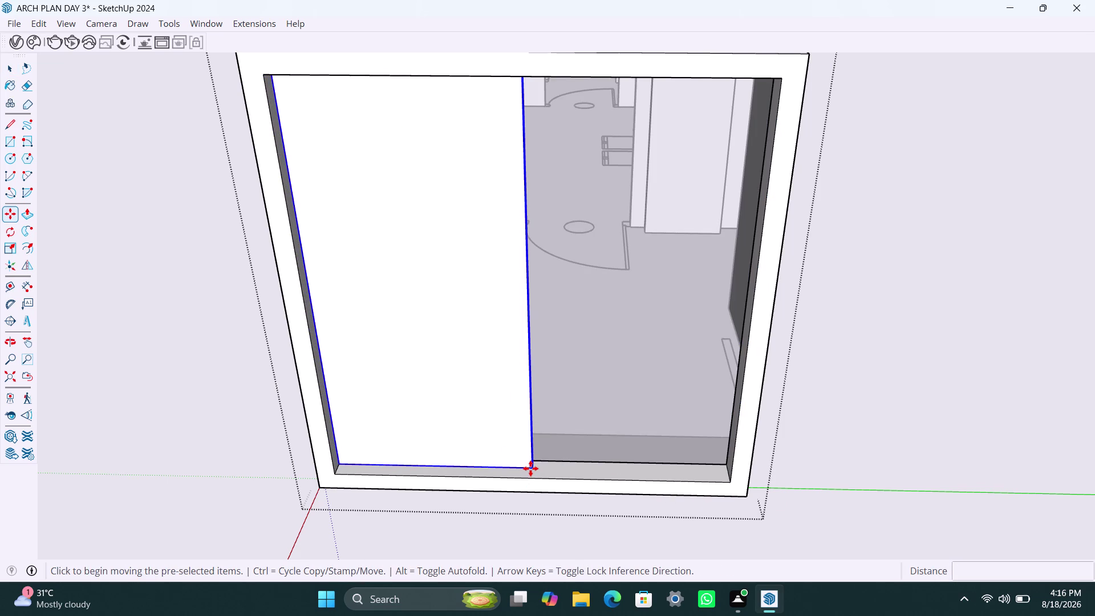
click(531, 469)
click(727, 479)
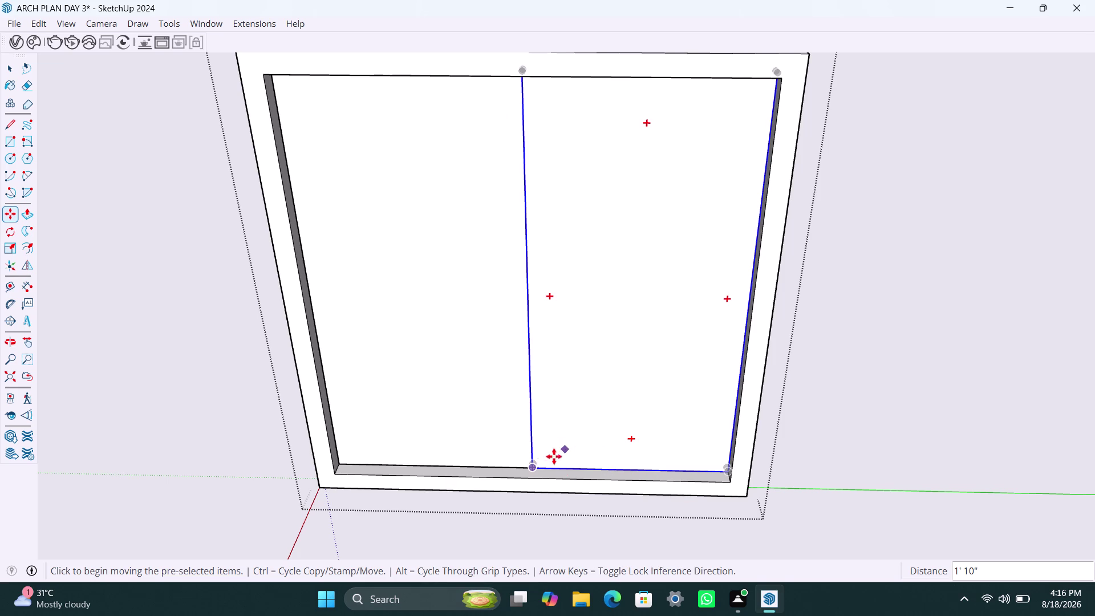
click(533, 467)
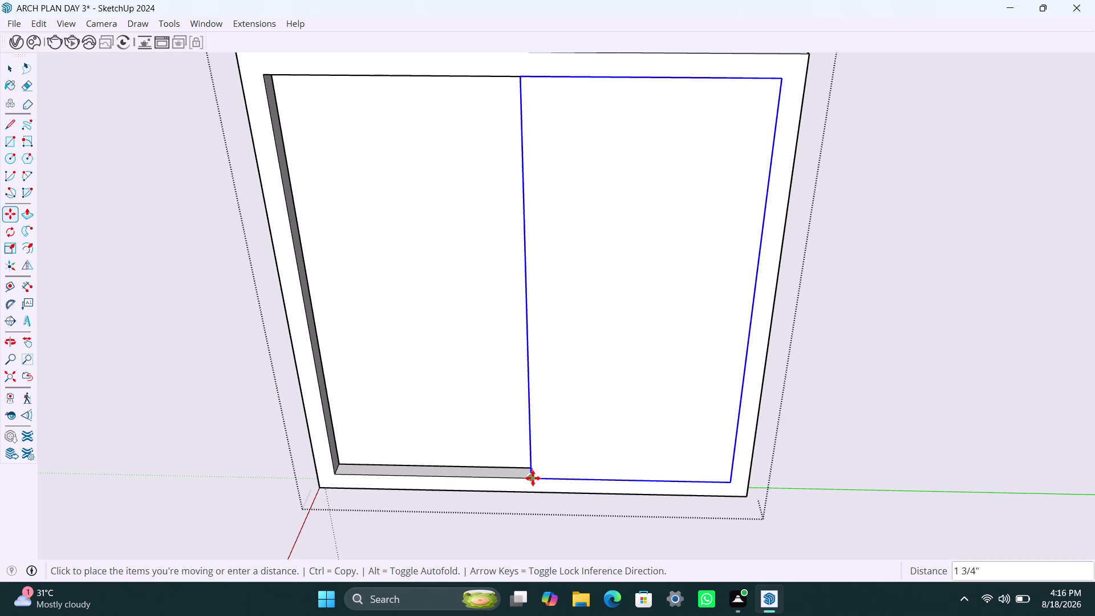
click(532, 476)
Nudge the right pane into alignment where the panes meet, then view the whole facade.
scroll(up, 3)
middle_drag(519, 482, 714, 528)
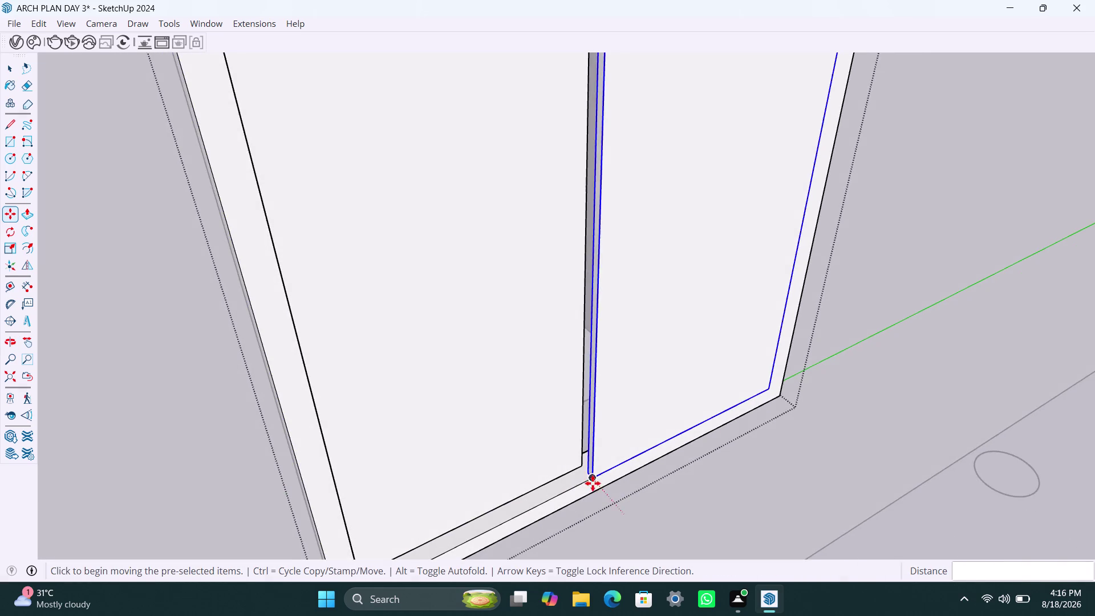
scroll(up, 3)
click(584, 473)
click(573, 462)
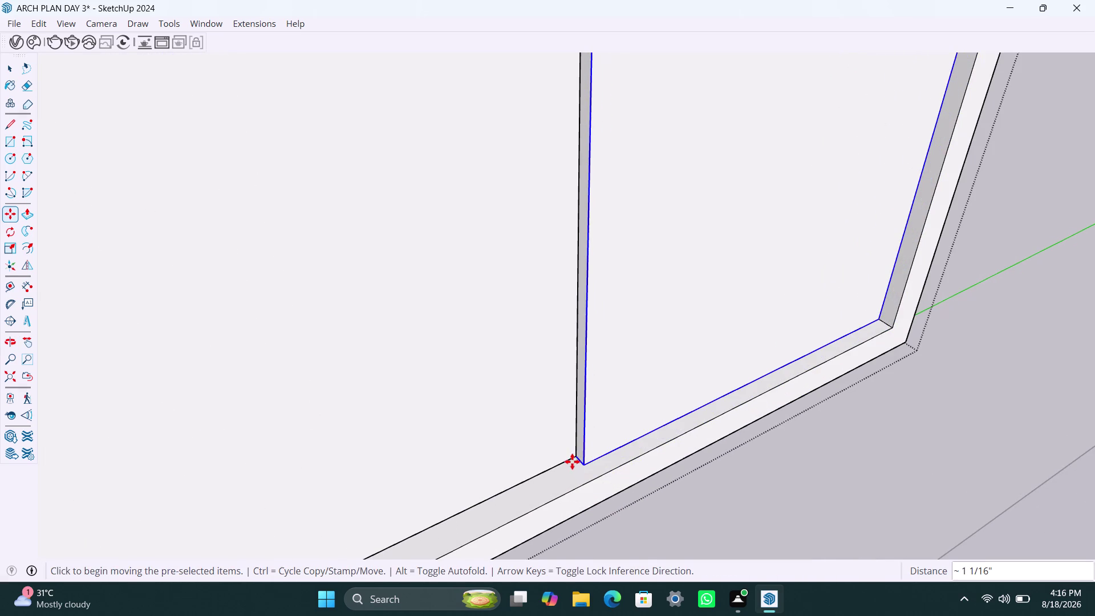
scroll(down, 3)
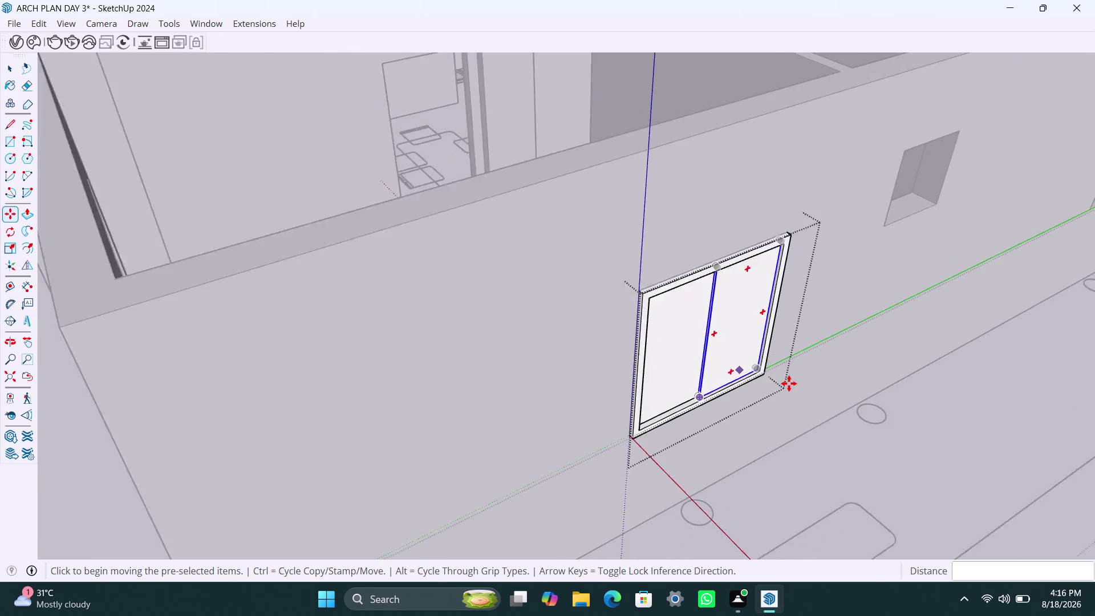
middle_drag(790, 382, 615, 386)
scroll(down, 3)
middle_drag(739, 382, 525, 381)
Draw a rectangle over the vent opening and make it a group.
key(space)
click(726, 494)
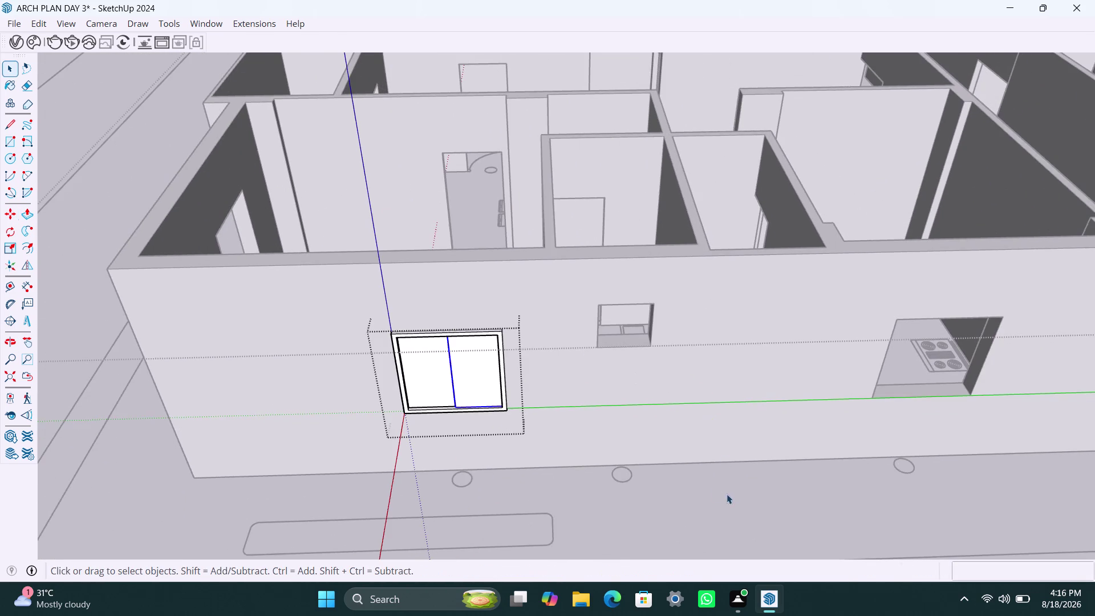
scroll(up, 3)
scroll(up, 3)
middle_drag(612, 330, 609, 319)
key(r)
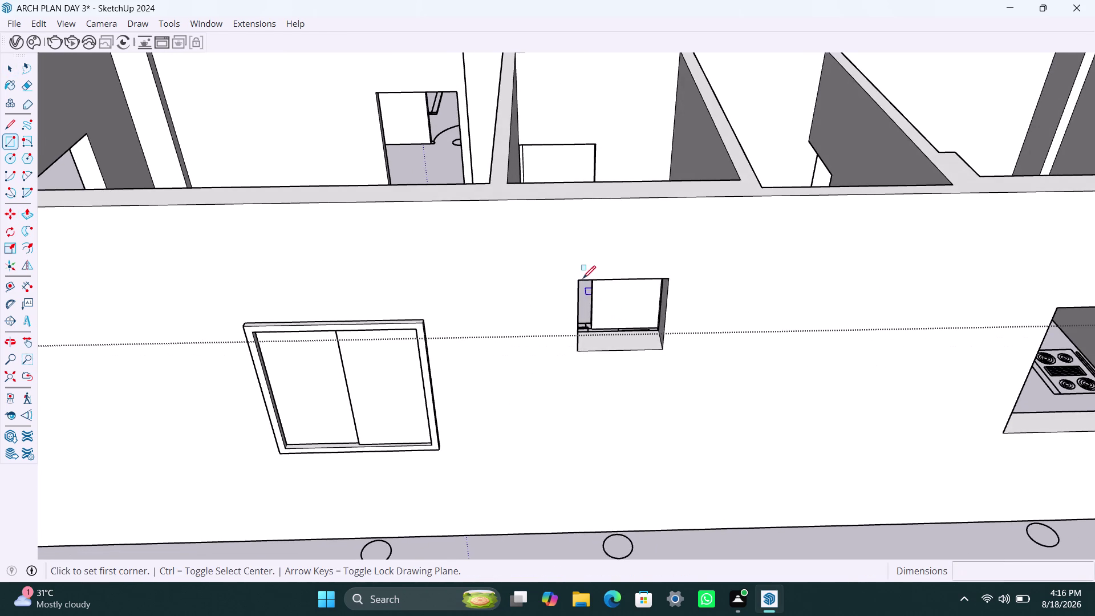
click(581, 278)
click(660, 343)
key(space)
double_click(641, 318)
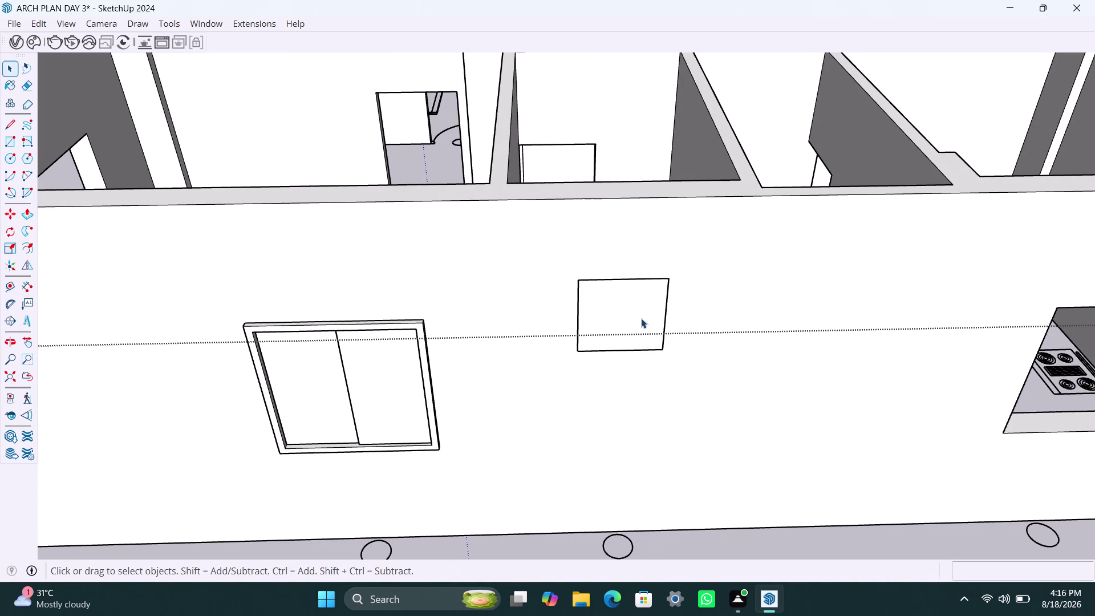
right_click(641, 318)
click(697, 138)
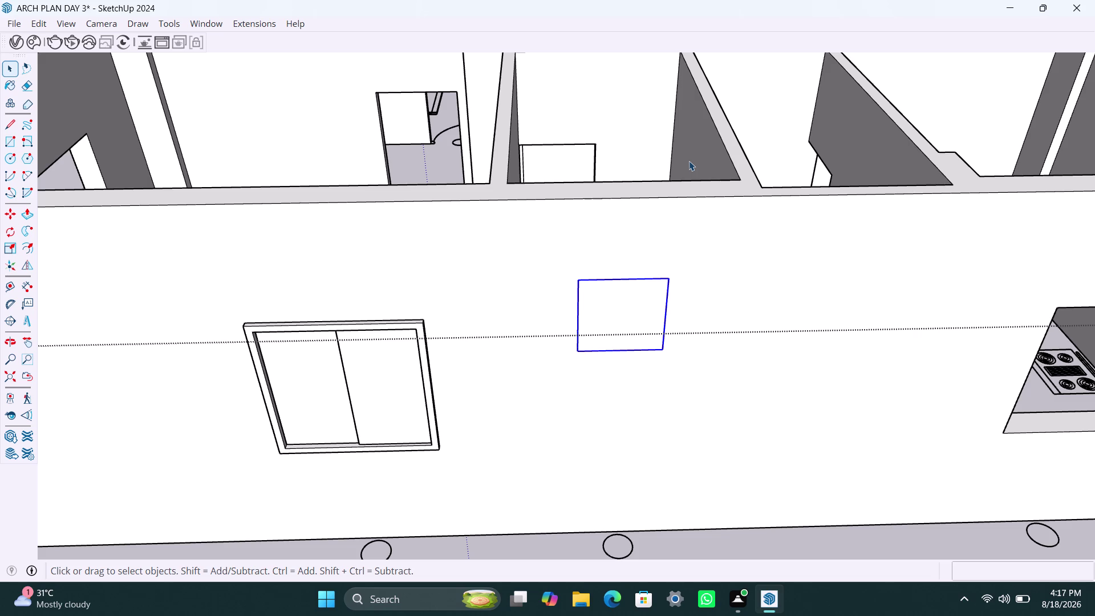
Inside the vent group, offset the face 2 inches inward, correcting a mistyped 21-inch offset.
right_click(615, 321)
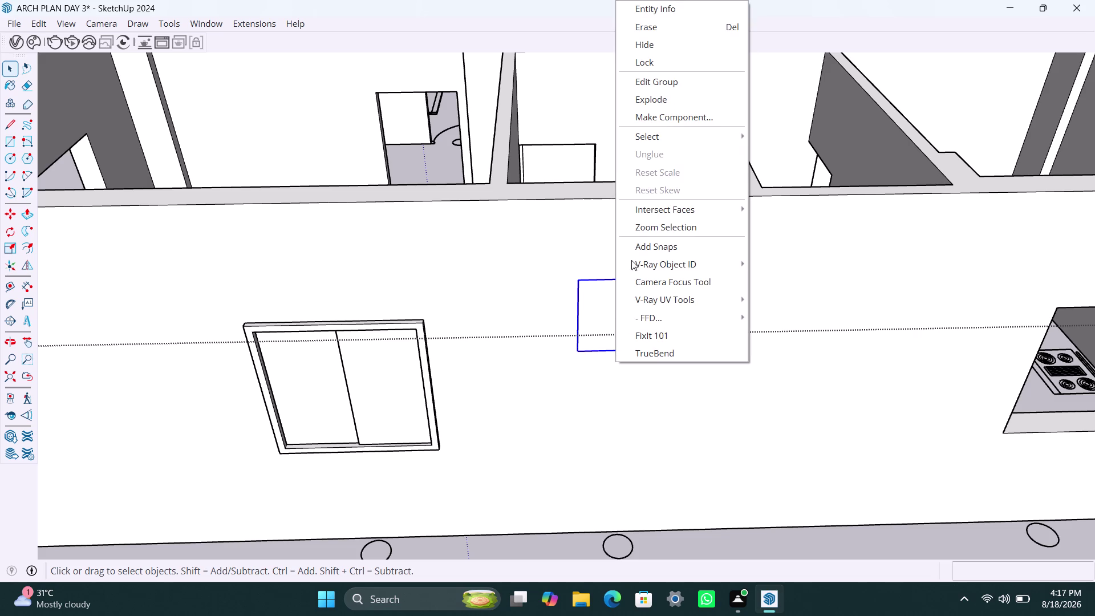
triple_click(607, 305)
click(607, 305)
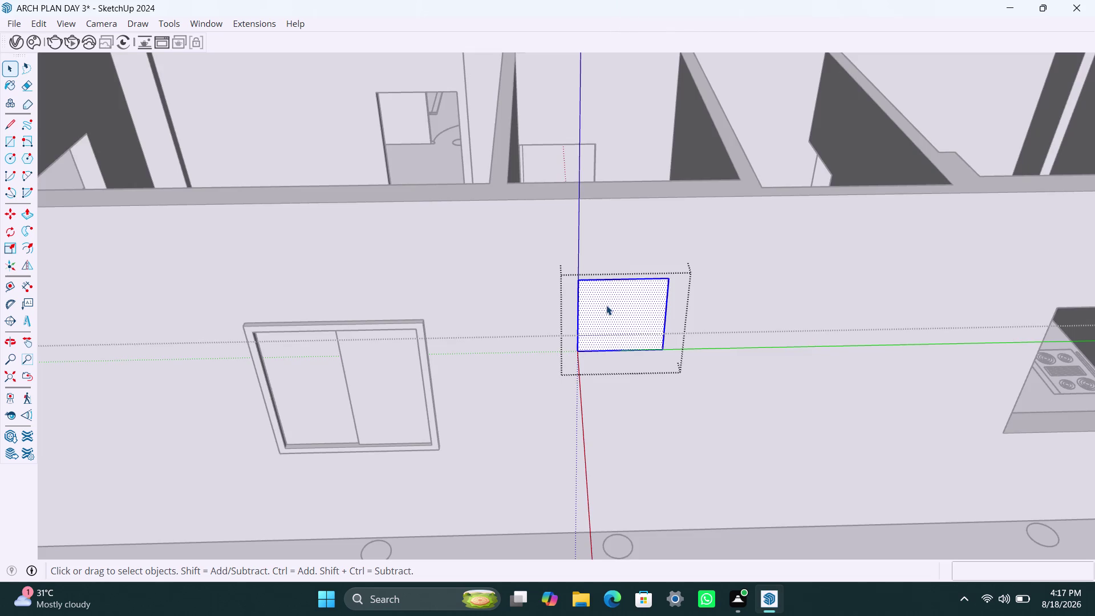
key(f)
click(600, 298)
text(21)
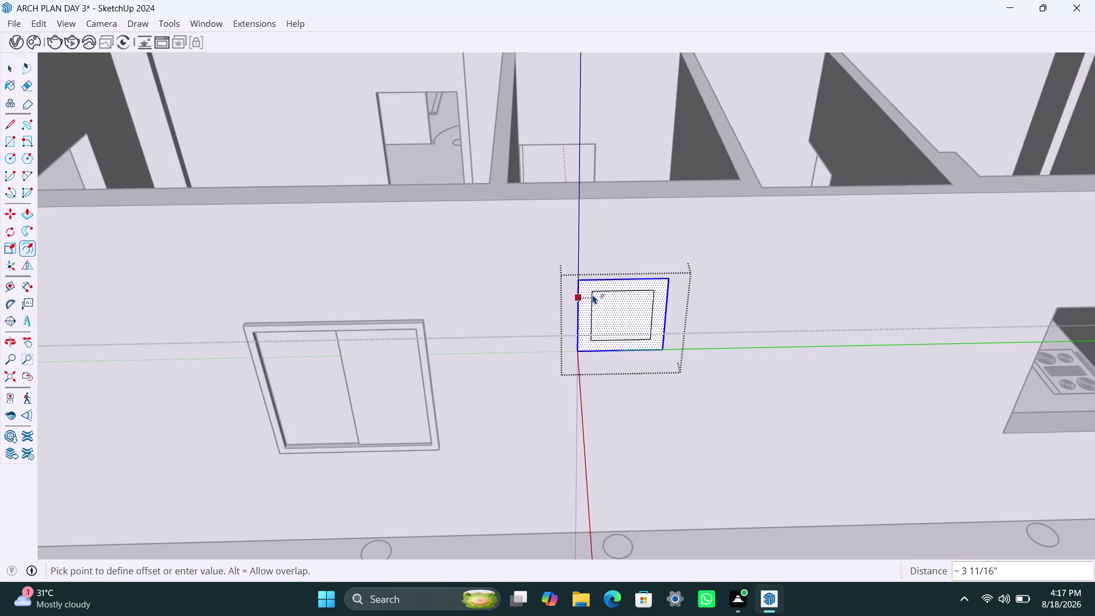
text(")
key(Return)
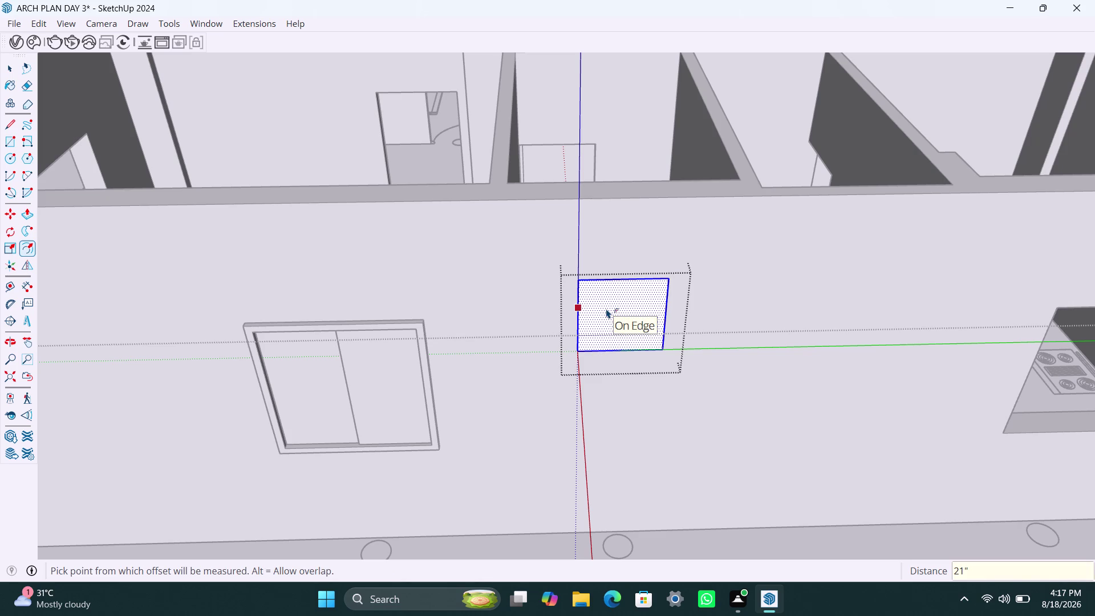
key(2)
key(shift+quotedbl)
key(Return)
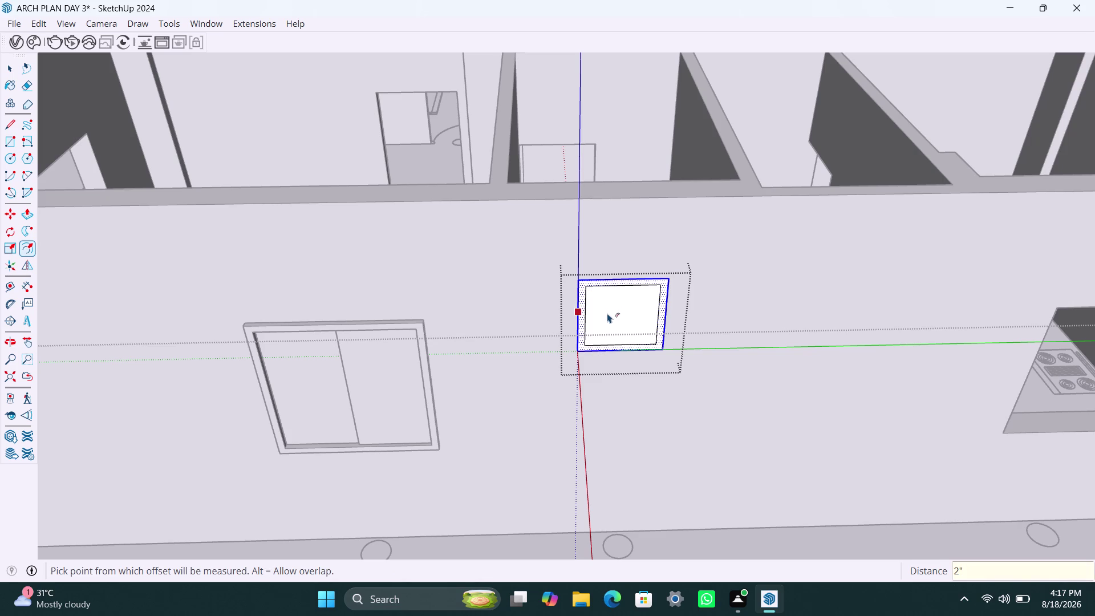
key(space)
click(609, 314)
key(Delete)
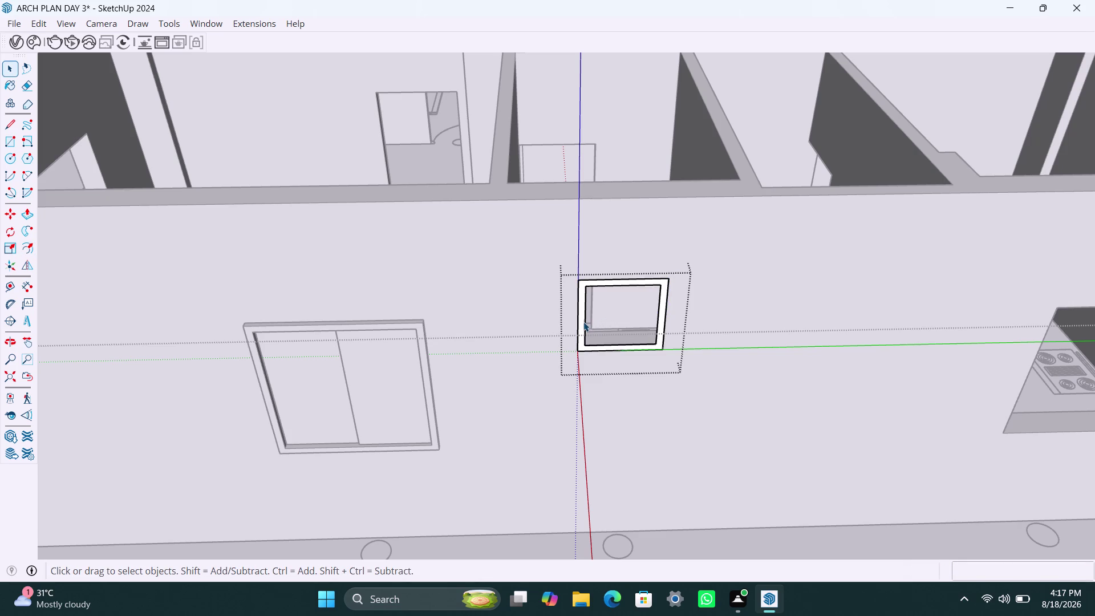
Push/Pull the vent's border face out 1.5 inches from the wall.
scroll(up, 3)
click(584, 322)
click(578, 324)
click(580, 321)
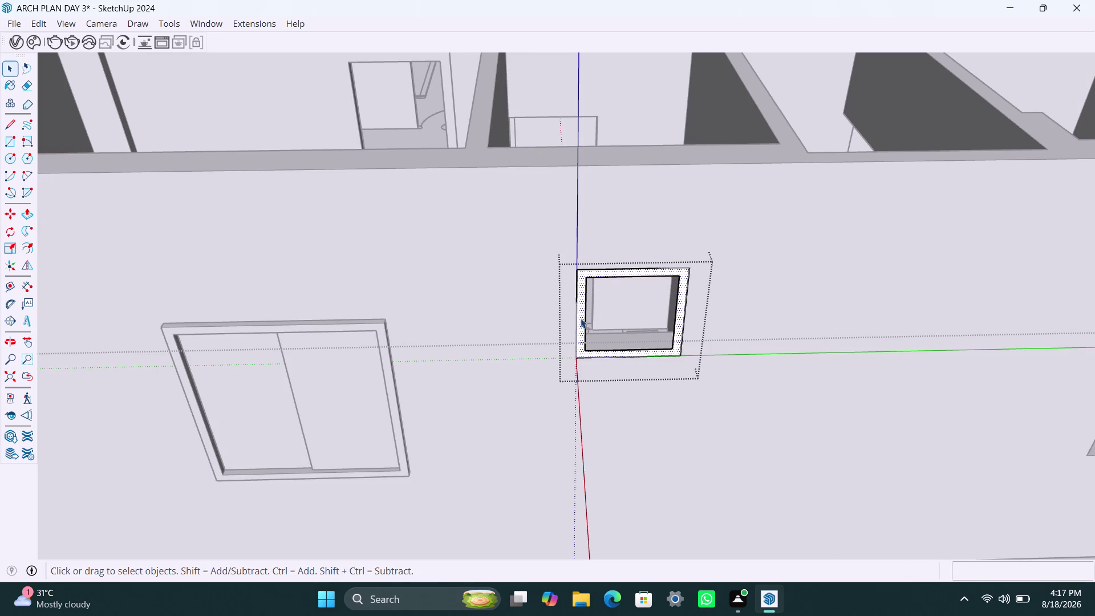
key(p)
click(581, 318)
text(1)
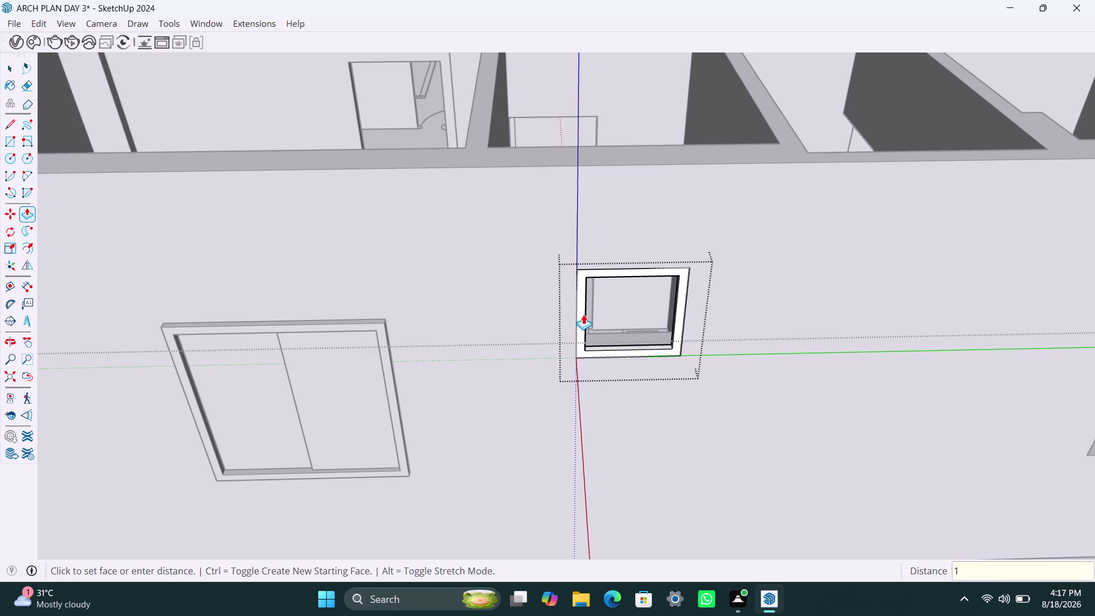
text(.5")
key(Return)
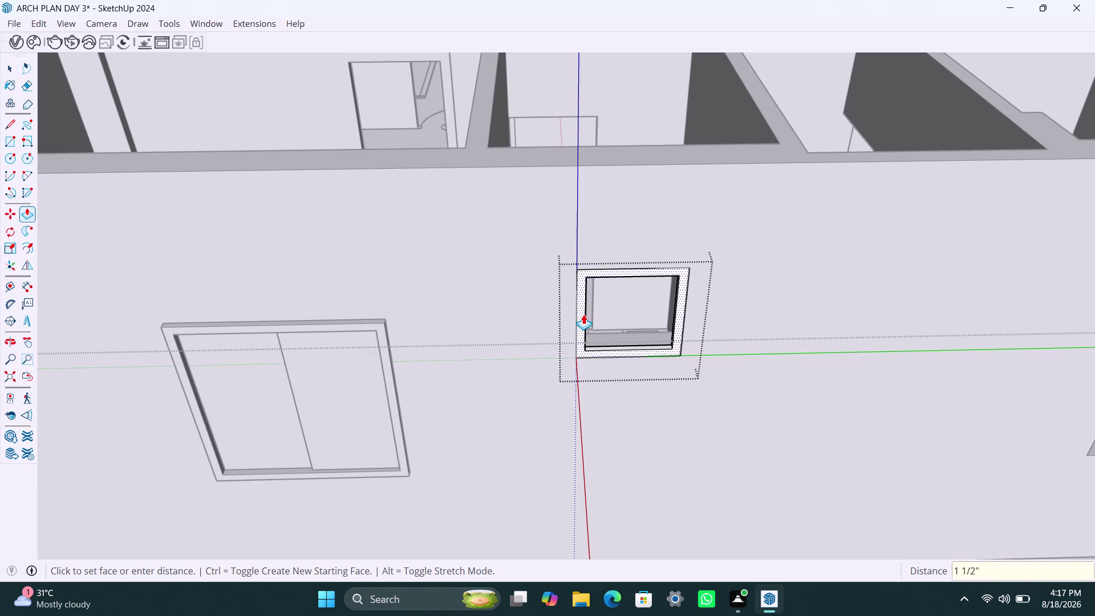
click(583, 314)
text(1.5)
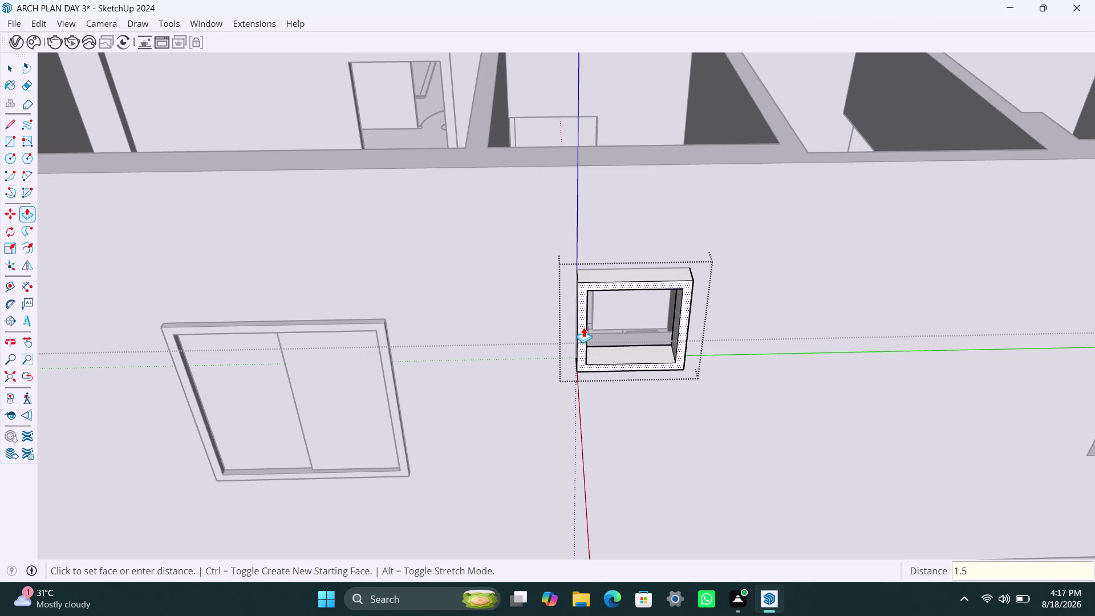
text(")
key(Return)
key(space)
Draw a thin strip across the top of the vent and group it as a slat.
key(r)
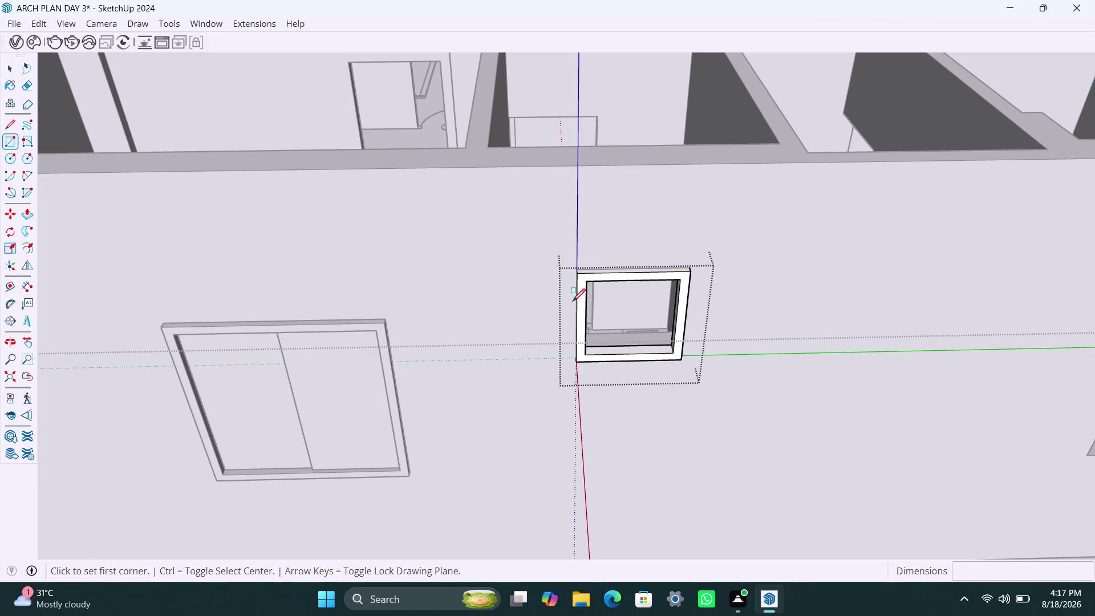
click(591, 283)
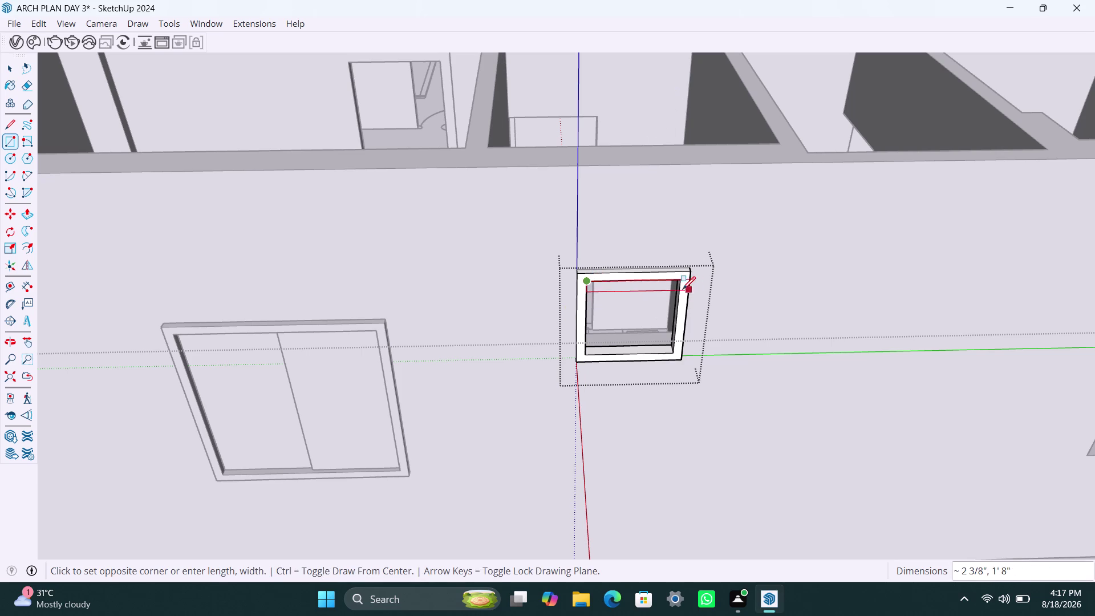
click(680, 292)
key(space)
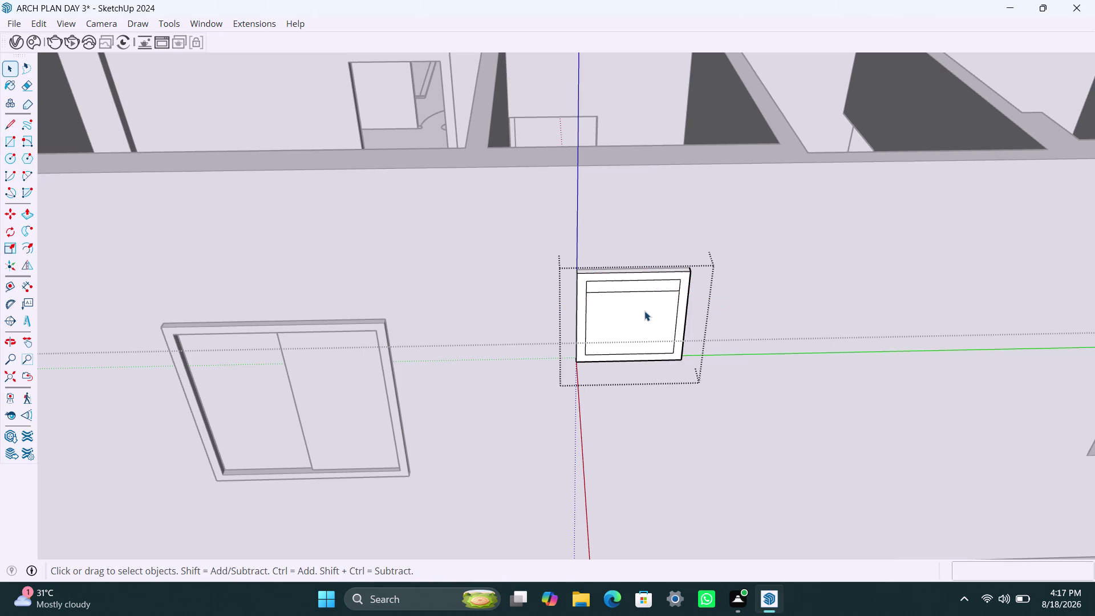
click(645, 311)
key(Delete)
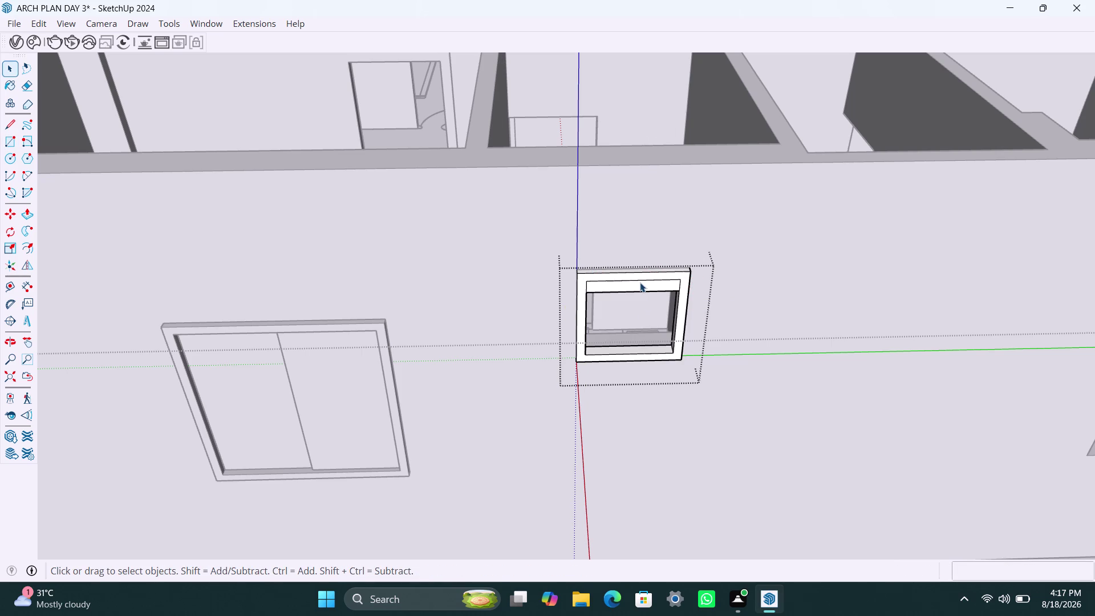
double_click(640, 282)
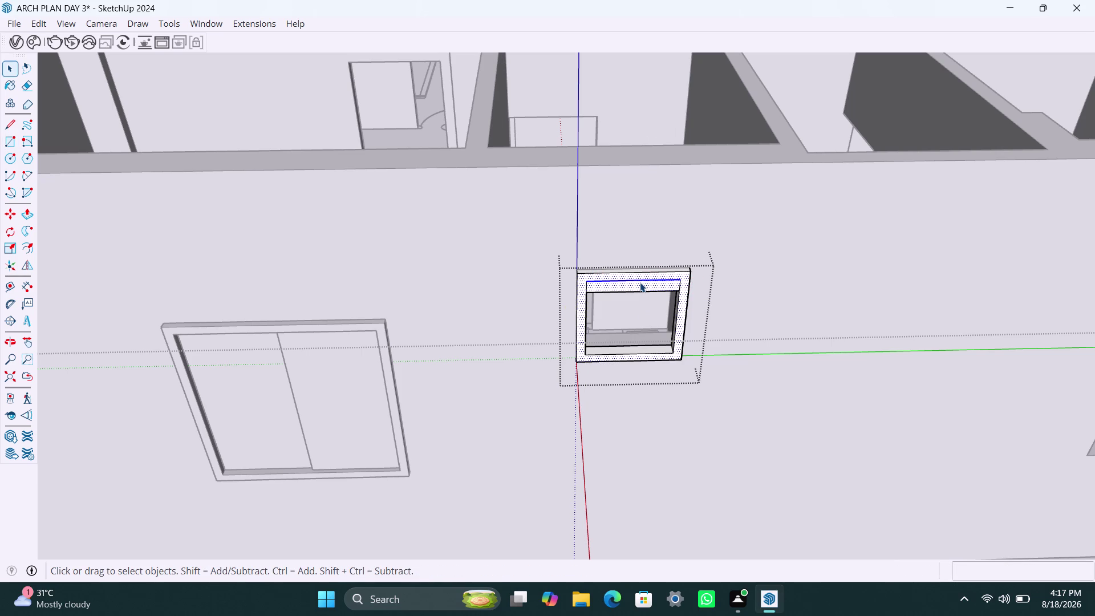
double_click(640, 289)
right_click(638, 284)
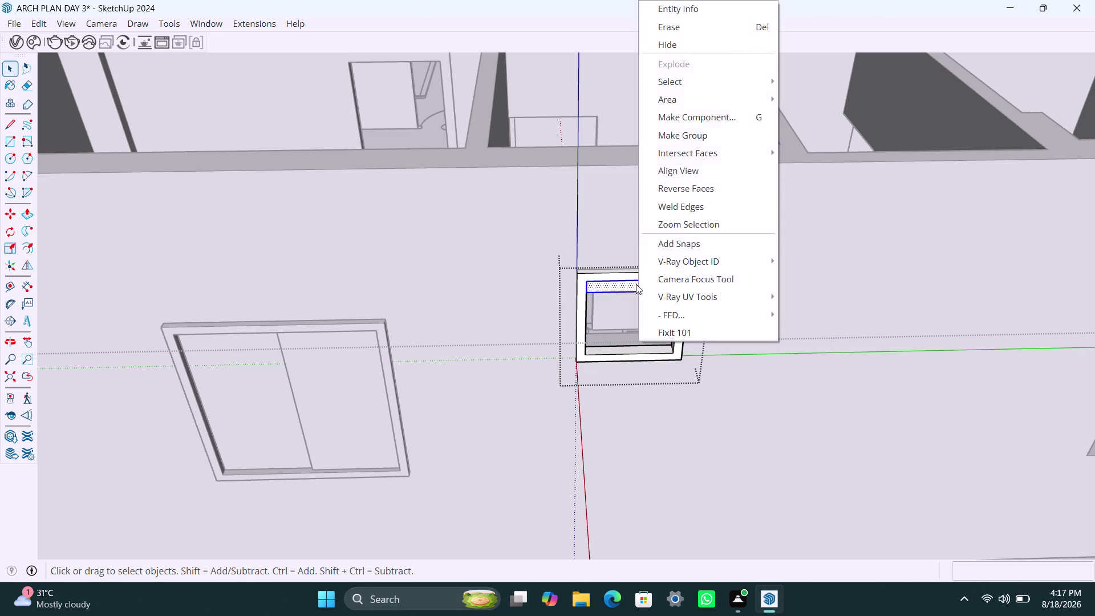
click(679, 140)
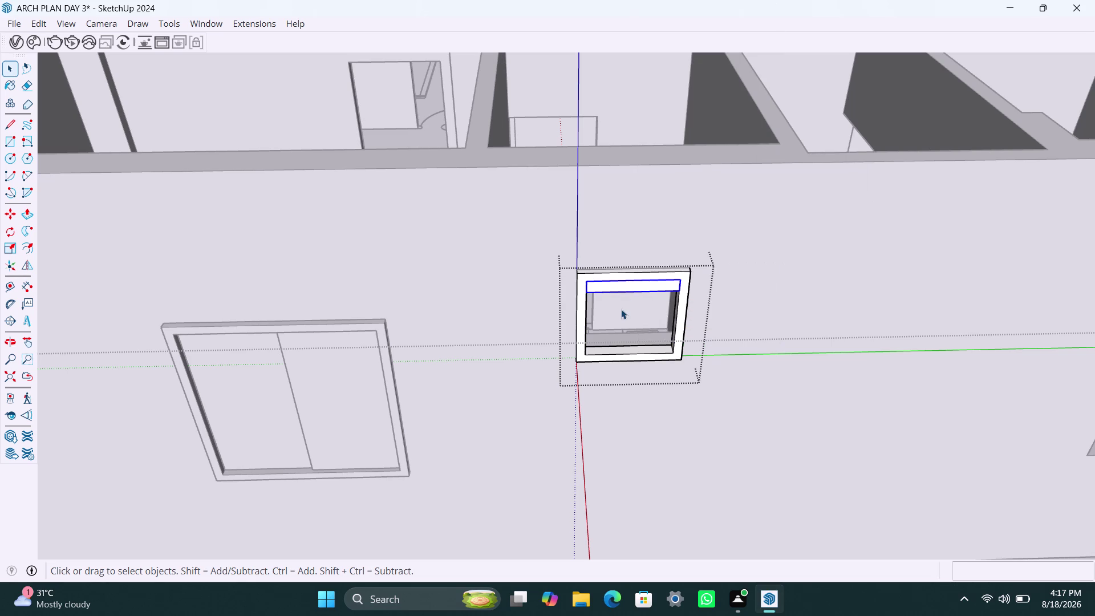
Thicken the top slat by 0.2 inches.
click(628, 286)
triple_click(628, 287)
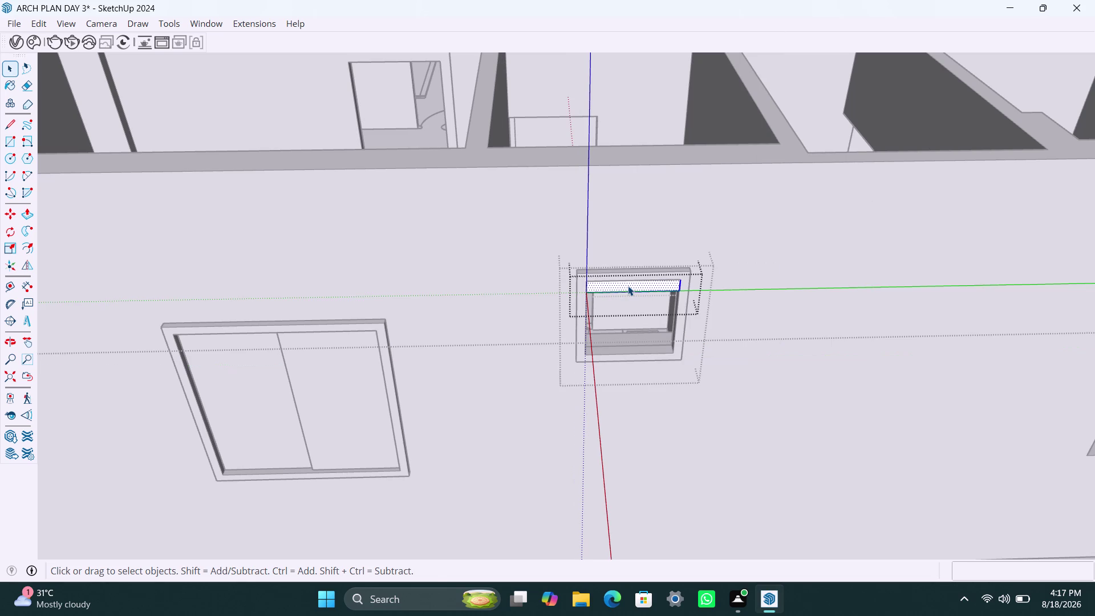
key(p)
click(628, 286)
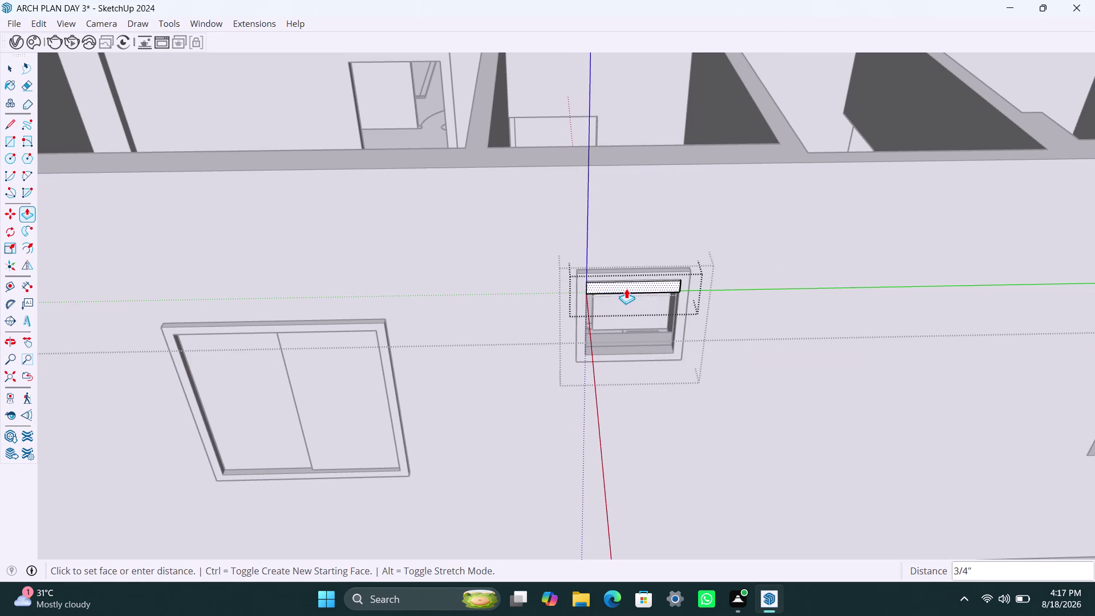
text(0.2)
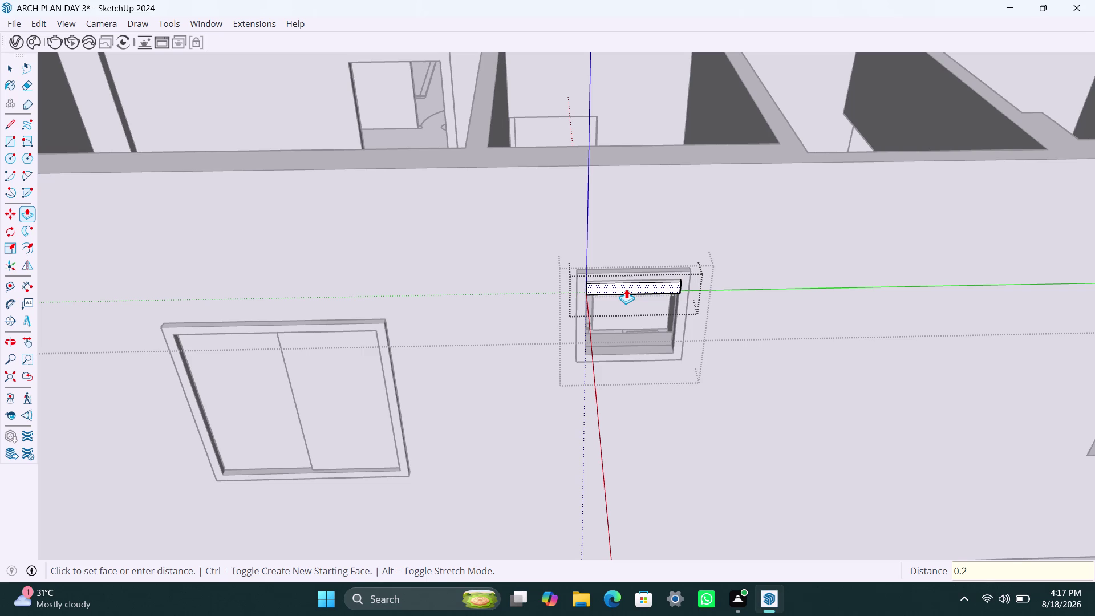
text(")
key(Return)
key(space)
Copy the slat to the vent bottom and array it evenly with /4.
click(746, 273)
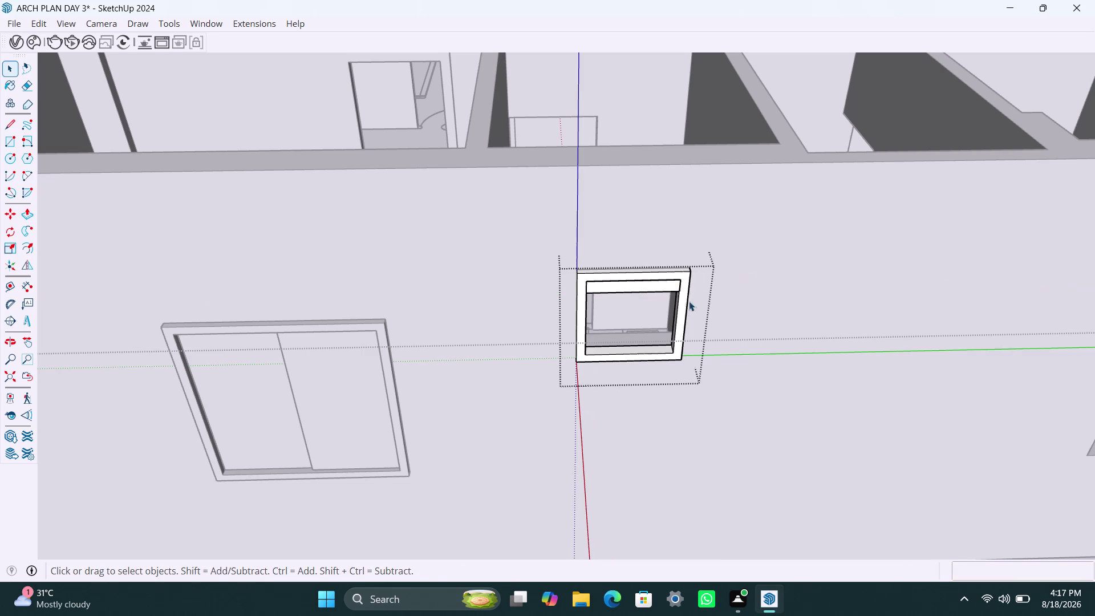
click(671, 287)
key(m)
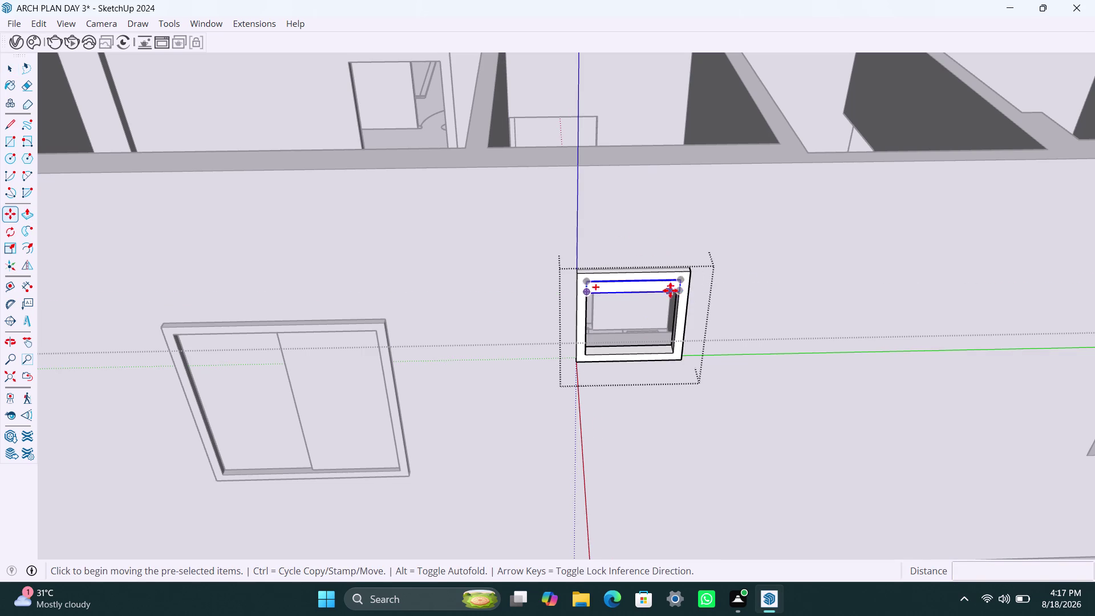
click(681, 295)
click(671, 353)
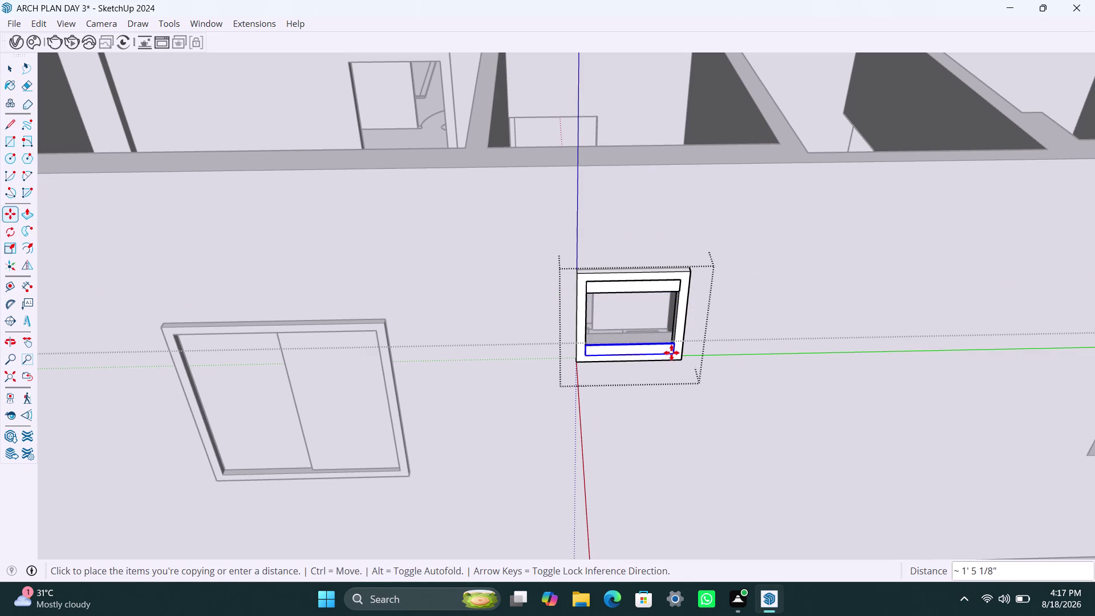
key(slash)
key(5)
key(Return)
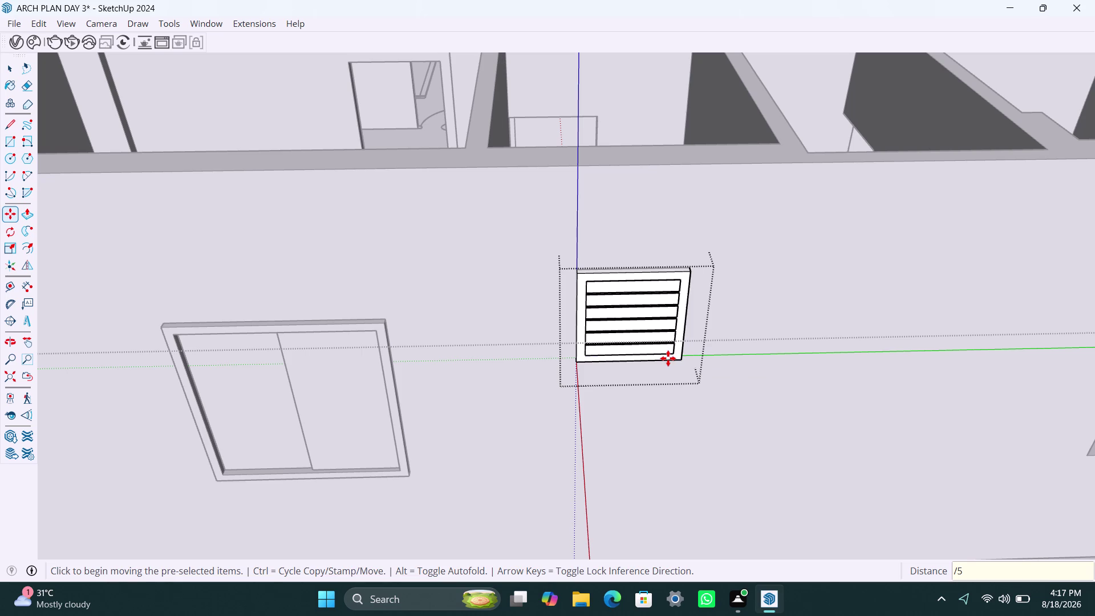
text(/)
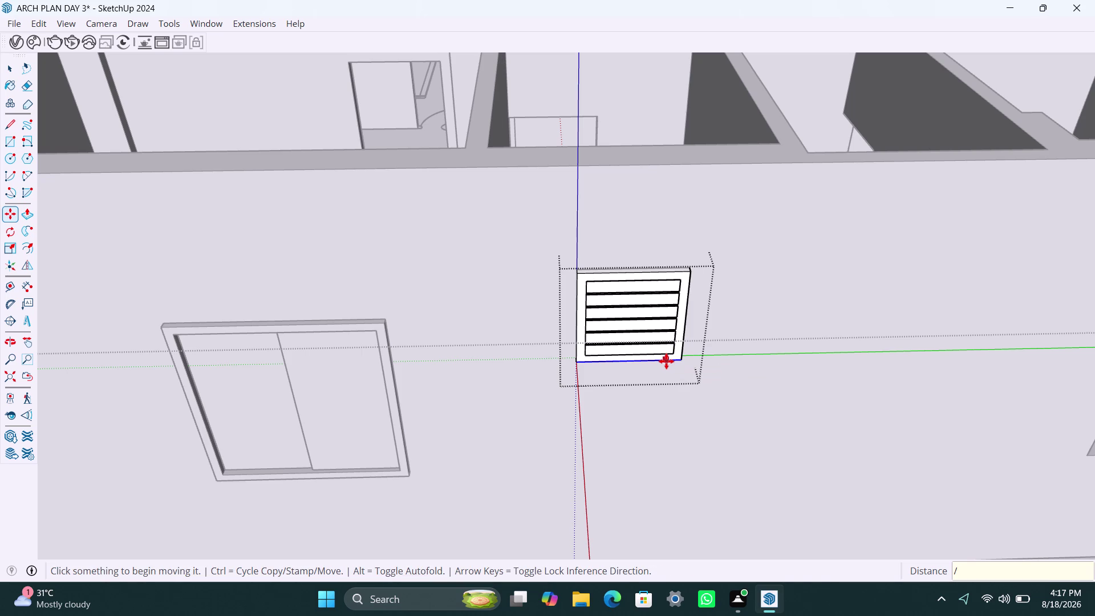
text(4)
key(Return)
key(space)
scroll(down, 3)
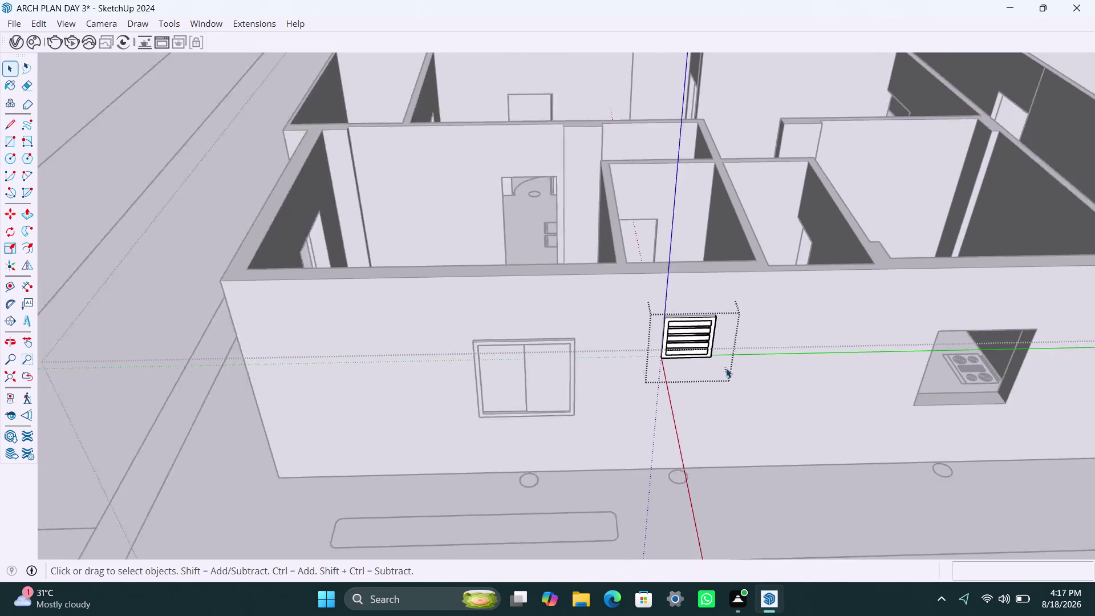
Draw a rectangle over the empty opening right of the vent and group it.
middle_drag(726, 370, 467, 371)
click(571, 479)
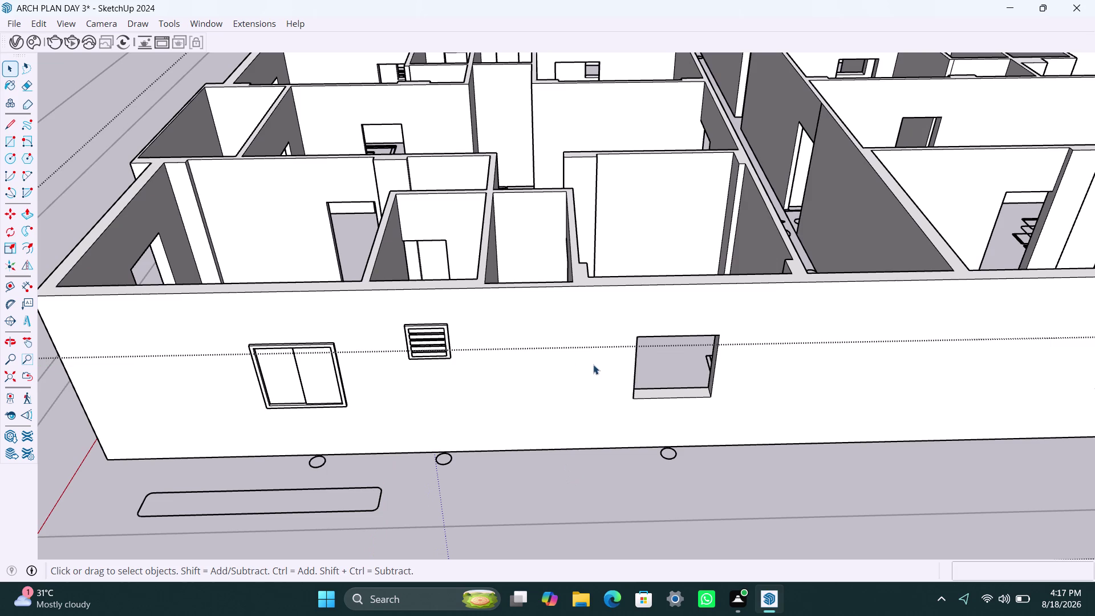
middle_drag(594, 364, 513, 365)
scroll(up, 3)
middle_drag(560, 337, 563, 316)
key(r)
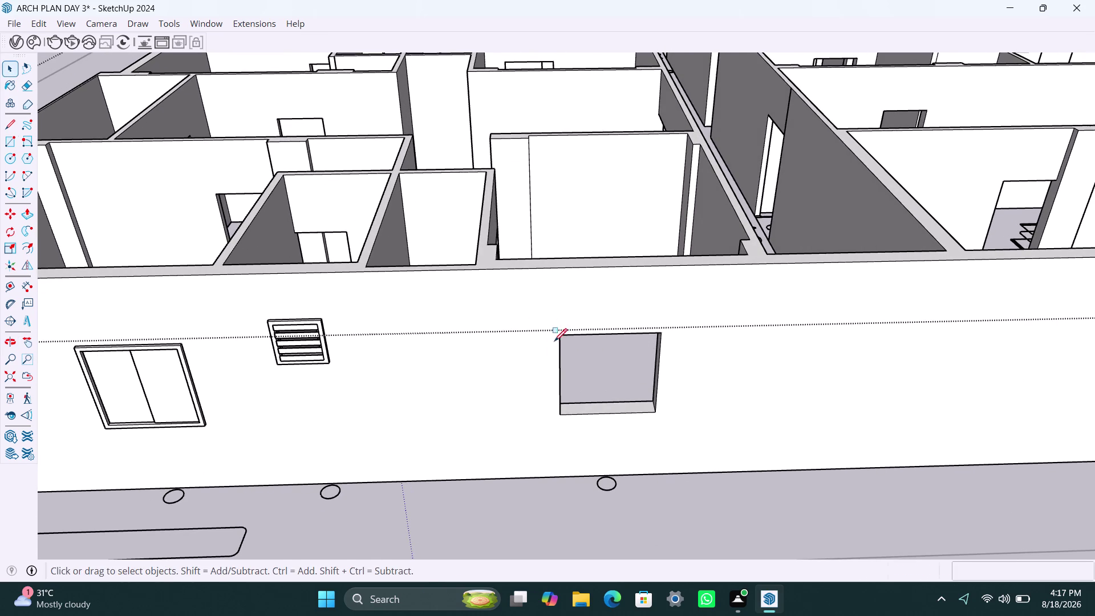
click(560, 334)
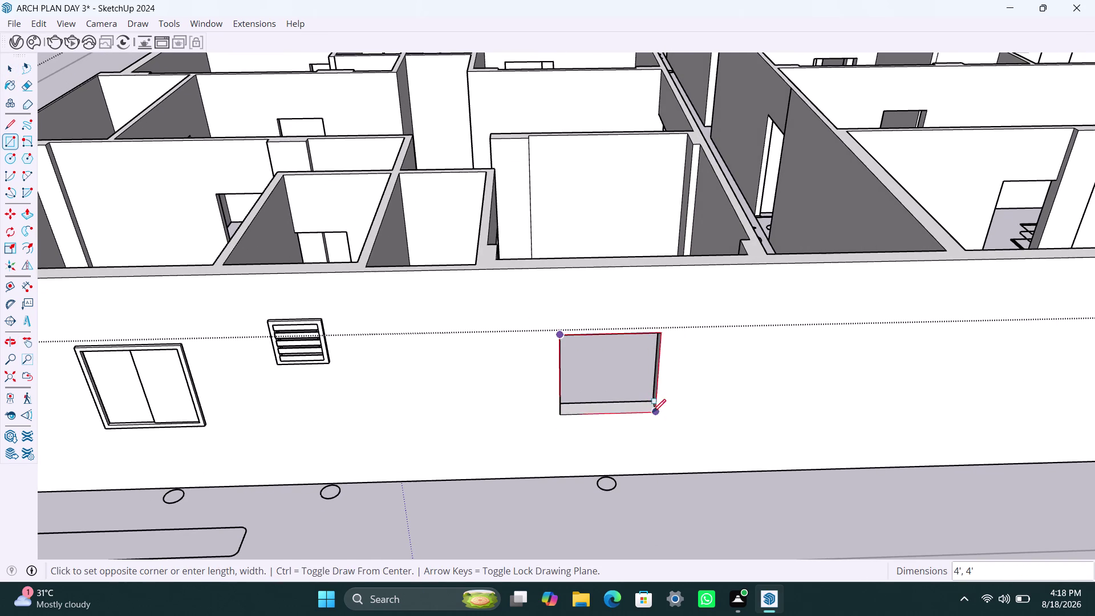
click(653, 411)
key(space)
double_click(616, 373)
right_click(615, 371)
click(698, 164)
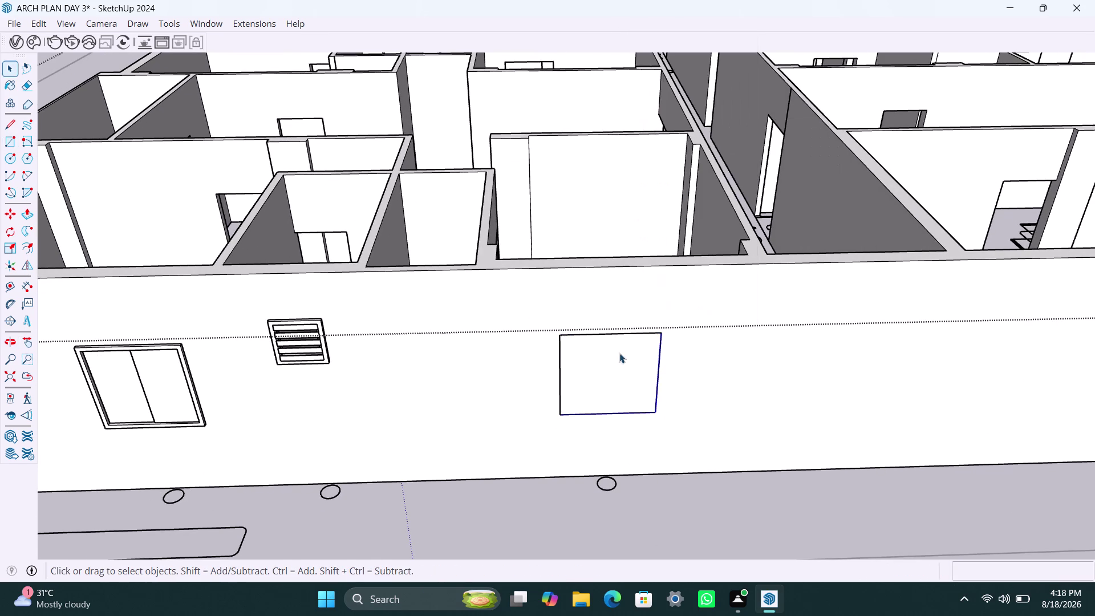
Offset the rectangle 2" inward and delete the centre face to open it.
triple_click(617, 359)
key(f)
click(608, 363)
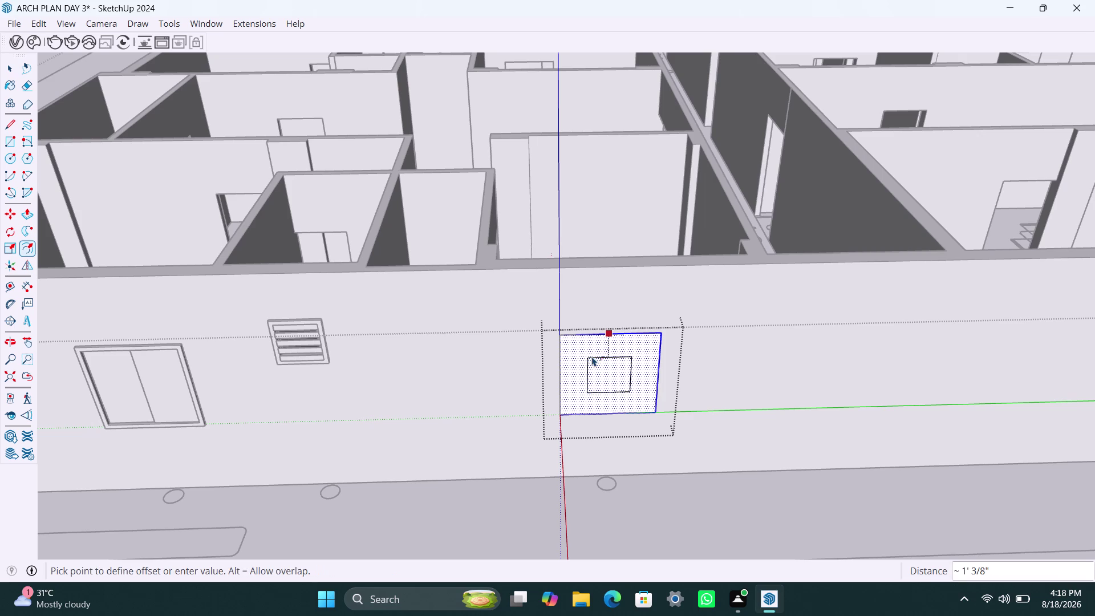
text(2")
key(Return)
key(space)
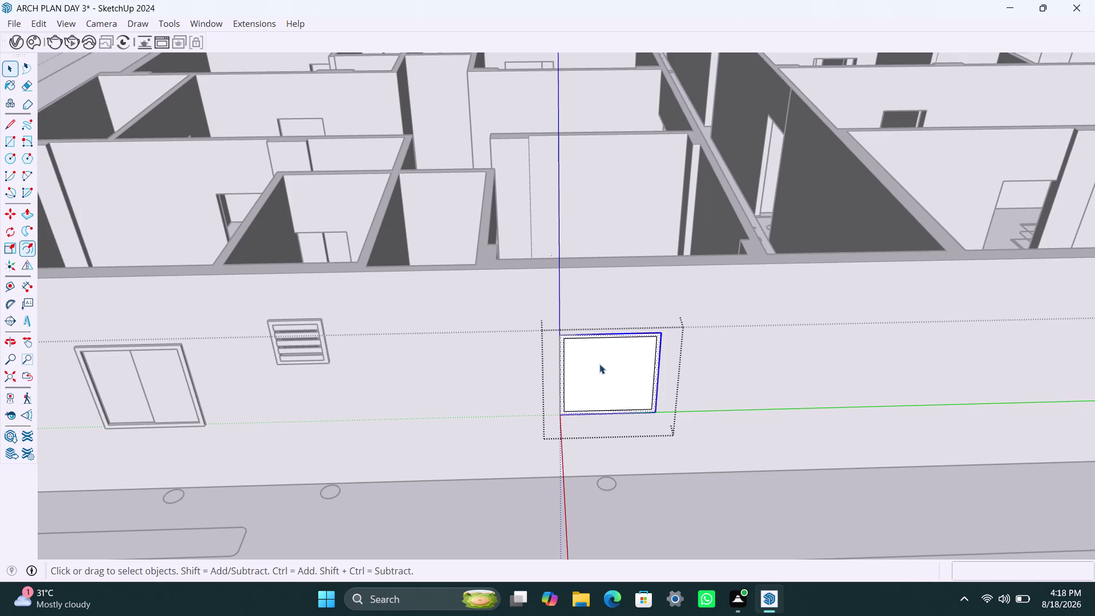
click(600, 364)
key(Delete)
Push/pull the frame border out 1.5 inches.
scroll(up, 3)
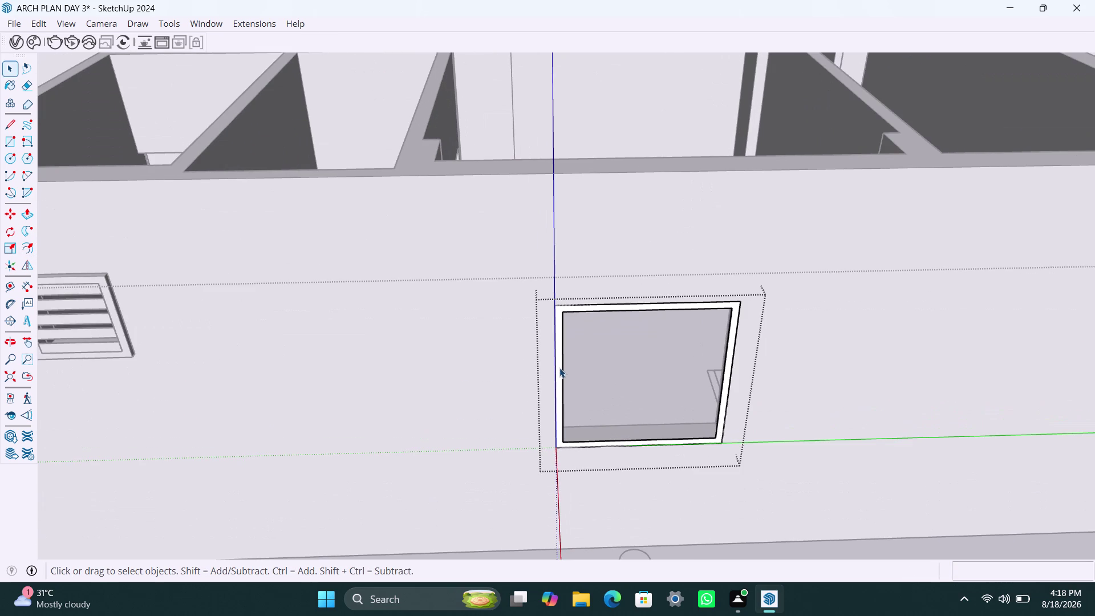
click(559, 368)
key(p)
click(559, 367)
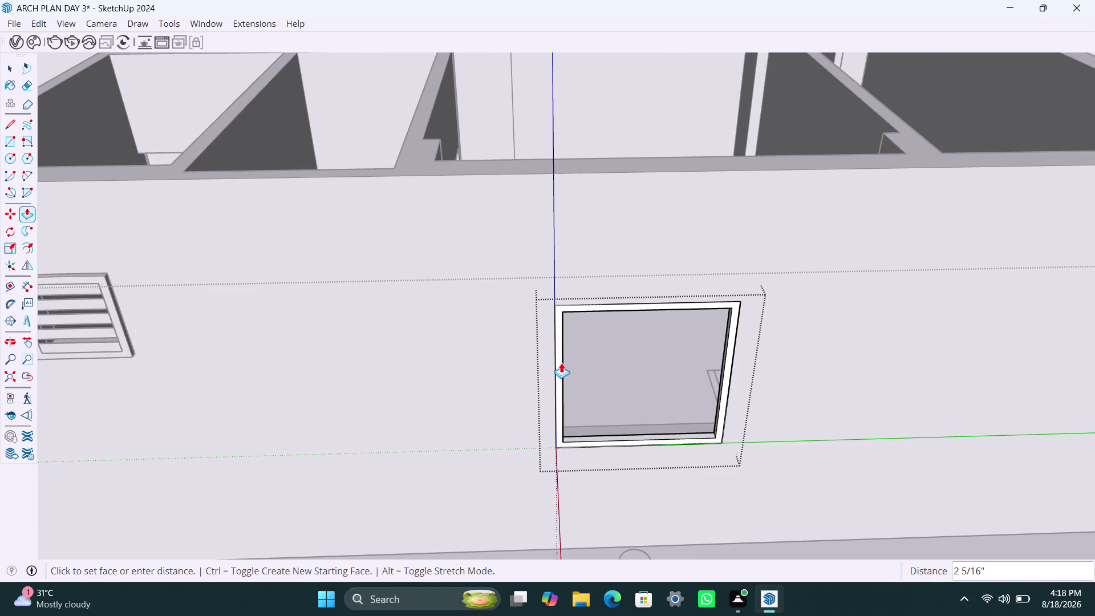
text(1.5")
key(Return)
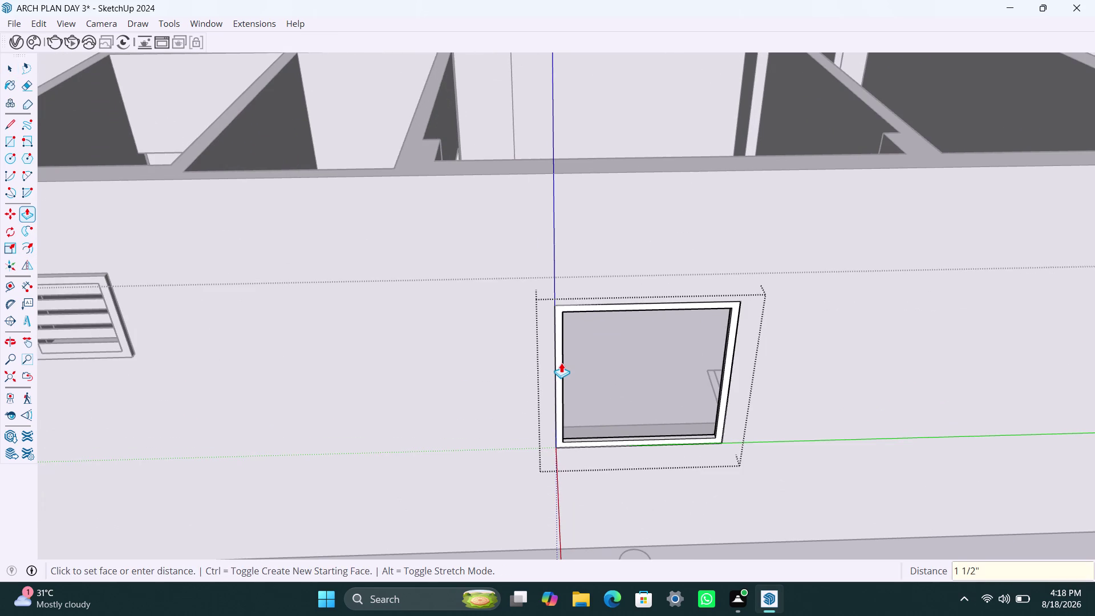
click(561, 366)
text(1.)
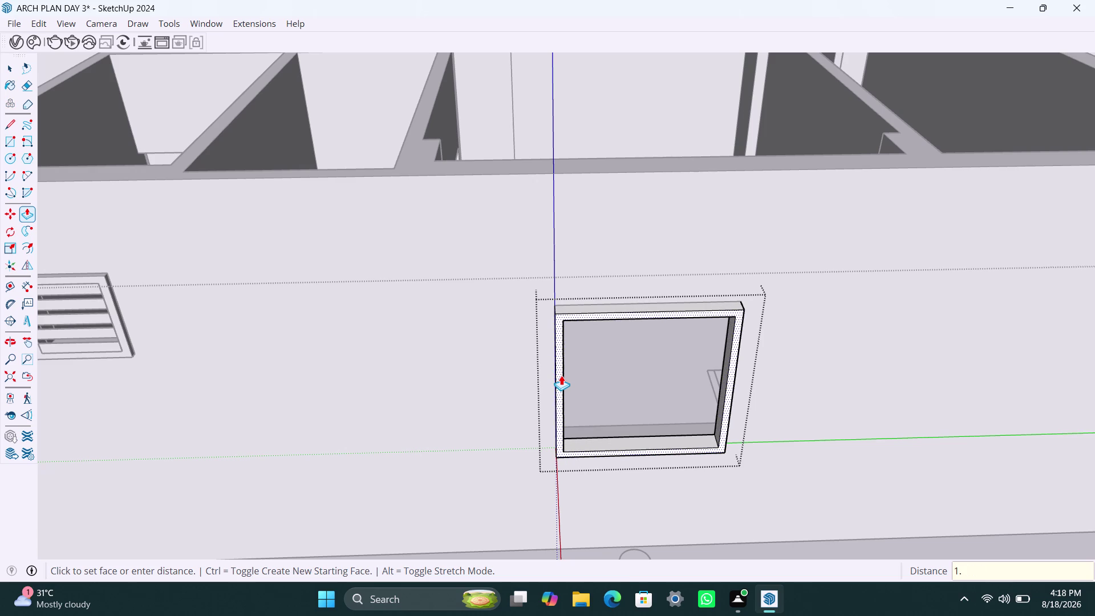
text(5")
key(Return)
key(space)
Draw a sash rectangle inside the opening, remove the stray geometry, and group the sash.
key(r)
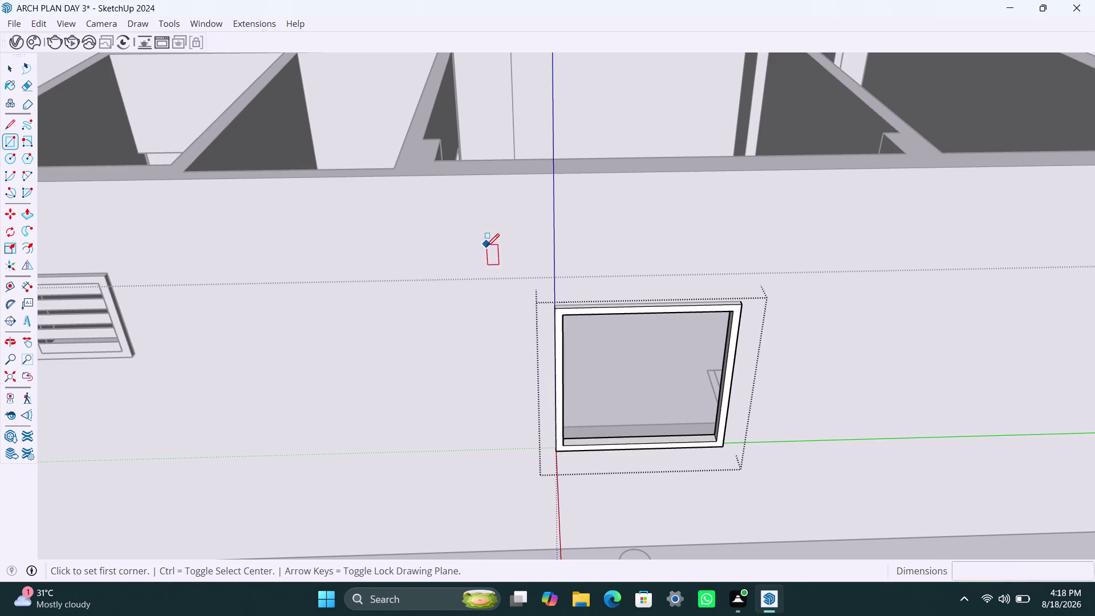
click(562, 315)
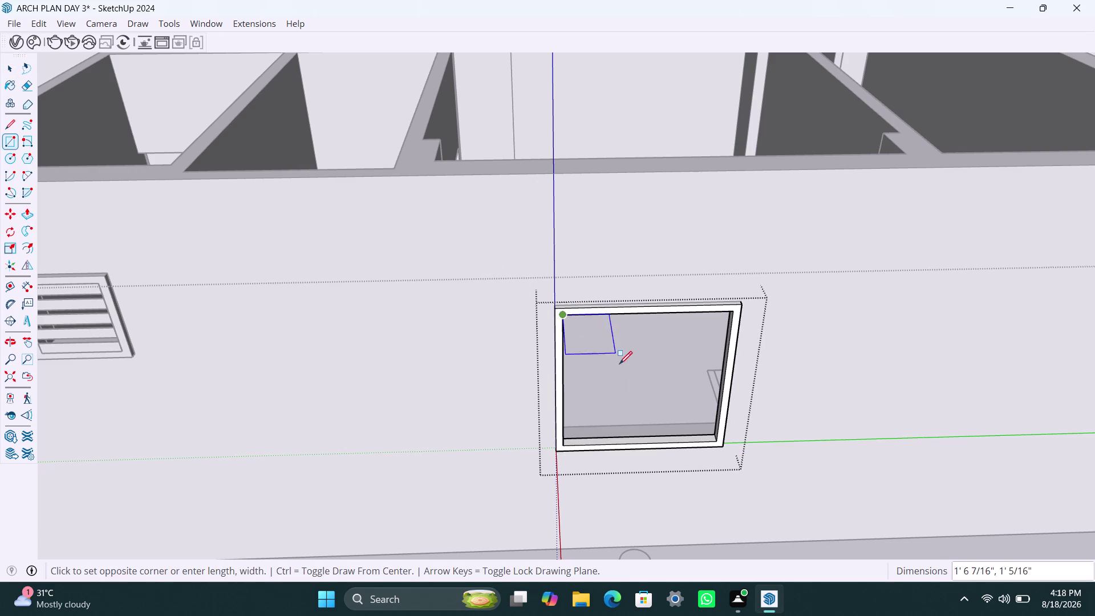
click(646, 442)
key(space)
click(682, 404)
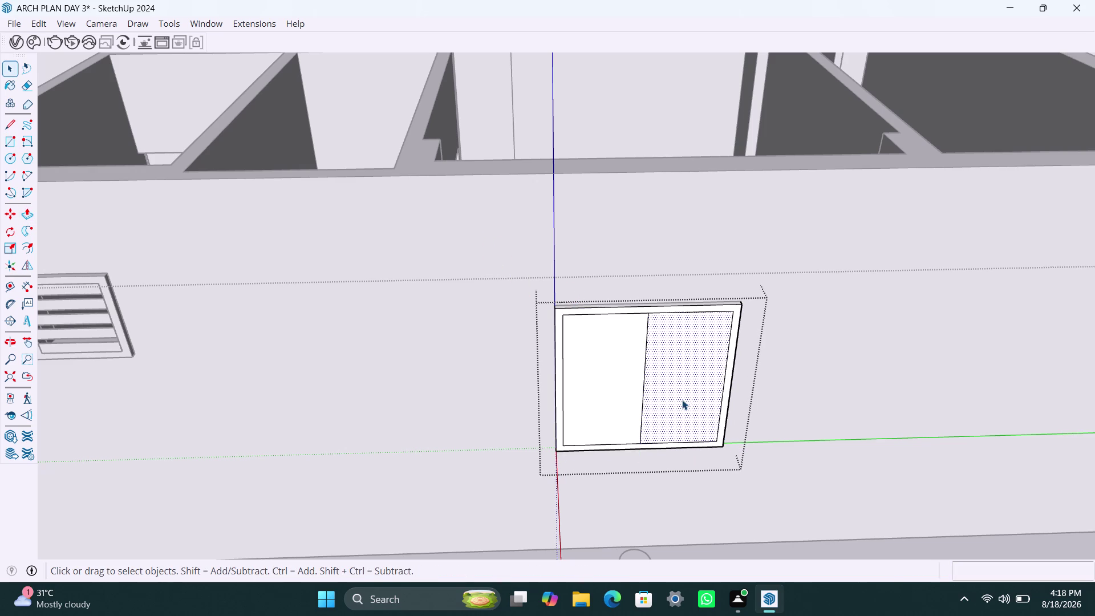
key(Delete)
double_click(626, 386)
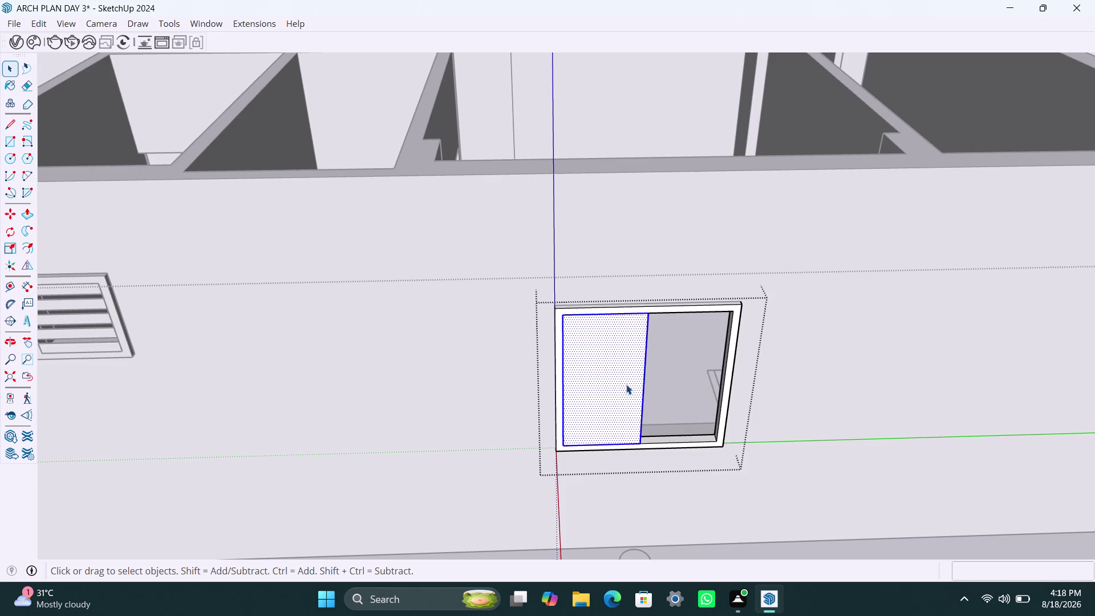
right_click(626, 384)
click(694, 170)
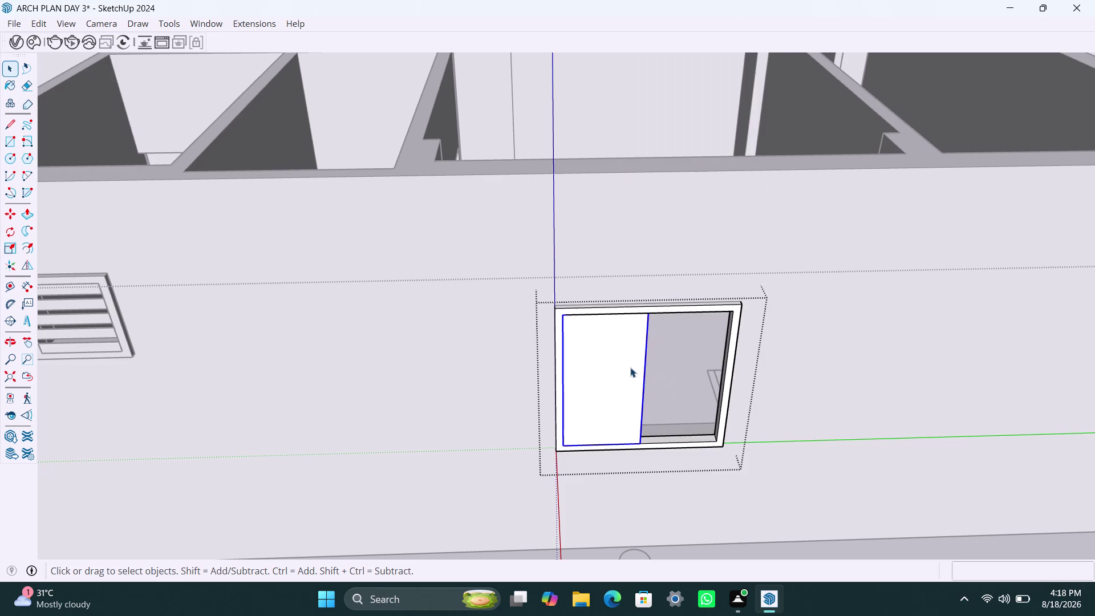
Thicken the sash panel to 18mm.
double_click(625, 374)
click(624, 375)
key(p)
click(624, 374)
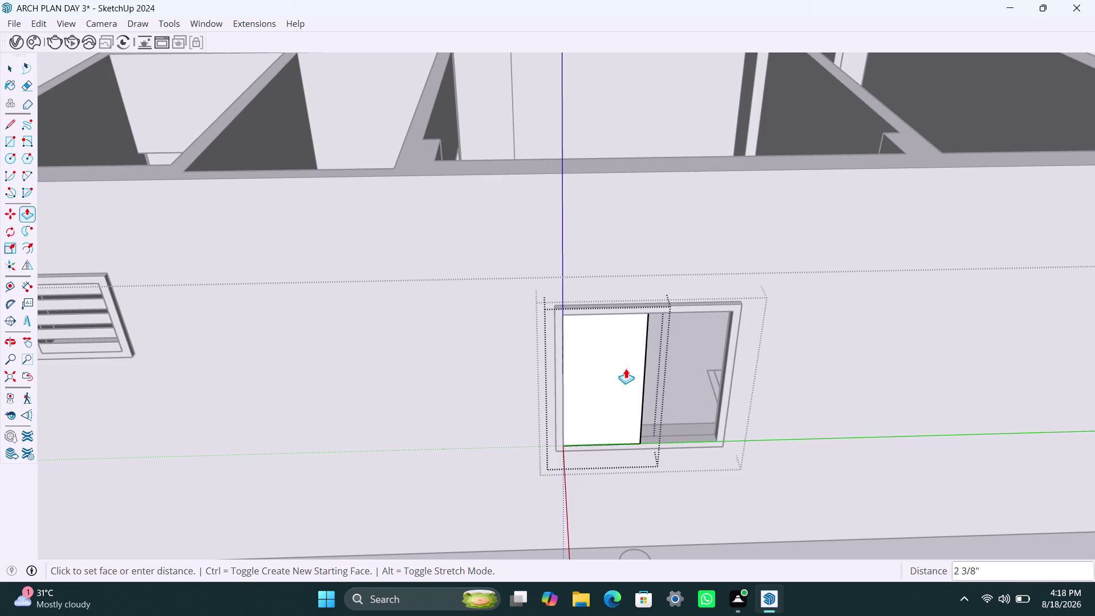
text(18mm)
key(Return)
key(space)
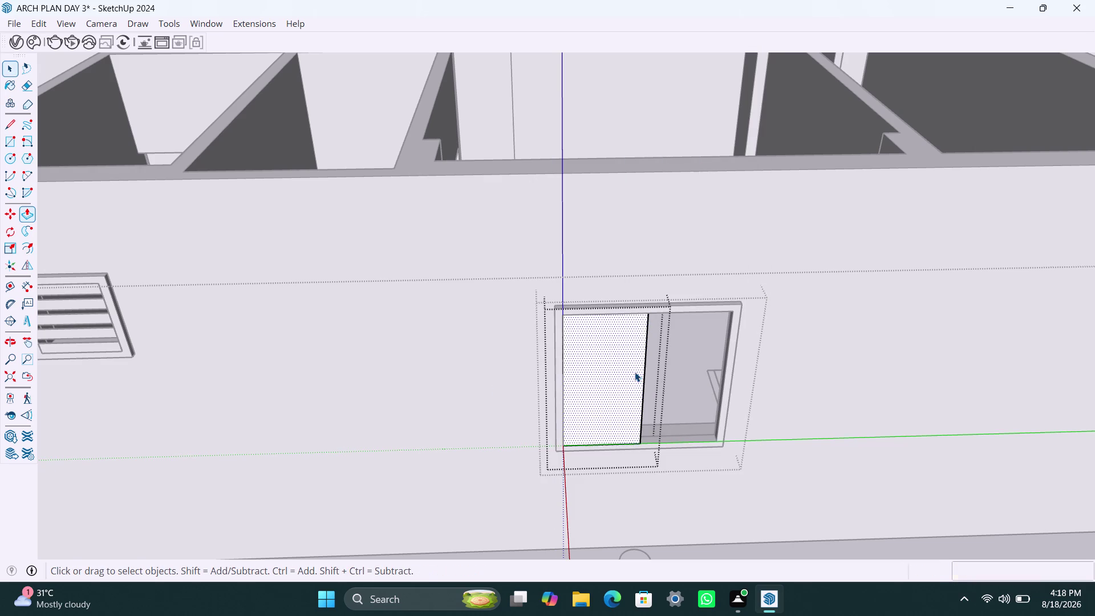
Copy the sash to place a second pane on the right side.
click(442, 377)
scroll(up, 3)
click(632, 434)
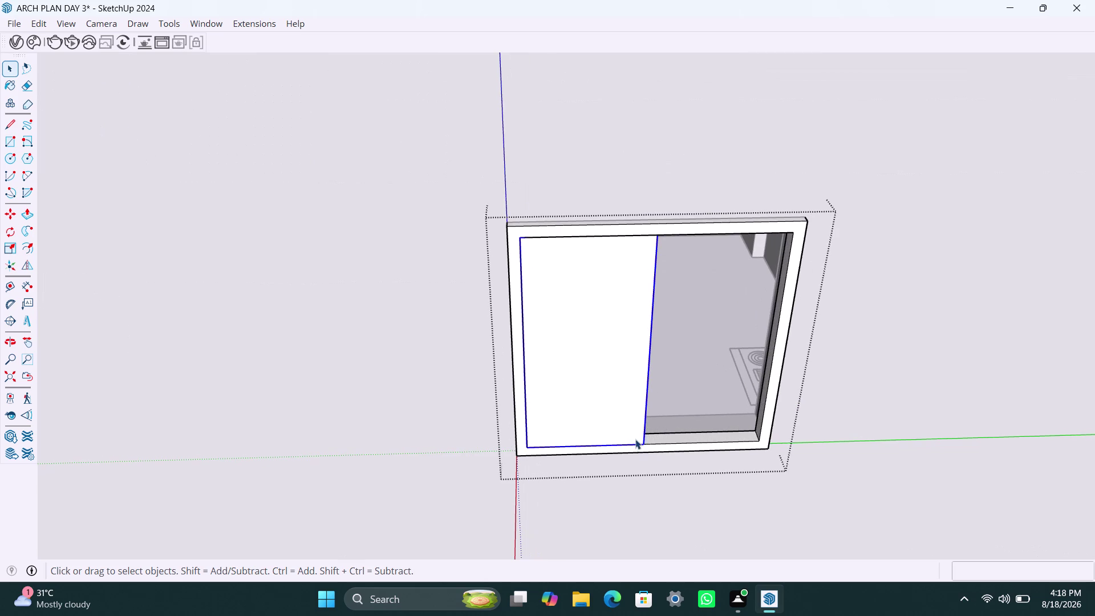
key(m)
click(642, 443)
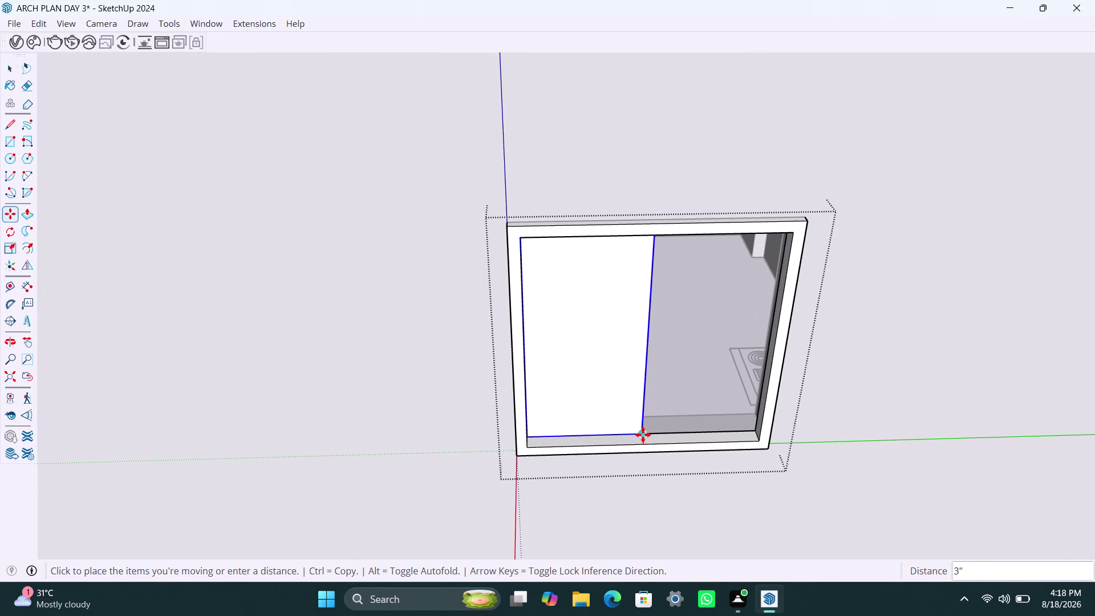
scroll(up, 3)
click(634, 442)
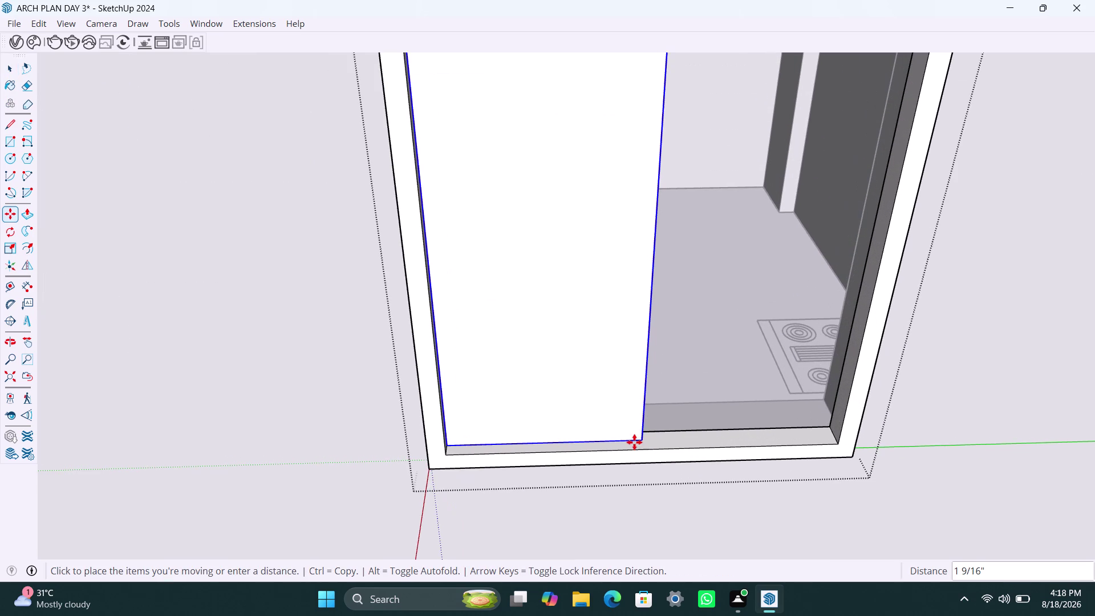
key(m)
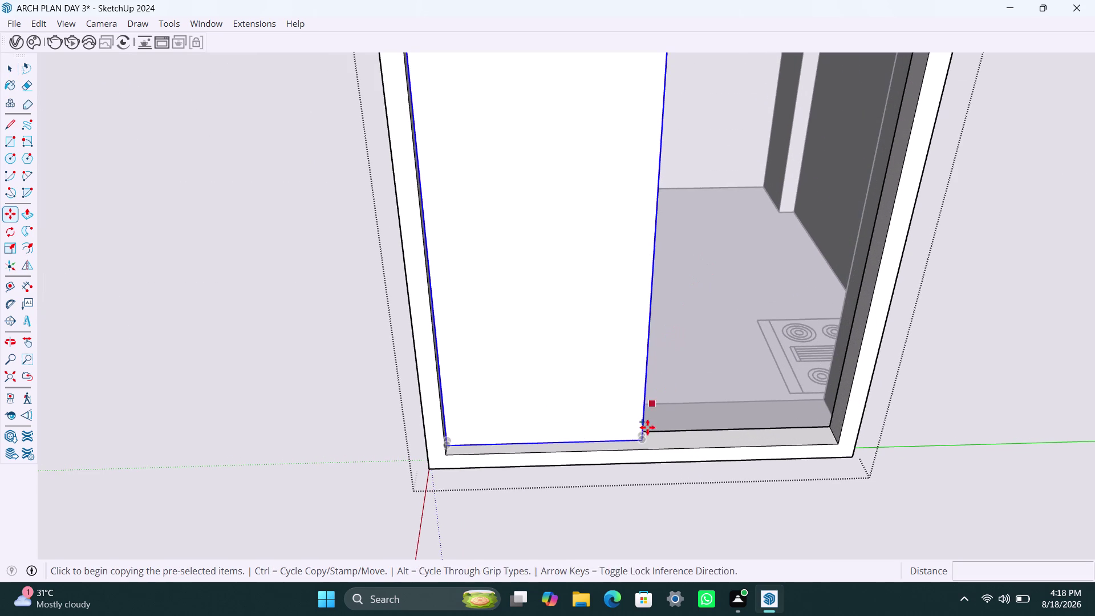
click(647, 440)
click(838, 445)
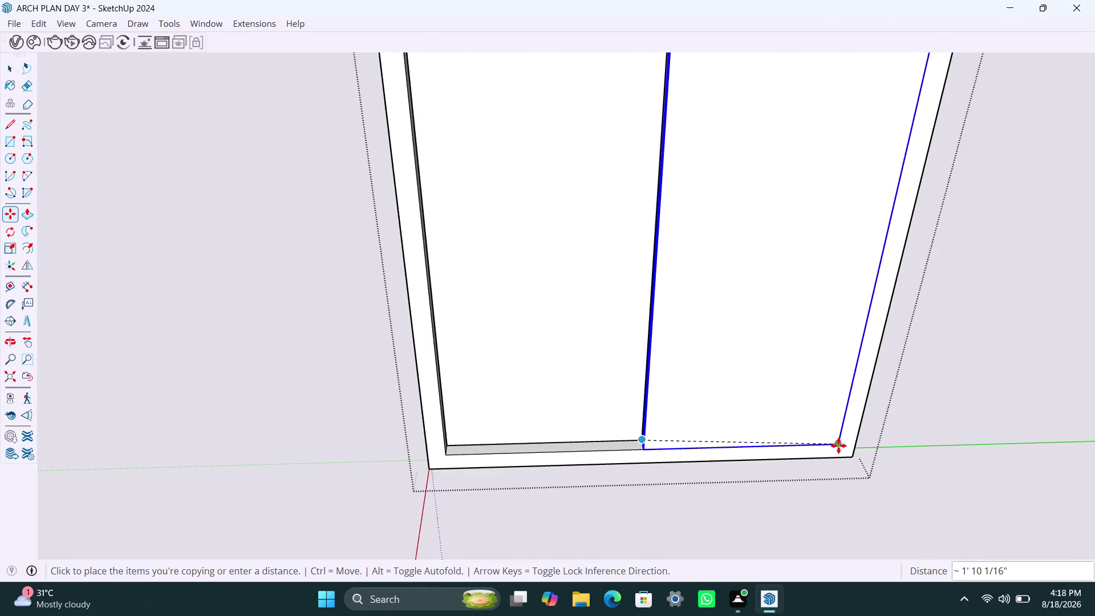
Reposition the second sash beside the first where they meet.
scroll(up, 3)
middle_drag(644, 448, 712, 455)
scroll(up, 3)
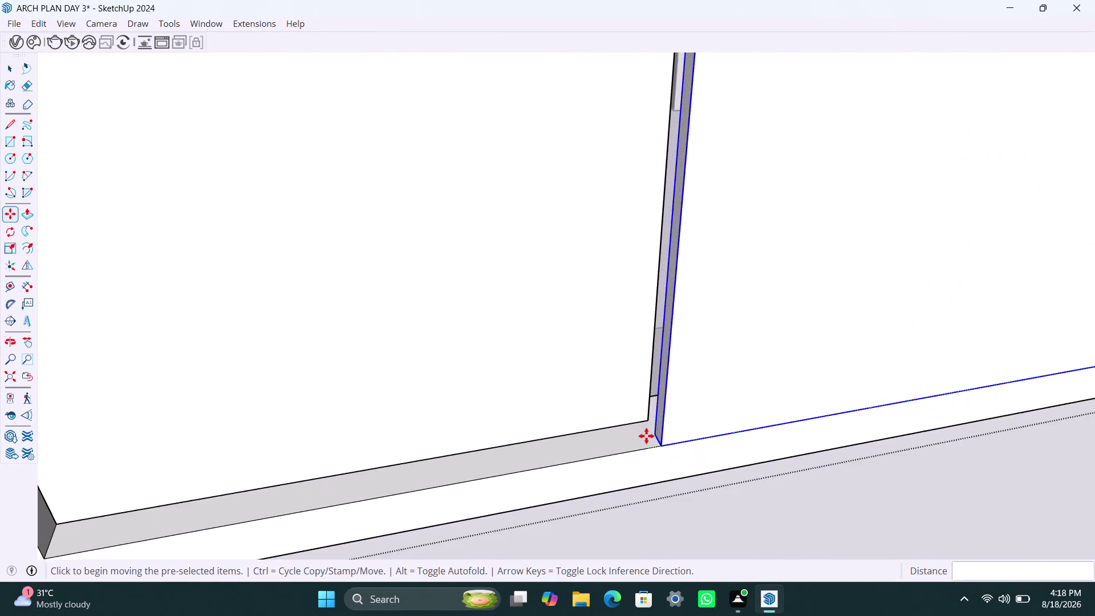
click(652, 431)
click(639, 417)
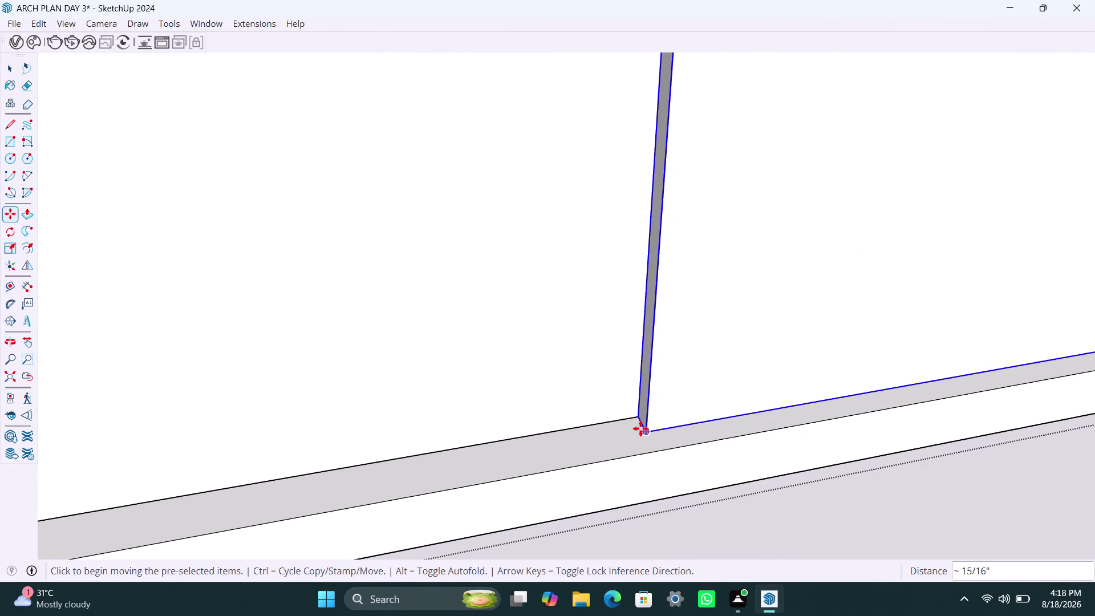
Slide the inner sliding pane against the frame edge.
scroll(down, 3)
scroll(down, 3)
scroll(up, 3)
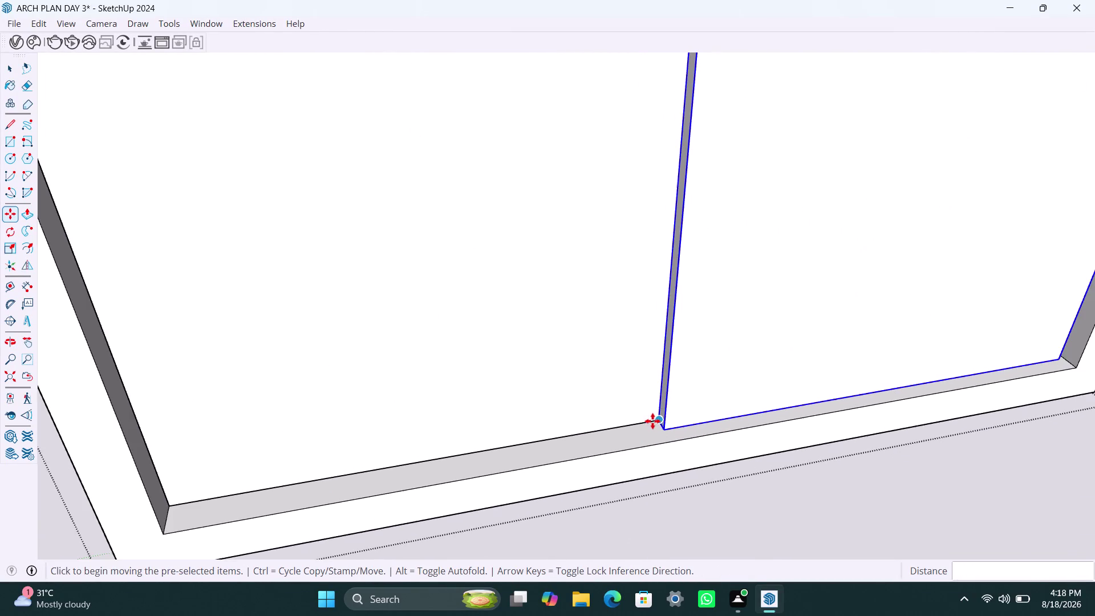
scroll(up, 3)
click(658, 417)
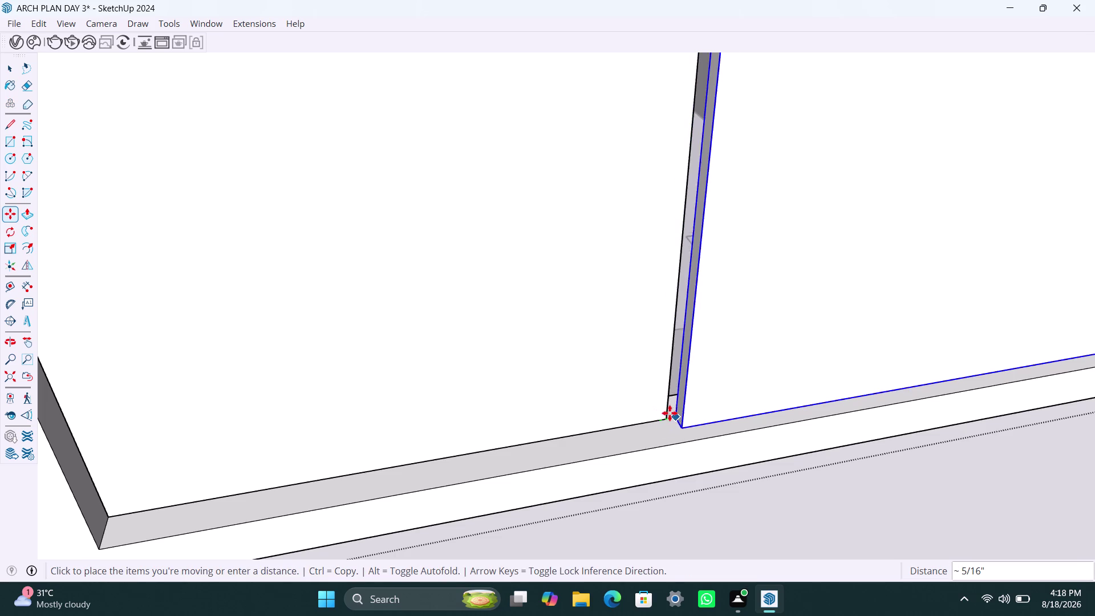
click(670, 414)
scroll(down, 3)
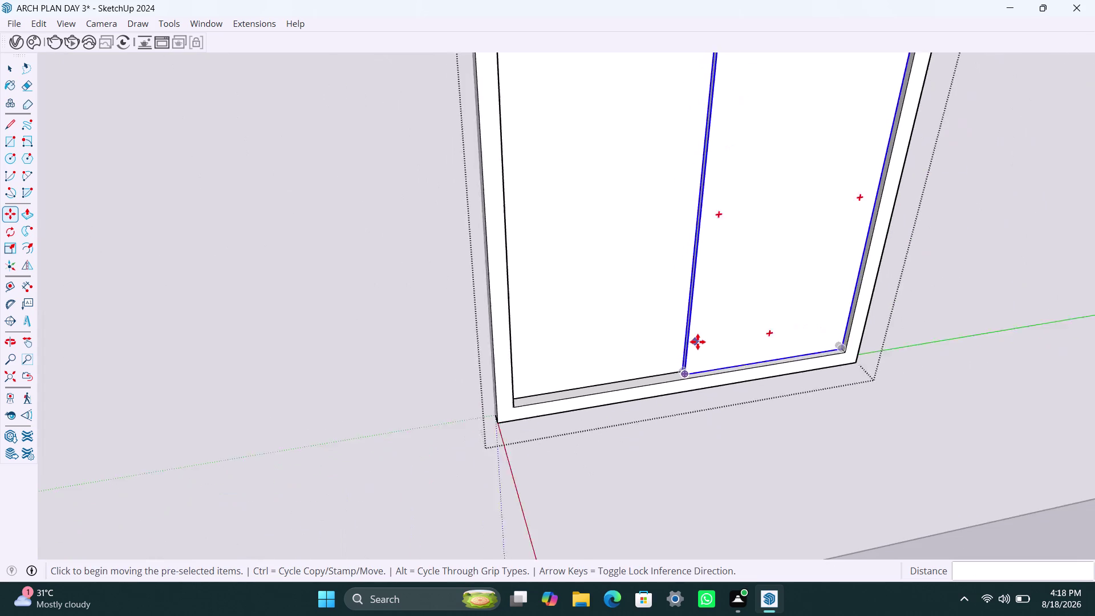
scroll(down, 3)
scroll(up, 3)
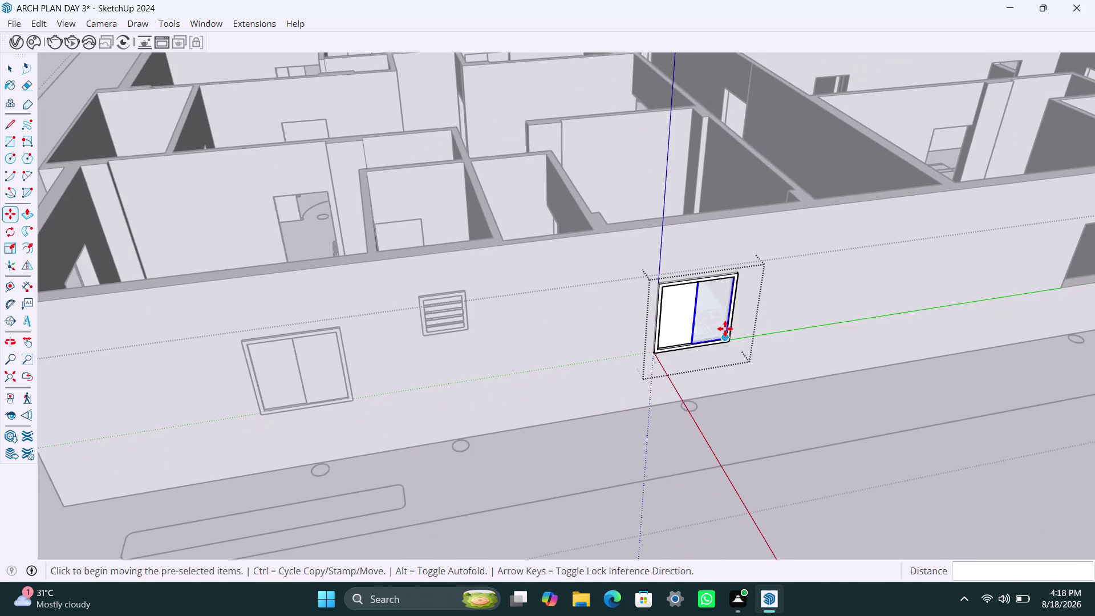
Orbit out to view the finished window, deselect it, and head along the facade.
middle_drag(724, 328, 497, 382)
scroll(down, 3)
middle_drag(776, 422, 610, 426)
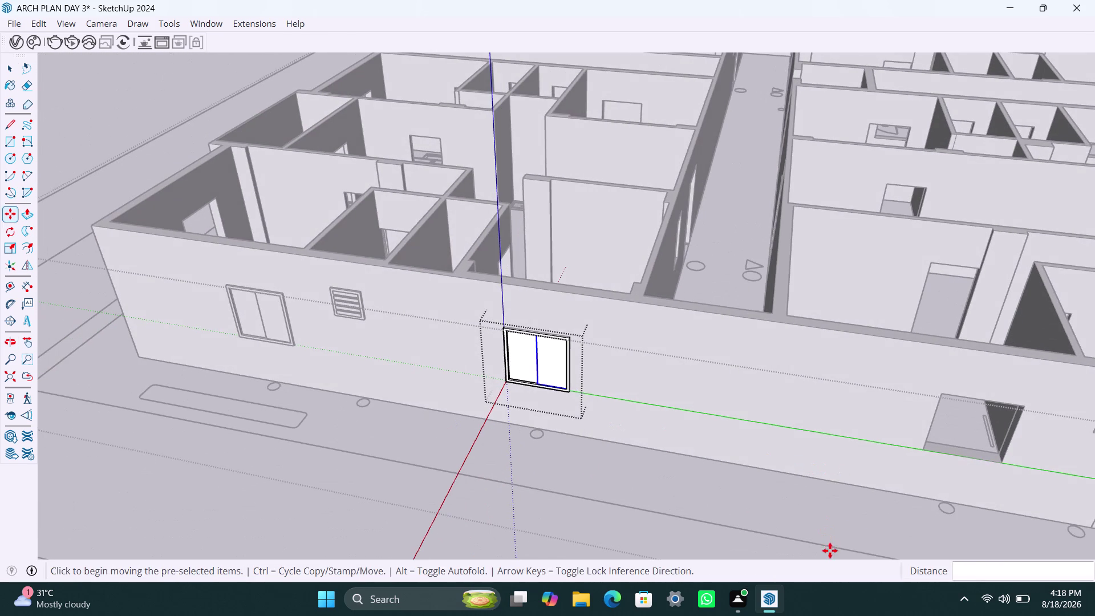
key(space)
click(826, 513)
scroll(down, 3)
middle_drag(821, 514, 705, 515)
scroll(up, 3)
middle_drag(807, 526, 825, 511)
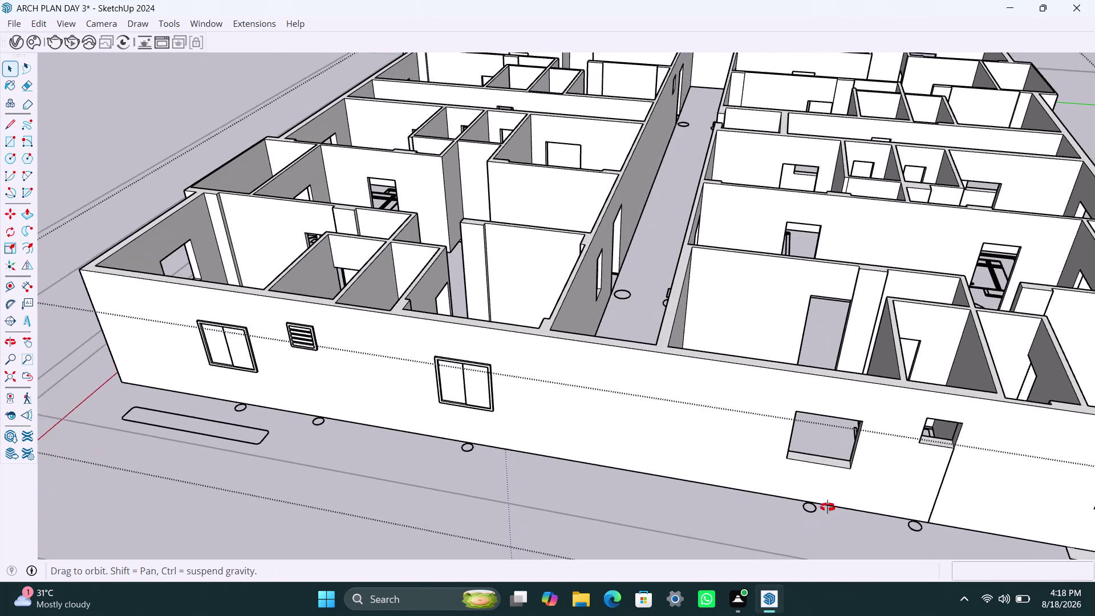
Draw a rectangle over the next empty opening and make it a group.
middle_drag(826, 511, 835, 492)
scroll(up, 3)
middle_drag(754, 486, 670, 468)
scroll(up, 3)
middle_drag(832, 523, 852, 482)
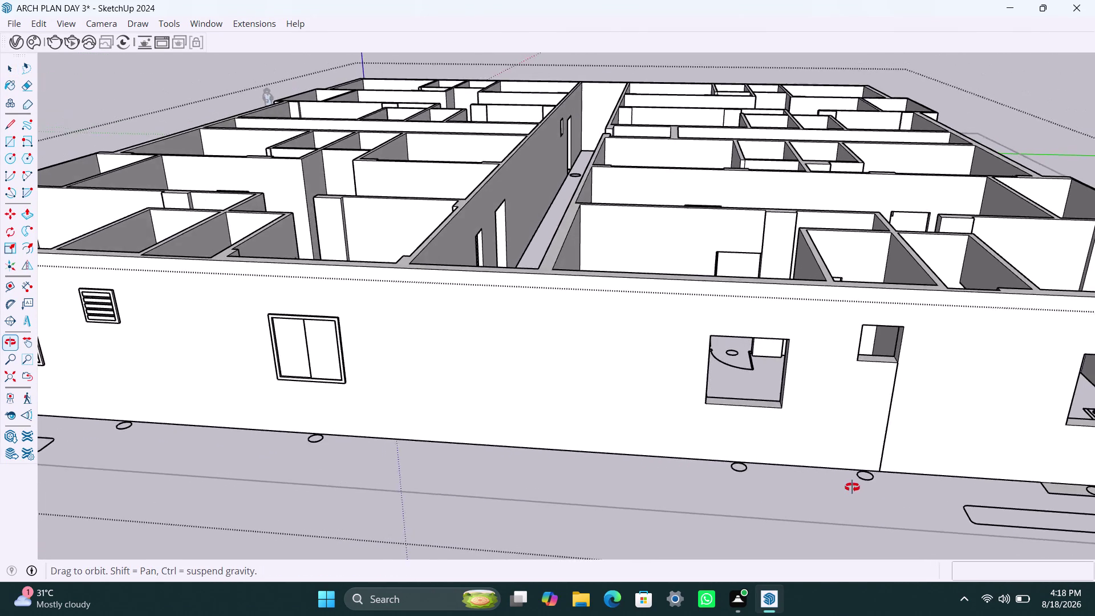
middle_drag(852, 483, 855, 448)
key(r)
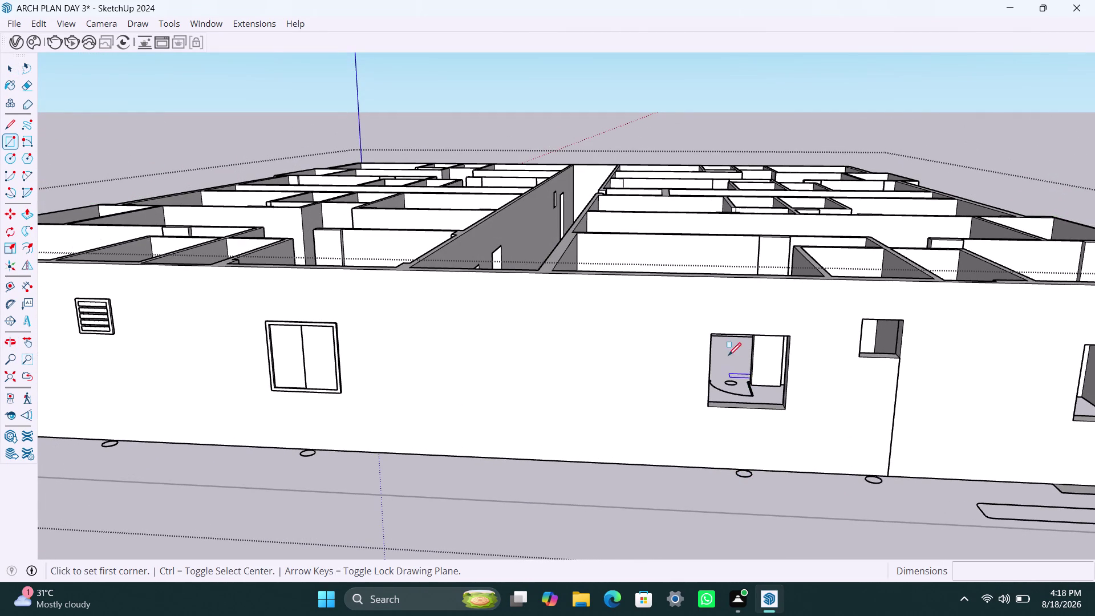
click(713, 336)
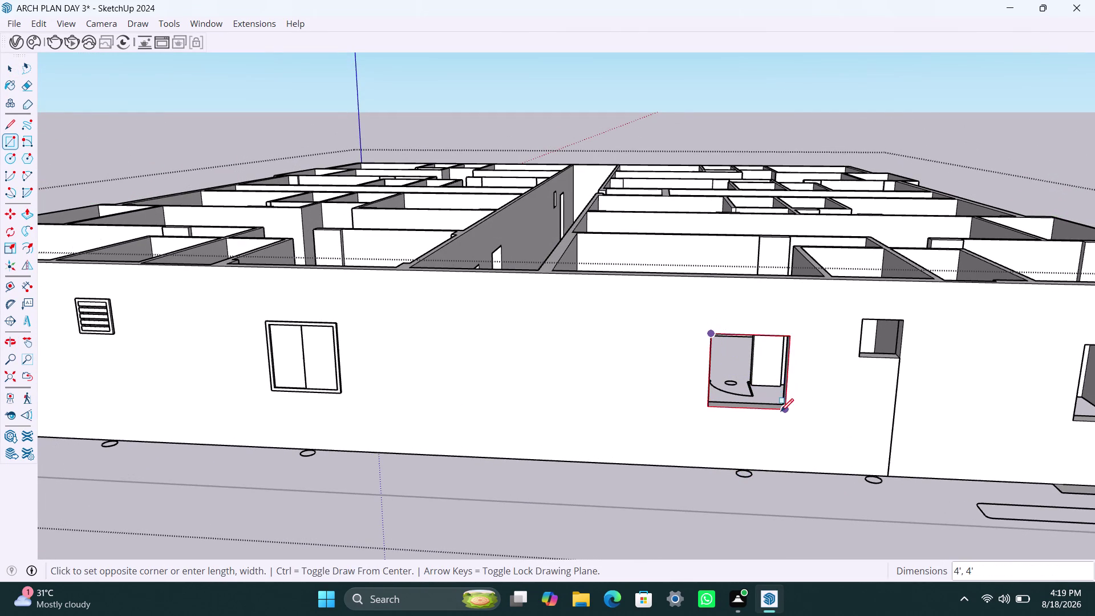
click(782, 411)
key(space)
double_click(754, 372)
right_click(754, 373)
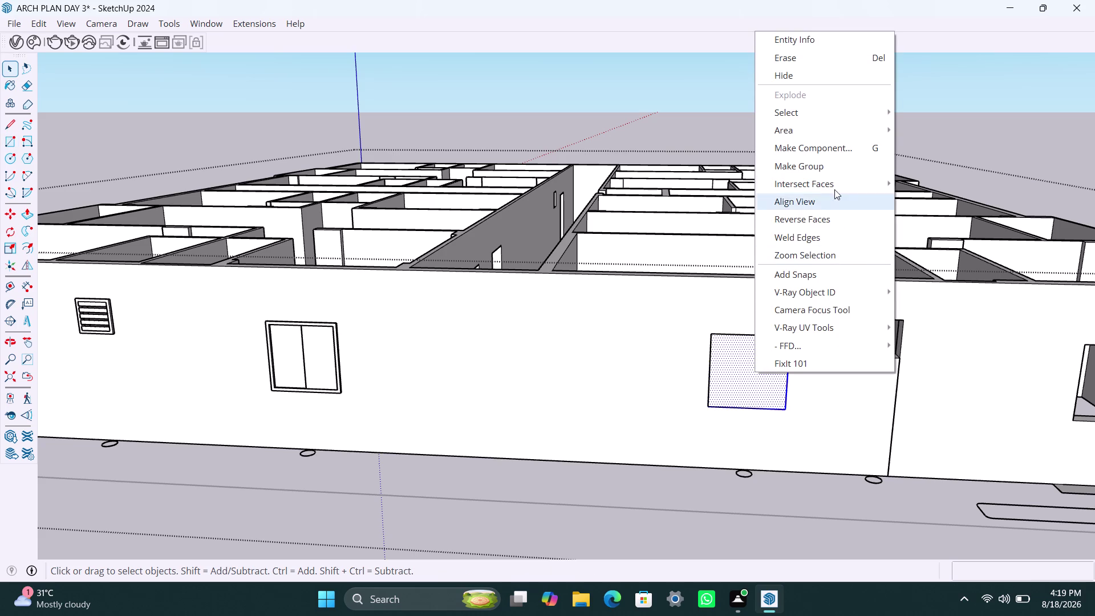
click(825, 163)
Inside the group, offset the rectangle 2" inward and delete the inner face.
triple_click(753, 373)
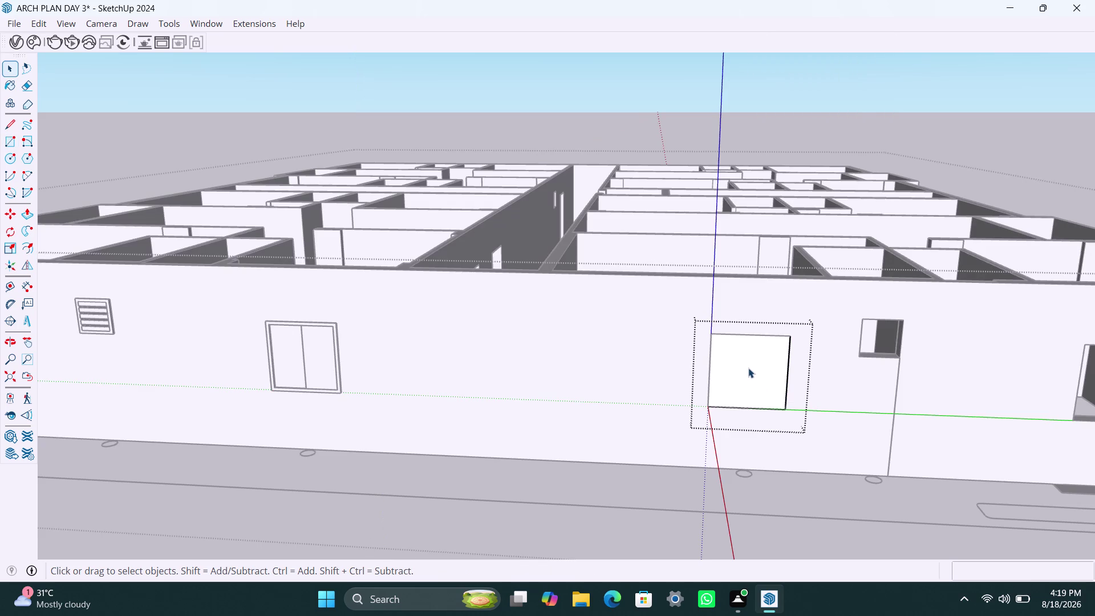
key(f)
click(736, 362)
text(2)
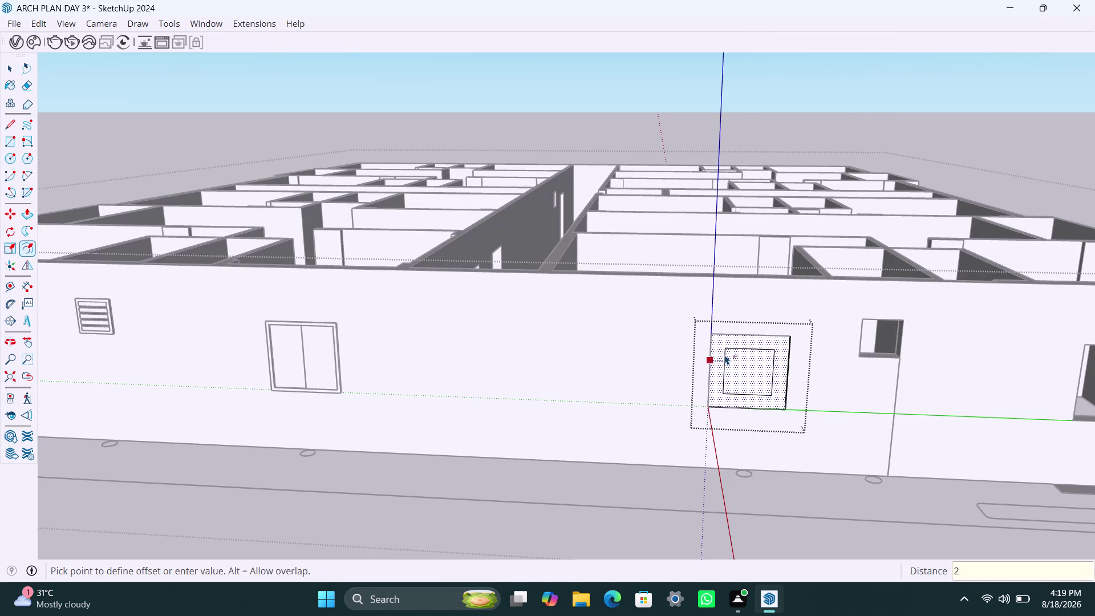
text(")
key(Return)
key(space)
click(750, 364)
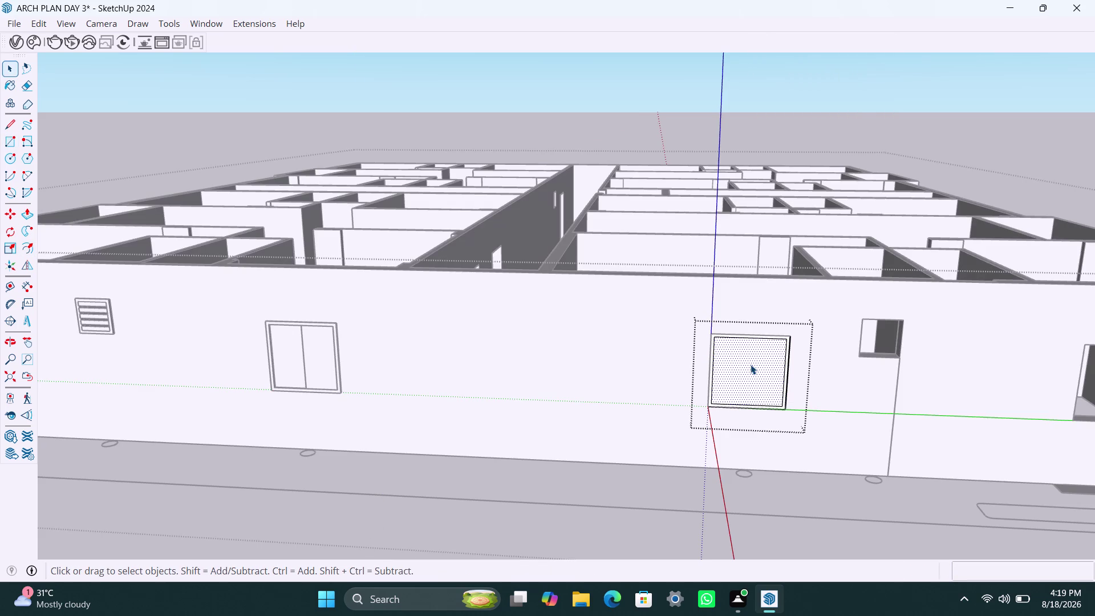
key(BackSpace)
key(Delete)
Push/pull the frame border out 1.5 inches.
scroll(up, 3)
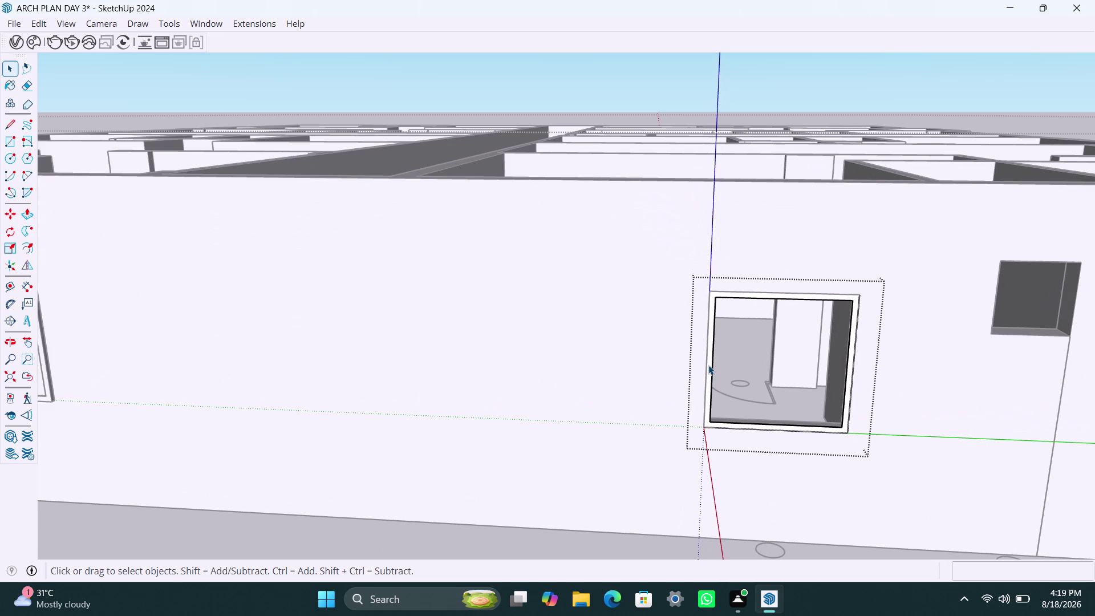
click(708, 365)
click(708, 365)
scroll(up, 3)
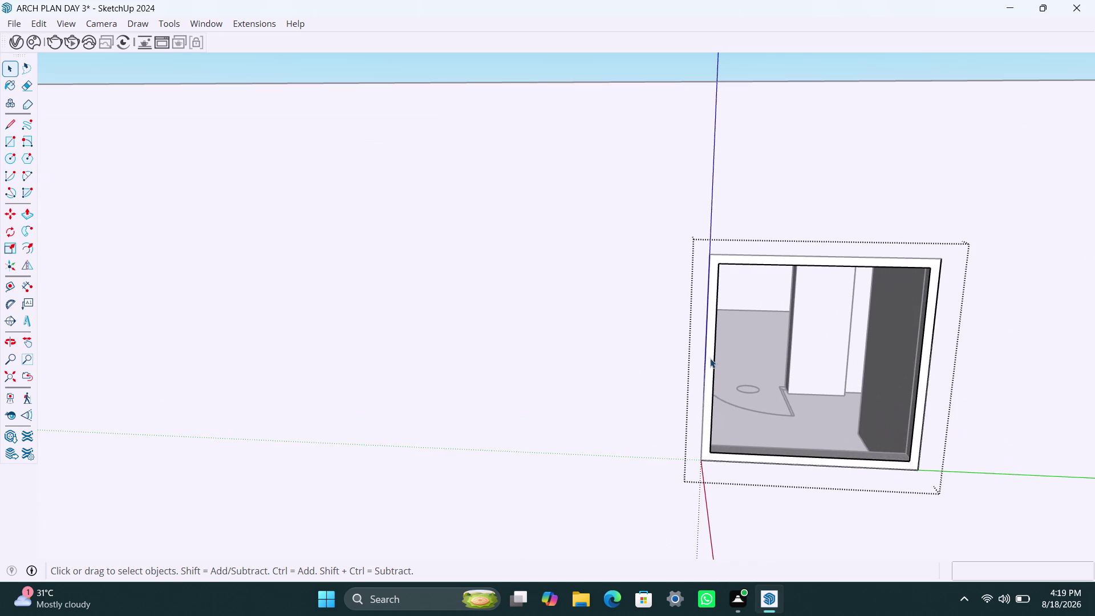
click(710, 358)
key(p)
click(710, 358)
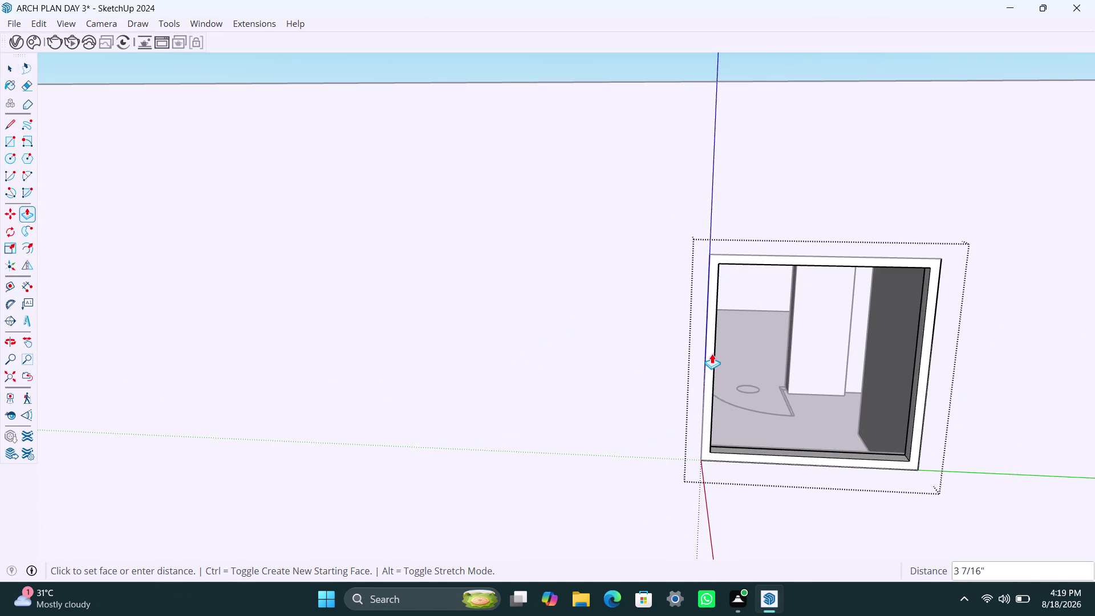
text(1.5)
key(shift+quotedbl)
key(Return)
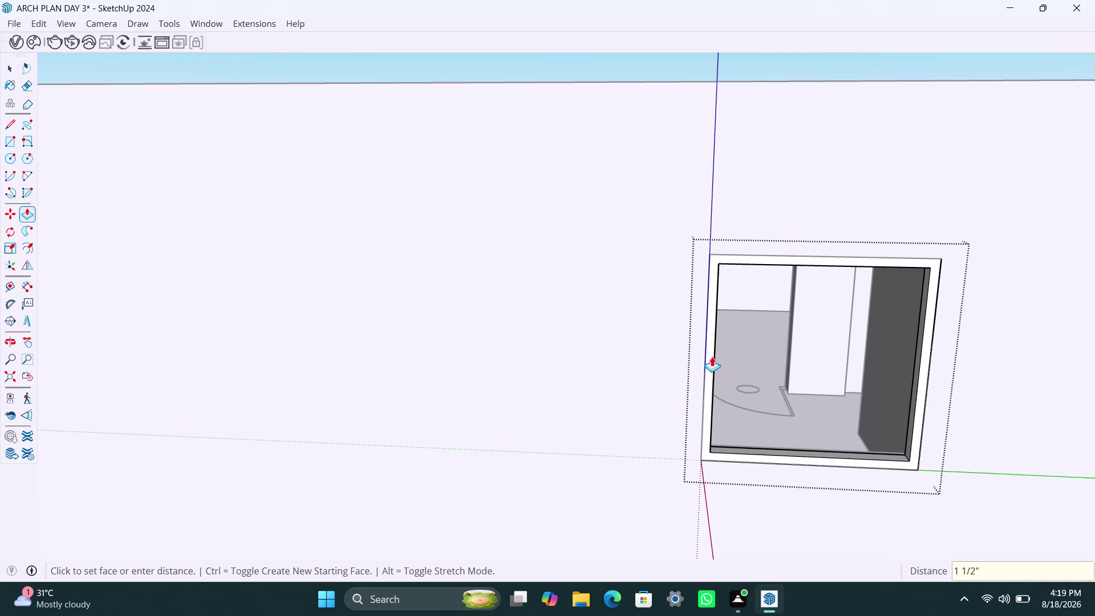
click(711, 368)
text(1.5)
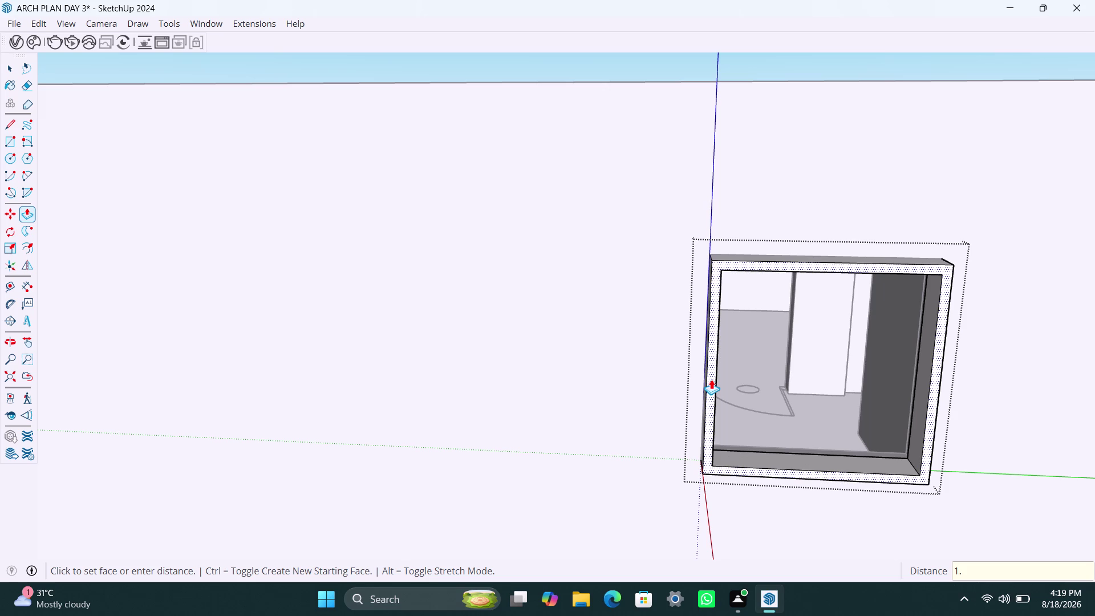
text(")
key(Return)
key(space)
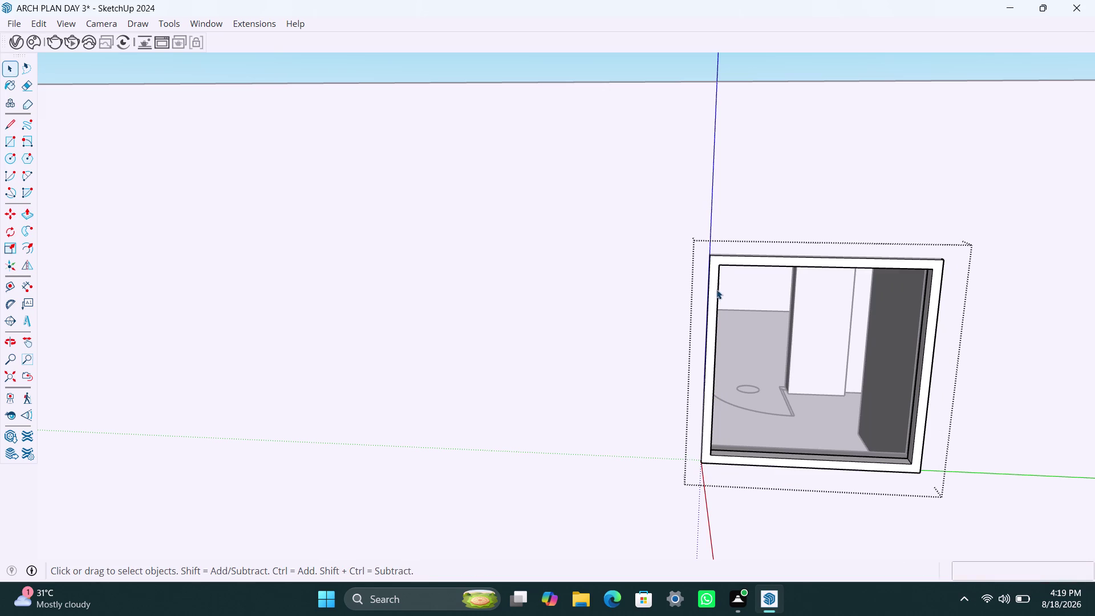
key(t)
key(BackSpace)
Draw a half-width rectangle inside the frame and delete the leftover right-hand face.
key(r)
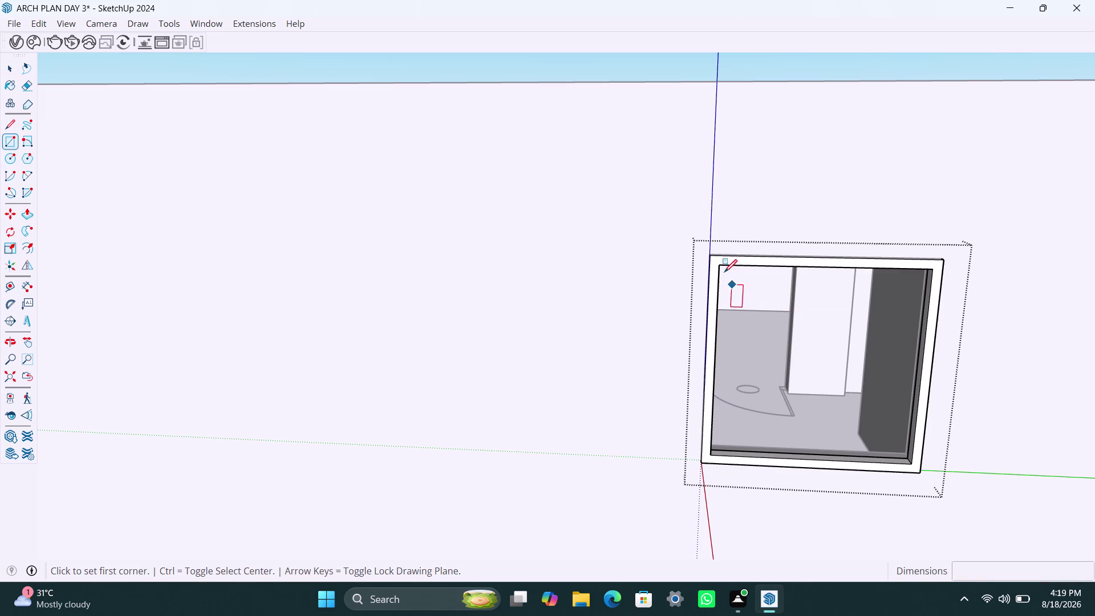
click(722, 264)
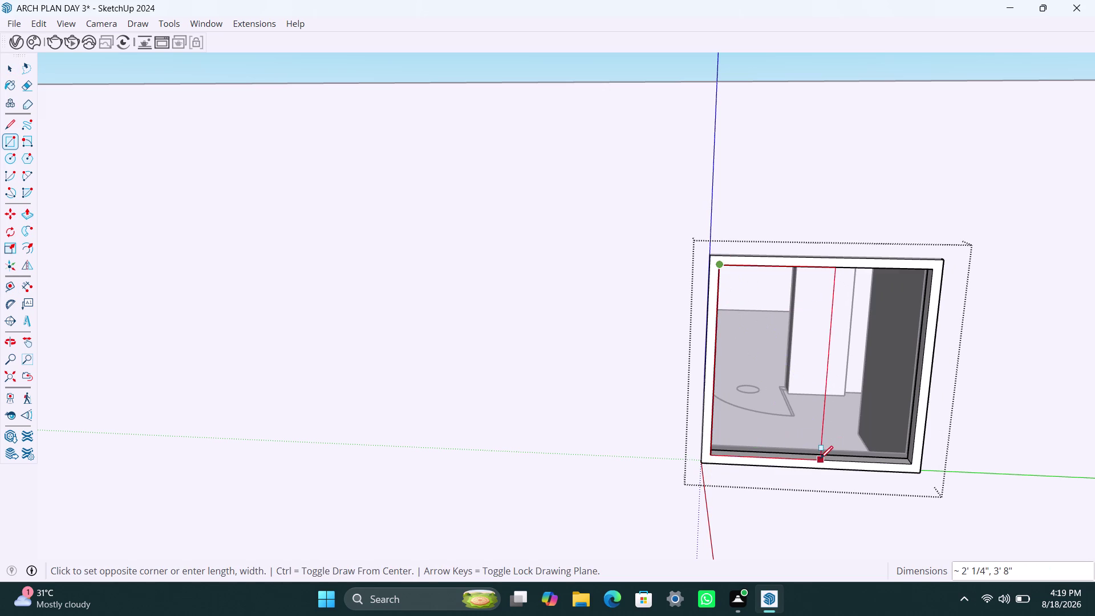
click(811, 460)
key(space)
click(850, 403)
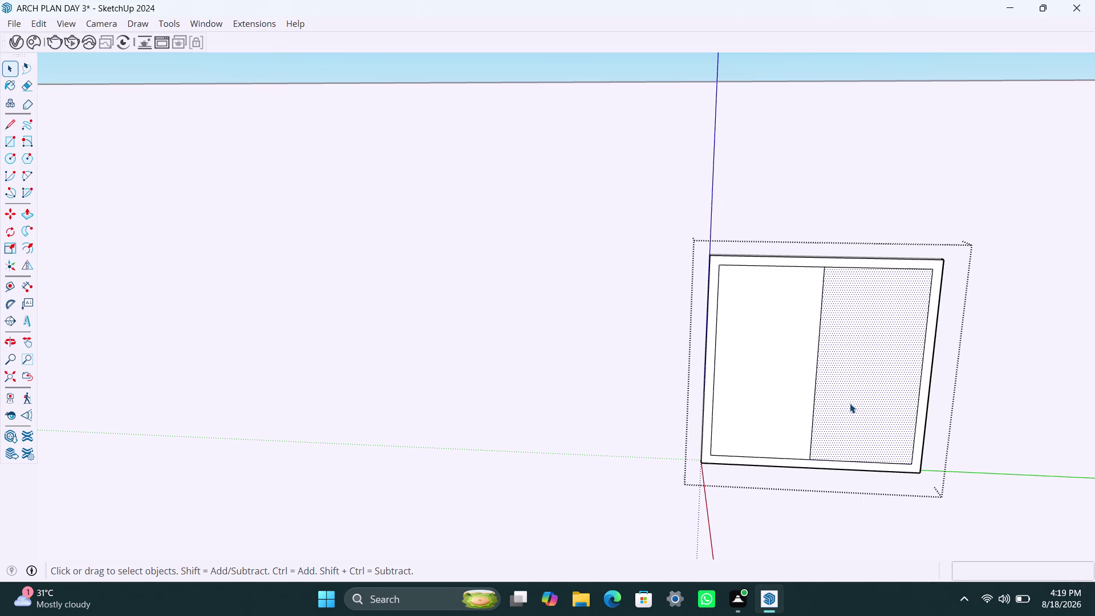
key(Delete)
Select the left sash panel with its edges and make it a group.
double_click(809, 402)
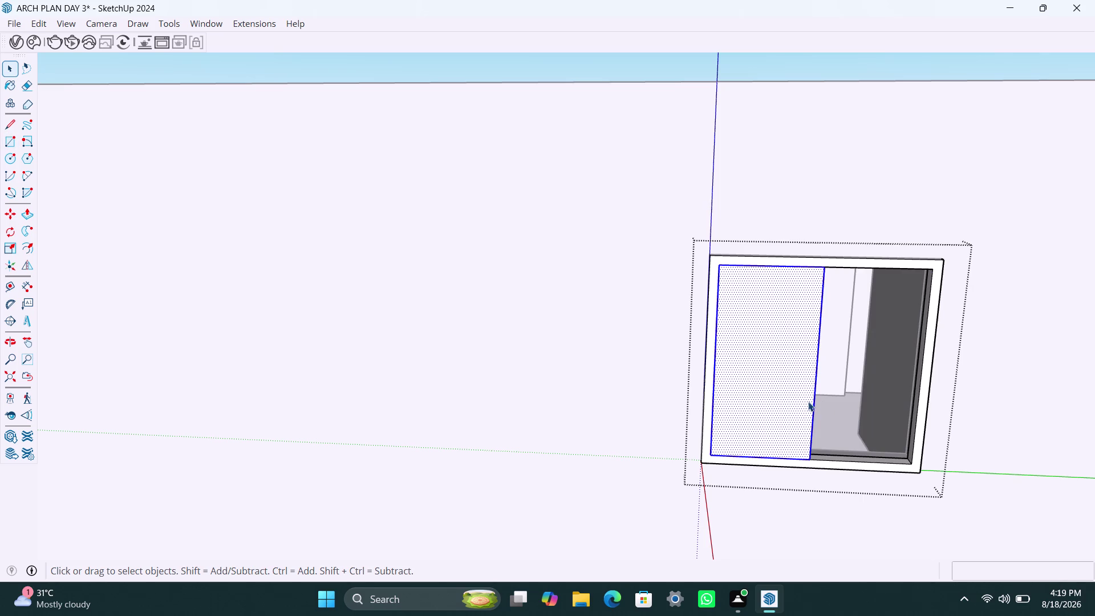
key(p)
click(803, 401)
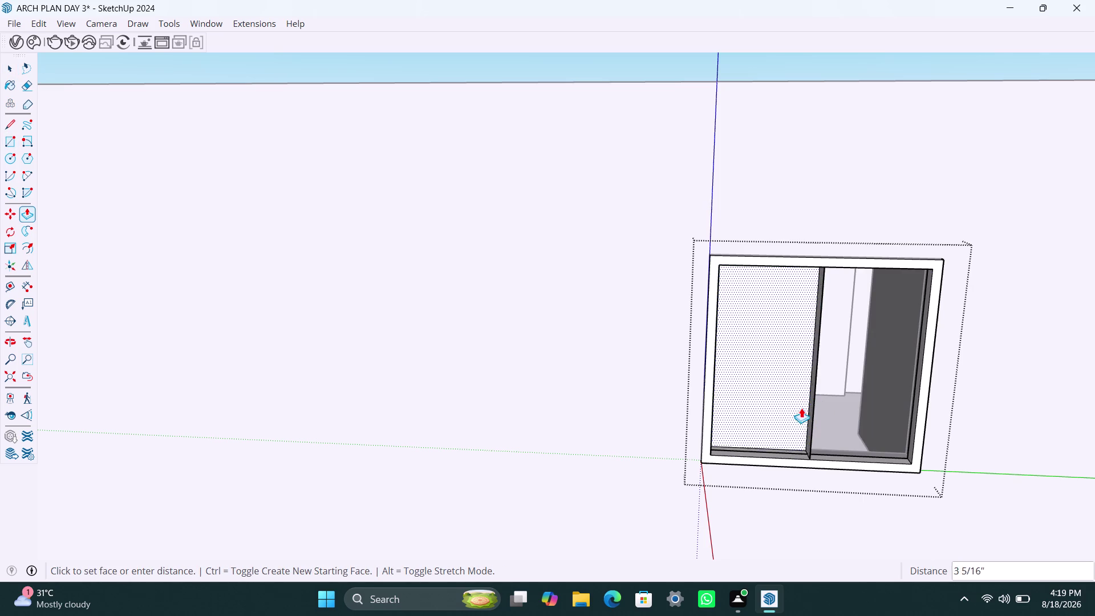
key(Escape)
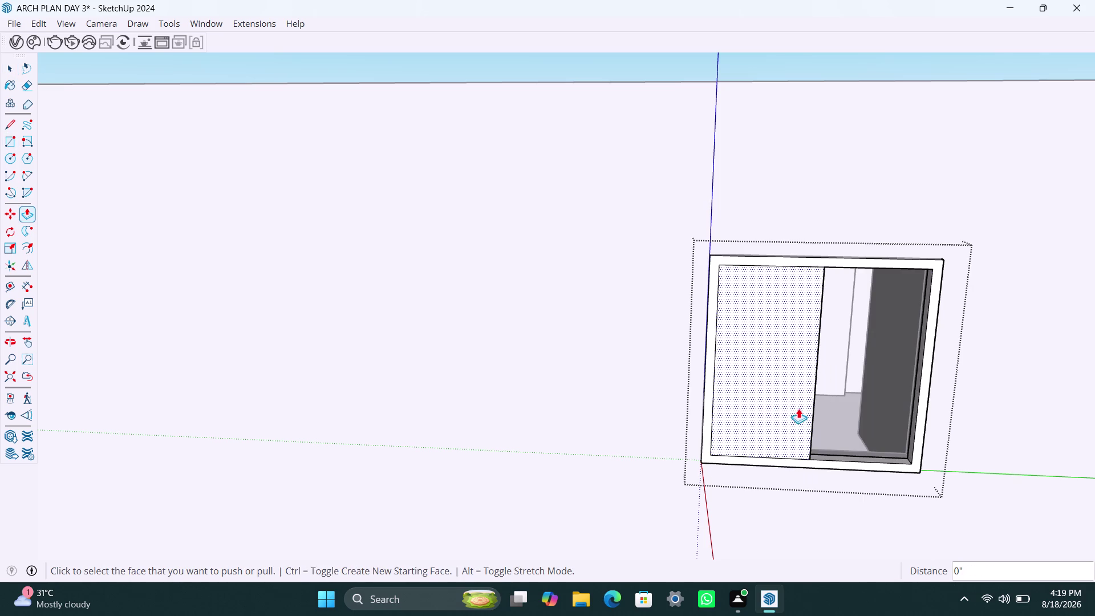
key(space)
double_click(799, 409)
right_click(799, 408)
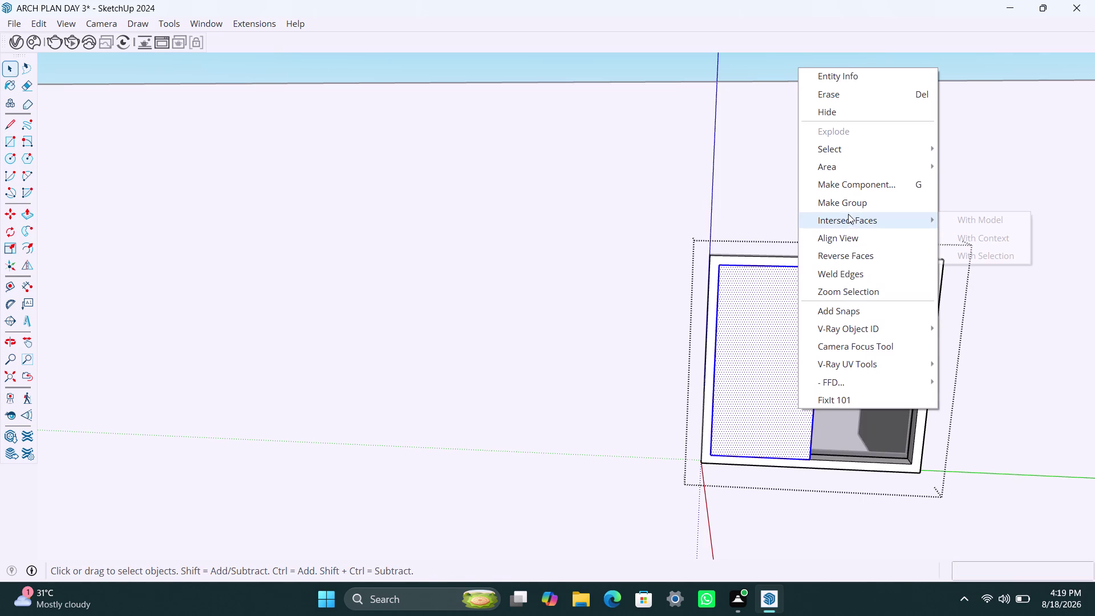
click(849, 209)
Inside the group, extrude the sash panel 18mm thick, then exit the group.
triple_click(806, 359)
click(805, 359)
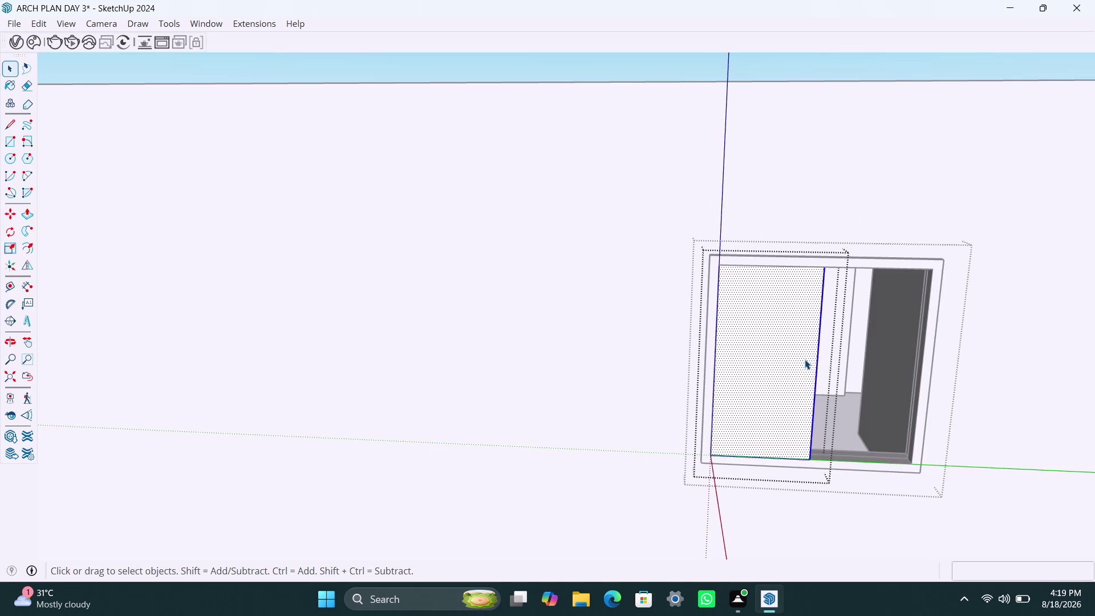
key(p)
click(805, 360)
text(1)
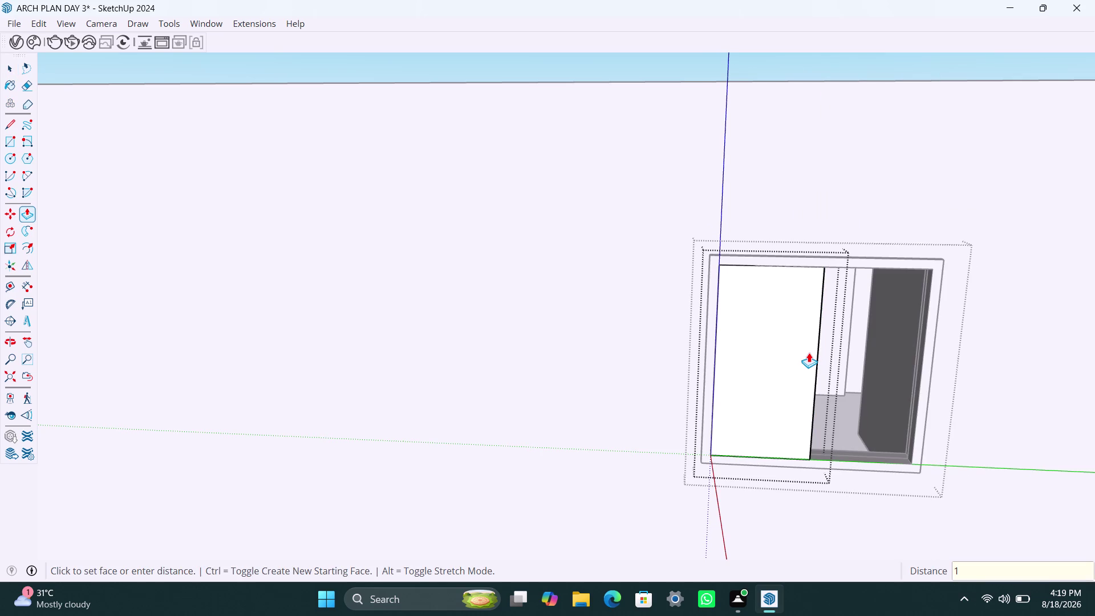
text(8mm)
key(Return)
key(space)
click(662, 368)
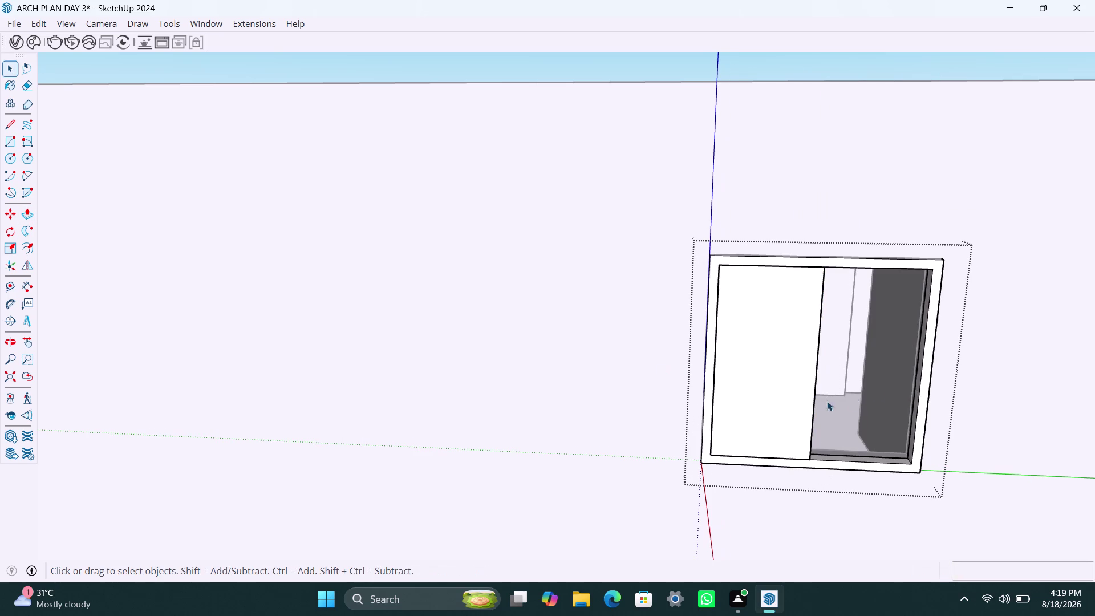
click(800, 443)
scroll(up, 3)
Copy the sash from its bottom corner and place it beside the first panel.
key(m)
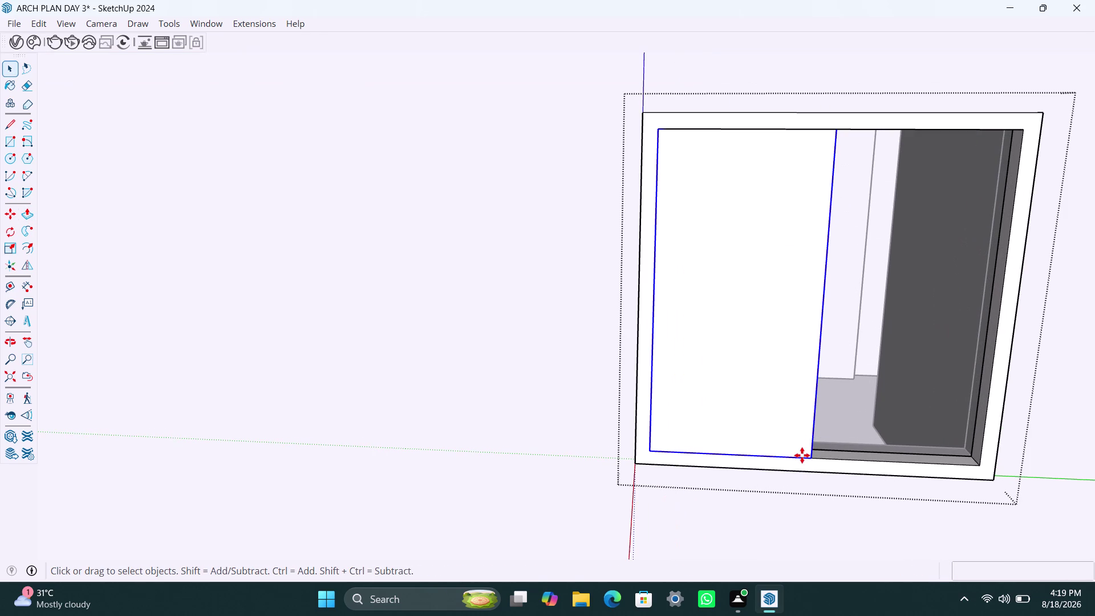
click(808, 454)
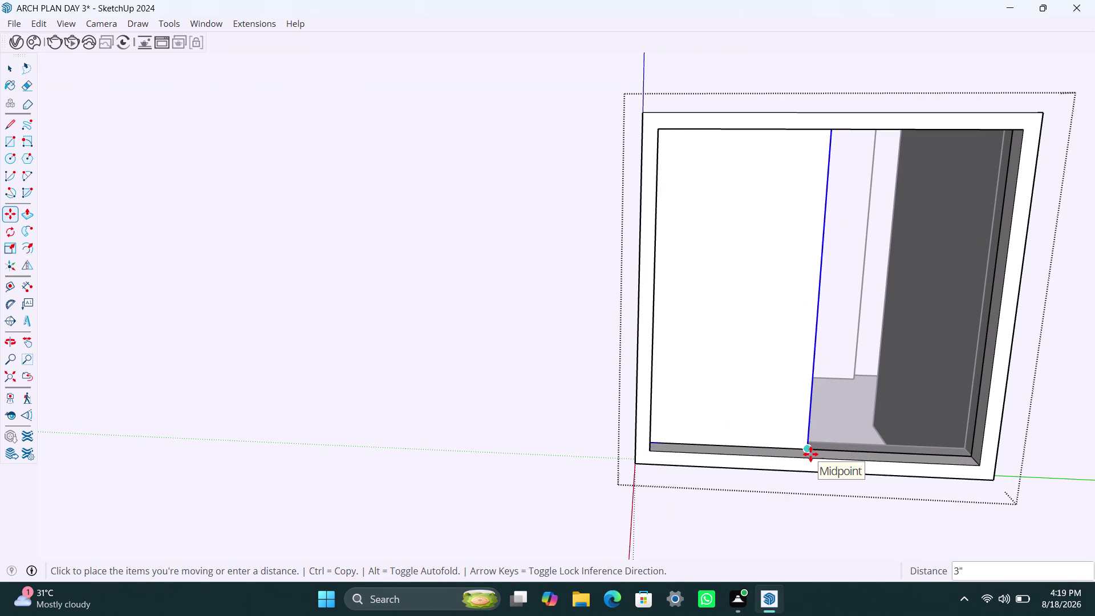
scroll(up, 3)
scroll(up, 3)
scroll(up, 3)
middle_drag(810, 455, 803, 492)
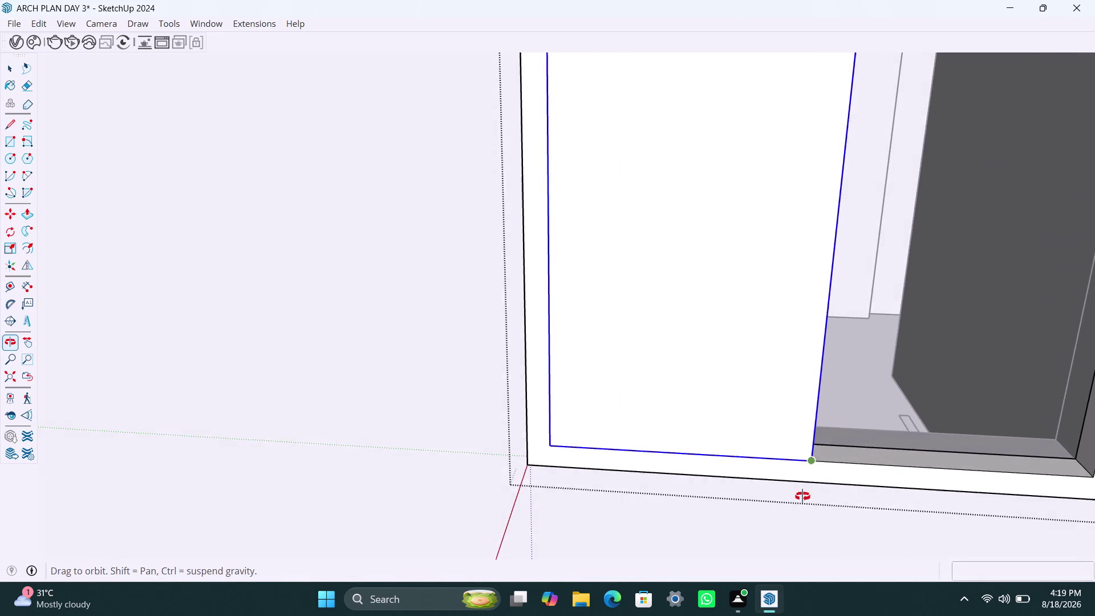
middle_drag(804, 491, 802, 498)
click(810, 453)
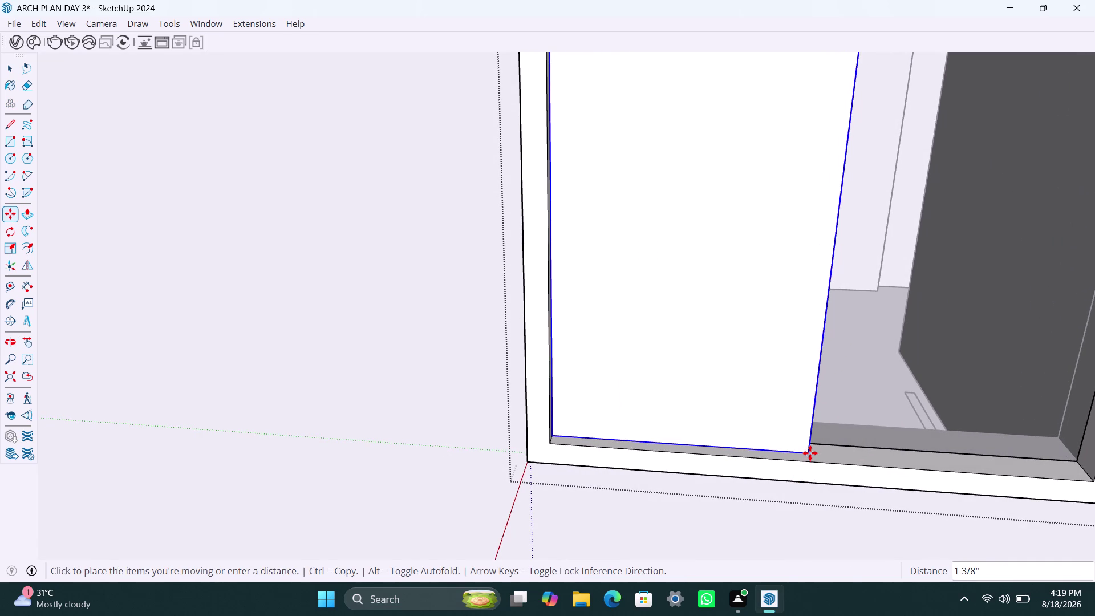
key(m)
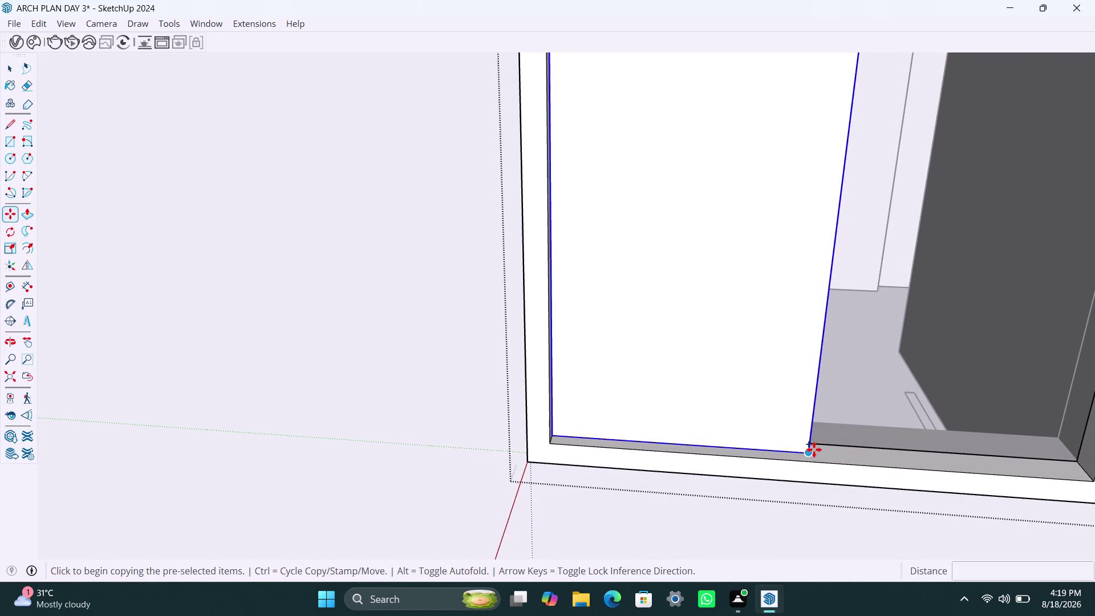
click(814, 450)
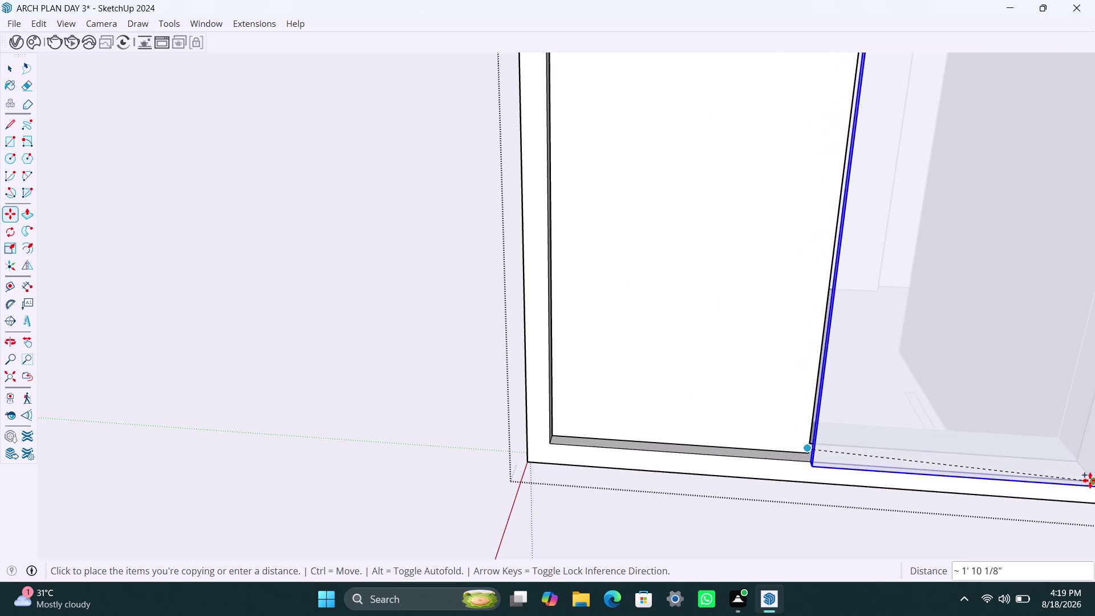
click(1089, 480)
Orbit and zoom to inspect where the two sash panels meet.
scroll(up, 3)
middle_drag(801, 479, 893, 513)
scroll(up, 3)
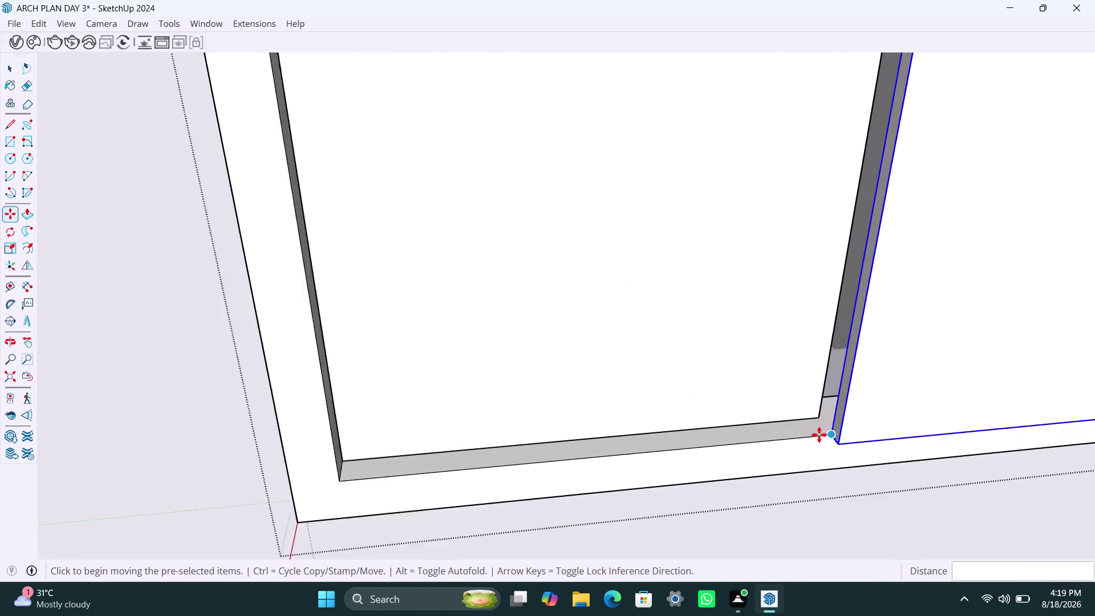
click(831, 434)
click(817, 415)
scroll(down, 3)
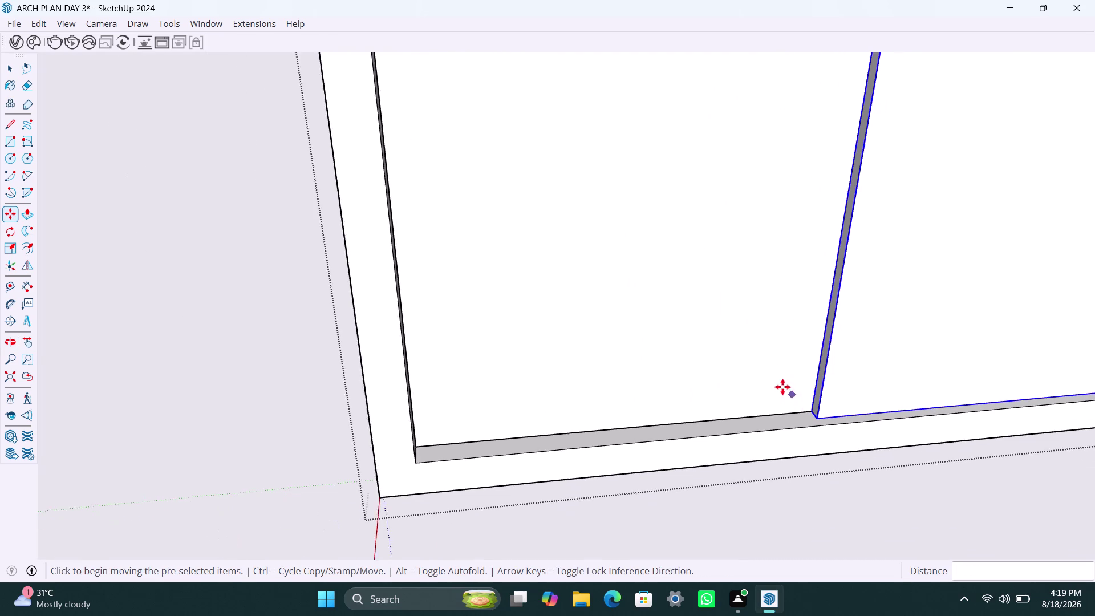
scroll(down, 3)
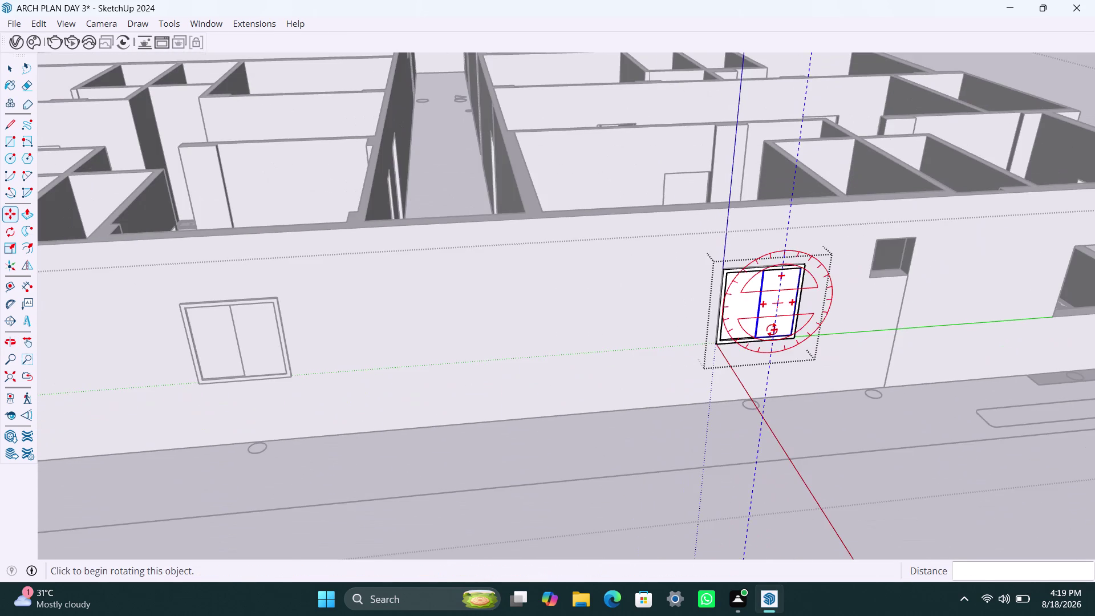
Draw a rectangle over the small wall opening, group it, and open the group.
middle_drag(772, 330, 629, 354)
drag(801, 411, 801, 419)
key(space)
click(800, 419)
scroll(up, 3)
middle_drag(752, 338, 707, 362)
key(r)
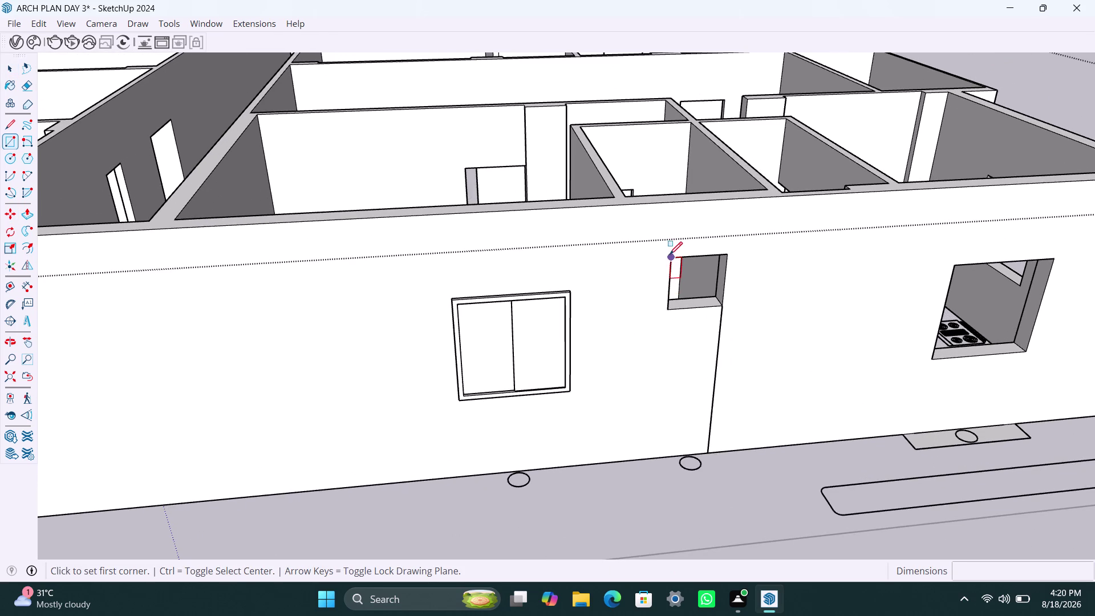
click(671, 256)
click(720, 305)
key(space)
double_click(697, 285)
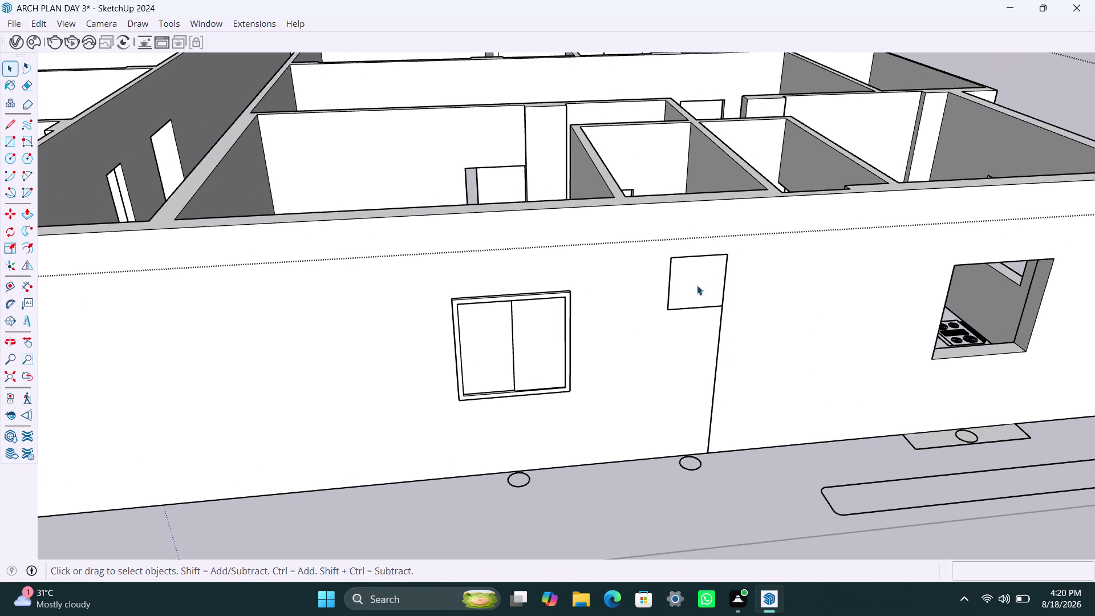
right_click(697, 284)
click(746, 133)
triple_click(702, 289)
Offset the vent outline 2" inward and delete the inner face.
key(f)
click(687, 284)
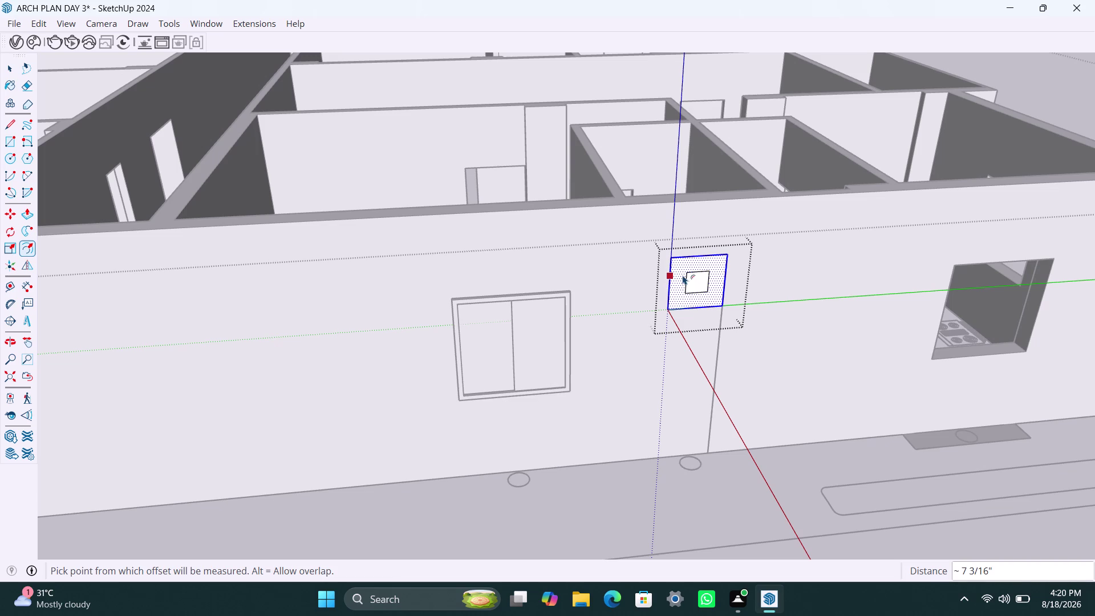
key(2)
key(shift+quotedbl)
key(Return)
key(space)
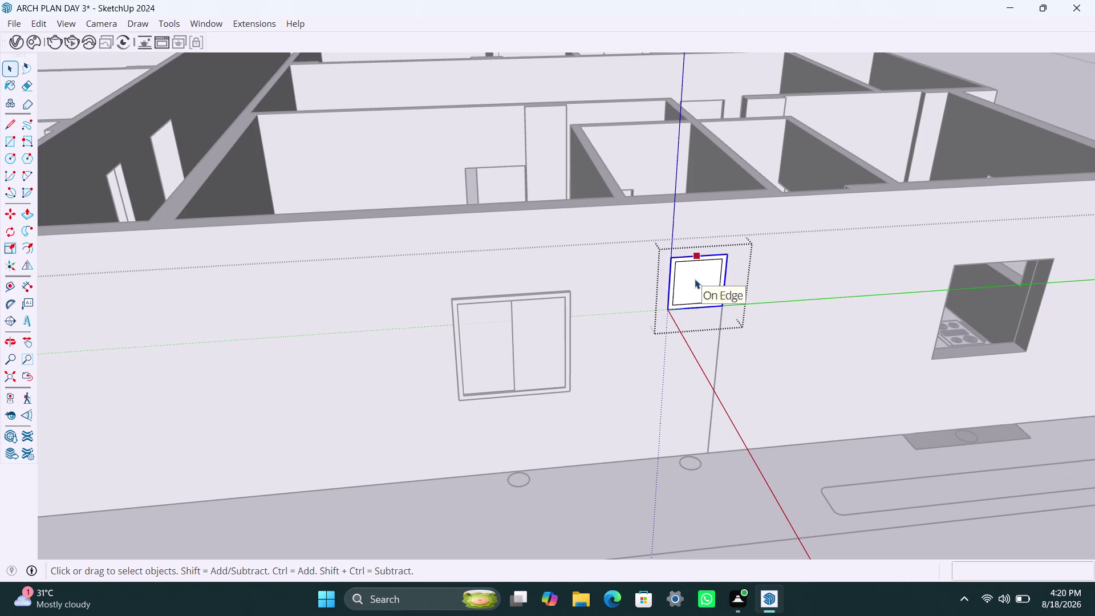
click(694, 279)
key(Delete)
Extrude the vent's border face 1.5", then another 1.5", to form the frame.
scroll(up, 3)
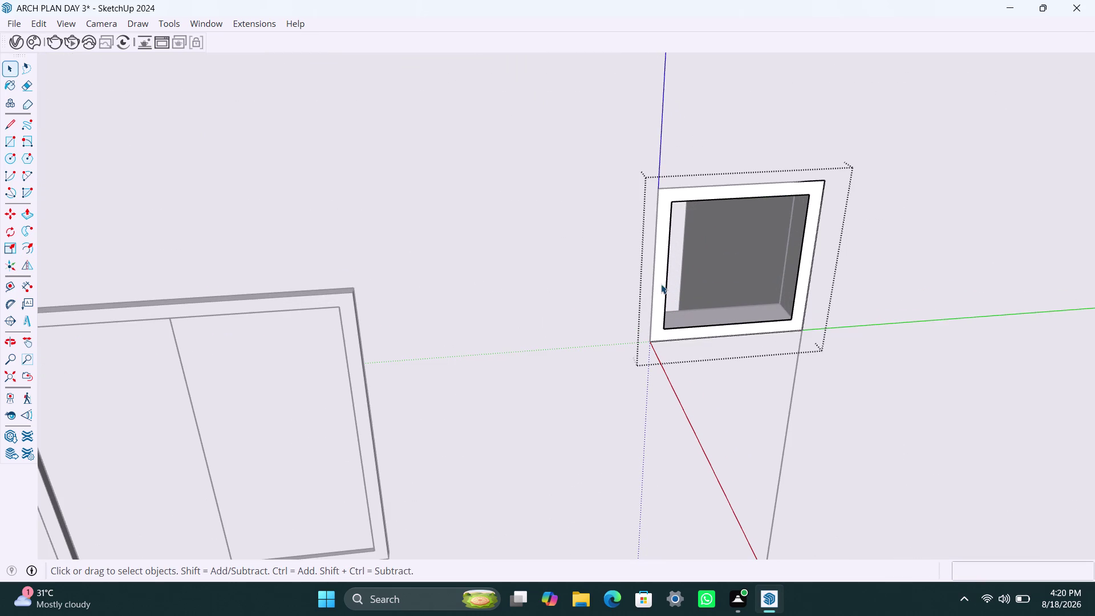
click(659, 281)
key(p)
click(658, 280)
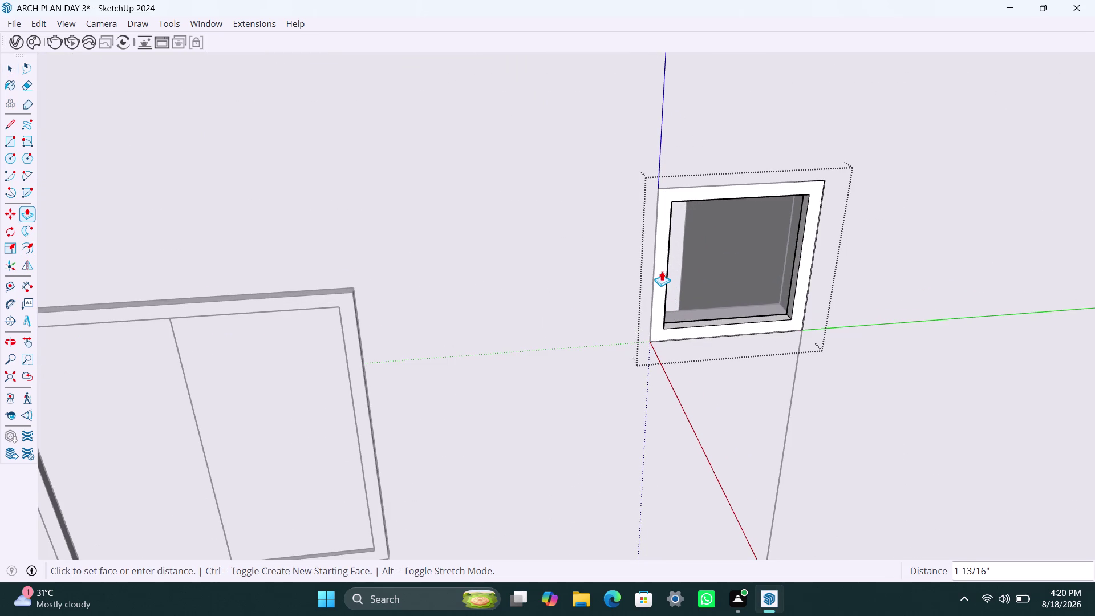
text(1.5")
key(Return)
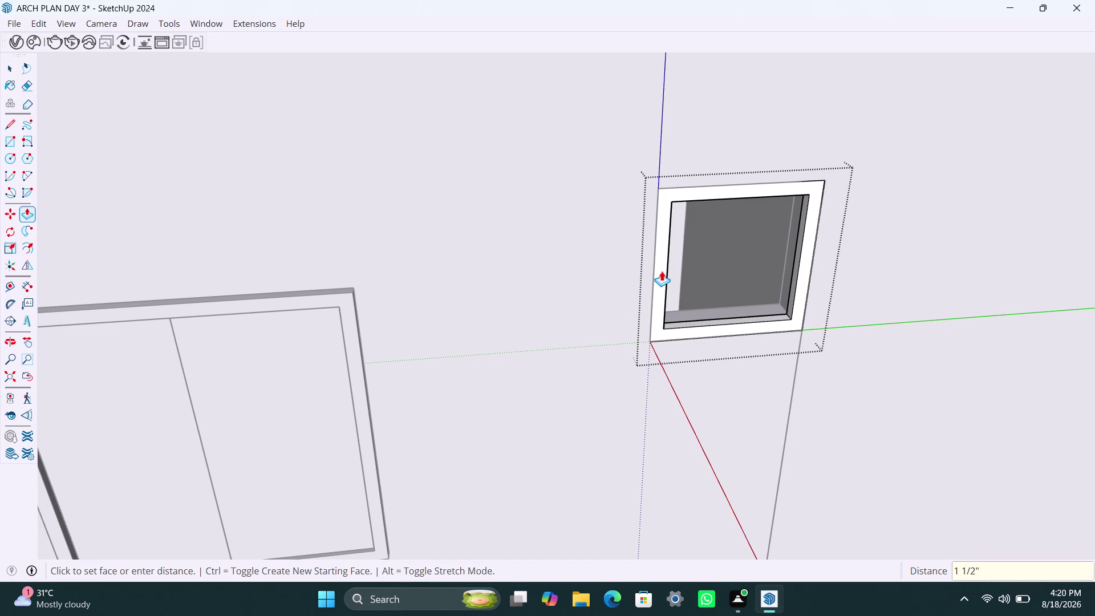
click(662, 279)
text(1)
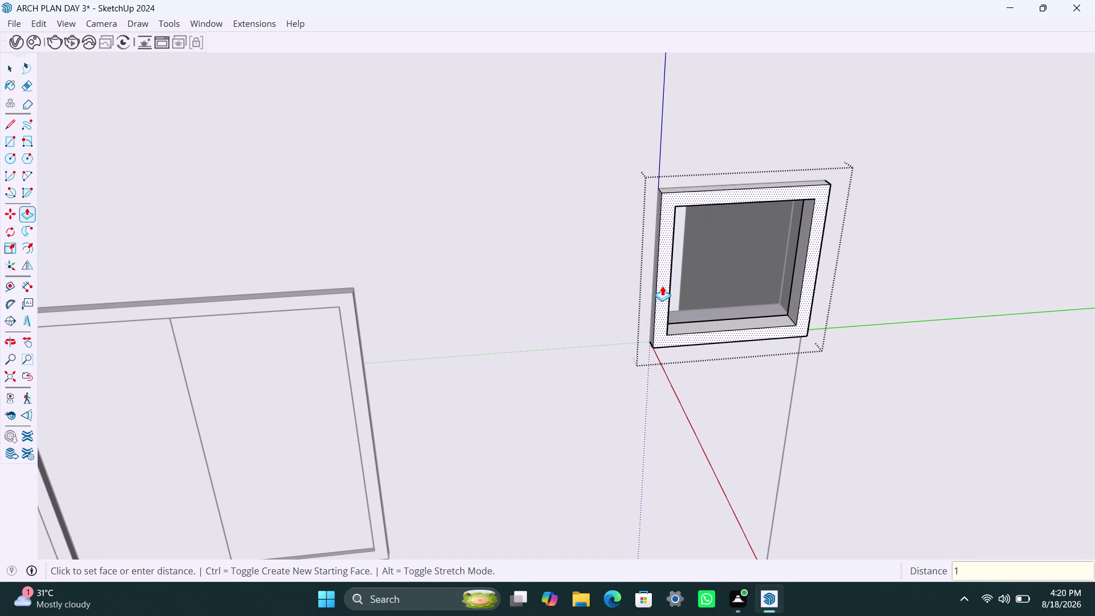
text(.5")
key(Return)
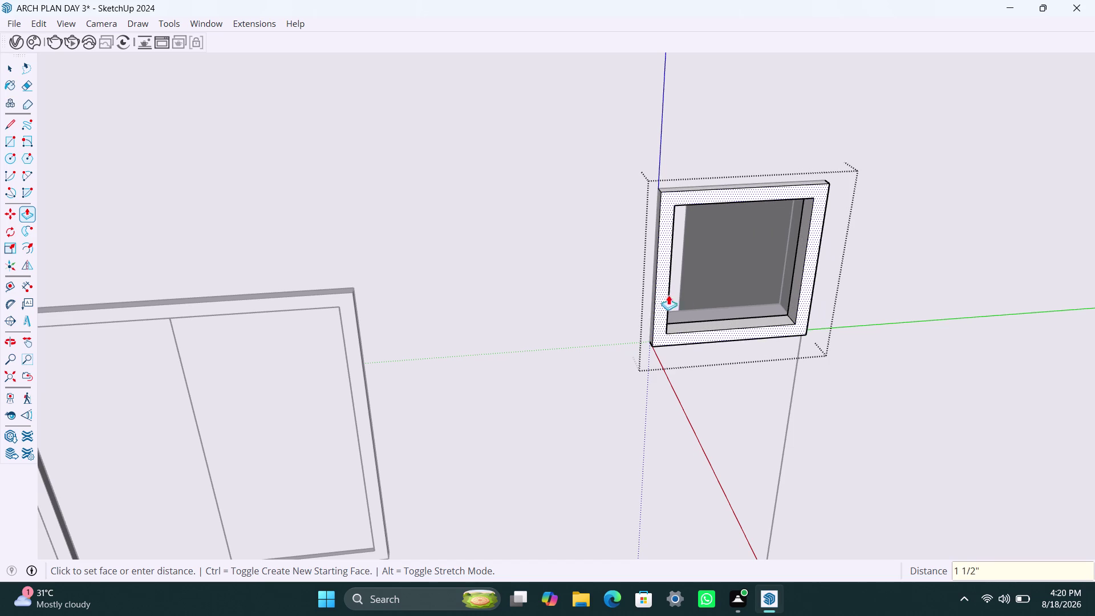
key(space)
Draw a rectangle in the vent opening, group it, then remove its face.
key(r)
click(678, 209)
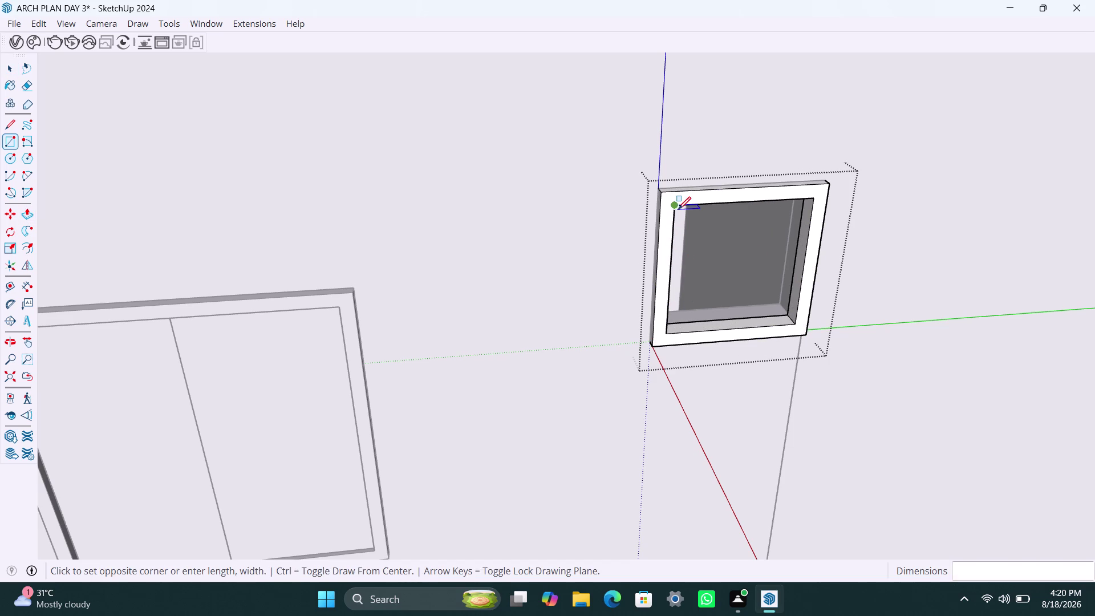
click(799, 321)
key(space)
double_click(759, 259)
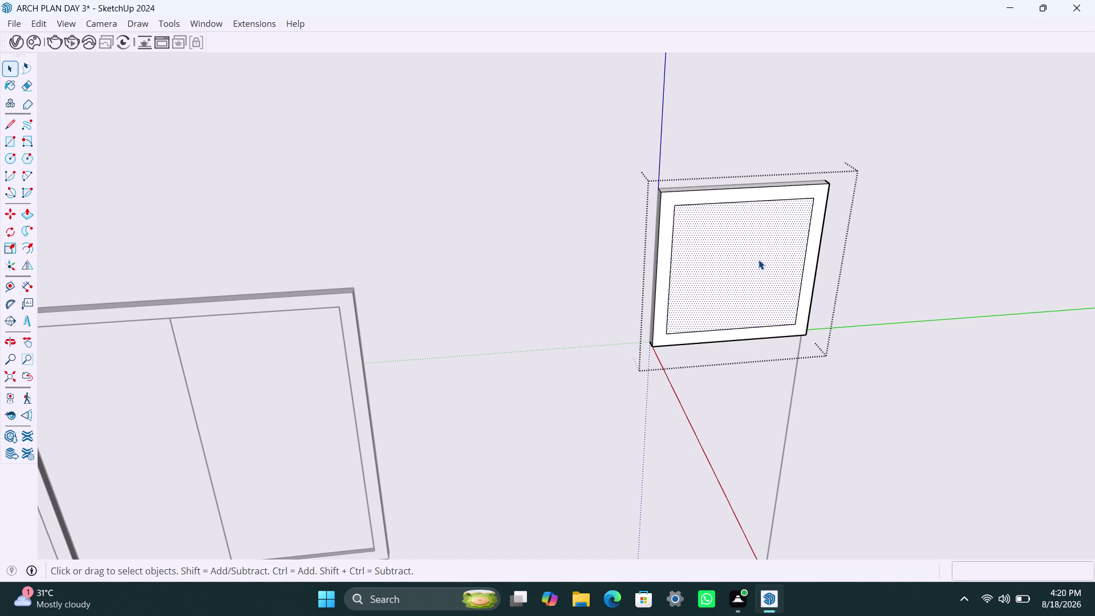
right_click(759, 259)
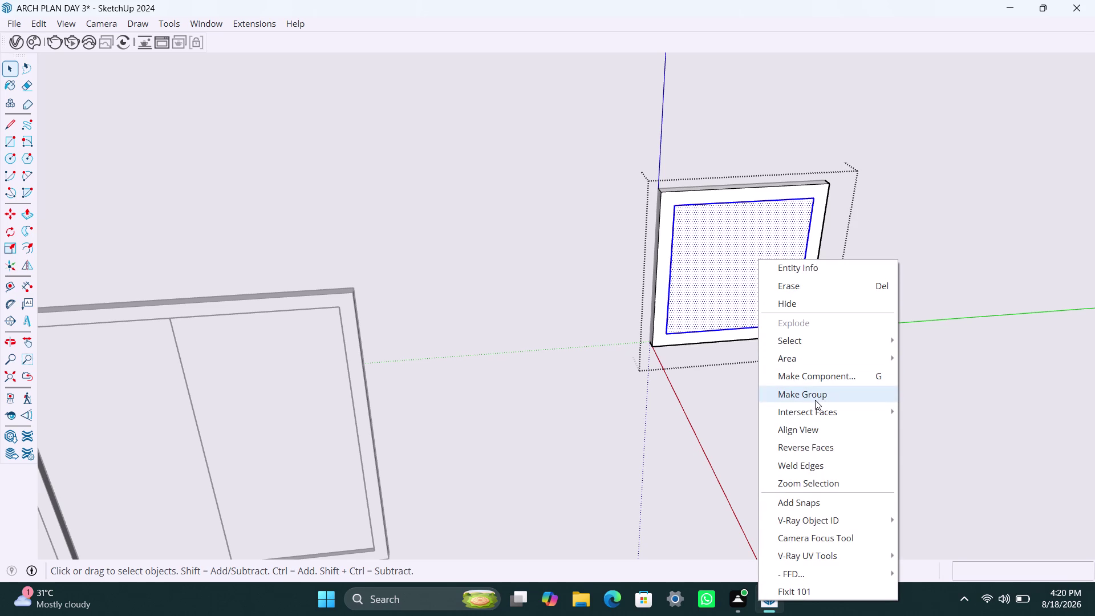
click(948, 251)
click(731, 303)
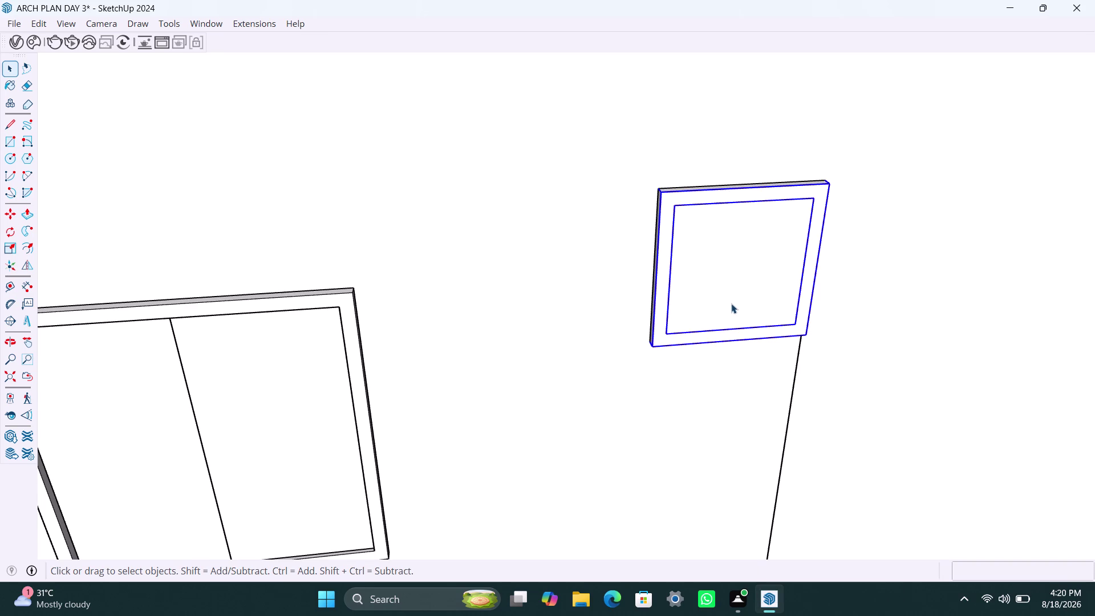
triple_click(731, 303)
key(Delete)
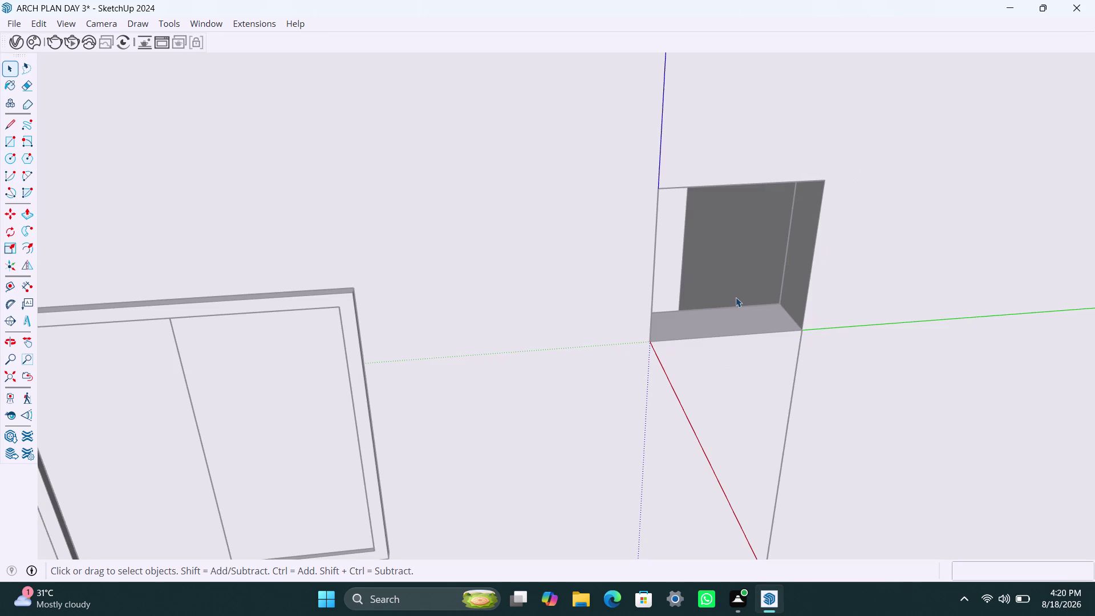
key(ctrl+z)
double_click(735, 288)
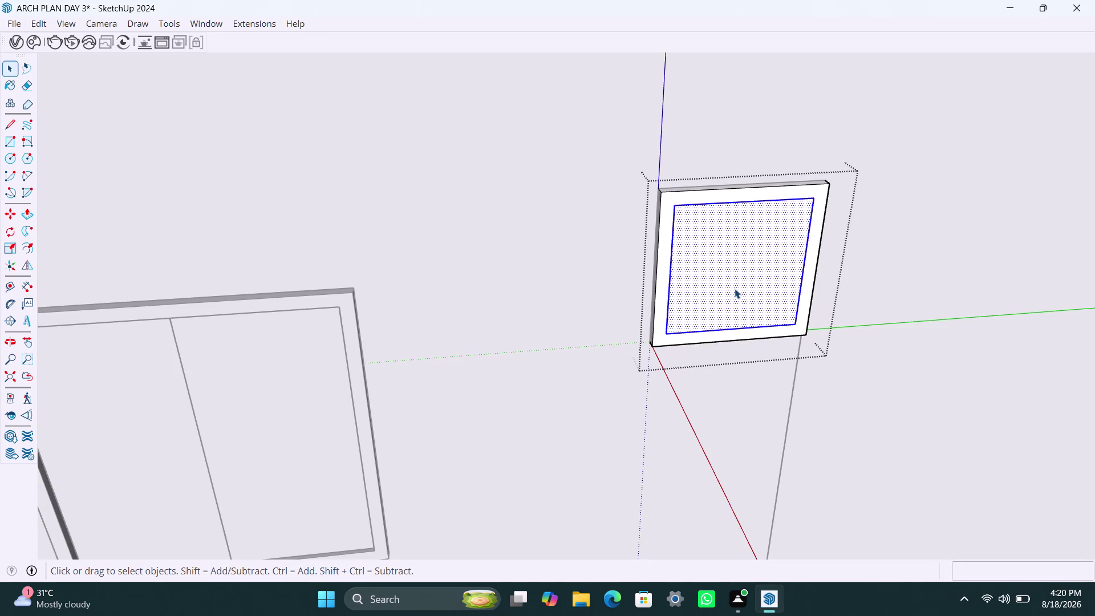
click(734, 289)
key(Delete)
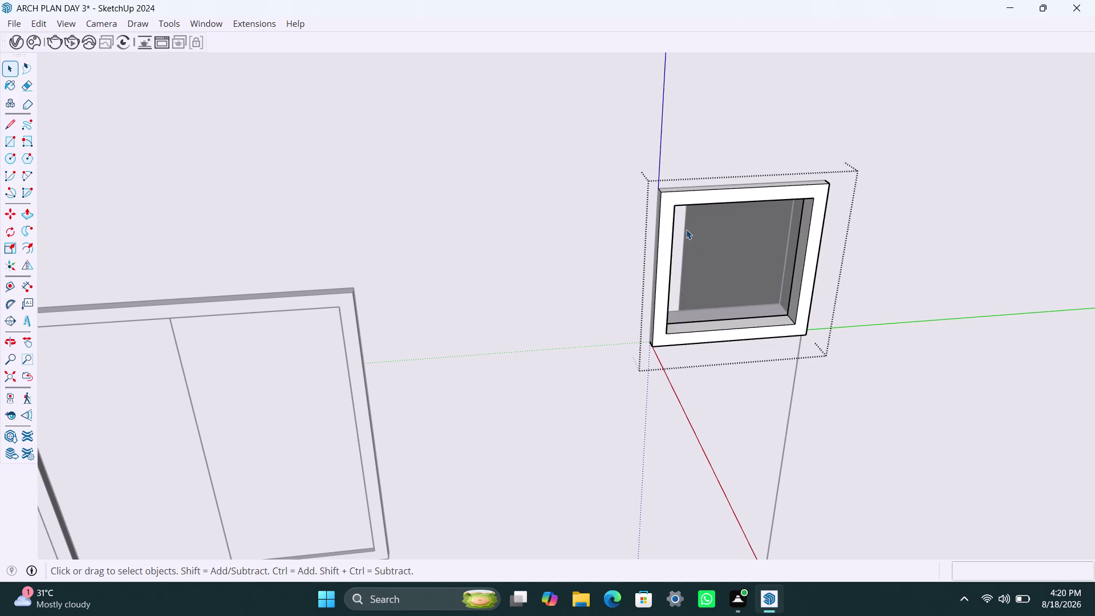
Draw a thin top slat rectangle at the vent's inner corner and group it.
key(r)
click(677, 209)
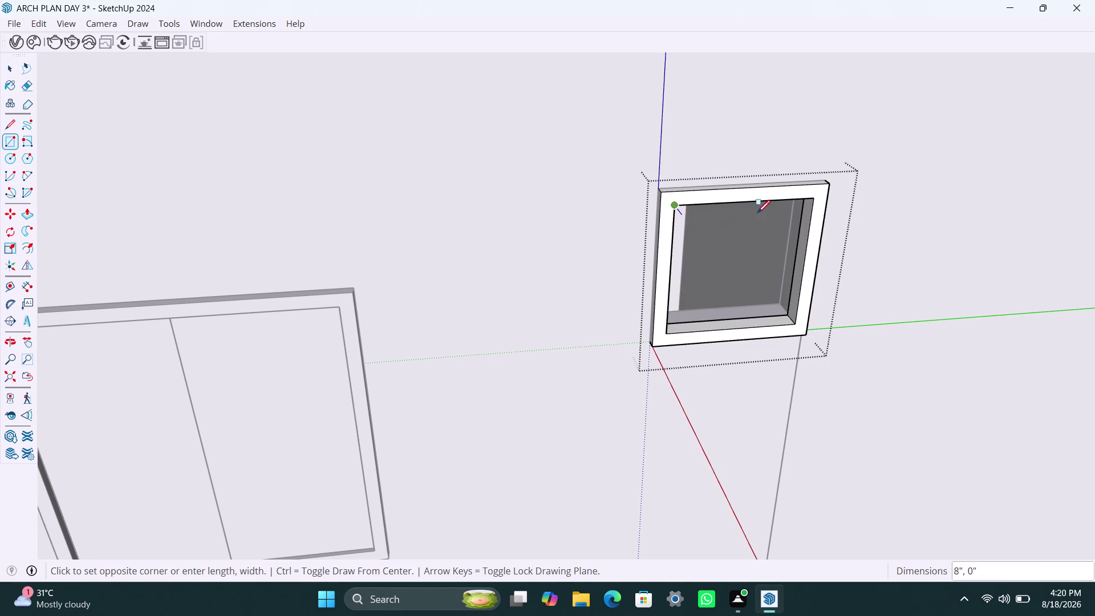
click(812, 214)
key(space)
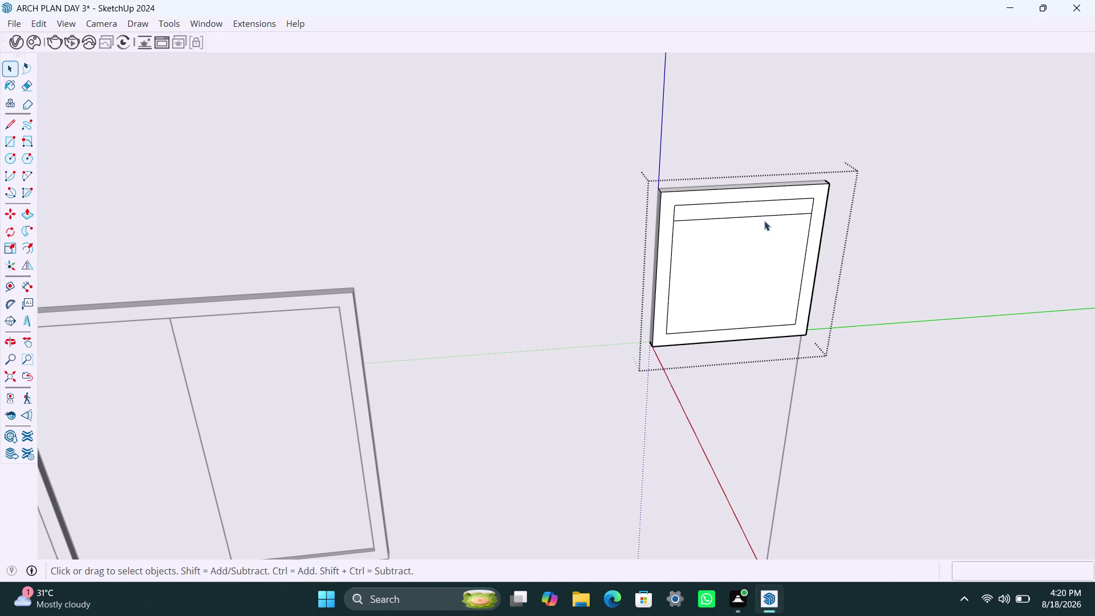
click(769, 247)
key(Delete)
double_click(739, 210)
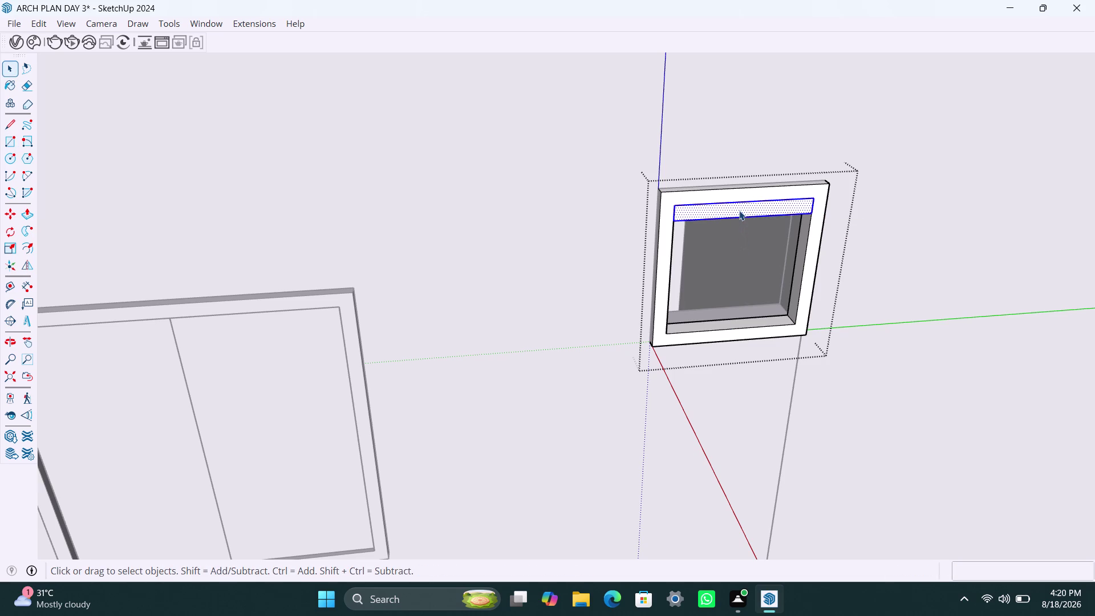
right_click(739, 210)
click(778, 342)
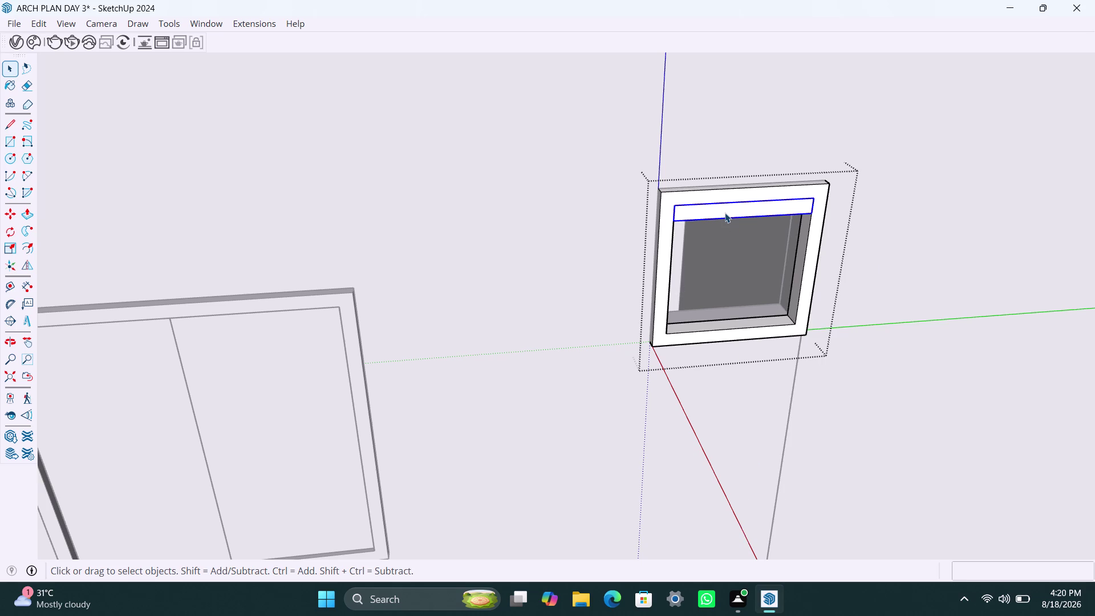
Extrude the top slat 0.2" thick.
triple_click(725, 212)
key(p)
click(724, 212)
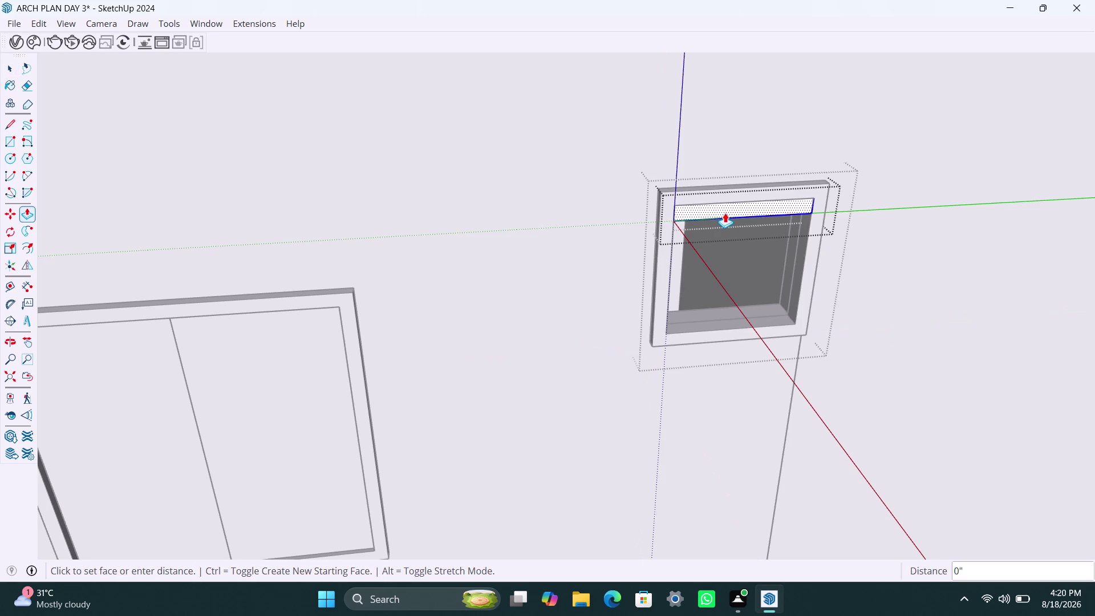
text(0.)
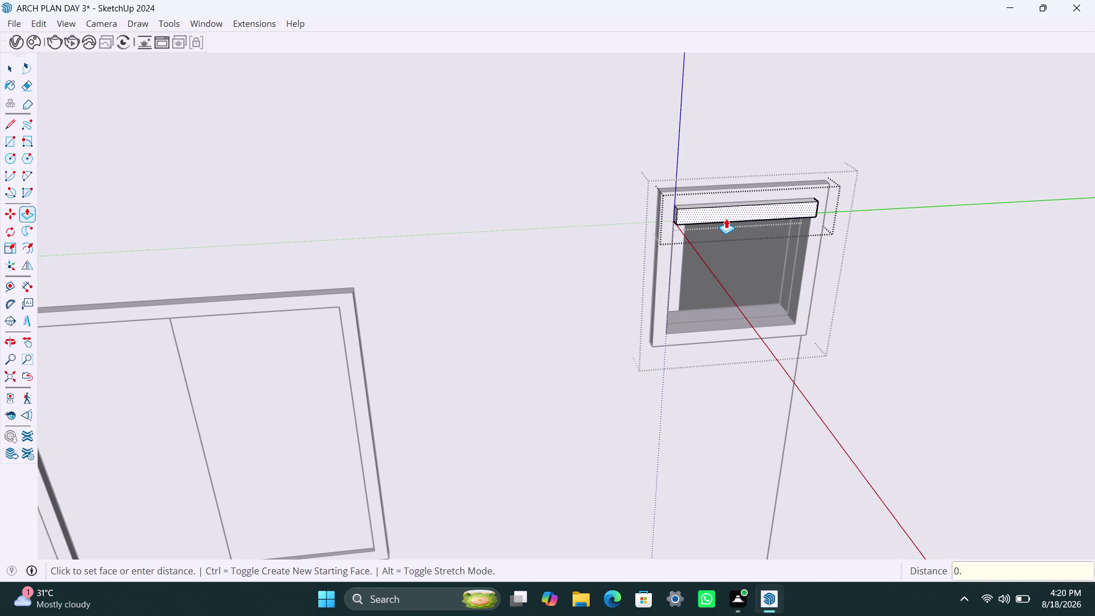
text(2")
key(Return)
key(space)
click(940, 263)
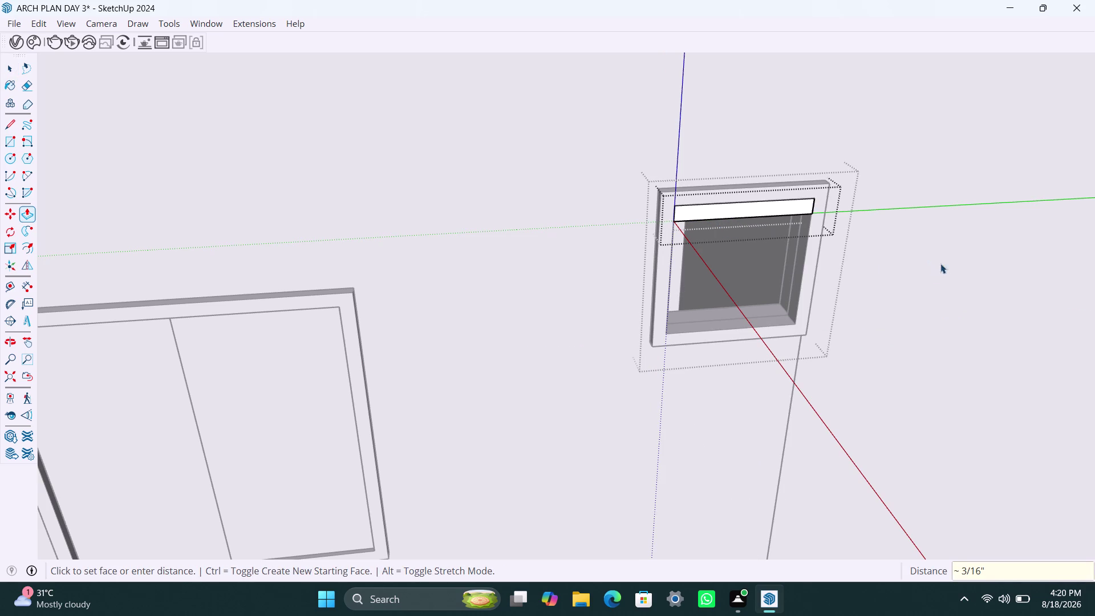
click(783, 212)
Copy the slat to the vent bottom and divide it into five even copies (/5).
key(m)
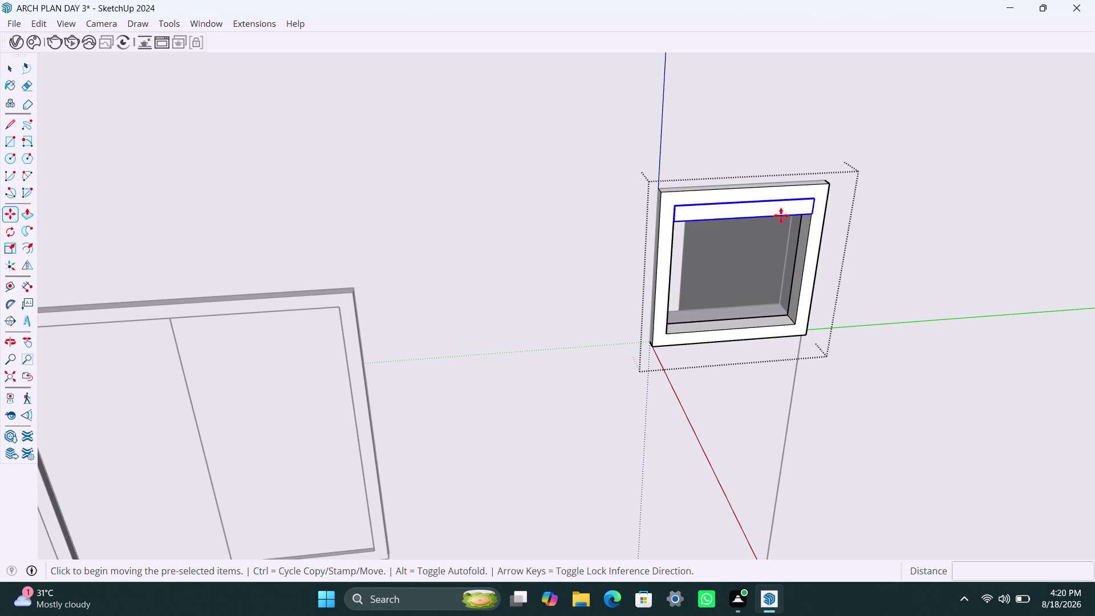
click(814, 218)
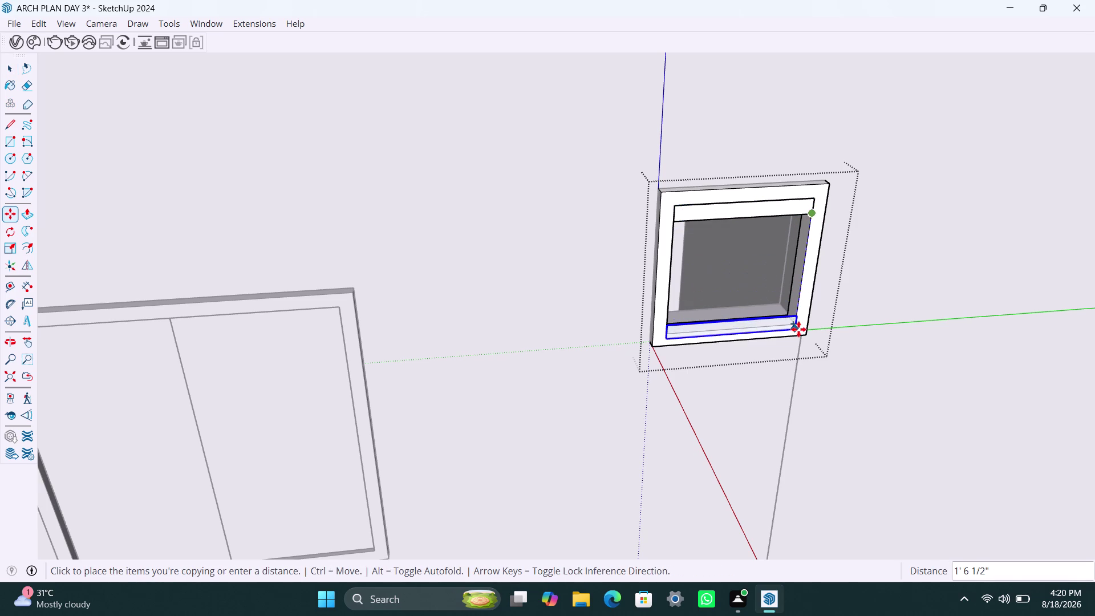
click(798, 325)
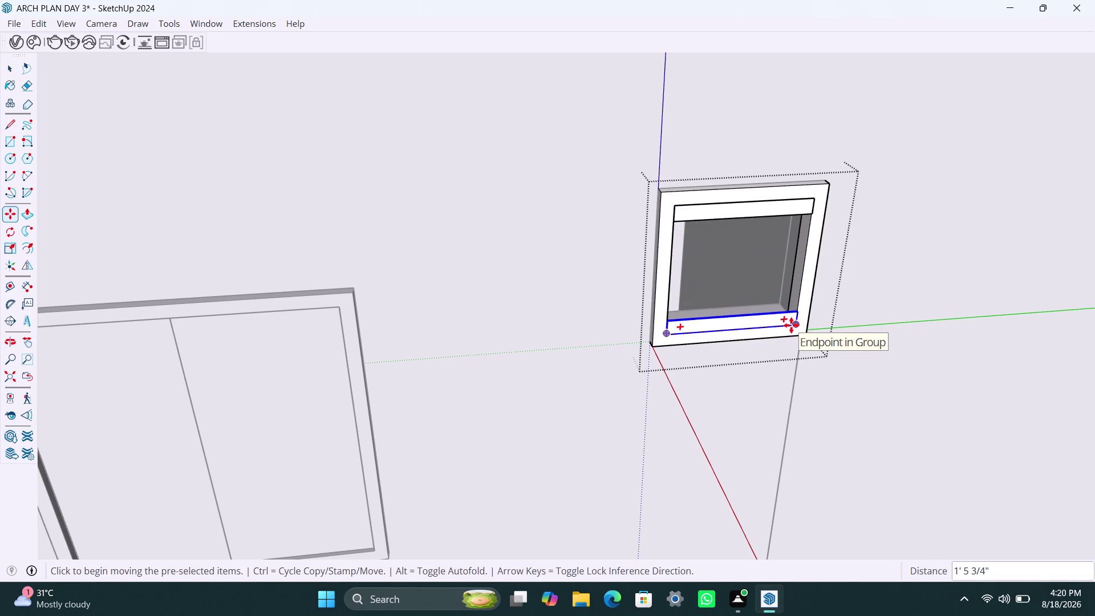
text(/5)
key(Return)
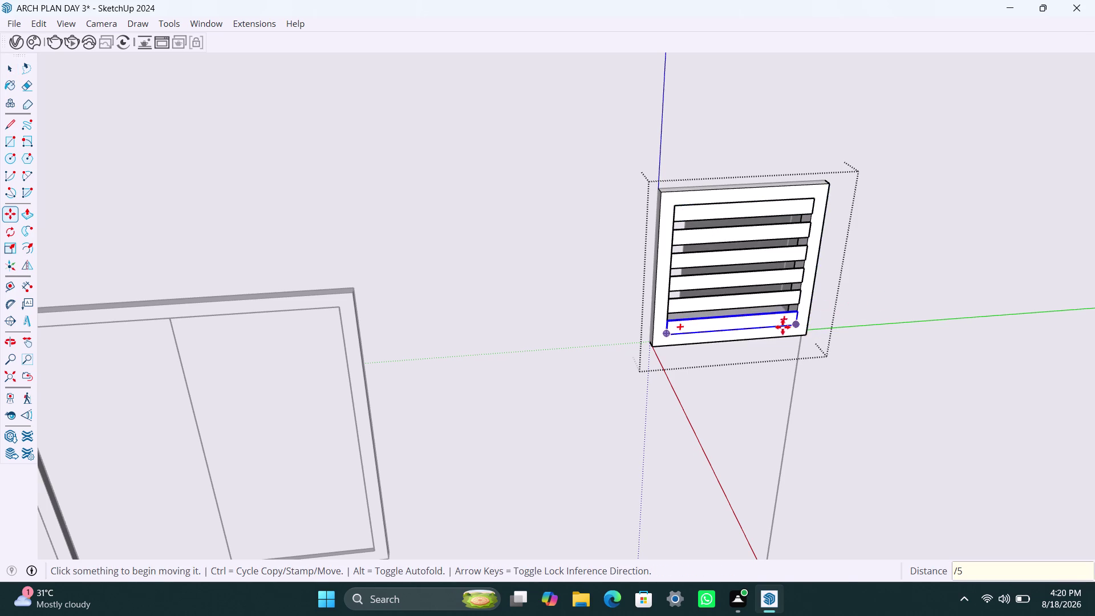
scroll(down, 3)
Select the framed sliding window on the facade.
middle_drag(754, 391, 735, 390)
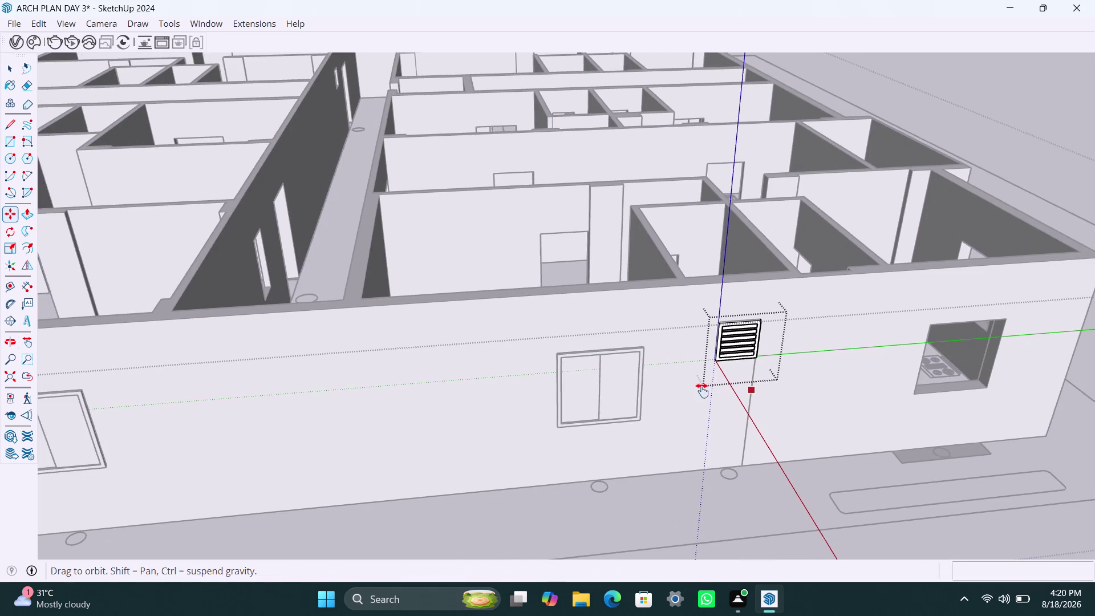
middle_drag(736, 391, 563, 388)
middle_drag(739, 382, 633, 385)
key(space)
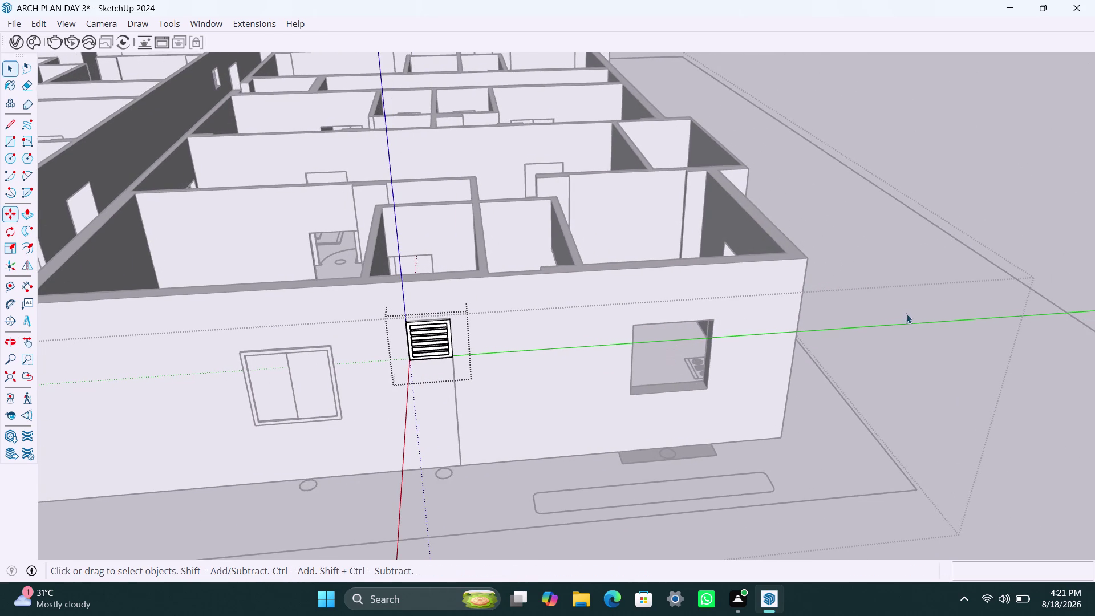
click(912, 303)
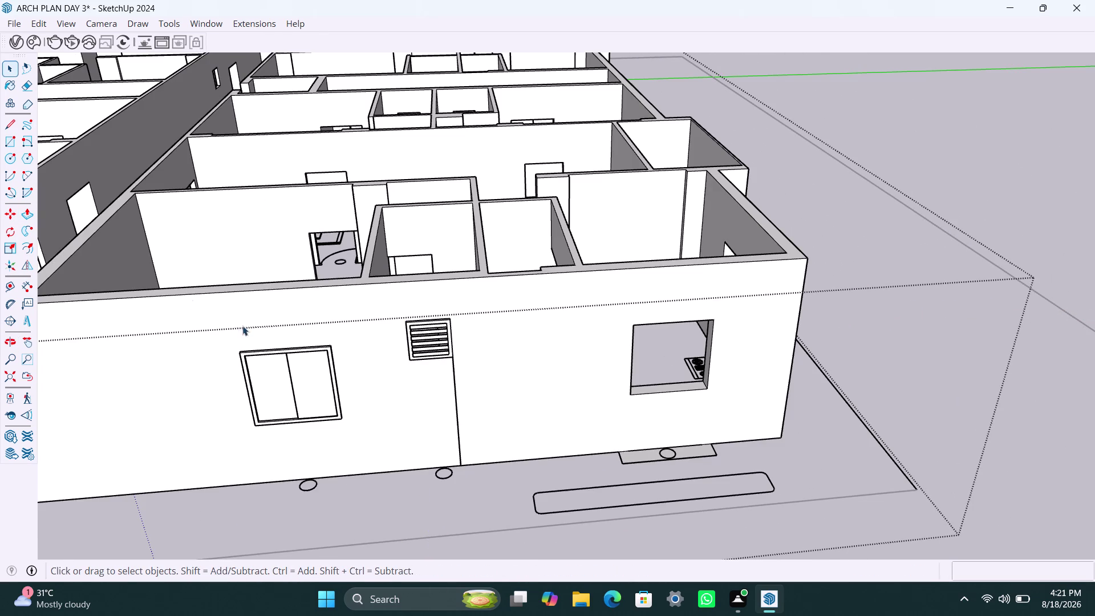
click(324, 389)
scroll(up, 3)
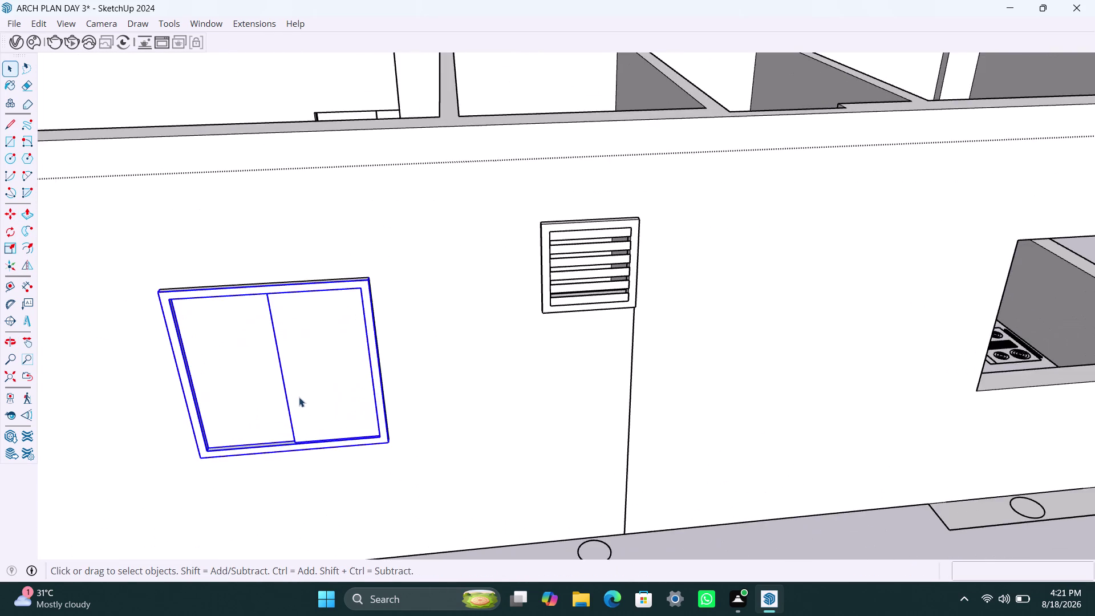
middle_drag(300, 398, 297, 434)
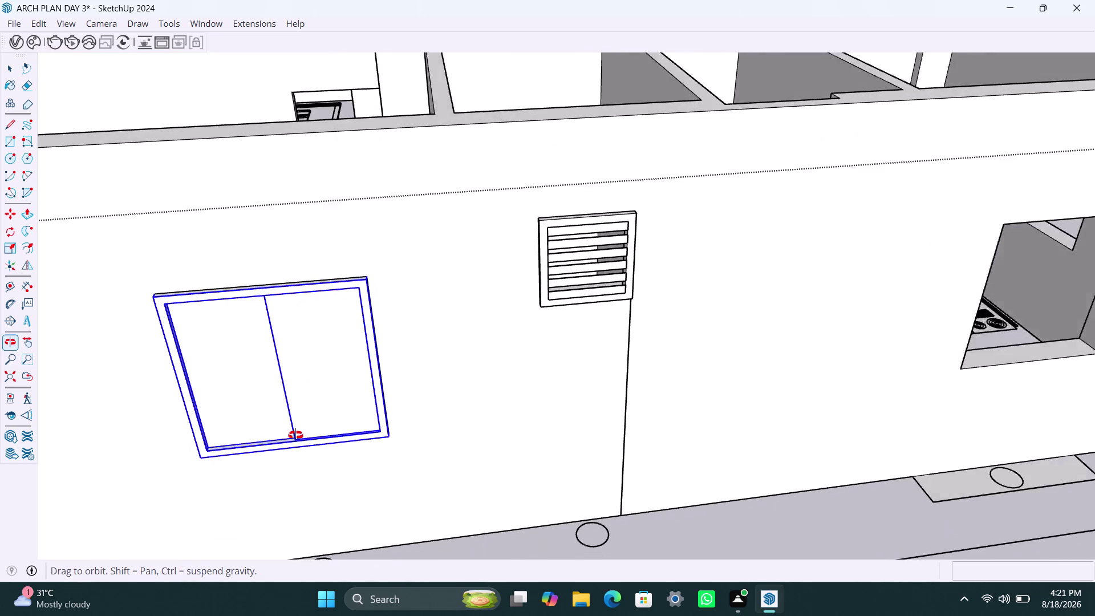
middle_drag(298, 434, 296, 435)
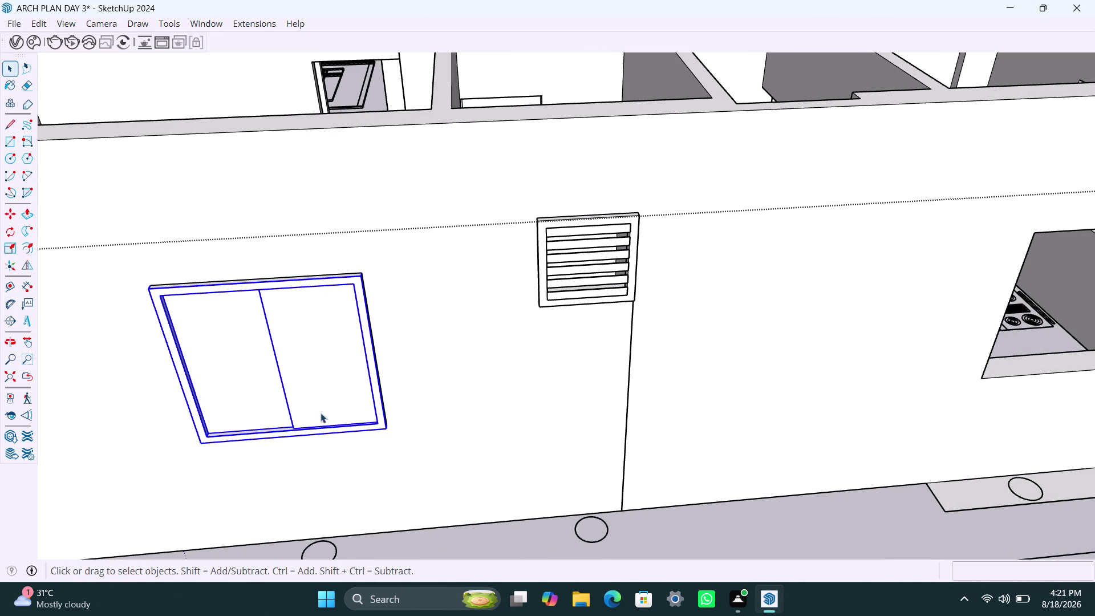
Copy the window from its lower corner to a spot past the vent grille.
key(m)
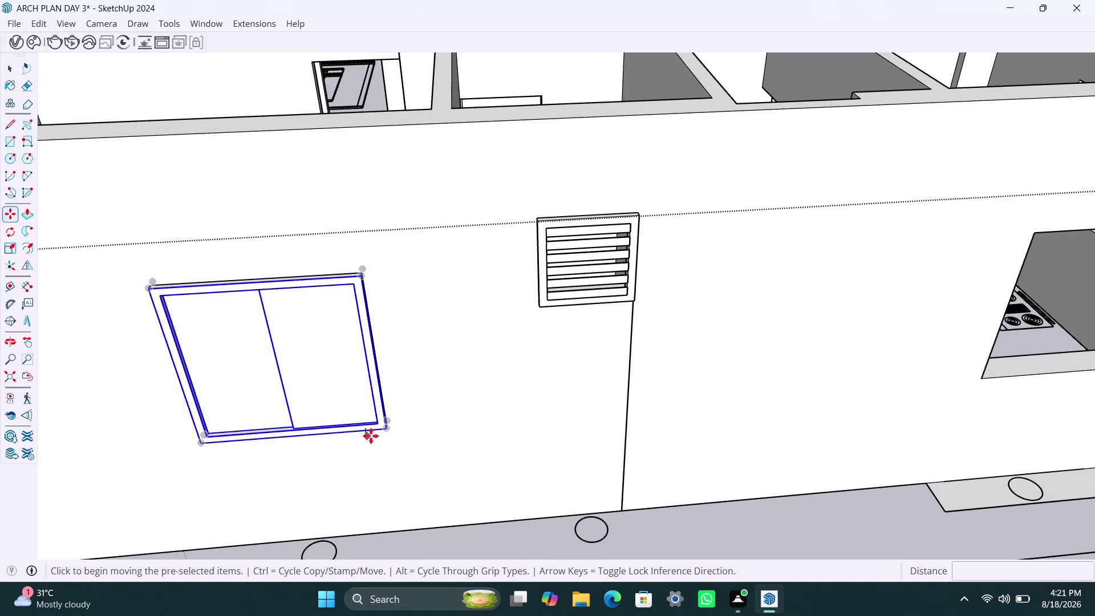
click(377, 432)
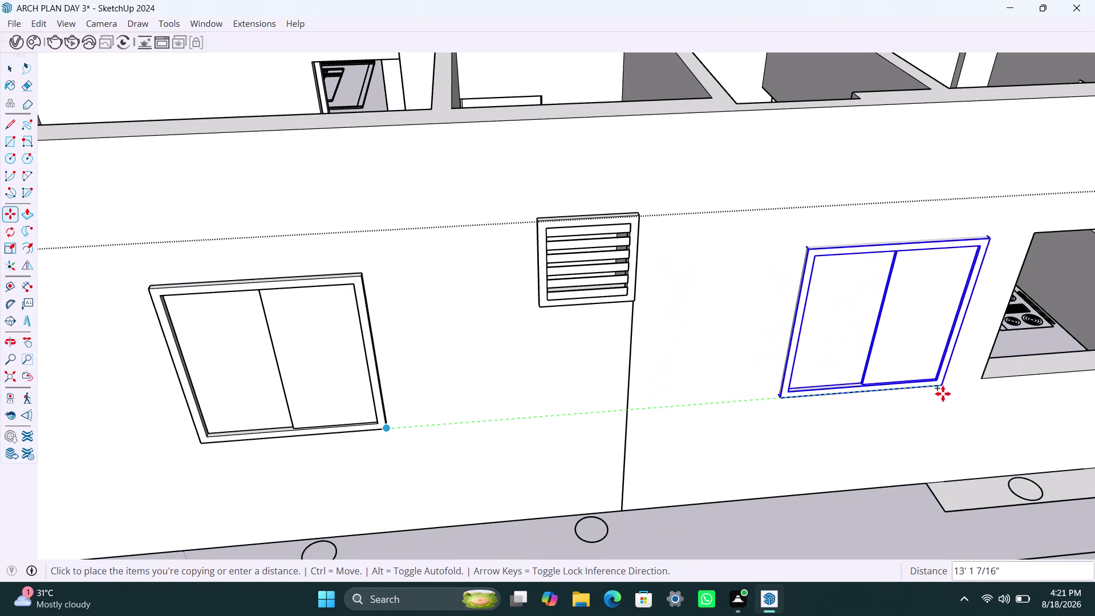
scroll(down, 3)
middle_drag(952, 390, 758, 418)
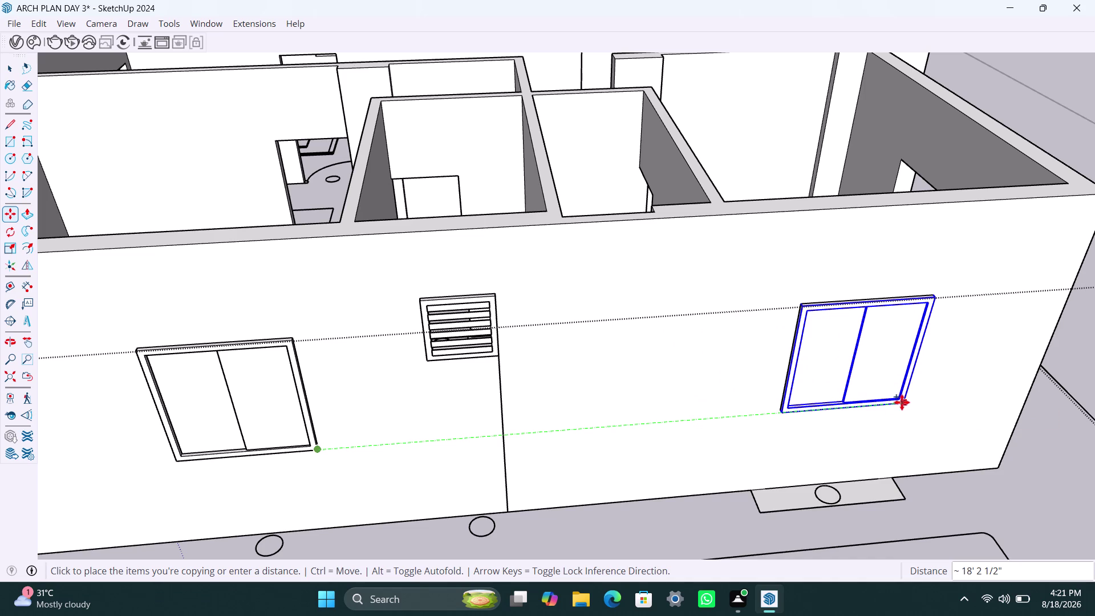
scroll(up, 3)
scroll(up, 3)
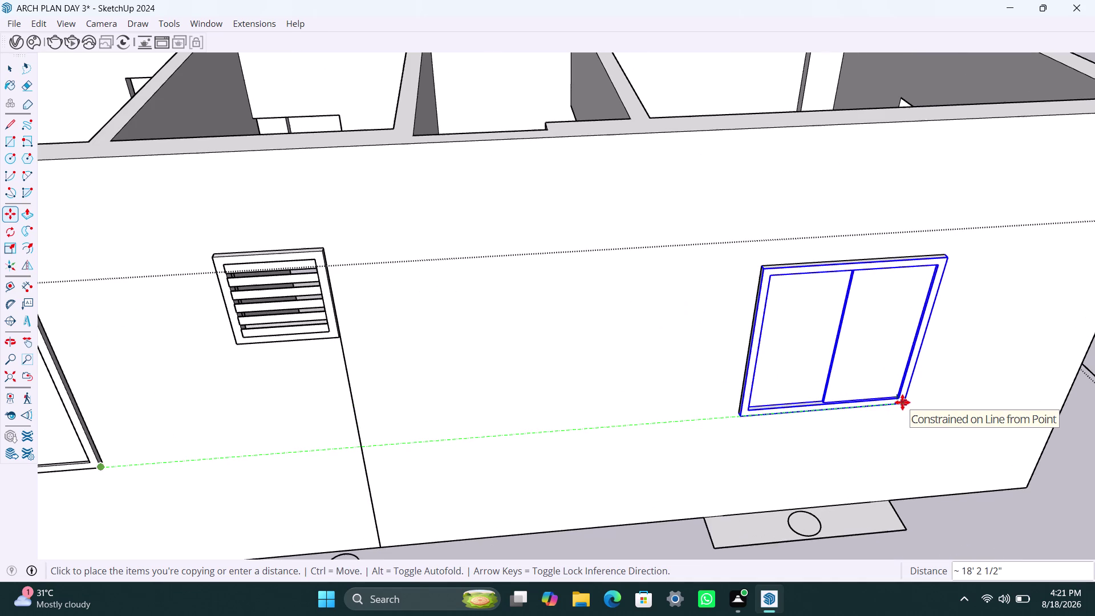
click(902, 402)
Orbit around the building corner to review the placed copy and the next facade.
scroll(down, 3)
middle_drag(669, 431, 804, 448)
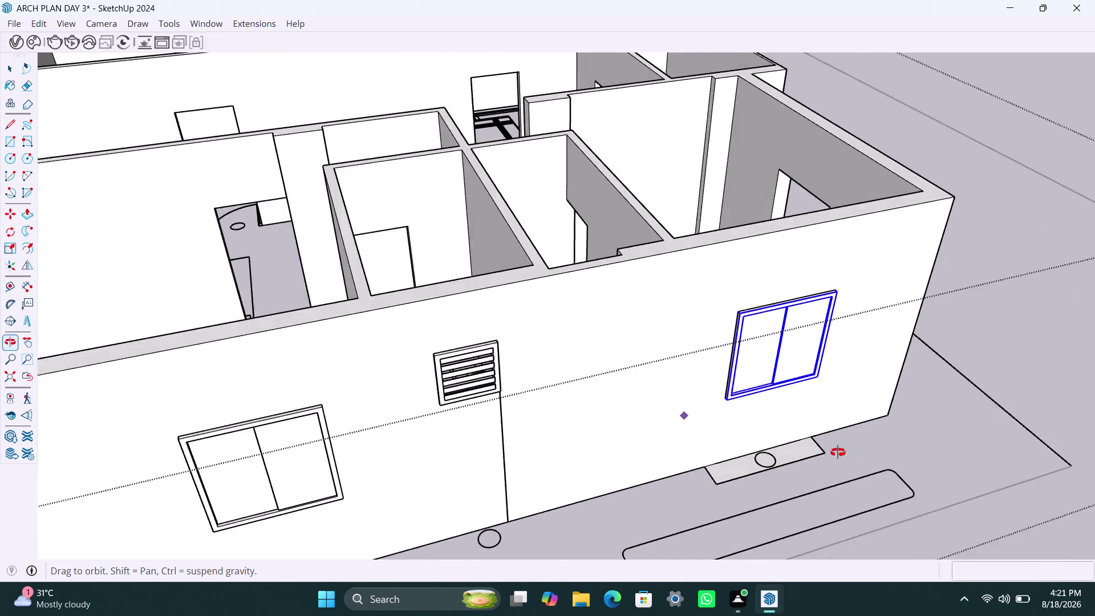
middle_drag(805, 447, 909, 446)
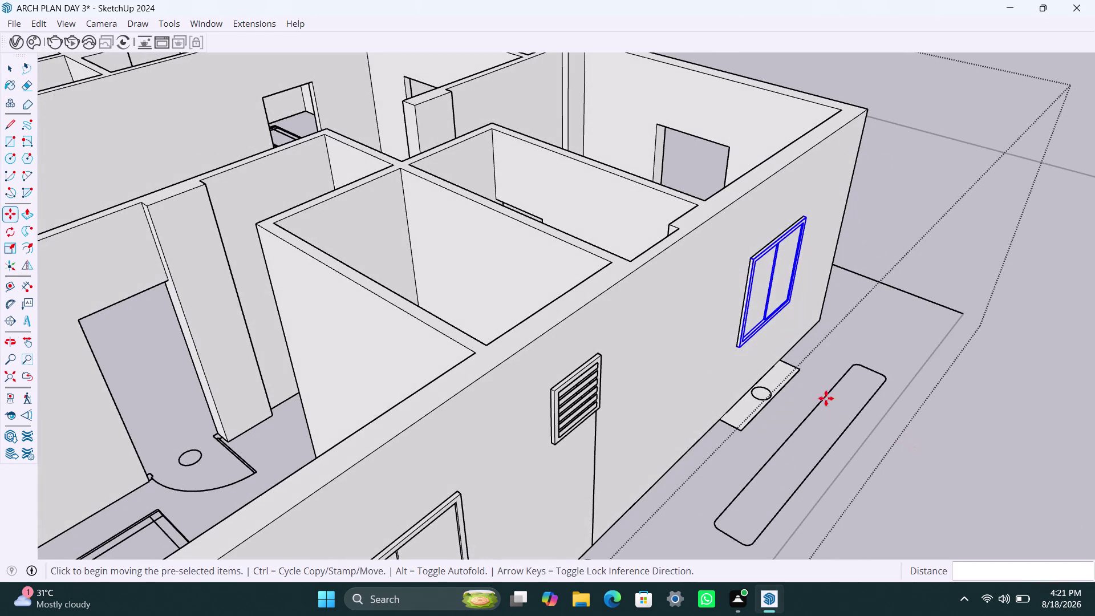
scroll(down, 3)
middle_drag(753, 440, 432, 474)
middle_drag(587, 461, 588, 460)
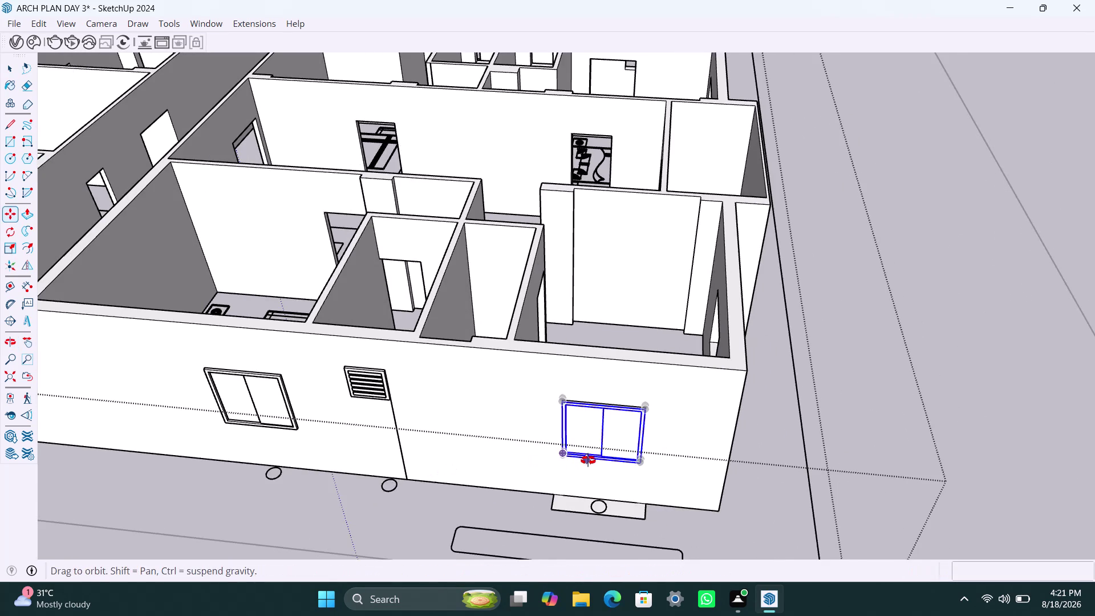
middle_drag(588, 460, 479, 470)
key(space)
click(886, 454)
scroll(up, 3)
scroll(up, 3)
middle_drag(621, 437, 480, 438)
scroll(up, 3)
middle_drag(632, 446, 476, 422)
scroll(down, 3)
scroll(down, 3)
middle_drag(558, 487, 488, 448)
scroll(down, 3)
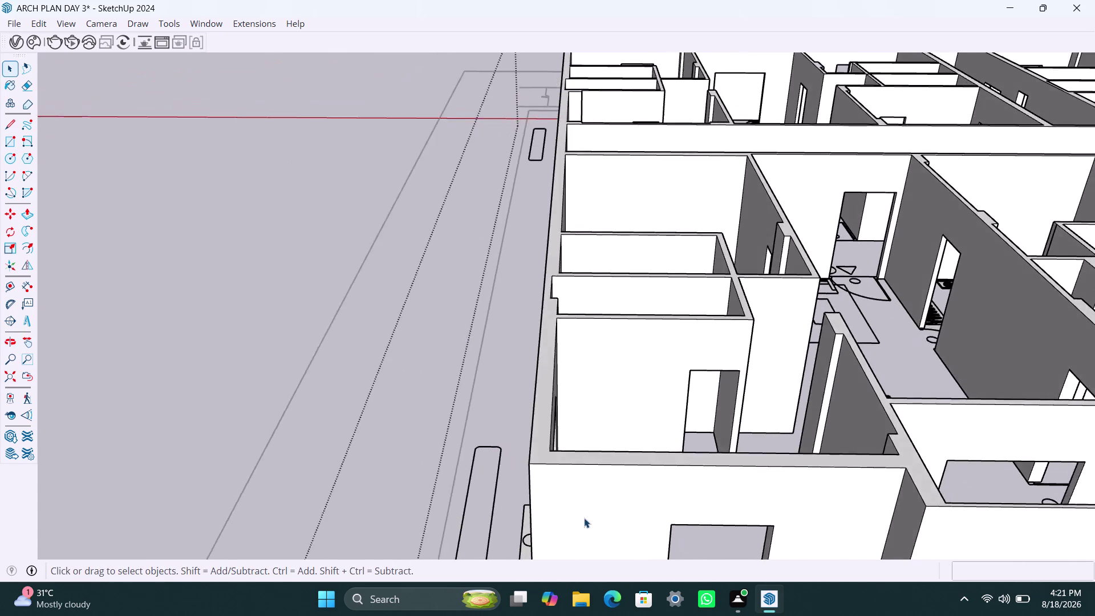
Draw a rectangle across the opening on the side wall.
scroll(down, 3)
middle_drag(583, 489, 577, 386)
key(r)
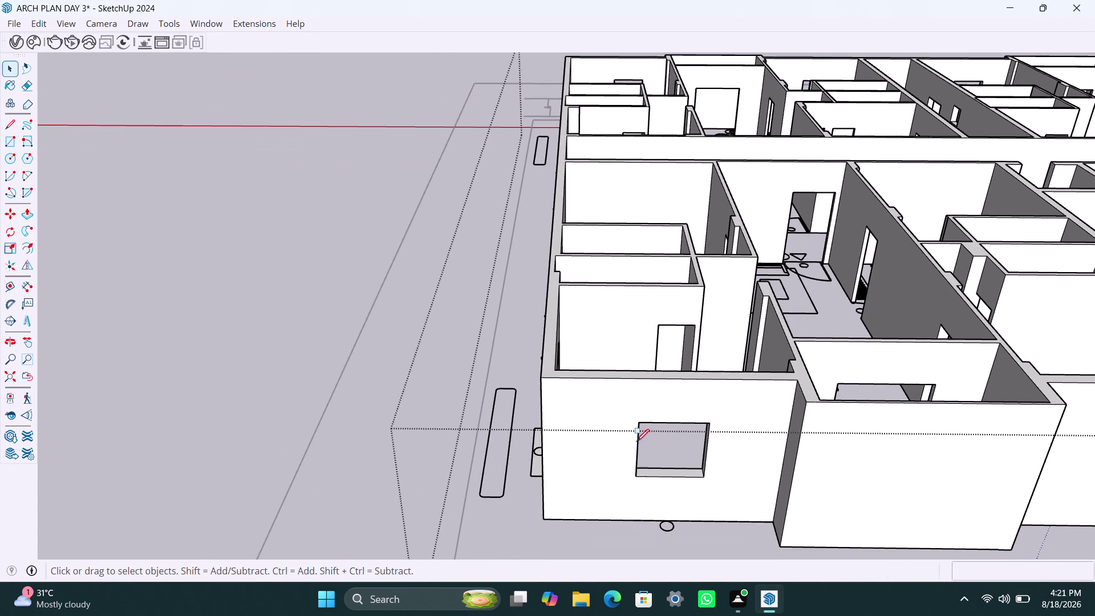
click(639, 425)
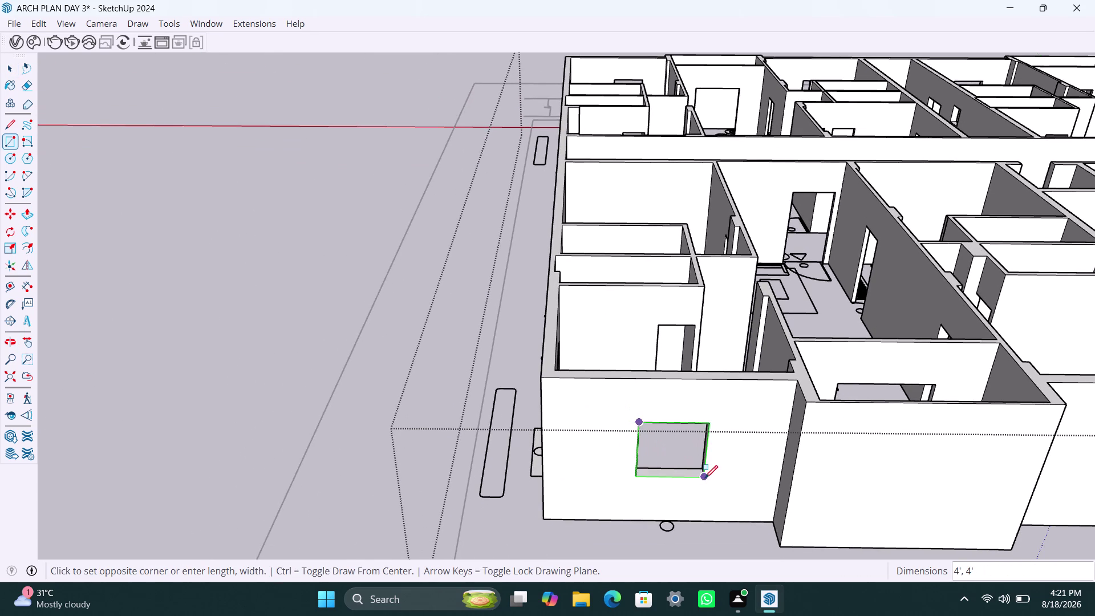
click(705, 478)
key(space)
Turn the opening rectangle and its edges into a group.
double_click(681, 447)
right_click(681, 447)
click(744, 239)
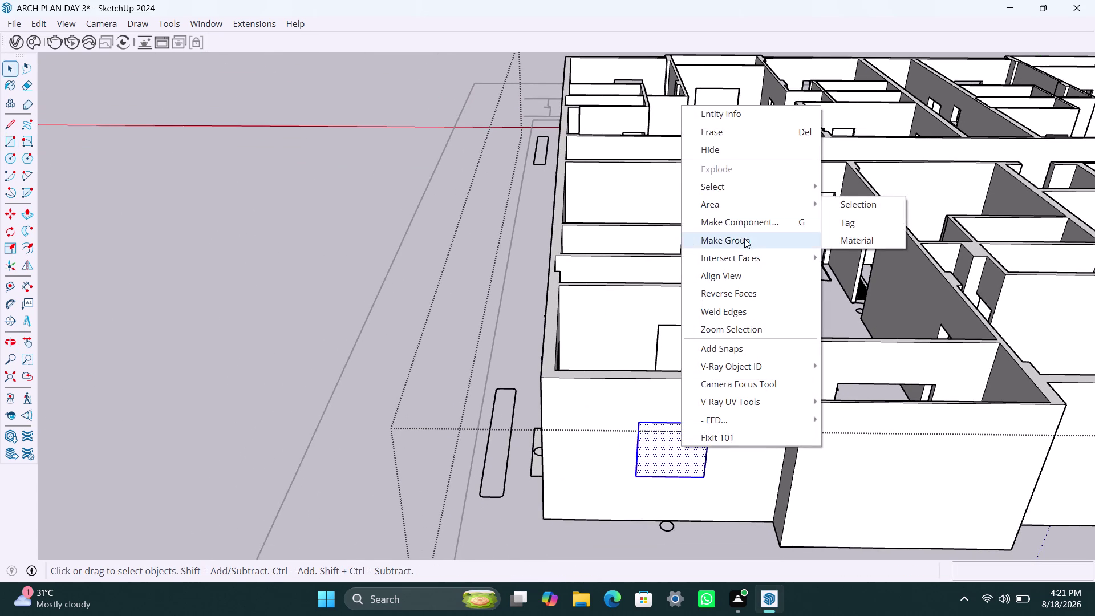
double_click(681, 448)
click(673, 448)
key(g)
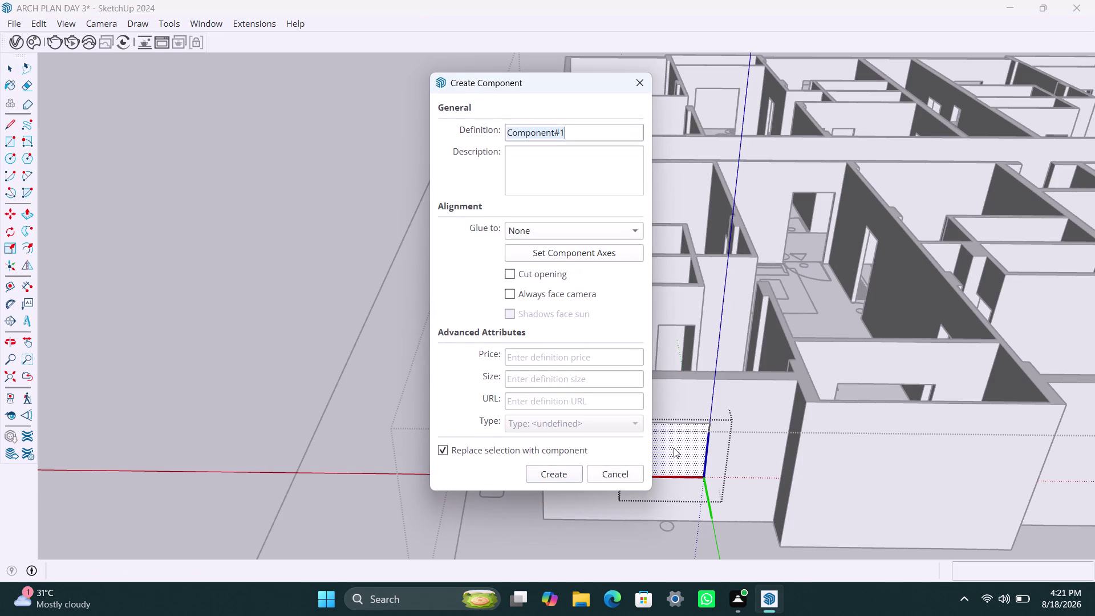
key(Delete)
click(633, 478)
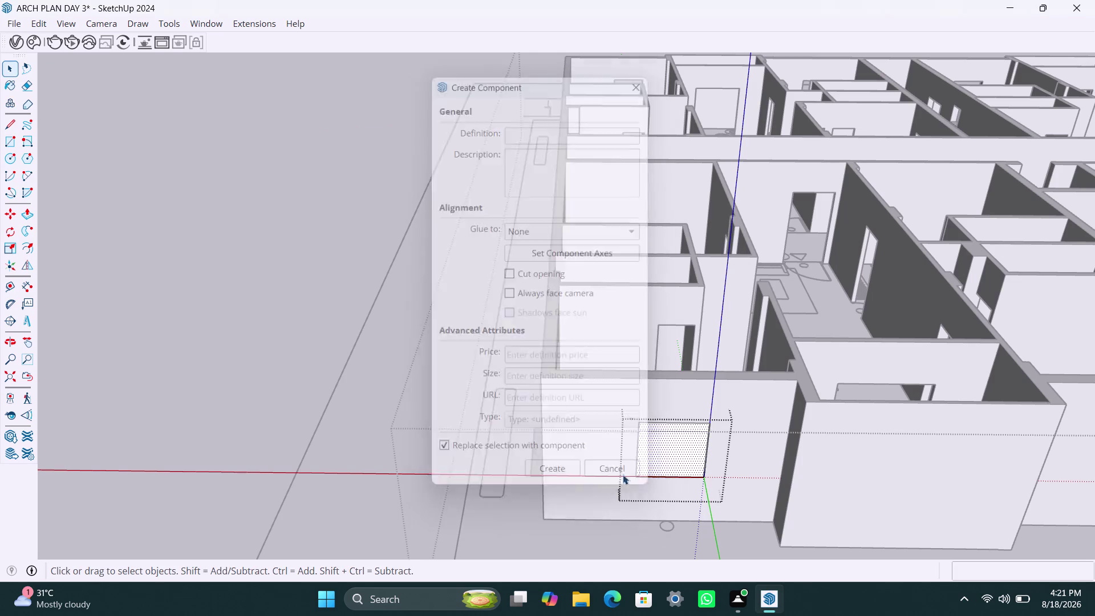
Offset the rectangle's edges 2" to form the window frame outline.
key(f)
click(649, 449)
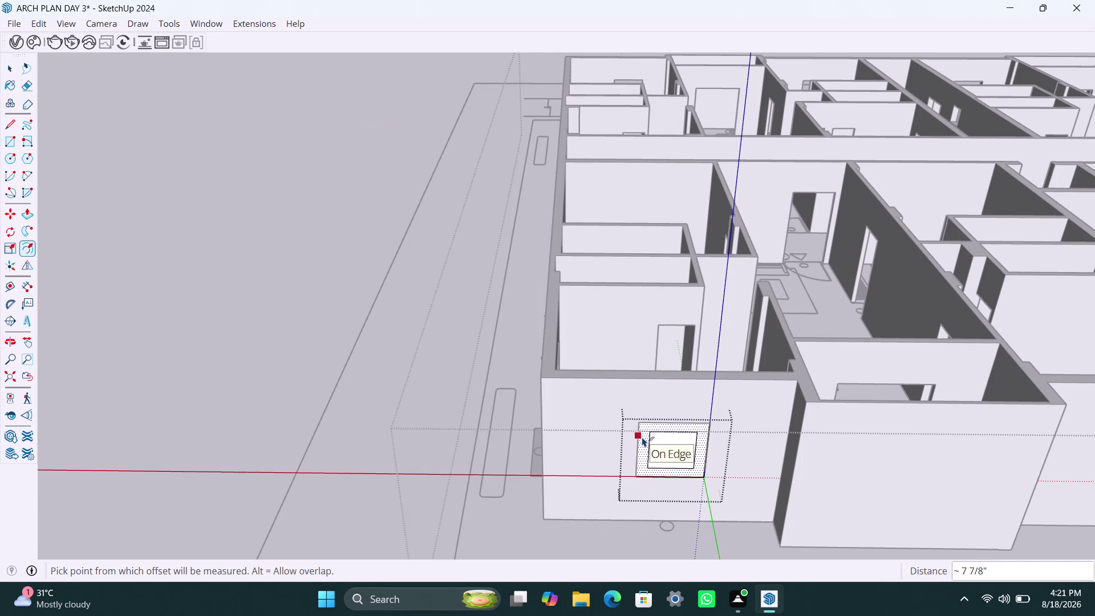
text(2")
key(Return)
key(space)
click(660, 449)
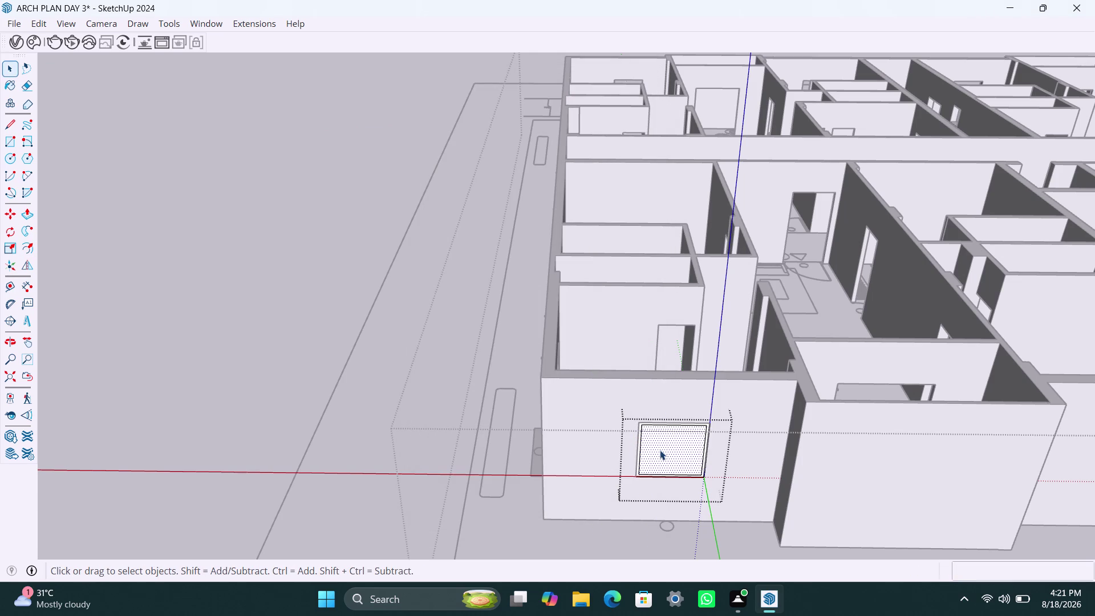
key(Delete)
scroll(up, 3)
scroll(up, 3)
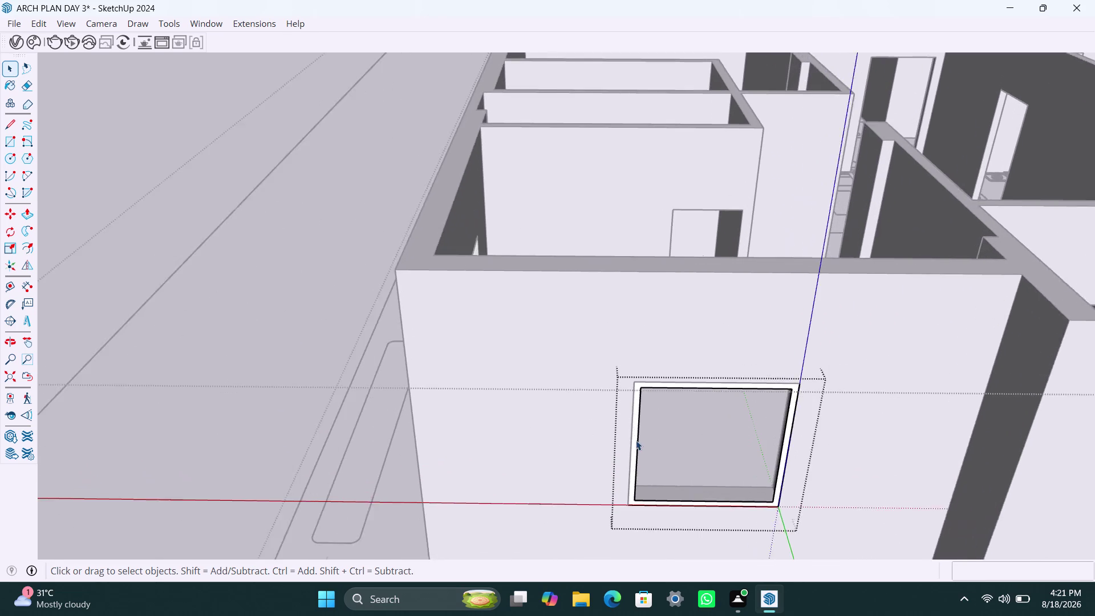
click(636, 430)
Push the frame face out to a depth of 1.5".
key(p)
click(636, 429)
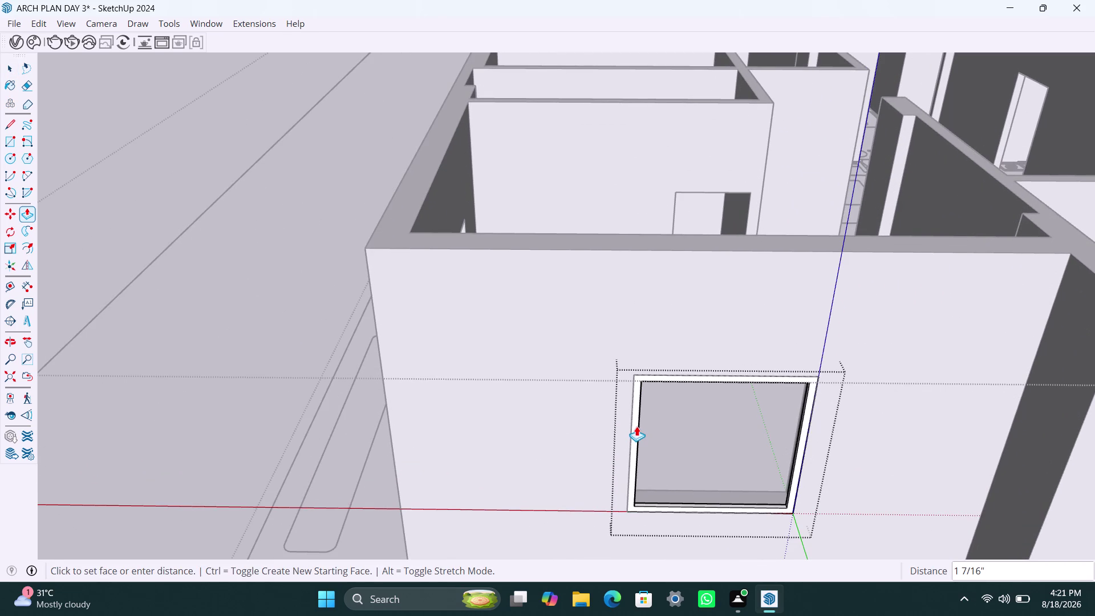
text(1.5")
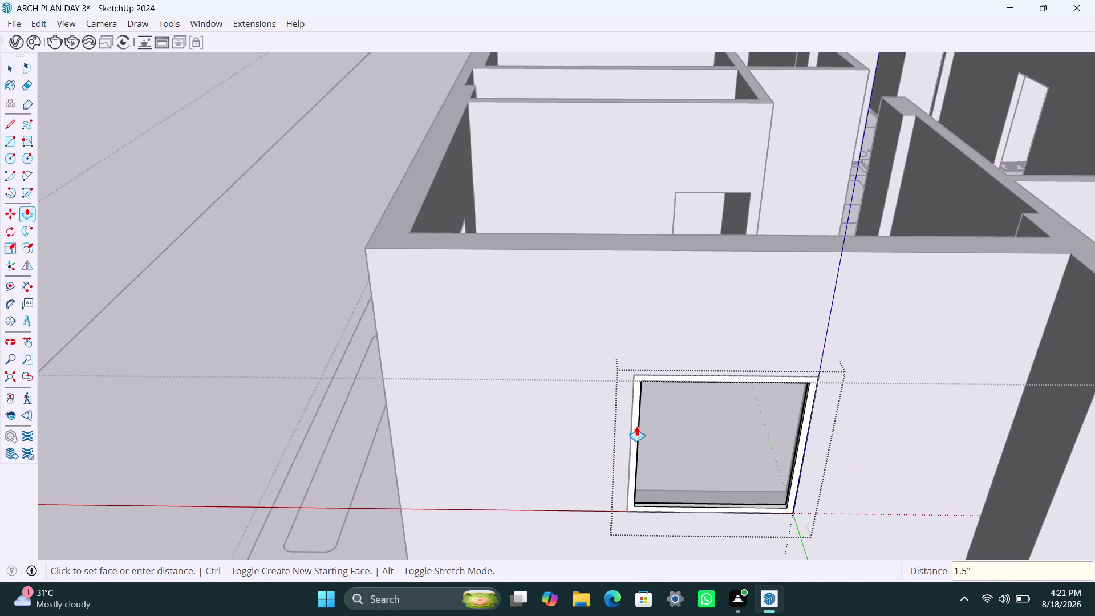
key(Return)
click(634, 435)
text(1.)
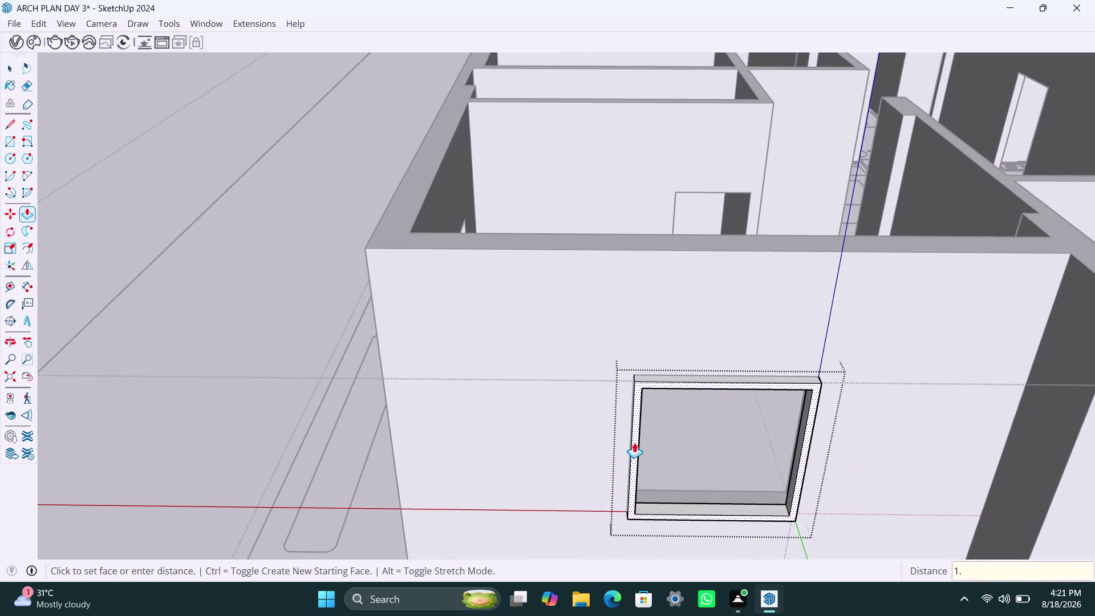
text(5")
key(Return)
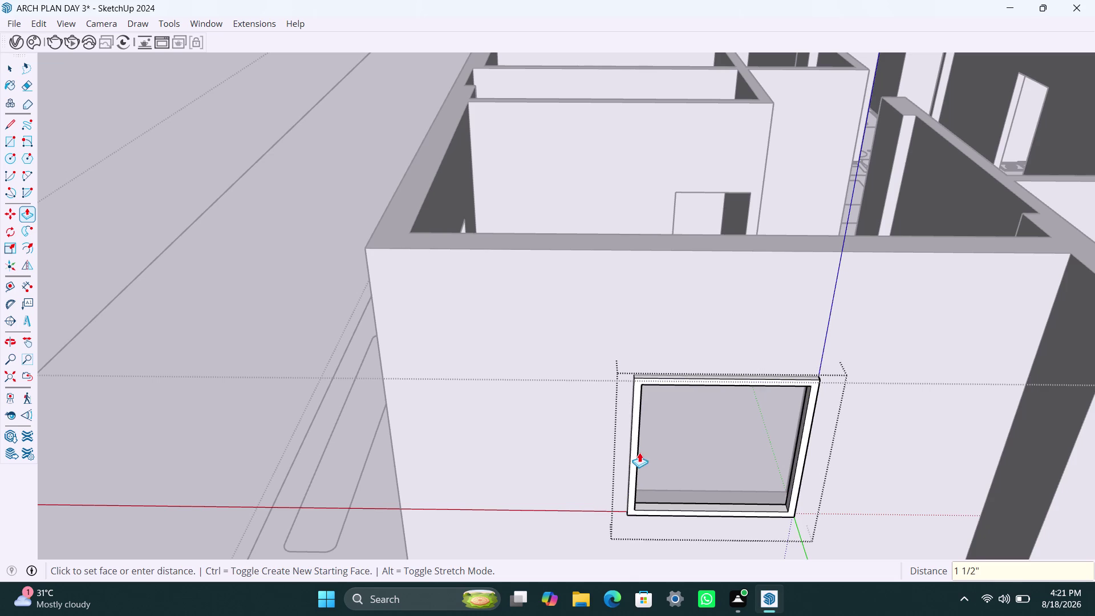
key(space)
Draw the first sliding pane rectangle inside the frame and group it.
key(r)
click(645, 385)
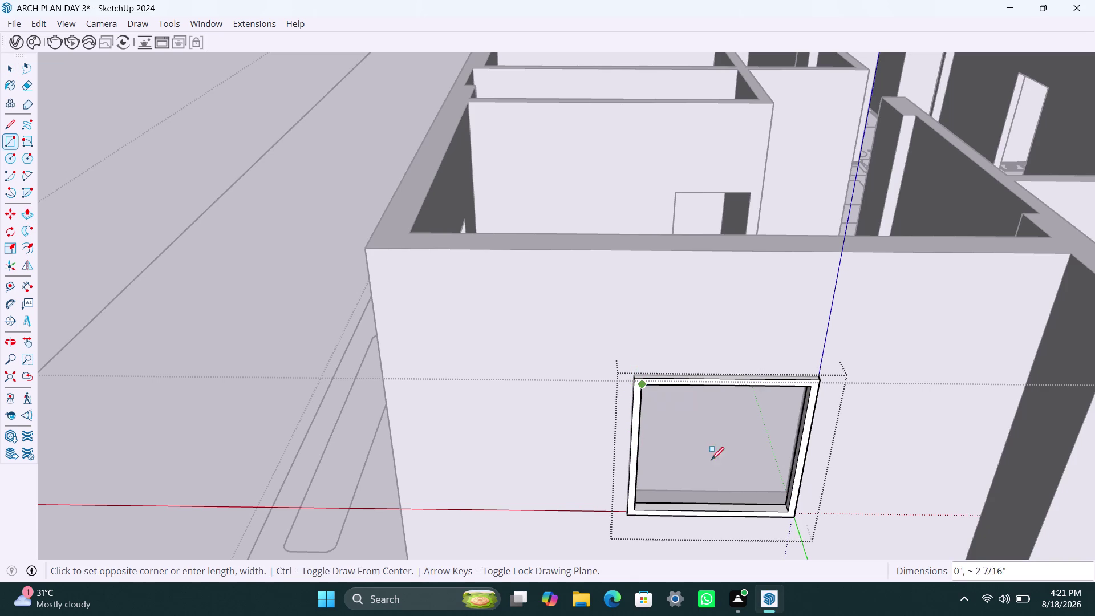
click(714, 511)
key(space)
click(737, 471)
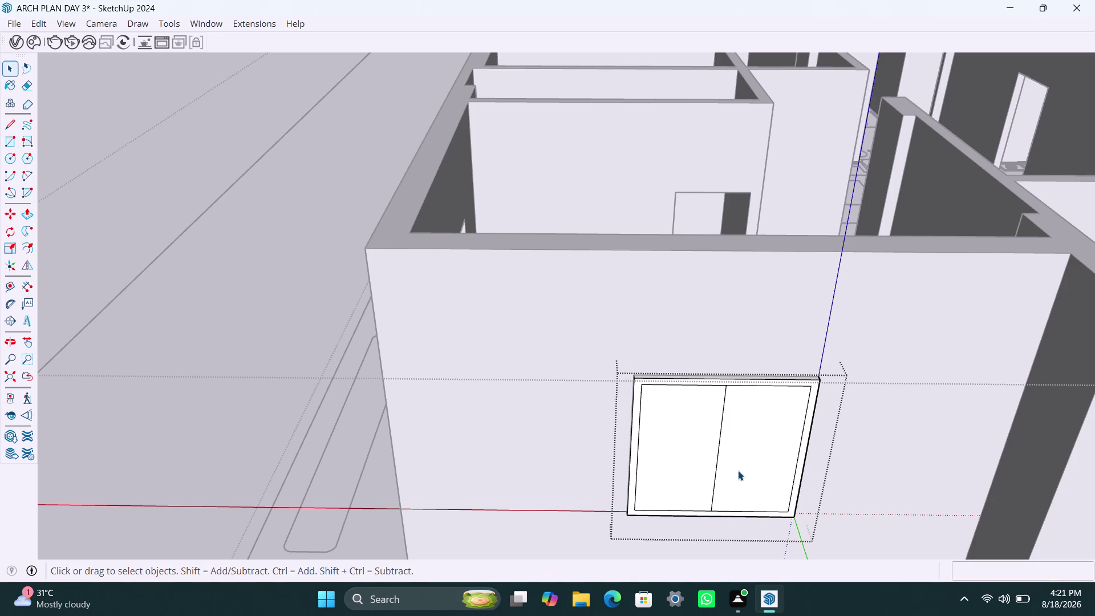
key(Delete)
double_click(681, 468)
right_click(679, 467)
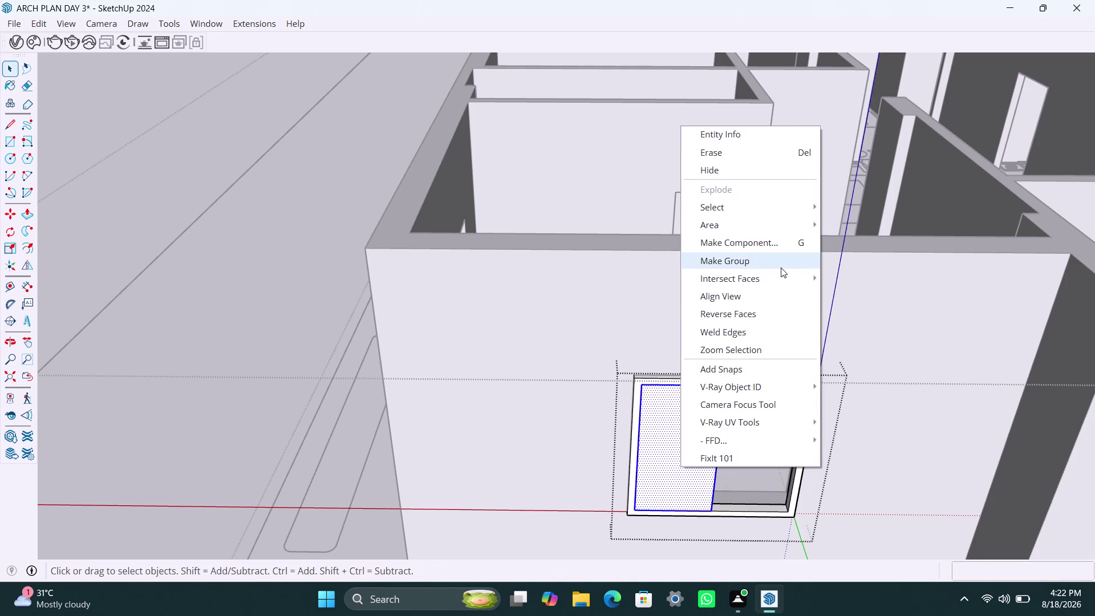
click(781, 267)
Thicken the pane face to 18mm.
triple_click(701, 452)
key(p)
click(701, 452)
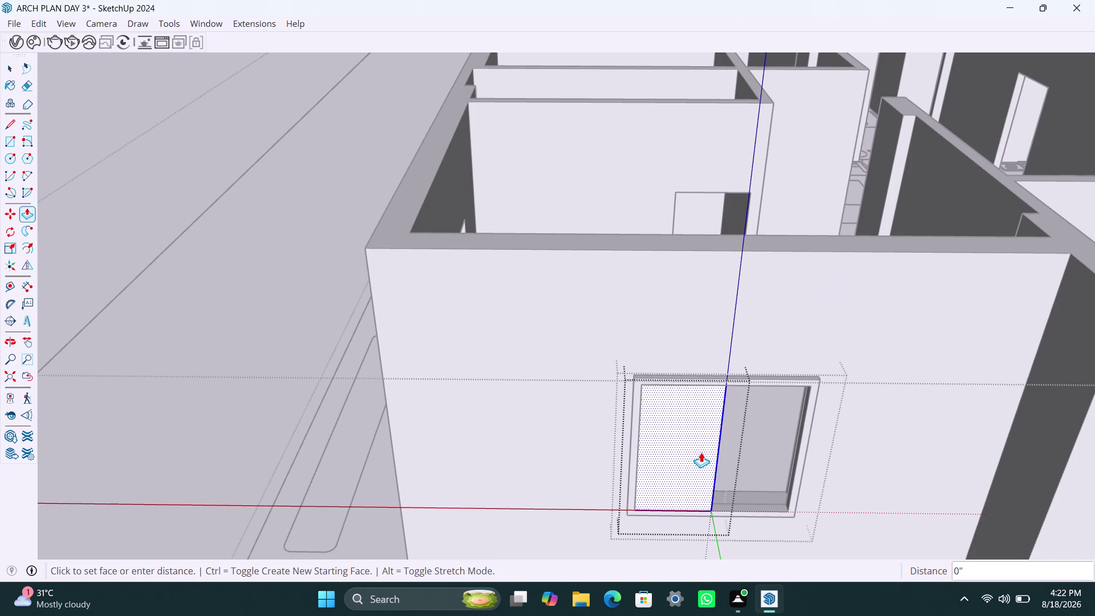
text(18mm)
key(Return)
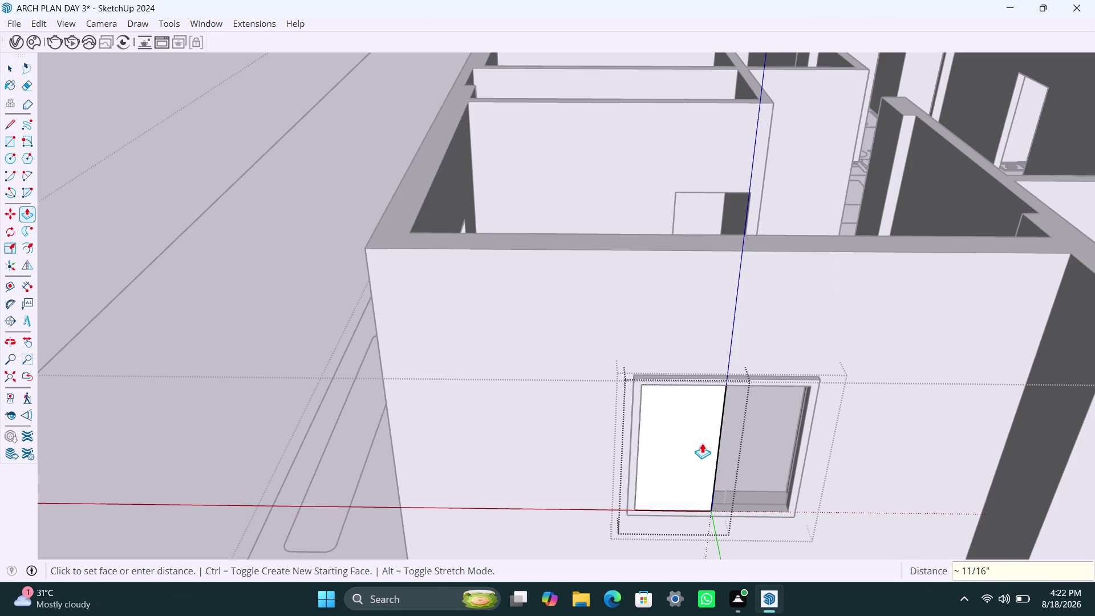
key(space)
click(691, 494)
Open the window group and select the left sliding pane.
double_click(842, 434)
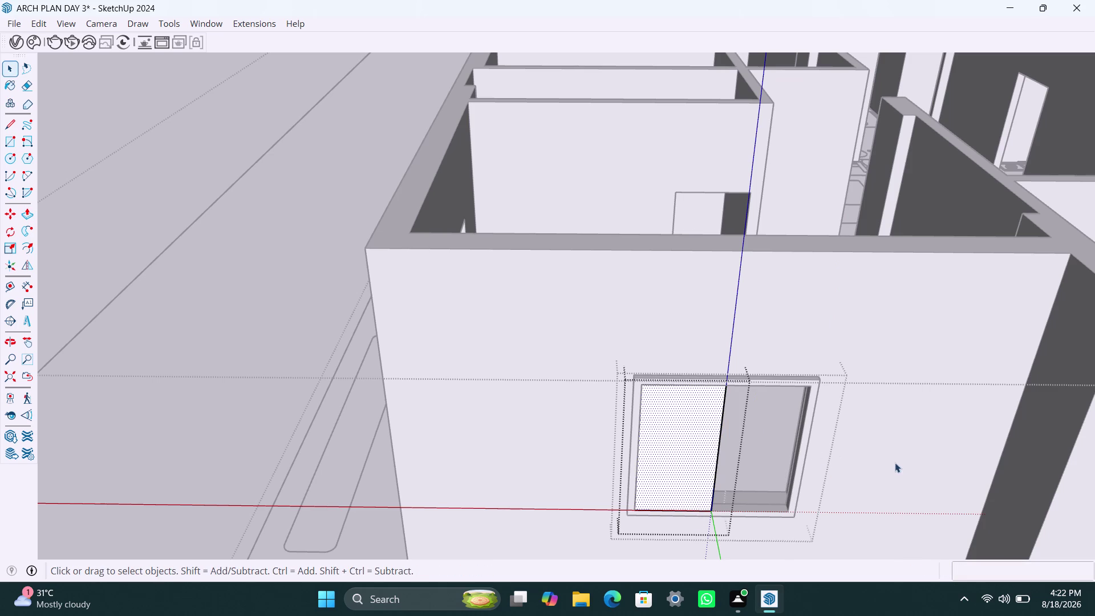
click(900, 459)
click(686, 506)
scroll(left, 3)
scroll(down, 3)
key(m)
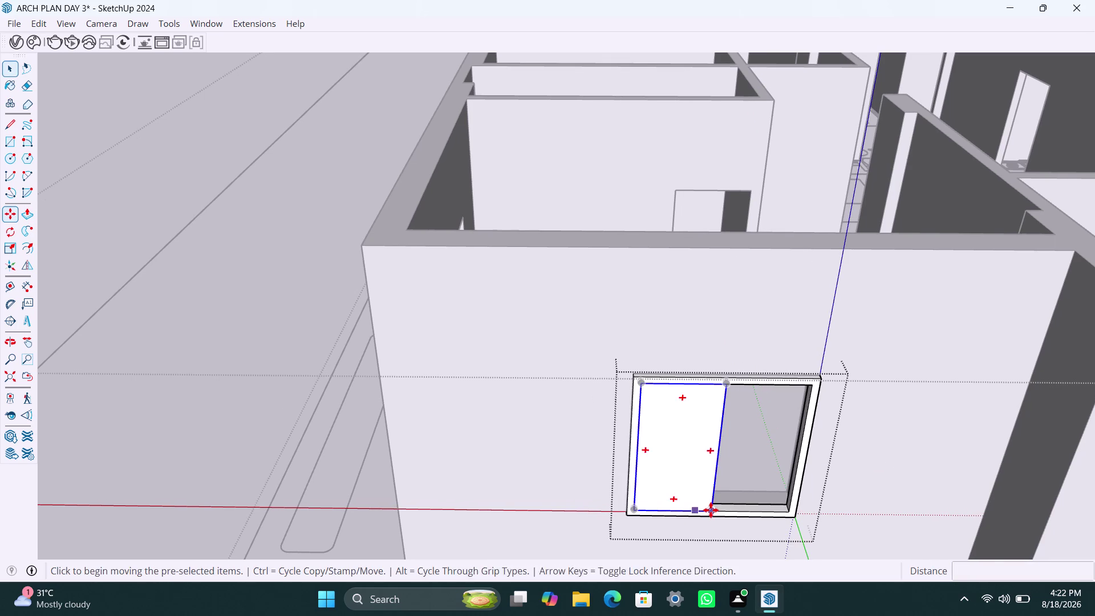
scroll(up, 3)
click(712, 510)
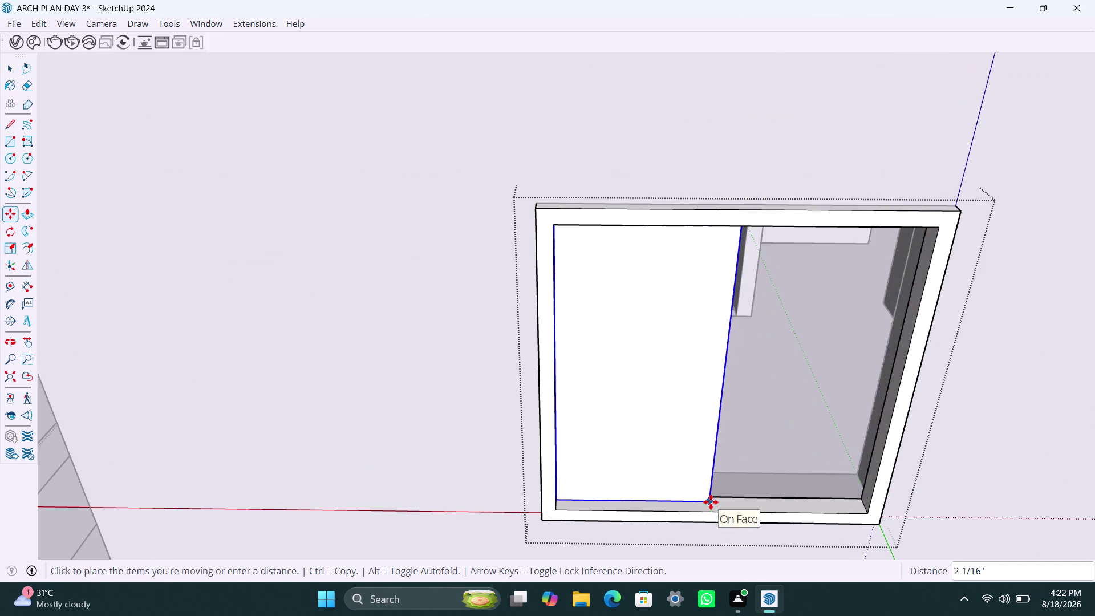
click(710, 502)
scroll(down, 3)
Copy the pane into the frame's right half, snapped against the middle edge.
key(m)
click(714, 504)
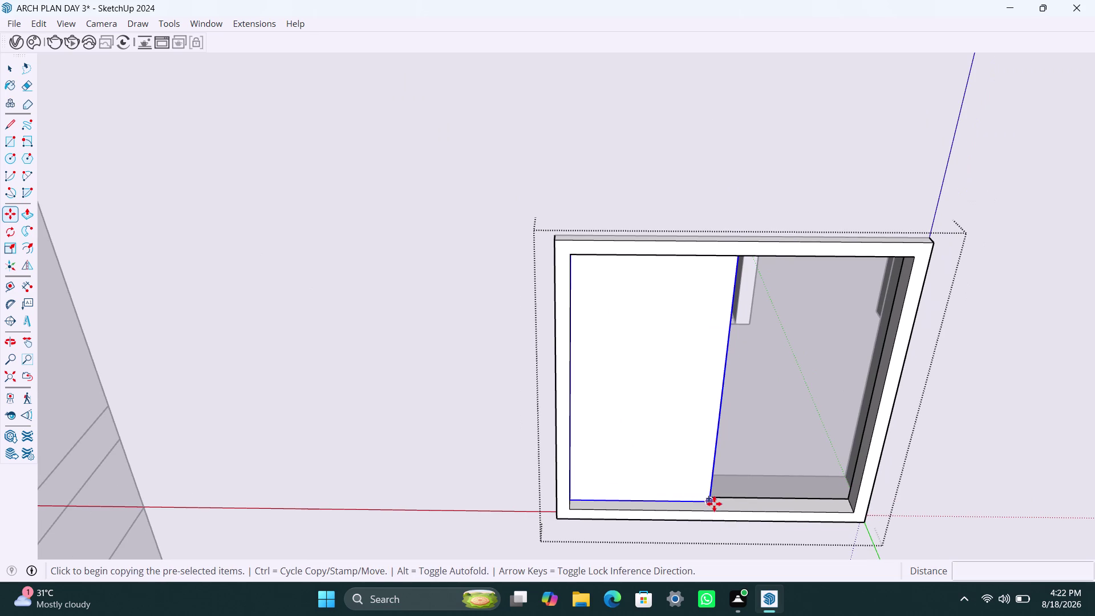
click(852, 513)
scroll(up, 3)
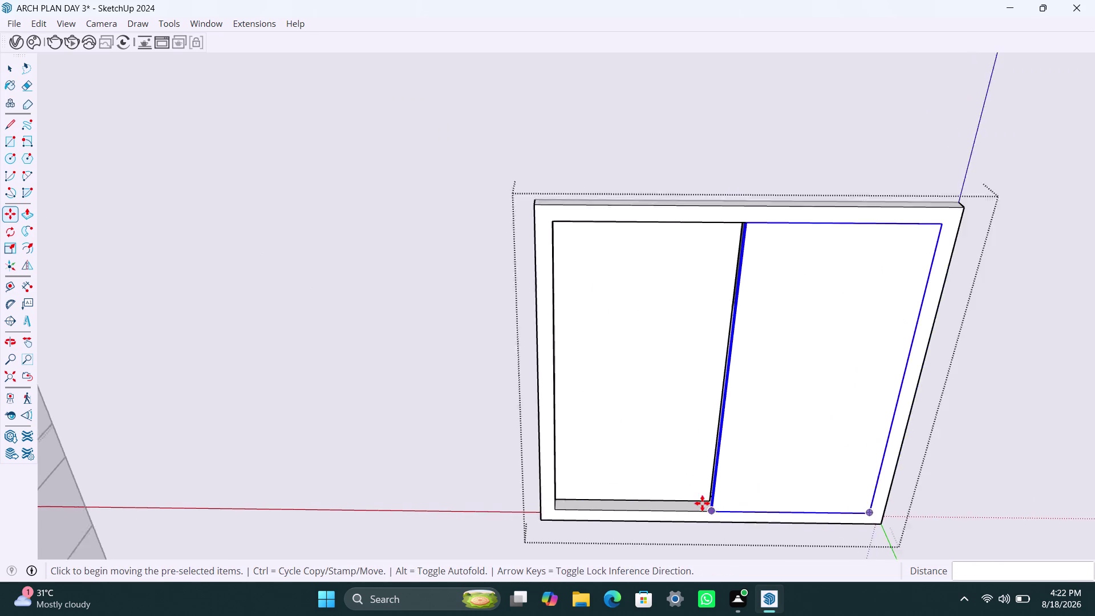
scroll(up, 3)
middle_drag(703, 503, 744, 516)
scroll(up, 3)
click(730, 496)
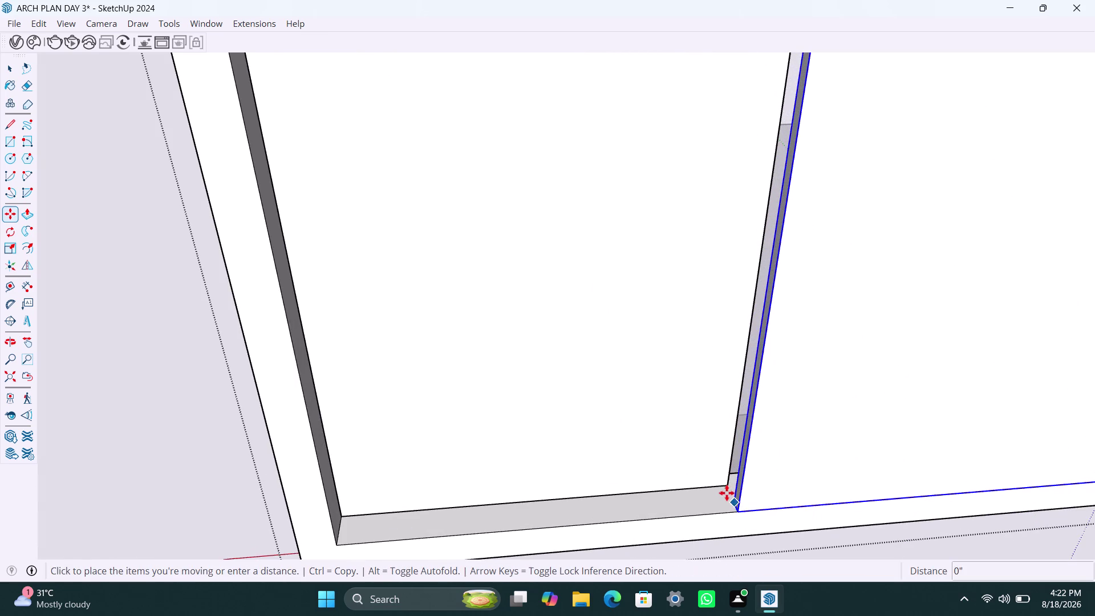
click(726, 489)
scroll(down, 3)
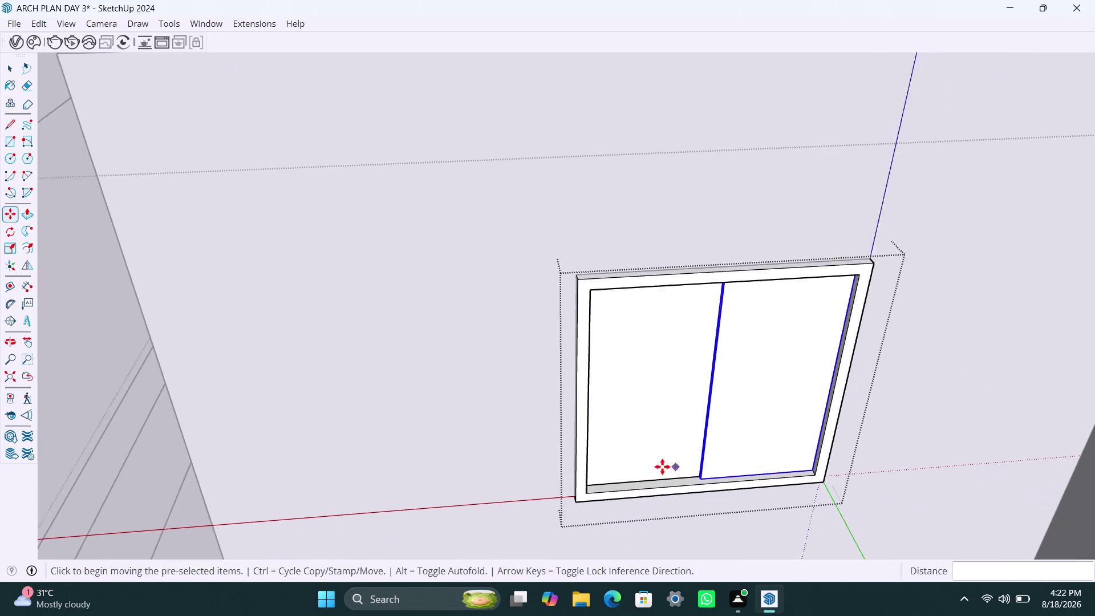
key(Escape)
key(space)
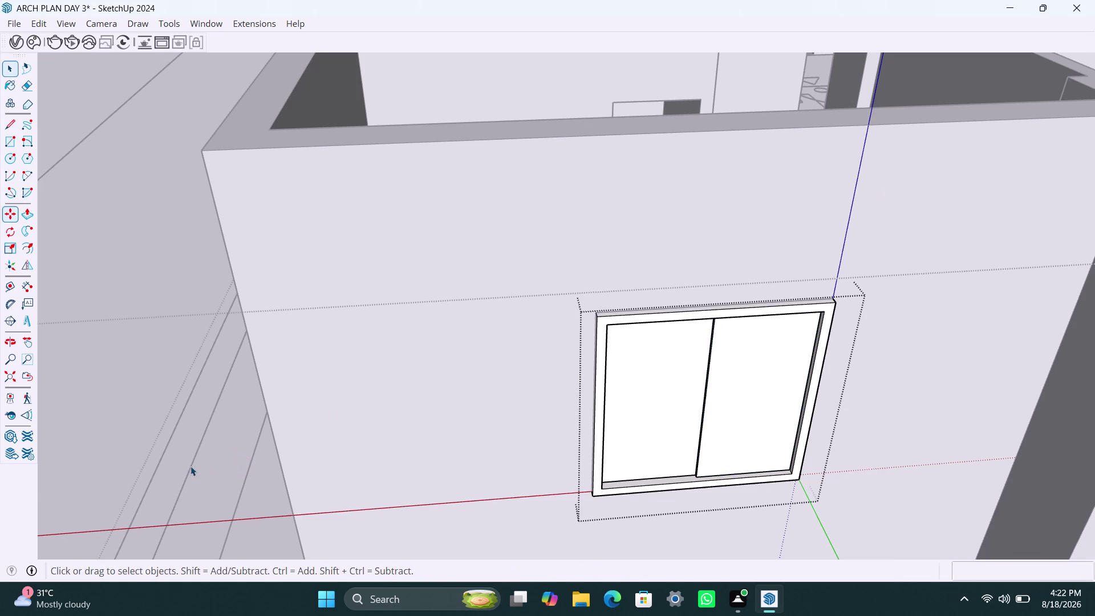
click(173, 446)
key(space)
scroll(down, 3)
Exit the window group and select the finished two-pane window on the front wall.
scroll(down, 3)
middle_drag(236, 492, 226, 487)
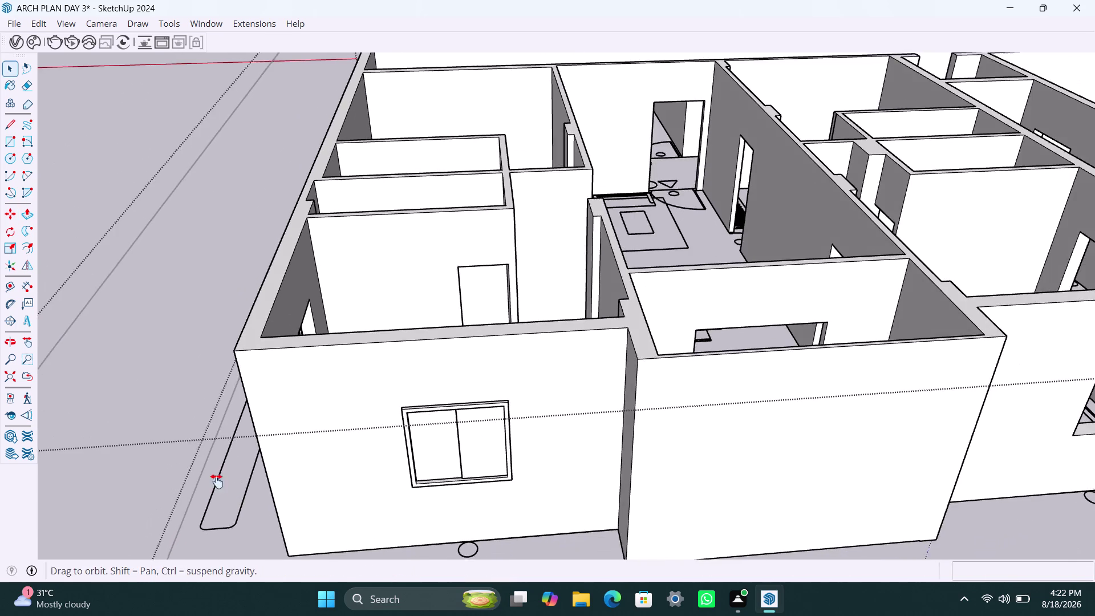
middle_drag(227, 487, 199, 474)
click(363, 379)
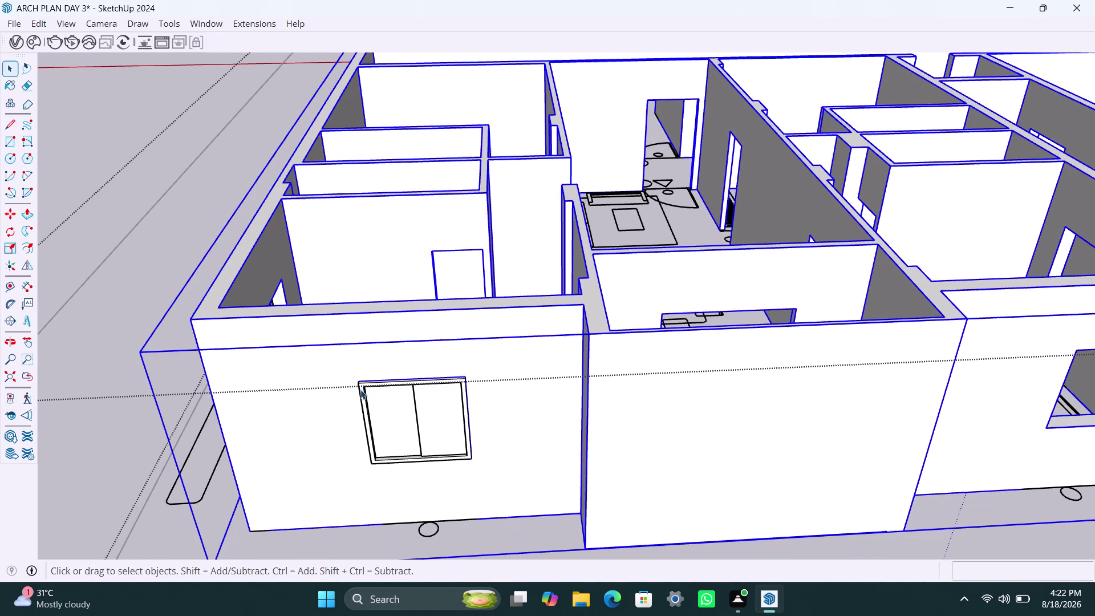
click(62, 396)
click(369, 401)
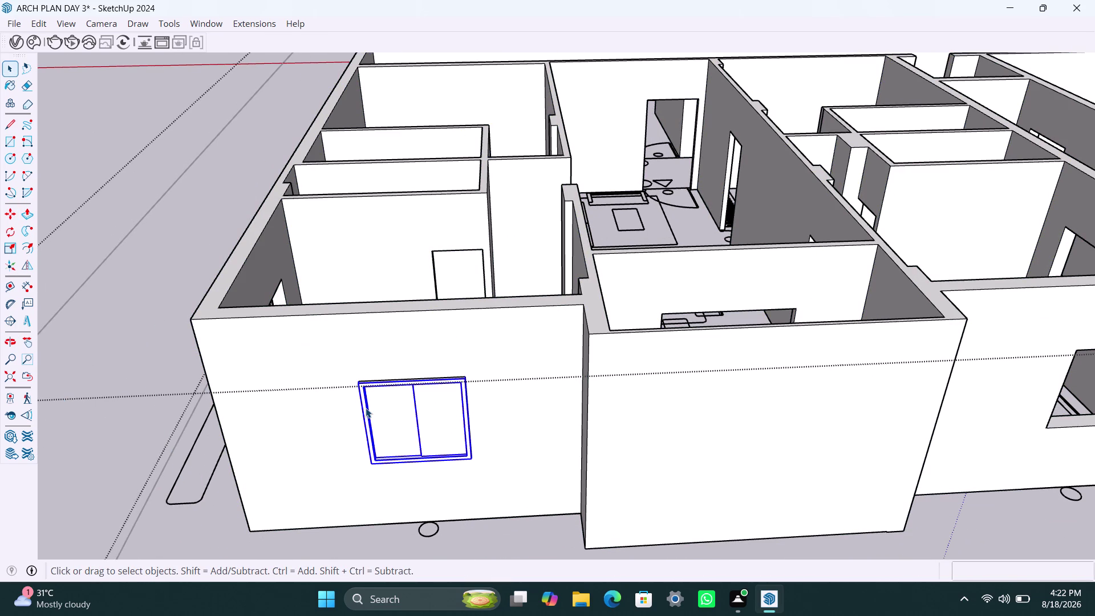
Copy the window from its corner to a point farther along the wall.
key(m)
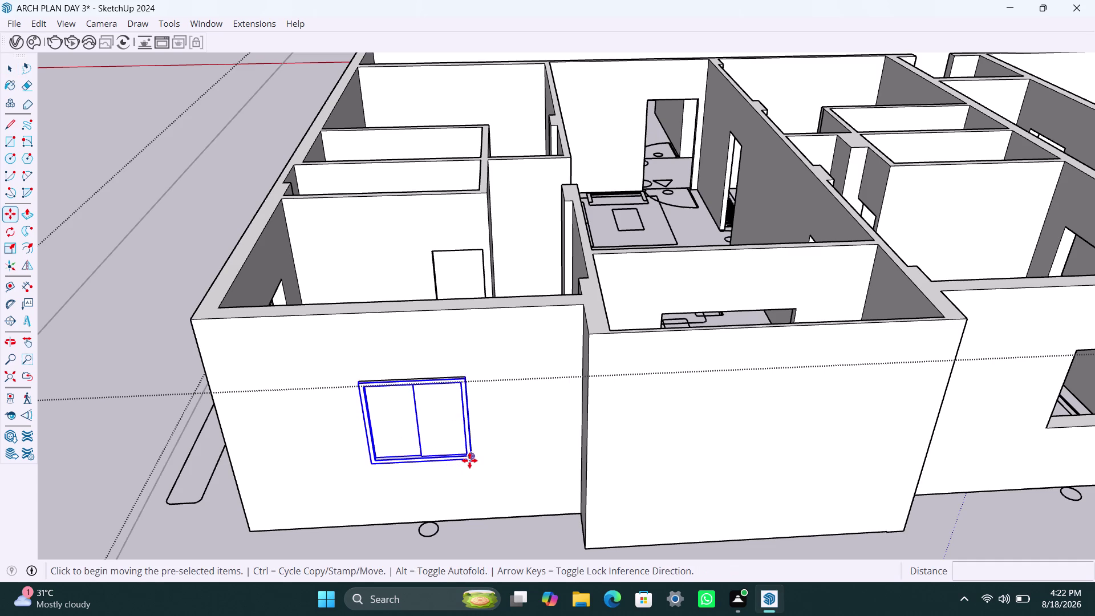
click(474, 459)
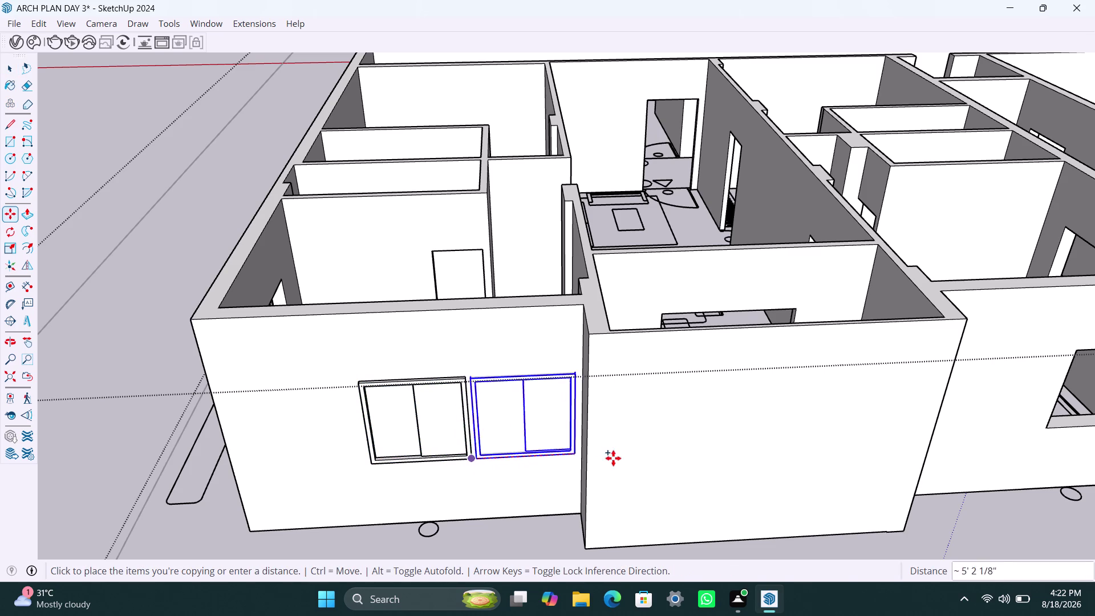
scroll(down, 3)
scroll(down, 3)
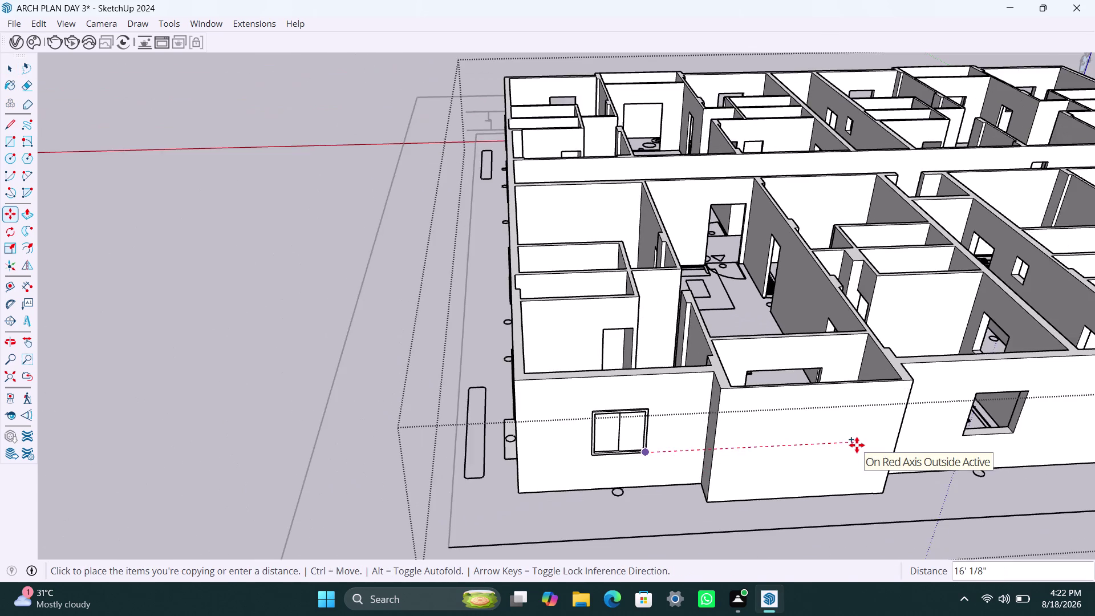
middle_drag(857, 445, 606, 476)
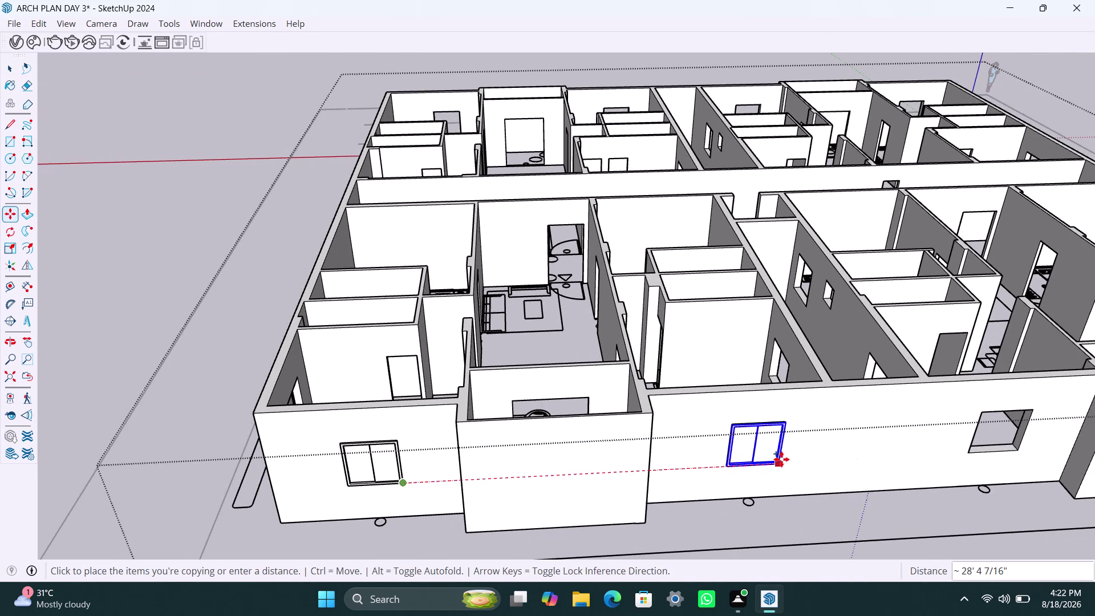
scroll(up, 3)
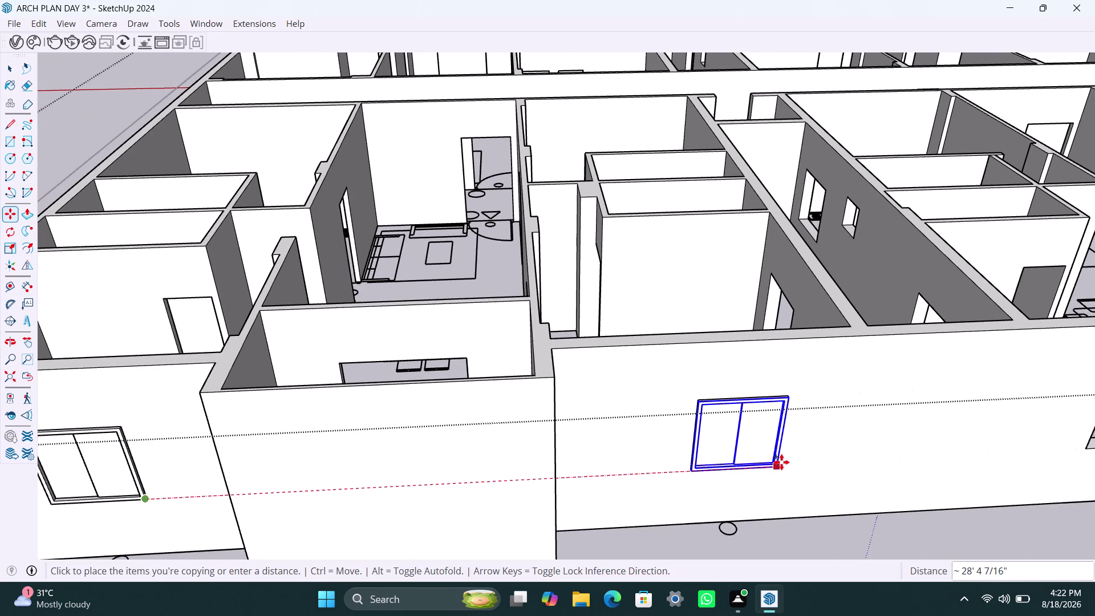
click(781, 460)
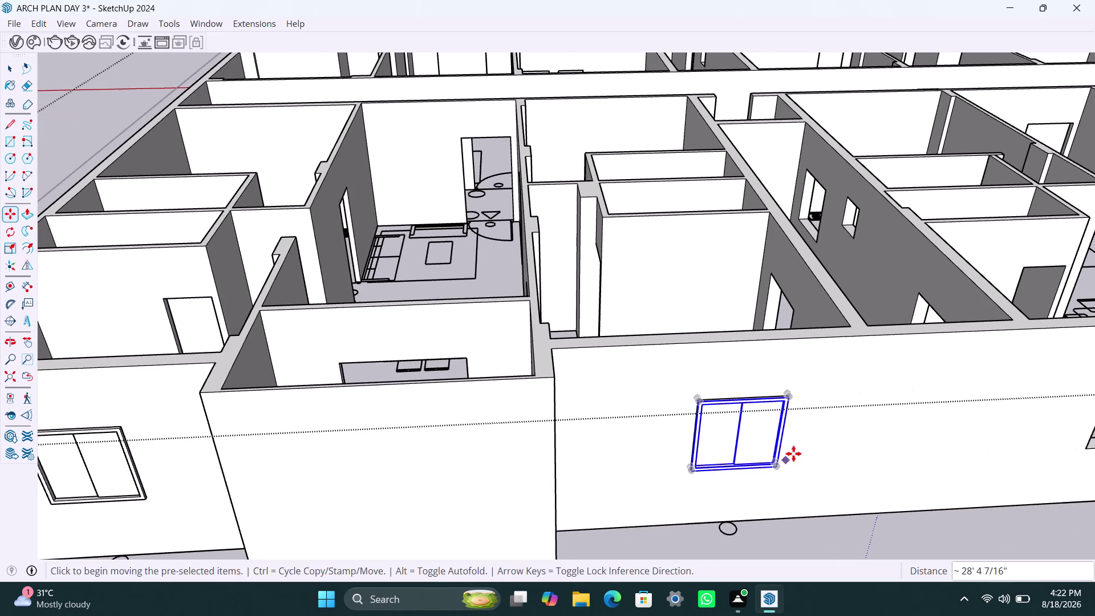
Copy the window again to a further point along the facade.
scroll(down, 3)
scroll(up, 3)
scroll(up, 3)
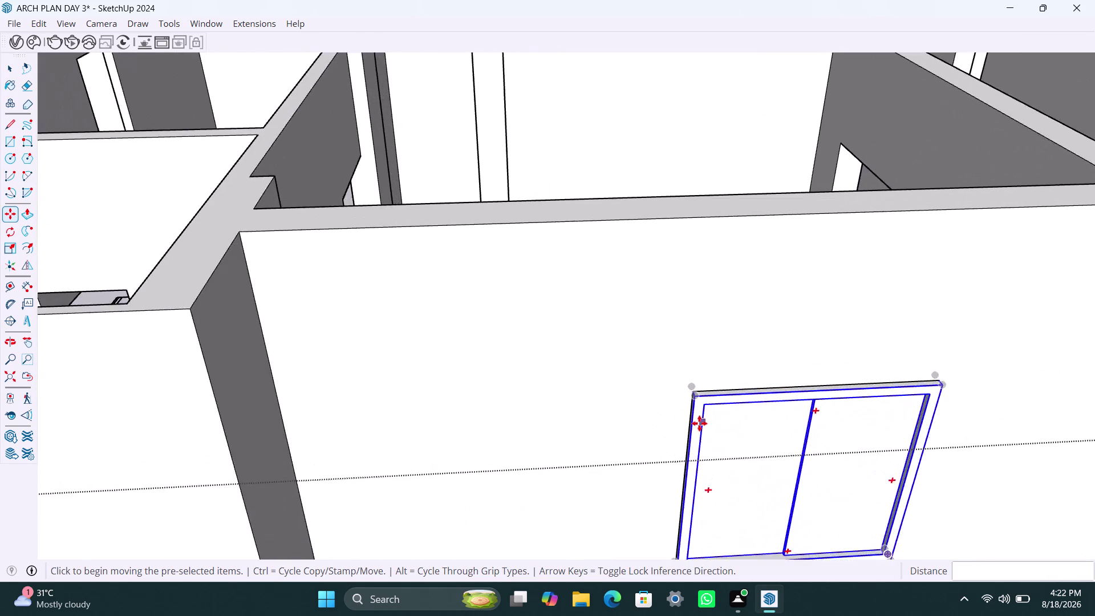
scroll(up, 3)
scroll(down, 3)
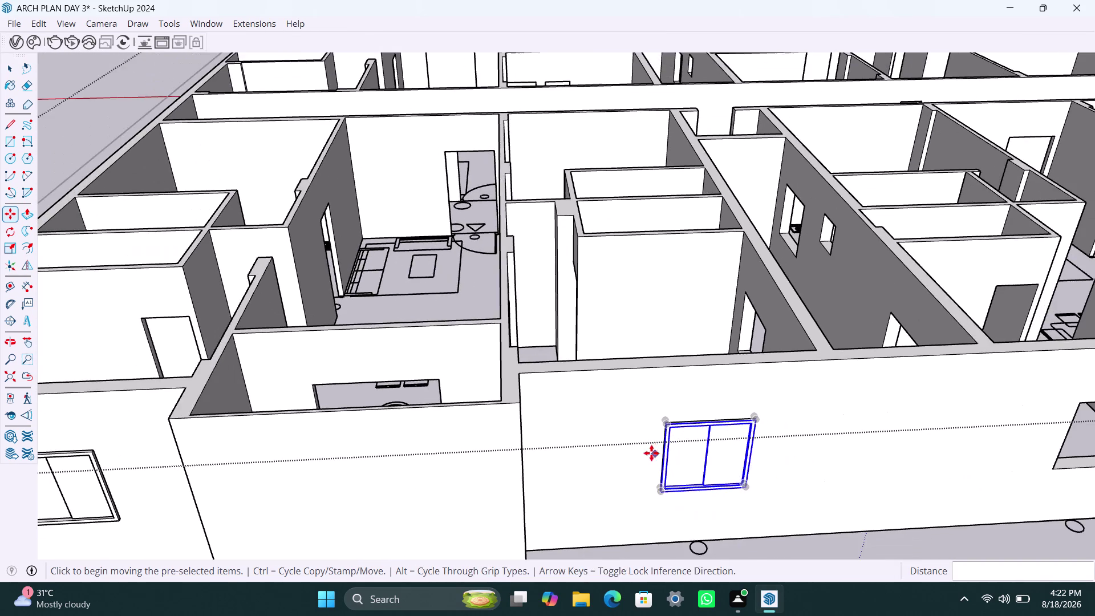
middle_drag(651, 452, 415, 440)
key(m)
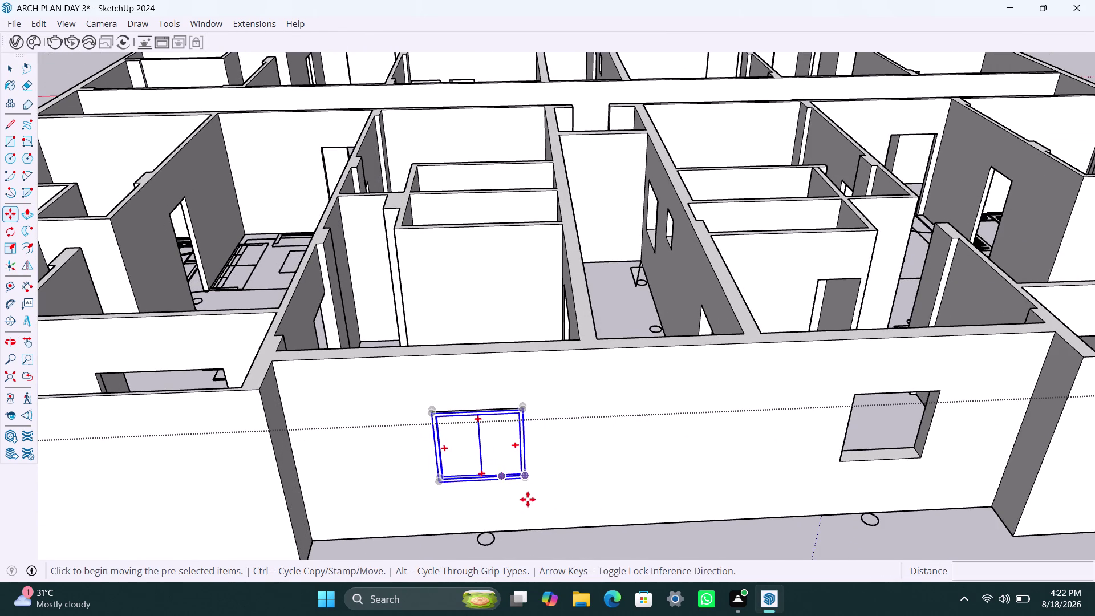
click(528, 475)
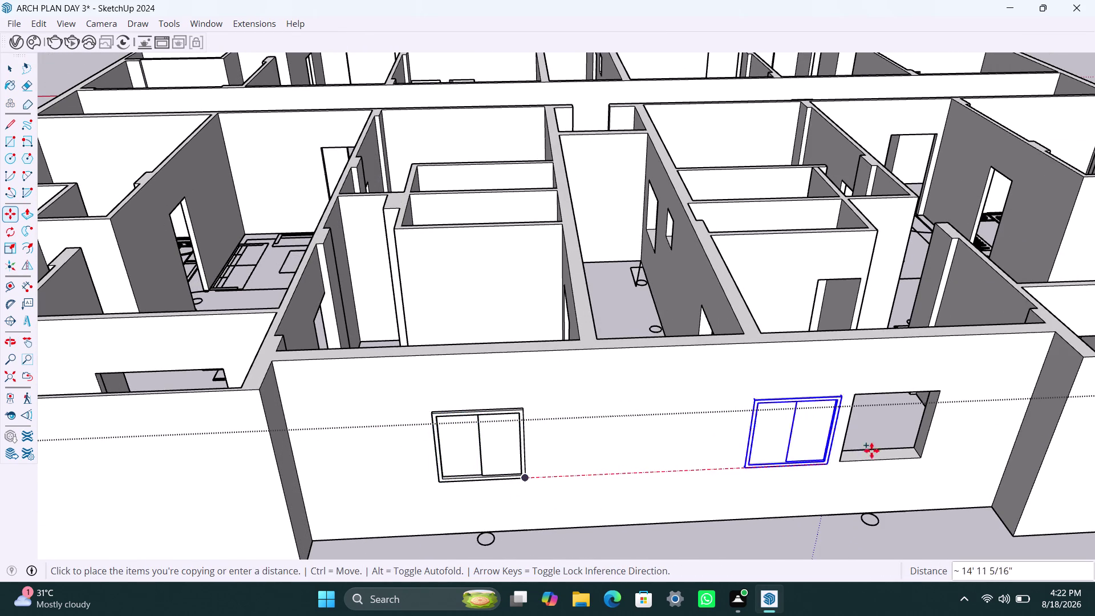
click(924, 457)
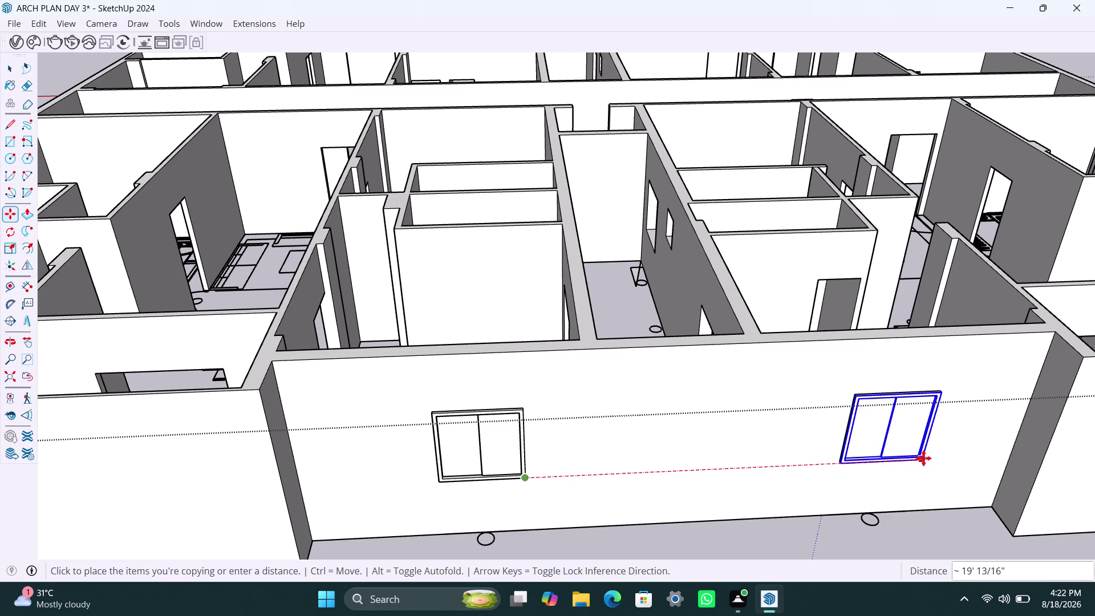
Place another window copy near the right end of the wall.
scroll(down, 3)
middle_drag(910, 465, 575, 491)
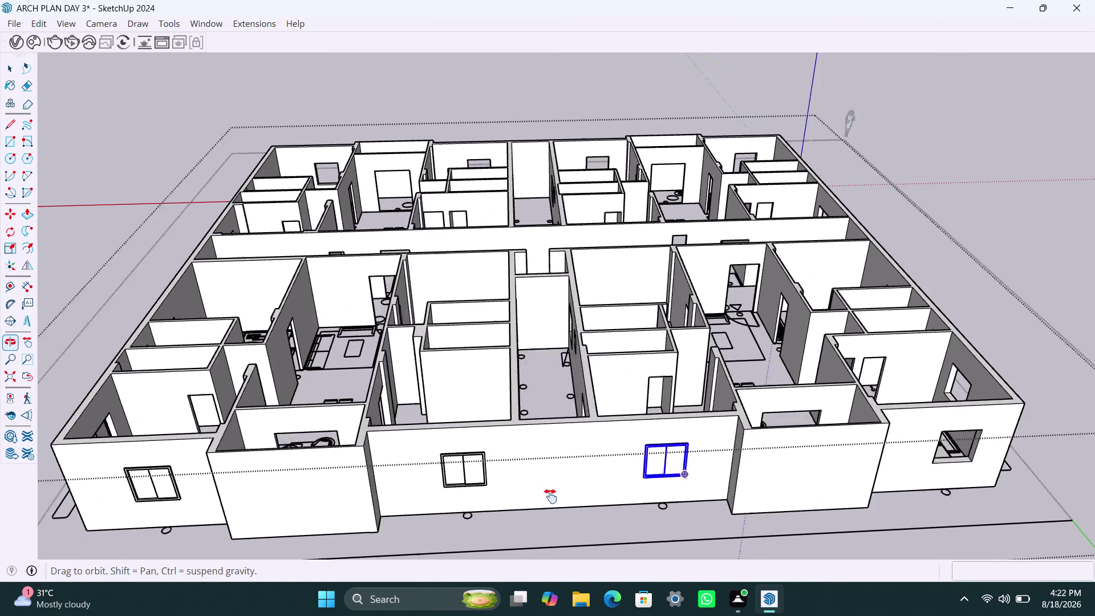
middle_drag(574, 491, 550, 496)
key(m)
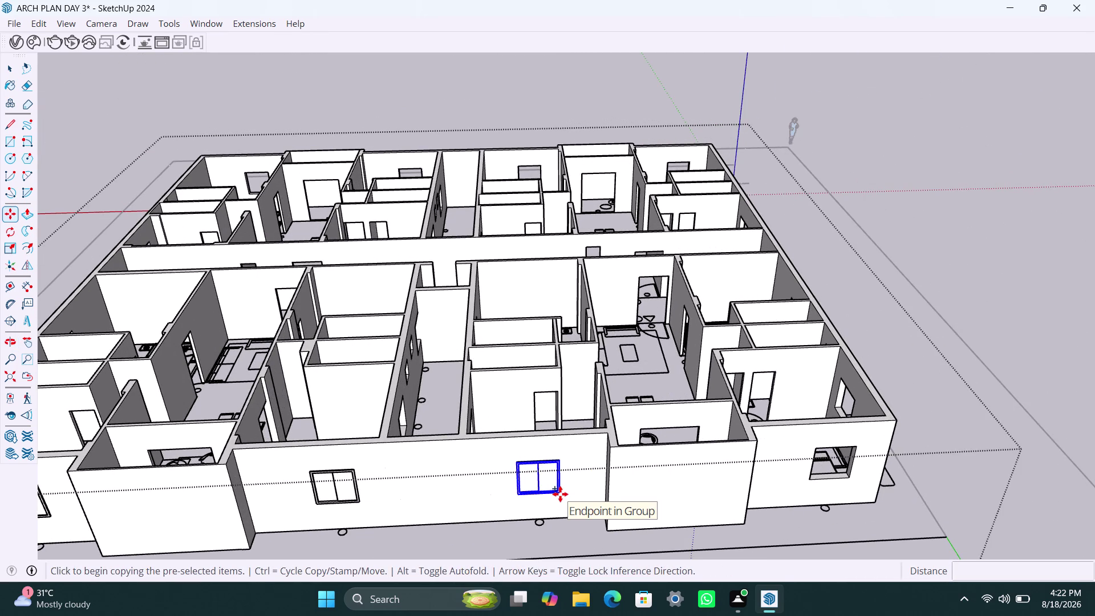
click(560, 494)
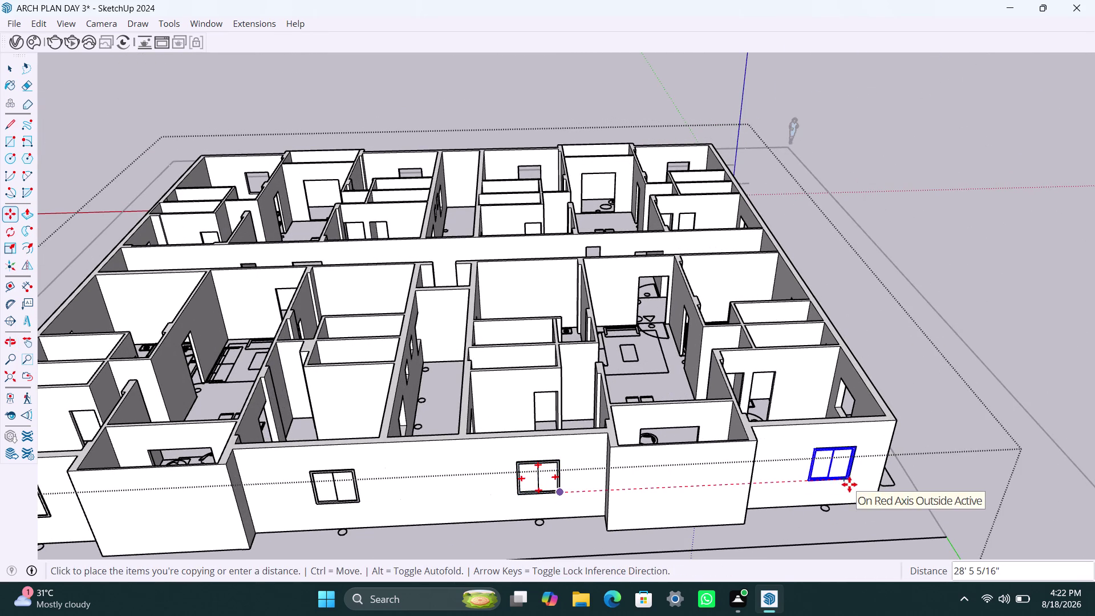
scroll(up, 3)
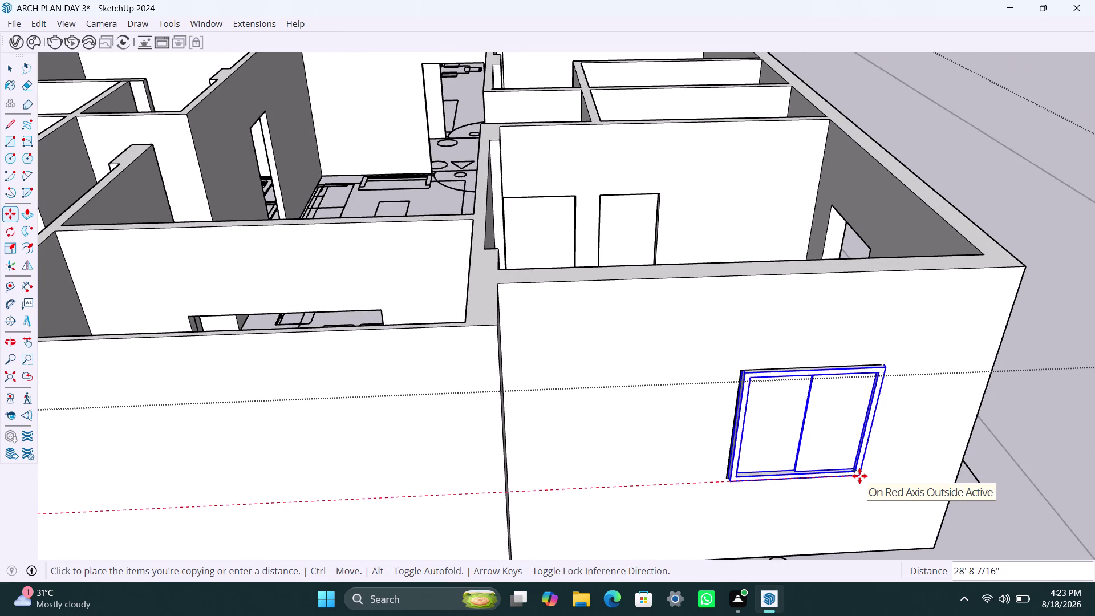
click(859, 476)
Orbit around the building to review the copies and view the other facade.
scroll(down, 3)
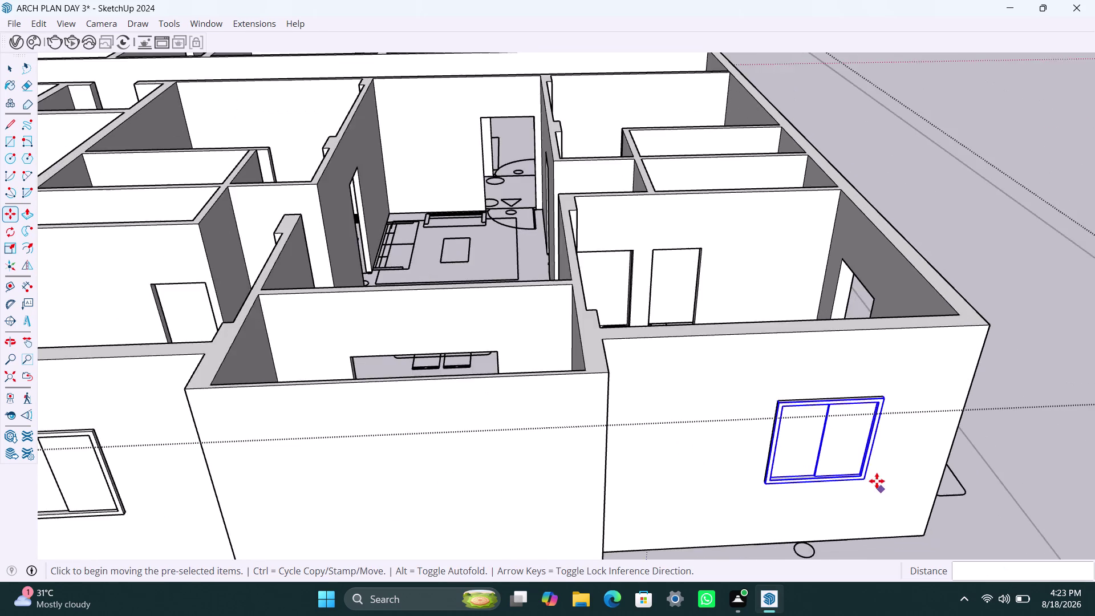
scroll(down, 3)
middle_drag(862, 497, 465, 493)
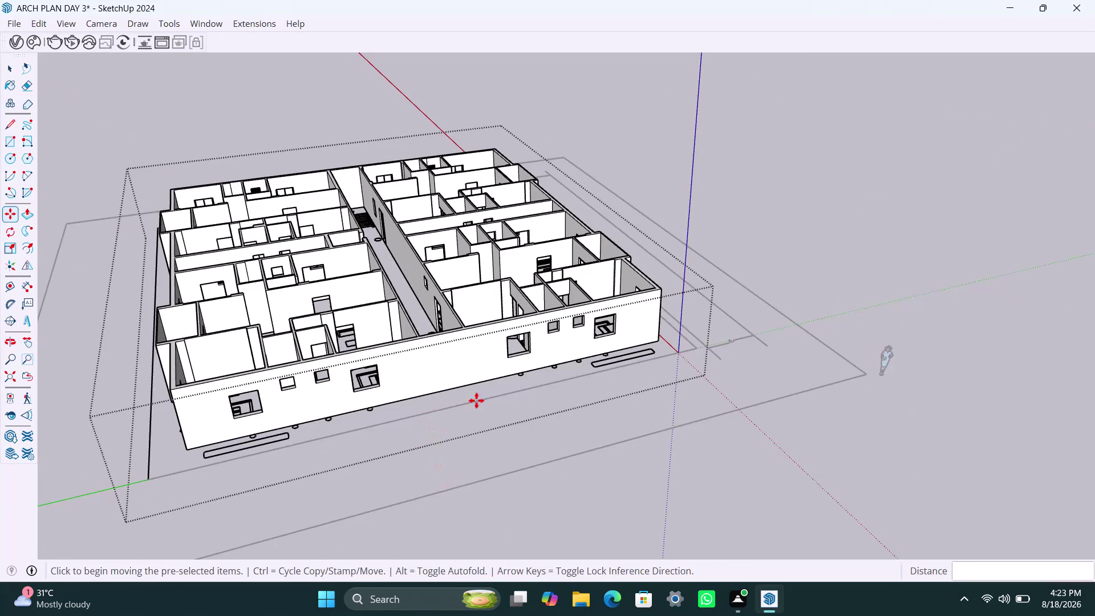
middle_drag(490, 400, 599, 442)
scroll(up, 3)
middle_drag(537, 417, 399, 460)
scroll(down, 3)
middle_drag(431, 435, 545, 431)
key(space)
scroll(up, 3)
middle_drag(440, 411, 531, 450)
scroll(up, 3)
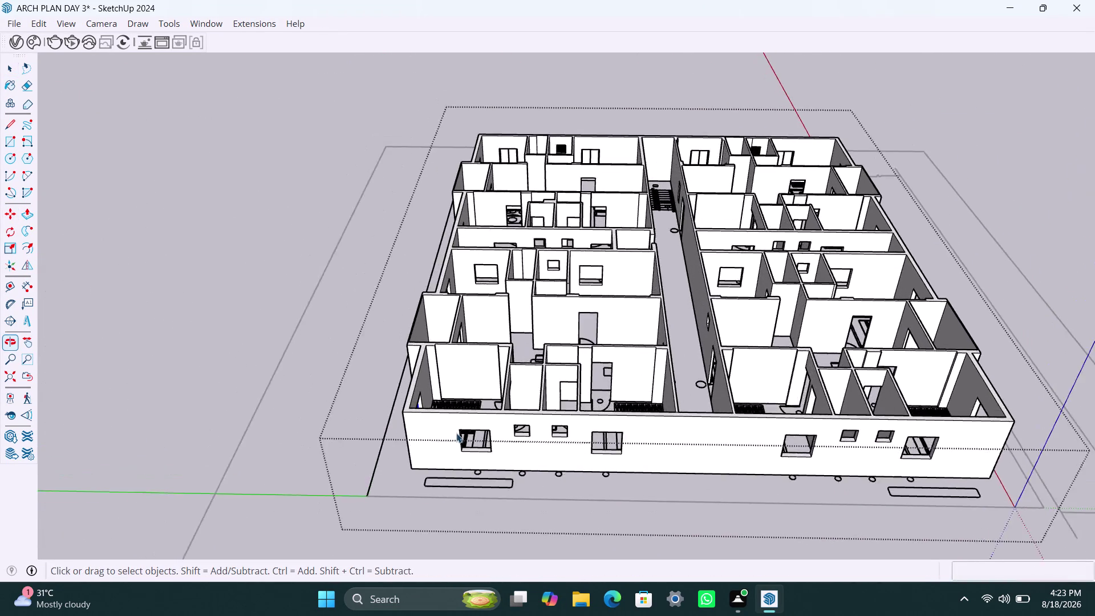
Draw a window-opening rectangle on the wall, group it and open the group.
scroll(up, 3)
scroll(up, 3)
key(r)
click(464, 427)
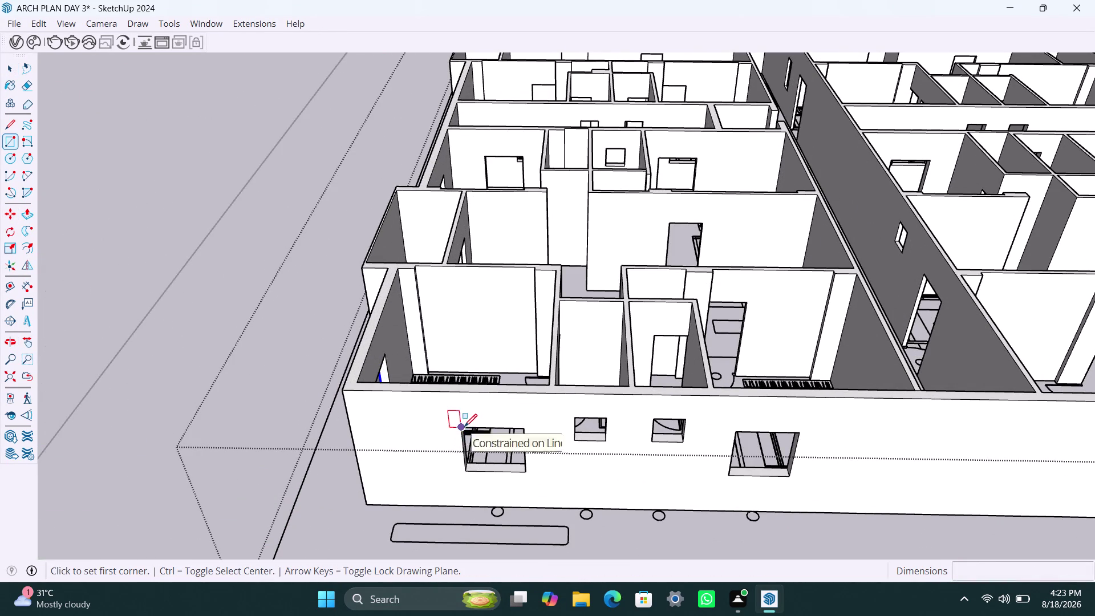
click(526, 471)
key(space)
double_click(510, 456)
right_click(510, 456)
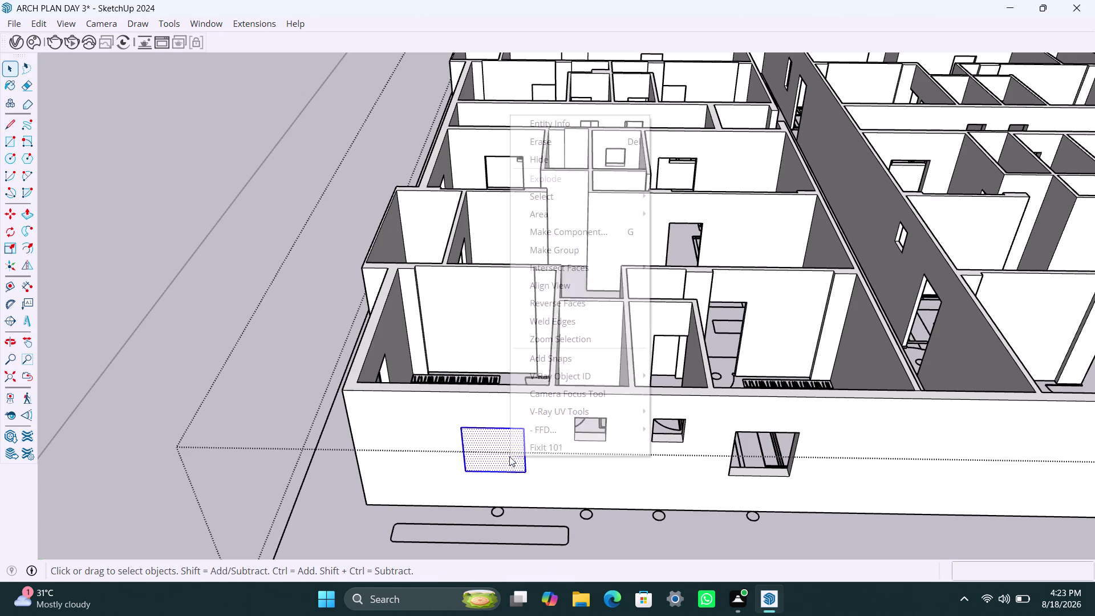
click(588, 253)
double_click(501, 451)
click(498, 453)
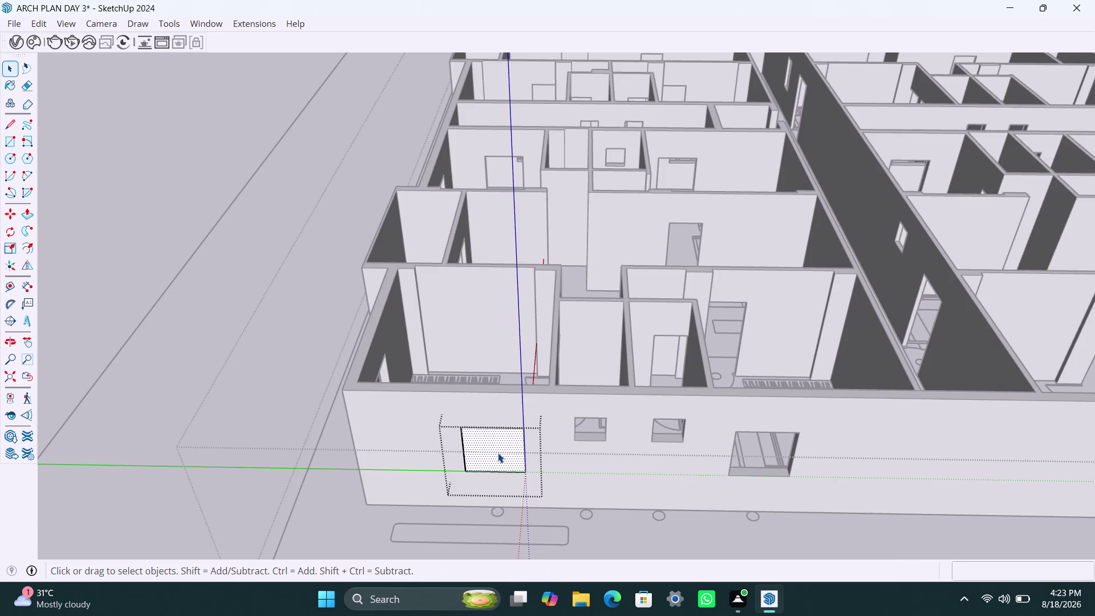
Offset the window outline 2 inches and delete the selected geometry.
key(f)
click(484, 452)
text(2)
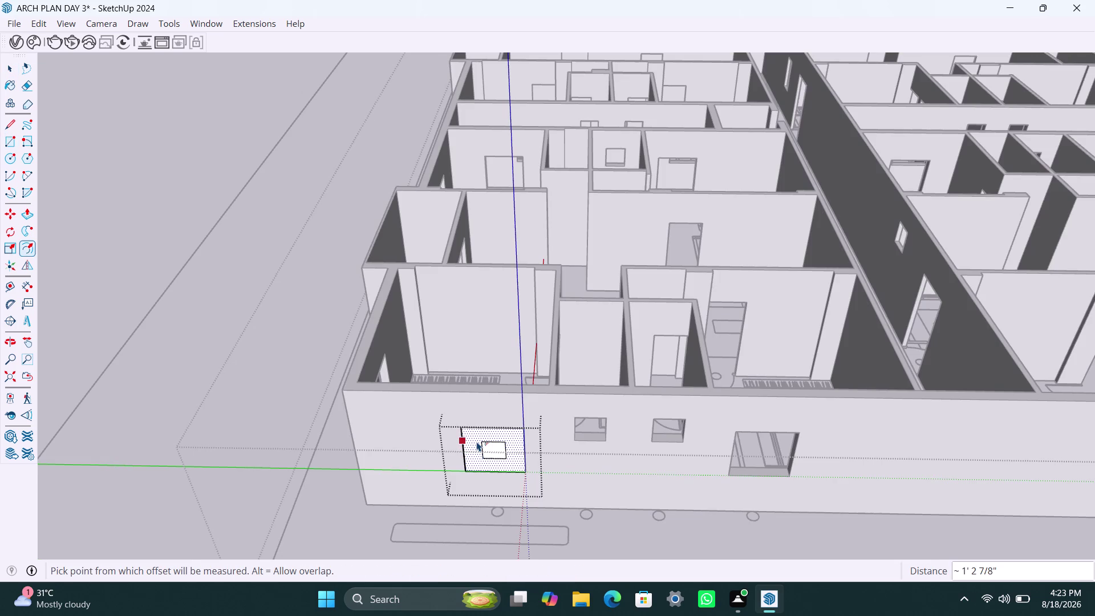
text(")
key(Return)
key(space)
click(507, 451)
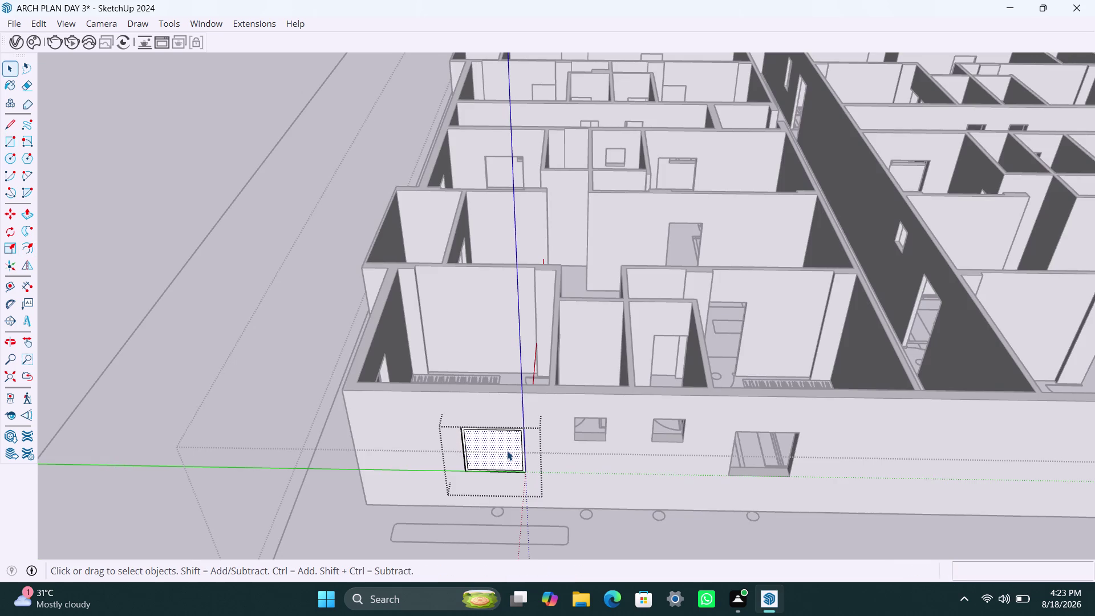
key(Delete)
scroll(up, 3)
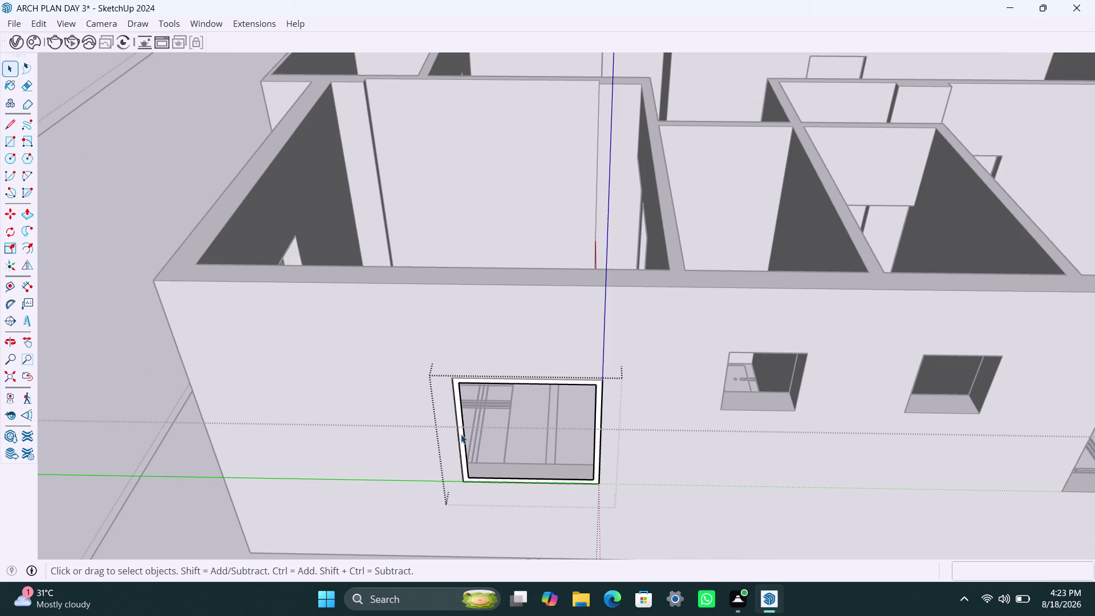
click(461, 433)
Pull the frame ring outward 1.5 inches to form the raised frame.
key(p)
click(992, 54)
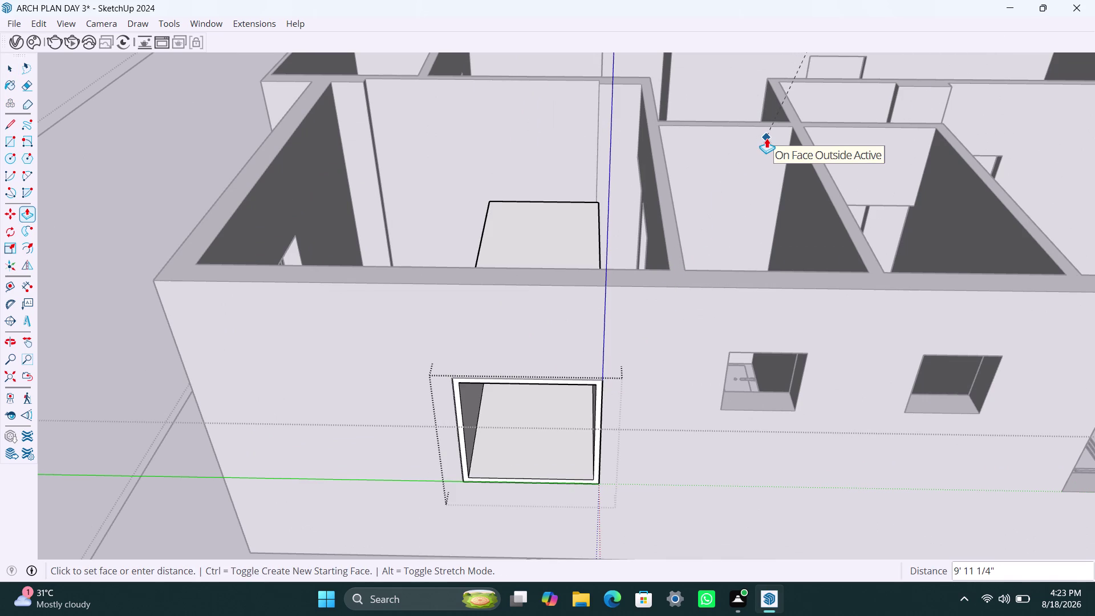
text(1.5")
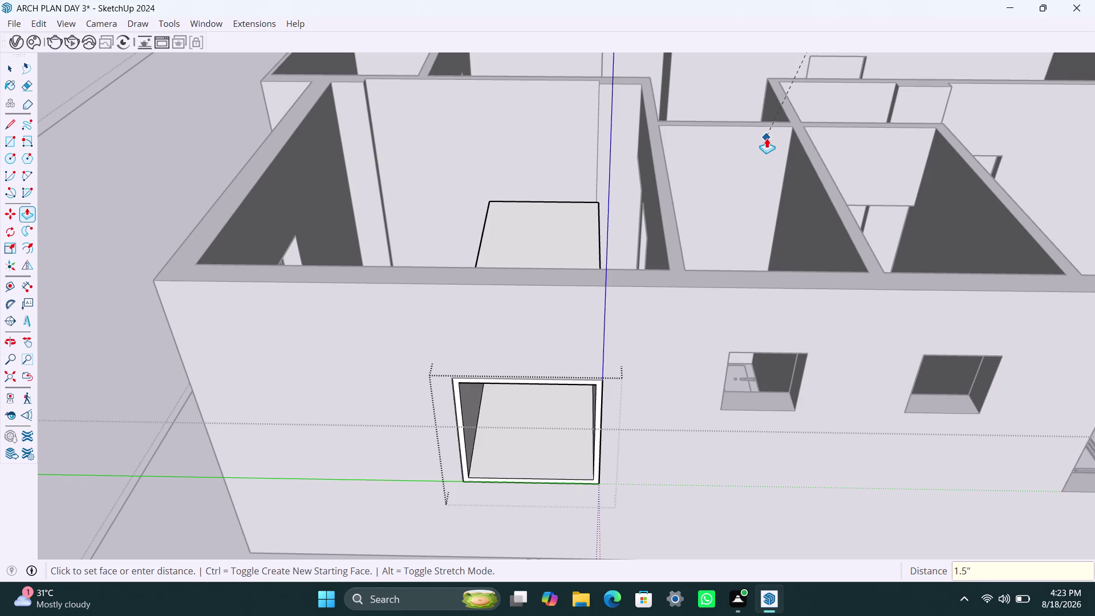
key(Return)
click(460, 433)
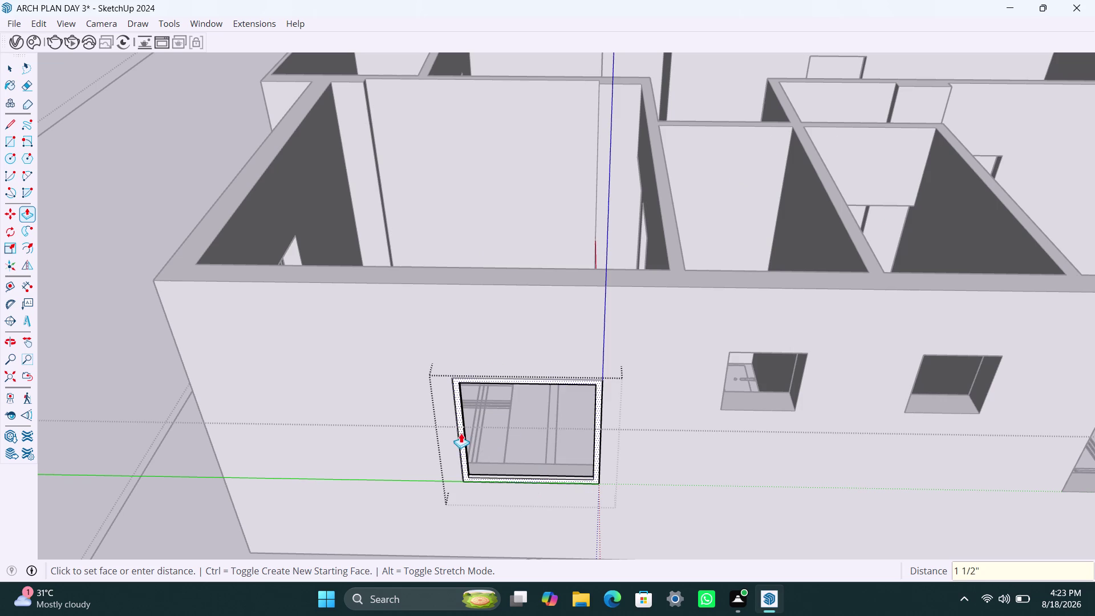
text(1.)
key(5)
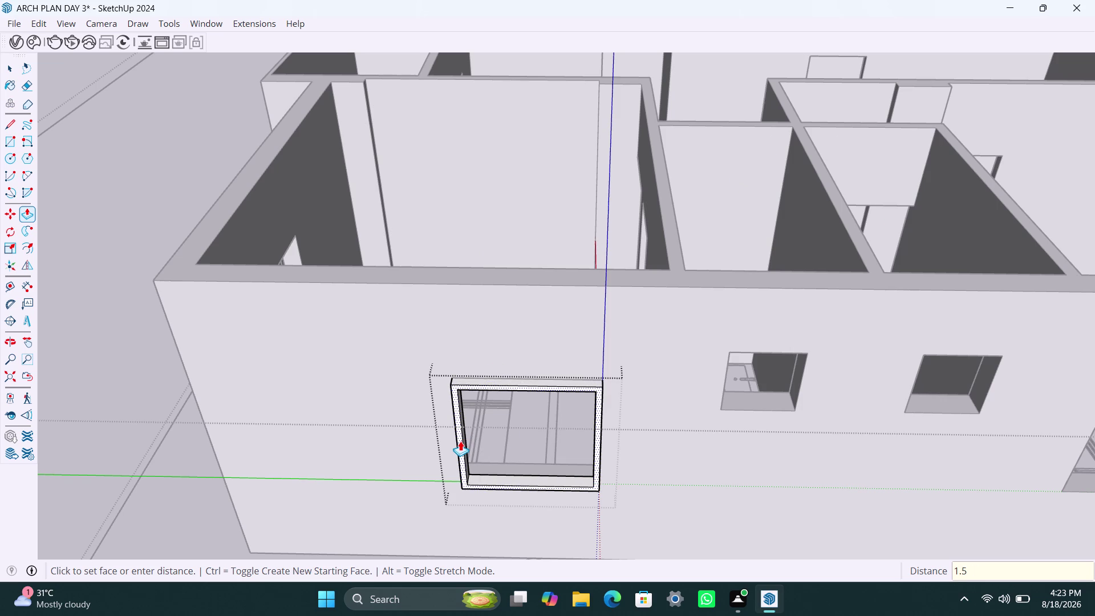
key(shift+quotedbl)
key(Return)
key(space)
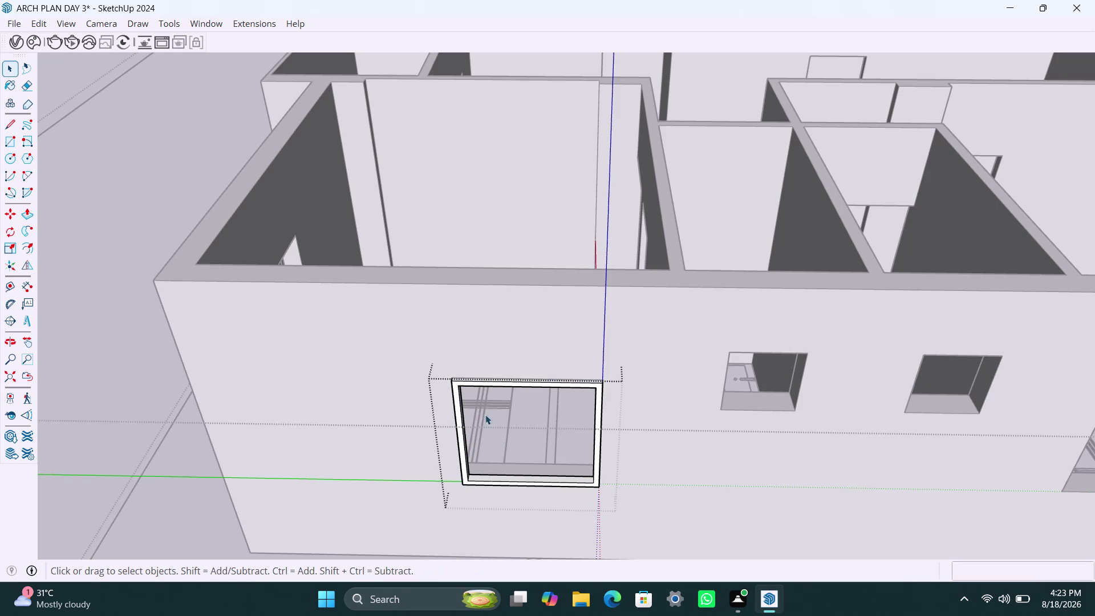
middle_drag(490, 413, 520, 380)
Draw a half-width panel rectangle in the opening and make it a group.
key(r)
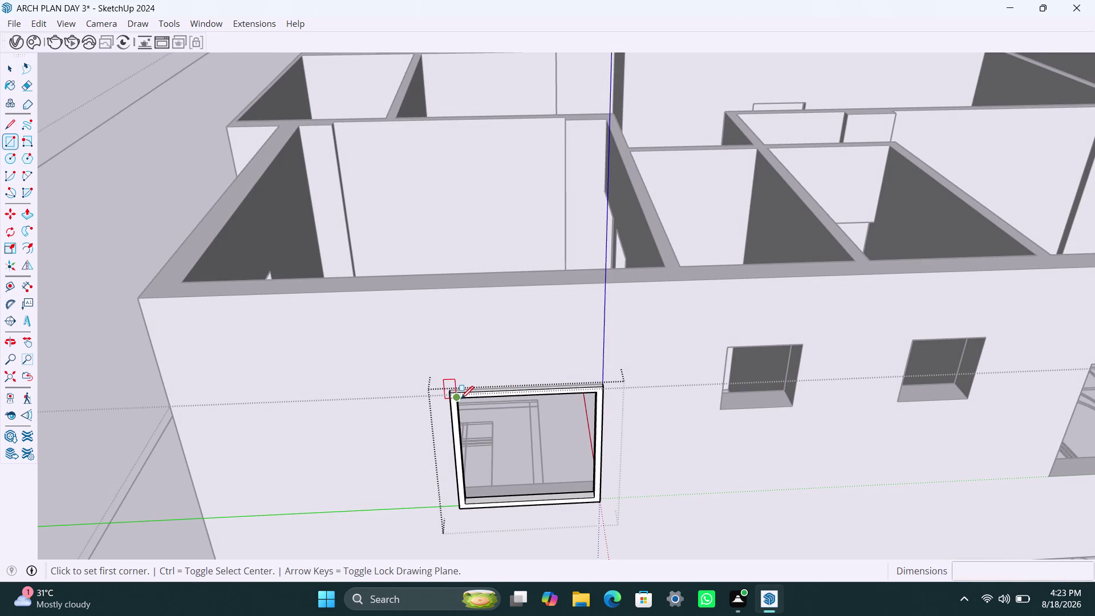
click(459, 399)
click(529, 499)
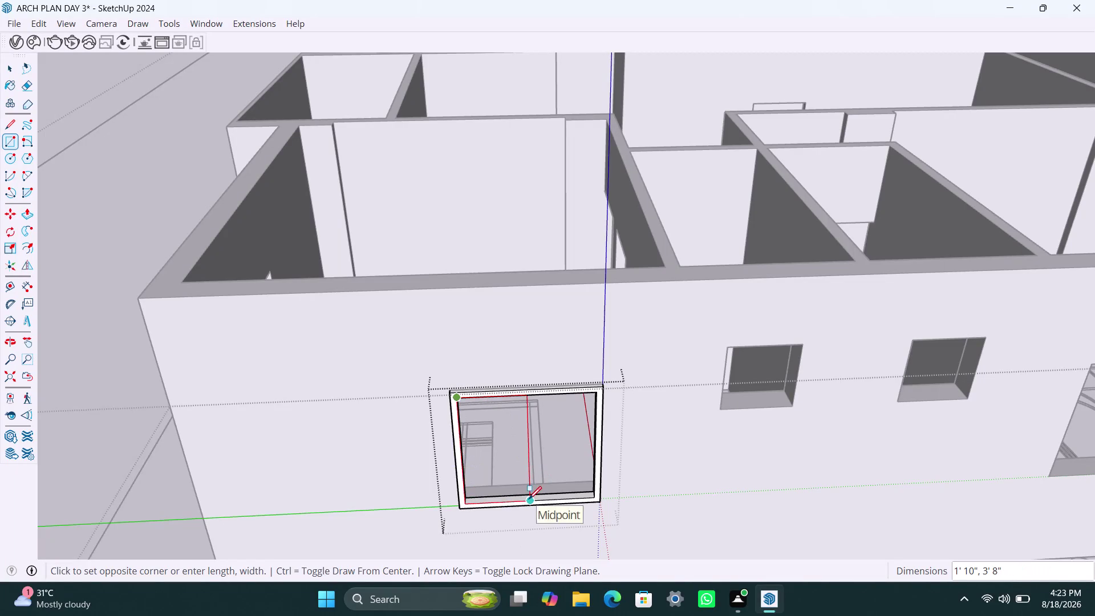
key(space)
click(553, 471)
key(Delete)
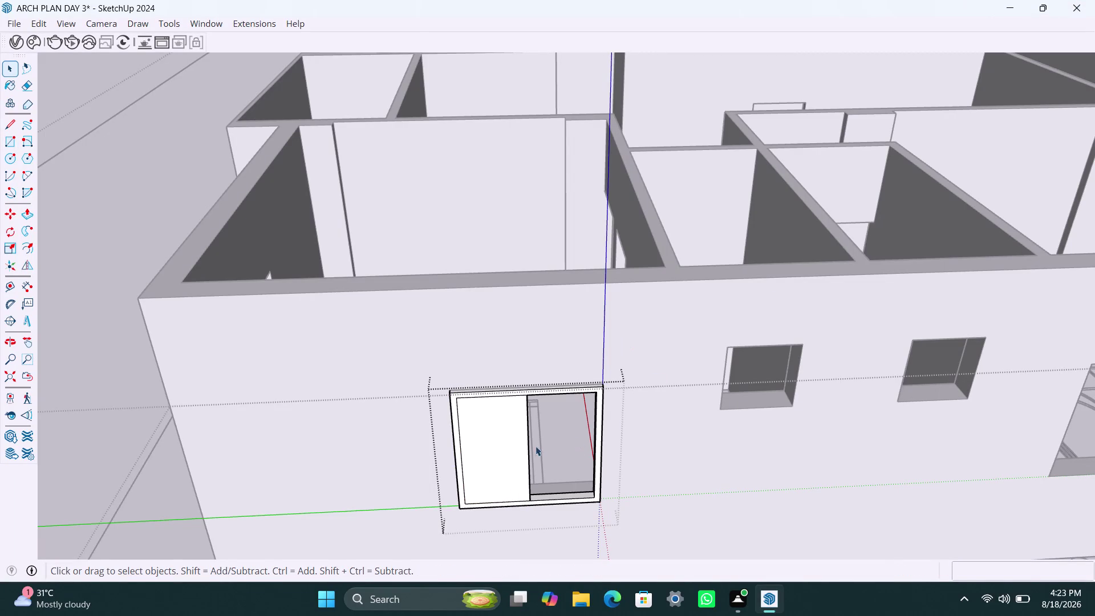
double_click(525, 438)
right_click(525, 437)
click(591, 229)
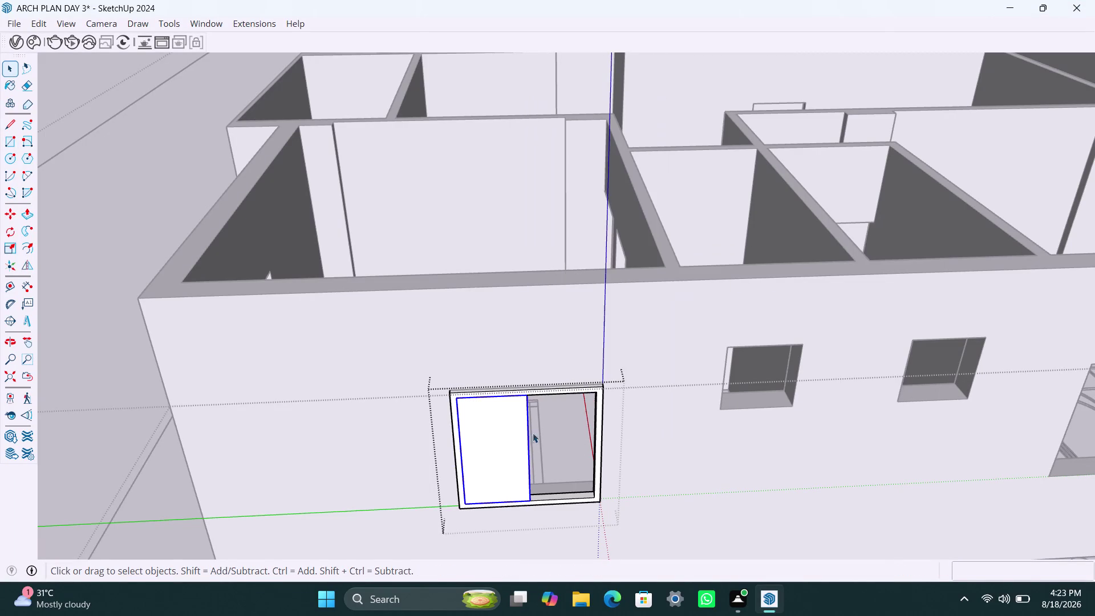
double_click(520, 452)
click(518, 453)
Give the sliding panel an 18 mm thickness.
key(p)
click(516, 451)
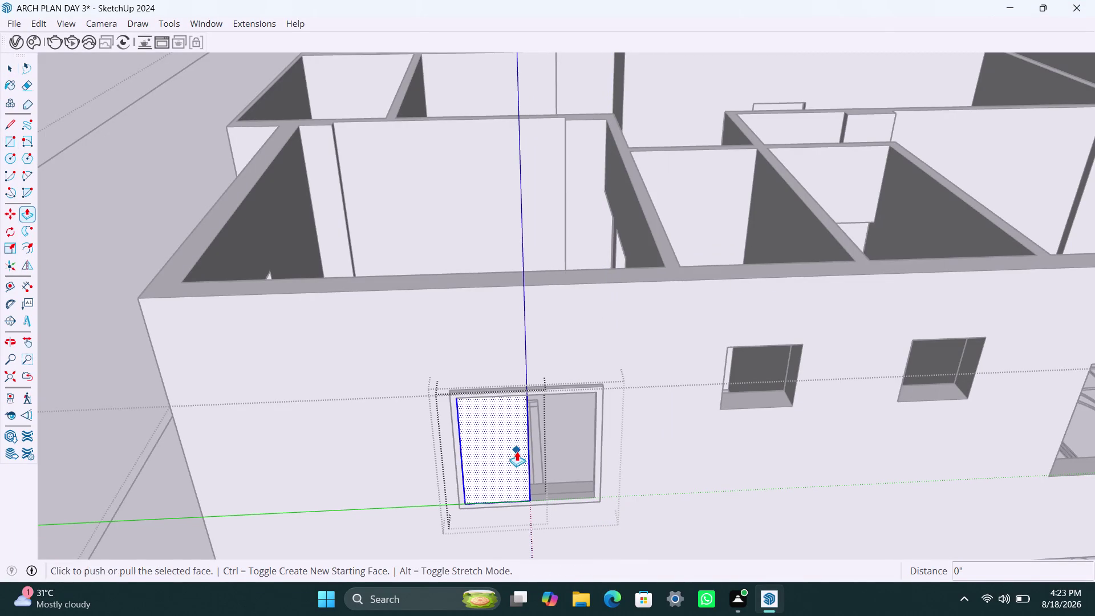
text(18mm)
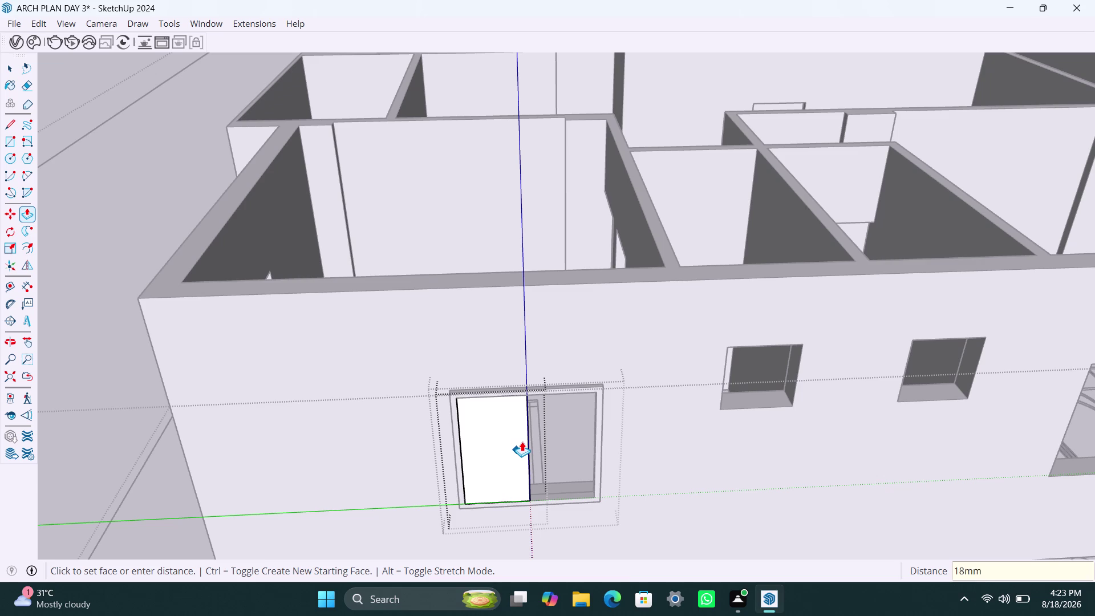
key(Return)
key(space)
click(604, 330)
scroll(down, 3)
middle_drag(552, 463, 548, 464)
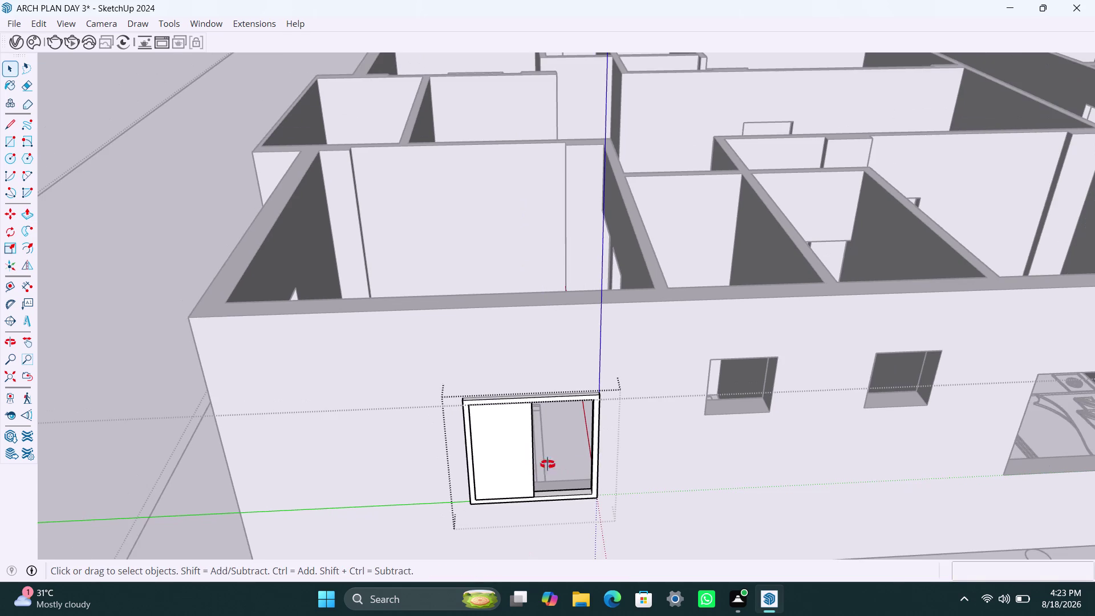
middle_drag(548, 464, 526, 470)
scroll(up, 3)
Move the panel so it sits against the frame's inner edge.
click(493, 496)
key(m)
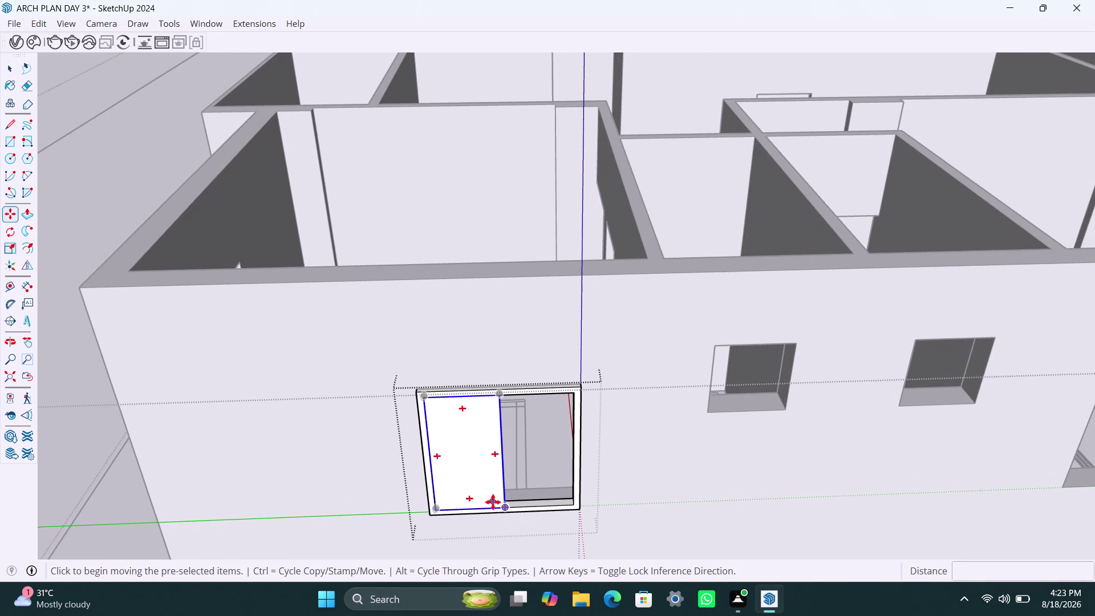
click(503, 508)
scroll(up, 3)
scroll(up, 3)
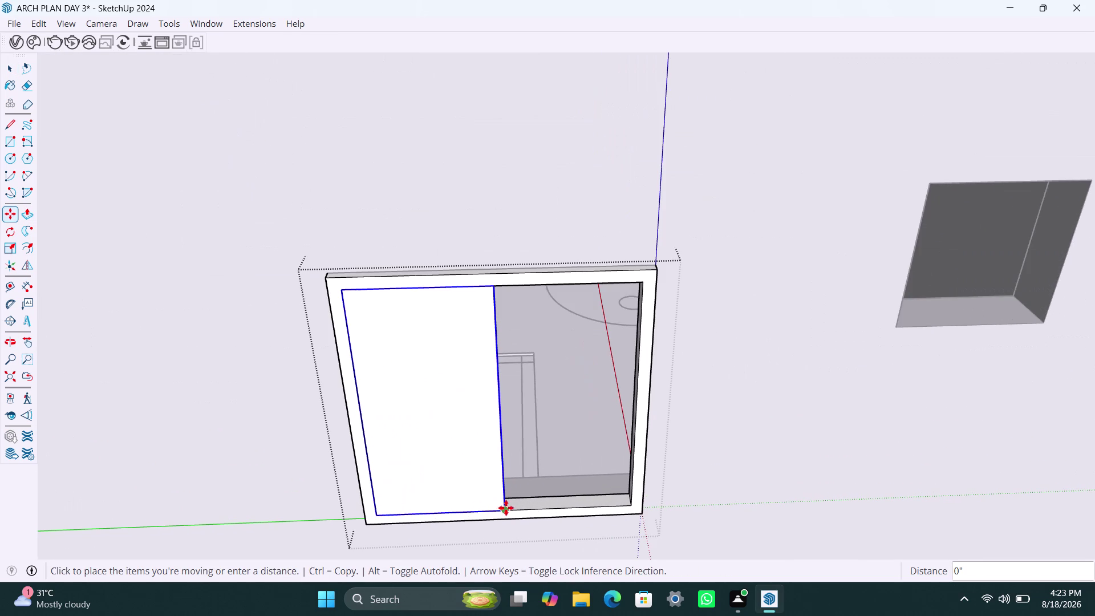
click(507, 502)
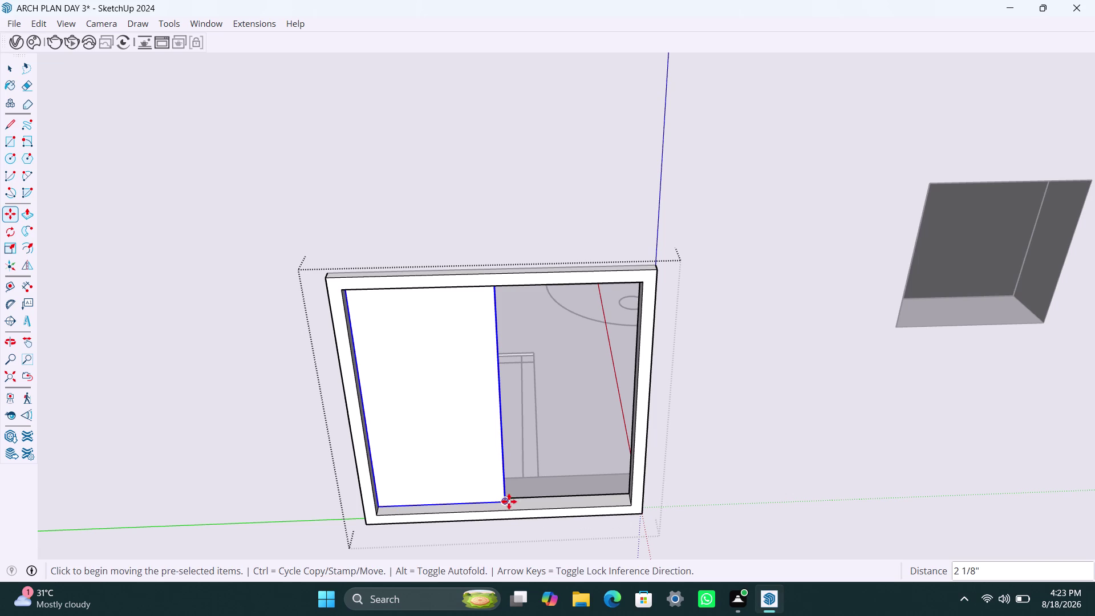
Copy the panel into the right half of the window opening.
key(m)
click(508, 501)
click(630, 506)
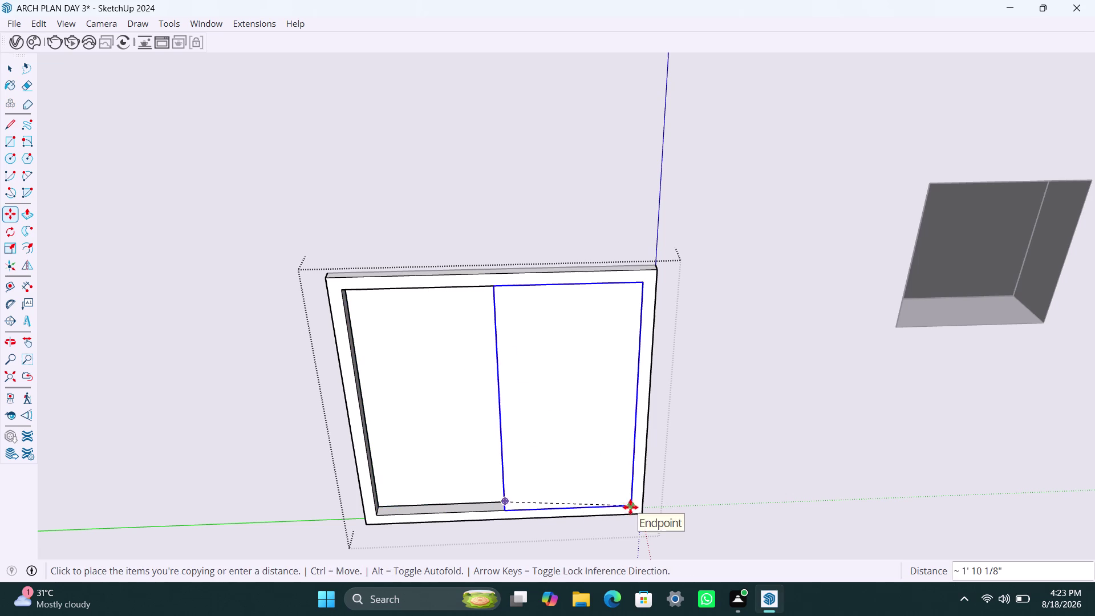
scroll(down, 3)
scroll(up, 3)
middle_drag(518, 505, 637, 503)
scroll(up, 3)
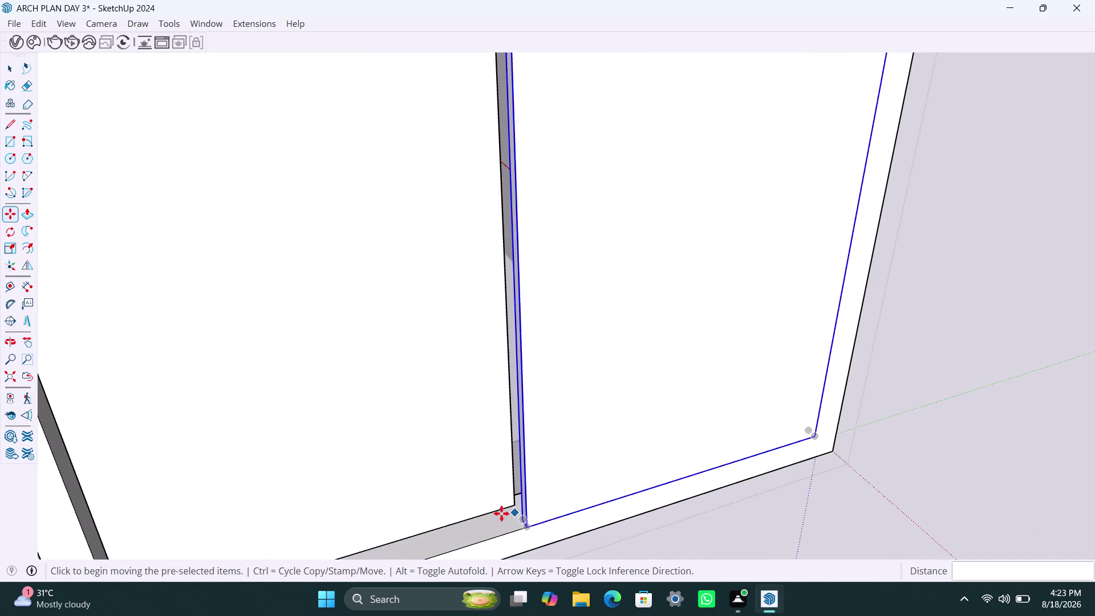
click(519, 519)
click(509, 503)
scroll(down, 3)
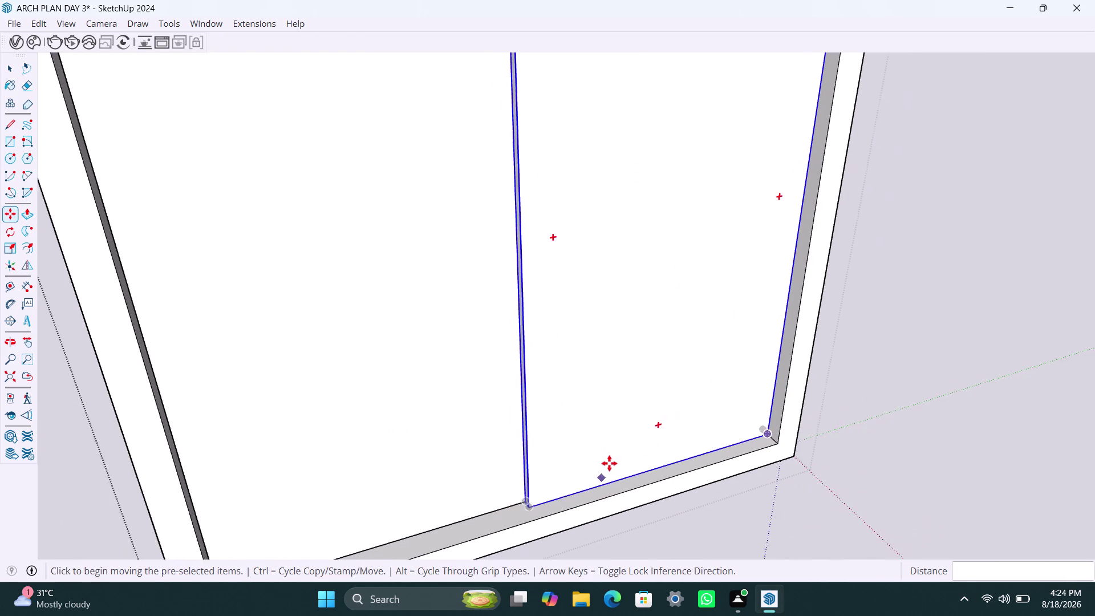
scroll(down, 3)
middle_drag(720, 432, 548, 431)
scroll(down, 3)
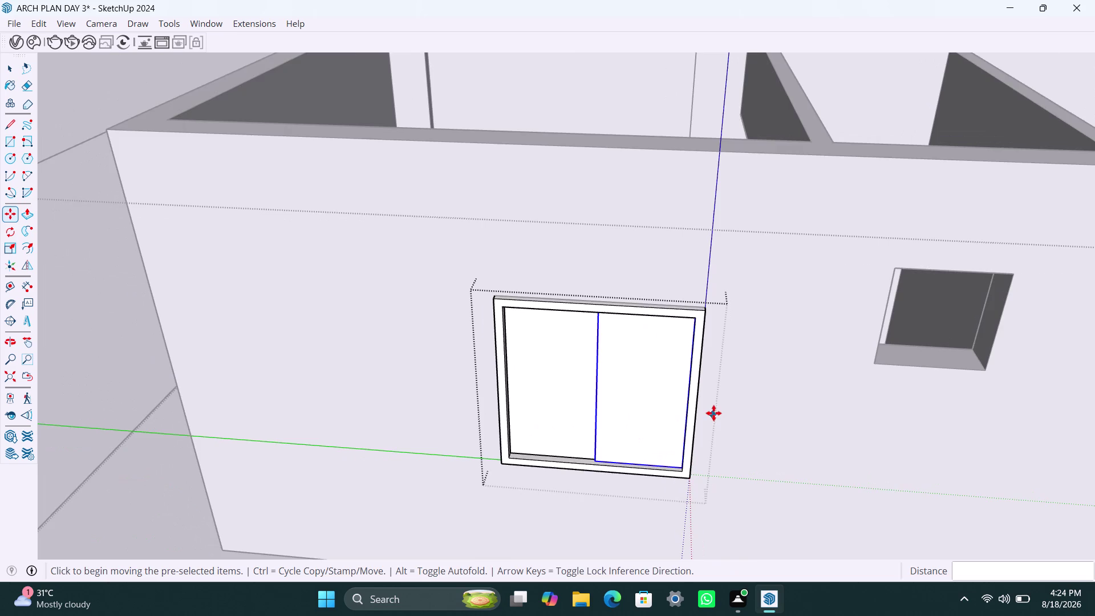
scroll(down, 3)
middle_drag(740, 411, 657, 399)
key(space)
Draw a square over the vent opening on the window facade.
click(776, 434)
scroll(up, 3)
middle_drag(758, 383, 724, 387)
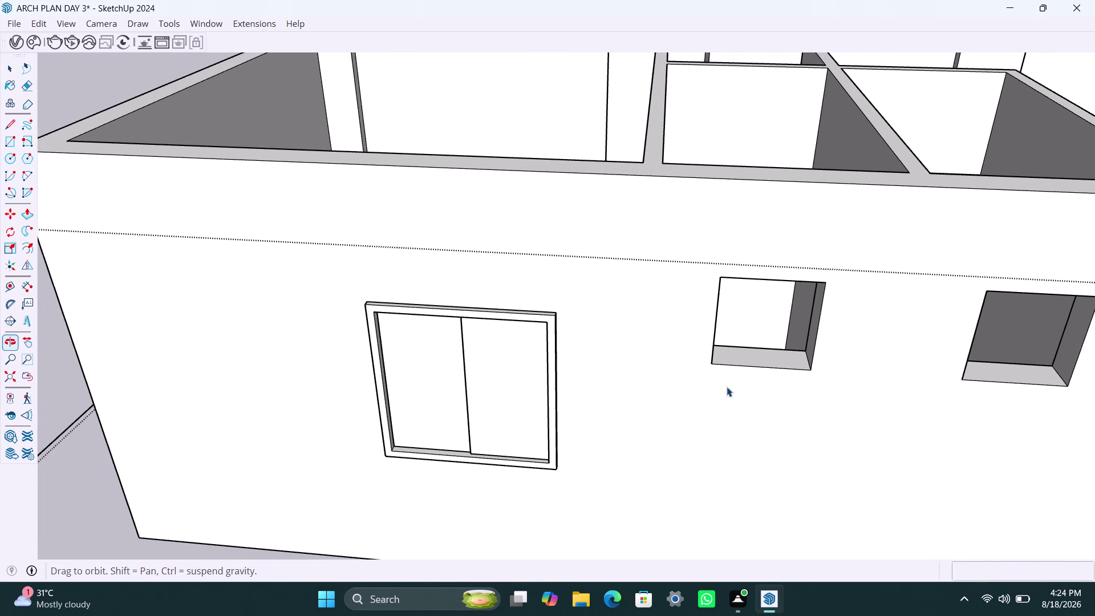
key(r)
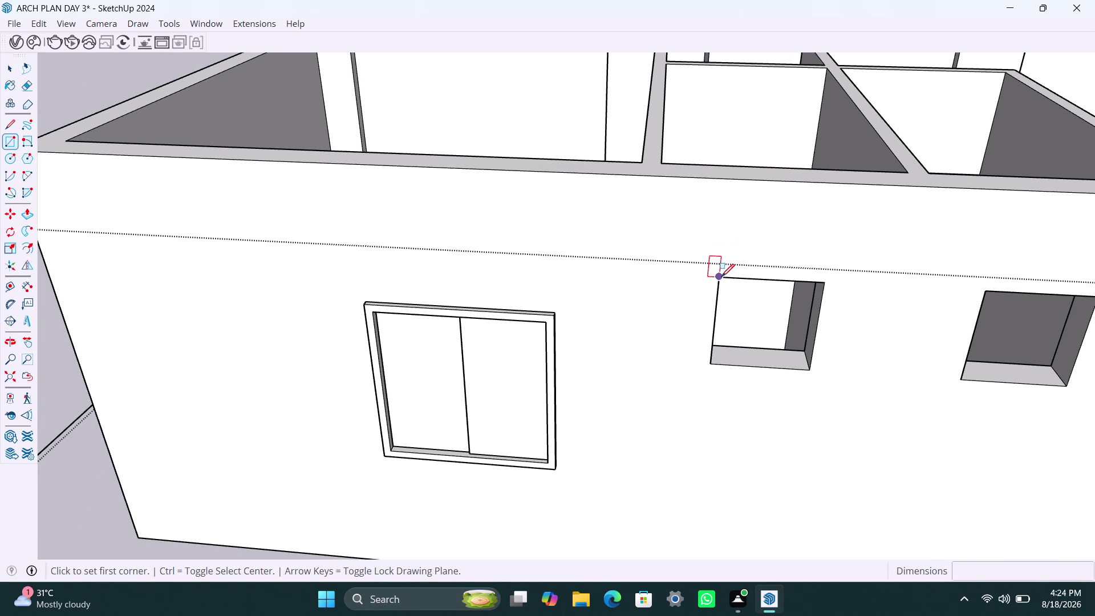
click(721, 277)
click(813, 373)
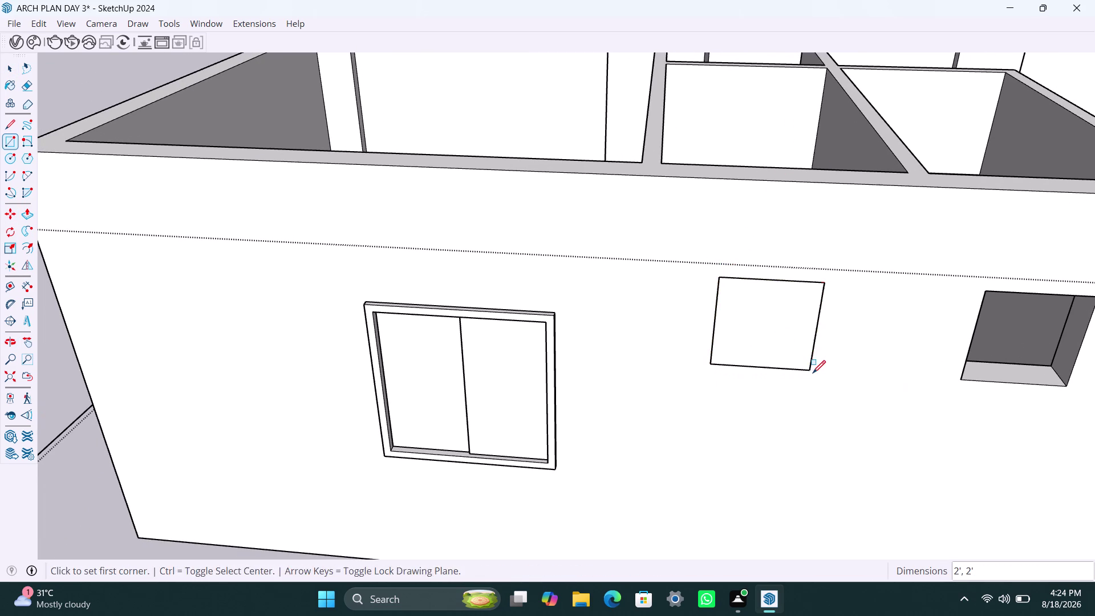
key(space)
Turn the vent square and its edges into a component.
double_click(776, 341)
right_click(776, 340)
click(846, 130)
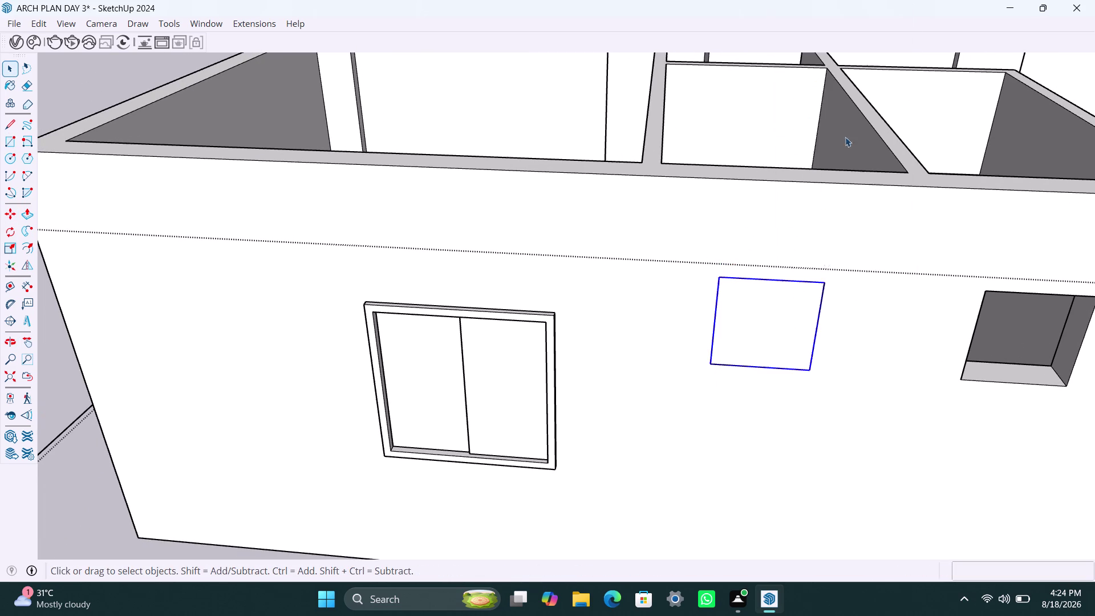
triple_click(768, 337)
key(g)
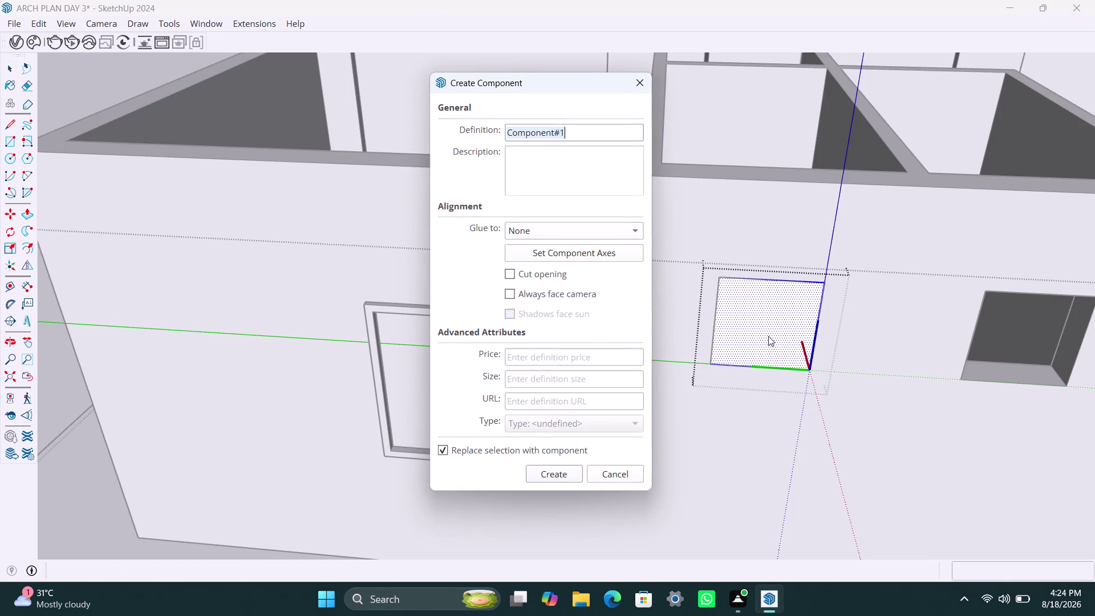
key(BackSpace)
click(625, 468)
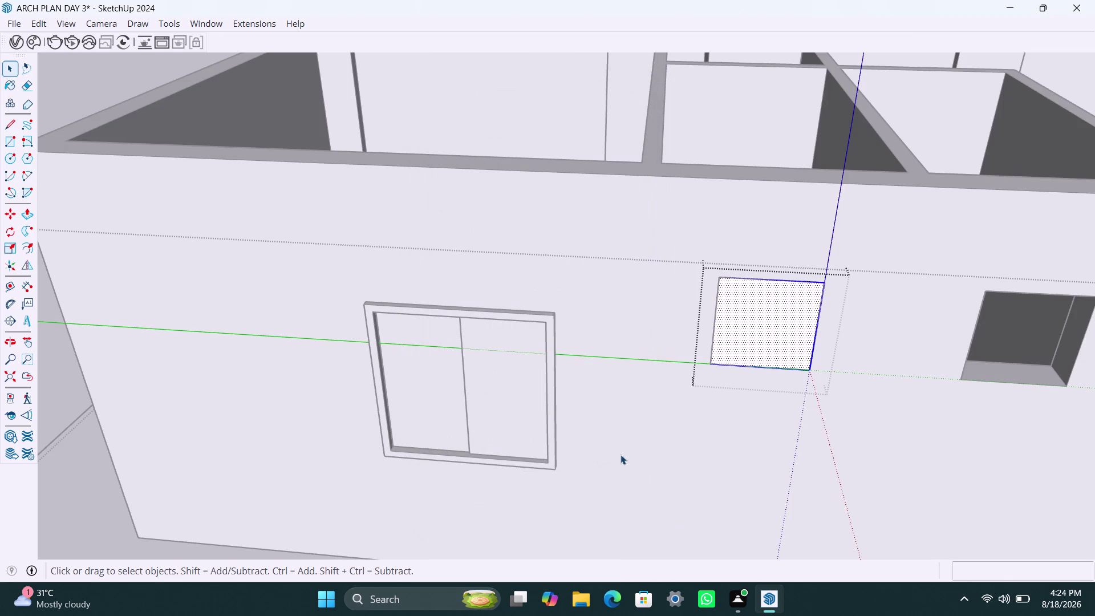
Offset the square outline 2" inward and delete the inner face to open the vent.
key(f)
click(728, 310)
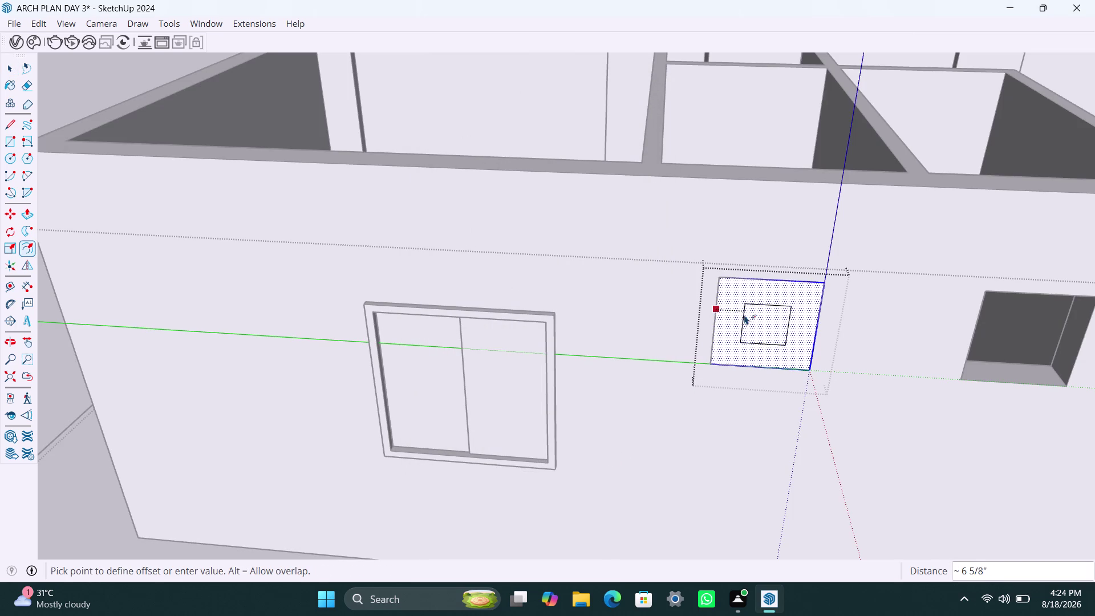
text(2")
key(Return)
key(space)
click(765, 323)
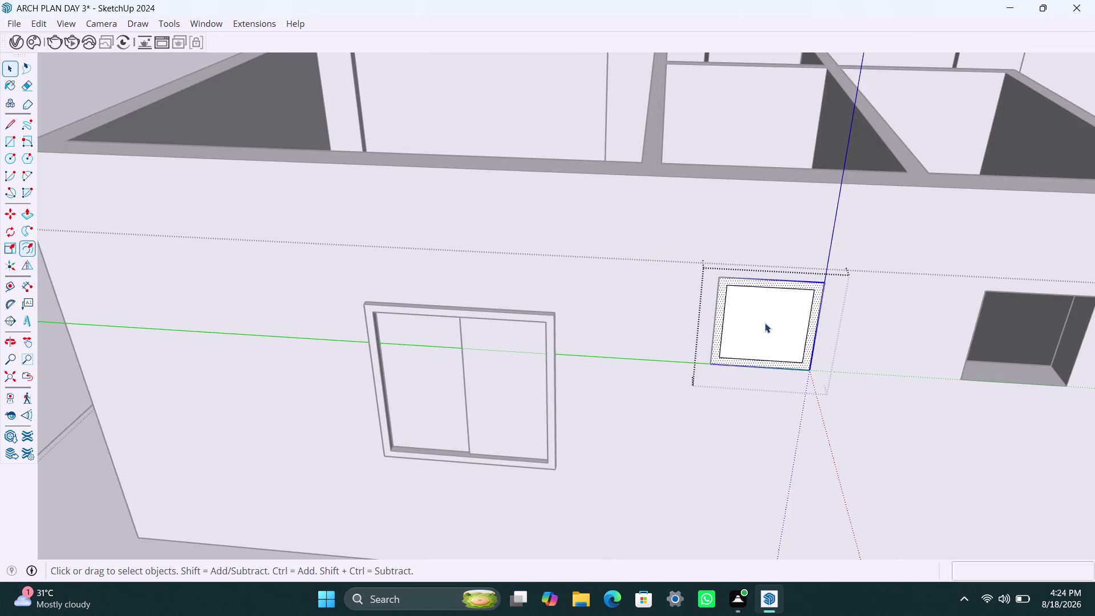
key(Delete)
scroll(up, 3)
click(714, 330)
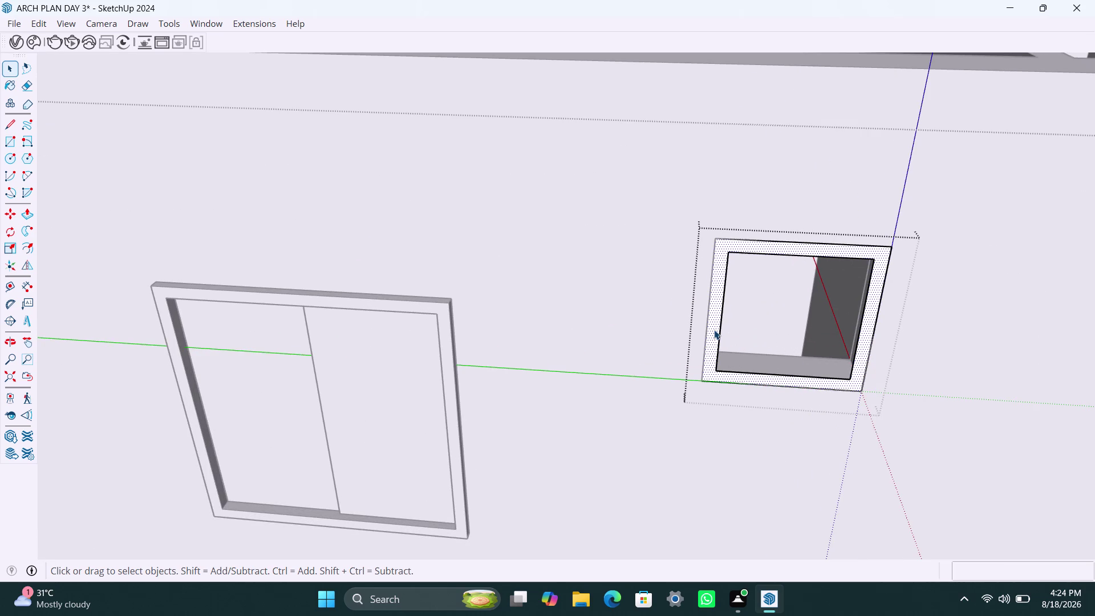
Push/Pull the vent frame ring out 1.5".
key(p)
click(714, 330)
text(1)
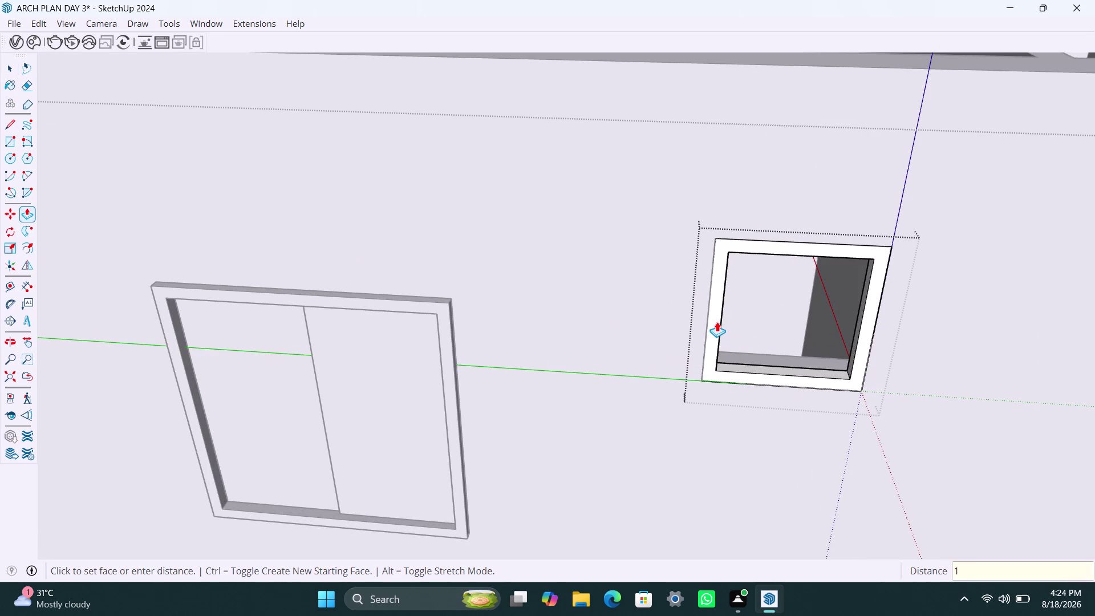
text(.)
text(5")
key(Return)
click(716, 321)
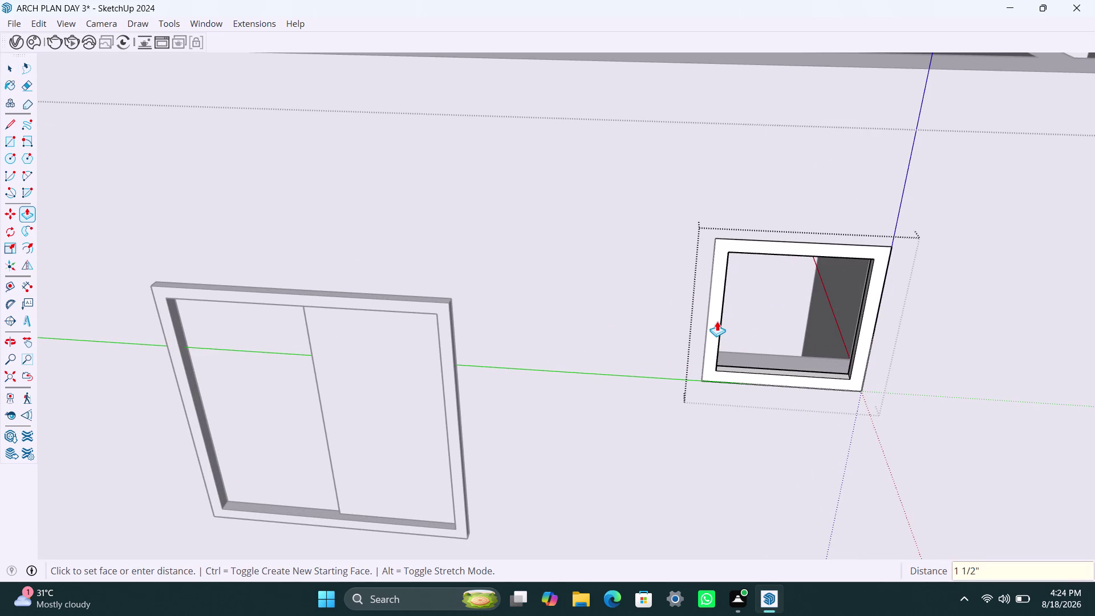
text(1.5)
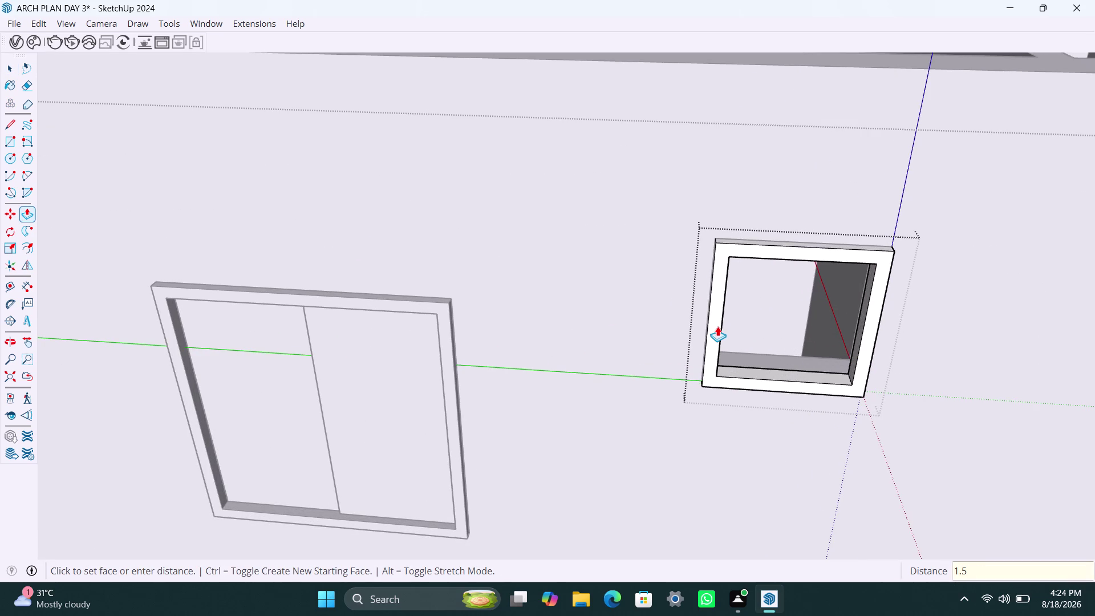
text(")
key(Return)
key(space)
key(space)
Draw a thin rectangle strip across the top of the opening and delete the leftover opening face.
key(r)
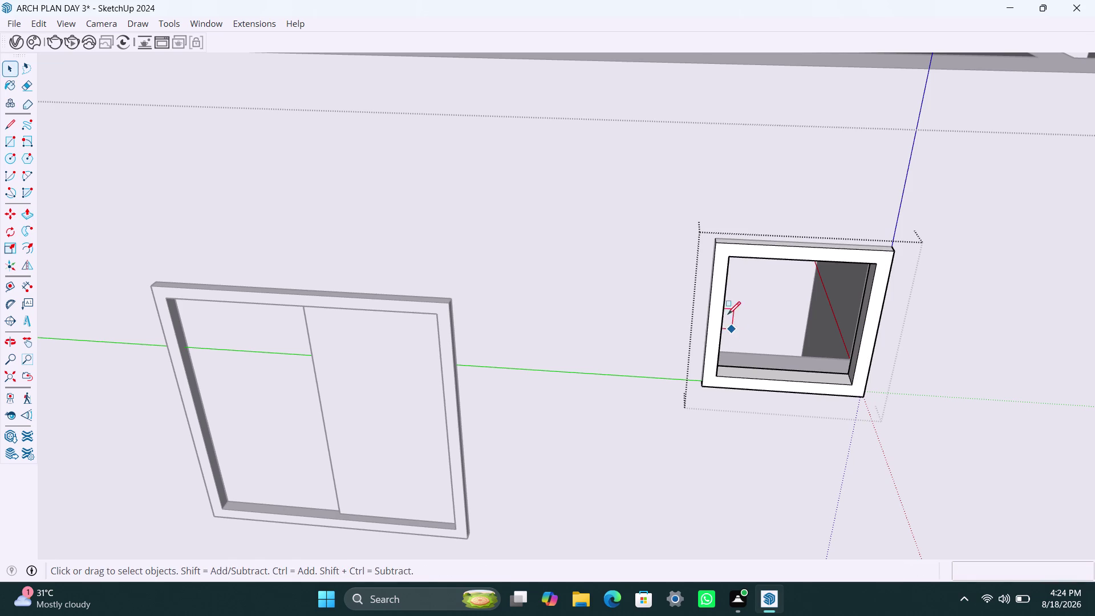
click(731, 259)
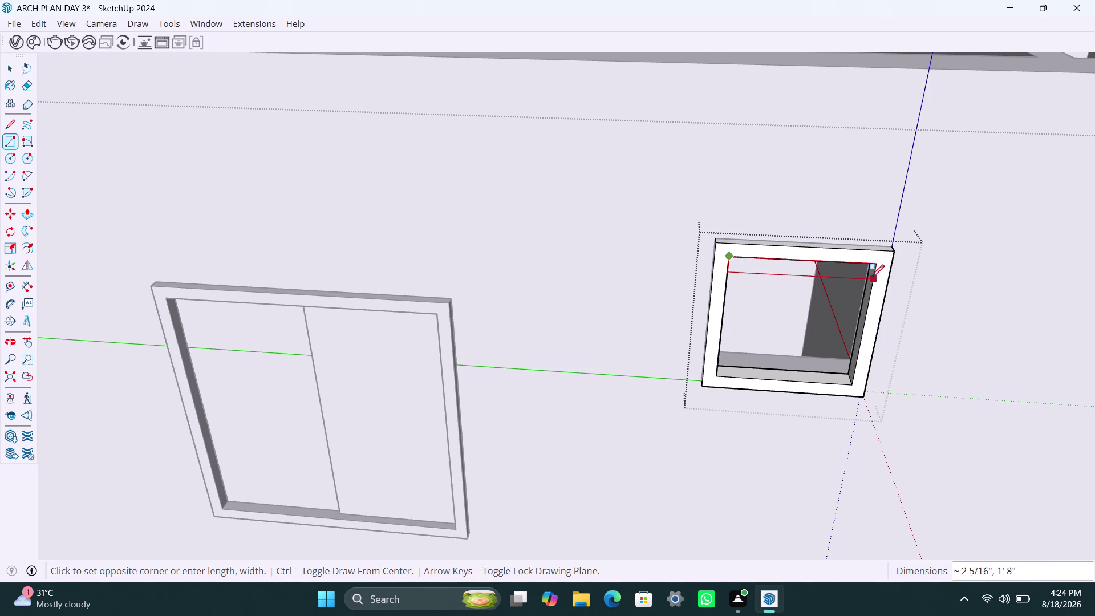
click(873, 280)
key(space)
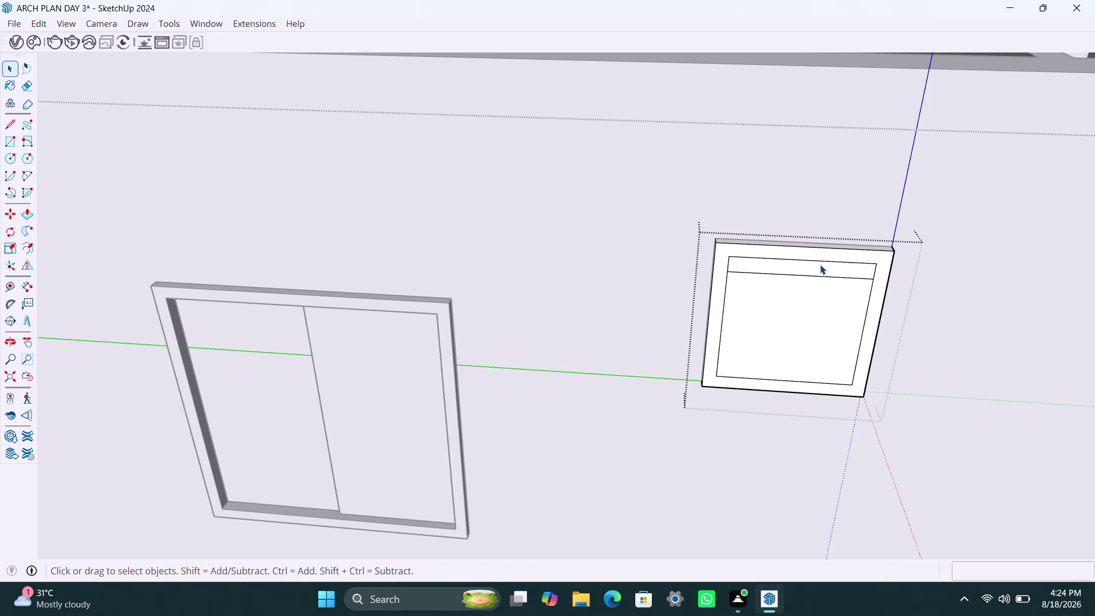
click(827, 296)
key(Delete)
Make the top strip a group and open it for editing.
click(803, 266)
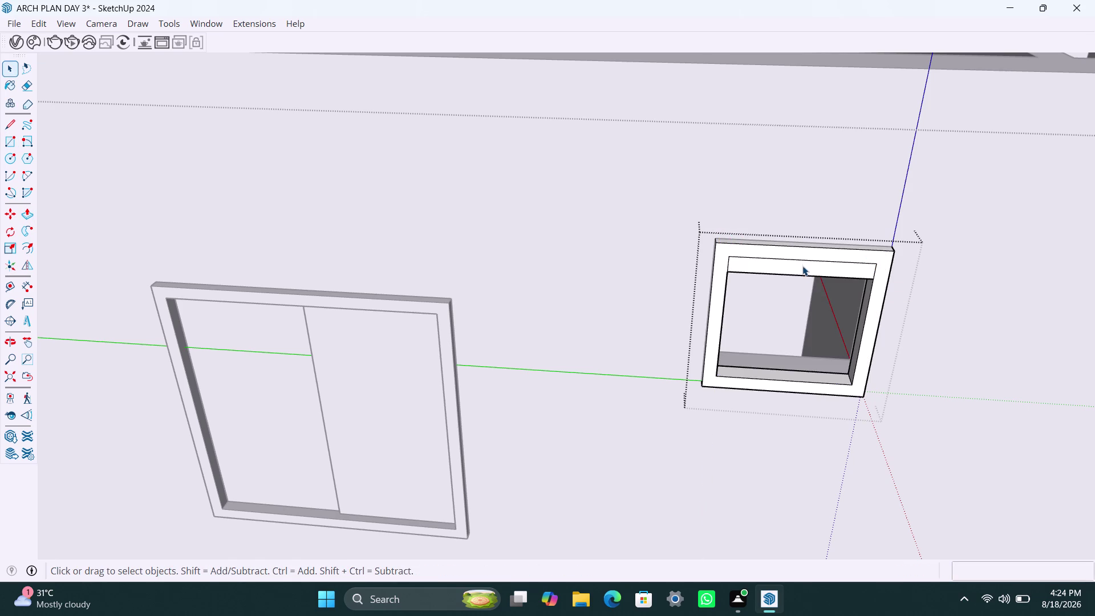
drag(803, 268, 803, 276)
double_click(826, 271)
right_click(825, 271)
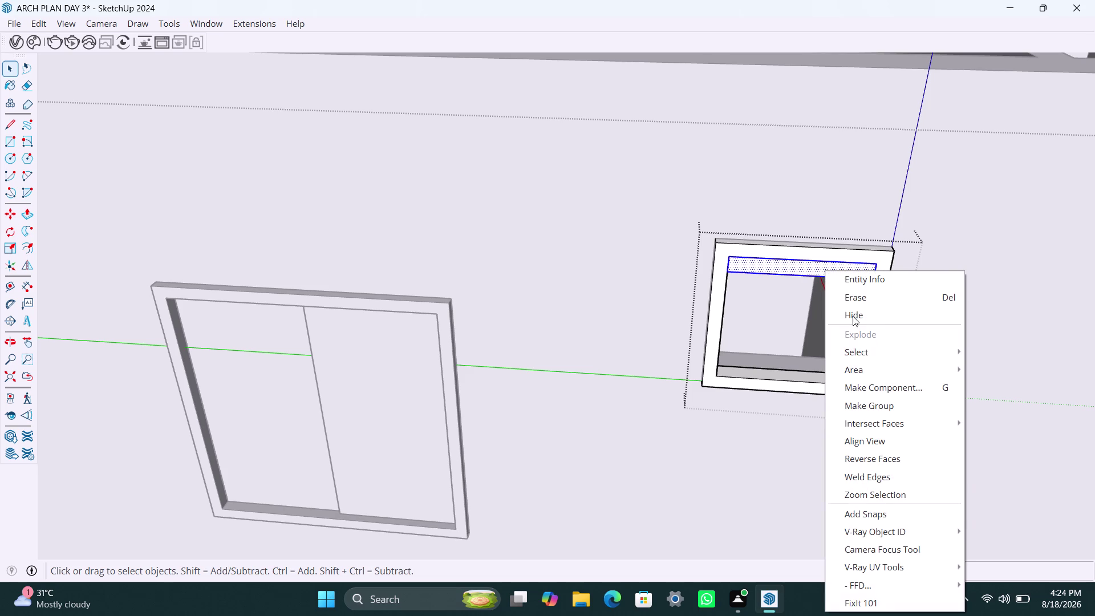
click(889, 403)
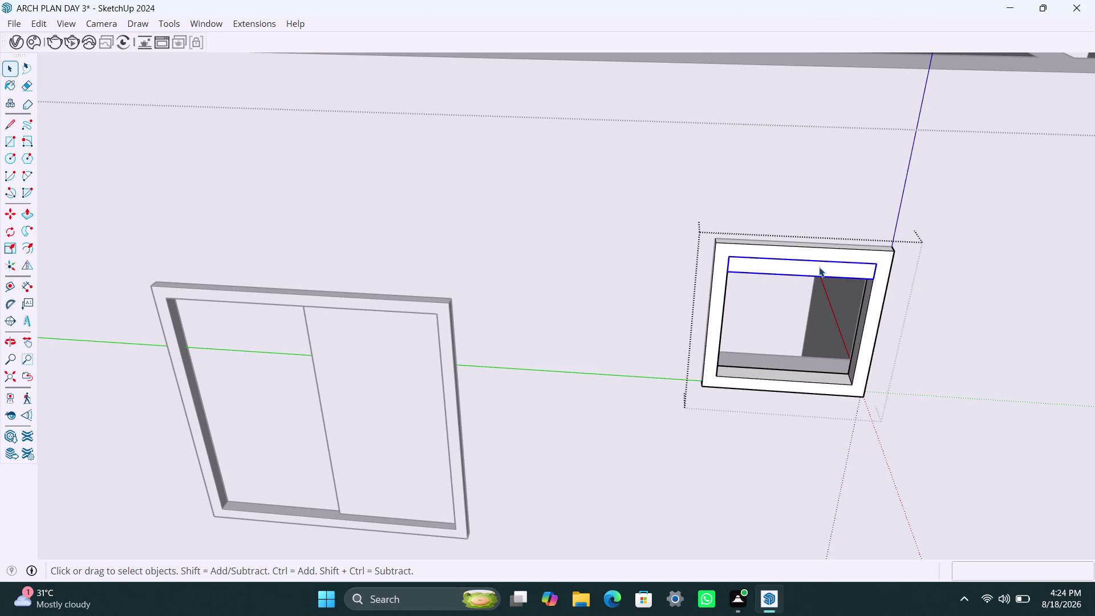
click(819, 267)
click(819, 267)
triple_click(821, 269)
scroll(down, 3)
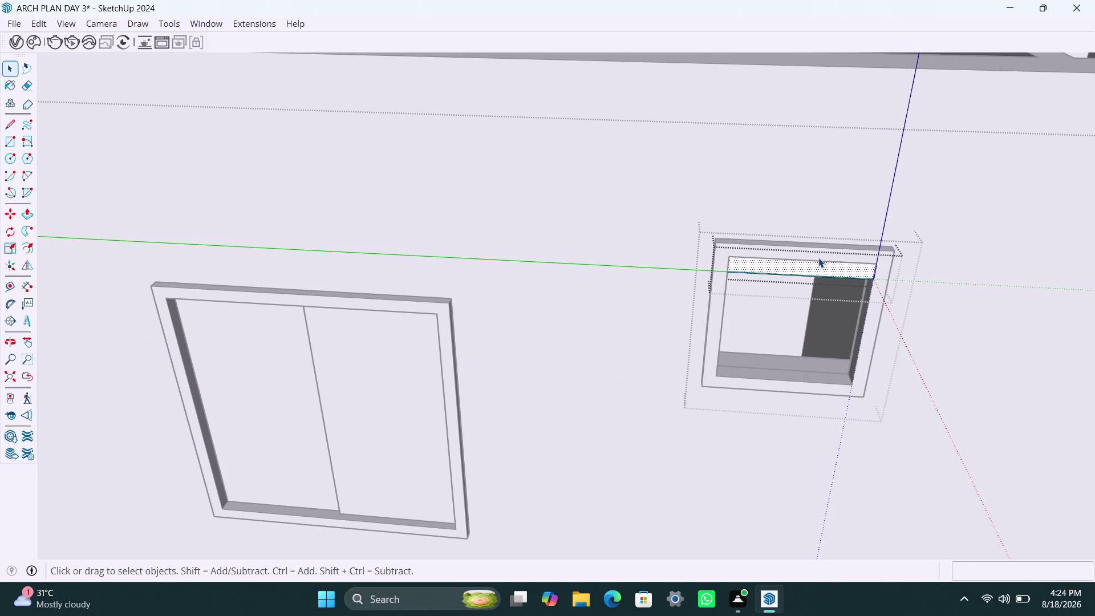
scroll(down, 3)
Push/Pull the strip 0.2" into a slat and close the group.
key(p)
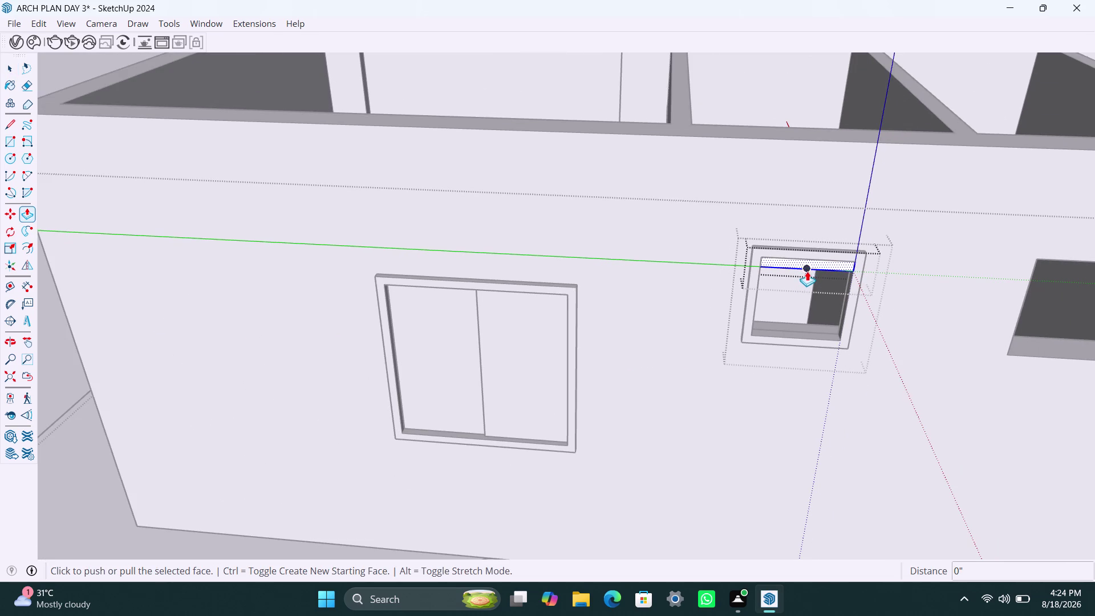
click(810, 262)
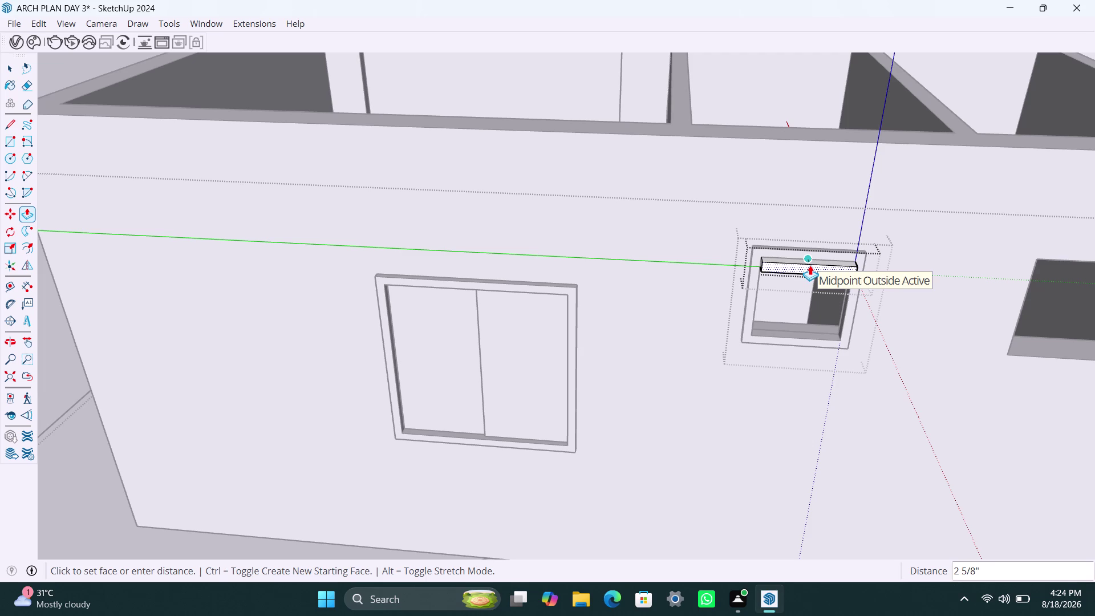
text(0.)
key(2)
key(shift+quotedbl)
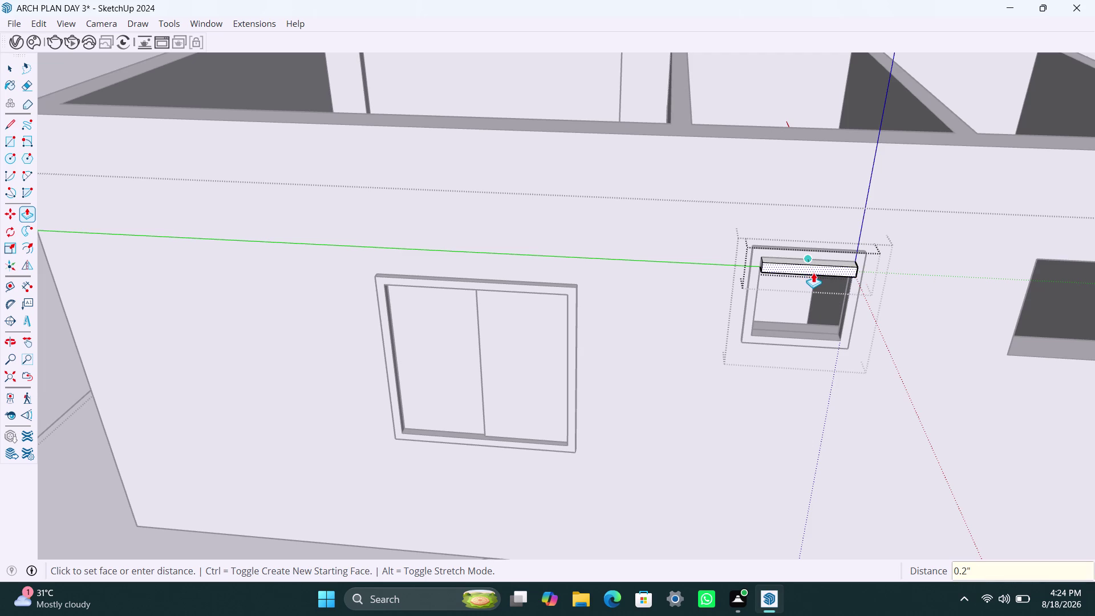
key(Return)
key(space)
click(826, 392)
click(912, 296)
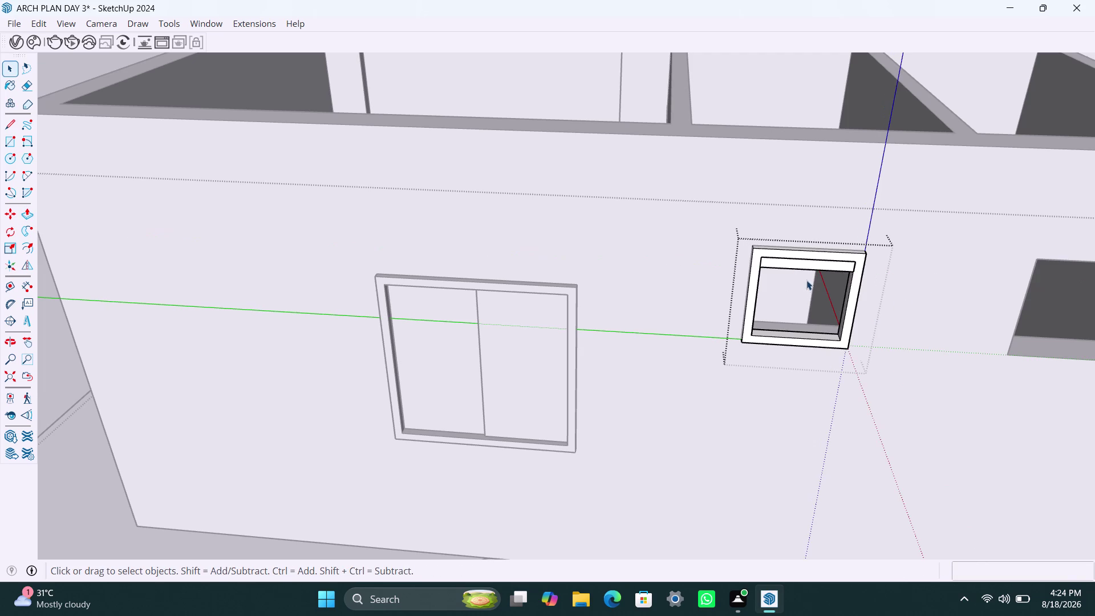
Copy the slat to the bottom of the opening with a /5 array for evenly spaced louvers.
click(805, 266)
key(m)
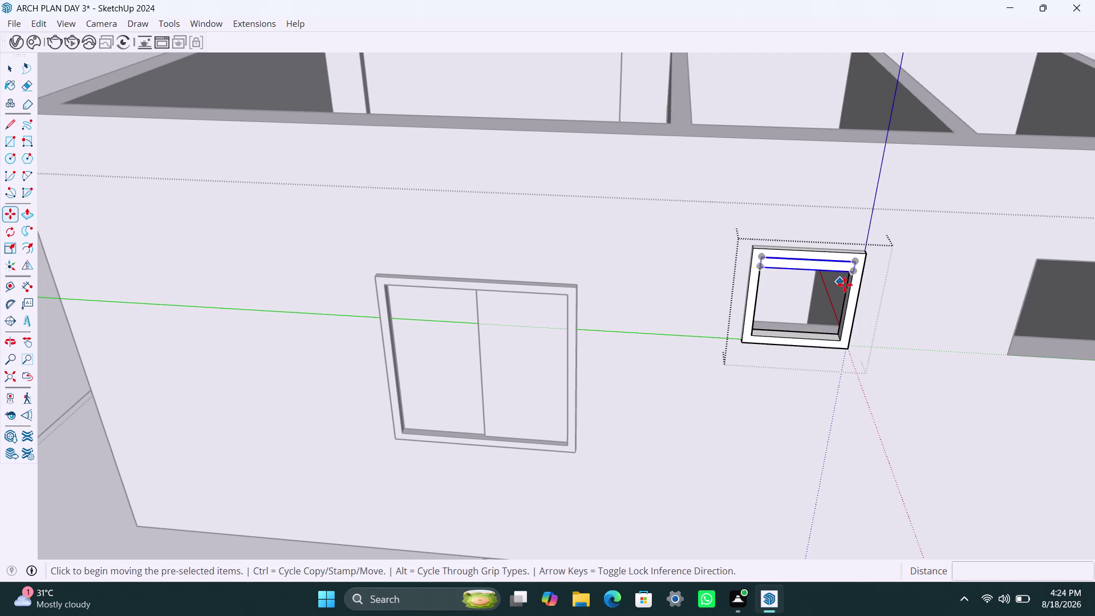
click(852, 273)
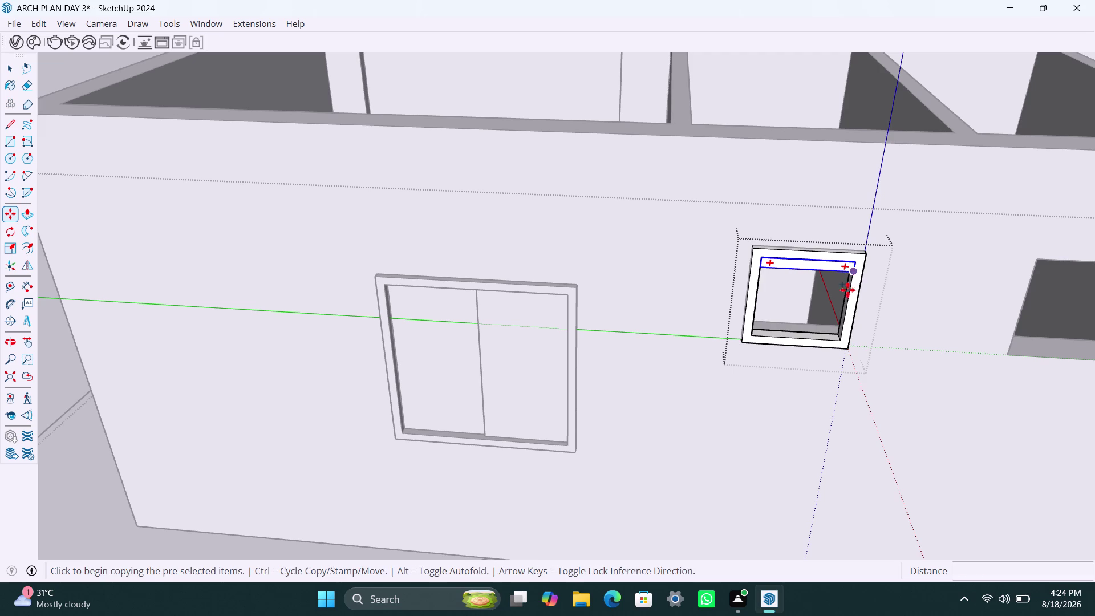
click(838, 341)
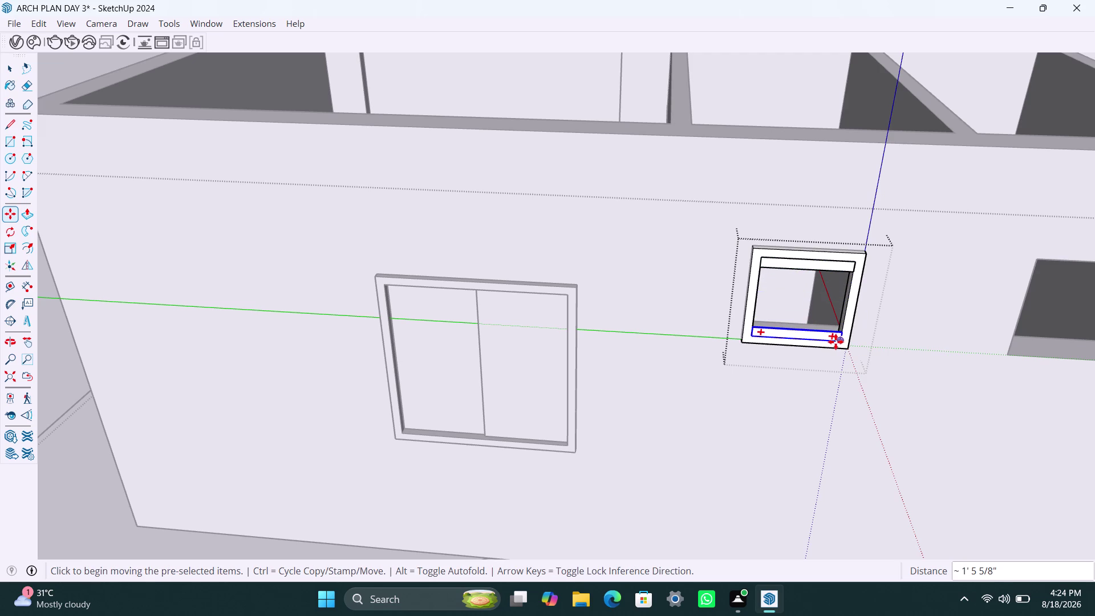
key(slash)
key(5)
key(Return)
key(space)
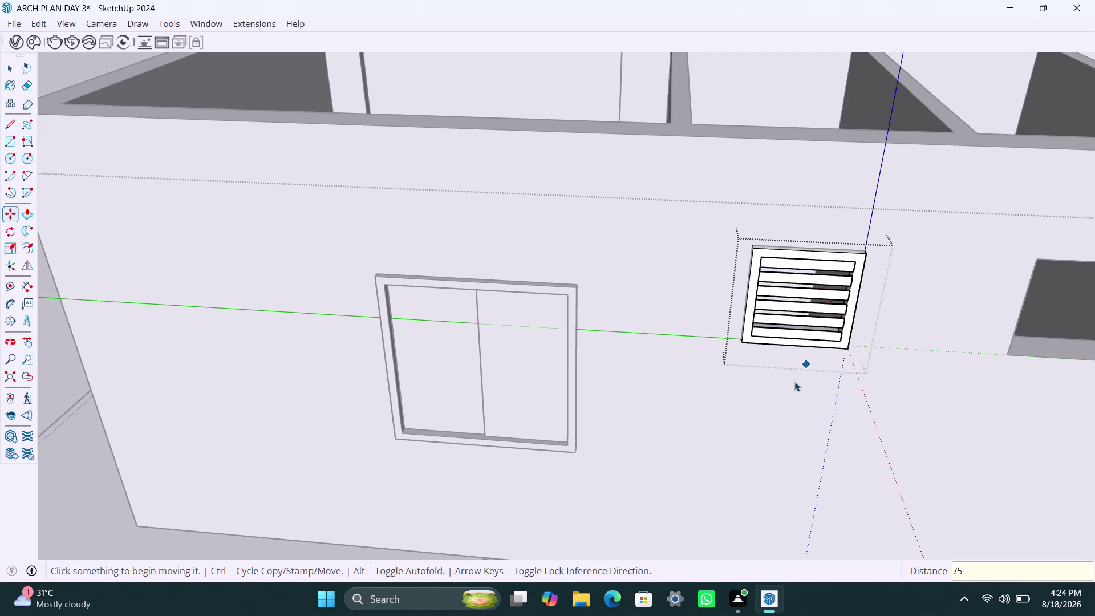
scroll(down, 3)
click(114, 278)
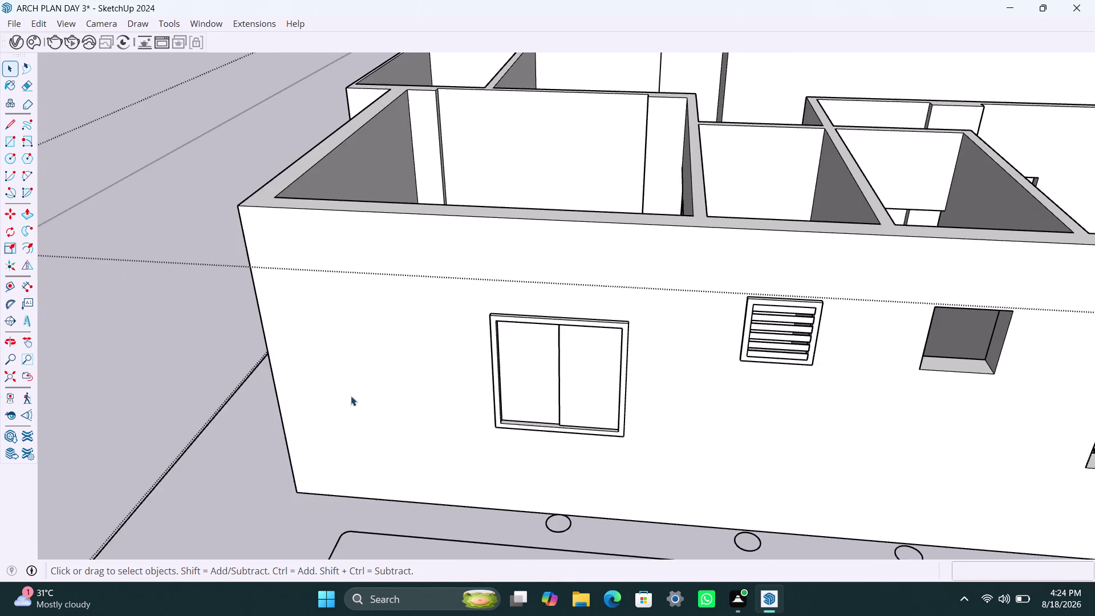
Copy the finished vent grille further along the wall beside the first.
scroll(down, 3)
middle_drag(408, 401, 333, 409)
scroll(up, 3)
click(607, 354)
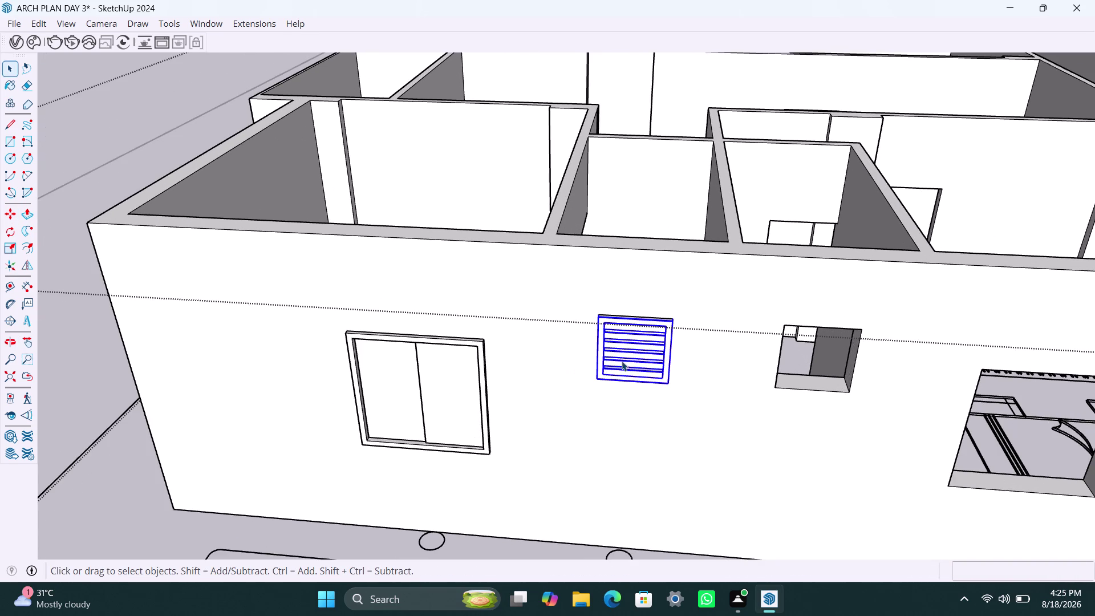
key(m)
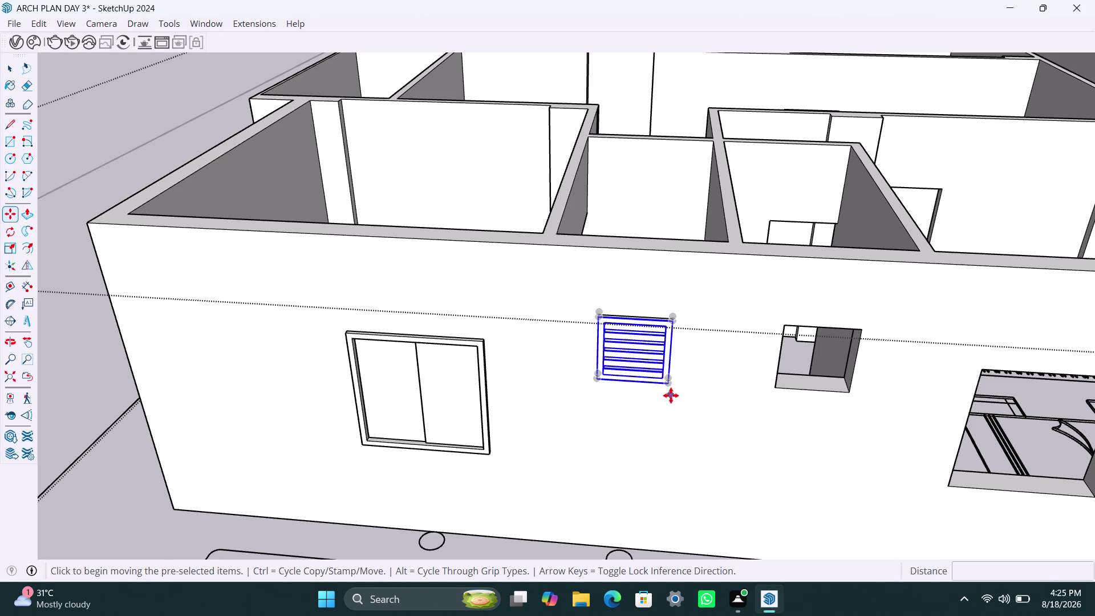
click(671, 388)
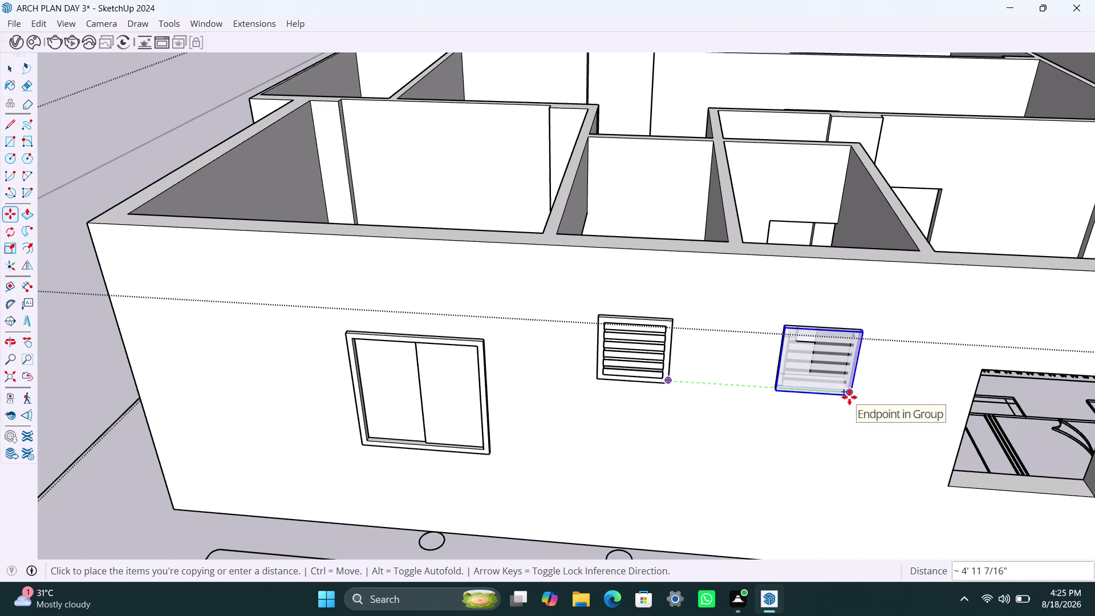
click(849, 397)
Copy the sliding window into the next wall opening.
scroll(down, 3)
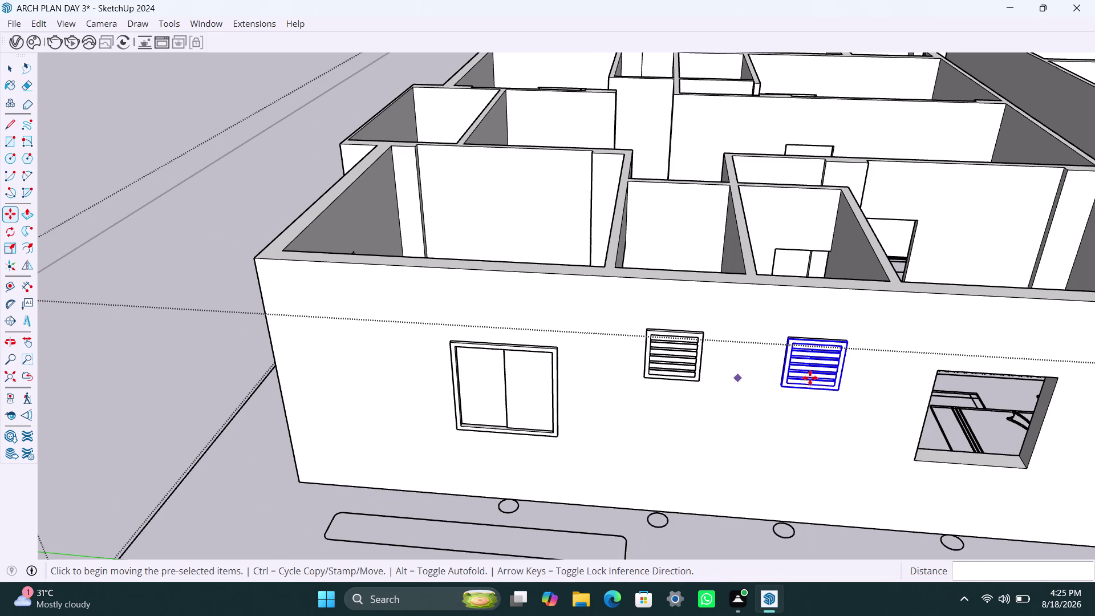
scroll(up, 3)
middle_drag(815, 385, 765, 383)
key(space)
click(470, 436)
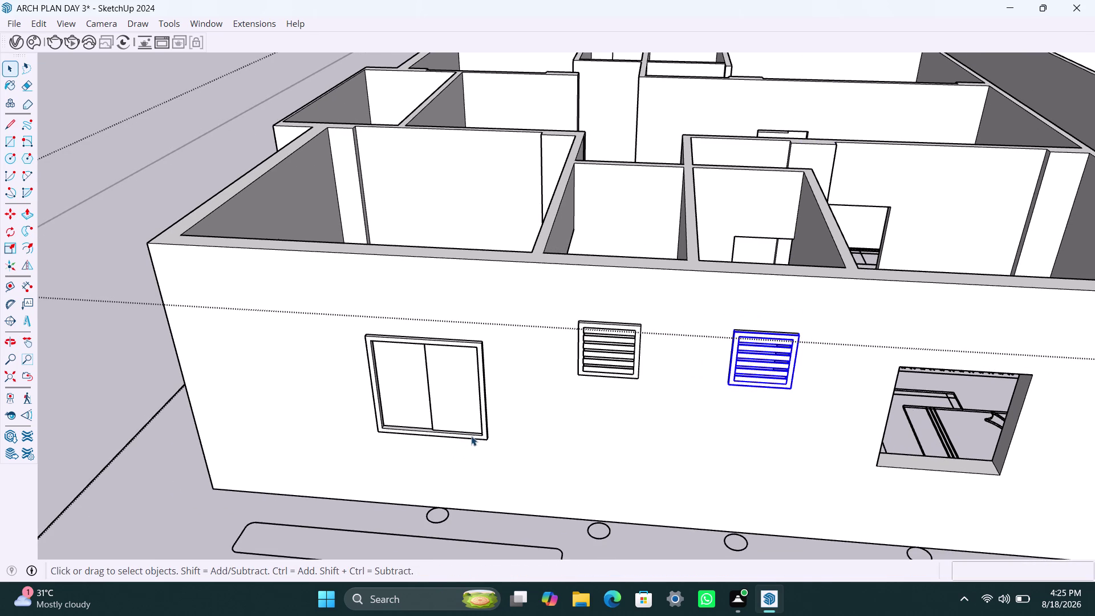
key(m)
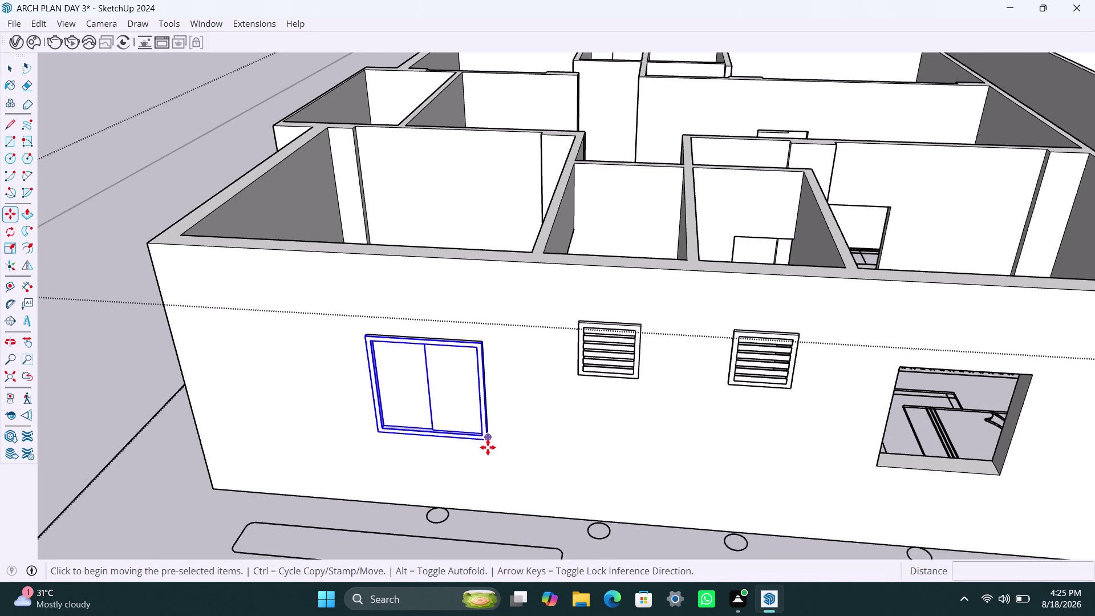
click(489, 442)
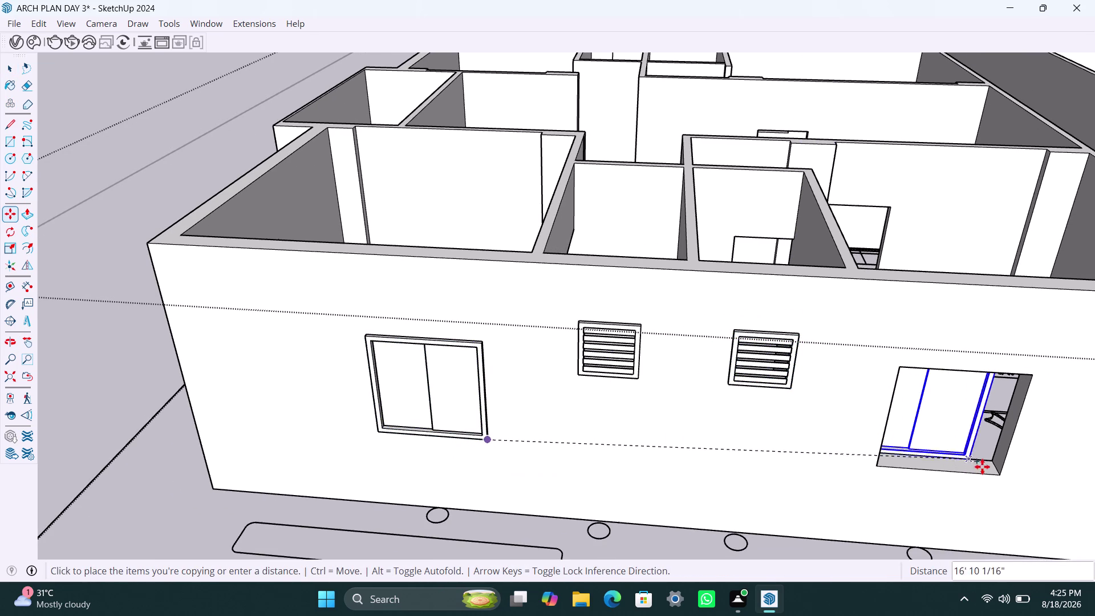
click(1001, 474)
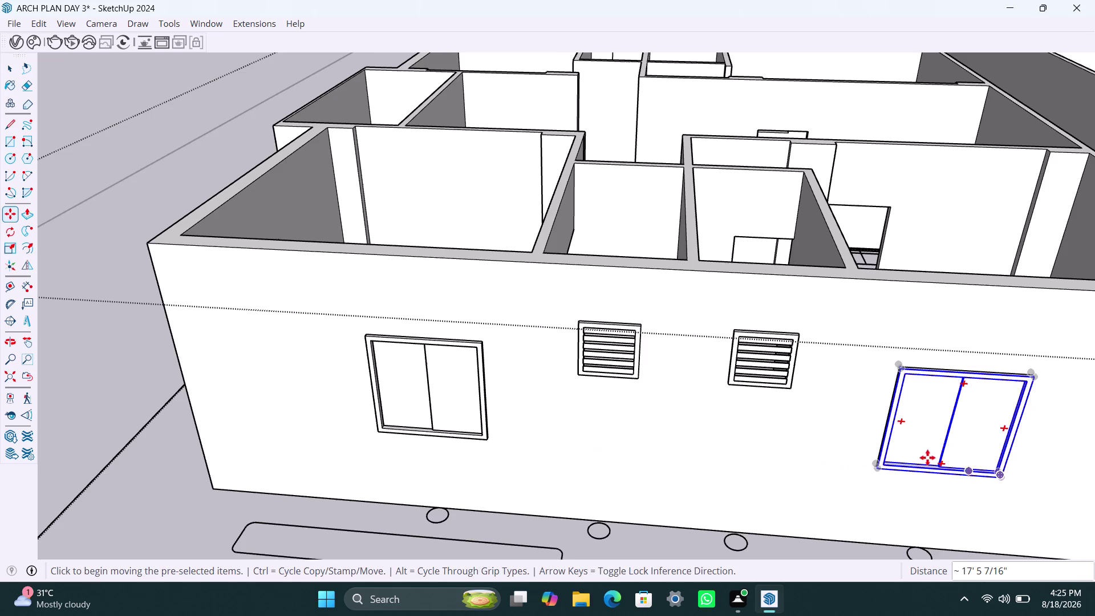
Place another sliding window copy in an opening along the long facade.
scroll(down, 3)
middle_drag(818, 465, 773, 450)
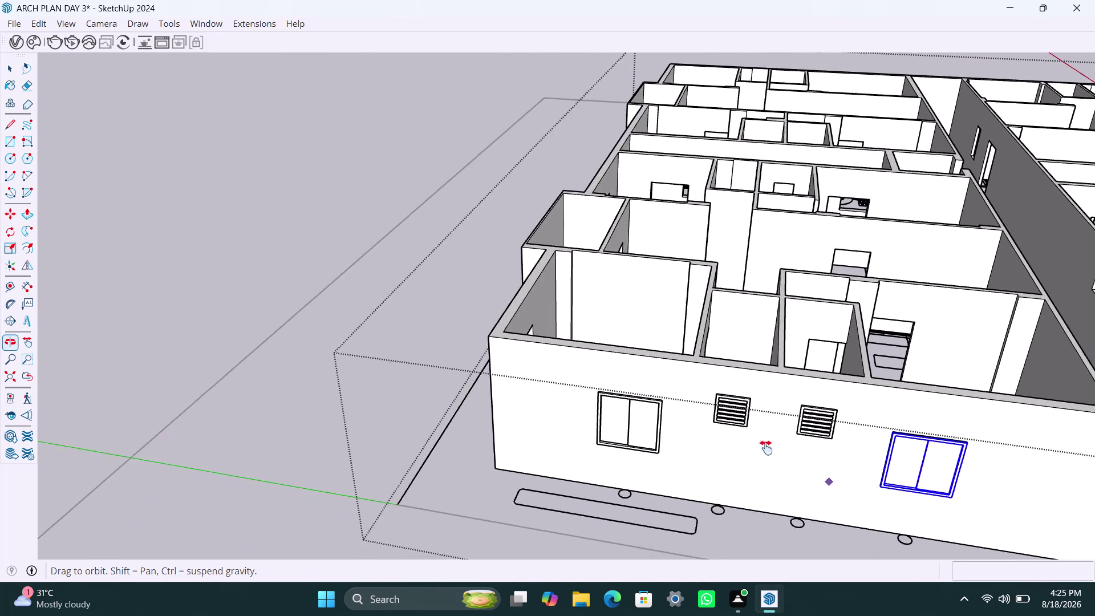
middle_drag(773, 449, 345, 306)
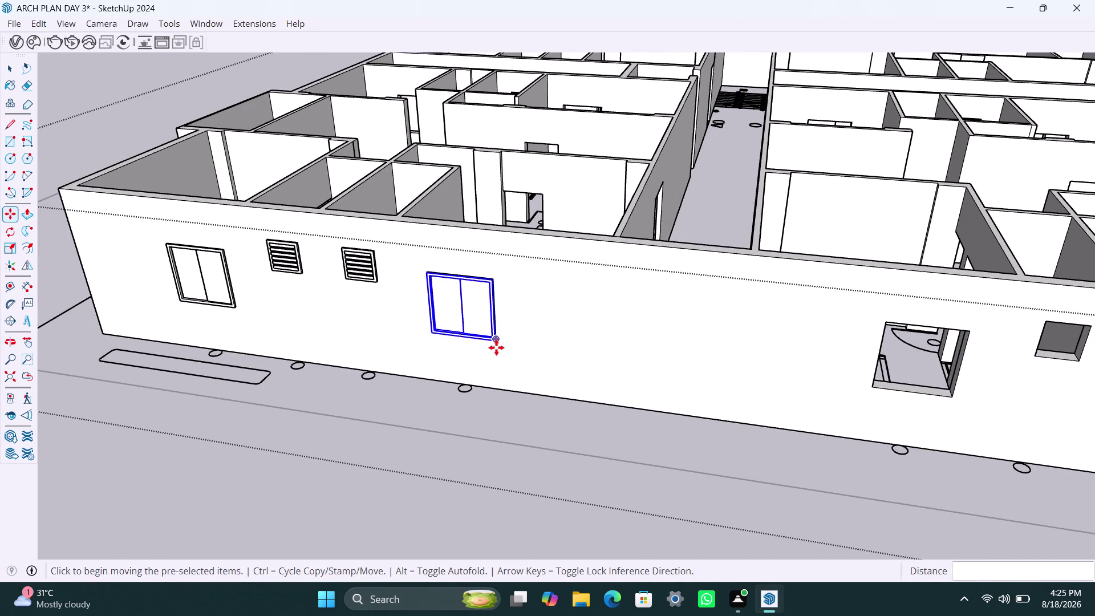
key(m)
click(495, 344)
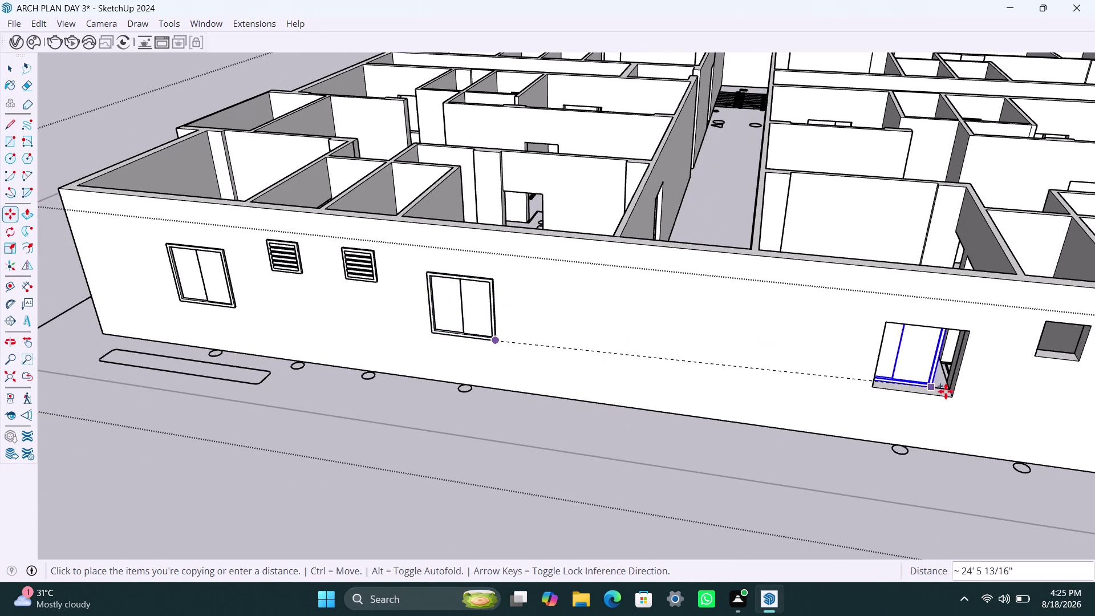
click(946, 395)
Copy a vent grille onto another spot on the wall.
scroll(down, 3)
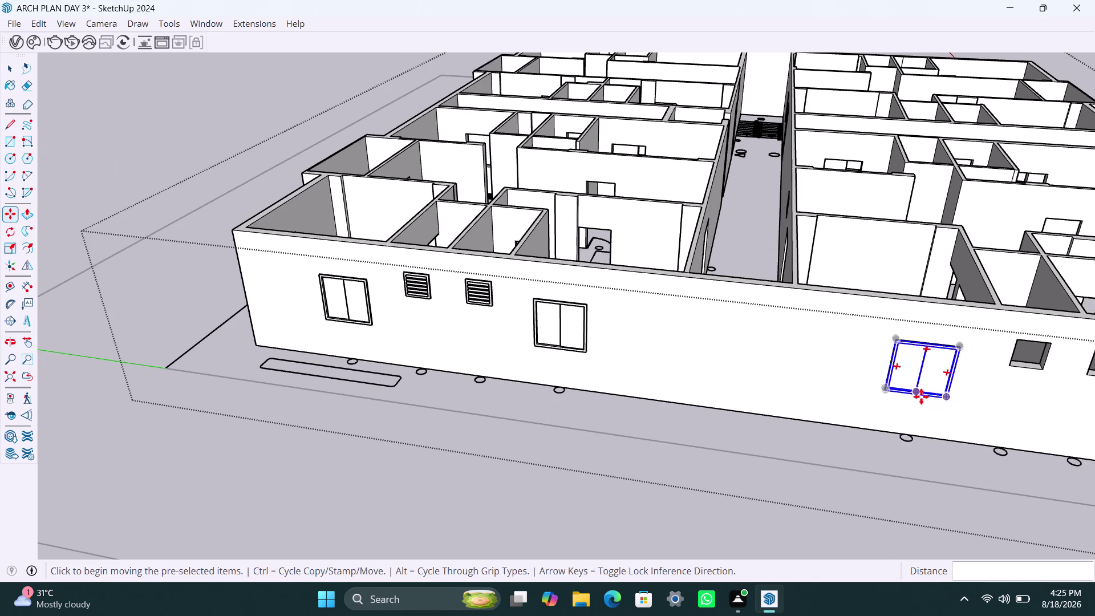
key(space)
click(482, 301)
key(m)
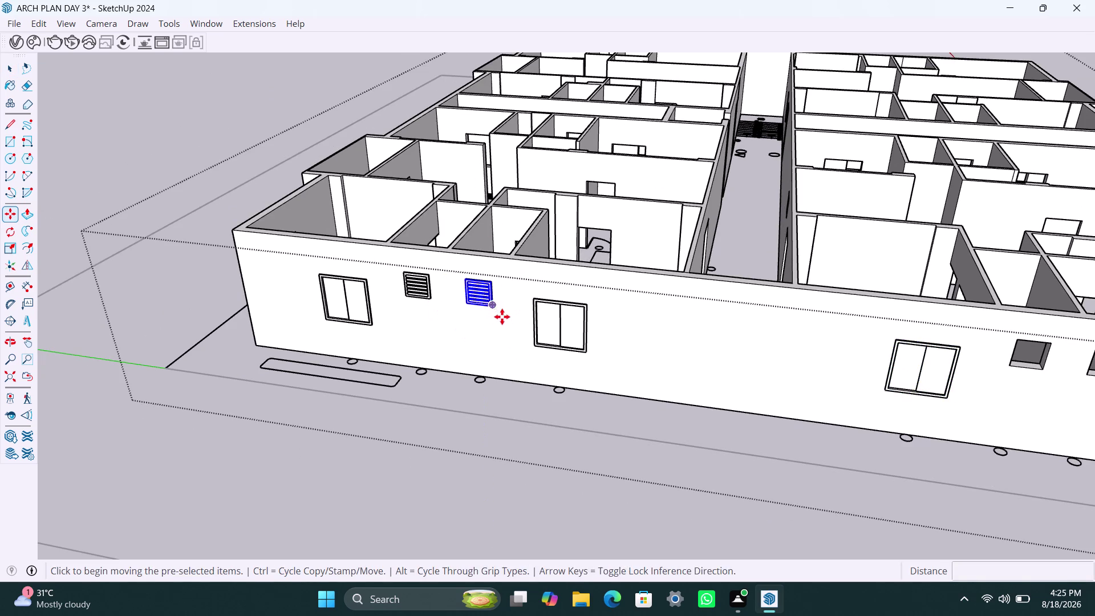
click(500, 307)
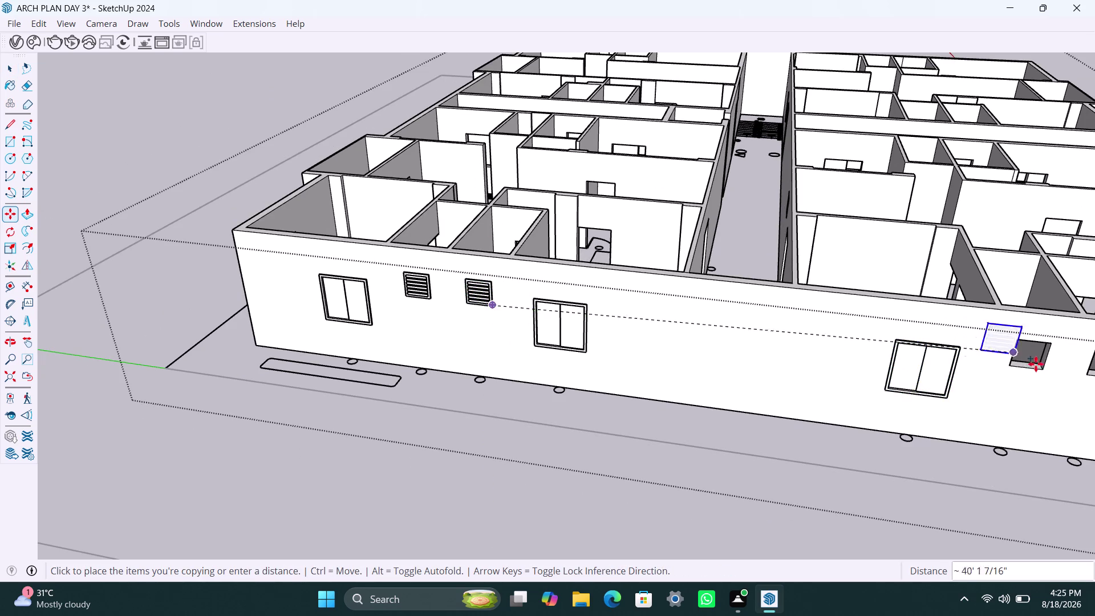
click(1042, 368)
On the front facade, copy a vent grille into the wall opening, restarting after a cancelled attempt.
scroll(down, 3)
middle_drag(983, 363, 983, 363)
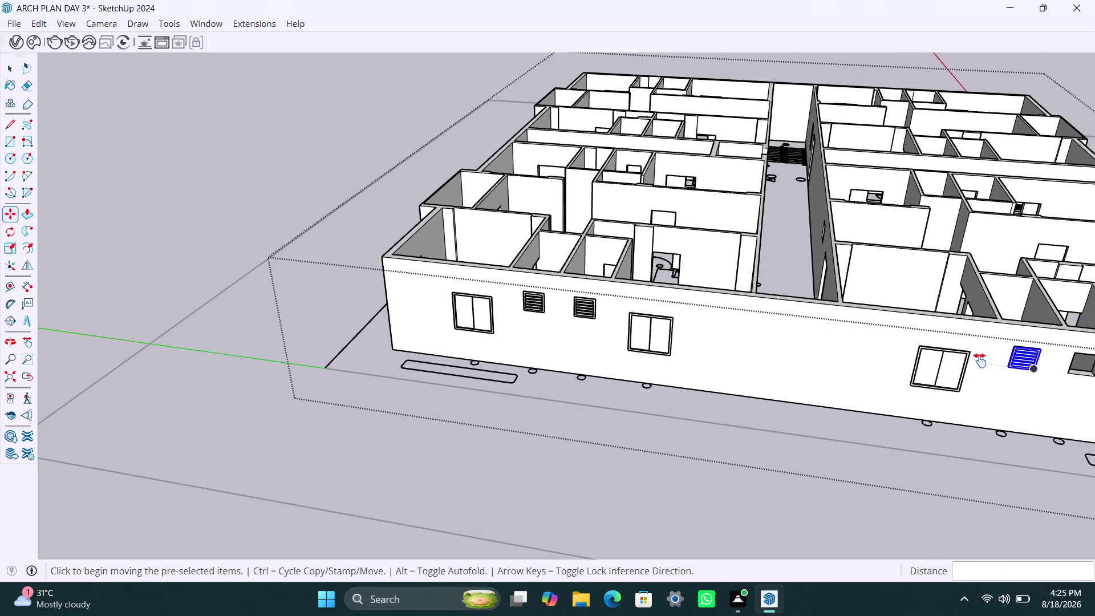
middle_drag(983, 363, 607, 340)
key(m)
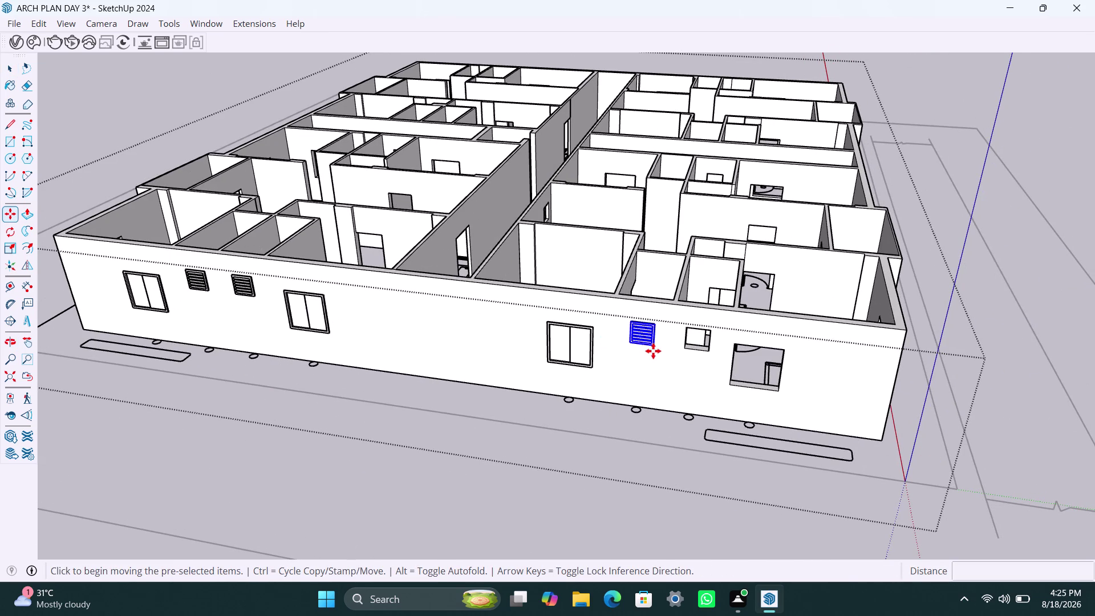
click(653, 346)
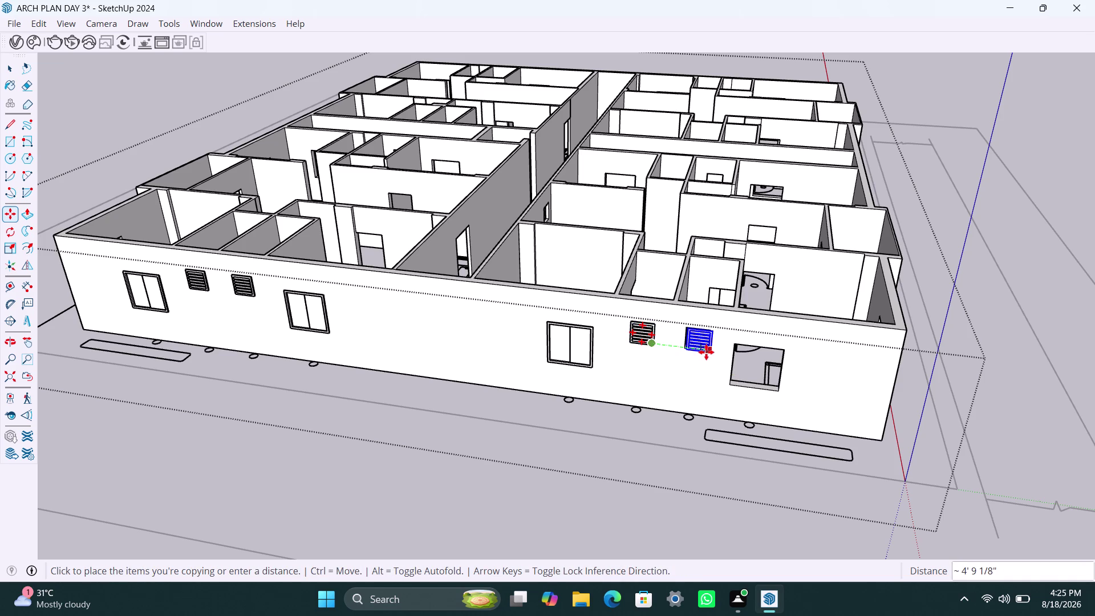
scroll(up, 3)
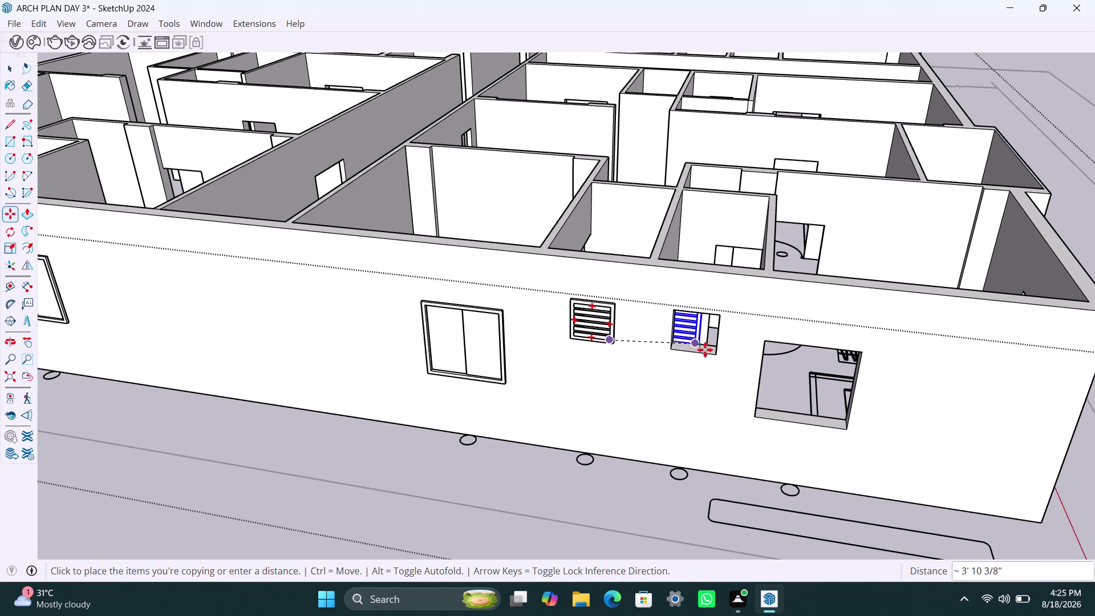
scroll(up, 3)
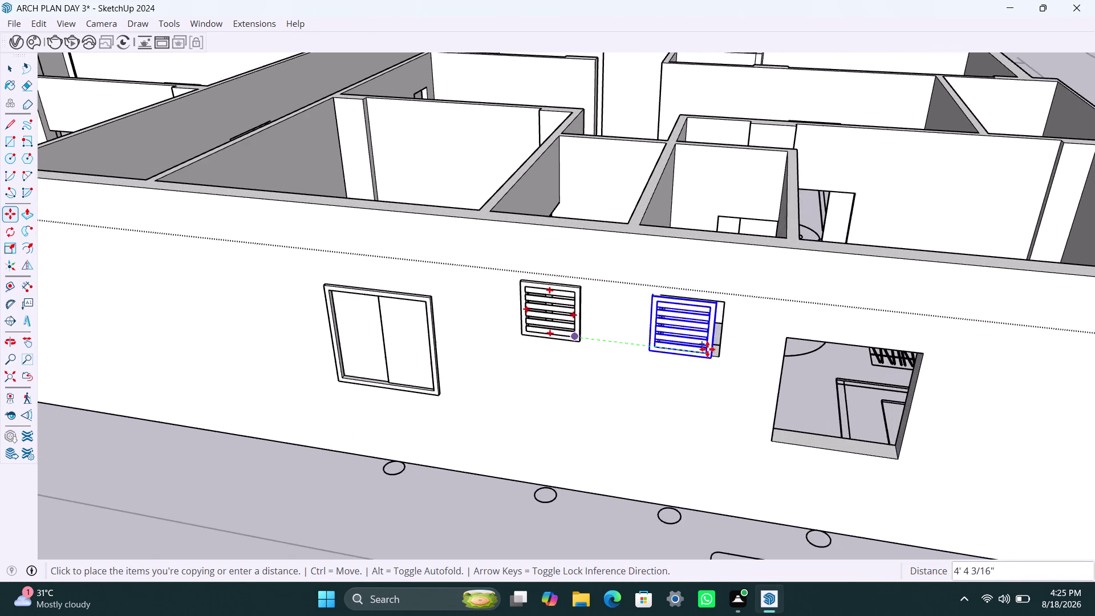
scroll(up, 3)
scroll(up, 3)
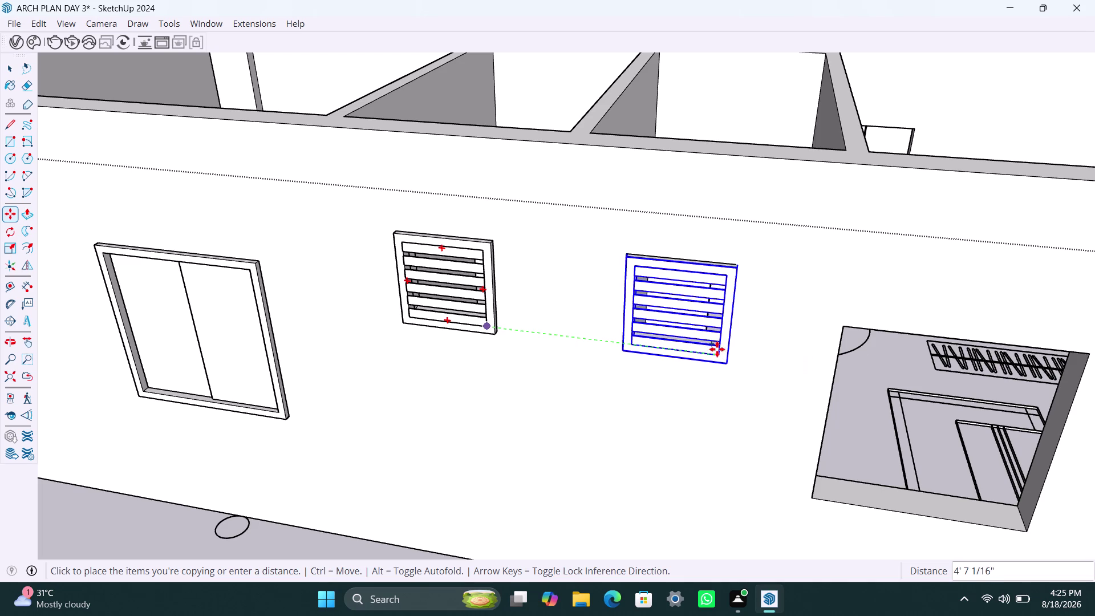
key(Escape)
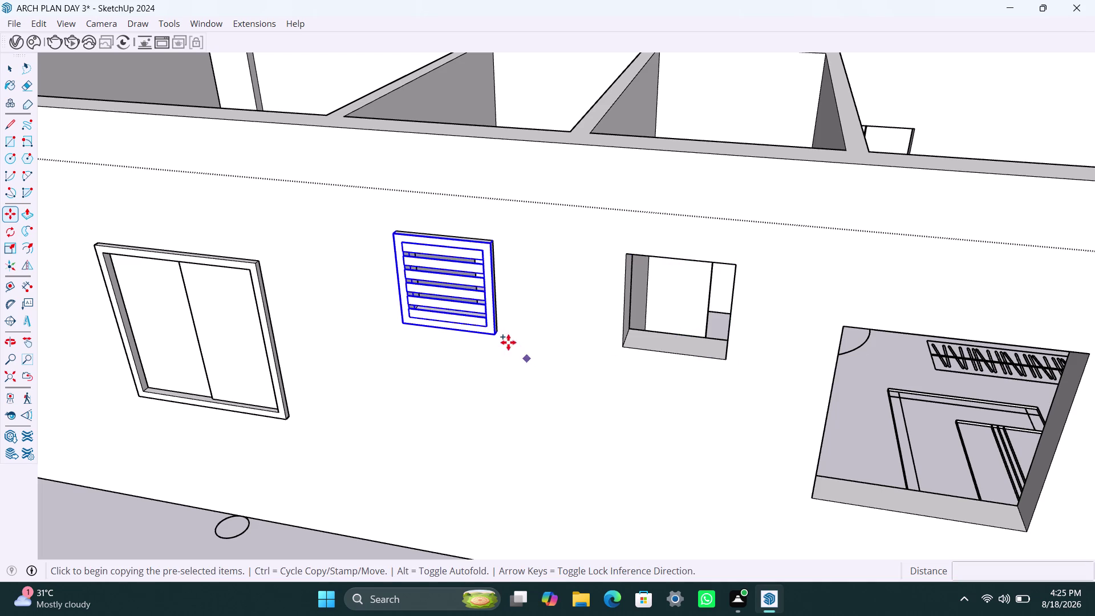
click(498, 338)
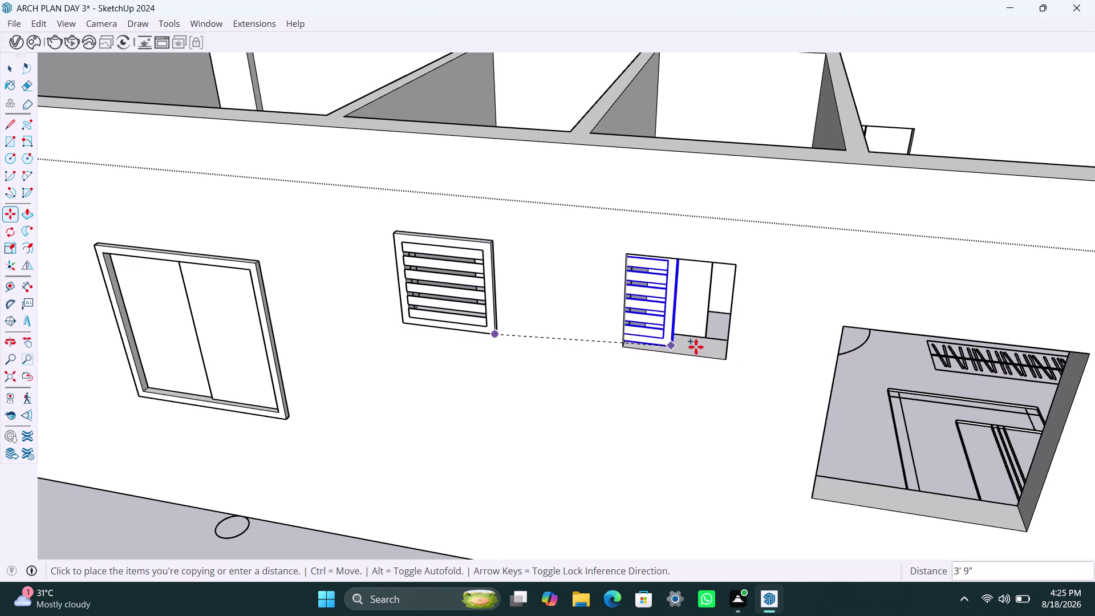
click(726, 358)
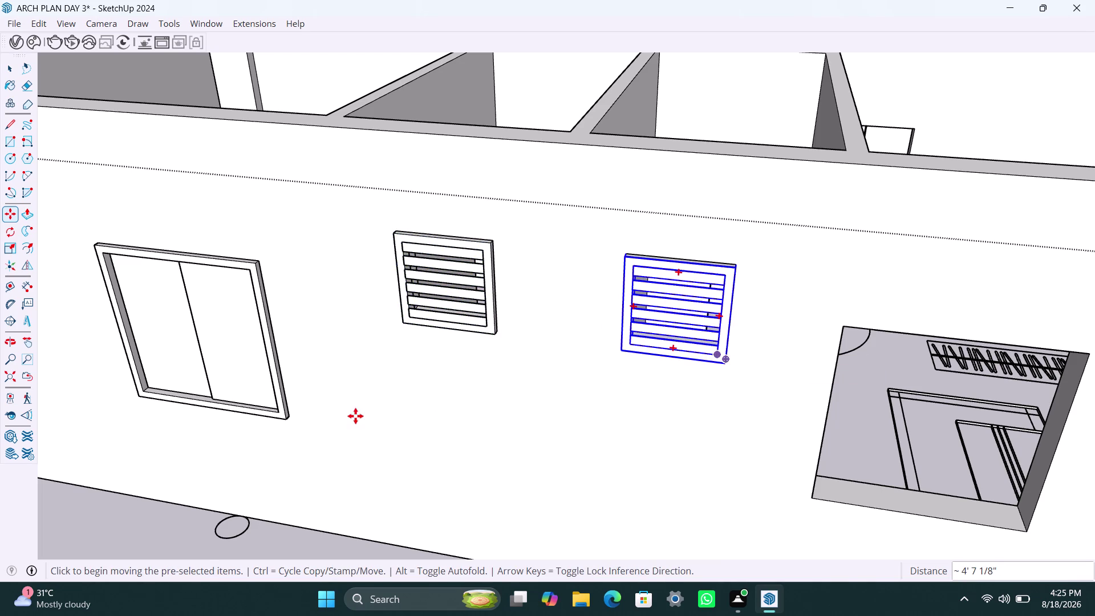
key(space)
Copy the sliding window to a spot beyond the vent grilles.
click(279, 412)
key(m)
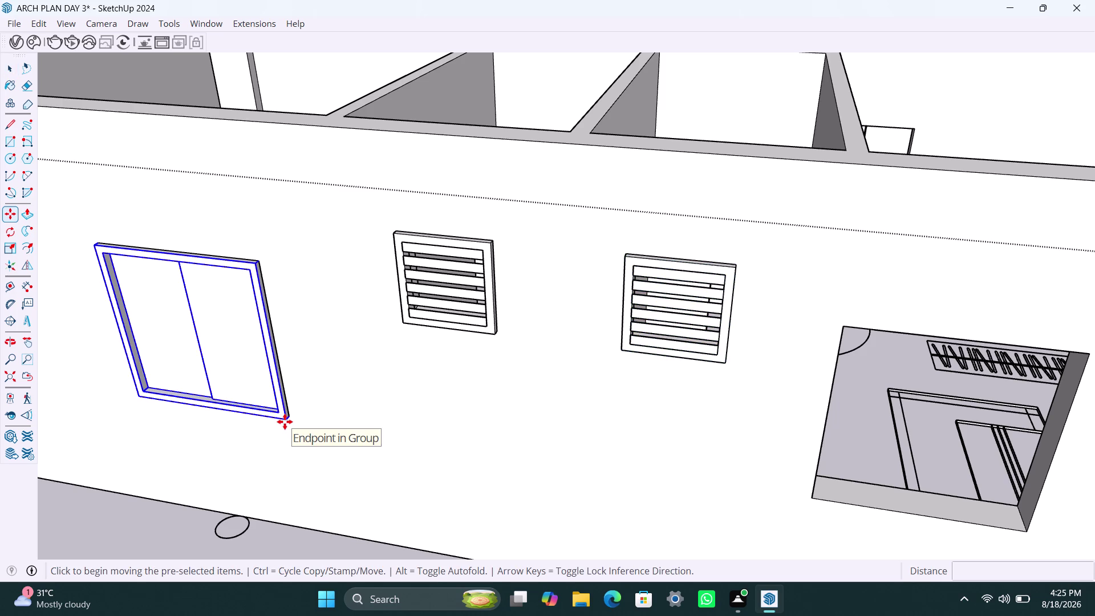
click(285, 421)
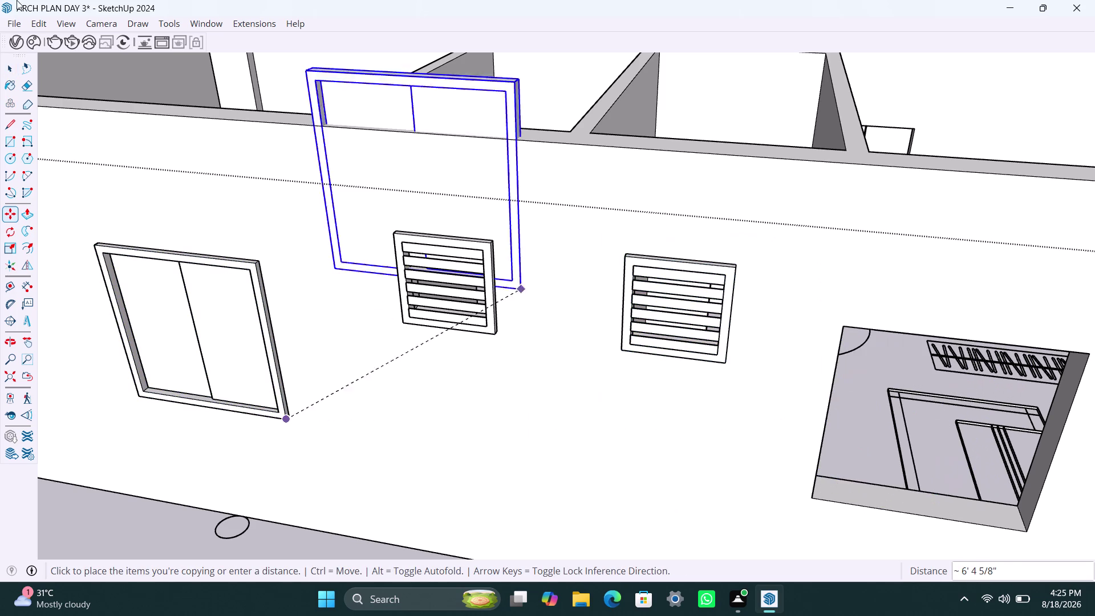
scroll(down, 3)
middle_drag(484, 334, 475, 313)
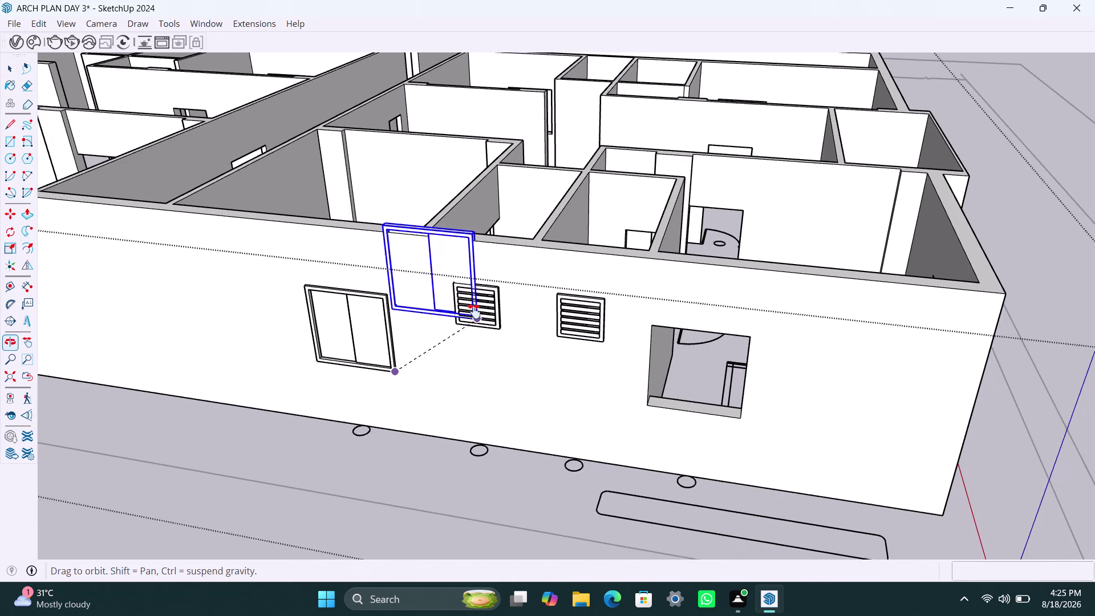
middle_drag(474, 314, 470, 289)
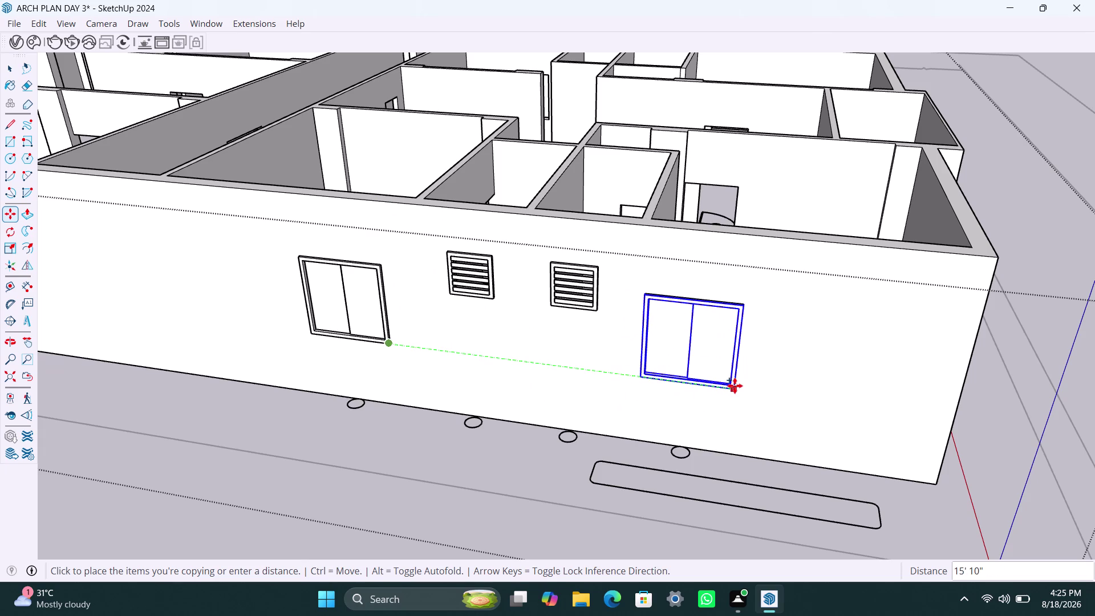
click(735, 386)
scroll(down, 3)
middle_drag(721, 382, 513, 387)
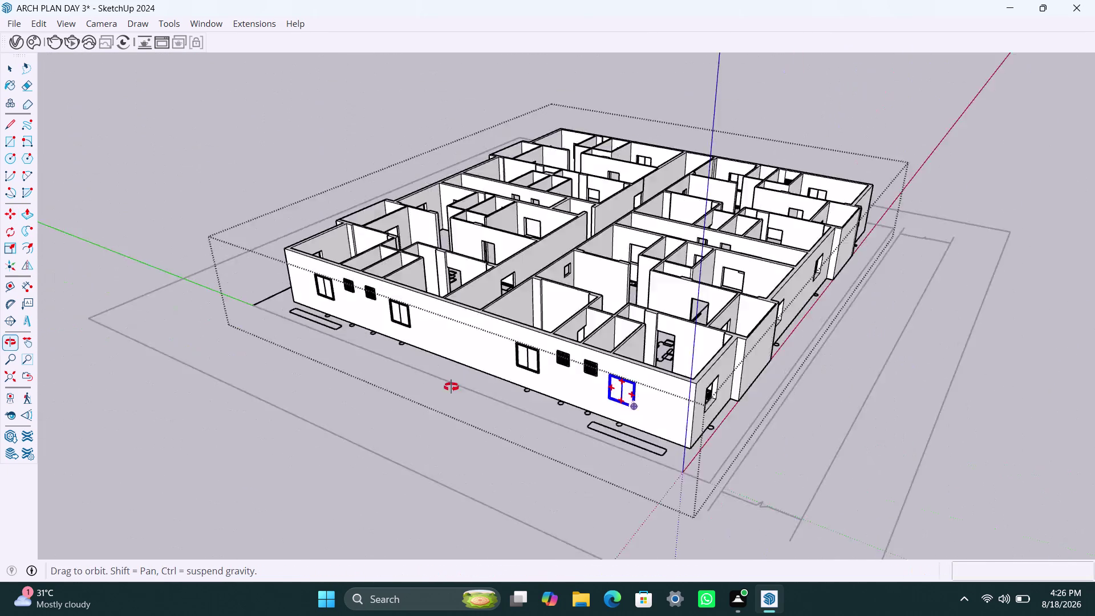
middle_drag(513, 387, 340, 387)
Draw a rectangle over the side-wall square opening and make it a group.
scroll(up, 3)
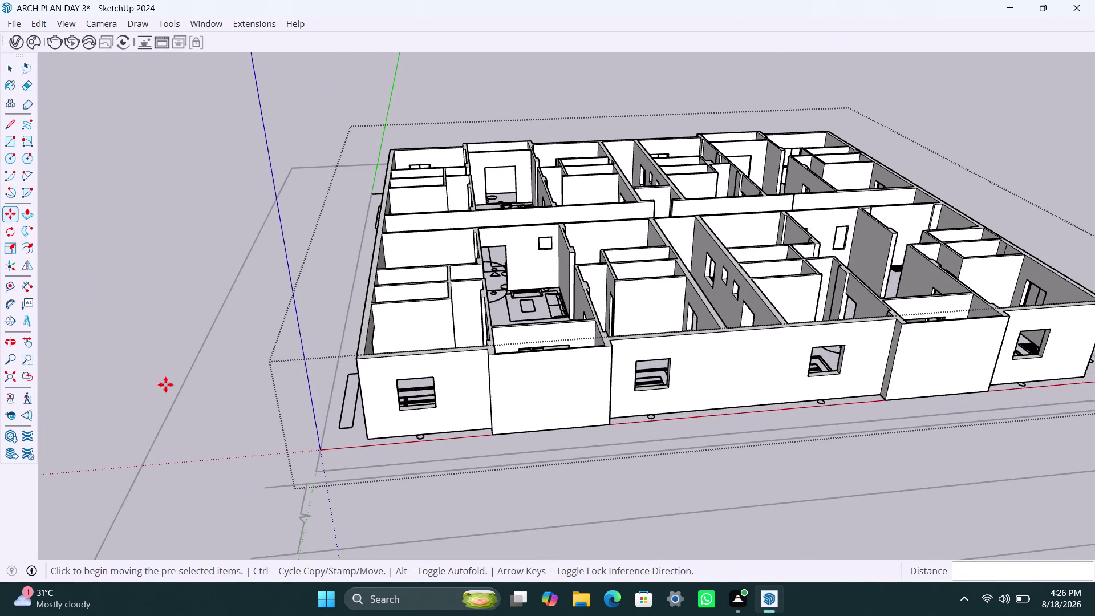
key(space)
scroll(up, 3)
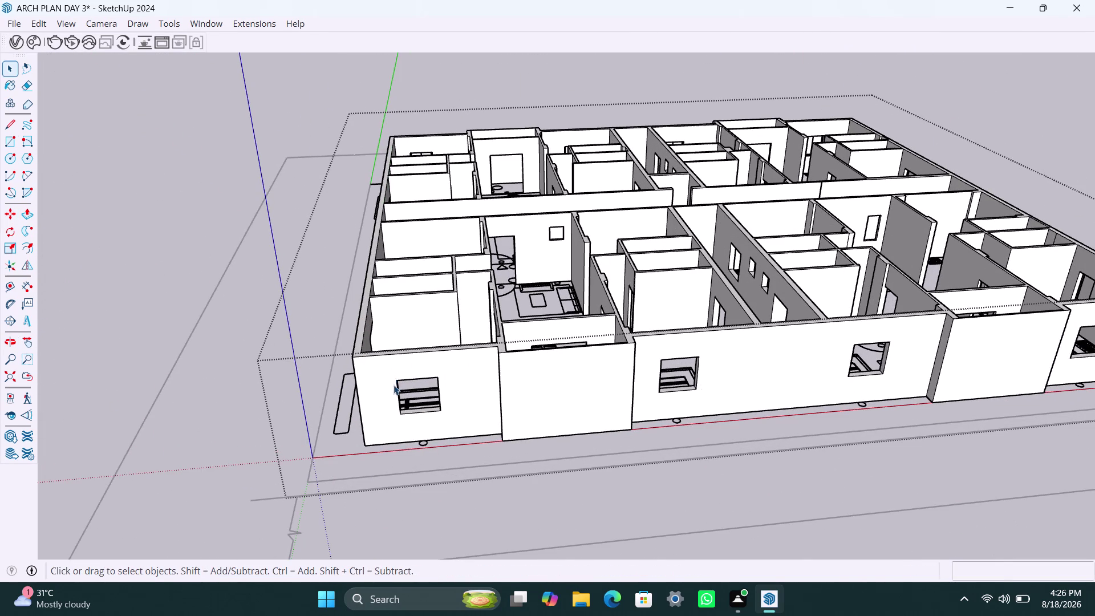
key(r)
click(396, 383)
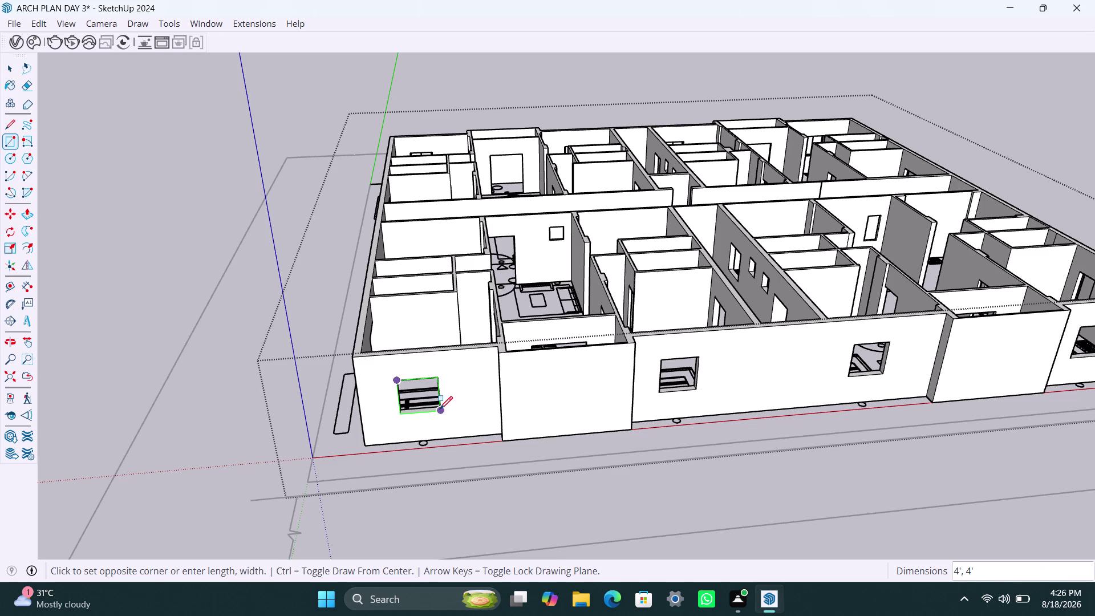
click(440, 409)
key(space)
double_click(416, 402)
right_drag(412, 396, 411, 371)
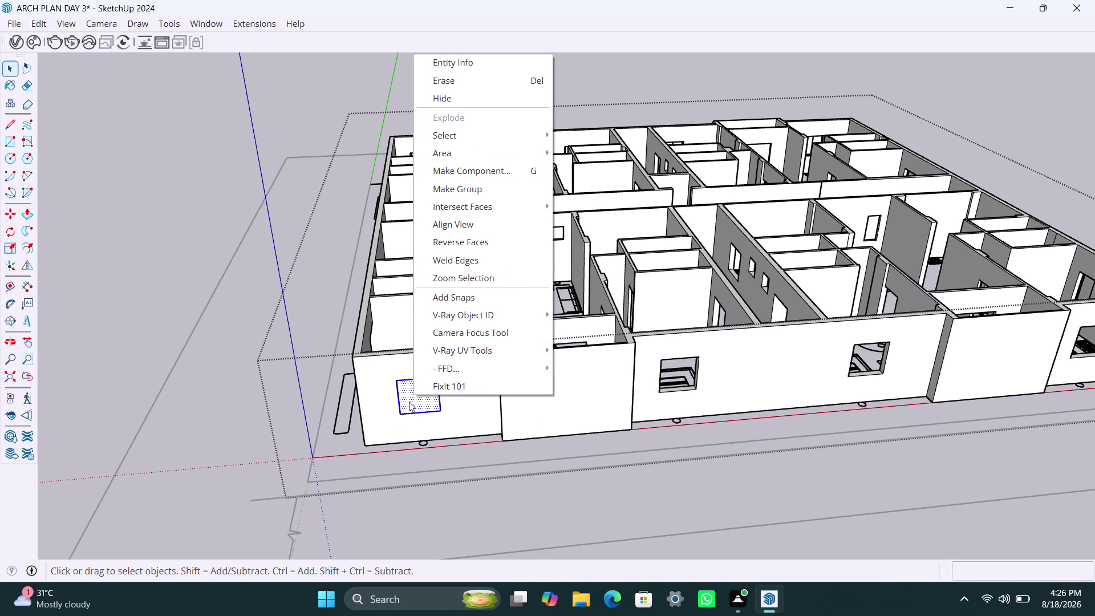
click(409, 402)
double_click(409, 402)
right_click(405, 402)
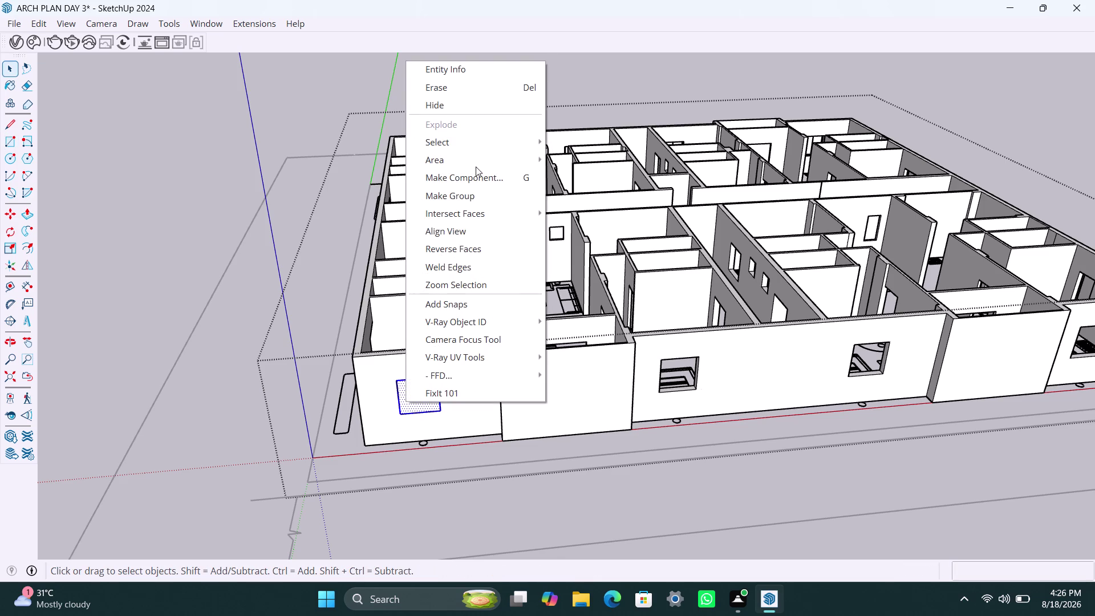
click(472, 196)
Inside the group, offset the rectangle face inward by 2" and delete the selected inner part.
double_click(402, 398)
click(405, 398)
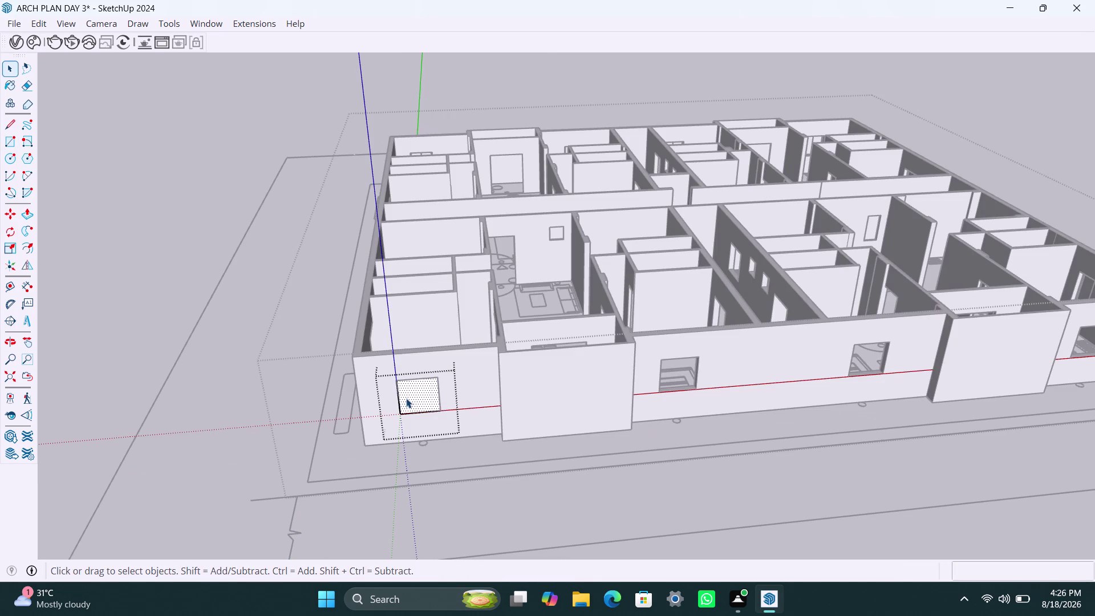
key(f)
click(406, 398)
key(2)
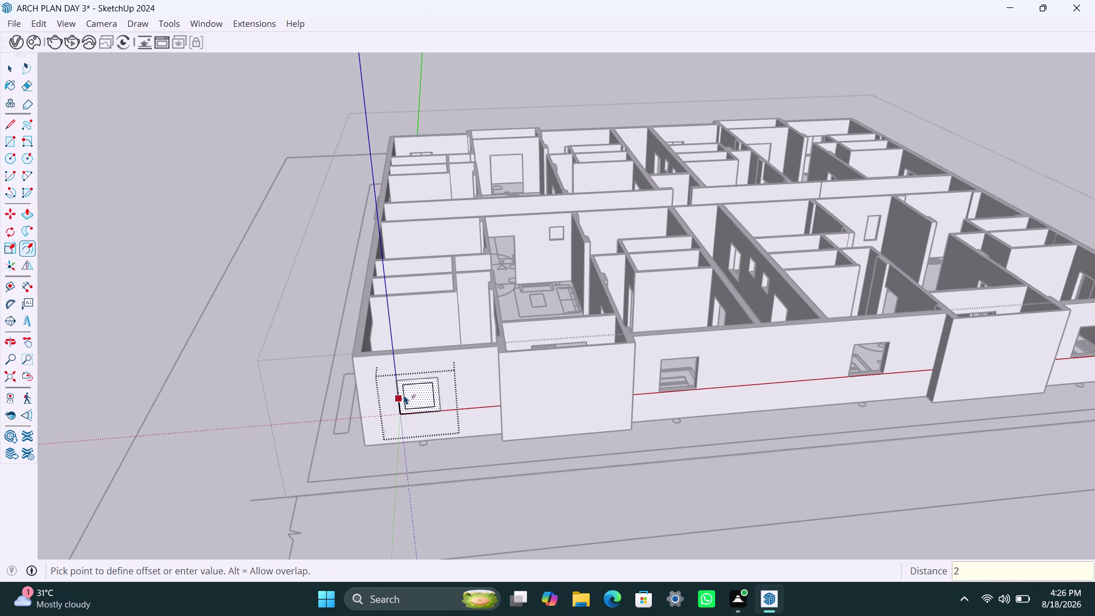
key(shift+quotedbl)
key(Return)
key(space)
scroll(up, 3)
click(416, 397)
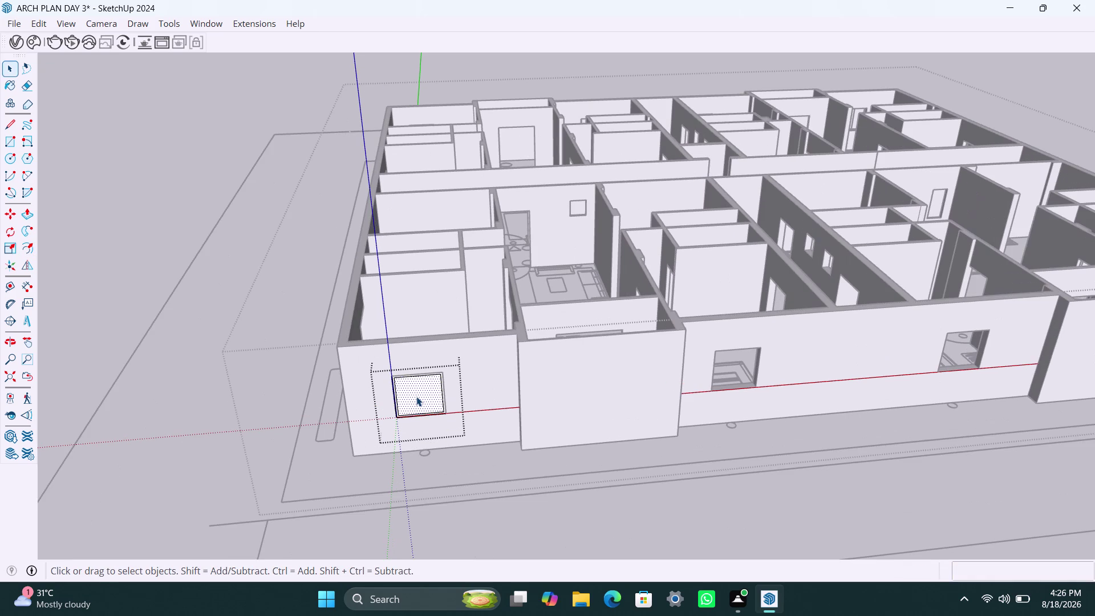
key(Delete)
scroll(up, 3)
click(375, 396)
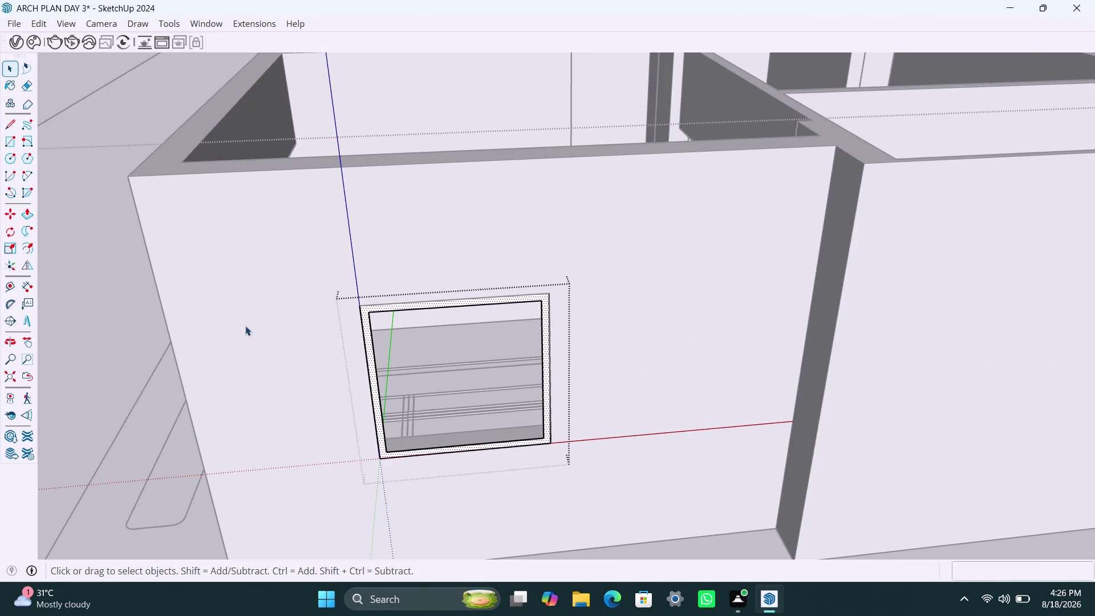
drag(360, 326, 365, 331)
Push/pull the frame ring face 1.5" deep, applying the 1.5" extrusion twice.
key(p)
click(373, 347)
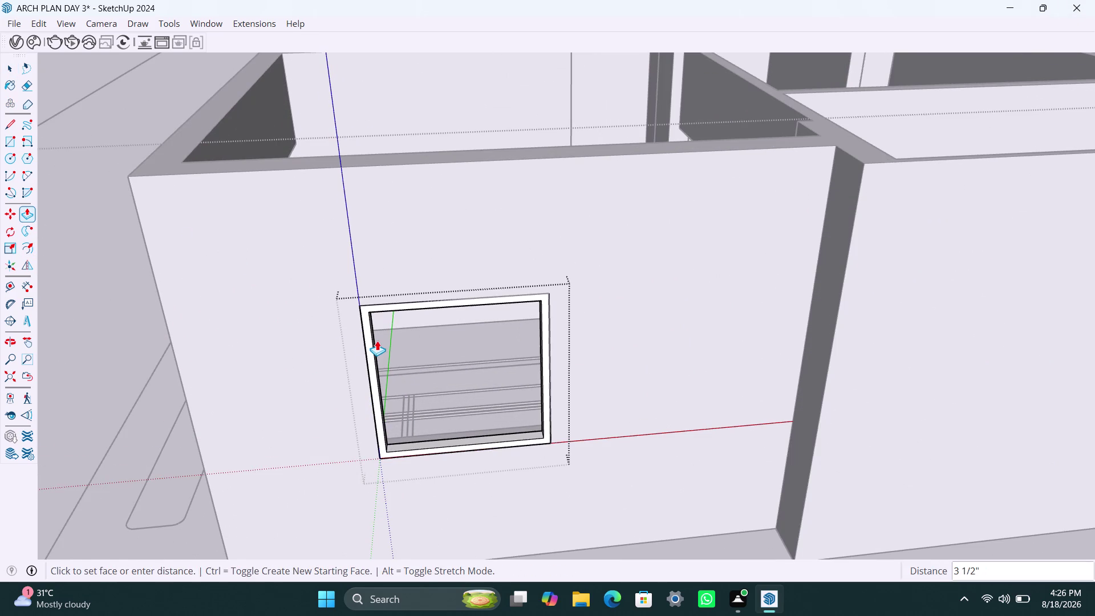
key(2)
key(BackSpace)
text(1.)
text(5")
key(Return)
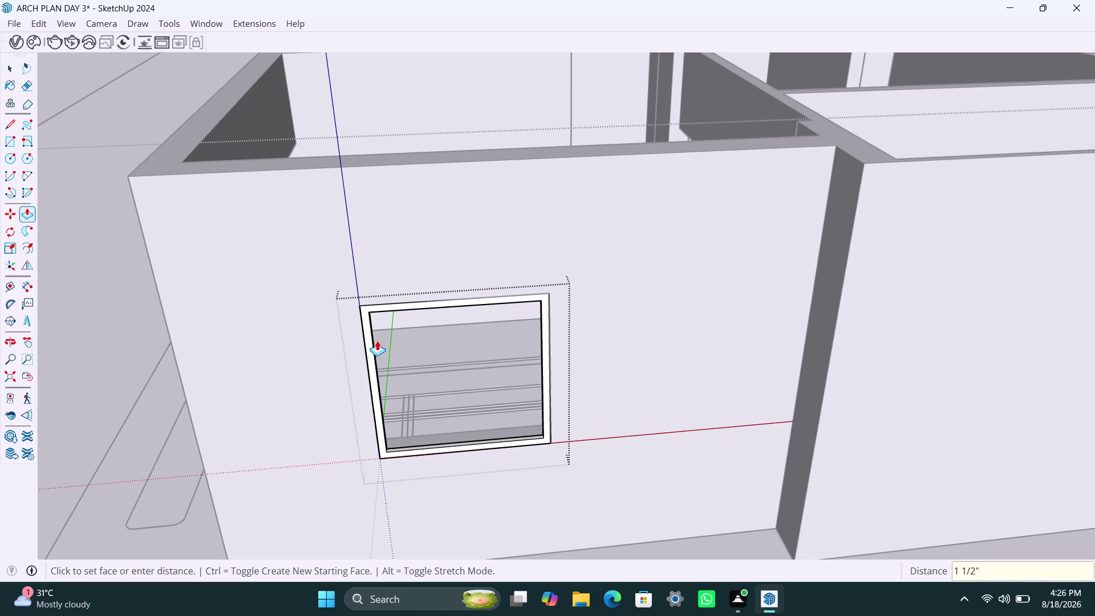
click(375, 374)
text(1)
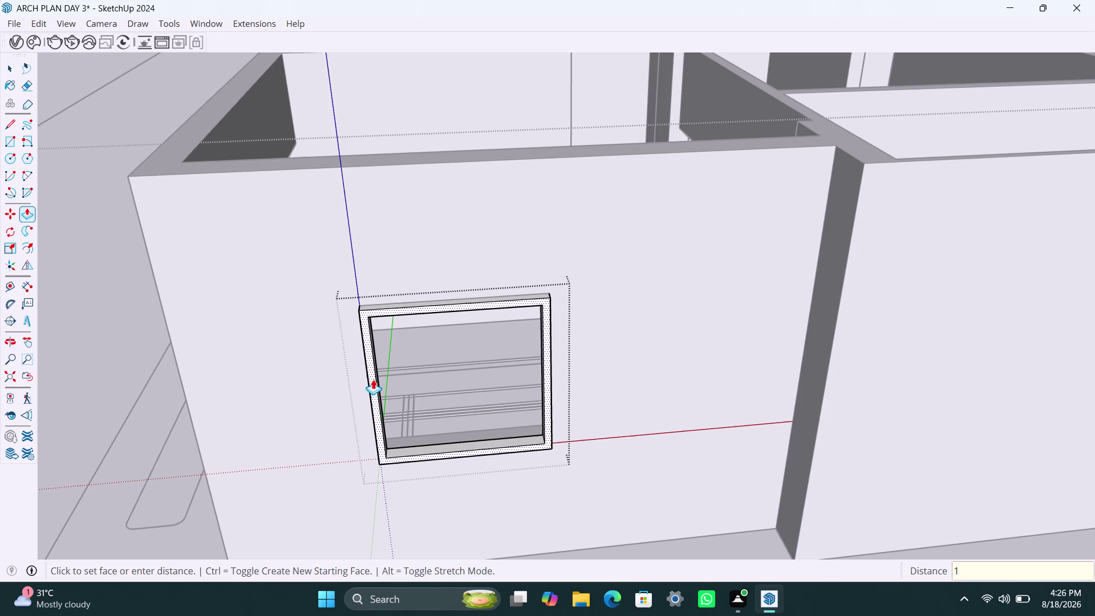
text(.5")
key(Return)
key(space)
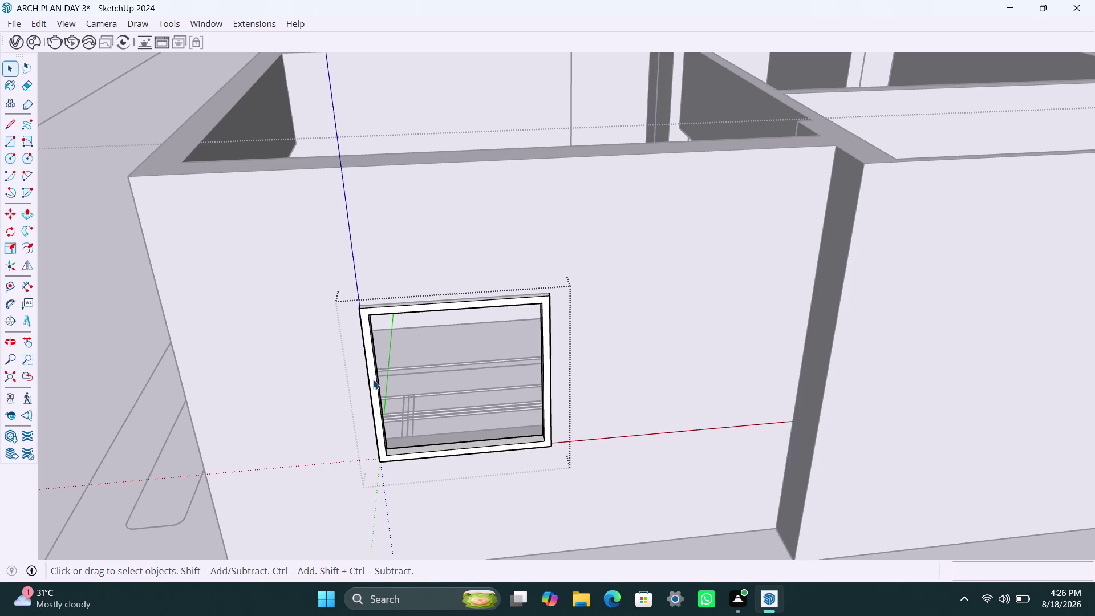
Draw the left sash rectangle inside the frame and group it.
key(r)
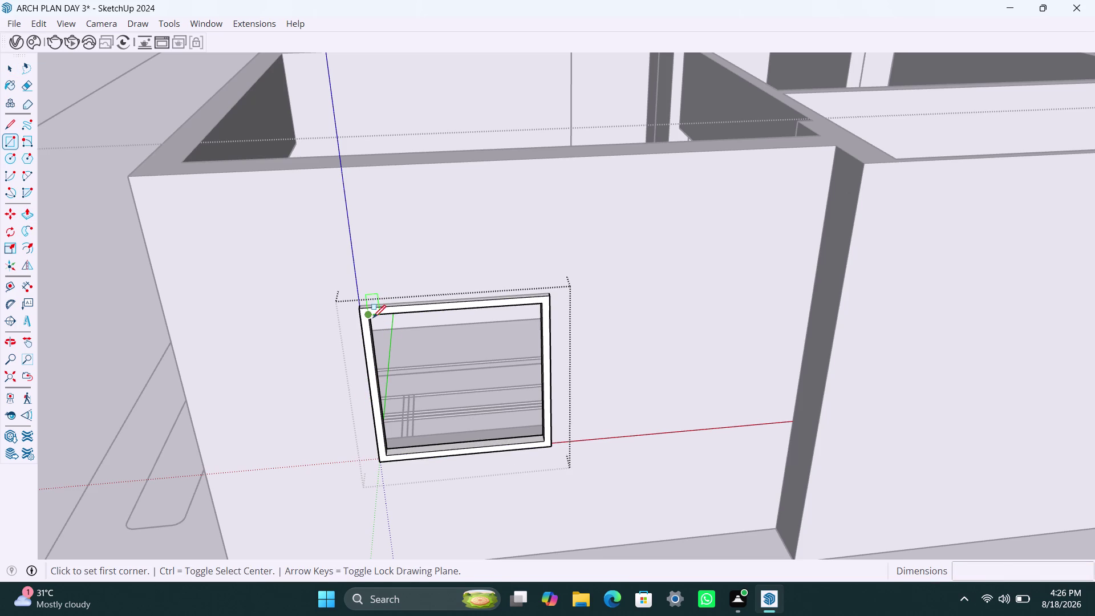
click(373, 318)
click(471, 448)
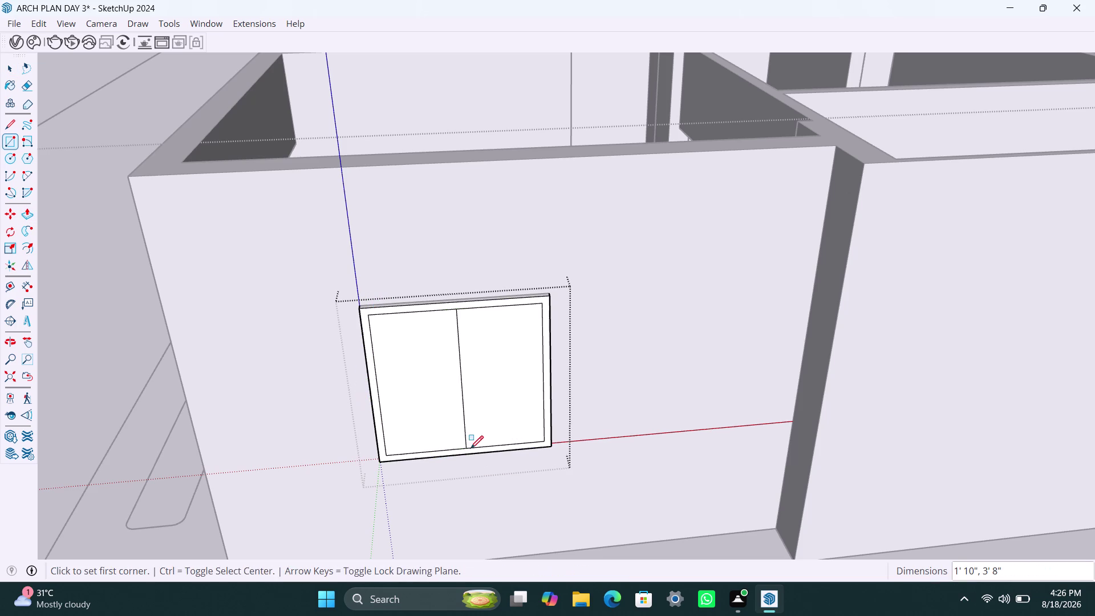
key(space)
click(513, 414)
key(Delete)
double_click(444, 410)
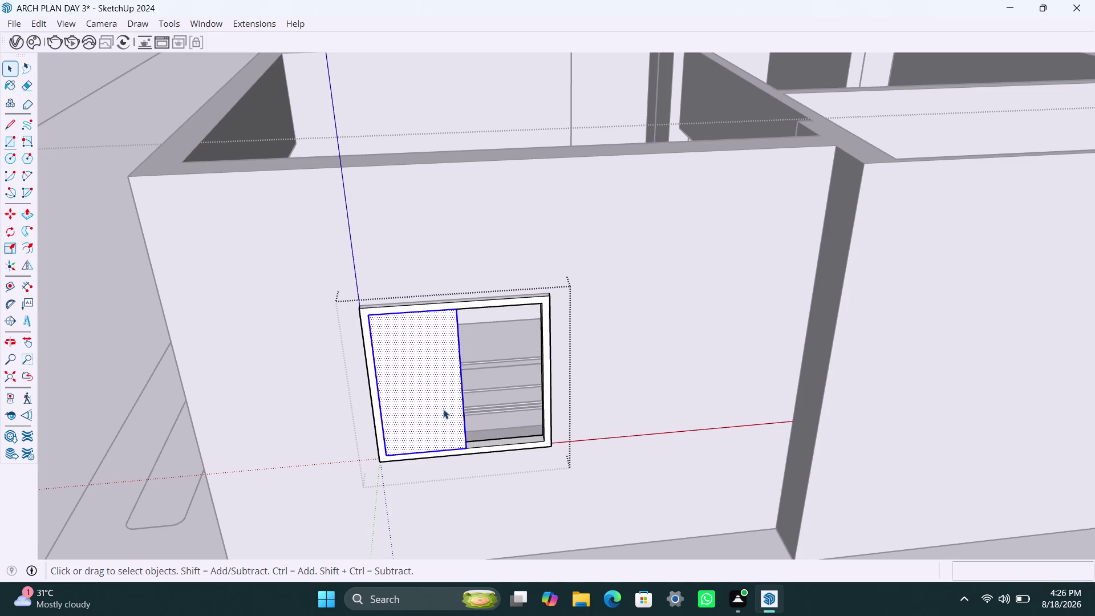
right_click(443, 409)
click(514, 210)
Push/pull the left sash panel to 18mm thickness.
double_click(418, 373)
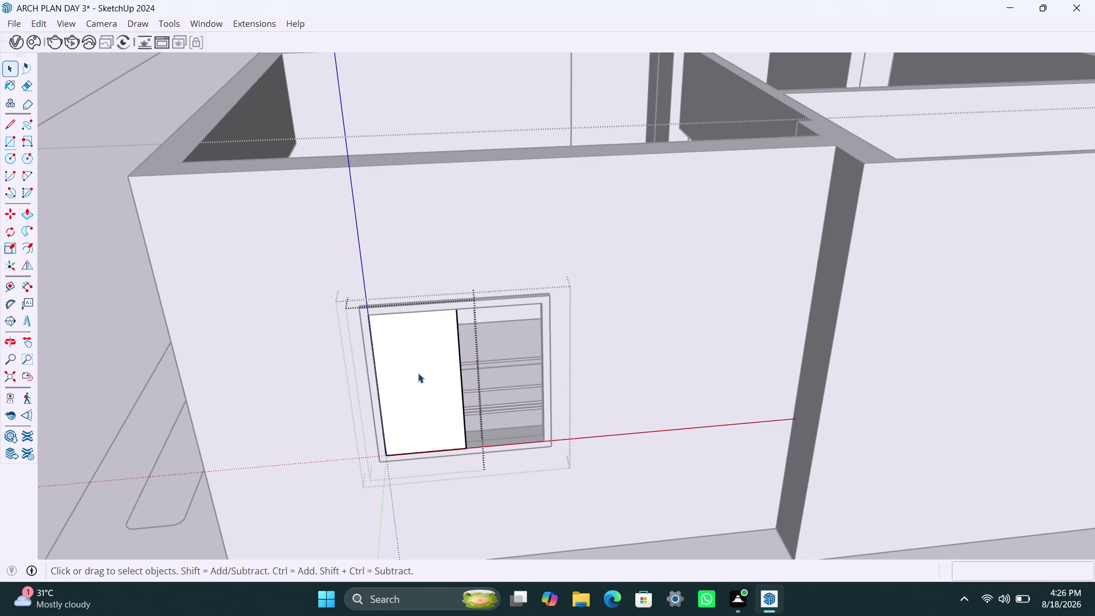
click(418, 373)
key(p)
click(418, 373)
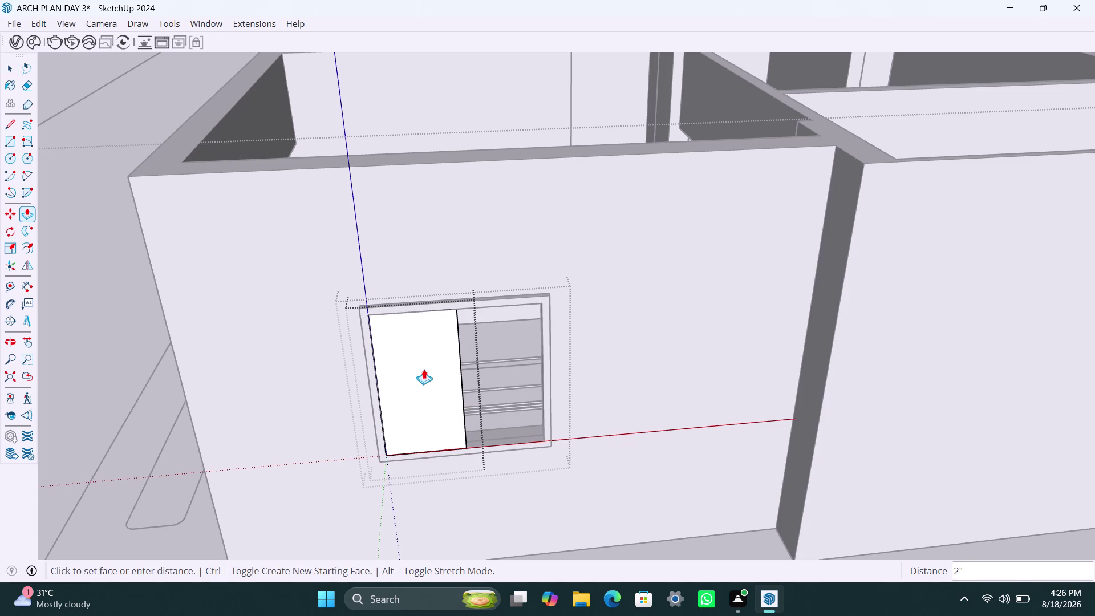
text(18mm)
key(Return)
key(space)
click(726, 301)
scroll(up, 3)
click(459, 418)
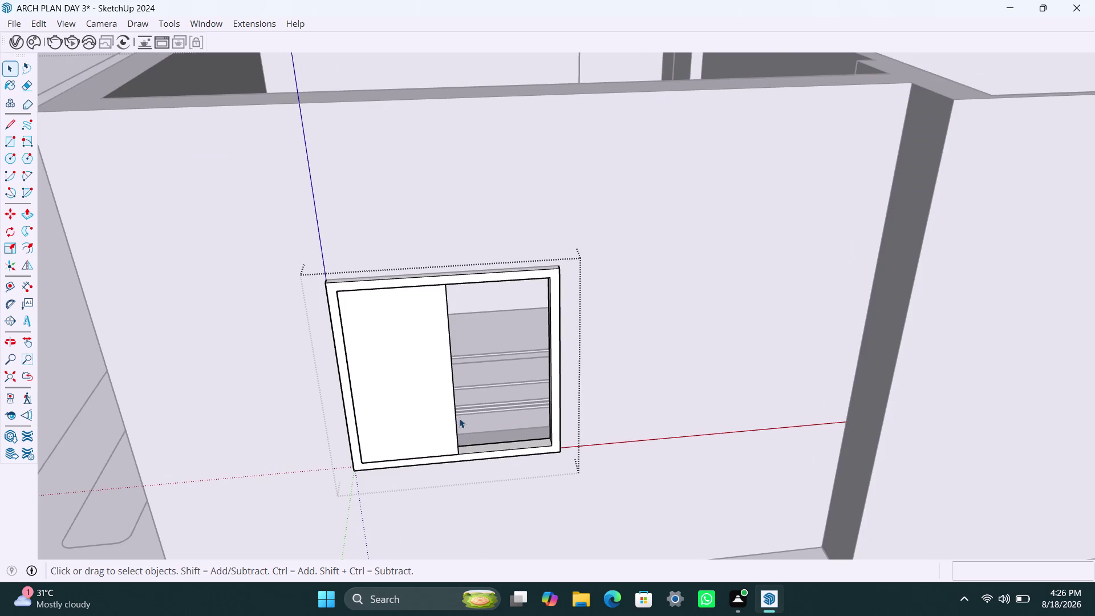
Copy the left sliding panel into the right half of the window frame.
click(454, 423)
scroll(up, 3)
key(m)
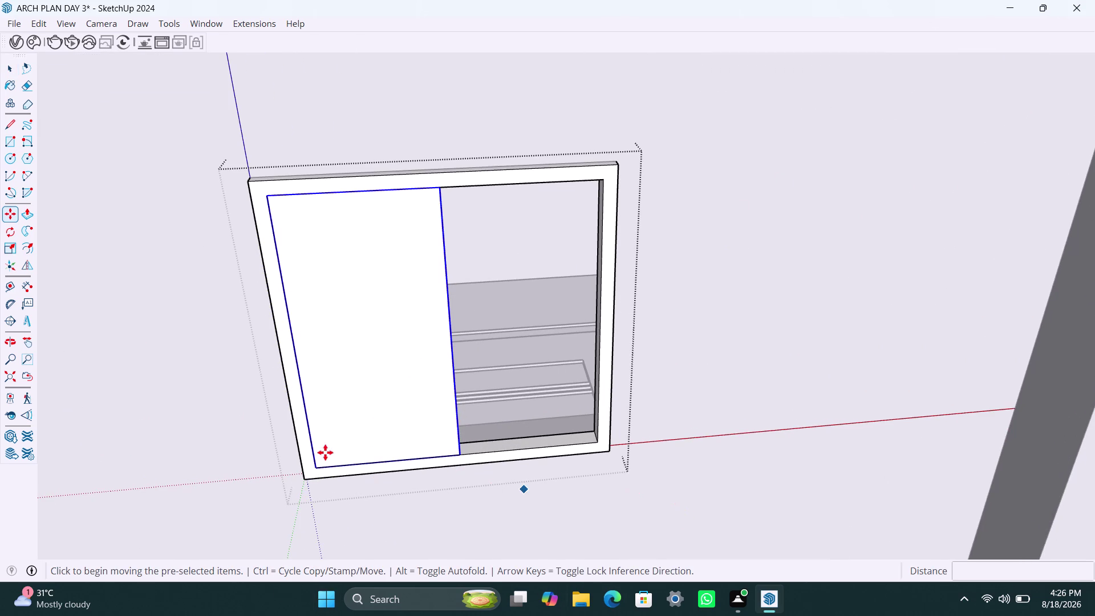
click(460, 454)
scroll(up, 3)
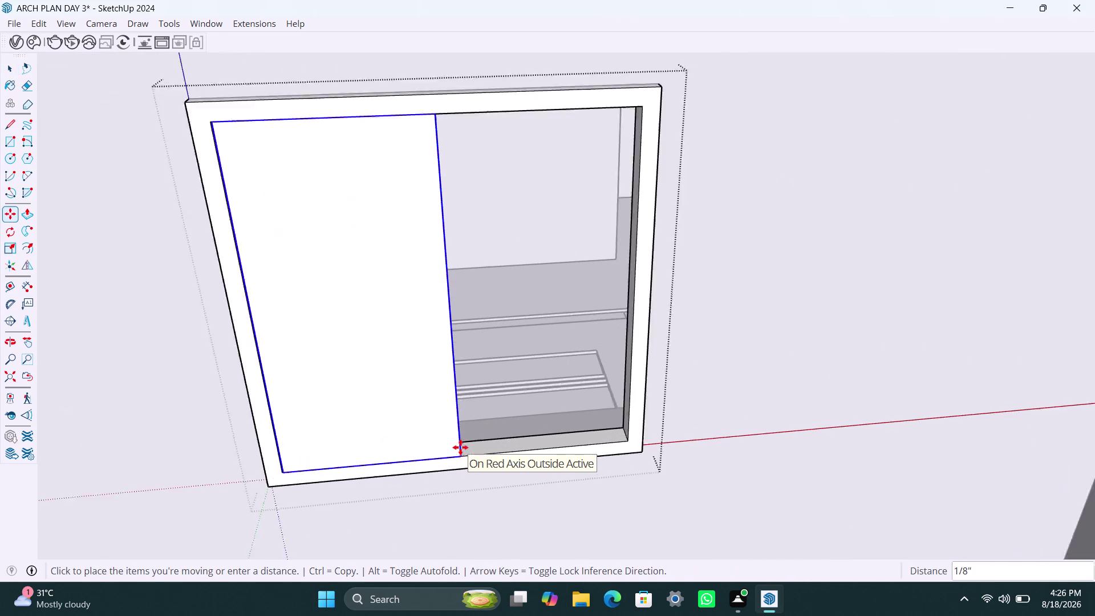
scroll(up, 3)
click(461, 447)
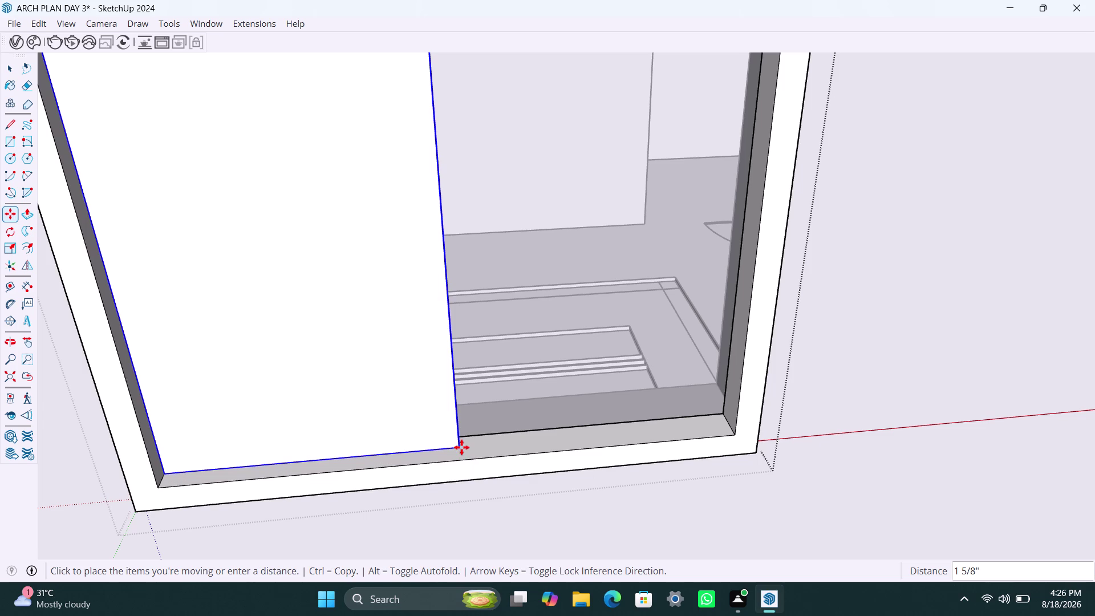
key(m)
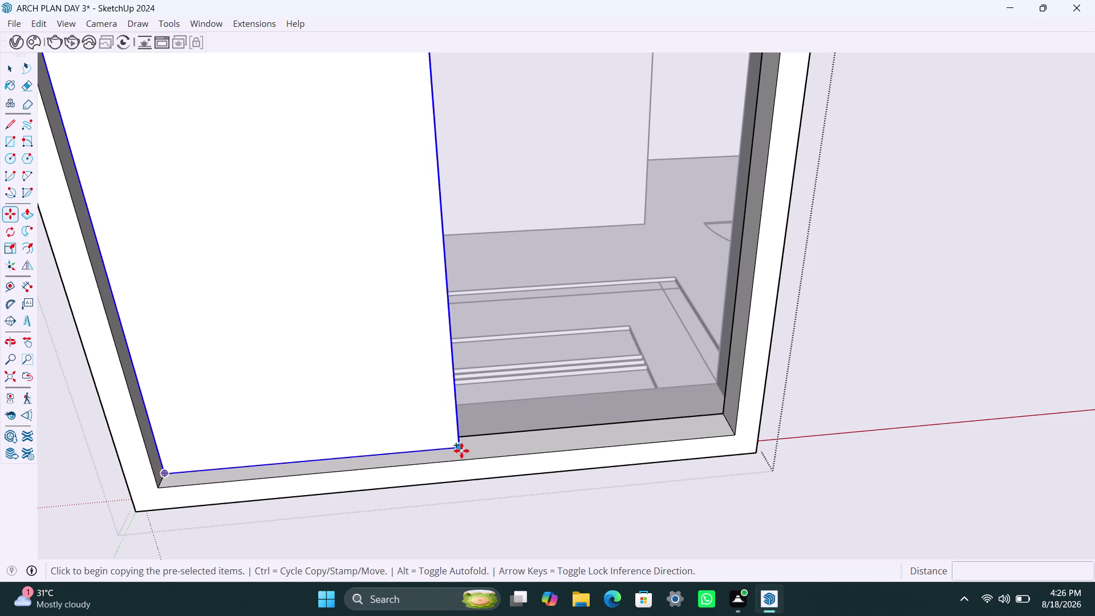
click(461, 450)
click(736, 435)
Snap the copied panel into the frame corner and view the whole window.
scroll(up, 3)
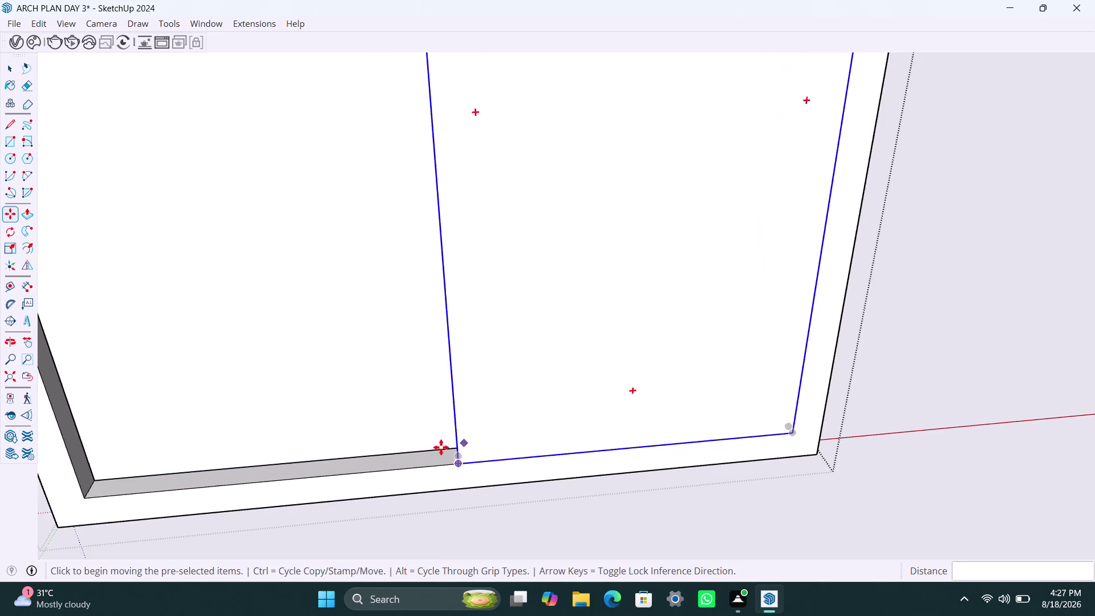
middle_drag(443, 447, 562, 447)
scroll(up, 3)
scroll(up, 3)
click(473, 479)
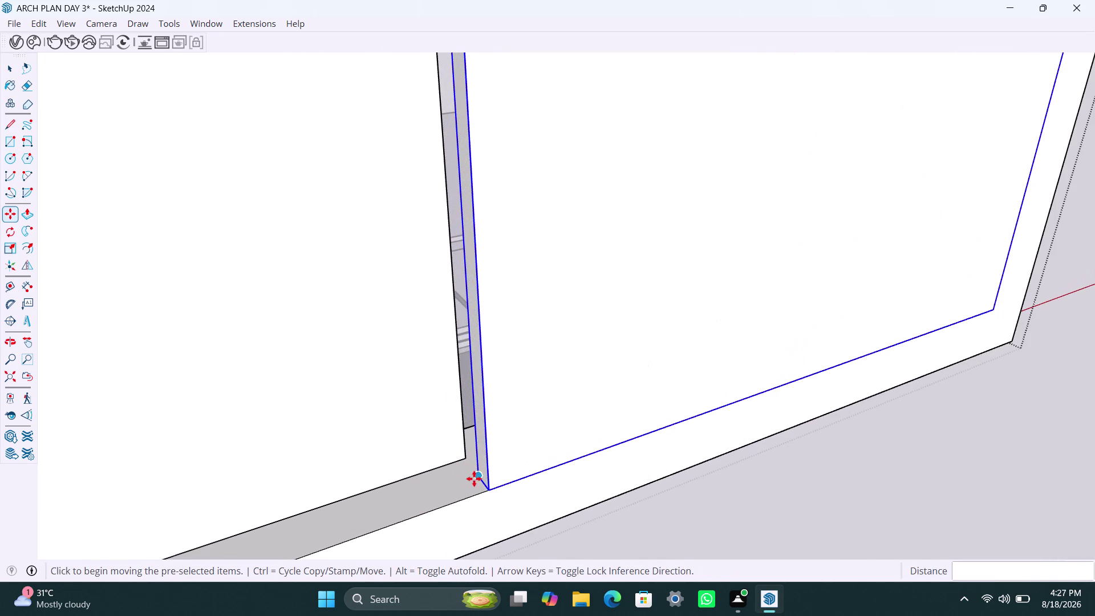
click(462, 465)
scroll(down, 3)
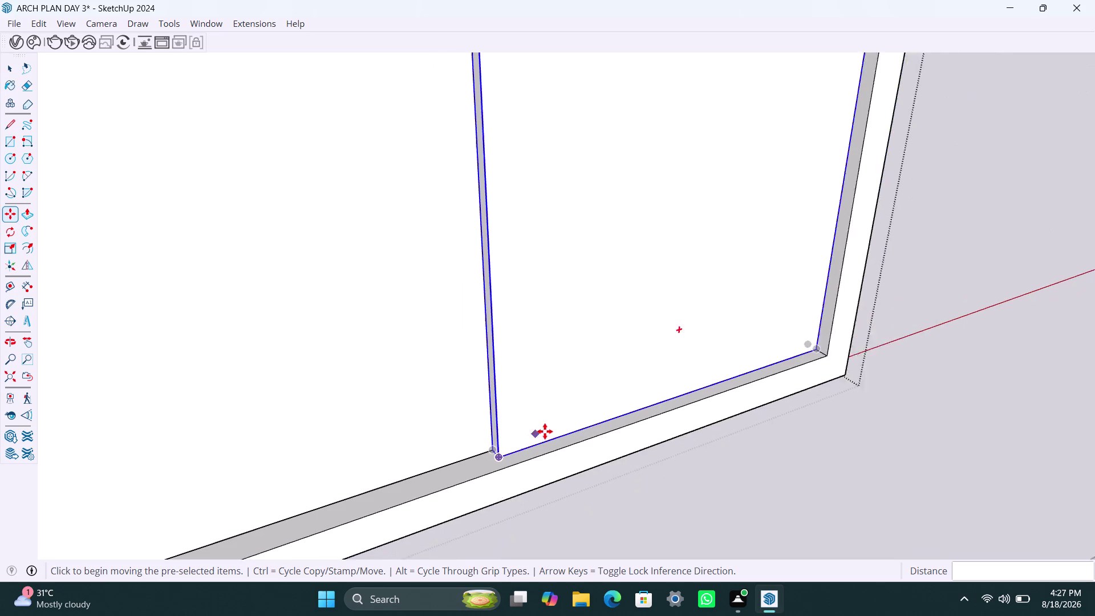
scroll(down, 3)
middle_drag(659, 418, 566, 410)
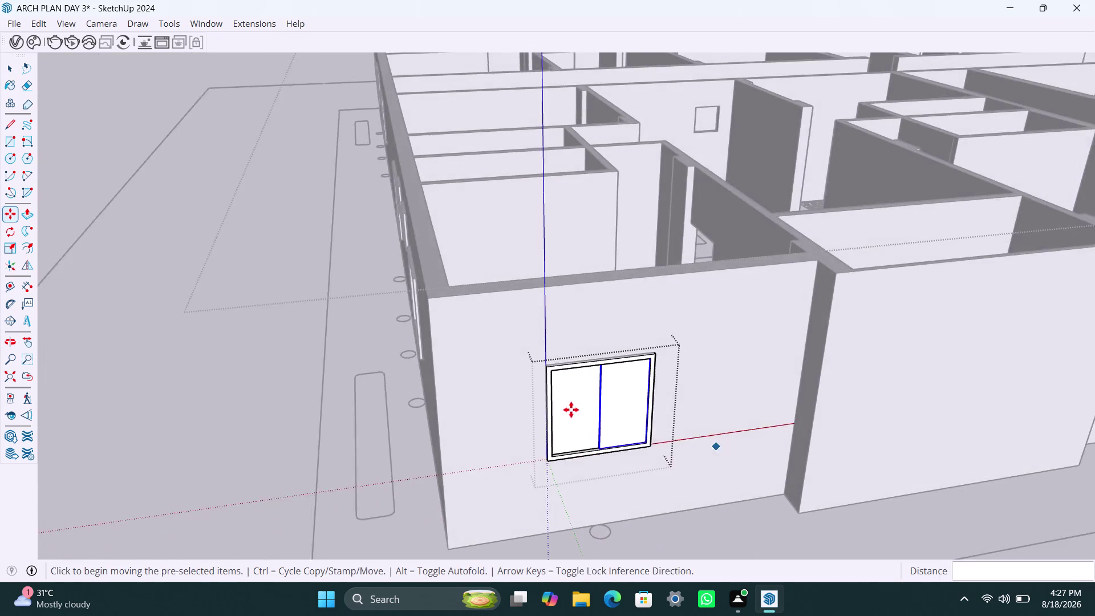
Orbit to the building facade and select the finished sliding window.
scroll(down, 3)
middle_drag(633, 428, 398, 399)
scroll(down, 3)
middle_drag(673, 417, 585, 418)
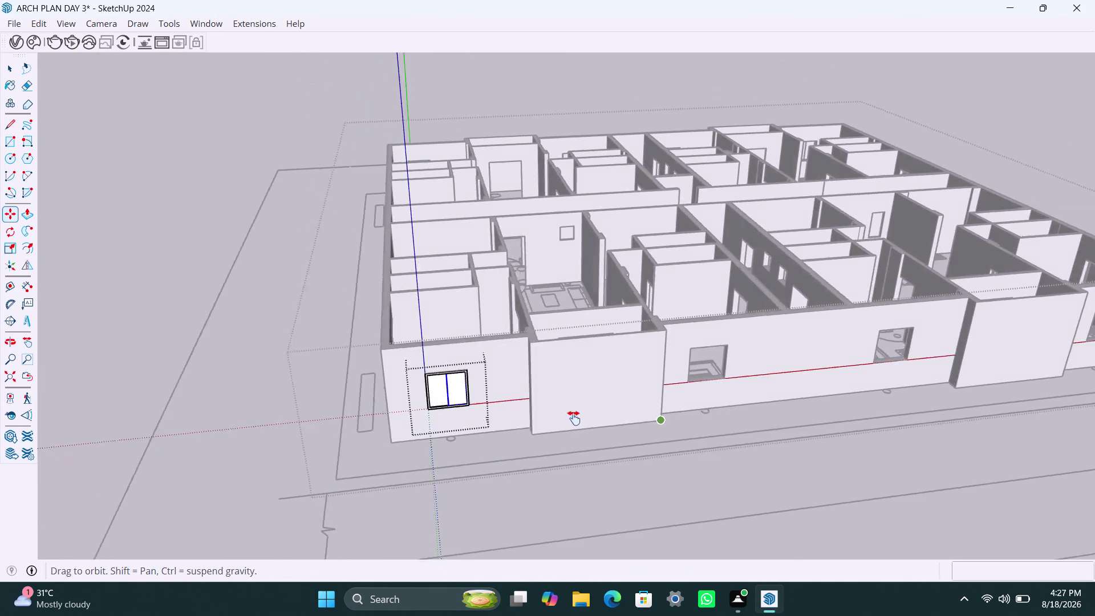
middle_drag(585, 418, 553, 418)
key(space)
click(672, 469)
scroll(up, 3)
middle_drag(612, 405, 565, 439)
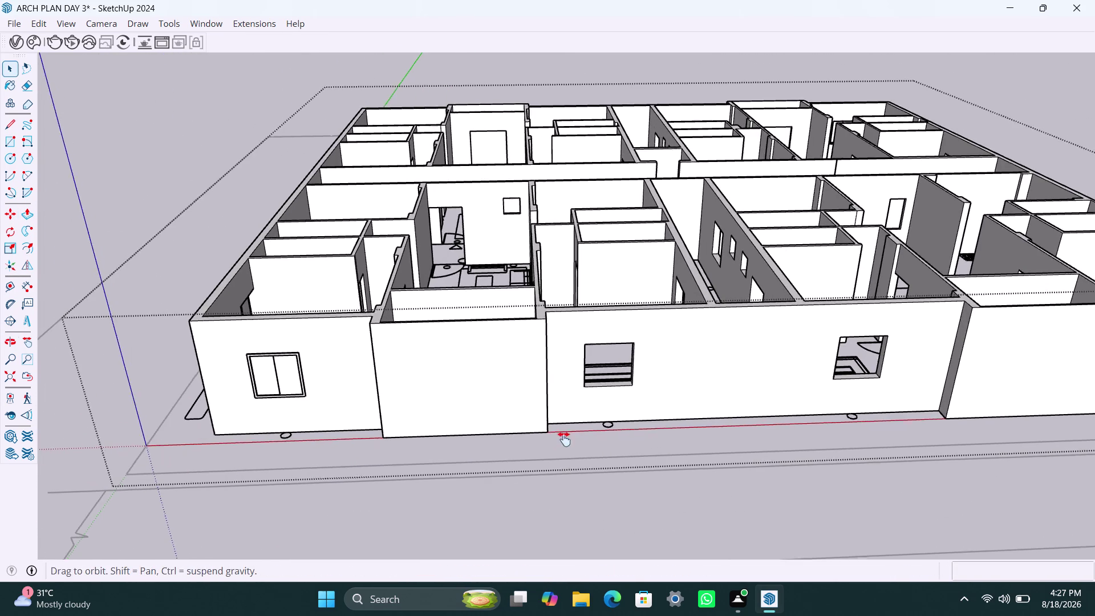
middle_drag(564, 439, 564, 439)
scroll(down, 3)
middle_drag(396, 462, 534, 434)
click(416, 418)
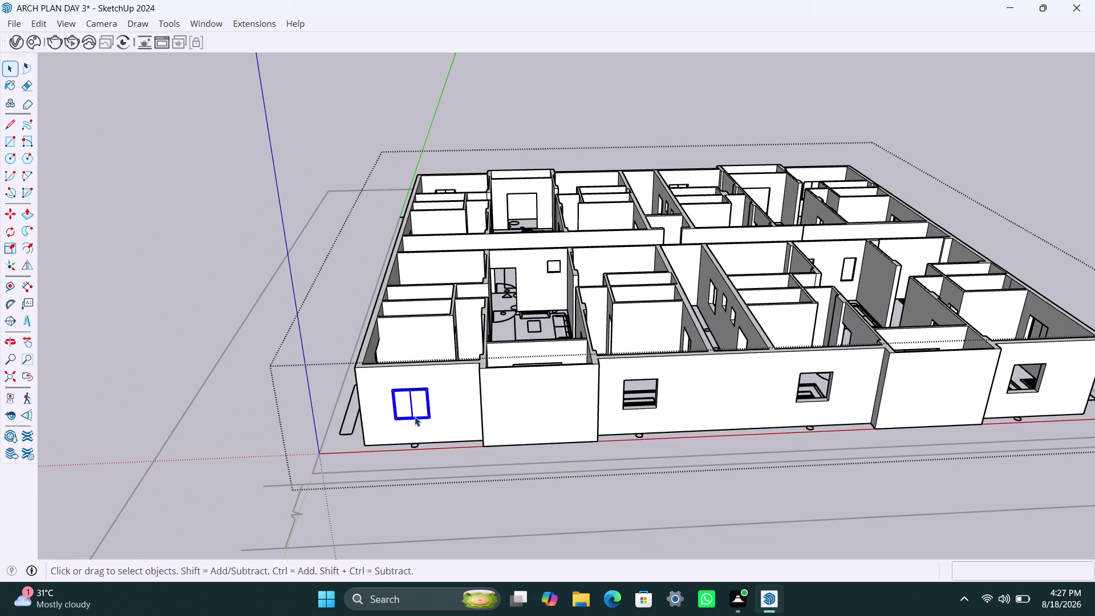
Start a Move copy of the window from its corner along the wall.
key(m)
click(432, 422)
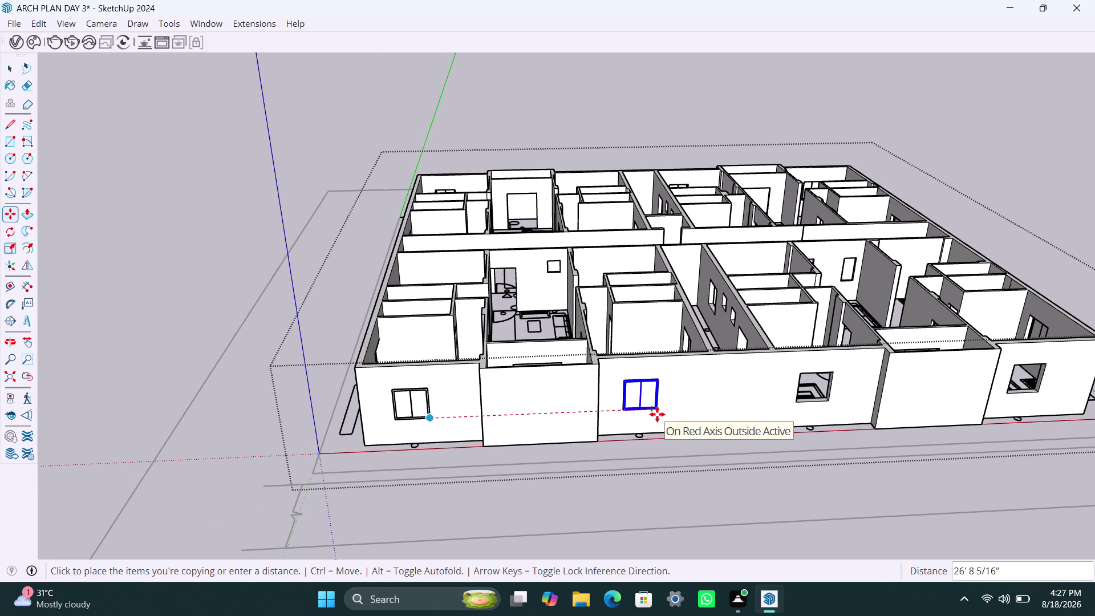
scroll(up, 3)
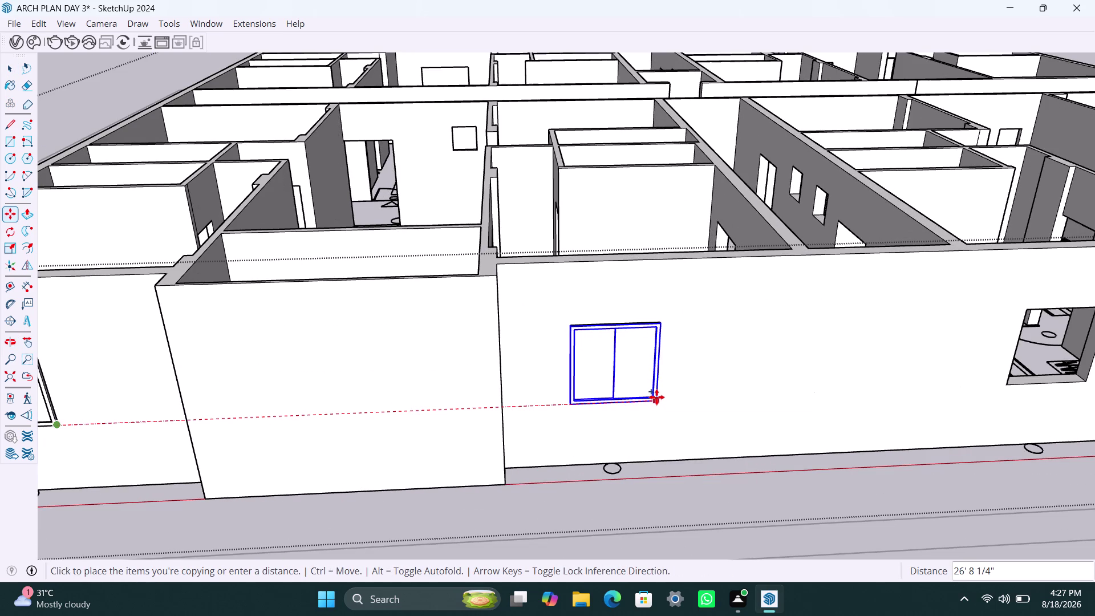